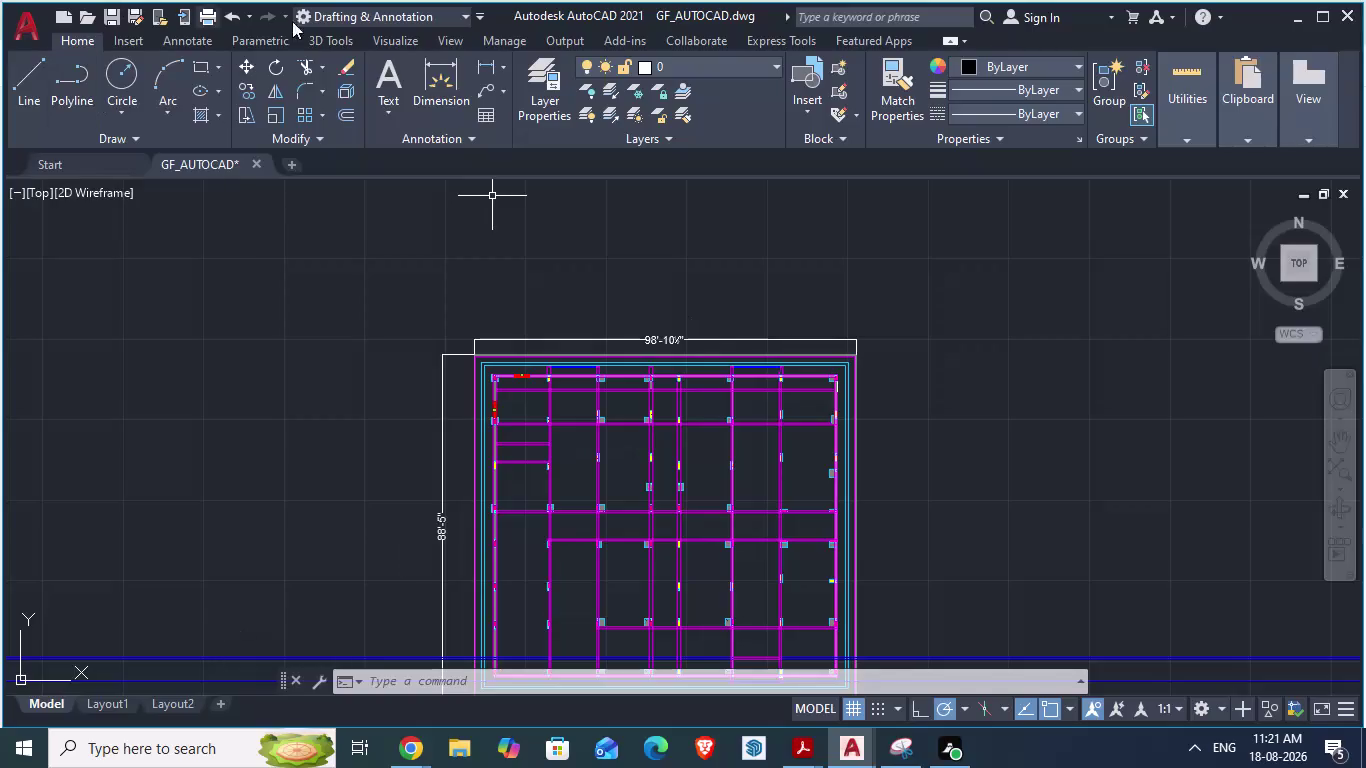
Show the Tool Palettes window from the View ribbon's Palettes panel.
click(439, 37)
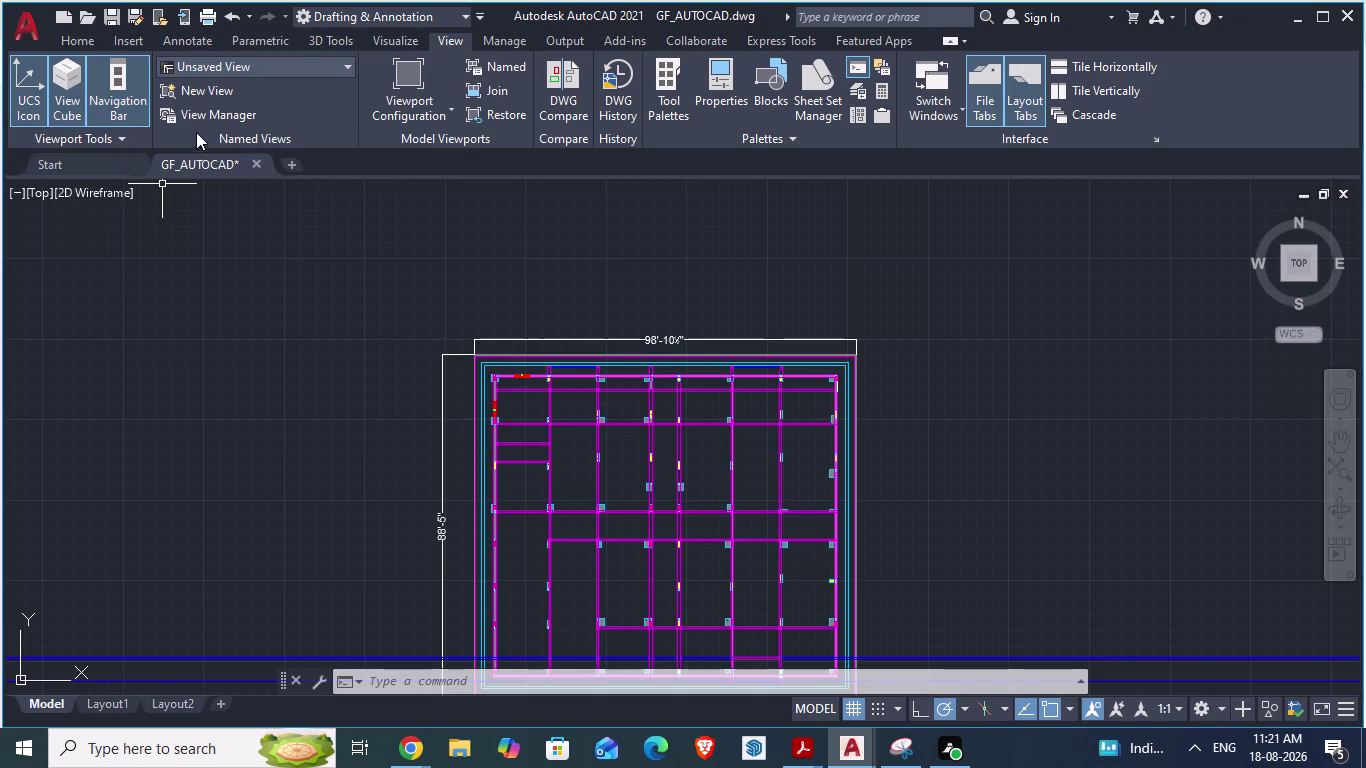
click(452, 38)
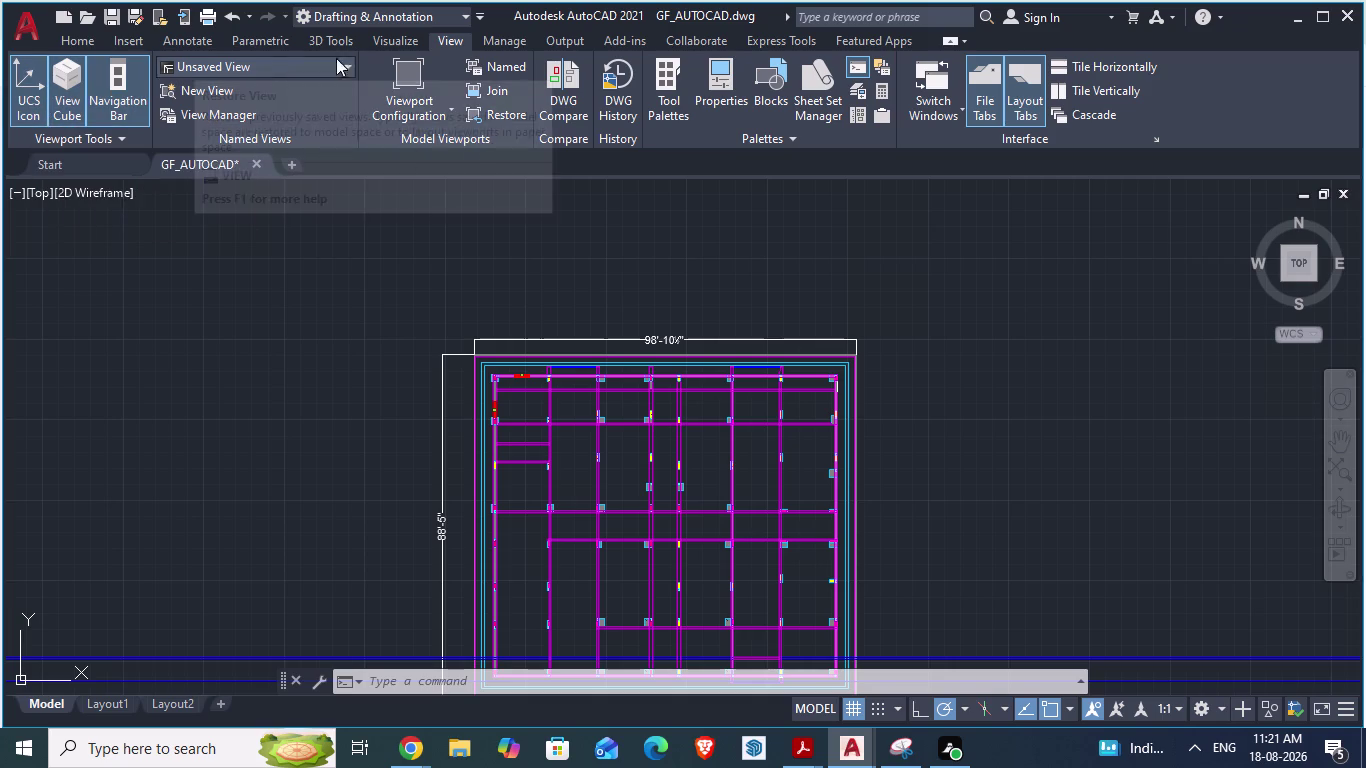
click(458, 38)
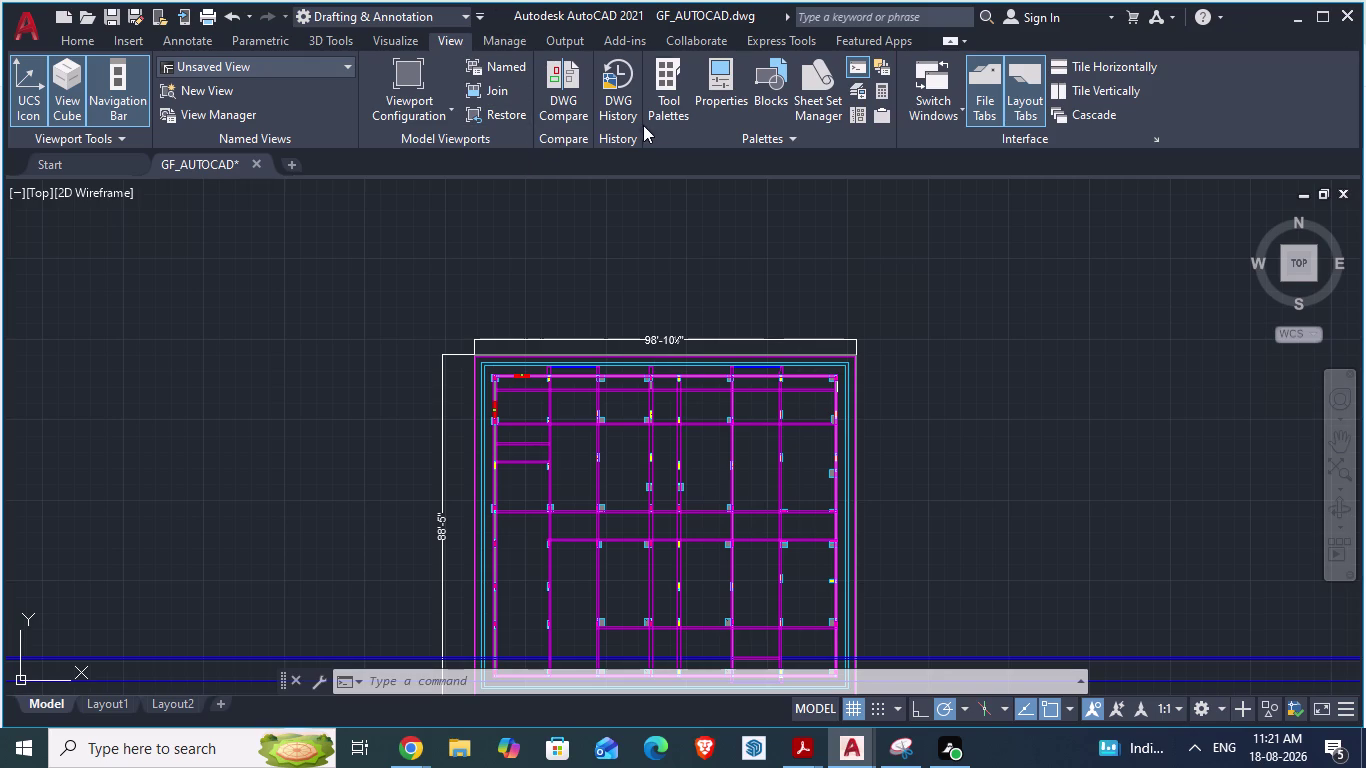
click(657, 104)
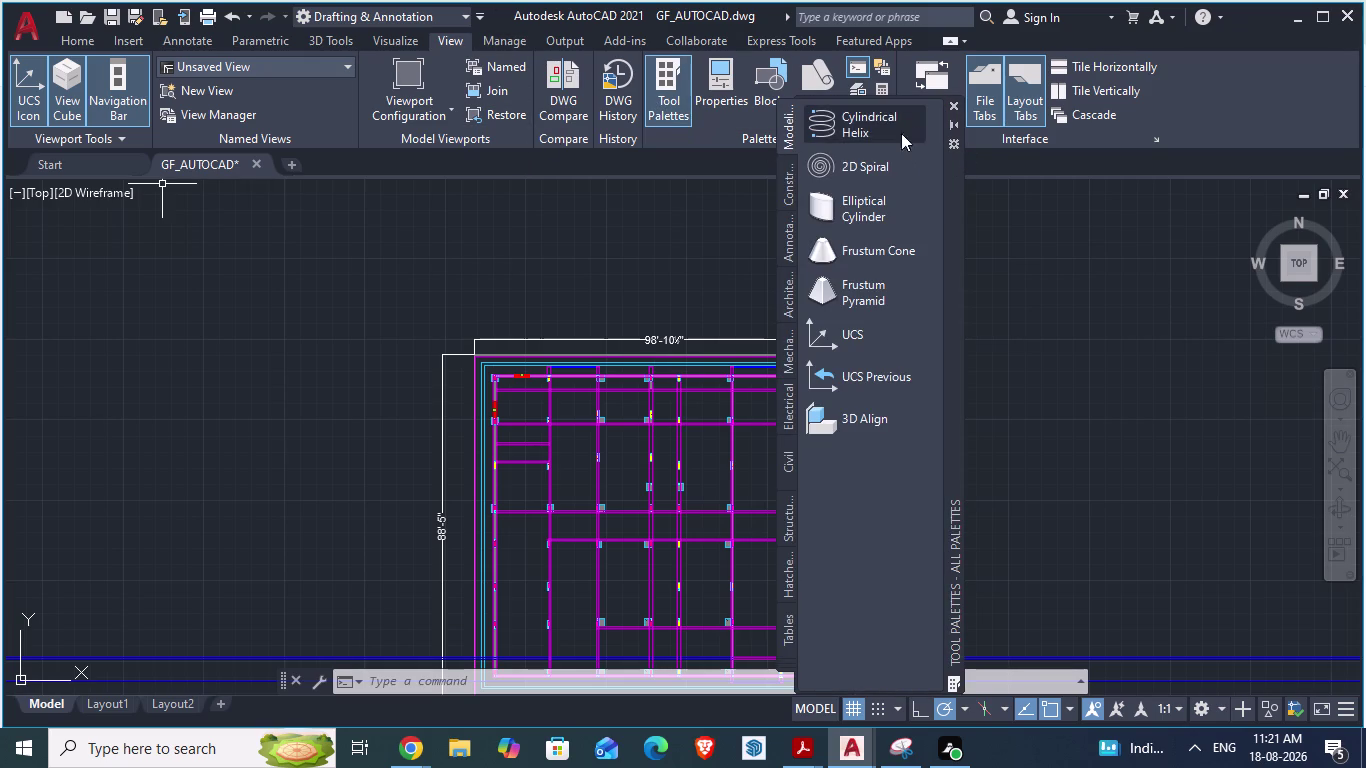
Switch the Tool Palettes to the Architectural set.
scroll(up, 3)
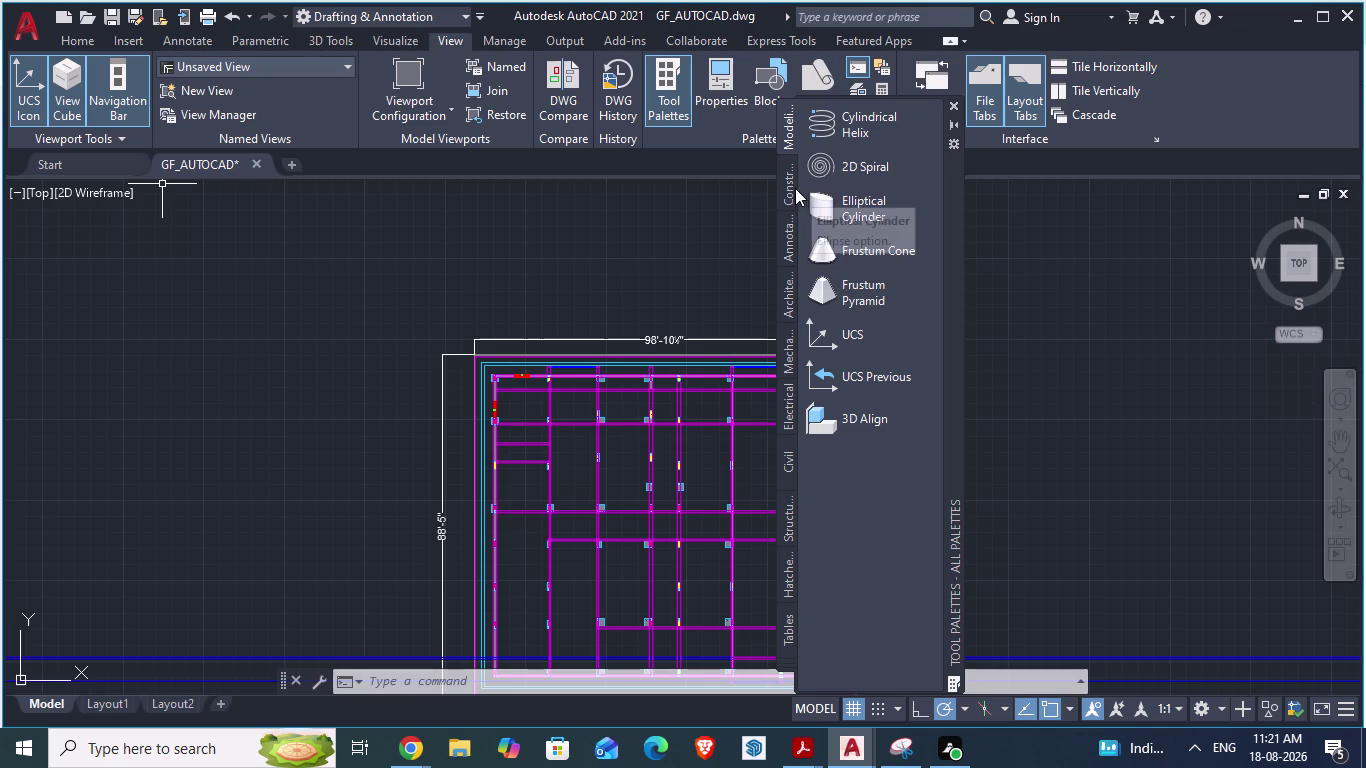
click(787, 291)
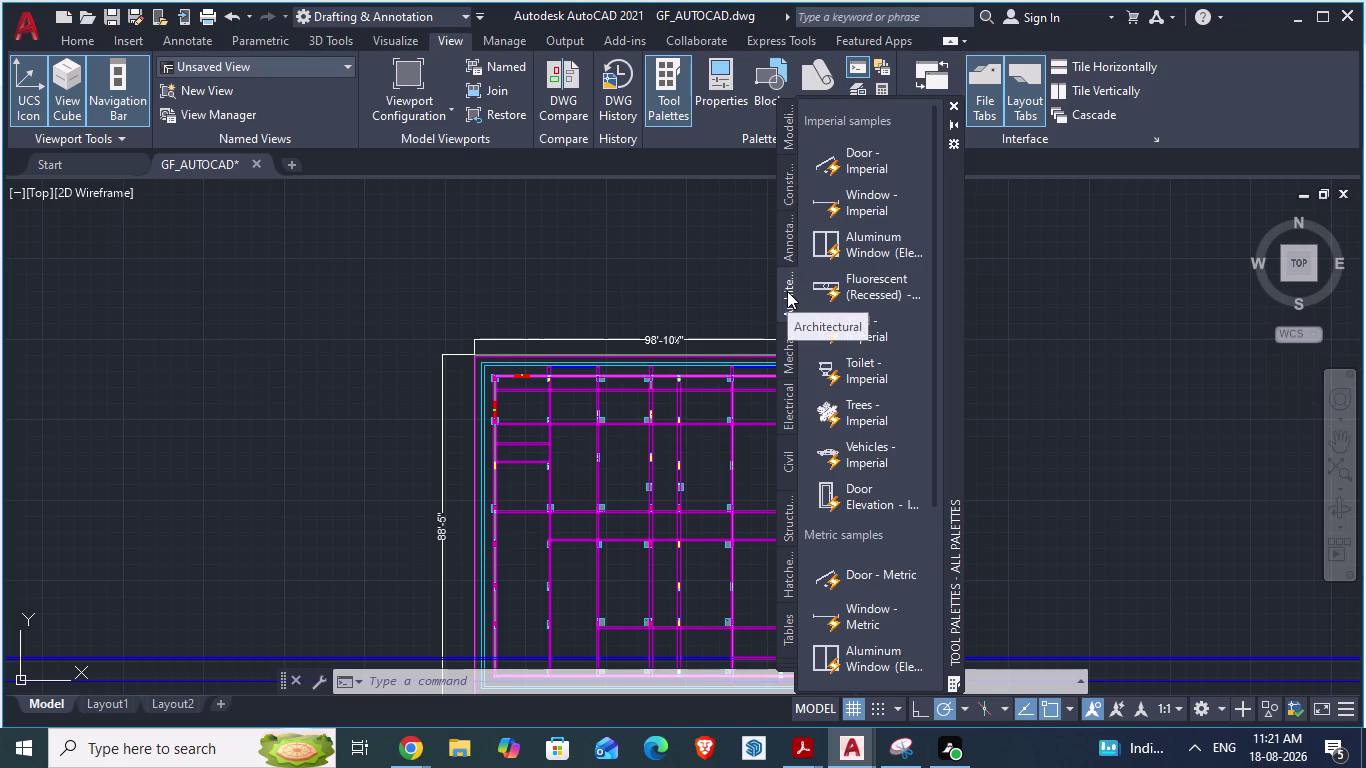
scroll(down, 3)
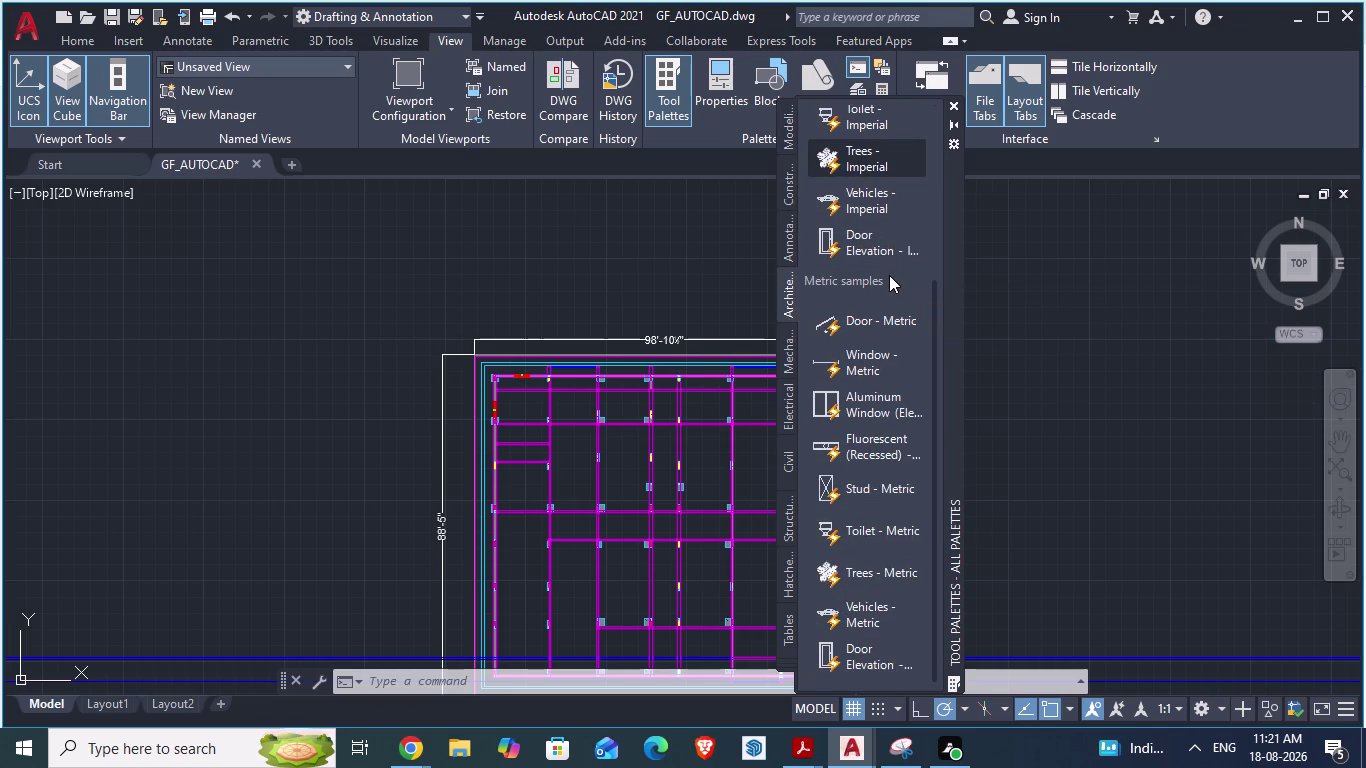
scroll(down, 3)
scroll(up, 3)
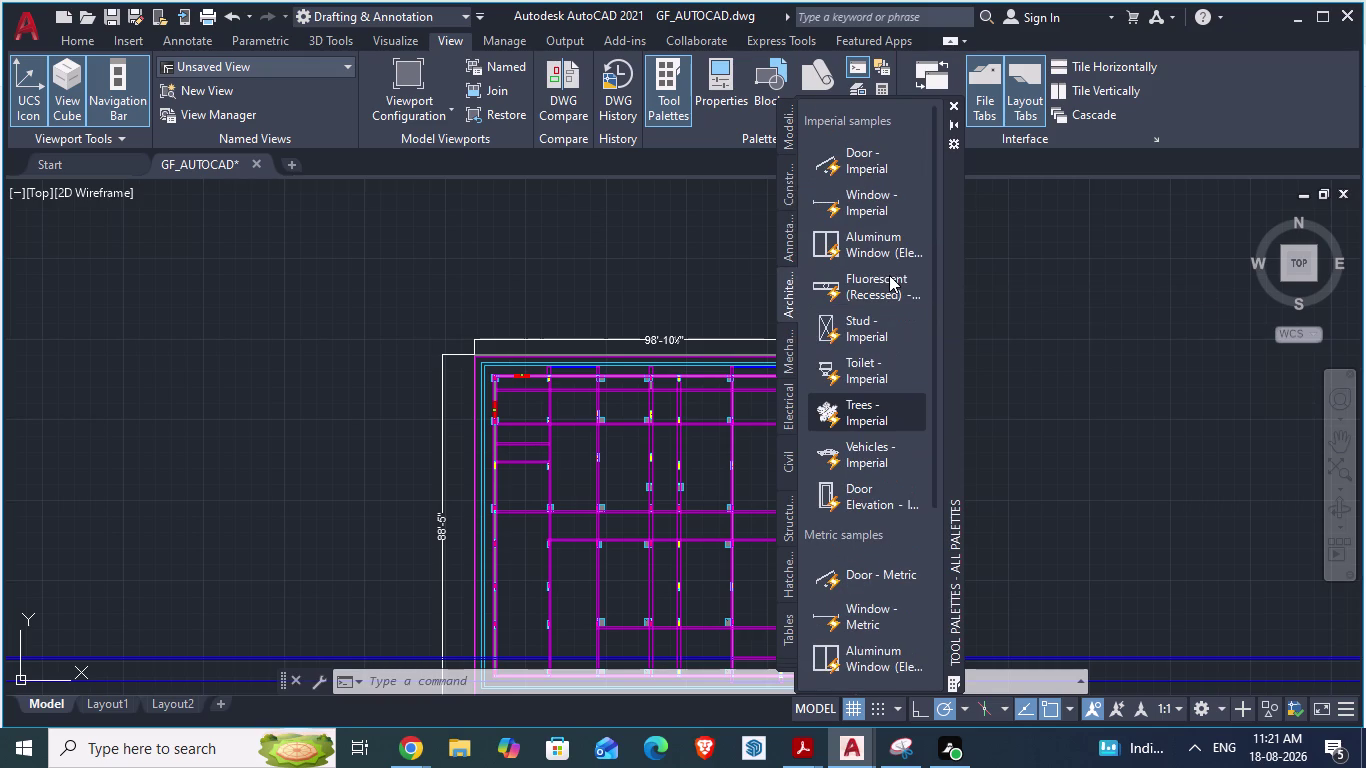
scroll(up, 3)
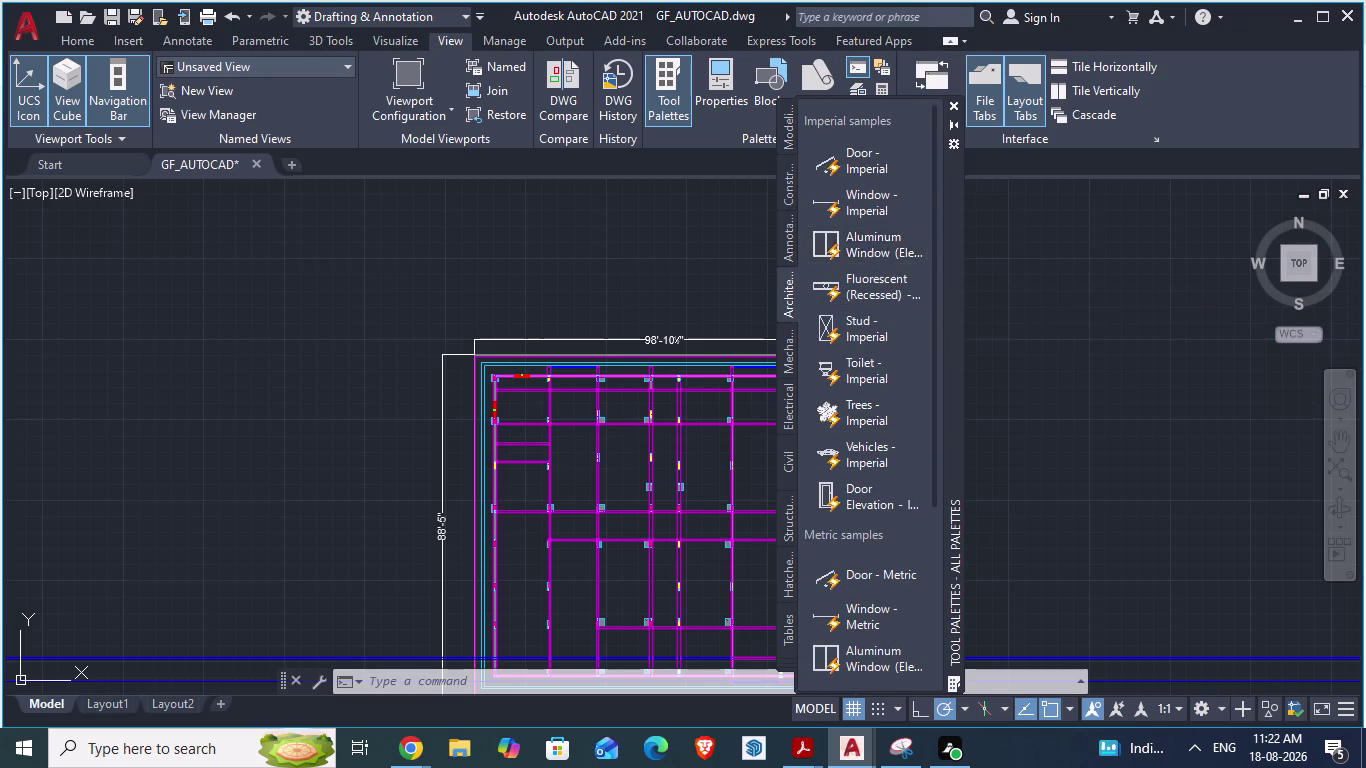
Browse the Imperial and Metric samples and drag a sample door into the drawing.
scroll(down, 3)
scroll(down, 3)
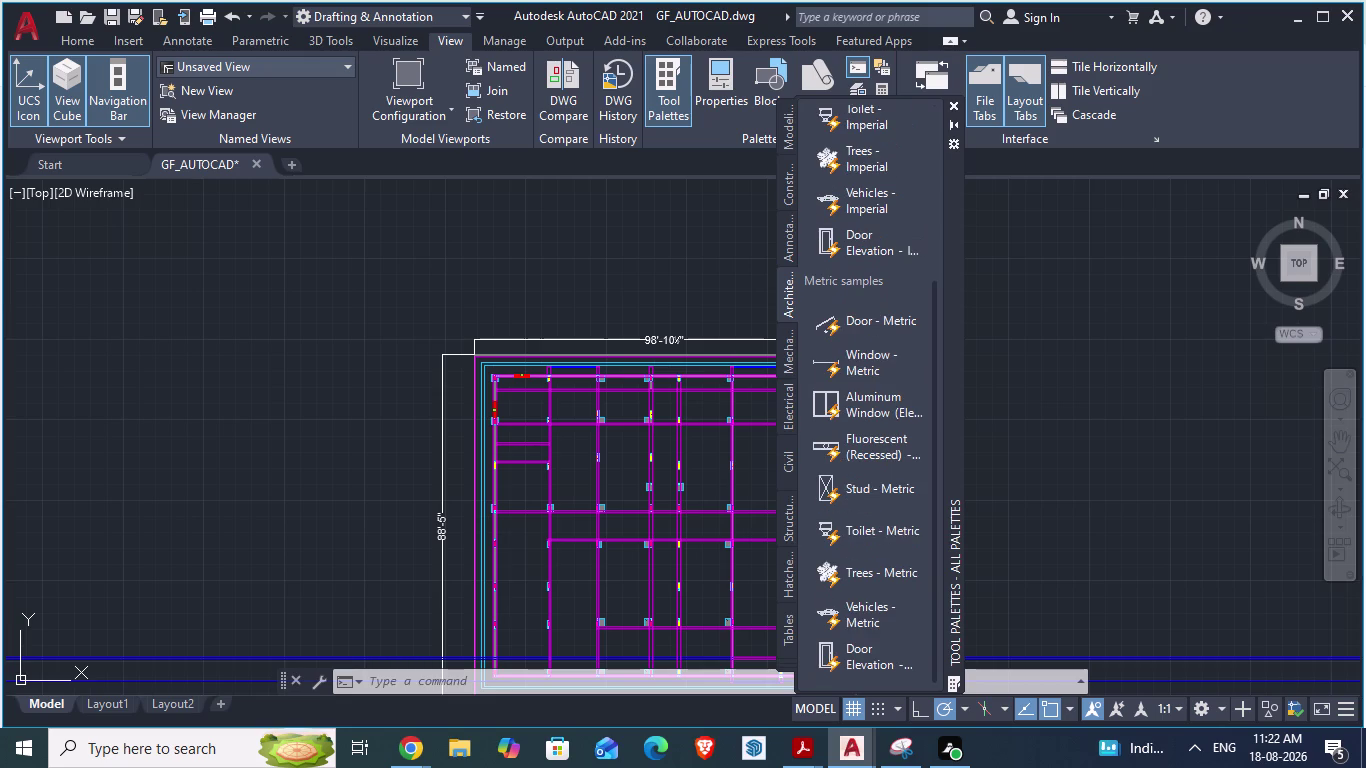
scroll(down, 3)
scroll(down, 3)
scroll(up, 3)
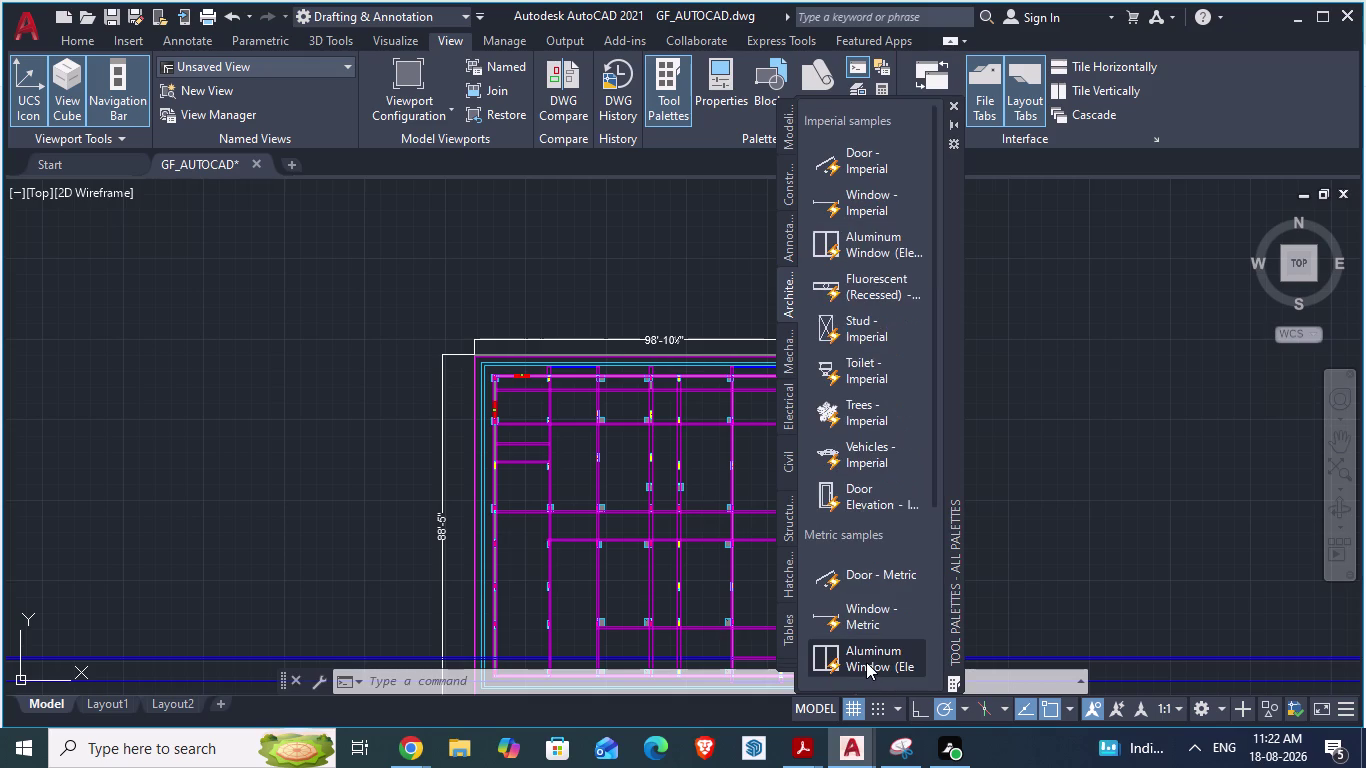
scroll(down, 3)
scroll(down, 3)
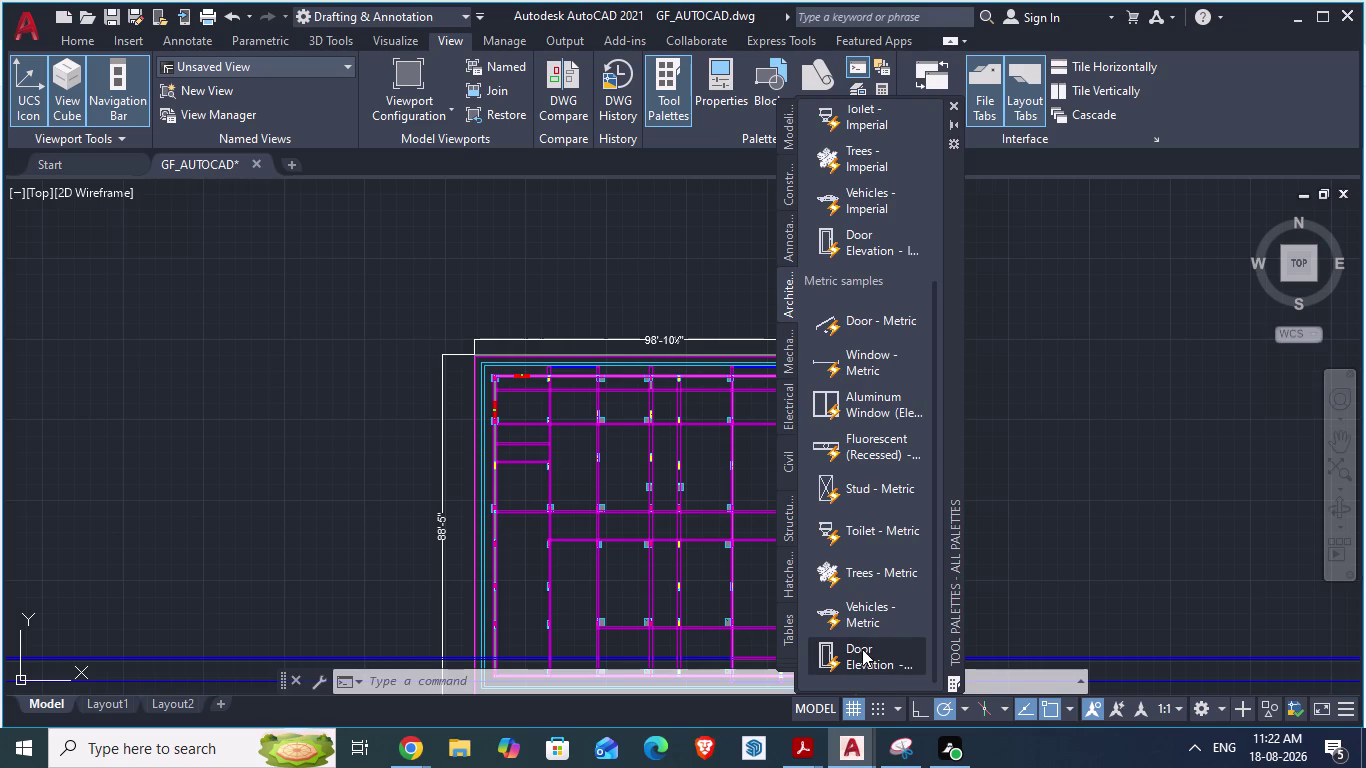
drag(863, 361, 384, 321)
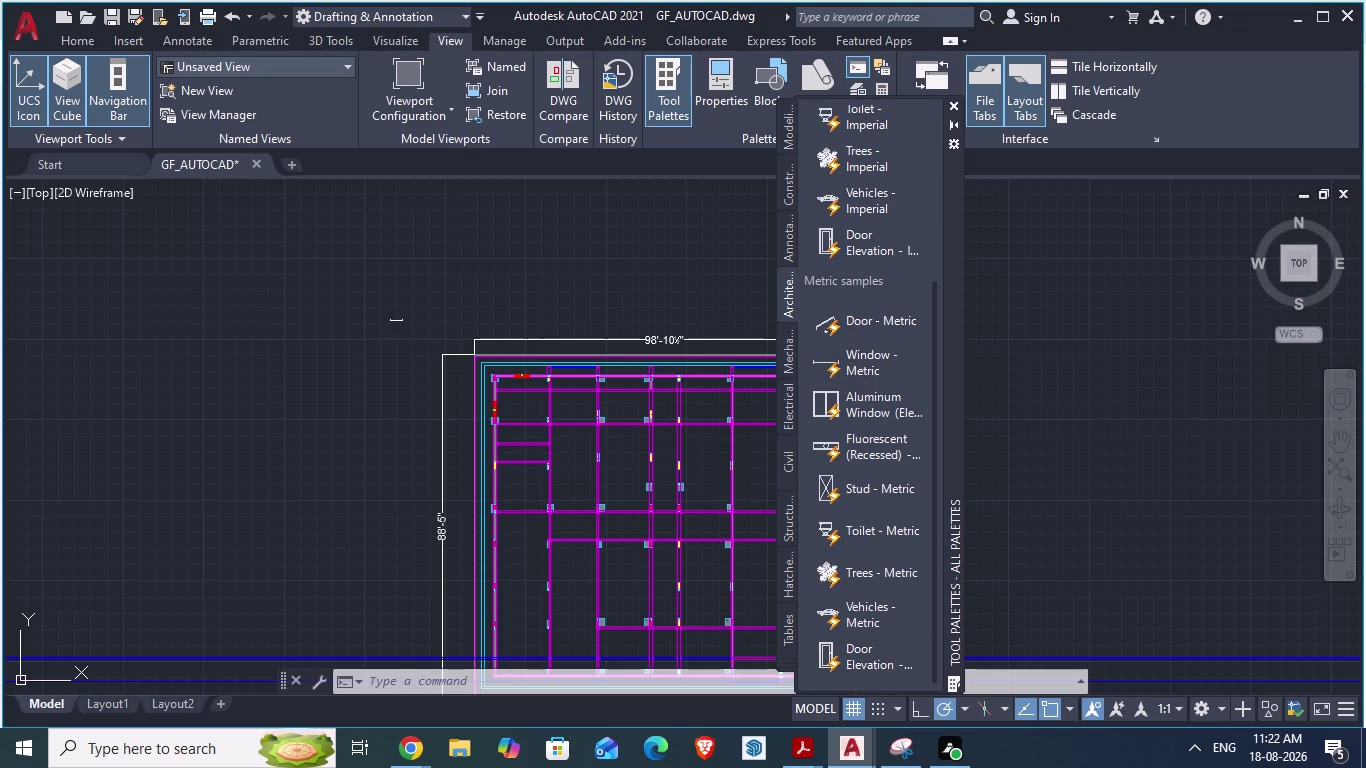
drag(384, 321, 334, 321)
click(334, 321)
scroll(up, 3)
scroll(up, 3)
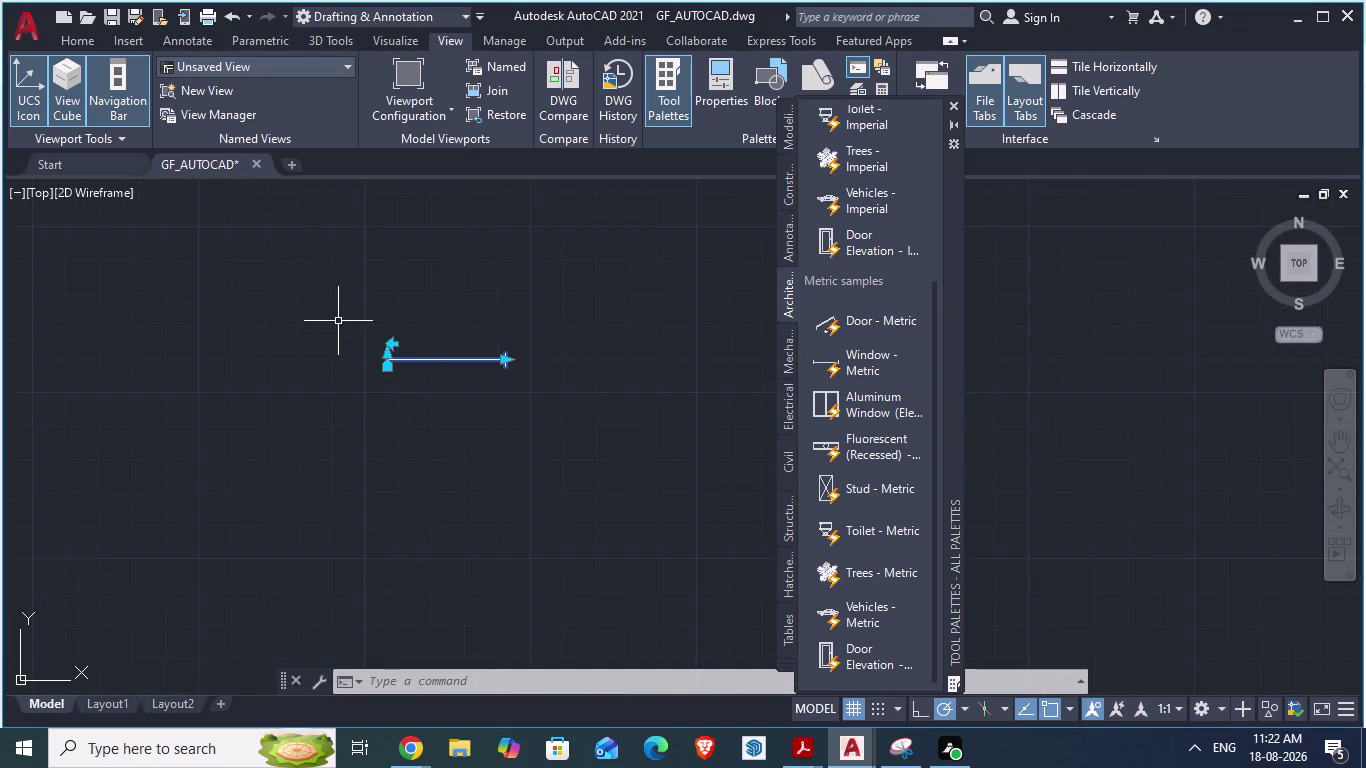
scroll(up, 3)
scroll(down, 3)
click(615, 485)
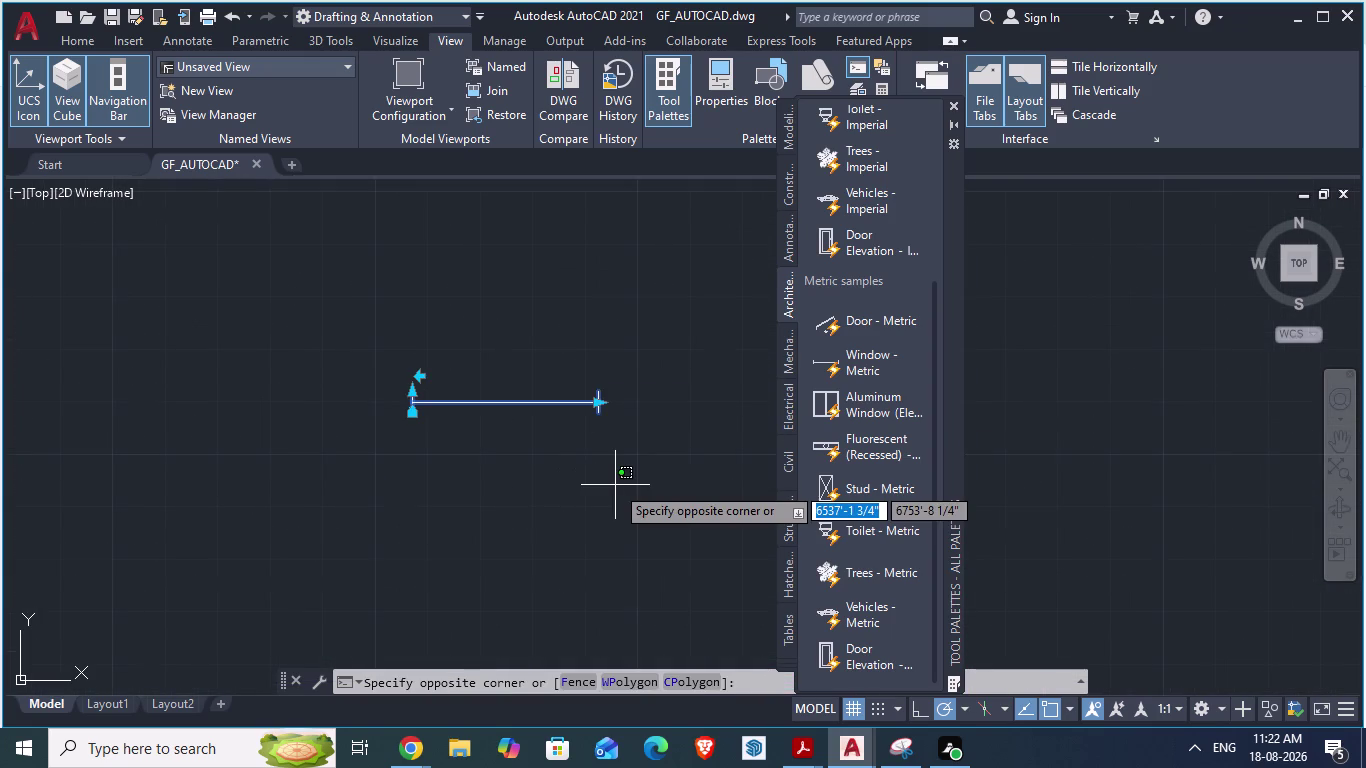
scroll(down, 3)
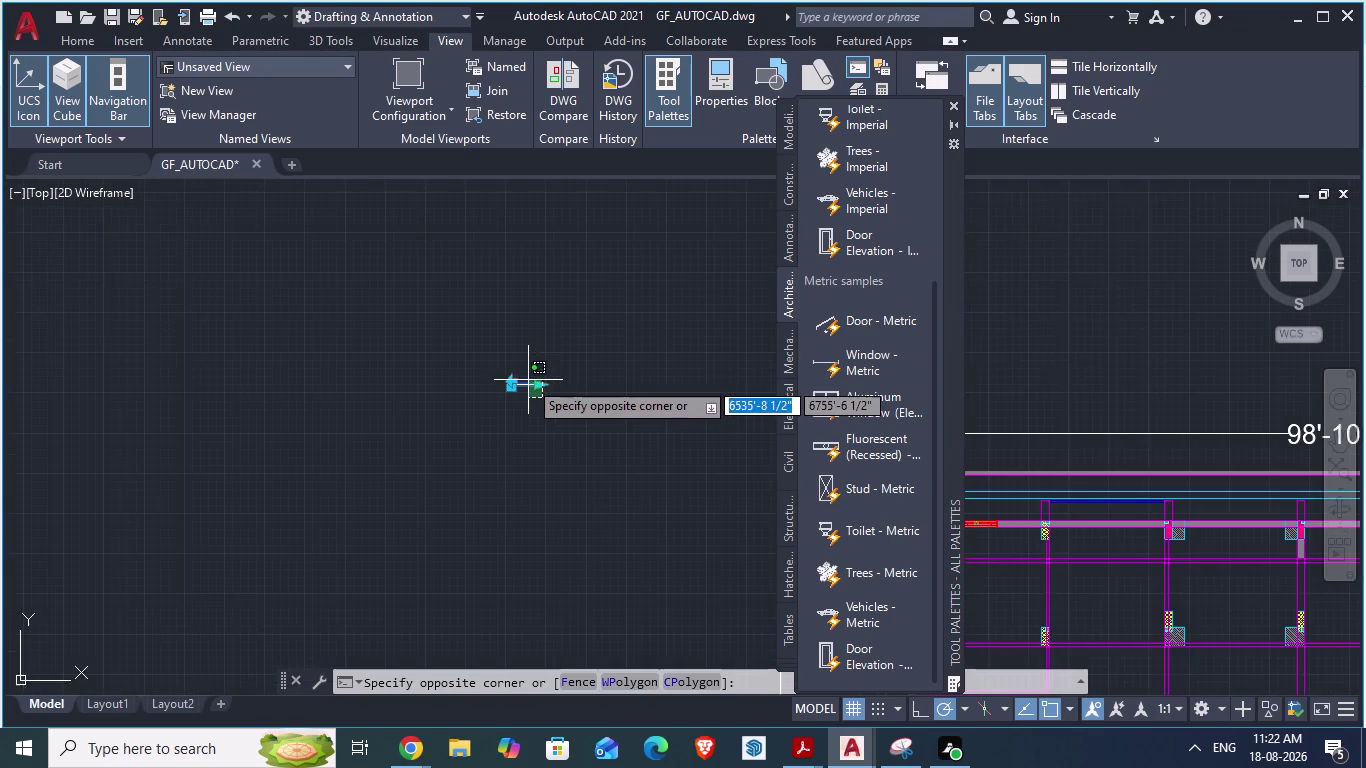
scroll(down, 3)
key(Escape)
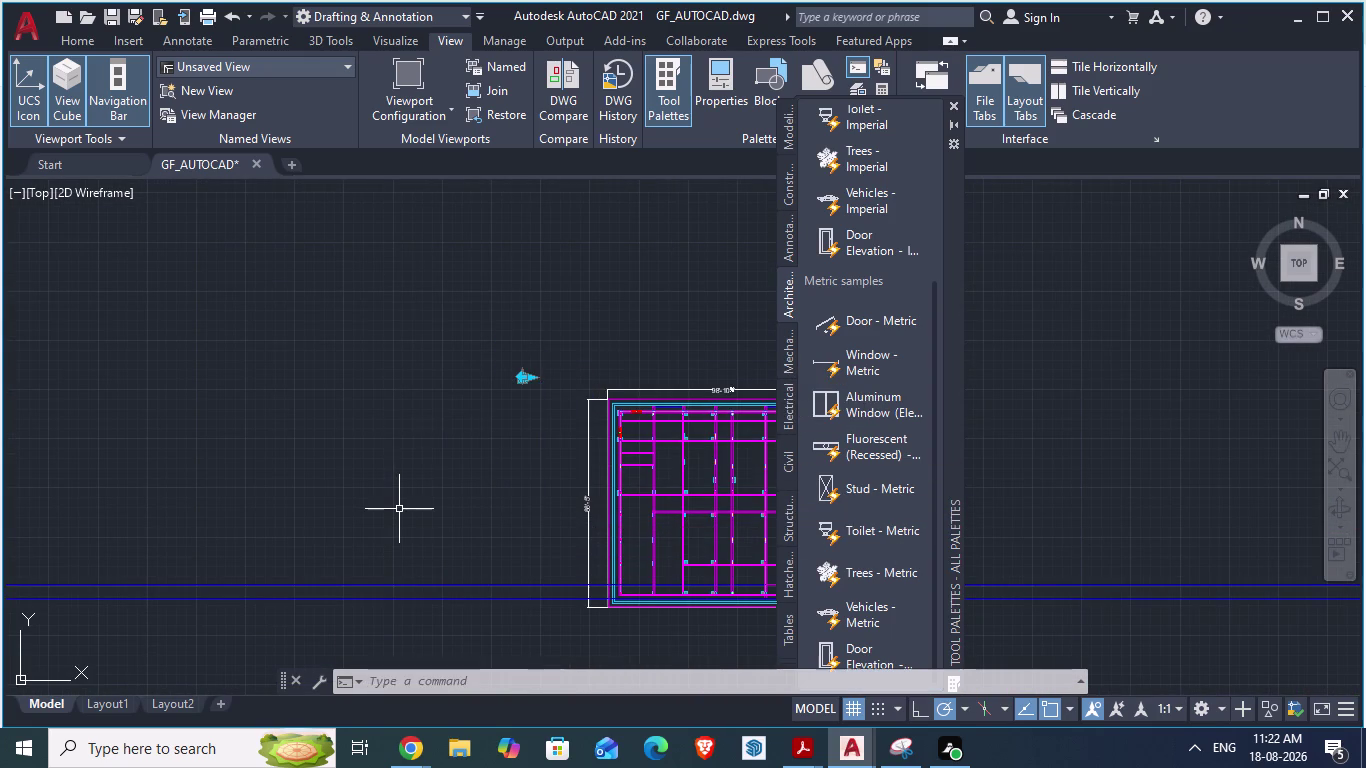
drag(477, 326, 547, 408)
click(547, 408)
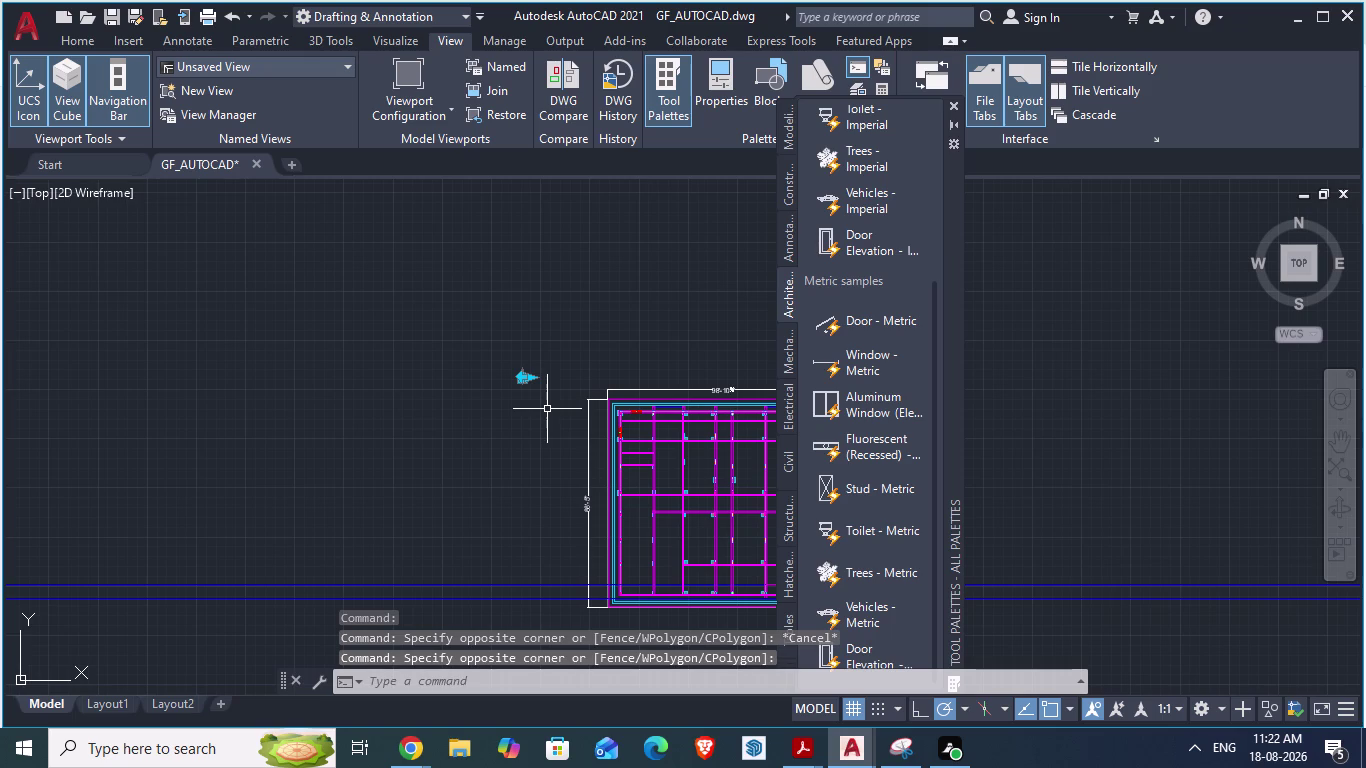
key(Delete)
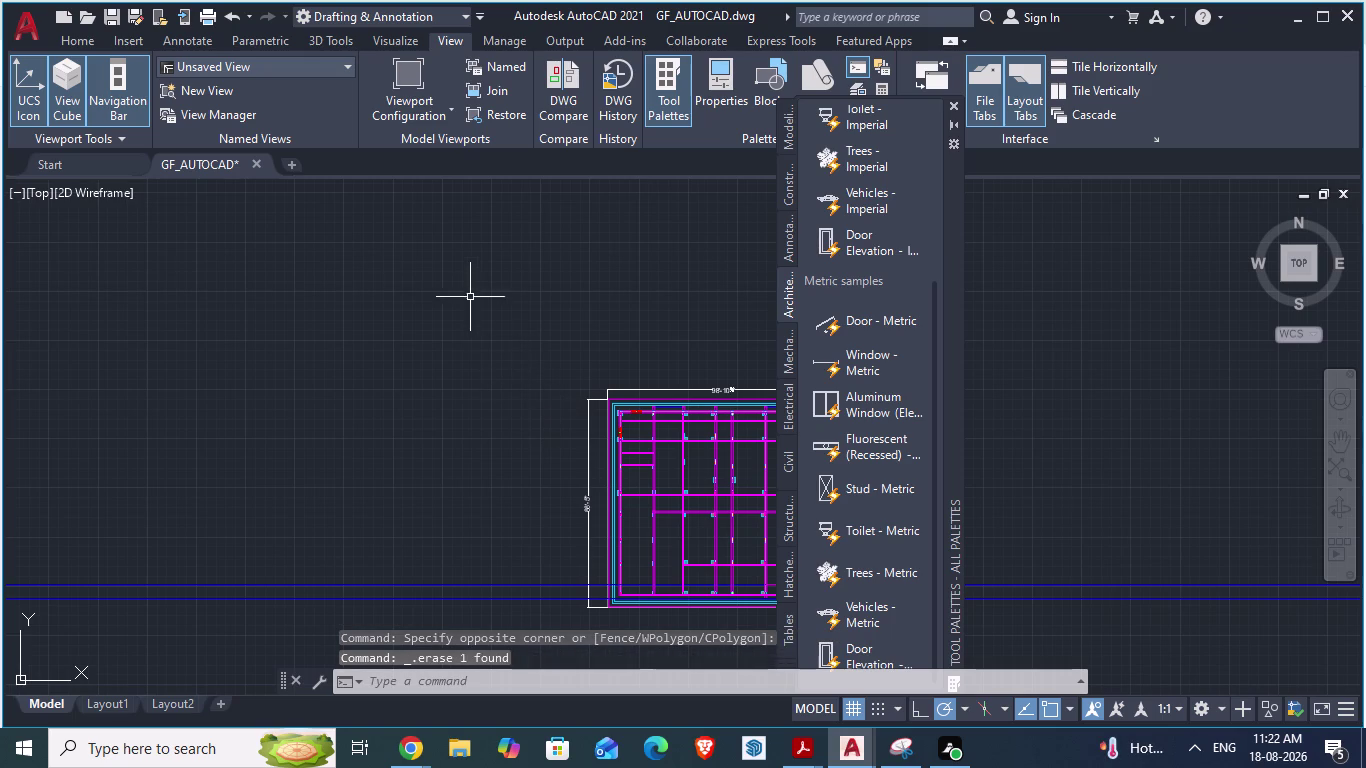
scroll(down, 3)
scroll(up, 3)
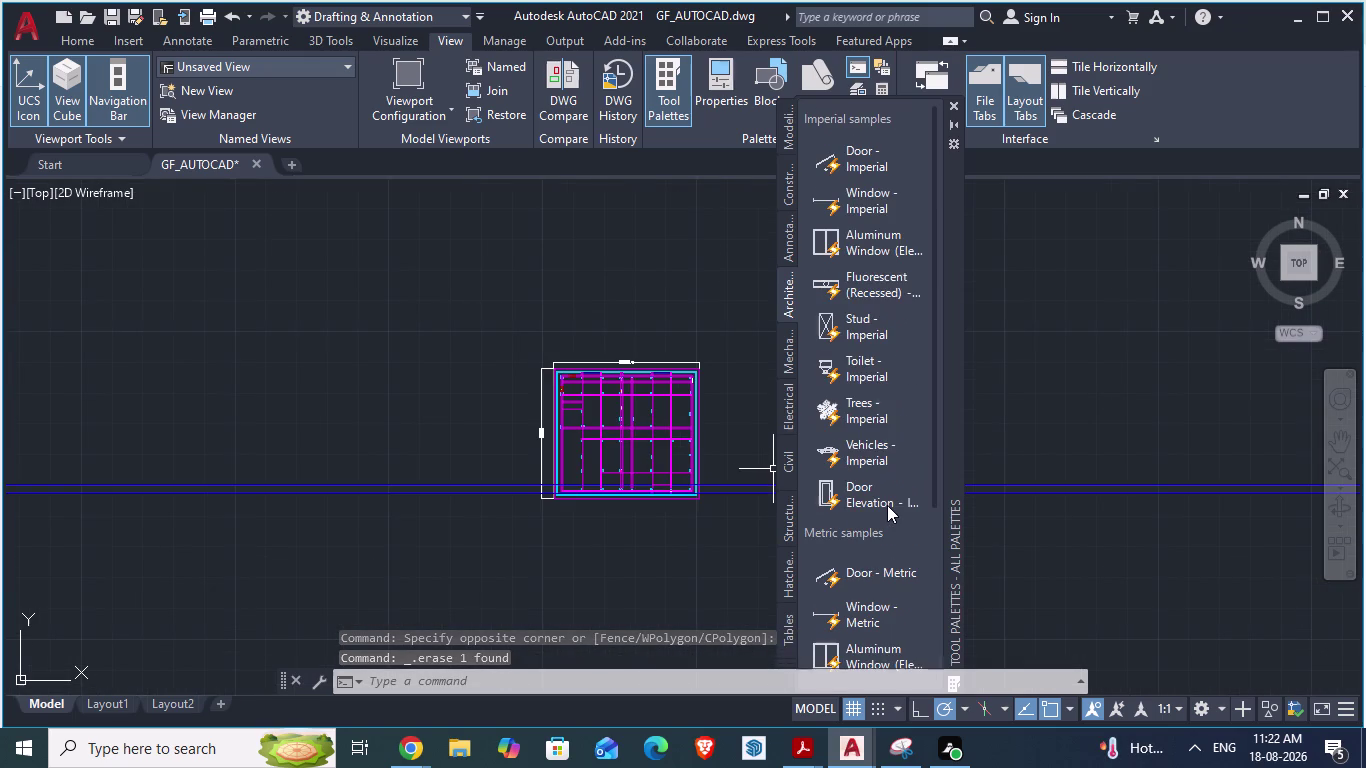
scroll(up, 3)
scroll(up, 3)
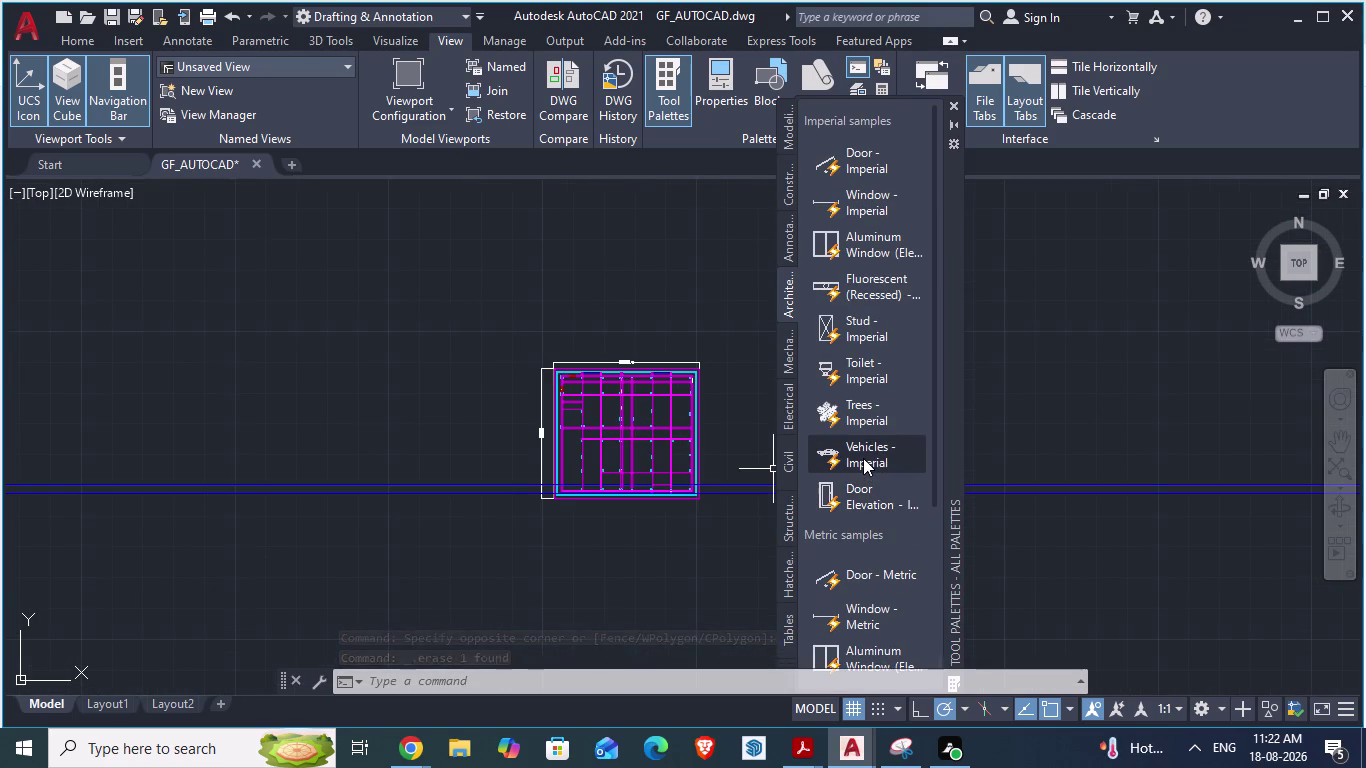
scroll(up, 3)
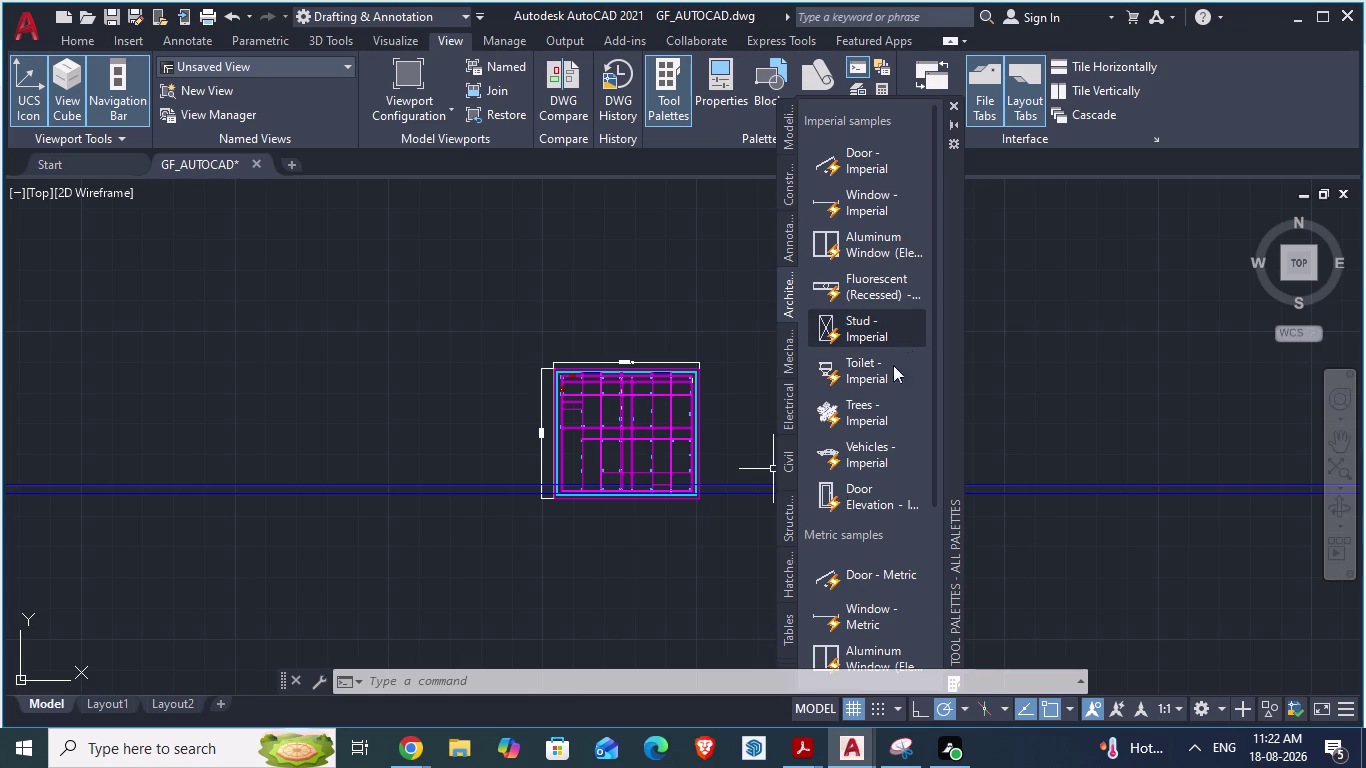
scroll(down, 3)
scroll(down, 3)
scroll(down, 3)
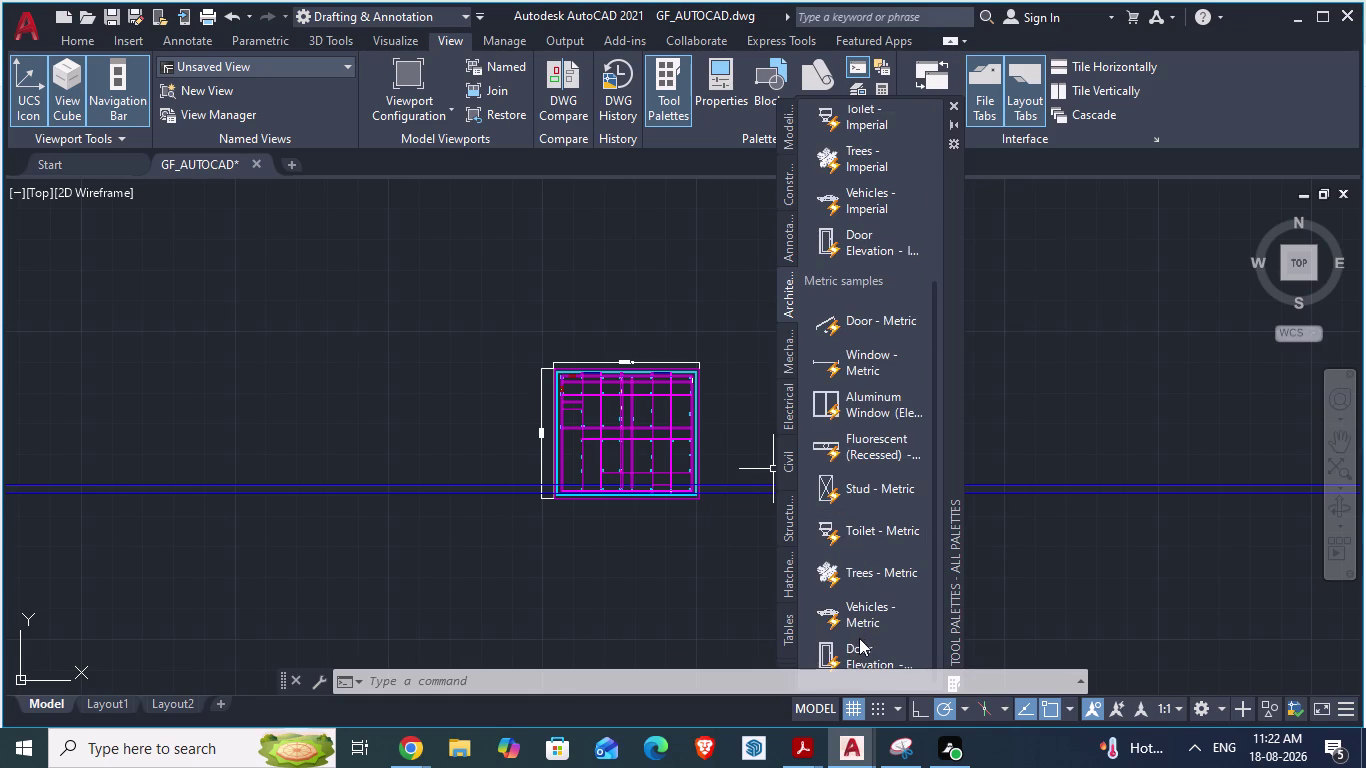
click(859, 638)
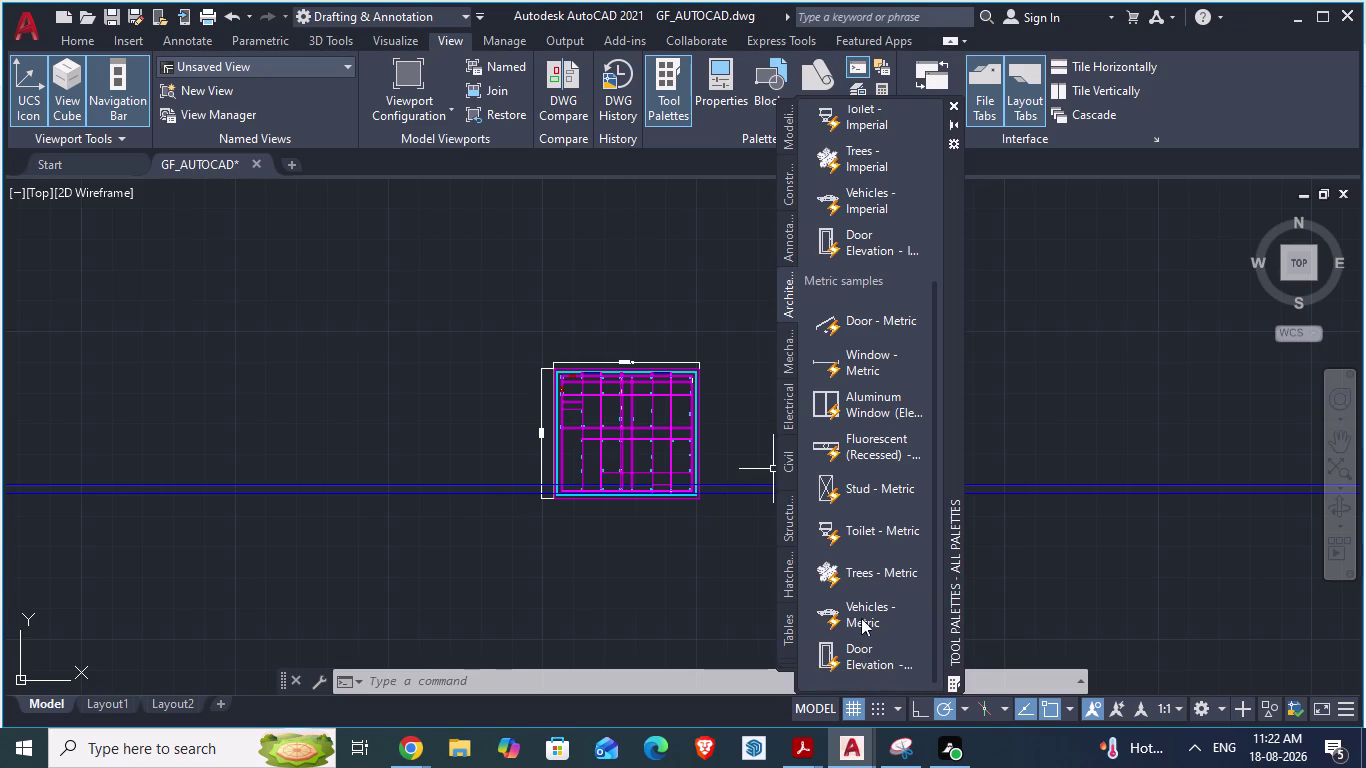
drag(862, 655, 493, 413)
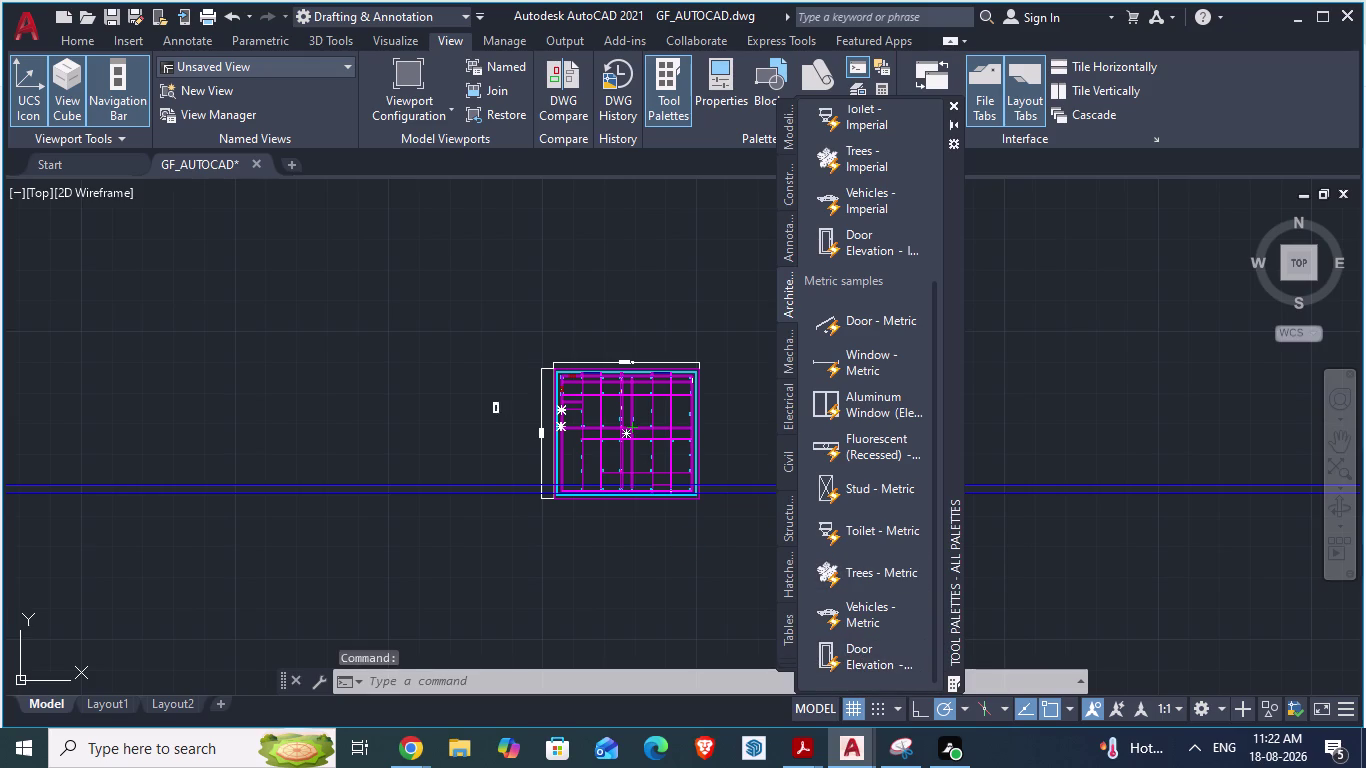
drag(493, 413, 484, 412)
scroll(up, 3)
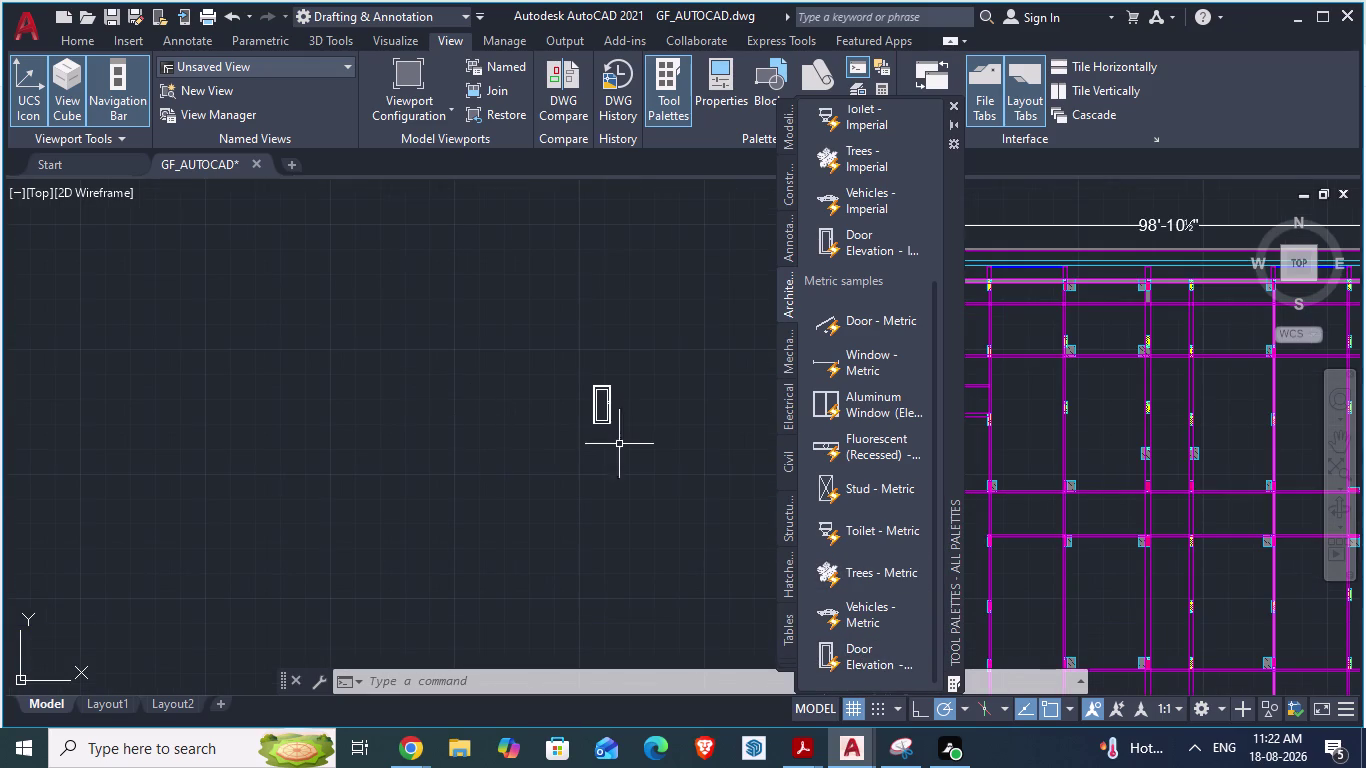
scroll(up, 3)
click(571, 409)
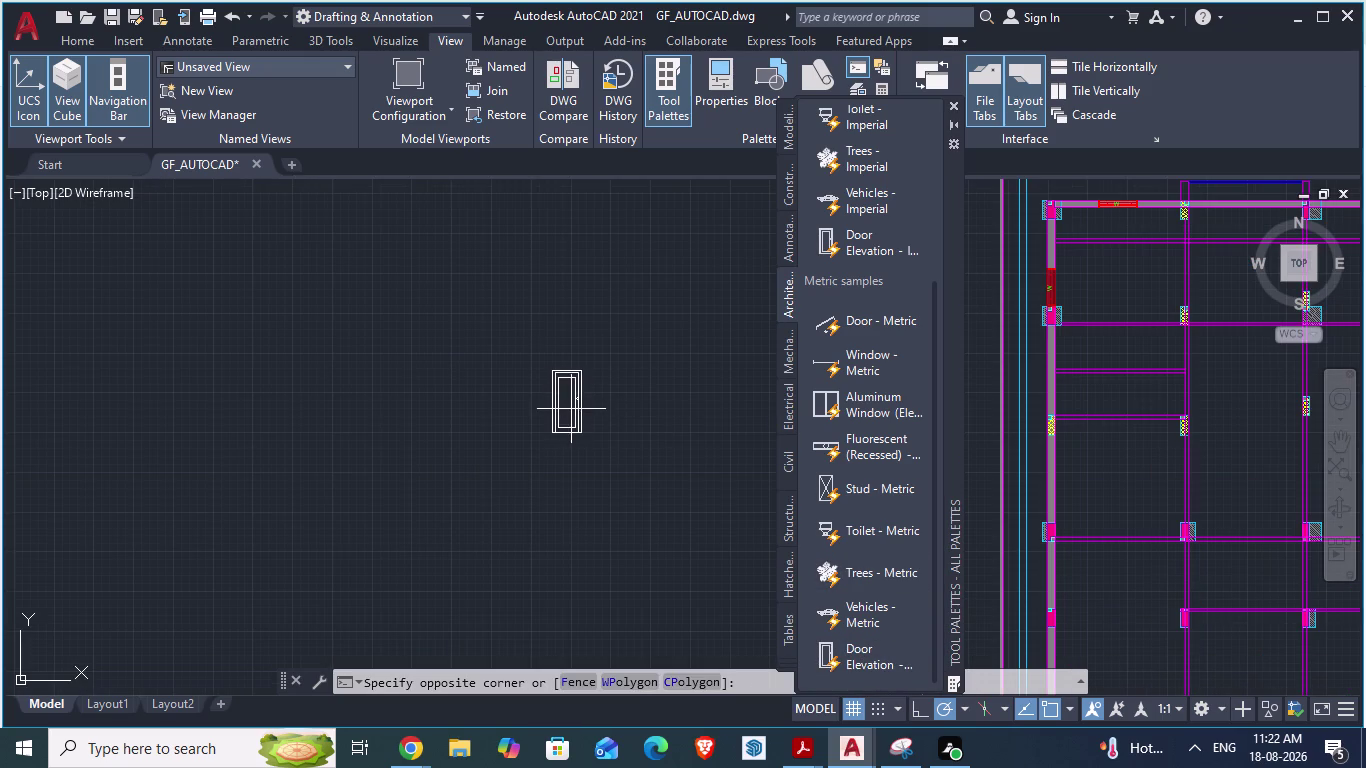
click(581, 406)
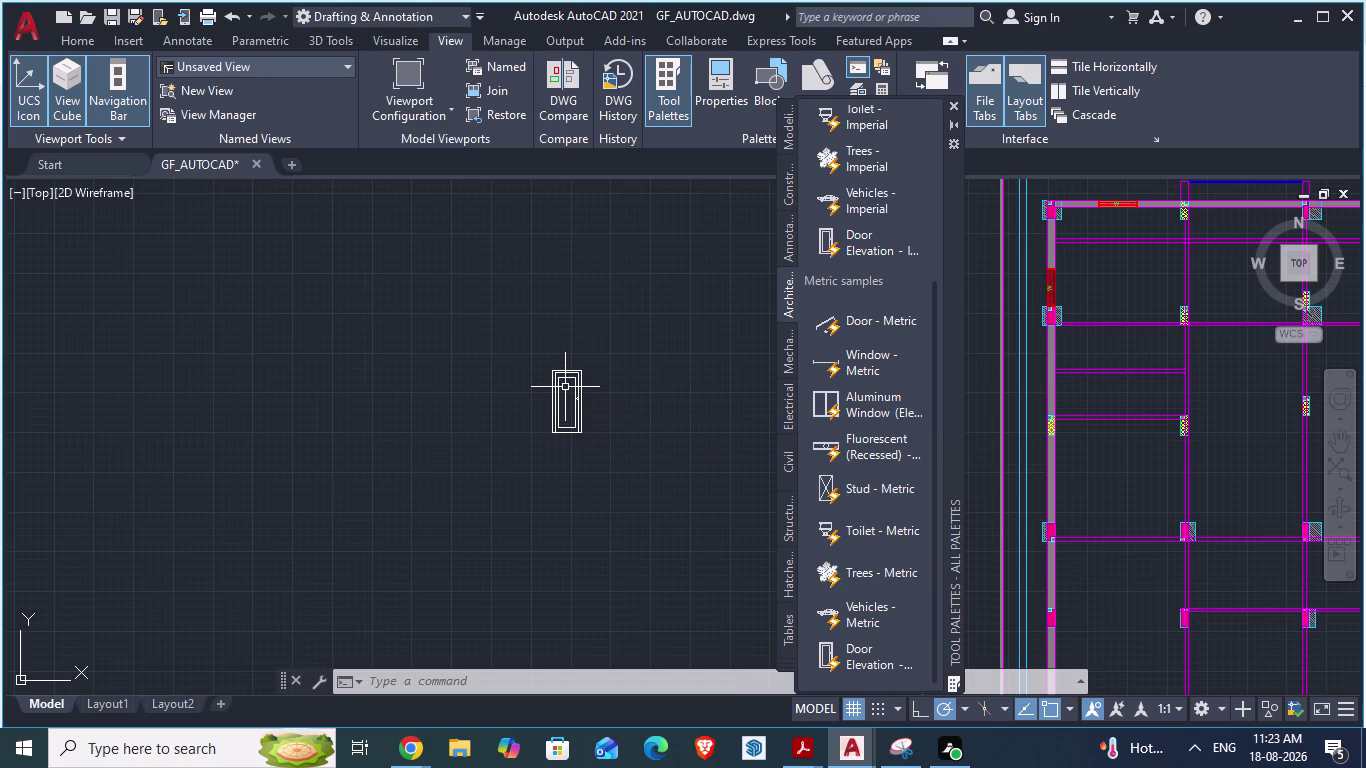
key(Escape)
click(564, 372)
right_click(564, 372)
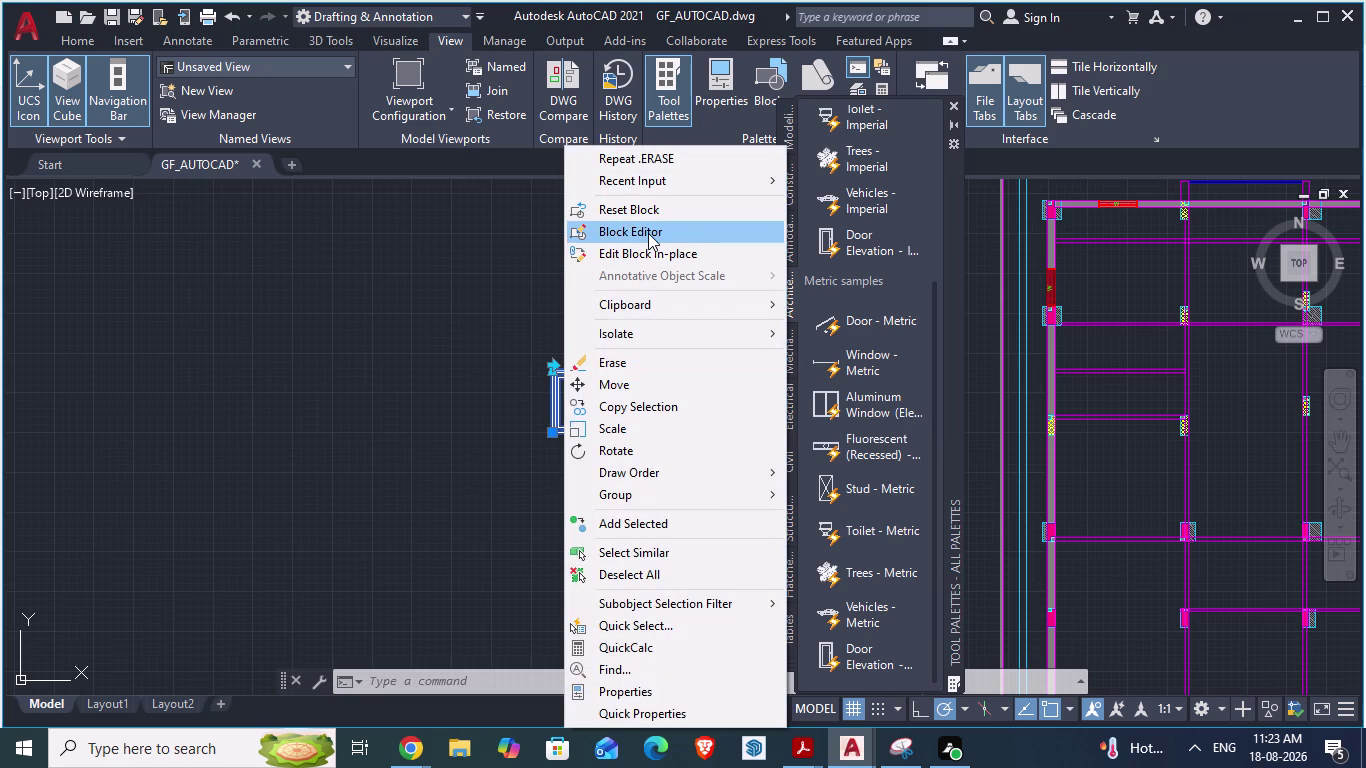
click(447, 300)
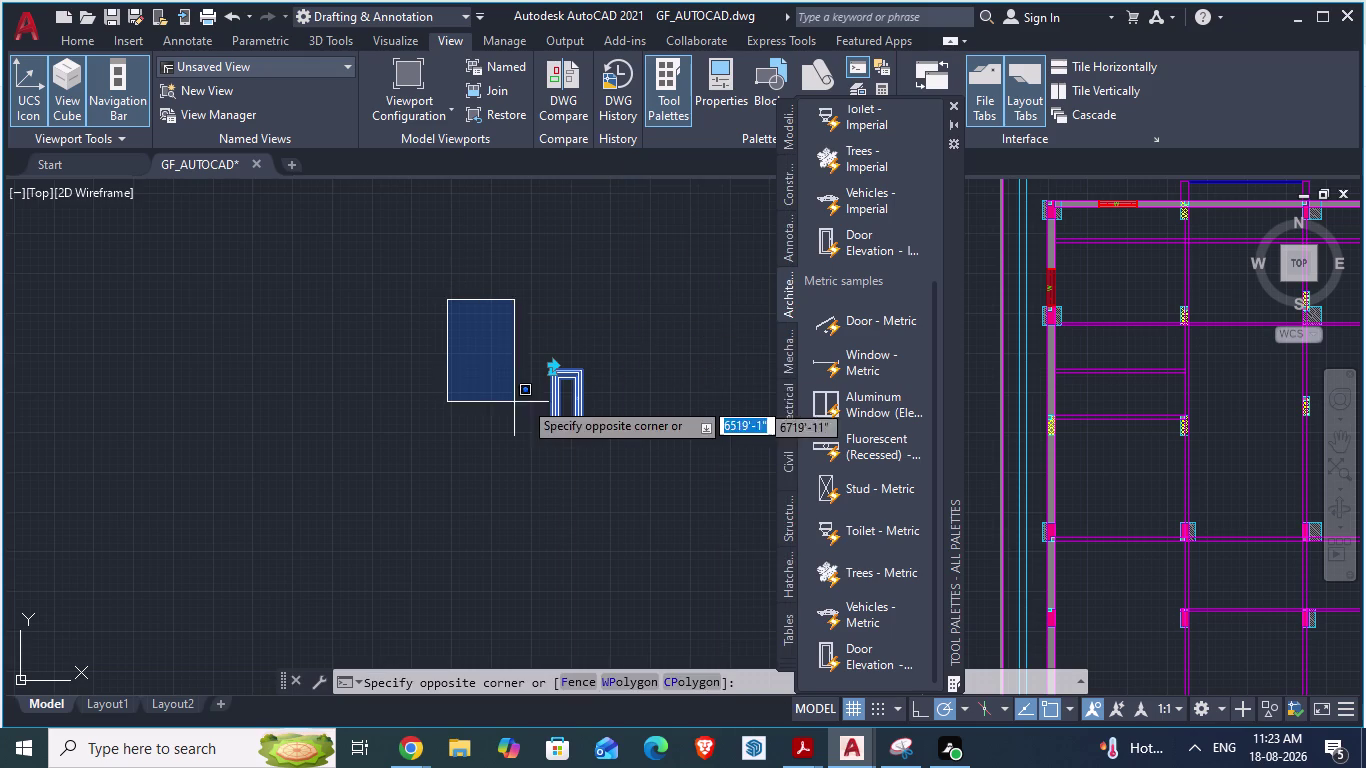
right_click(438, 348)
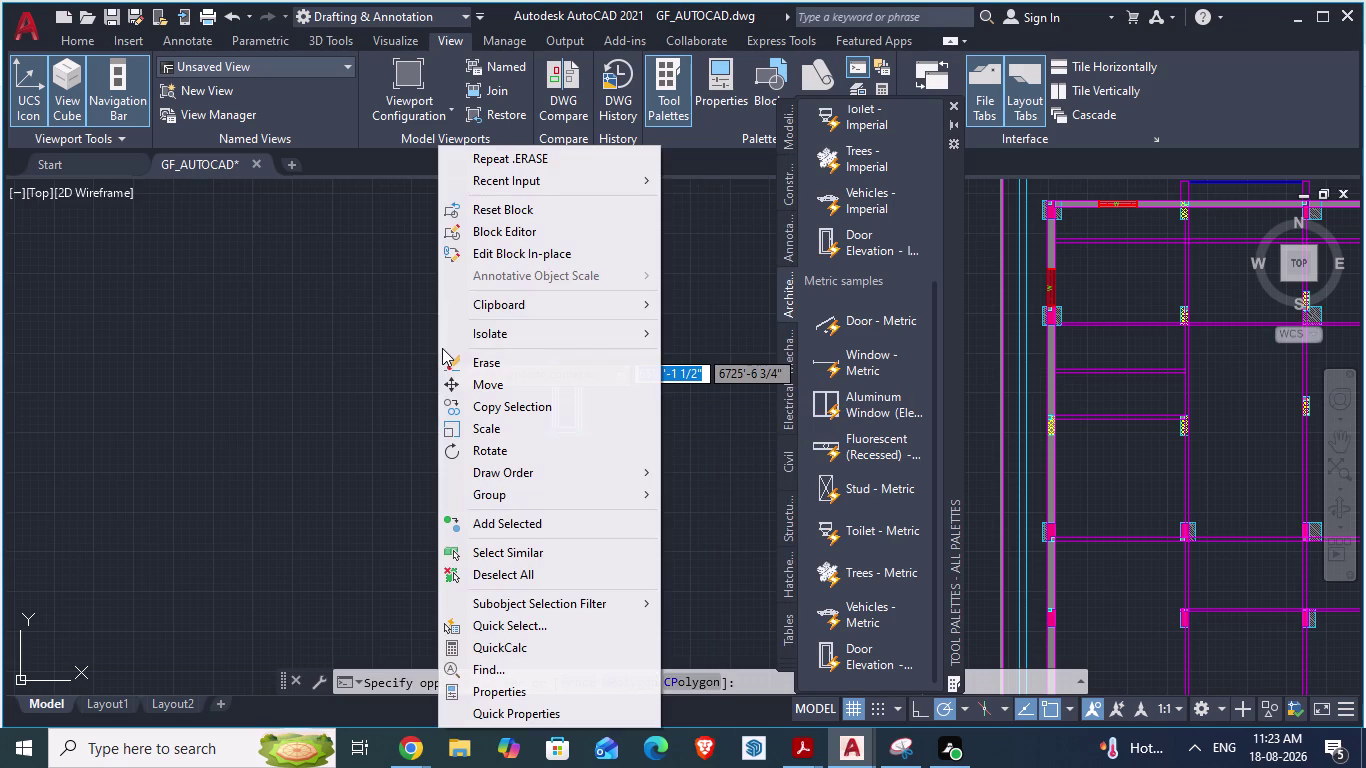
key(Escape)
key(Escape)
key(Escape)
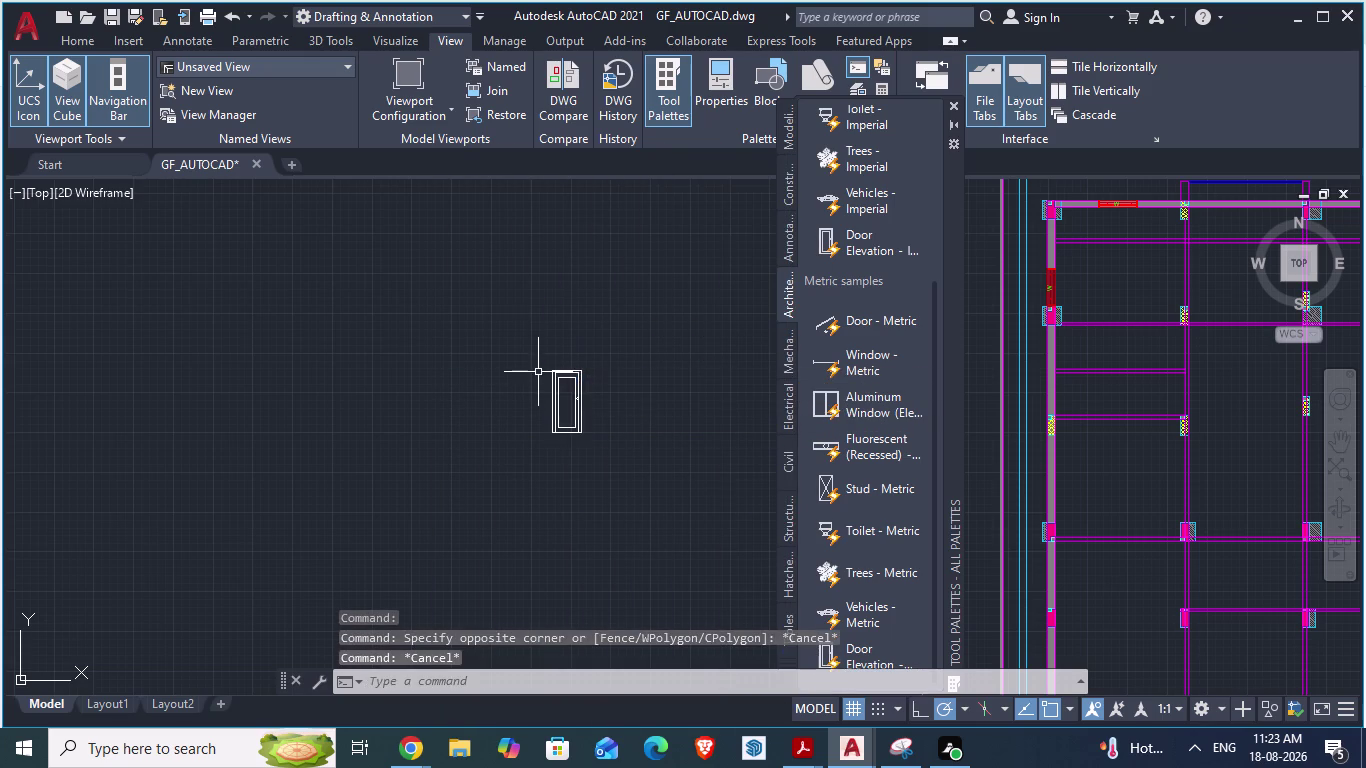
click(555, 374)
right_click(555, 374)
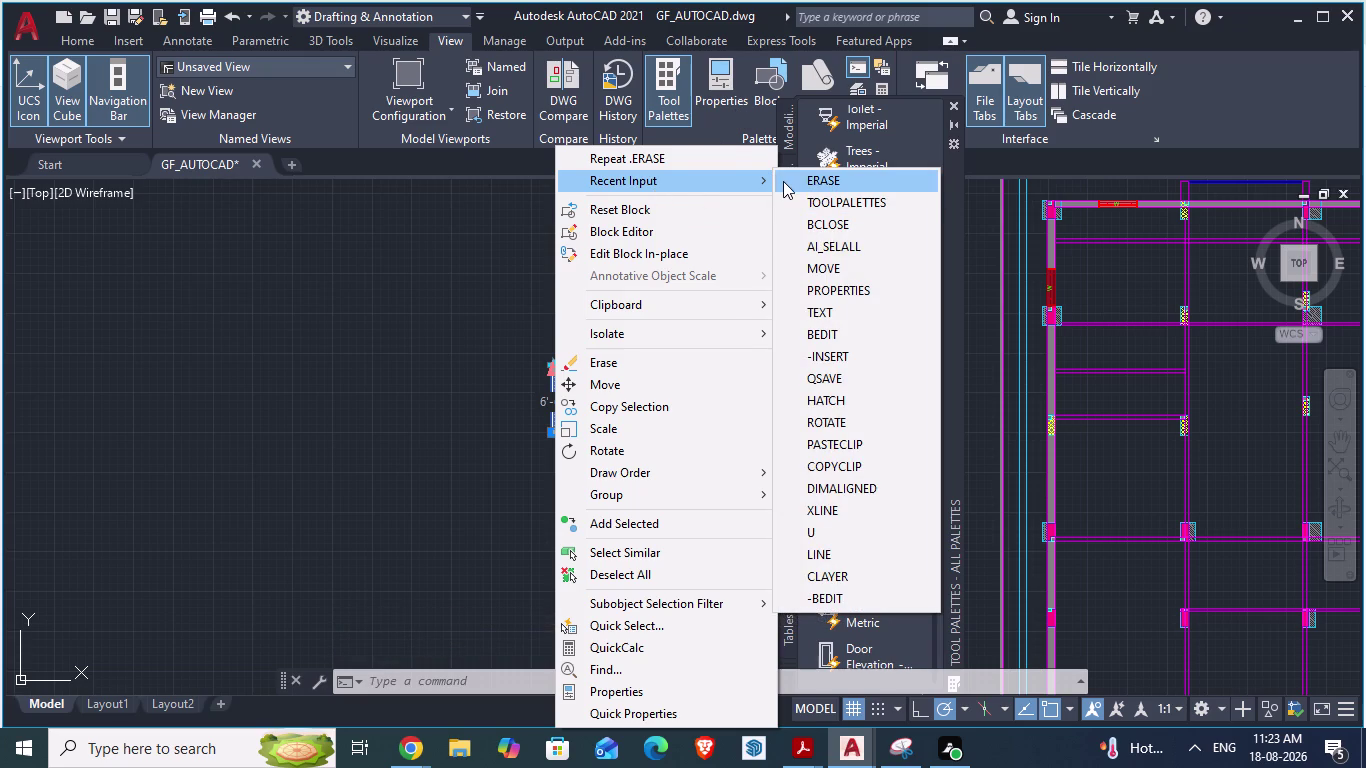
click(462, 392)
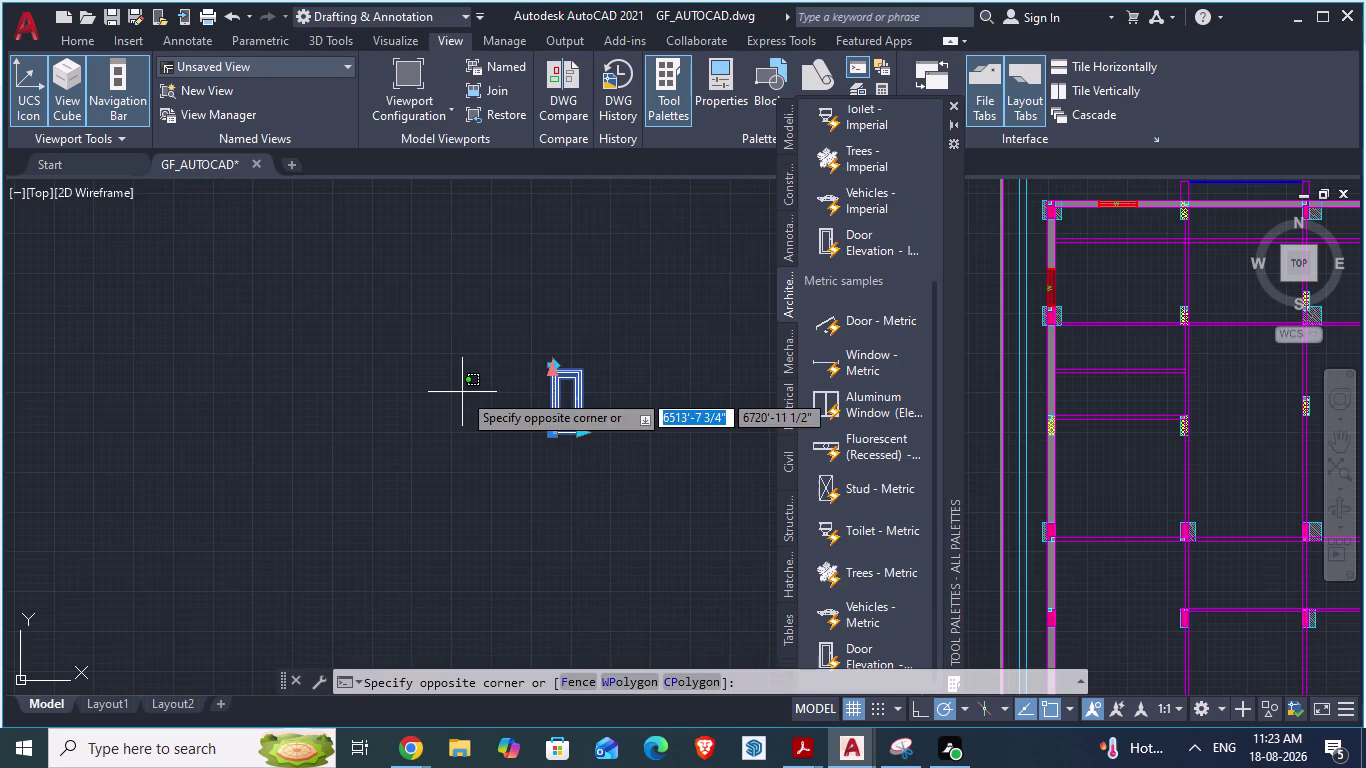
key(Escape)
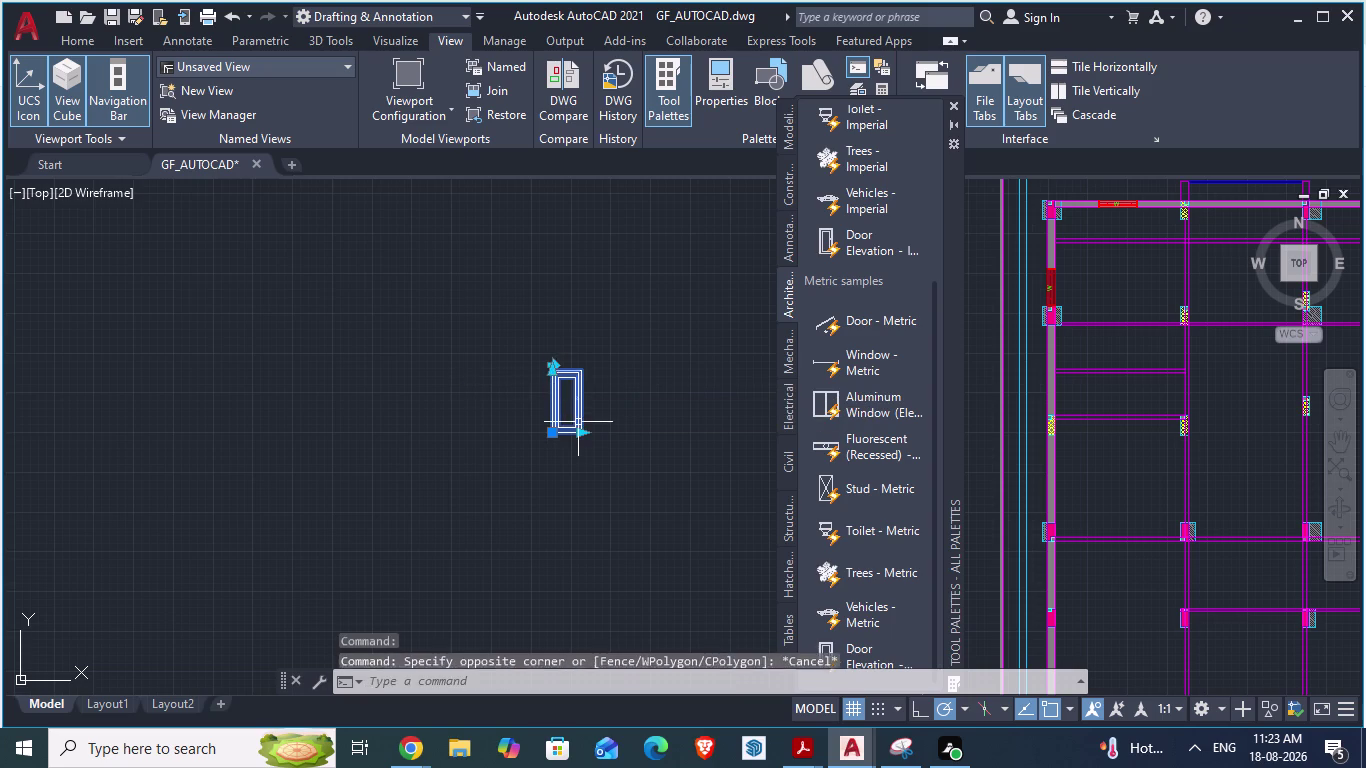
click(550, 372)
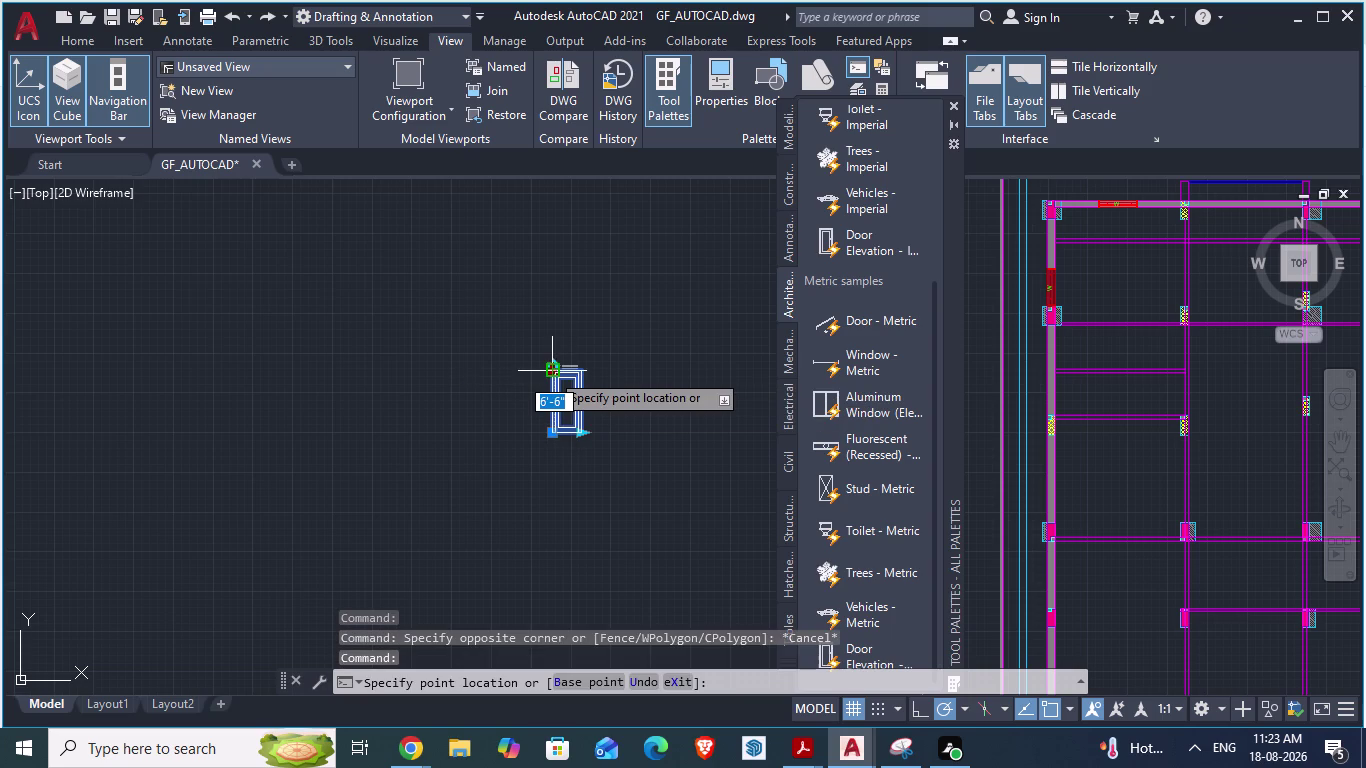
Cancel the pending point edit, zoom in, and select the door elevation block.
right_click(550, 372)
right_click(550, 372)
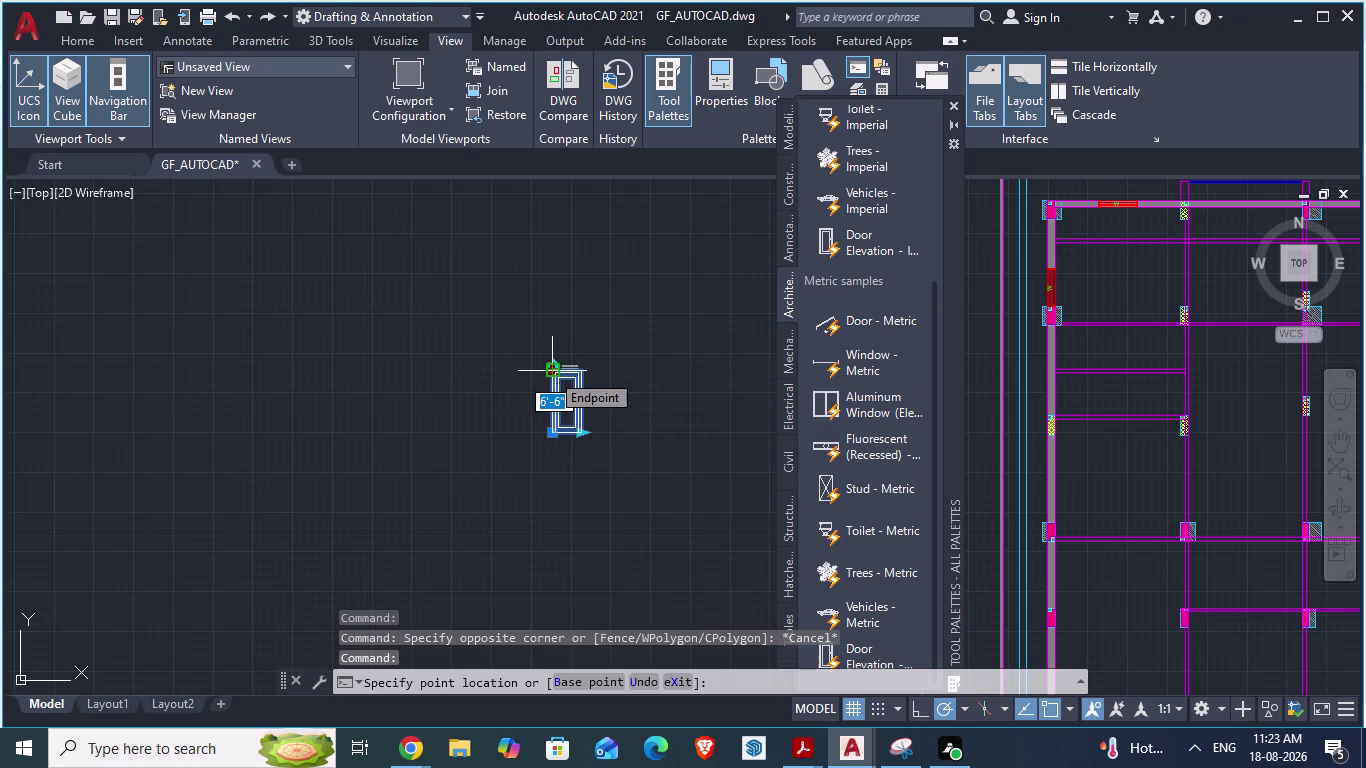
key(Escape)
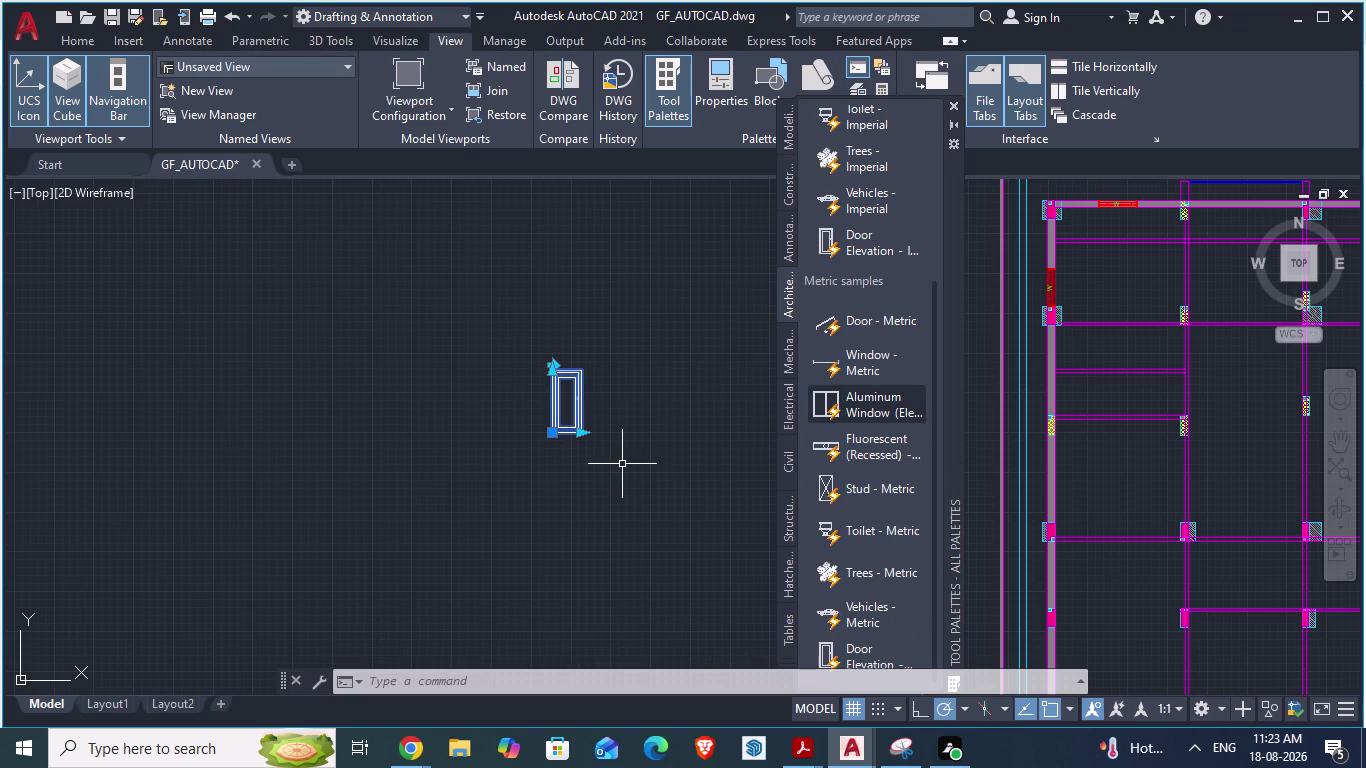
key(Escape)
scroll(up, 3)
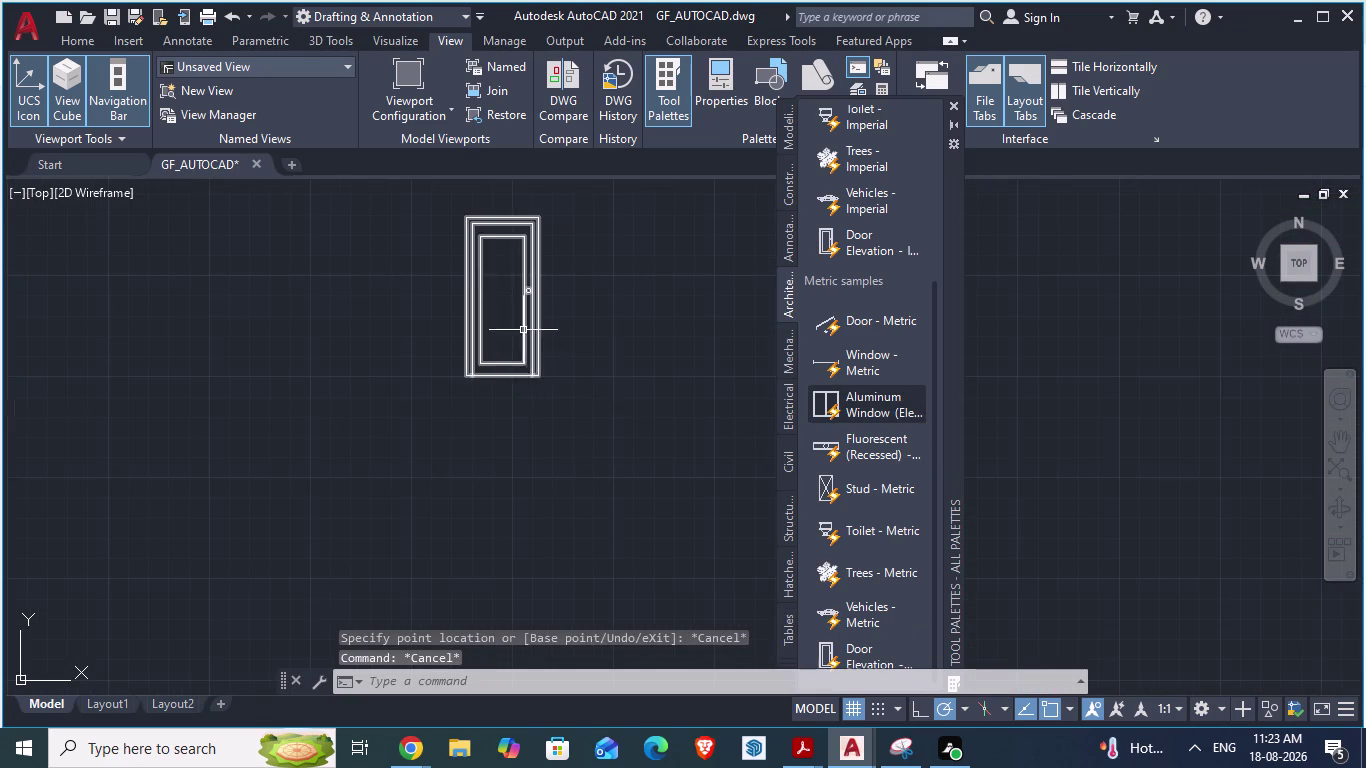
scroll(up, 3)
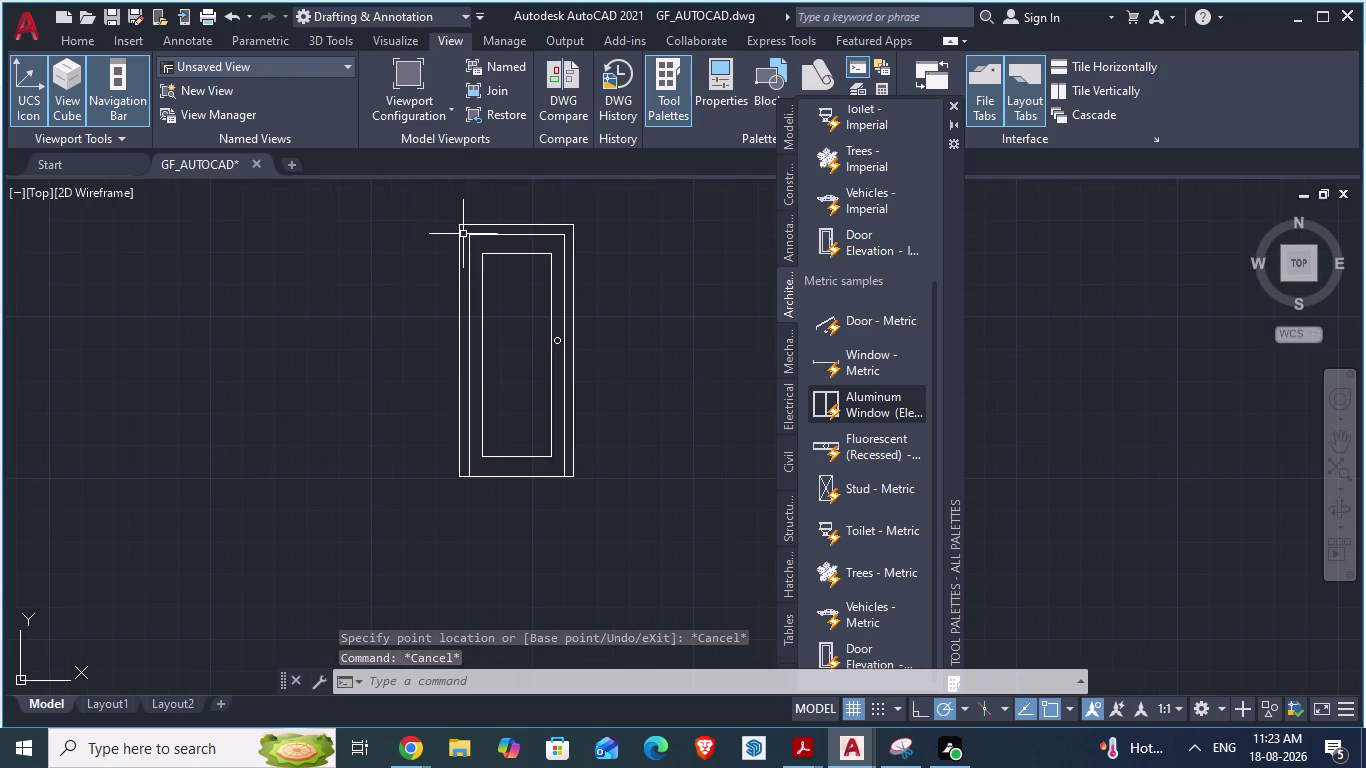
click(458, 232)
click(462, 228)
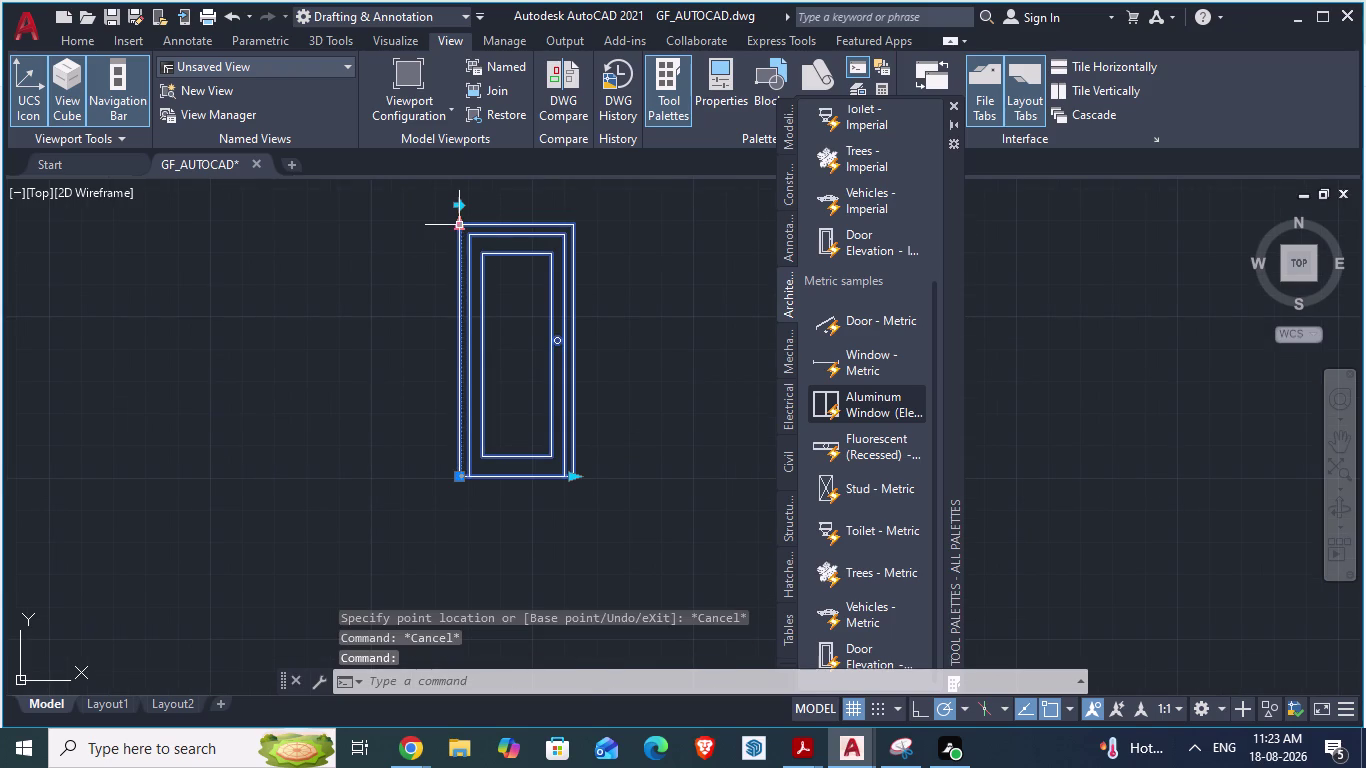
right_click(462, 228)
right_click(462, 228)
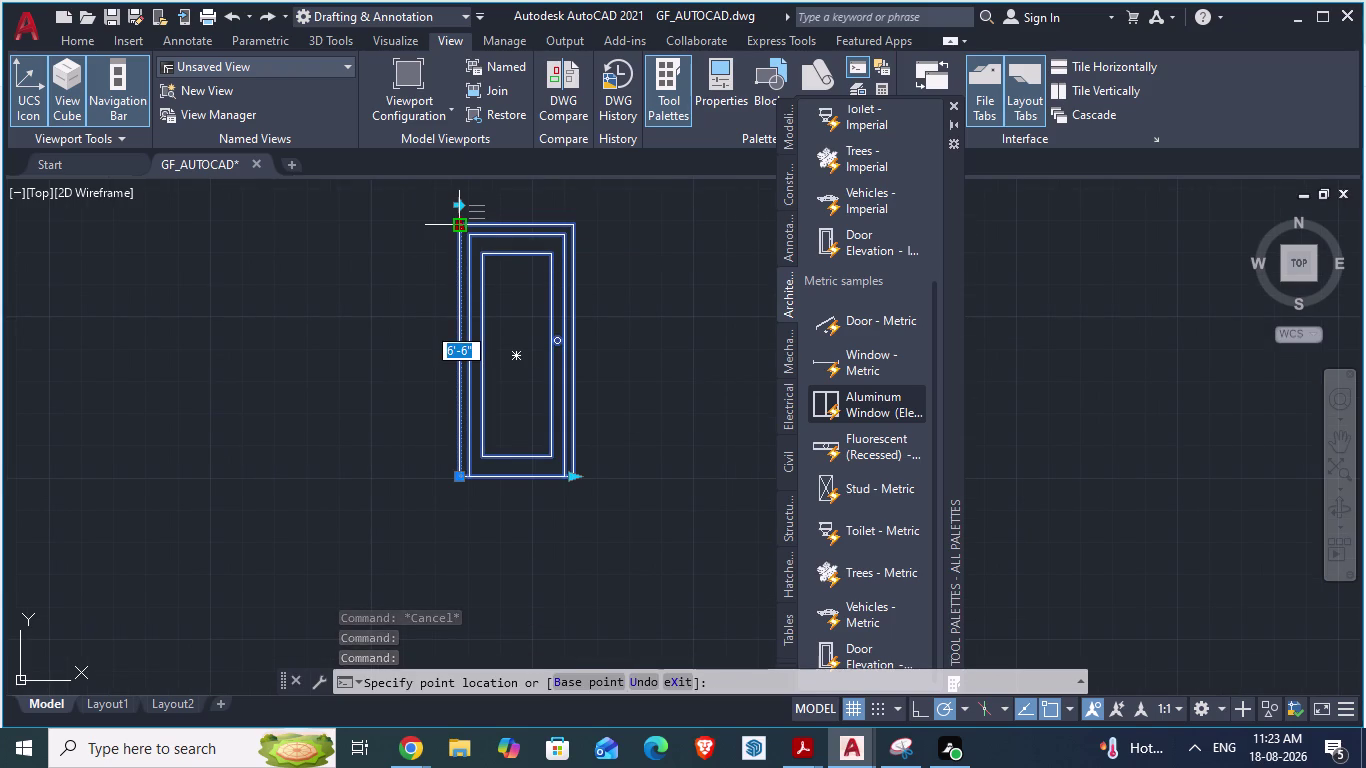
key(Escape)
Try the door block's corner and flip grips, toggling its hand.
click(538, 255)
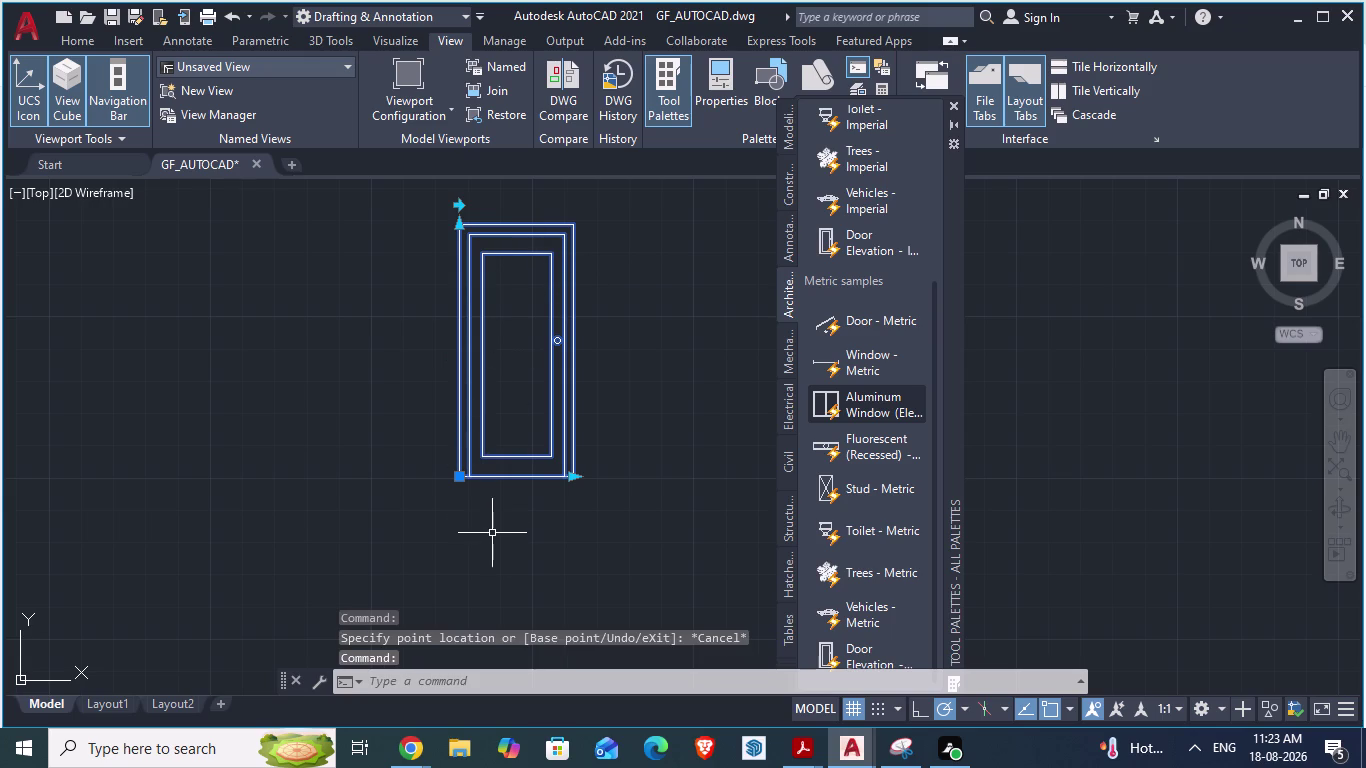
click(457, 207)
right_click(457, 207)
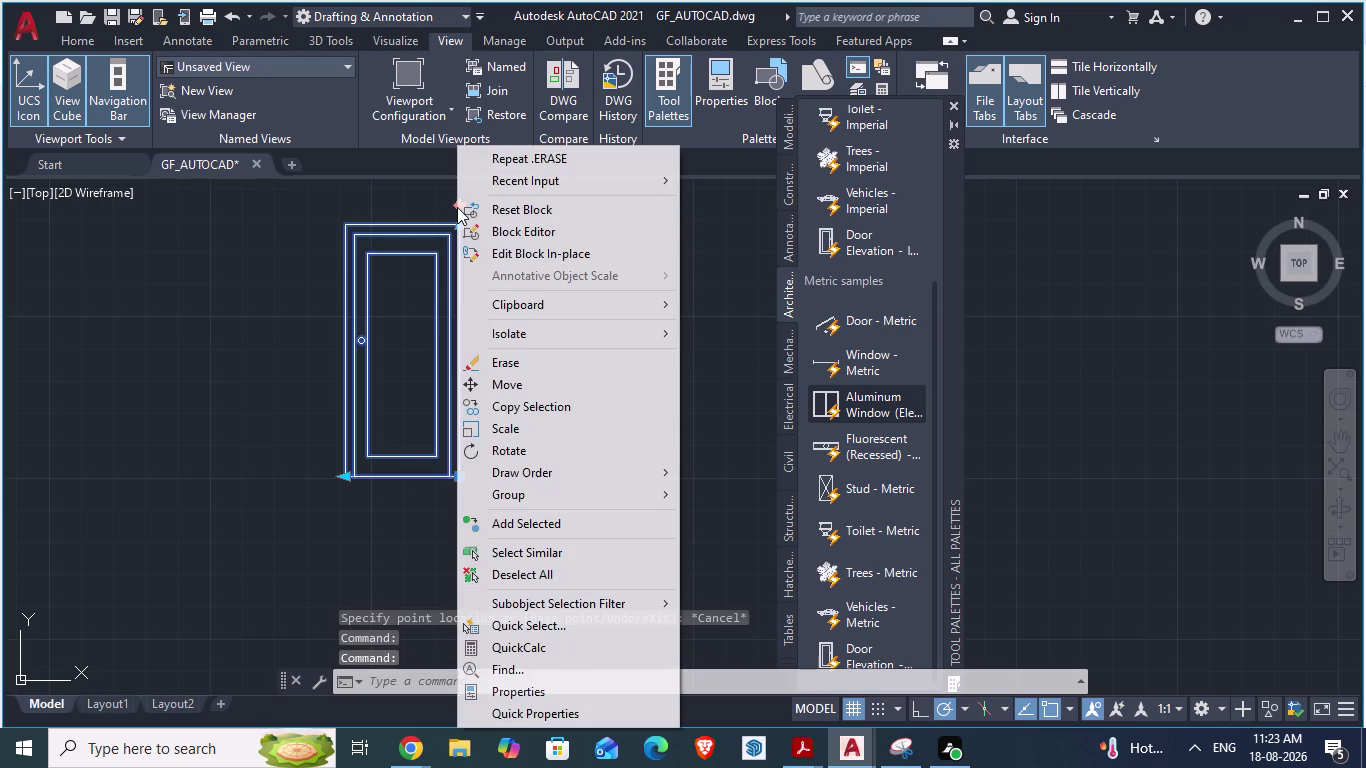
key(Escape)
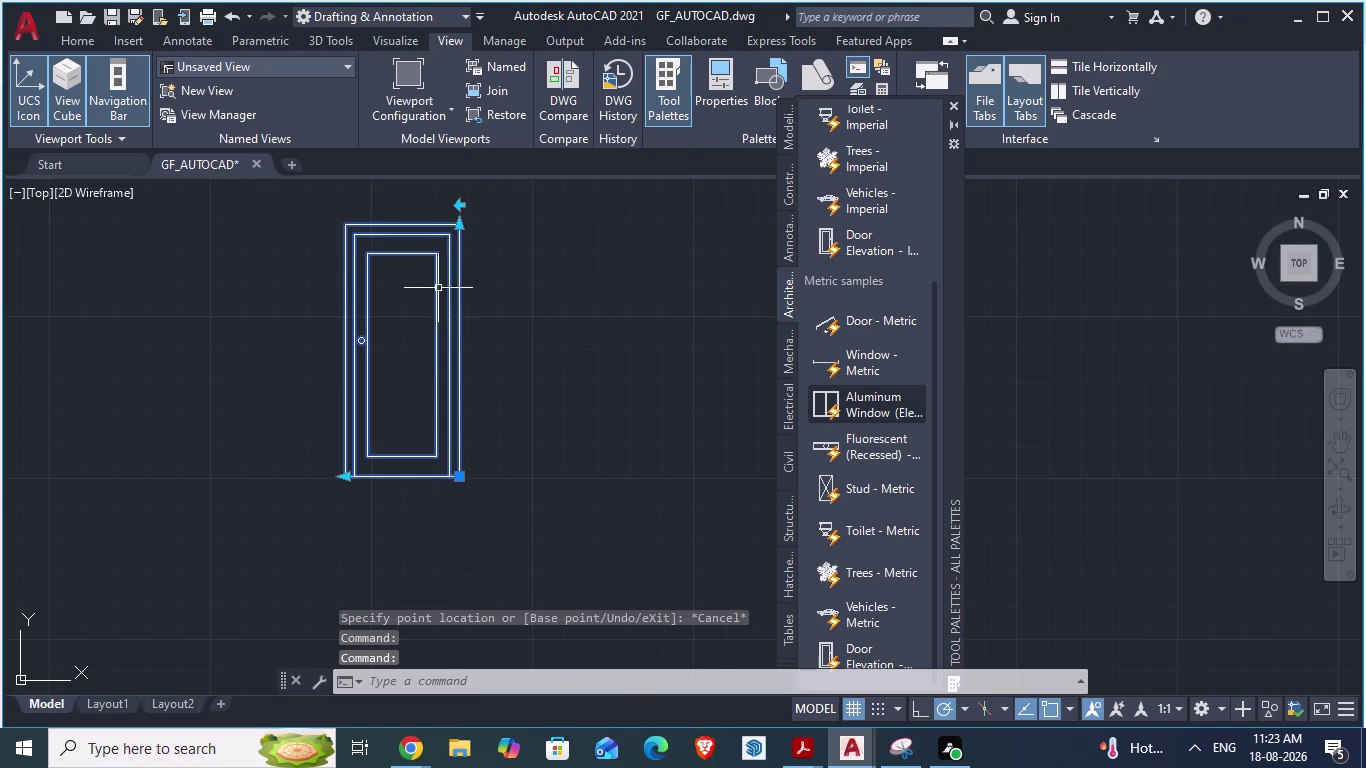
click(456, 202)
click(456, 202)
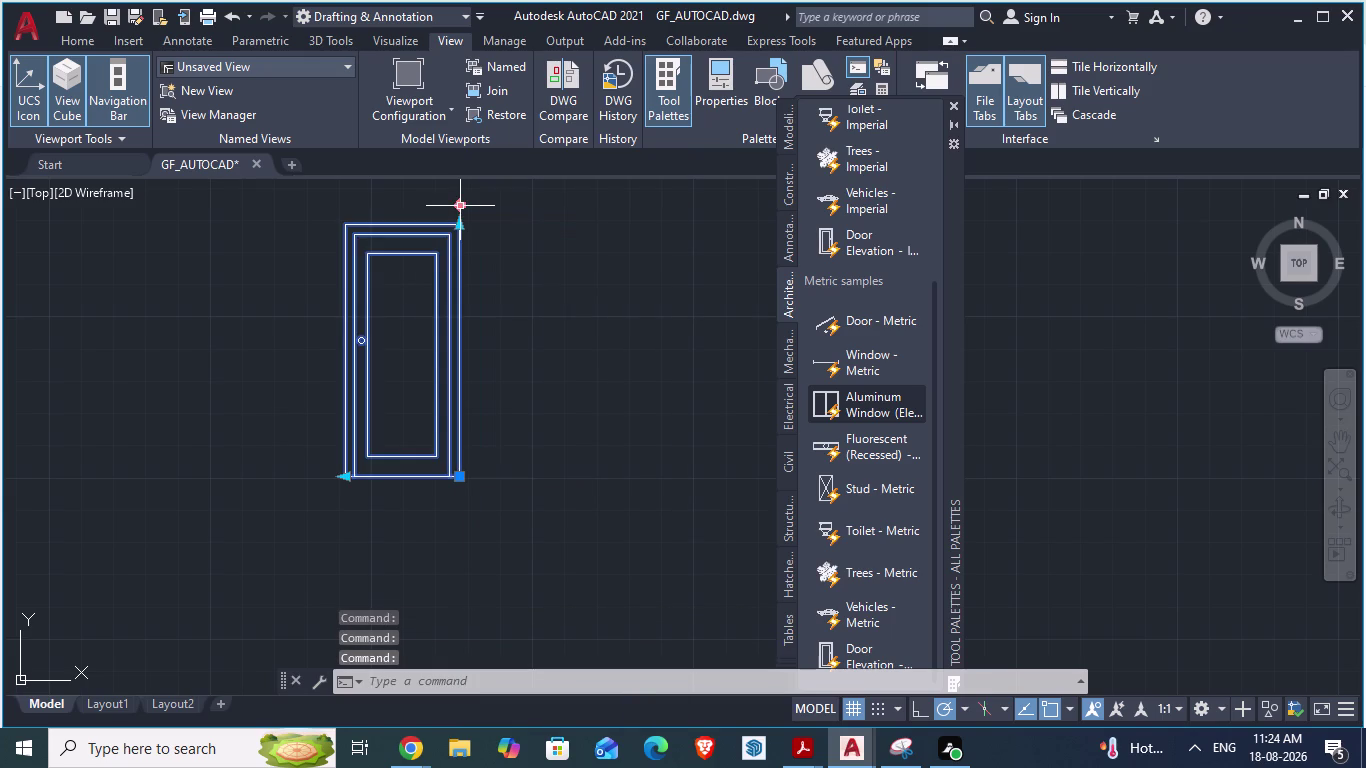
click(456, 202)
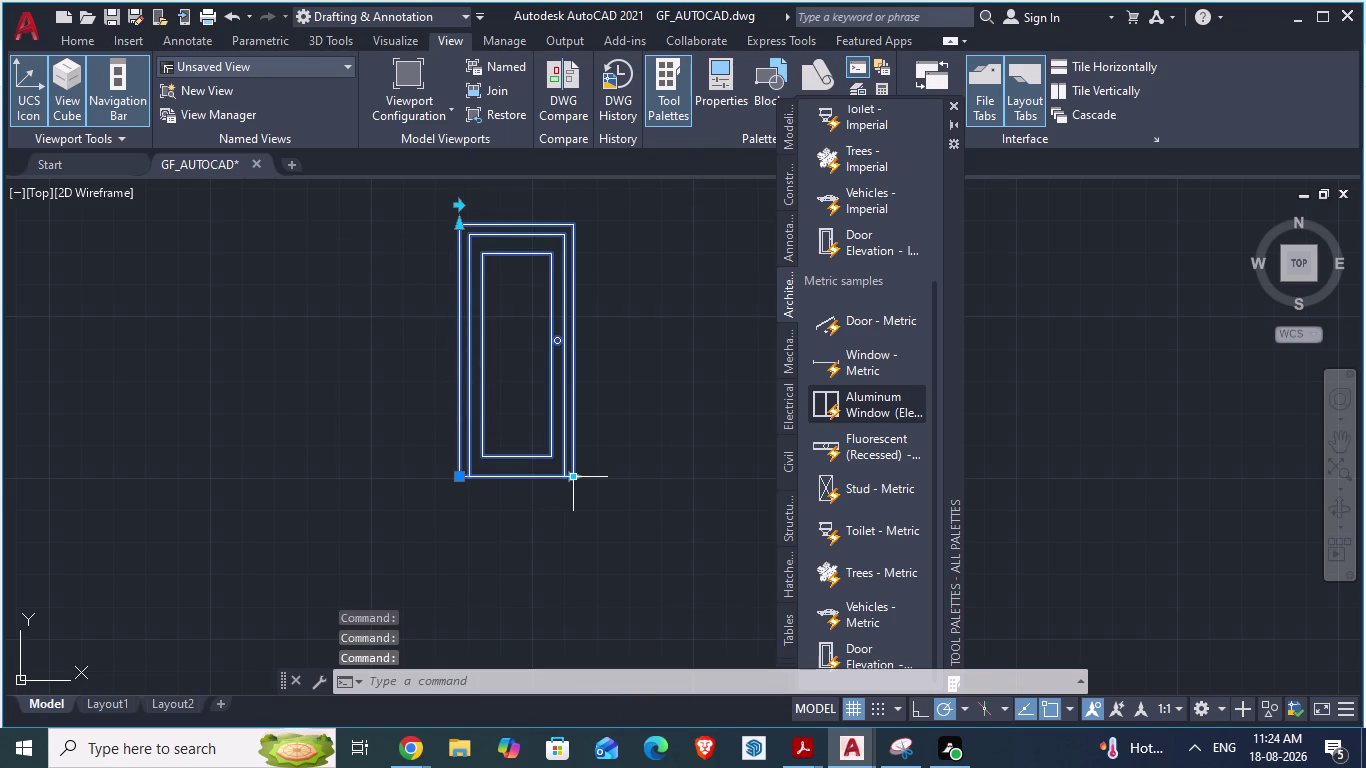
click(569, 480)
key(Escape)
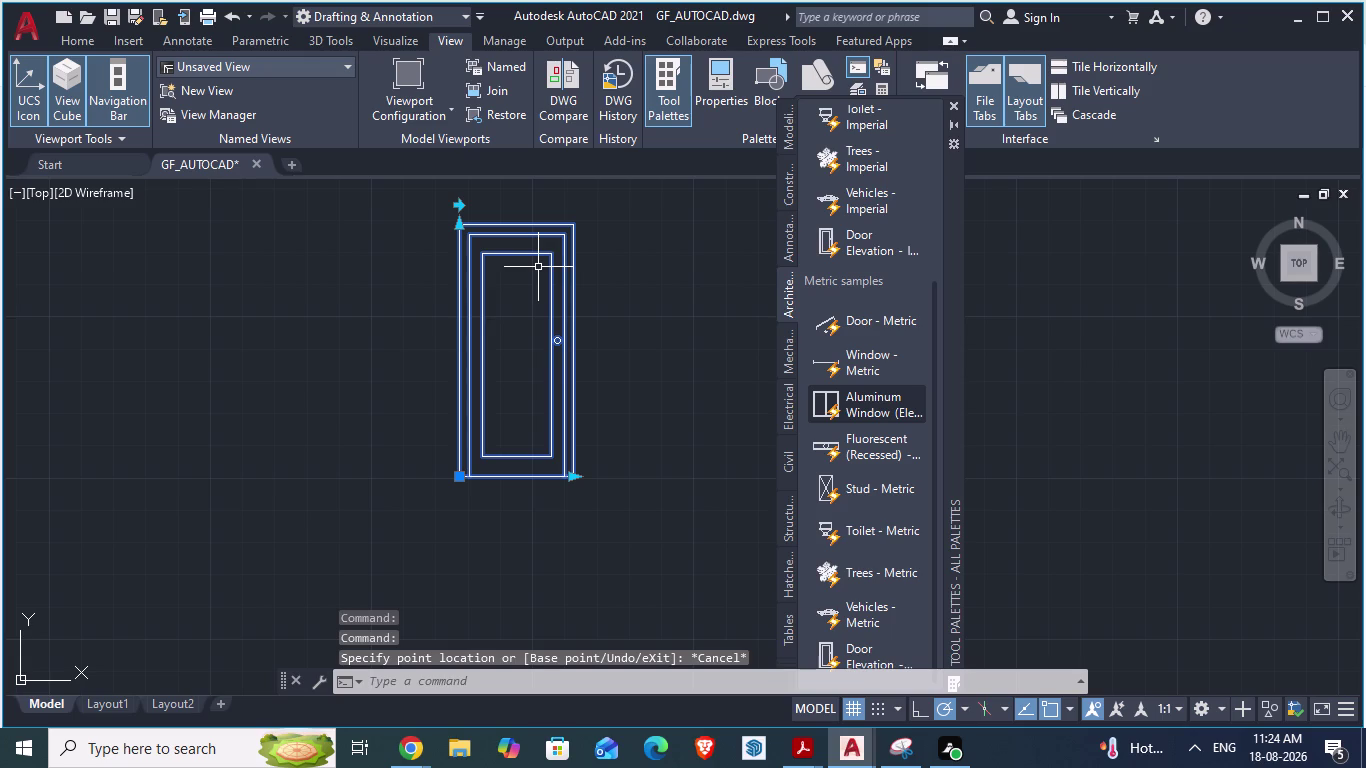
Double-click the door block to bring up Edit Block Definition.
click(460, 227)
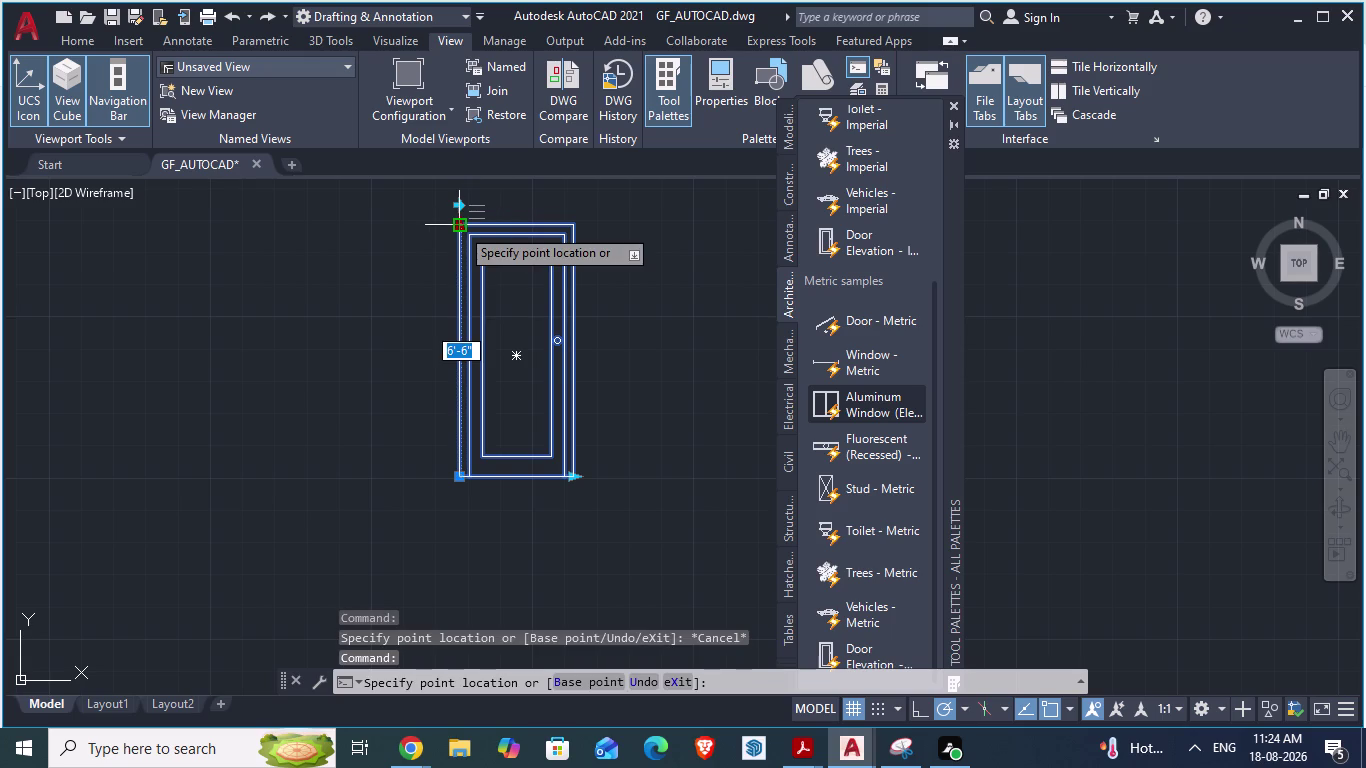
key(Escape)
click(549, 317)
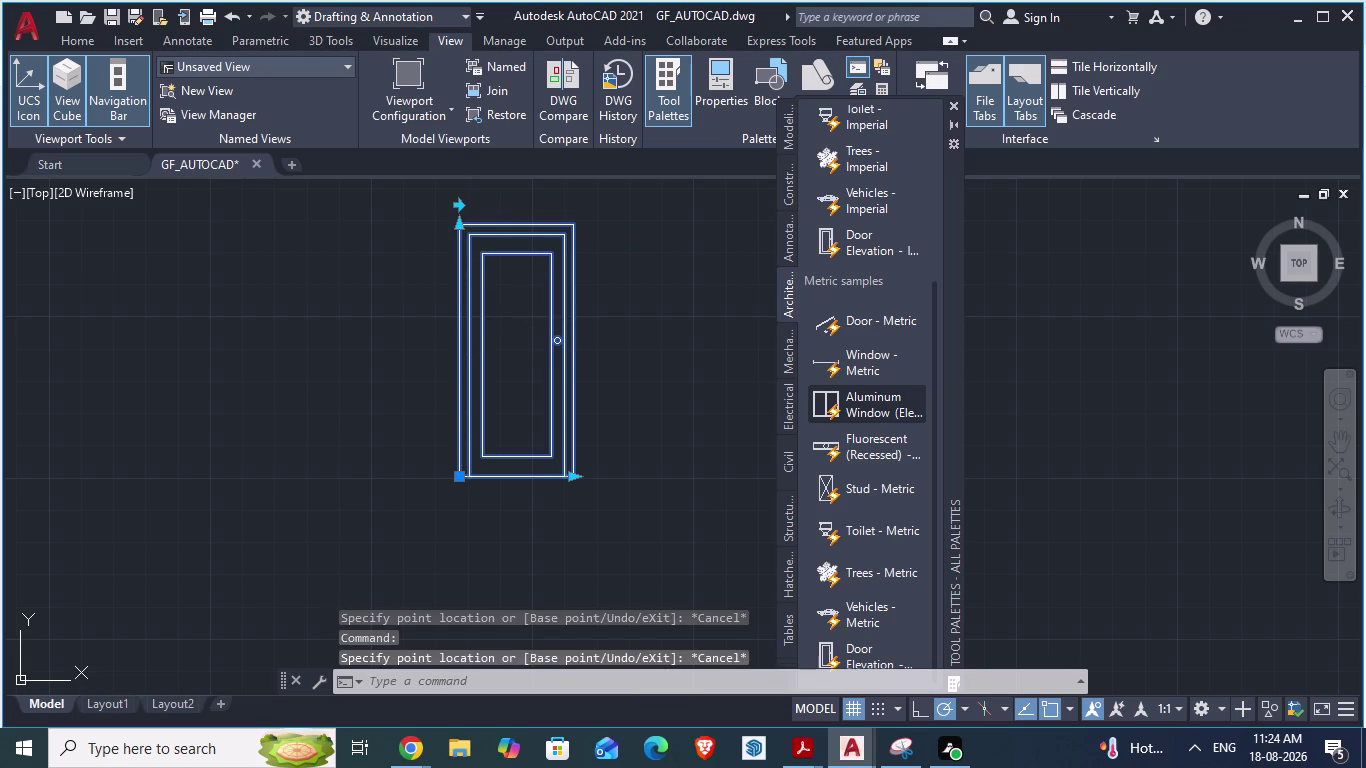
double_click(549, 317)
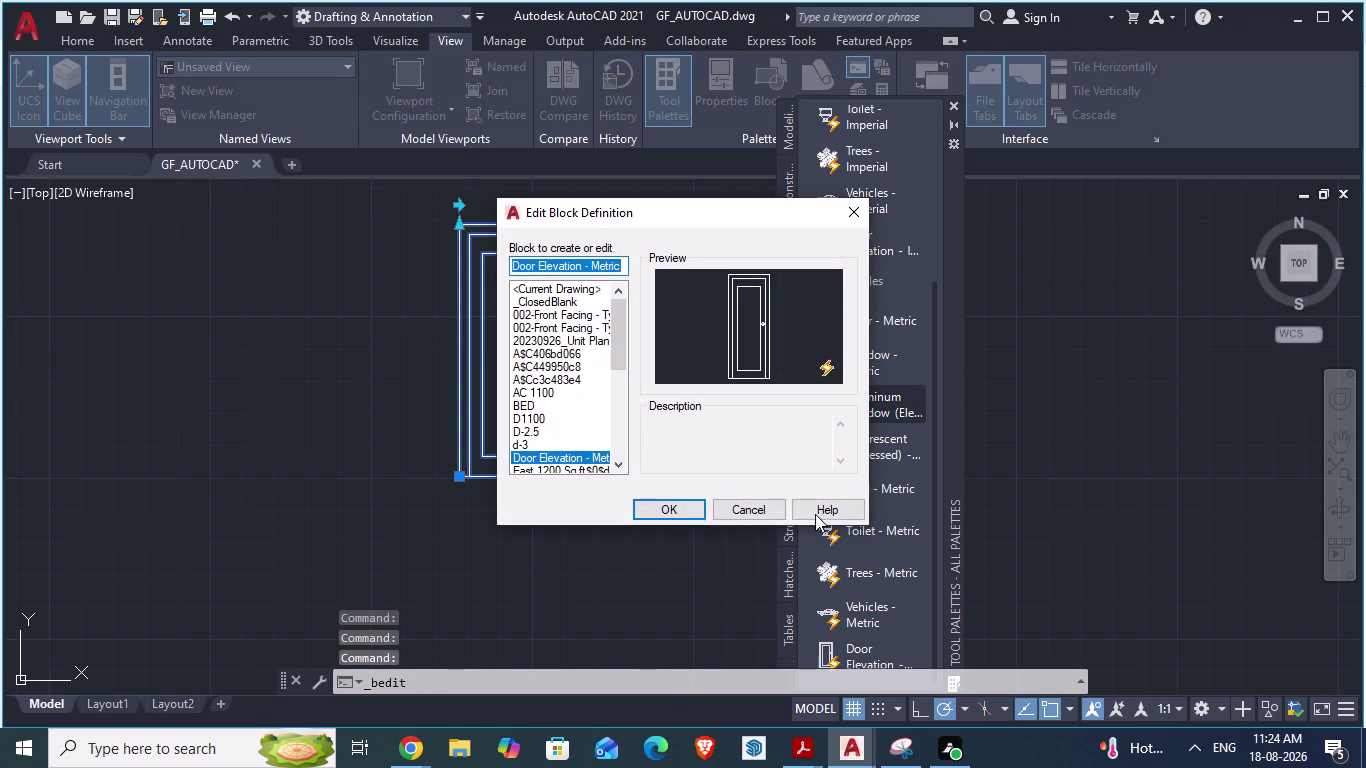
Close the Edit Block Definition dialog unchanged and reselect the door block.
click(737, 515)
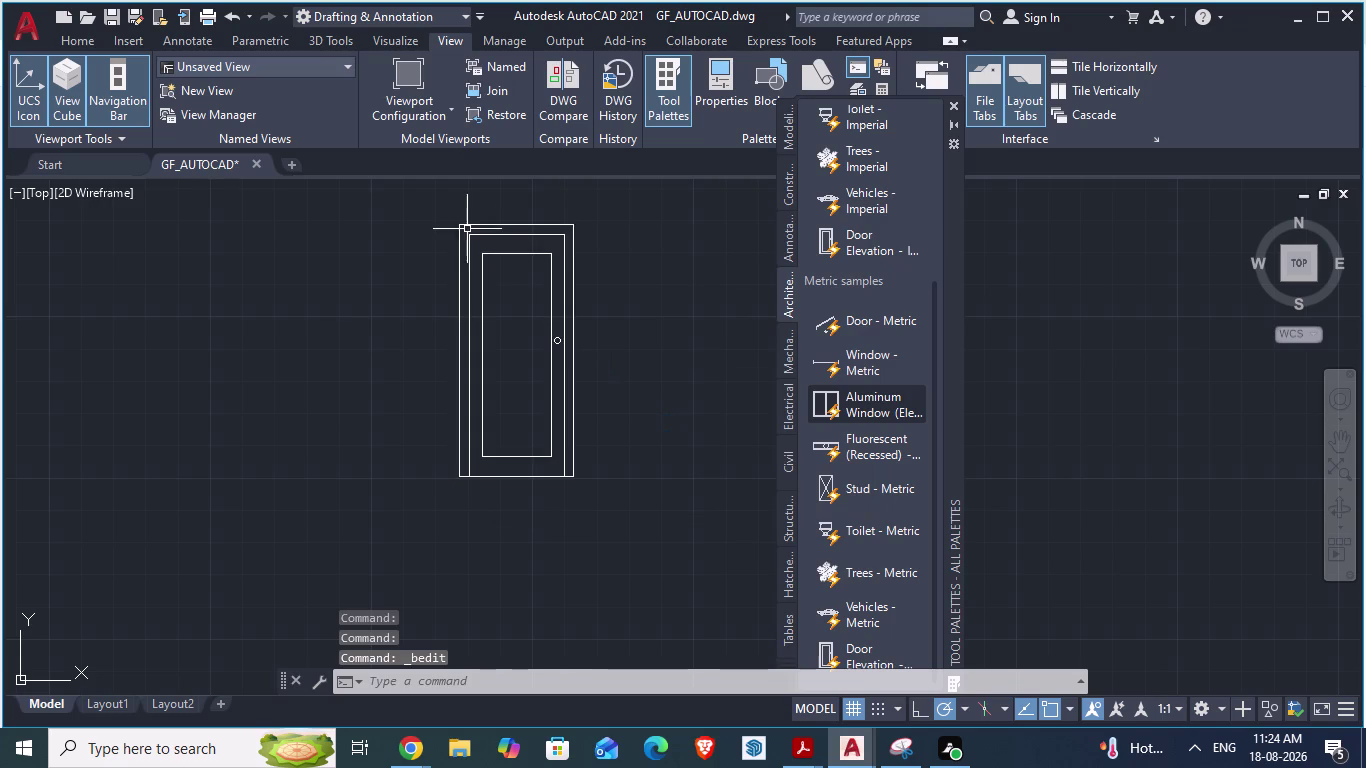
click(460, 468)
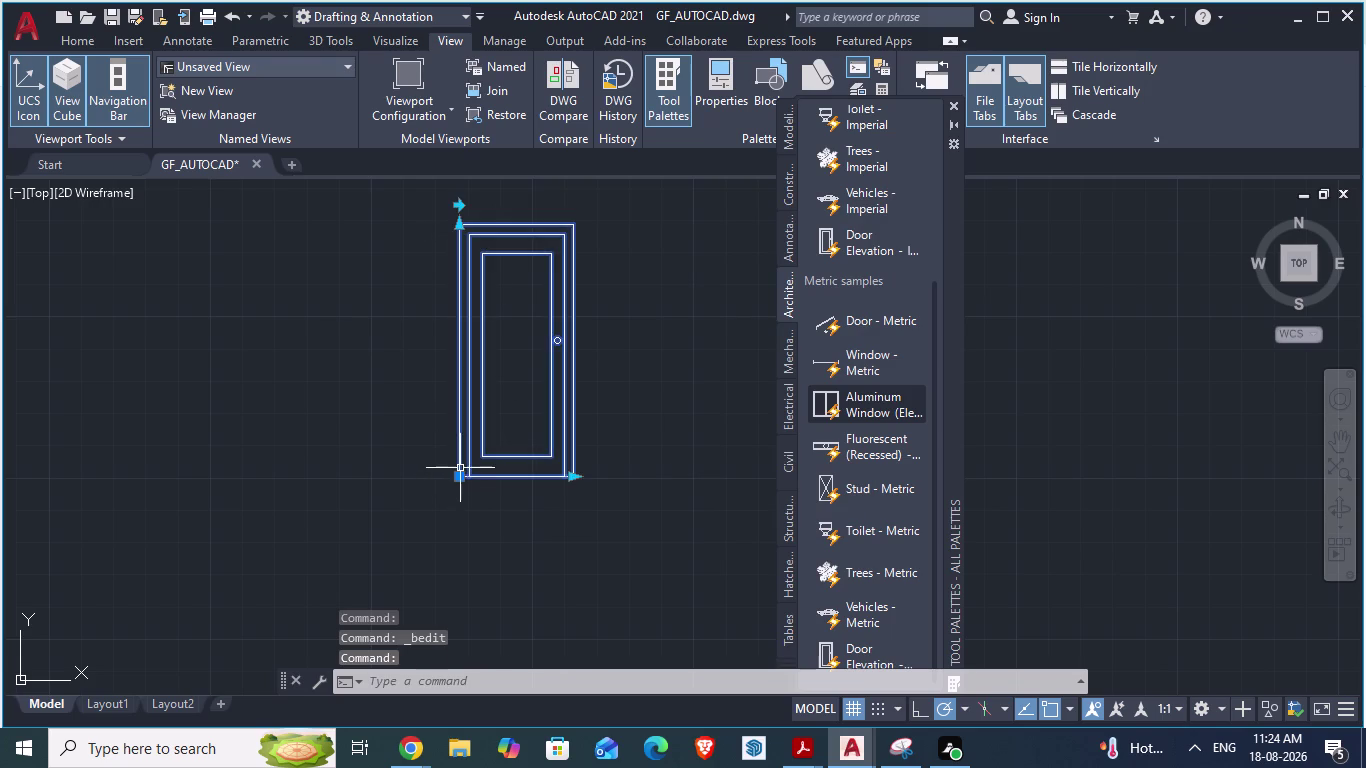
right_click(460, 468)
key(Escape)
click(454, 222)
right_click(454, 222)
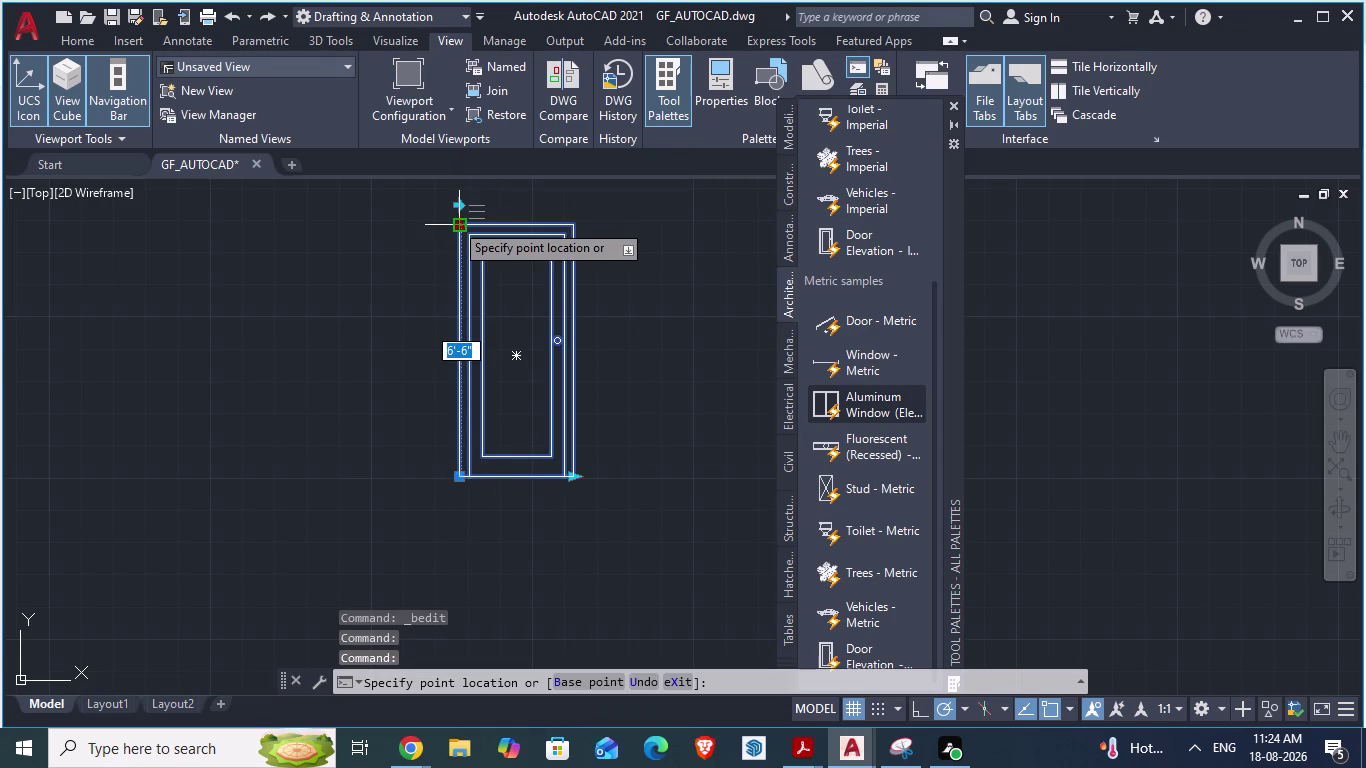
key(Escape)
click(463, 202)
right_click(463, 202)
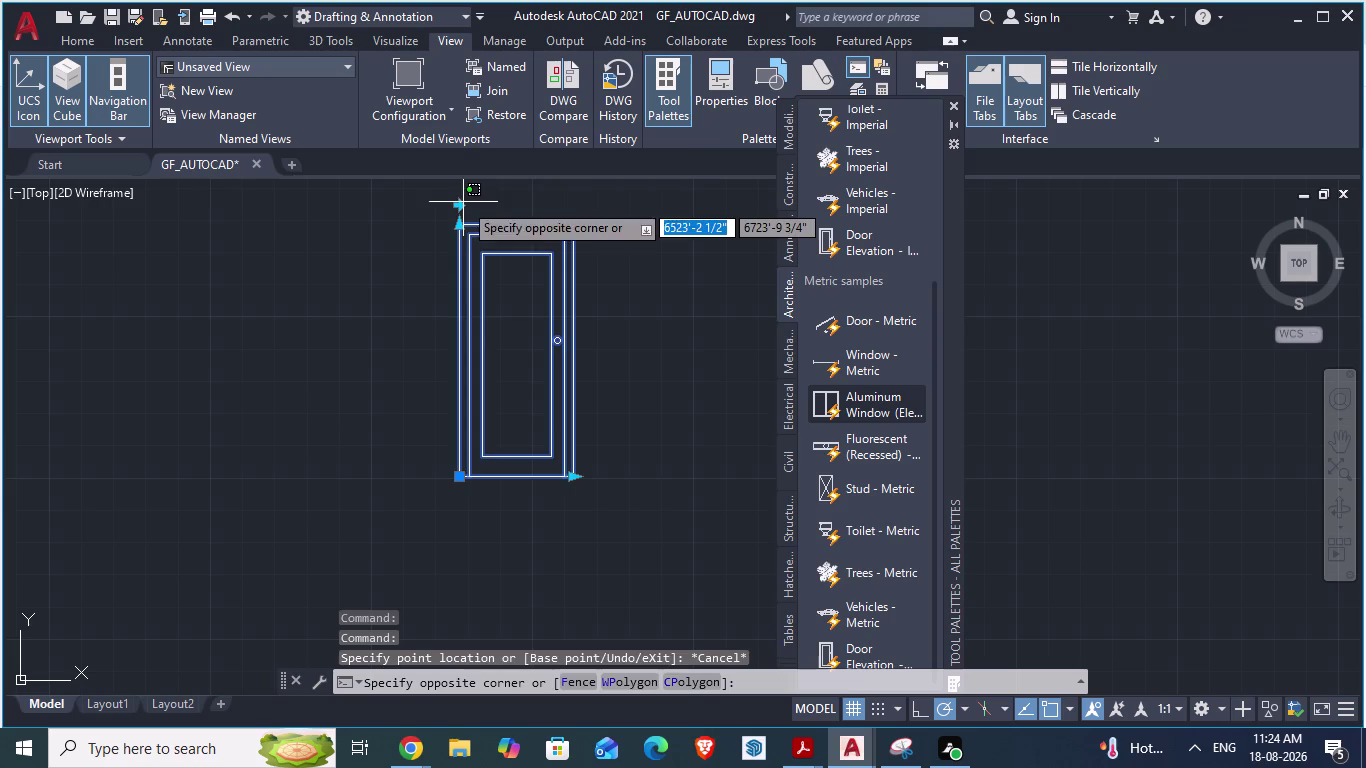
key(Escape)
Try the door's corner and flip grips, cancelling each with Esc.
click(463, 207)
right_click(463, 207)
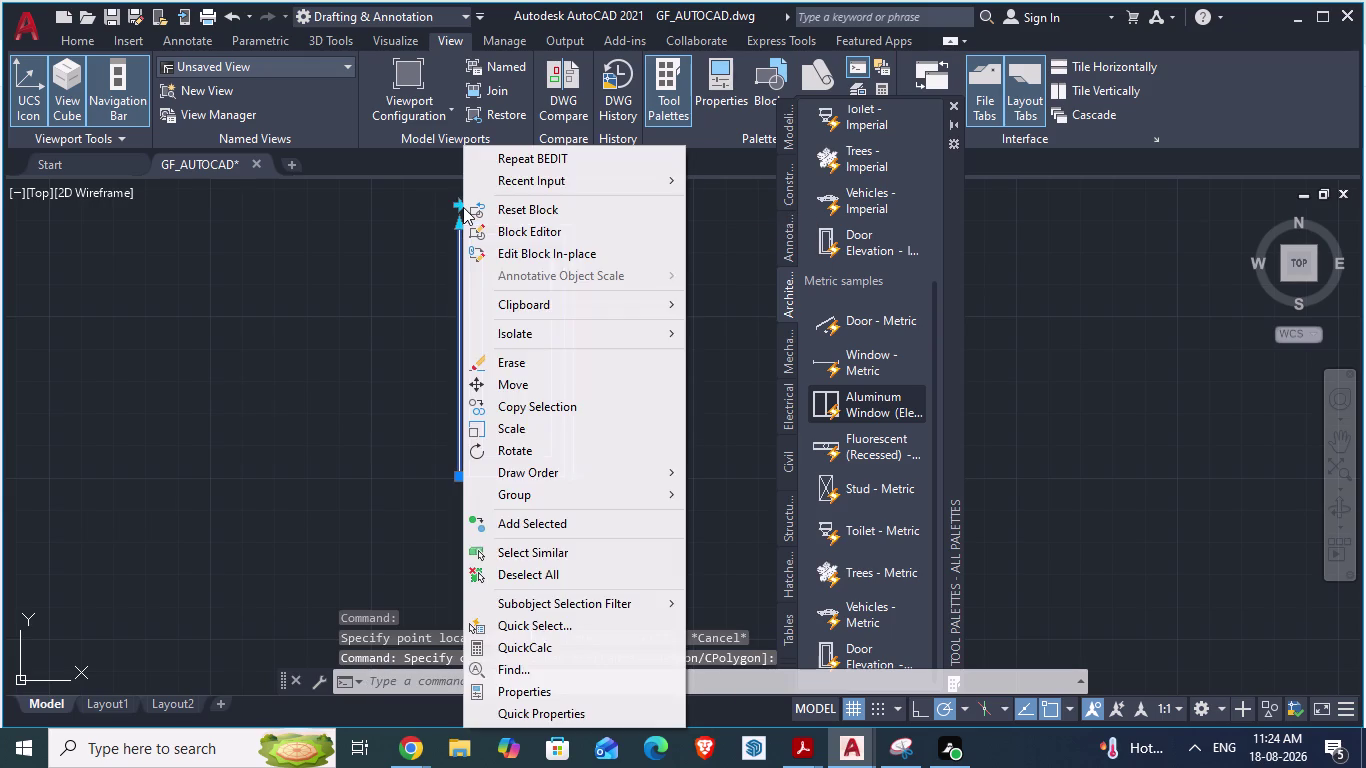
key(Escape)
click(454, 206)
right_click(454, 206)
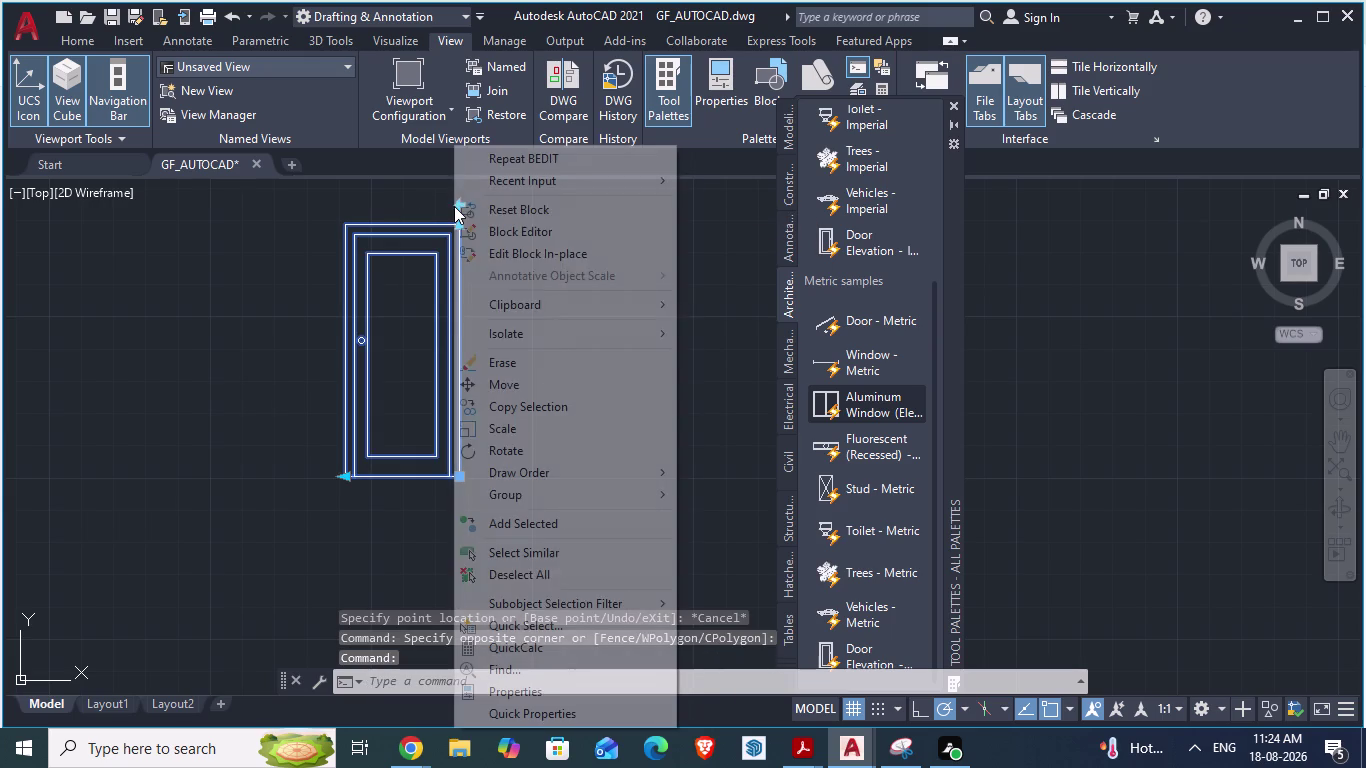
key(Escape)
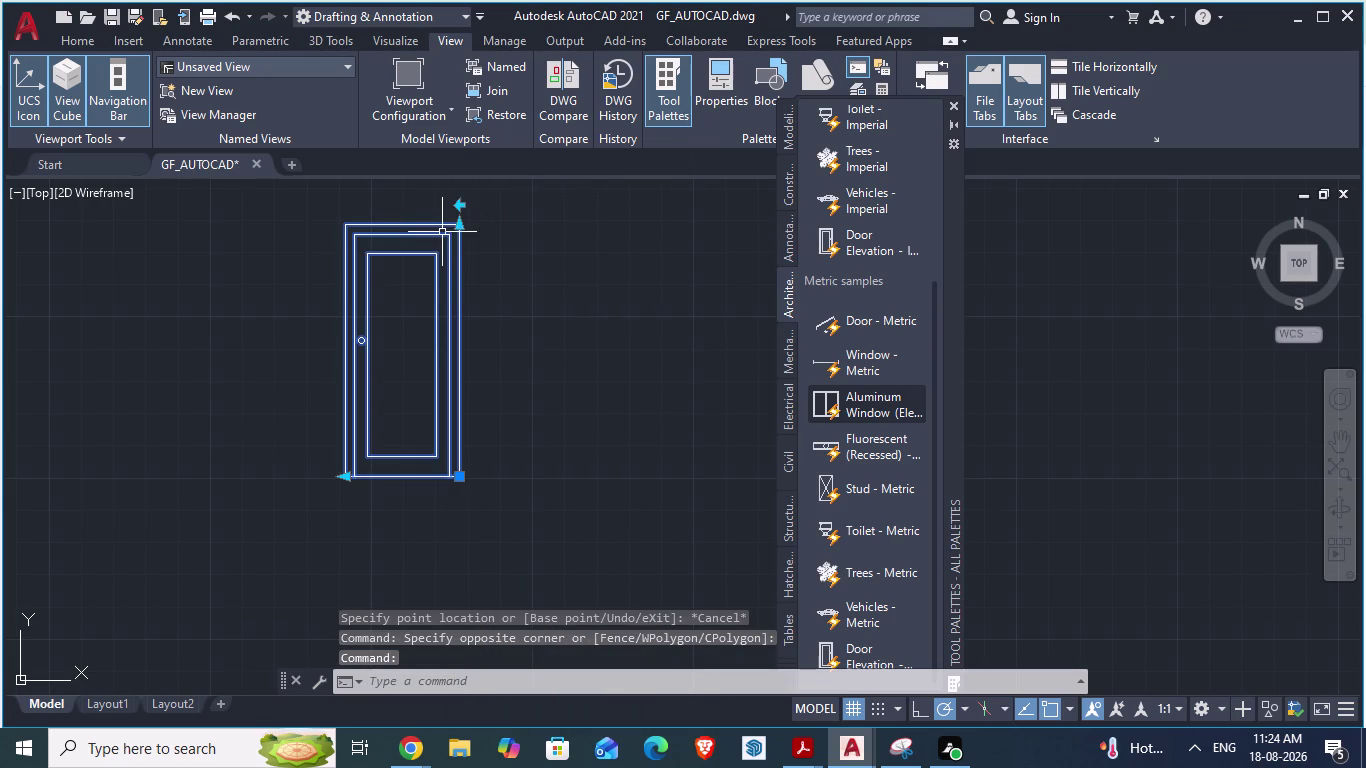
right_click(460, 223)
key(Escape)
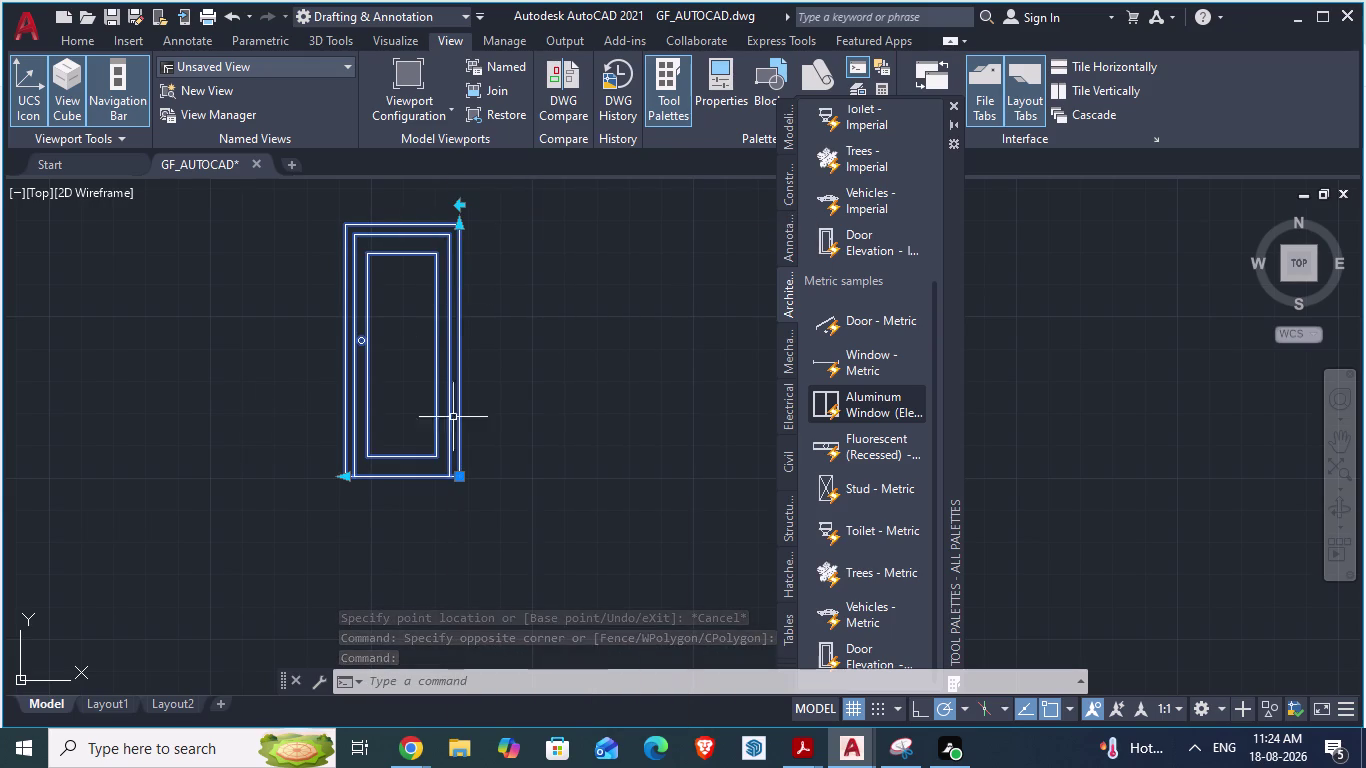
Dismiss the door block's shortcut menus without choosing any option.
right_click(456, 477)
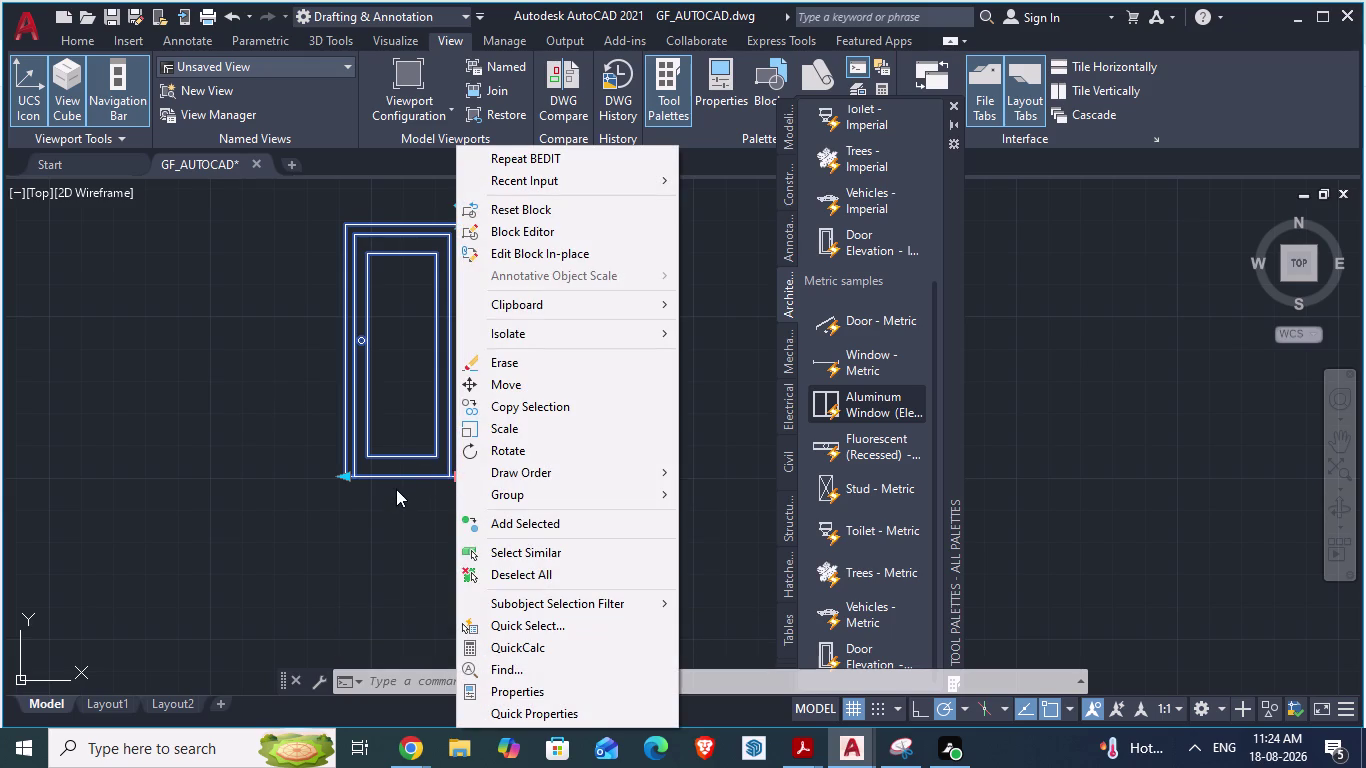
key(Escape)
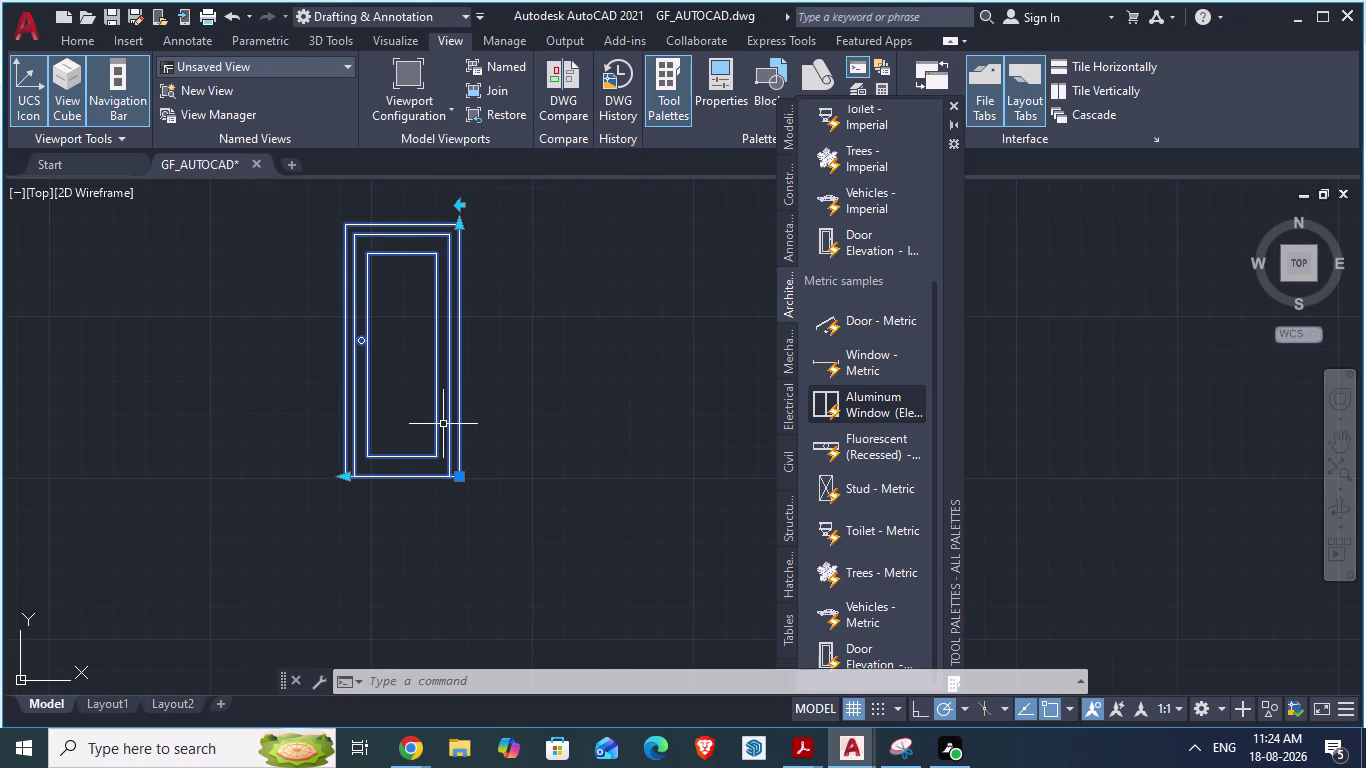
right_click(349, 478)
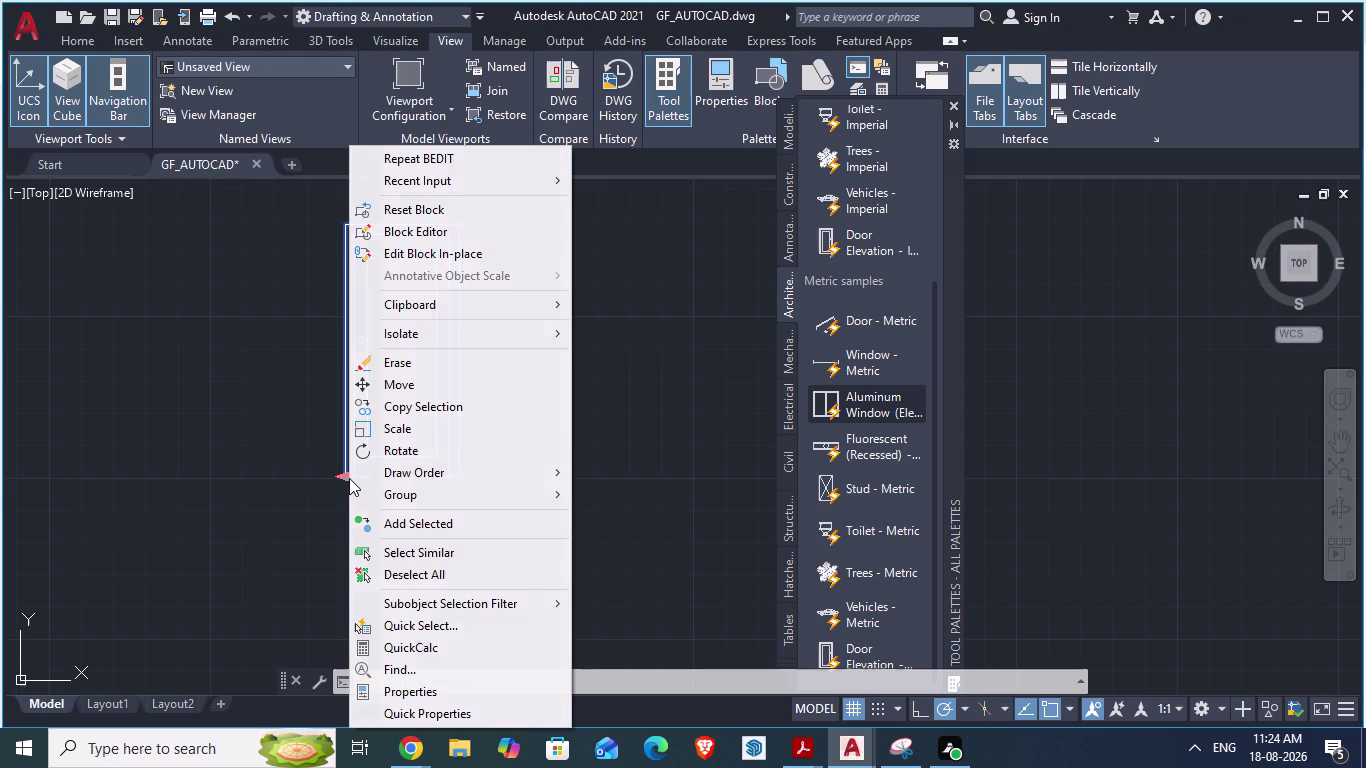
key(Escape)
right_click(363, 344)
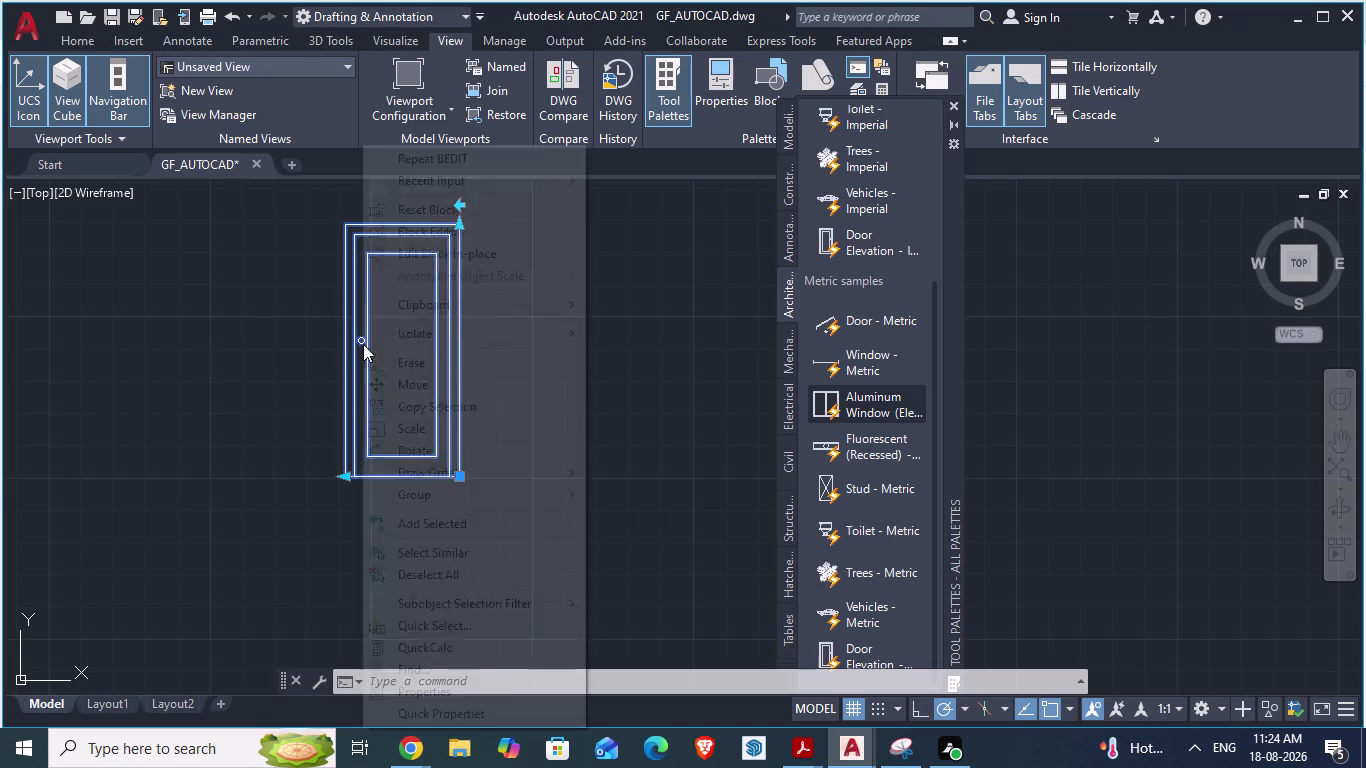
key(Escape)
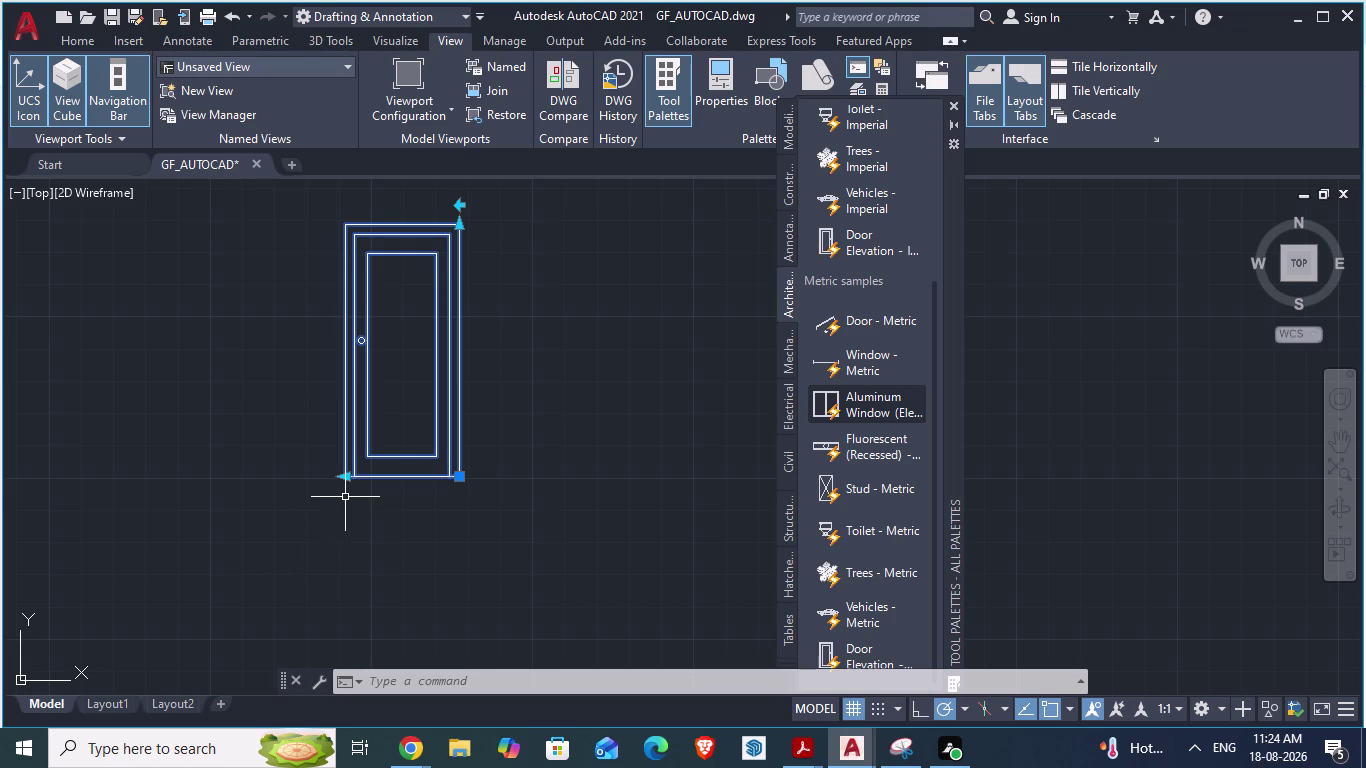
Window-select the door elevation block and delete it.
key(Escape)
scroll(down, 3)
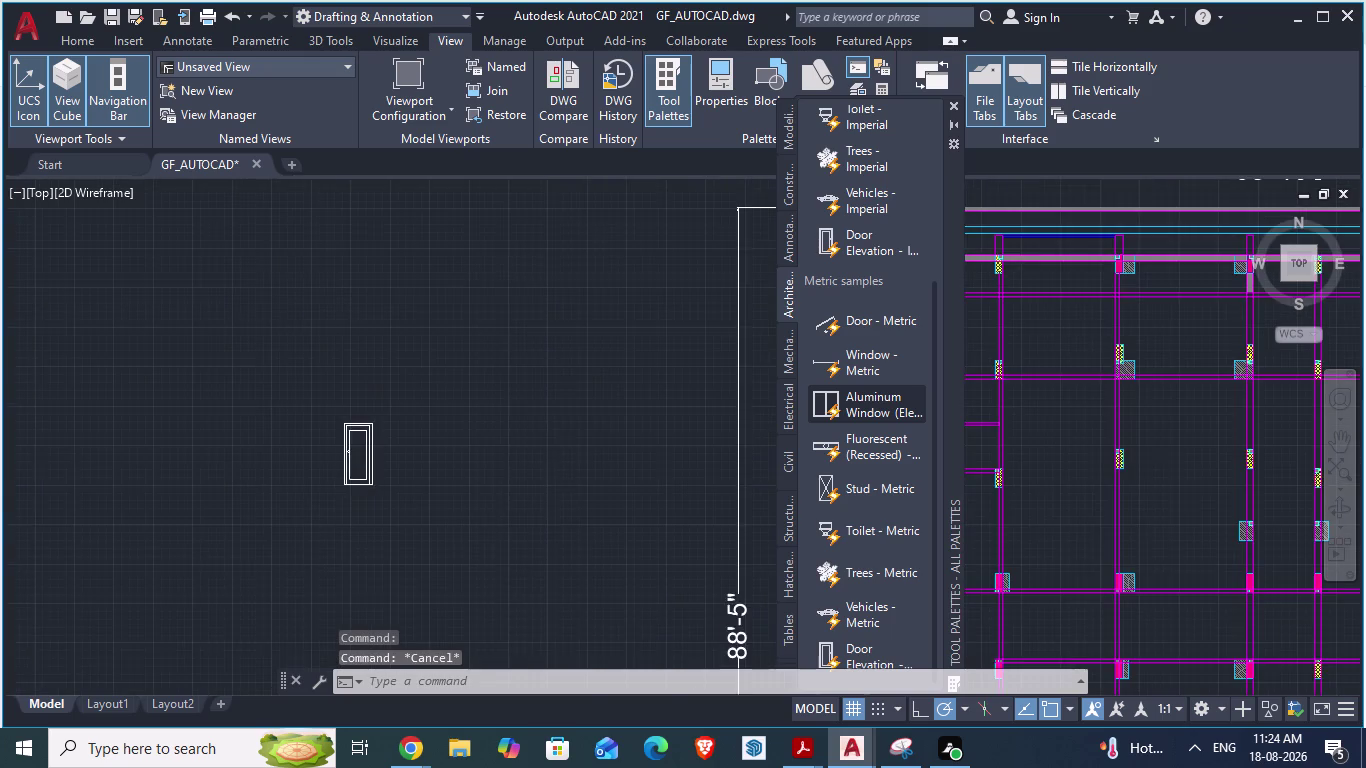
scroll(down, 3)
click(394, 439)
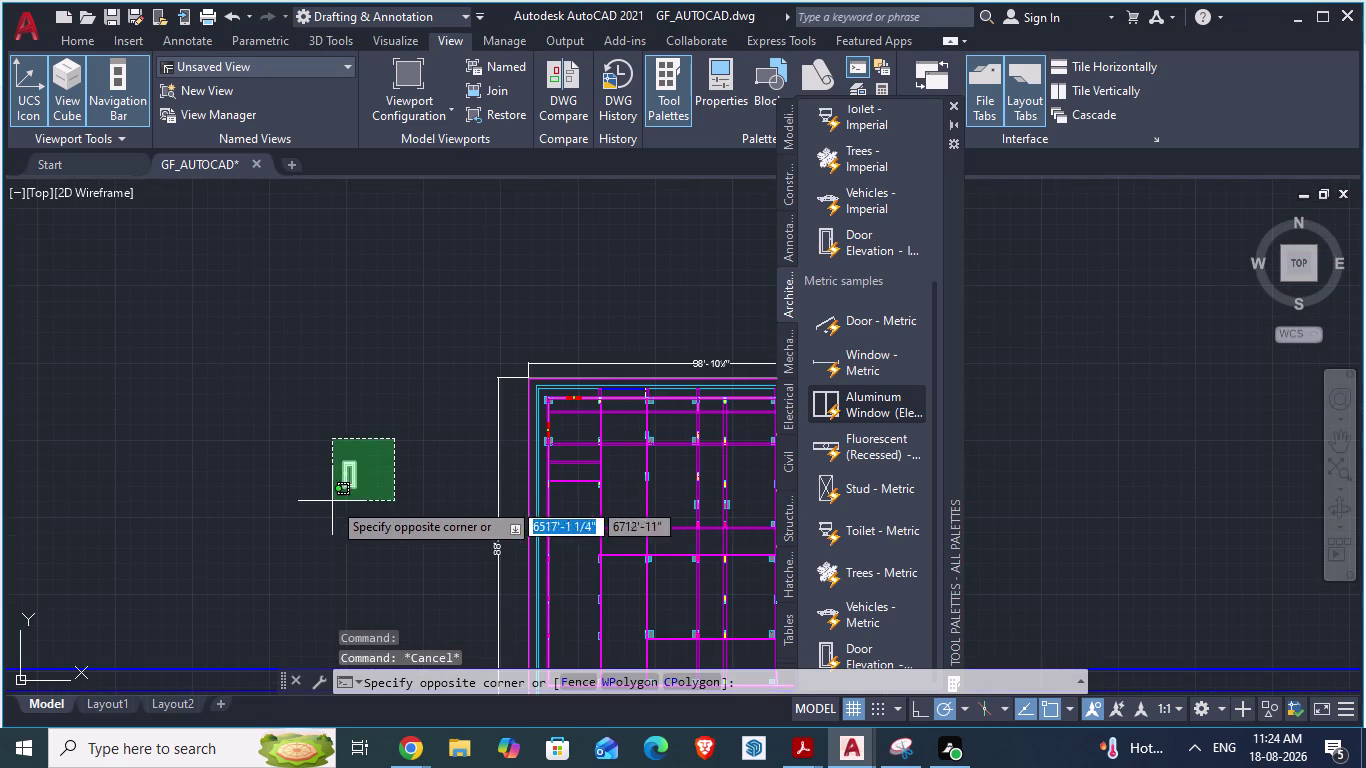
click(332, 501)
key(Delete)
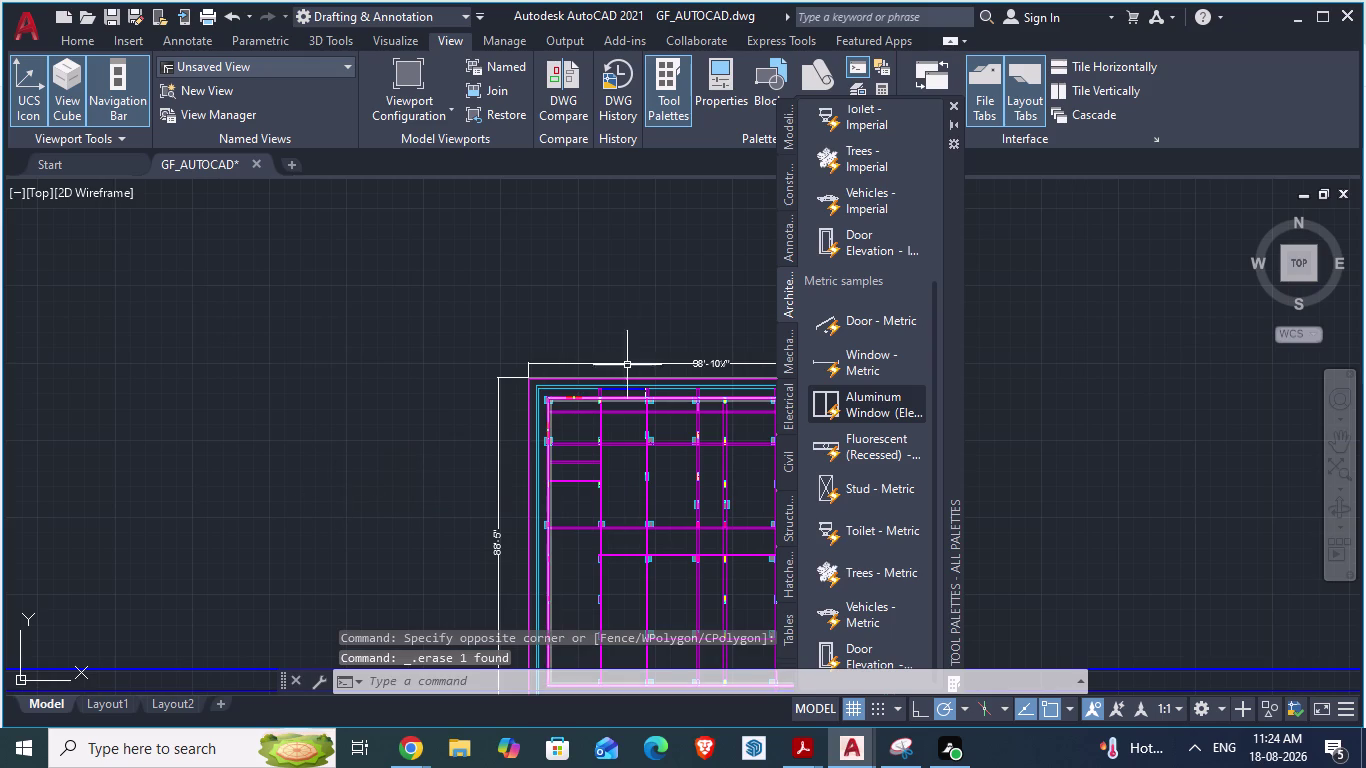
Insert the Aluminum Window (Elevation) sample beside the plan.
click(861, 405)
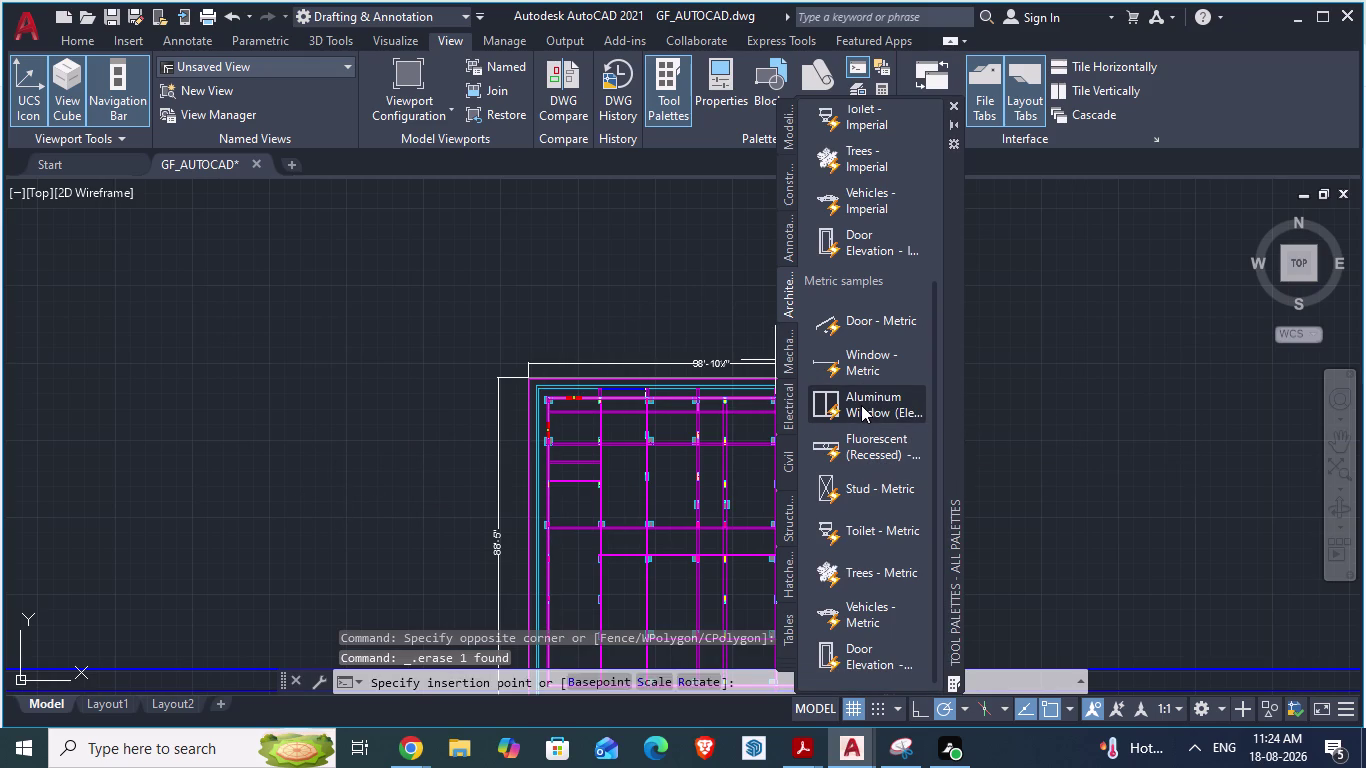
click(383, 435)
scroll(up, 3)
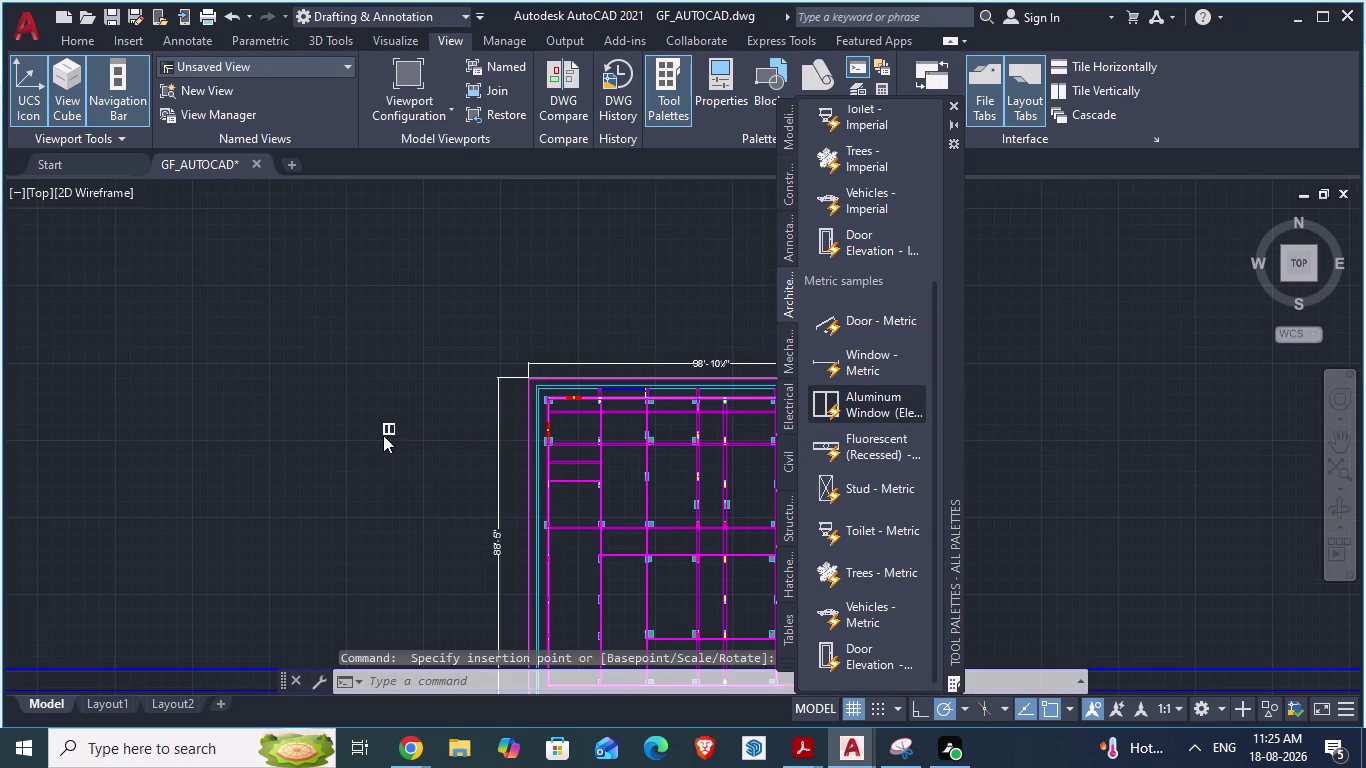
scroll(up, 3)
scroll(up, 3)
Place the aluminium window elevation block and test its corner grips.
click(372, 414)
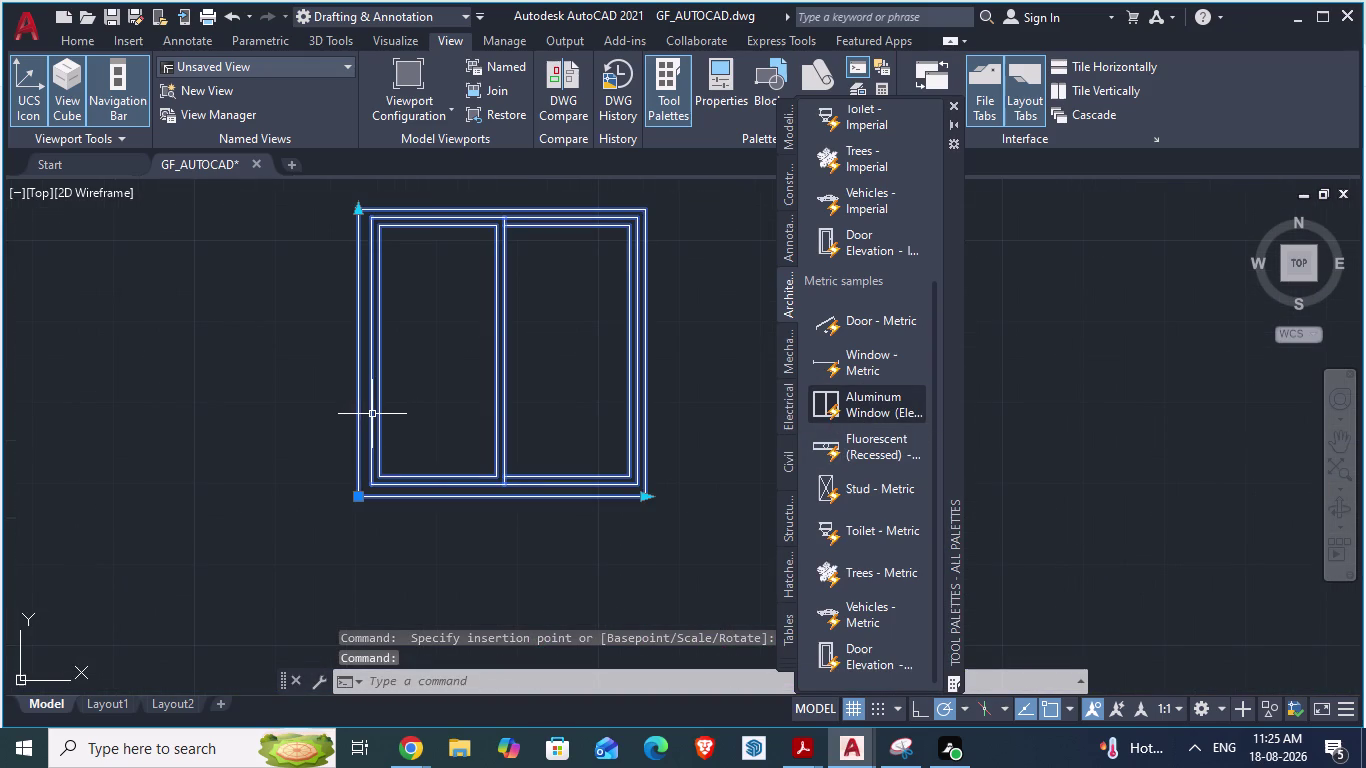
click(363, 211)
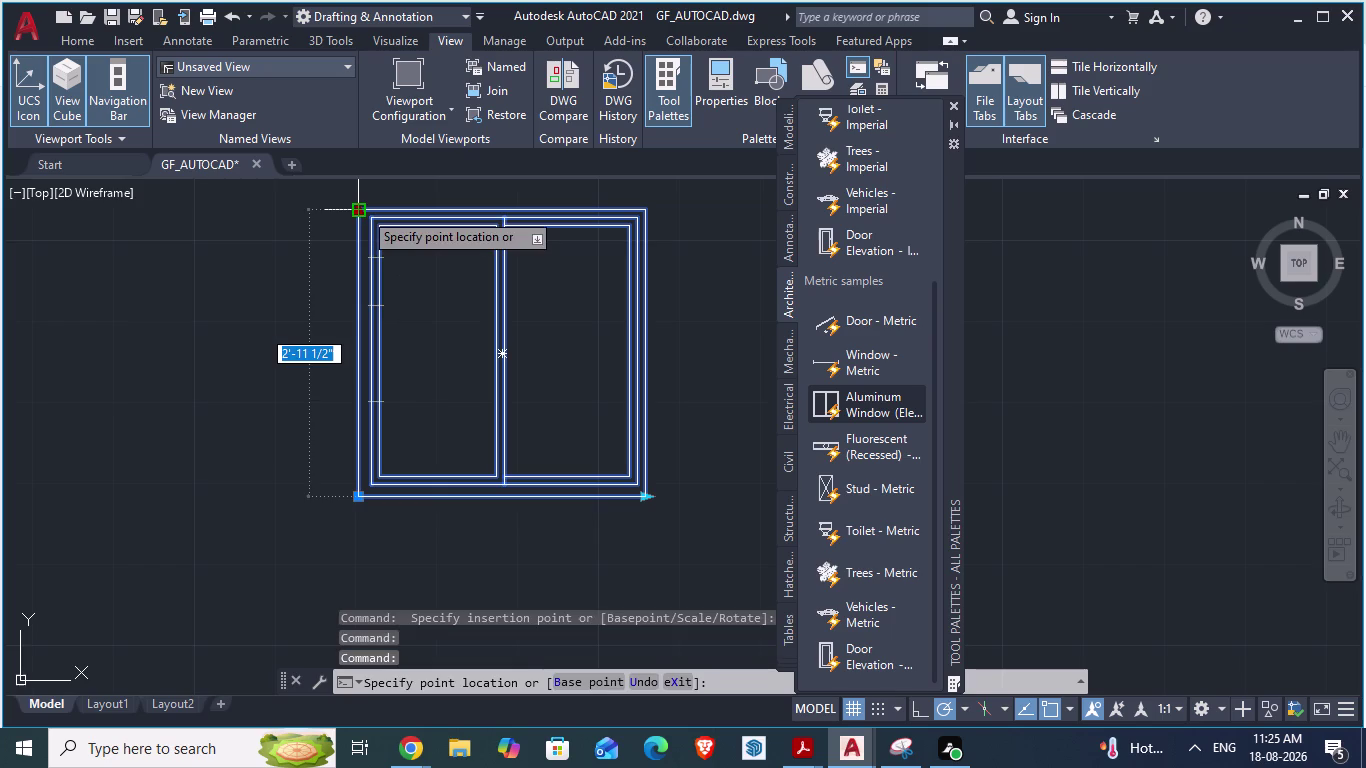
key(Escape)
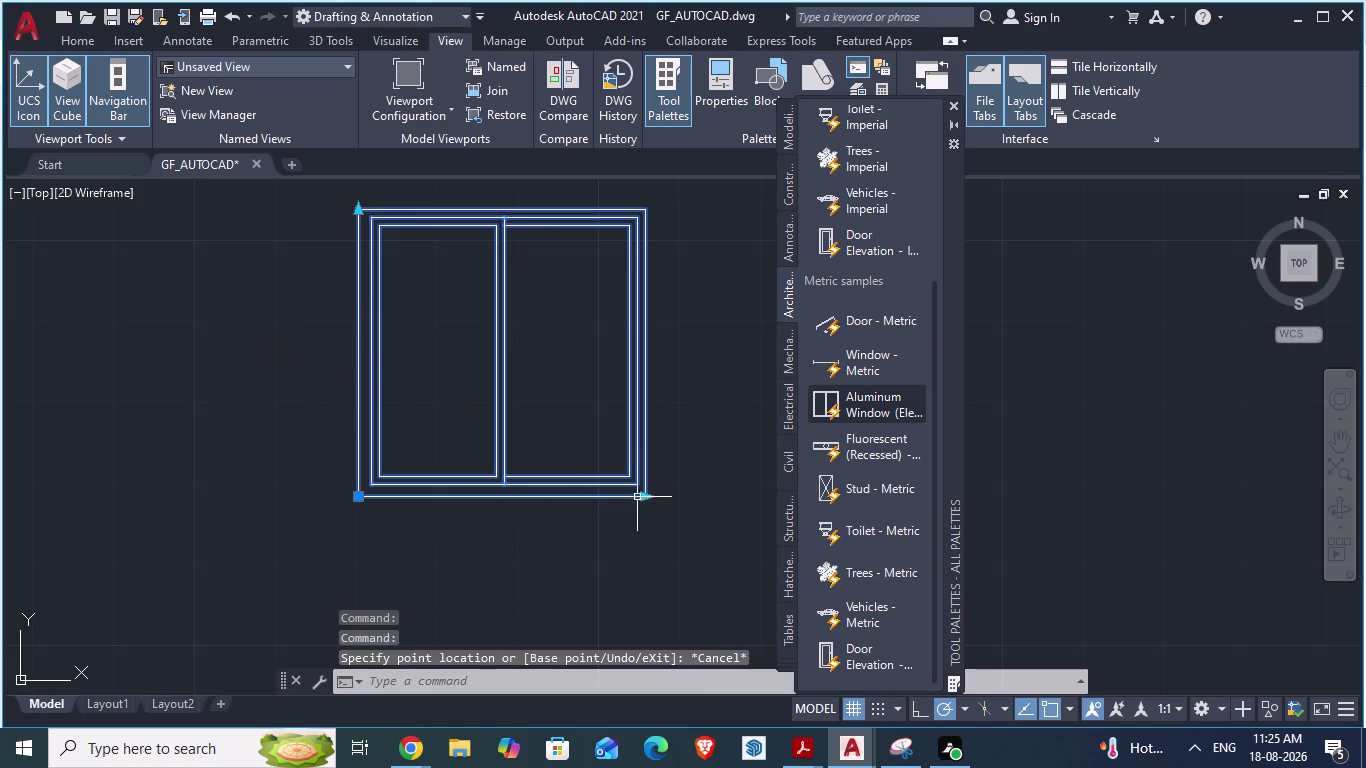
click(642, 497)
key(Escape)
scroll(down, 3)
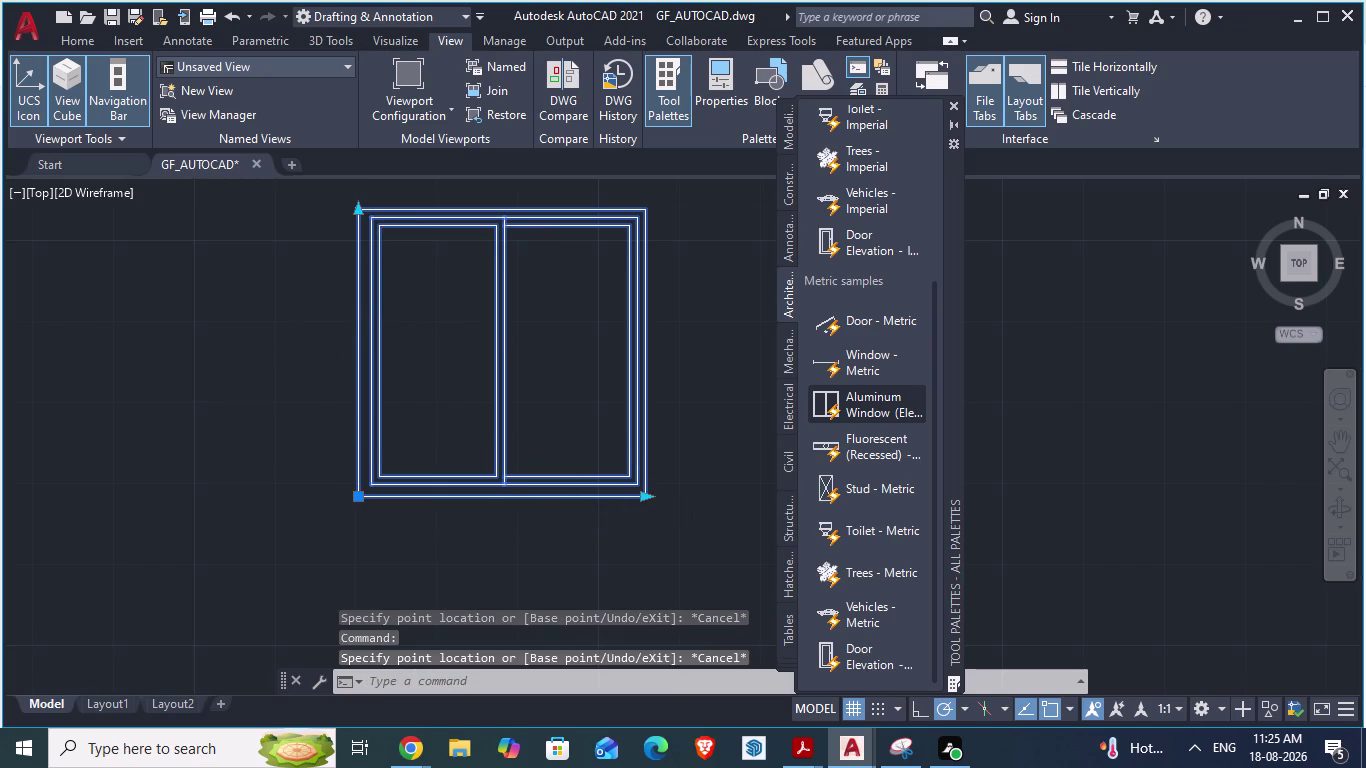
key(Escape)
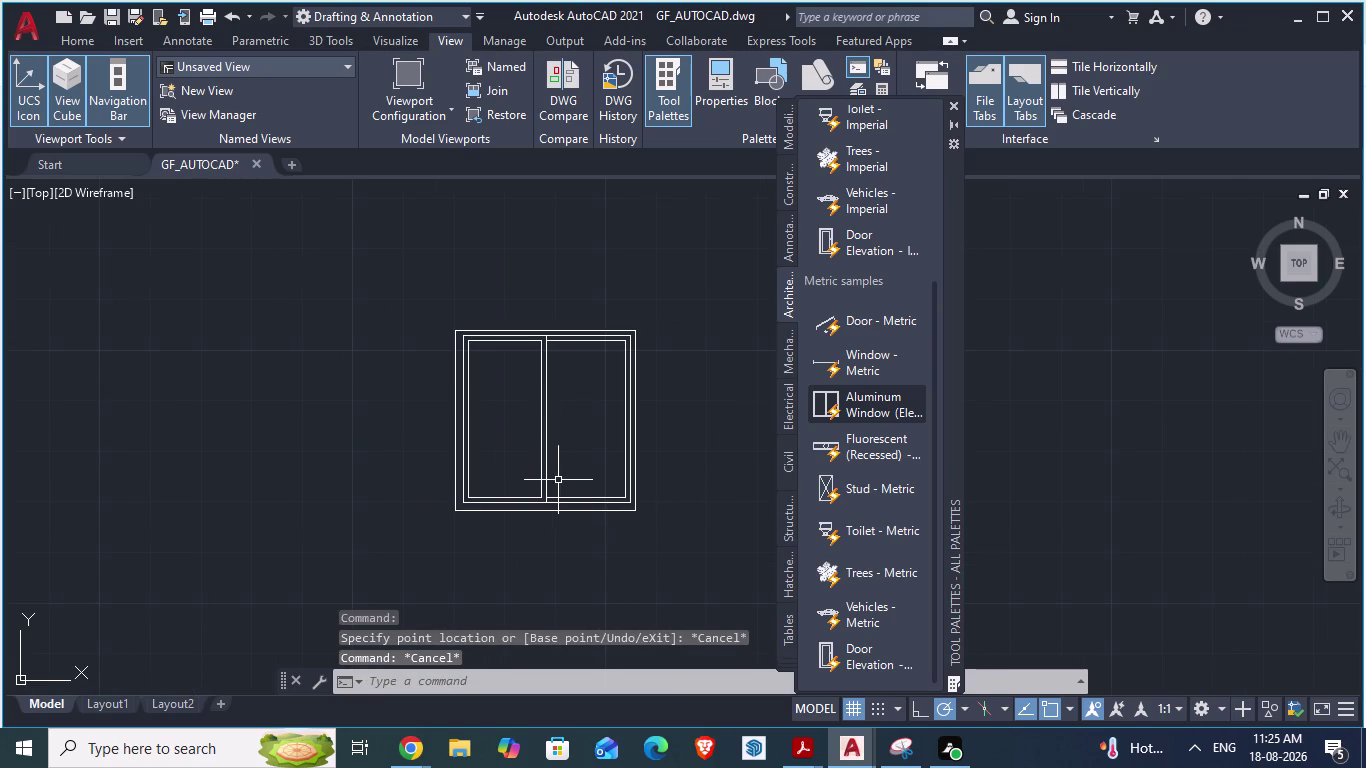
Reselect the window block, dismiss its shortcut menu, and delete it.
click(543, 494)
right_click(543, 494)
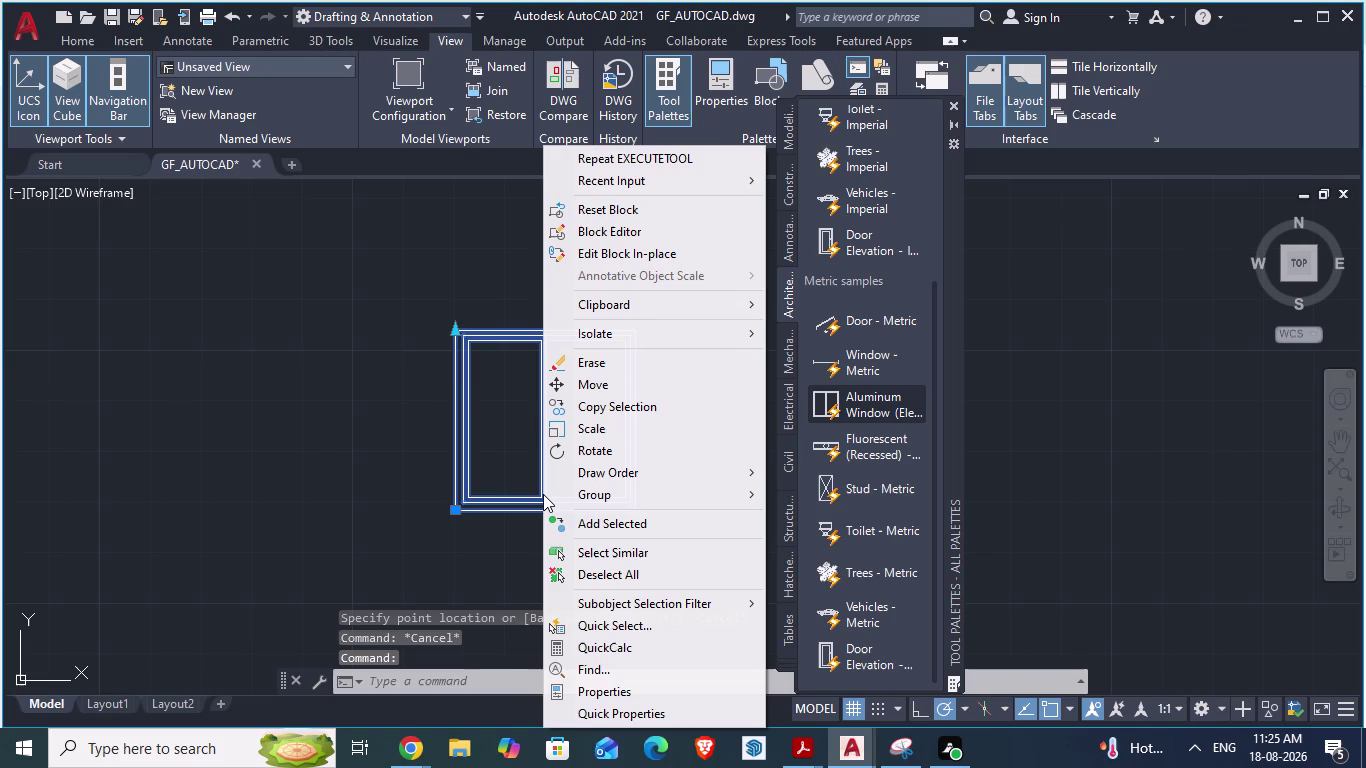
key(Escape)
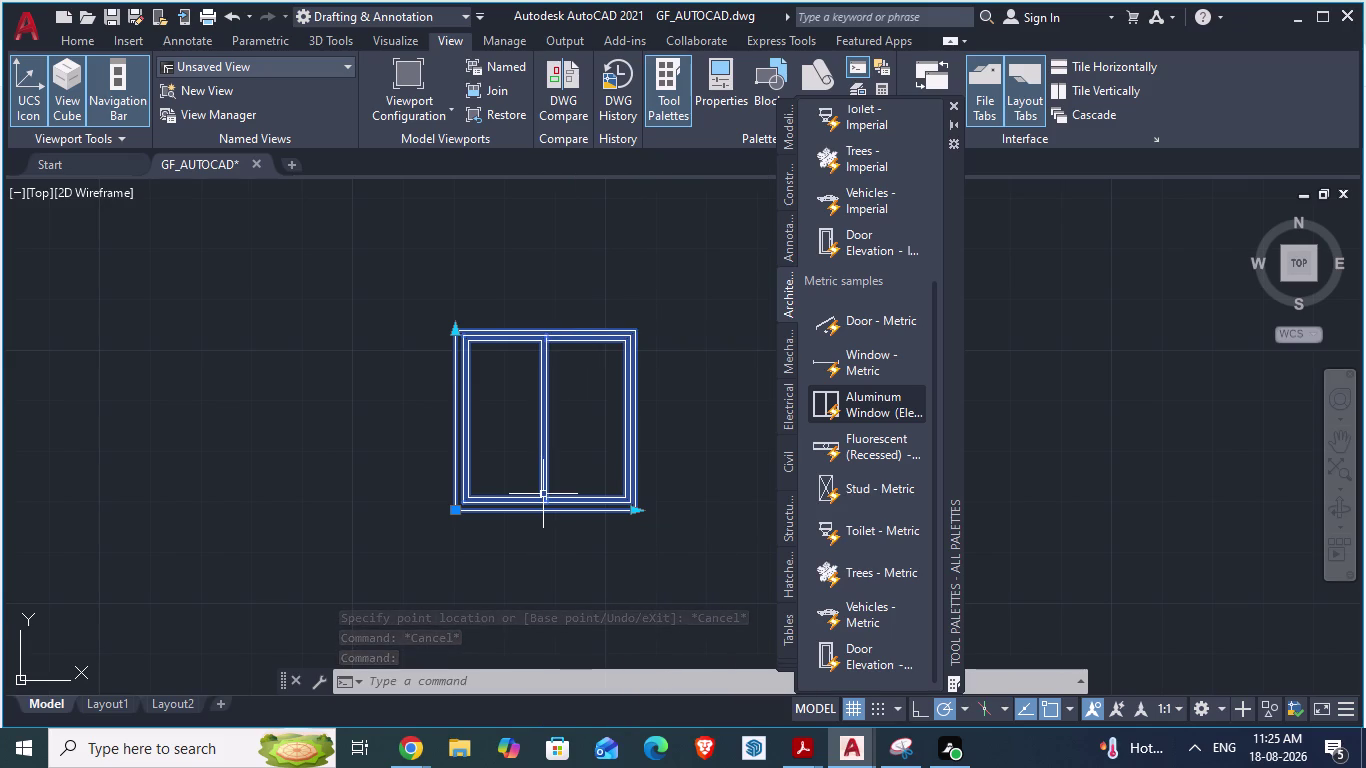
key(Escape)
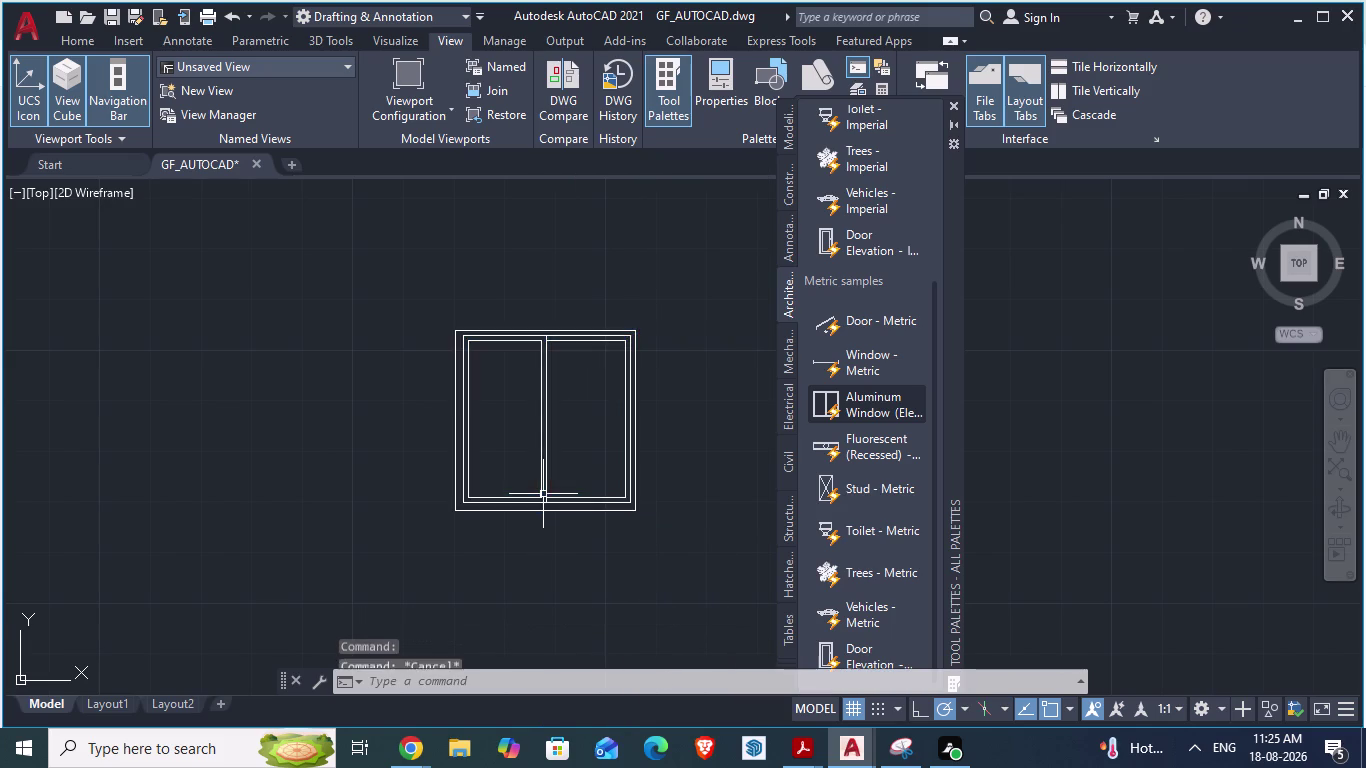
click(680, 267)
click(438, 511)
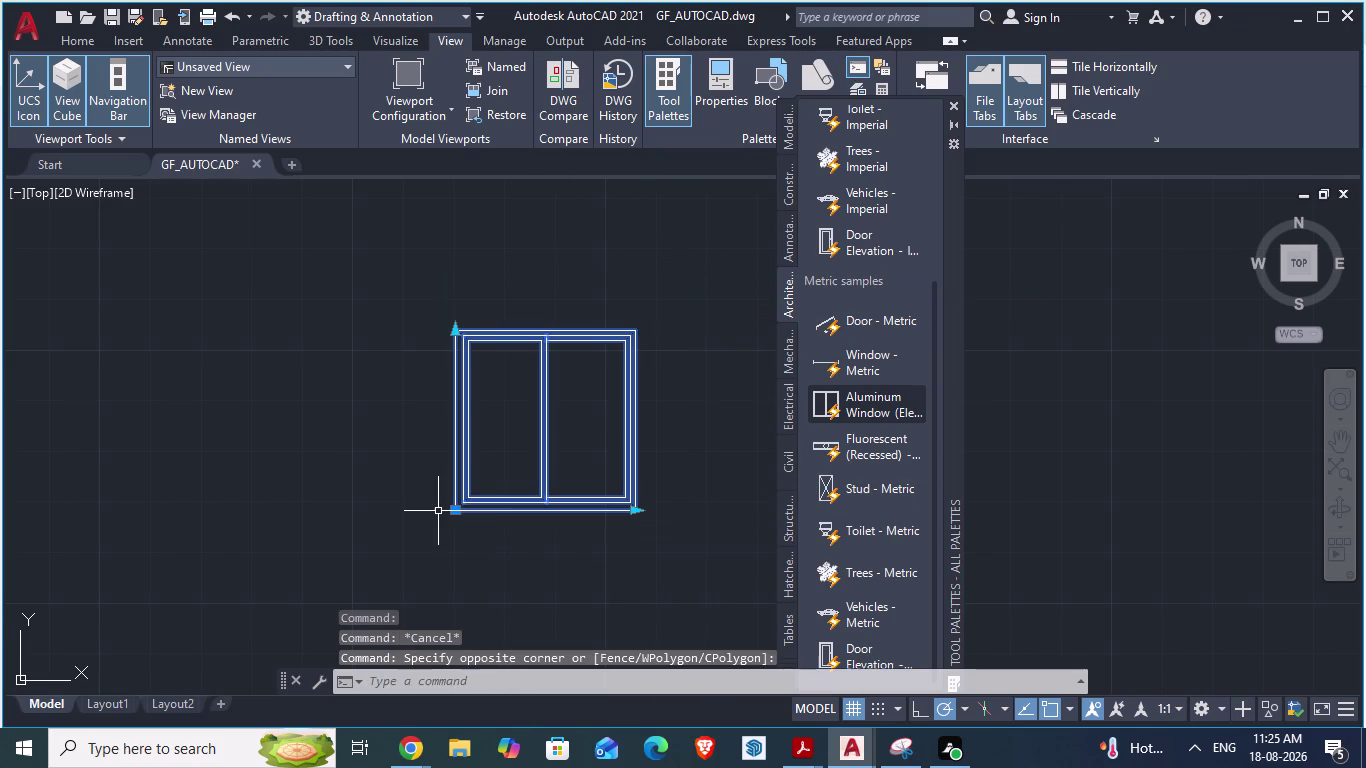
right_click(467, 394)
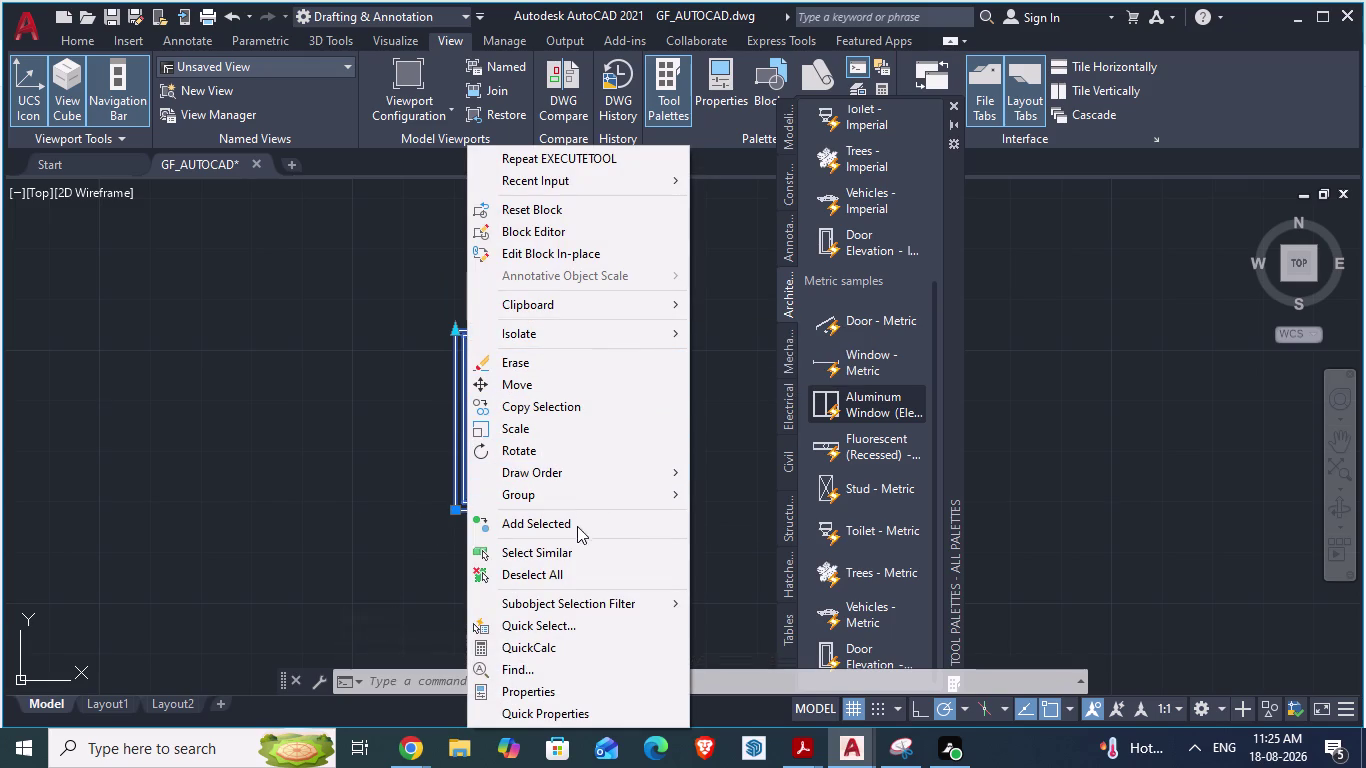
key(Escape)
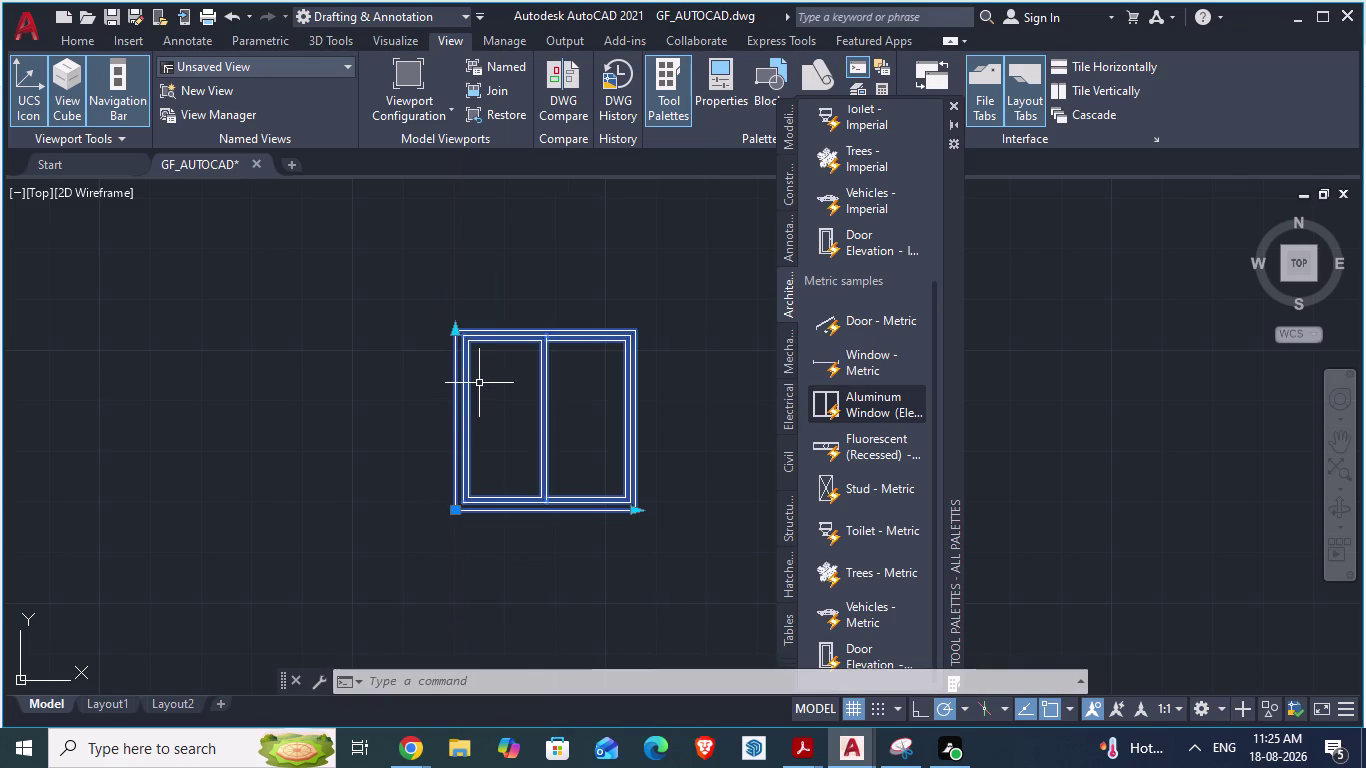
key(Delete)
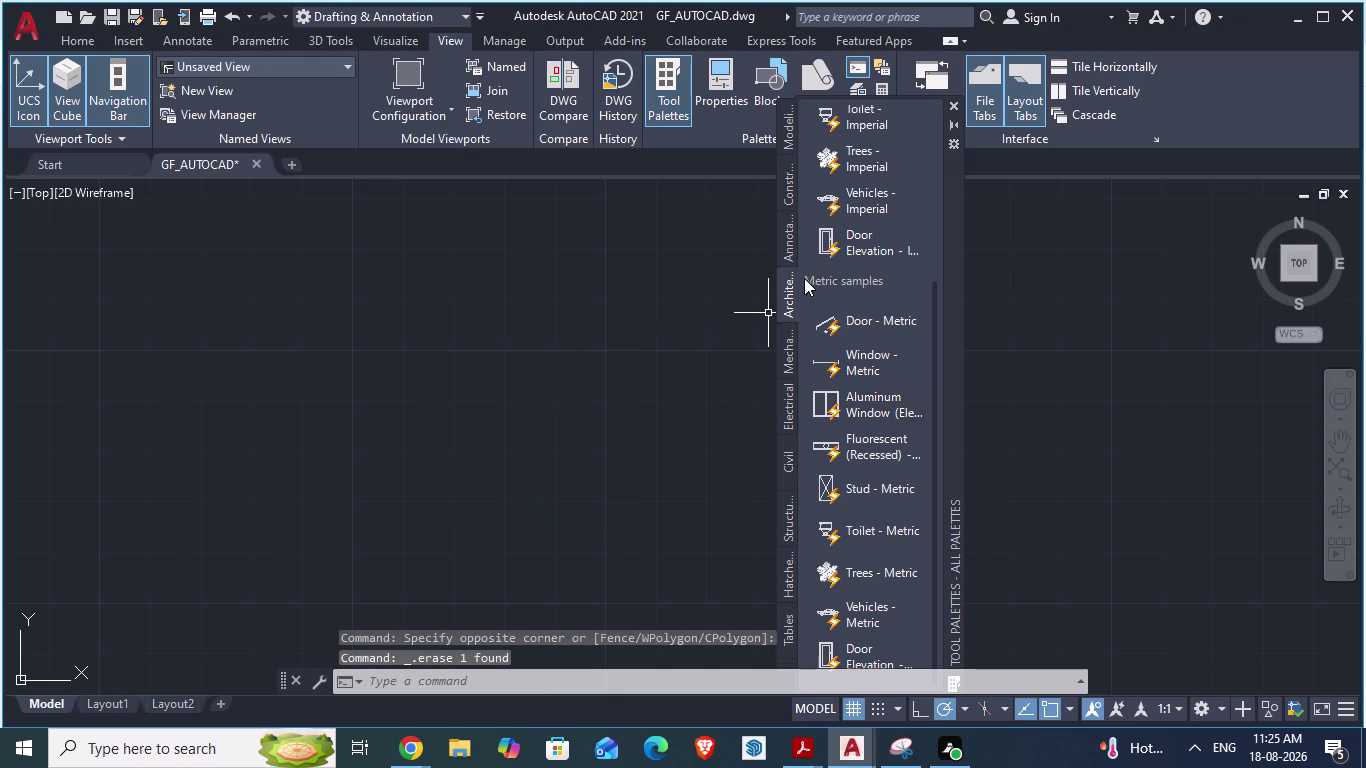
scroll(up, 3)
scroll(down, 3)
Insert the Door - Metric sample beside the ground-floor plan.
click(849, 316)
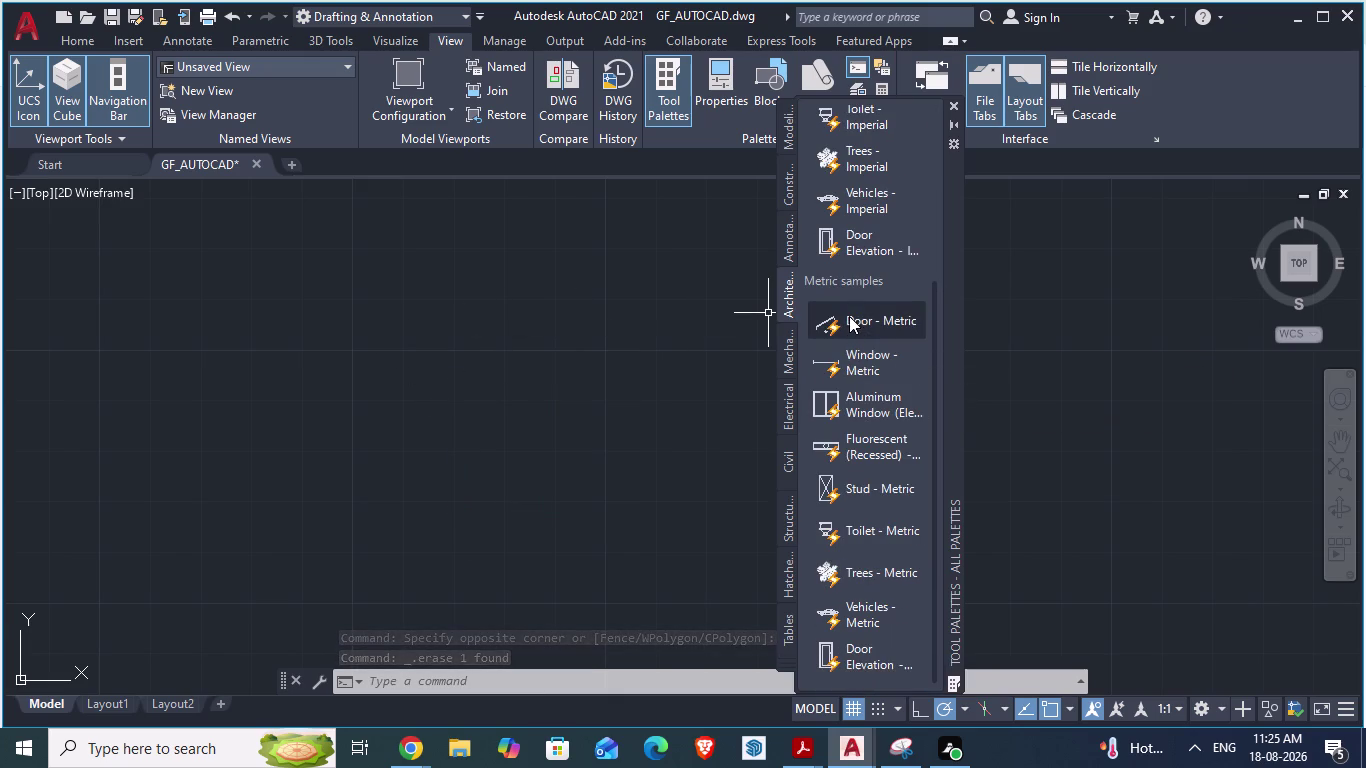
click(548, 401)
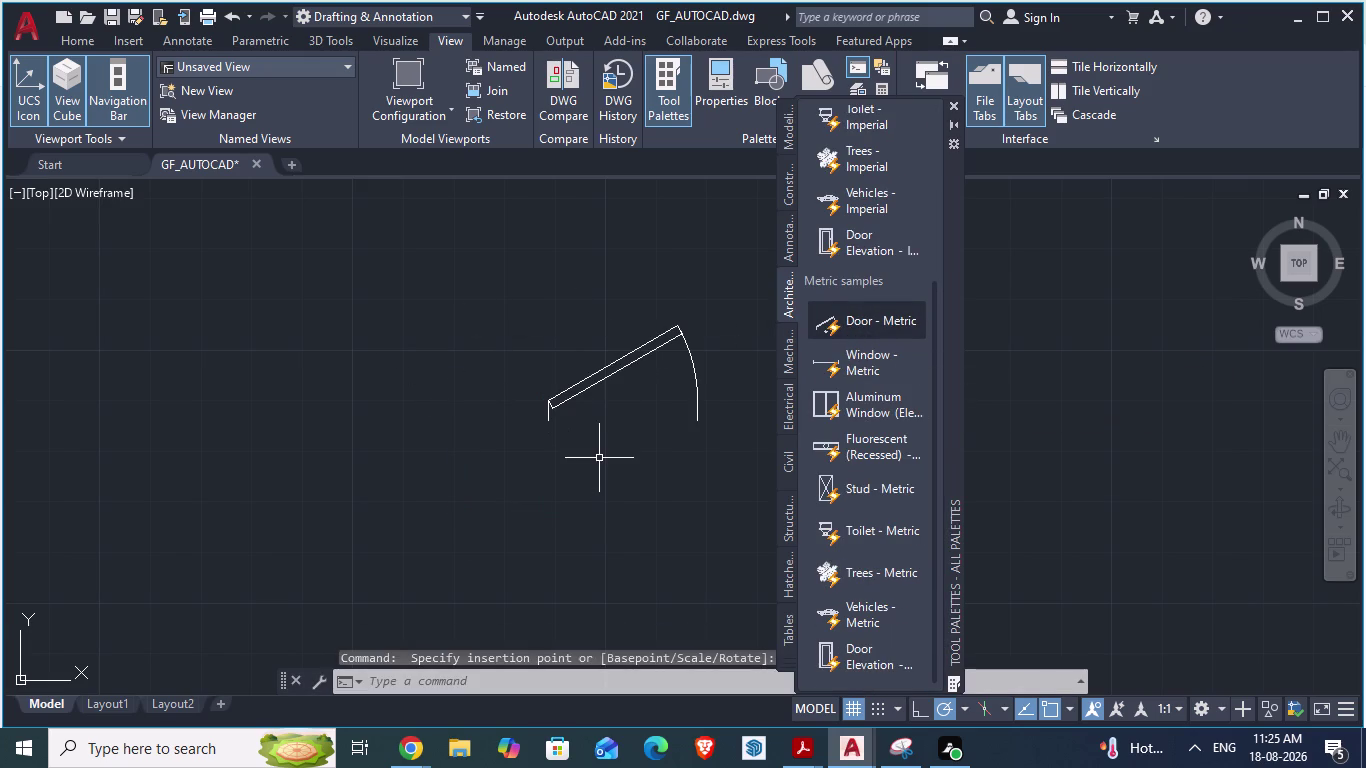
click(590, 393)
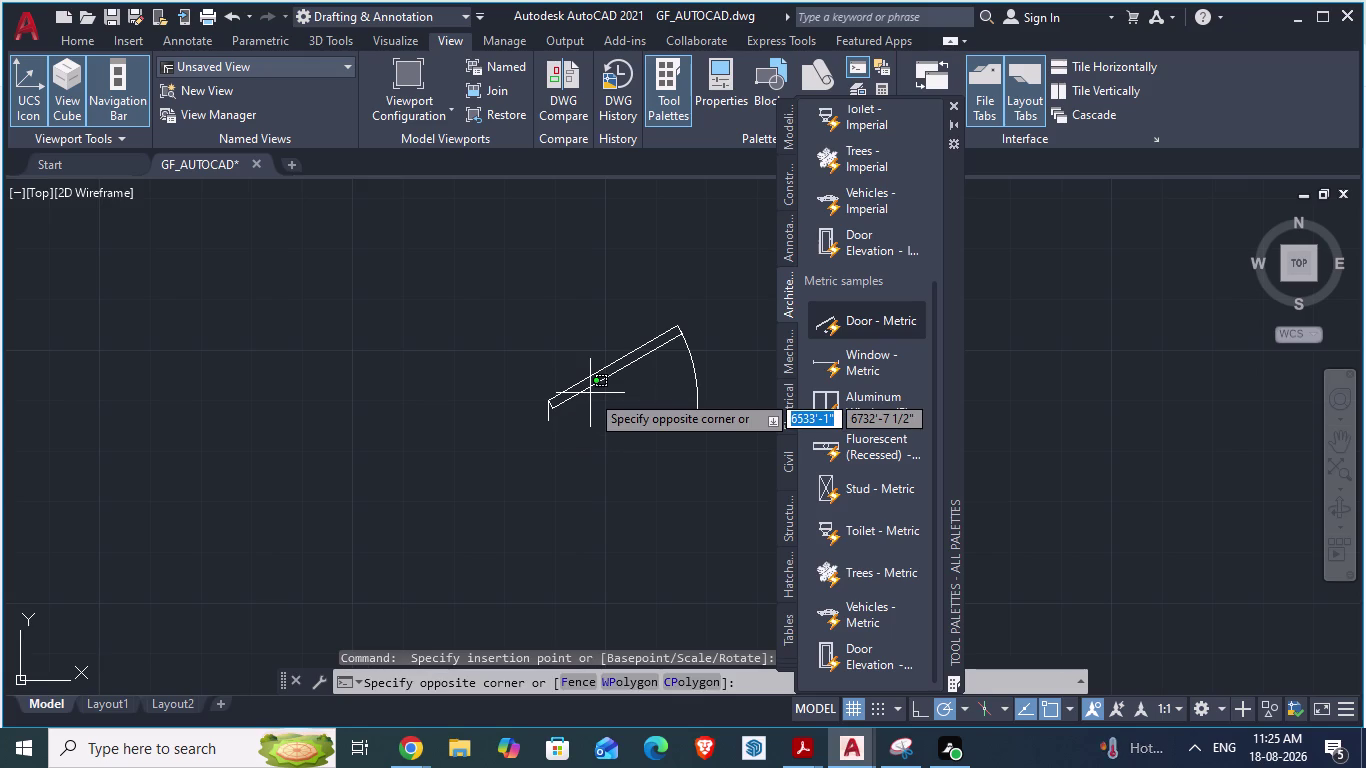
key(Escape)
Set the metric door's swing to Open 90° with its lookup grip.
click(574, 394)
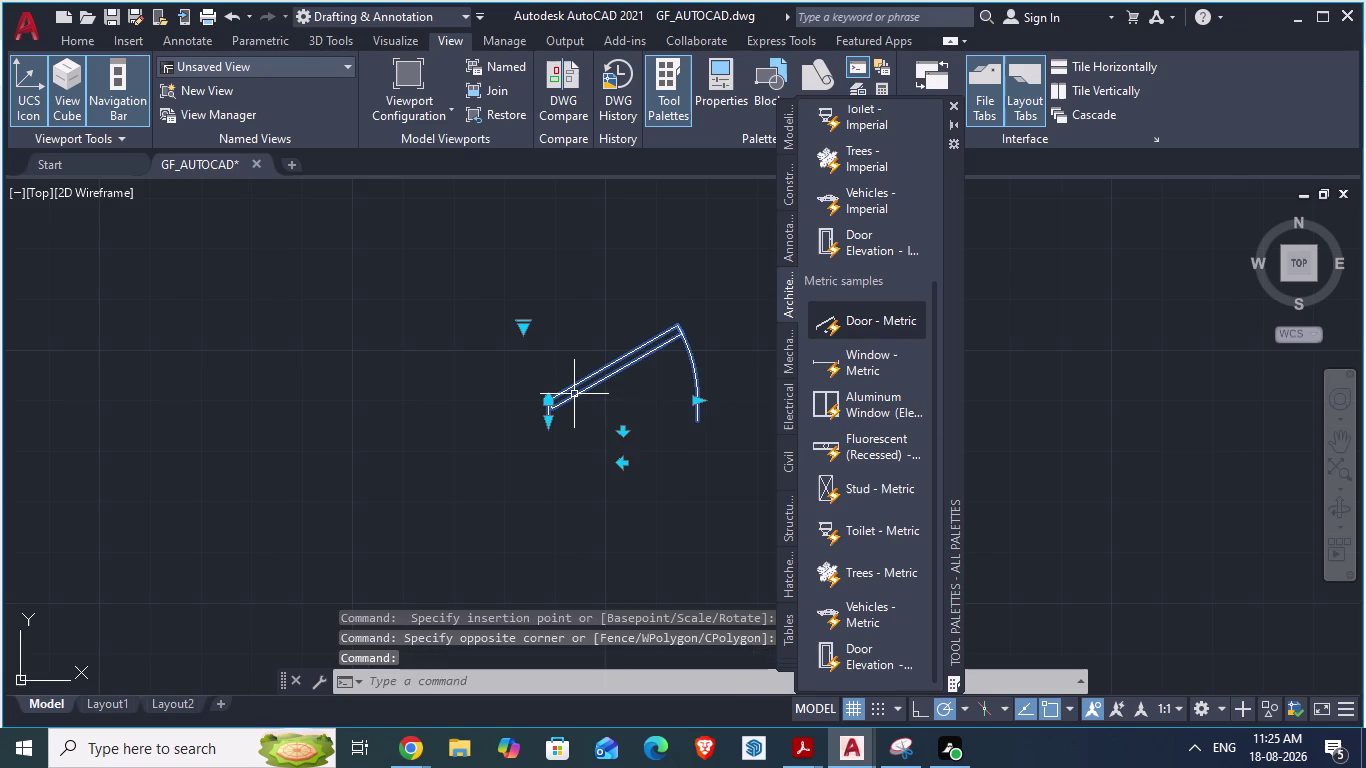
right_click(574, 394)
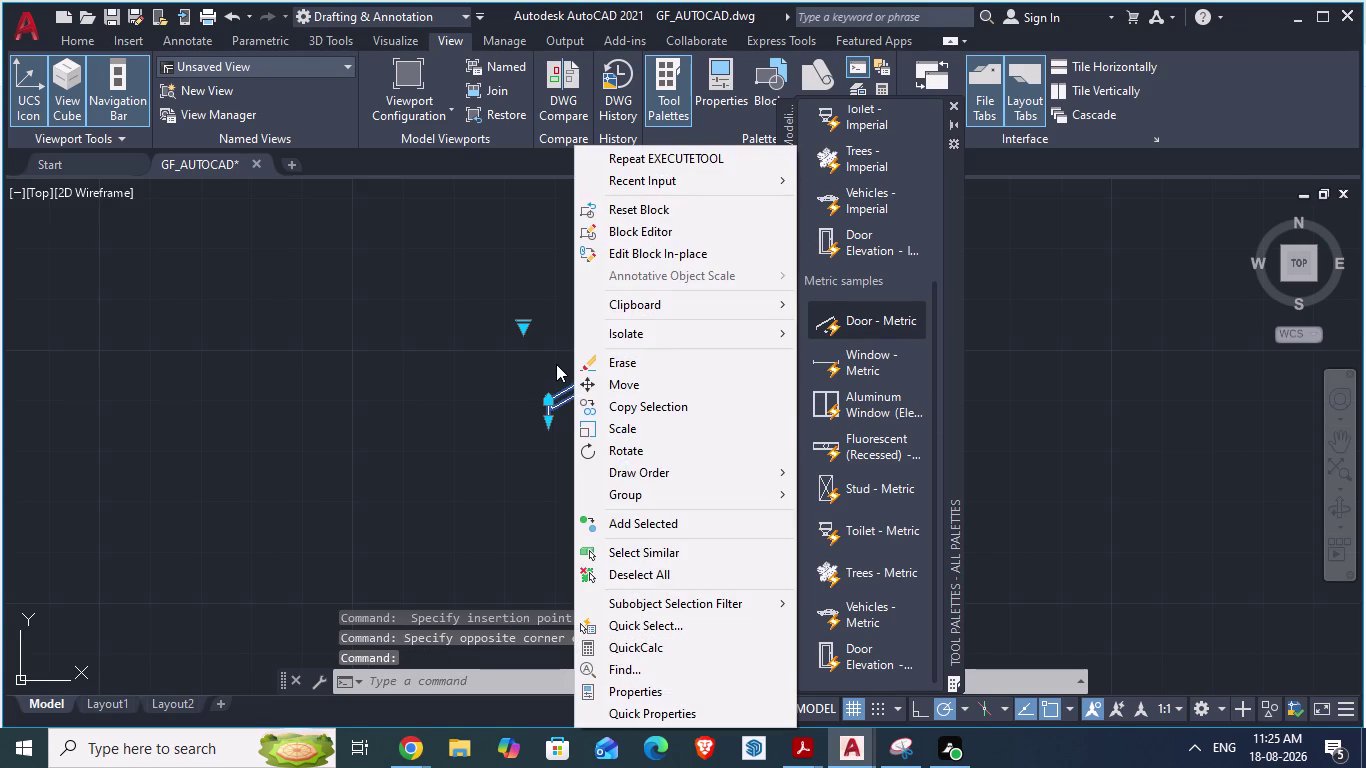
key(Escape)
click(520, 327)
right_click(520, 327)
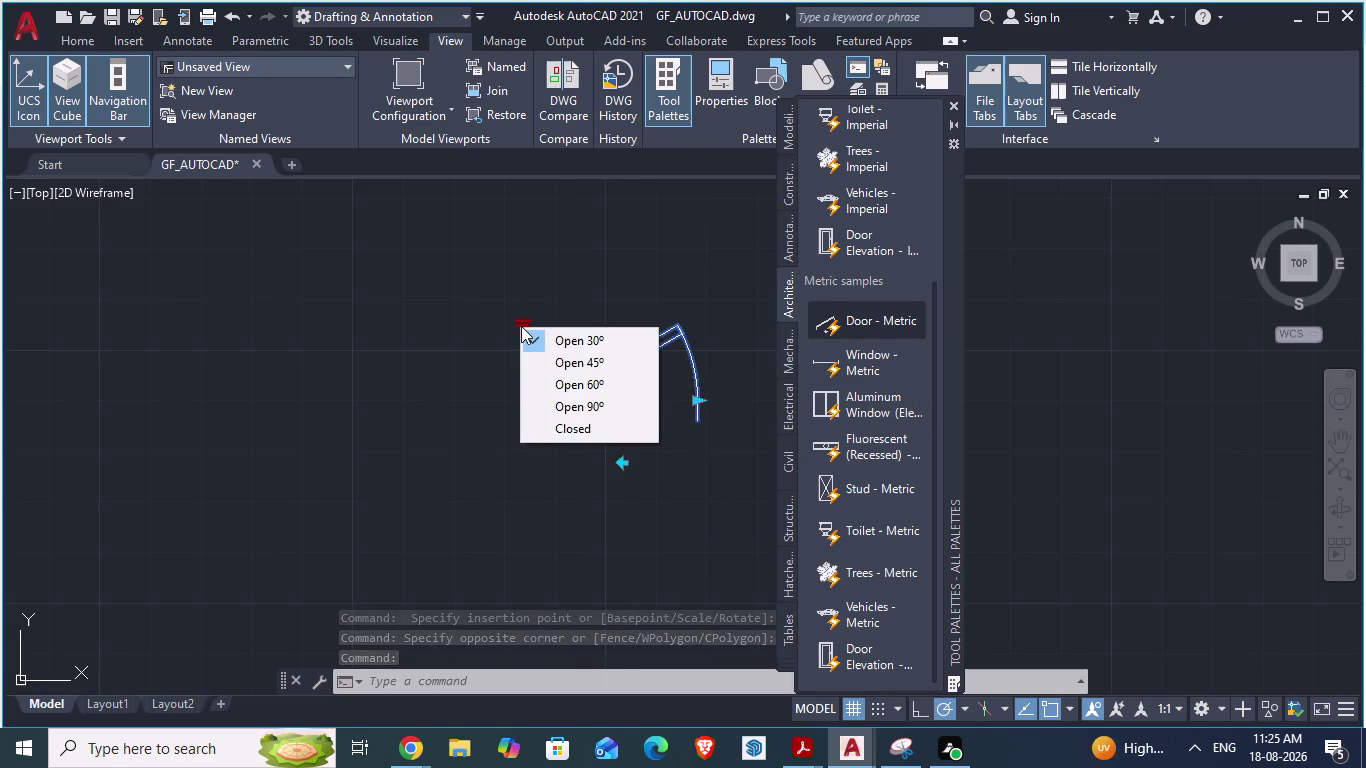
click(592, 405)
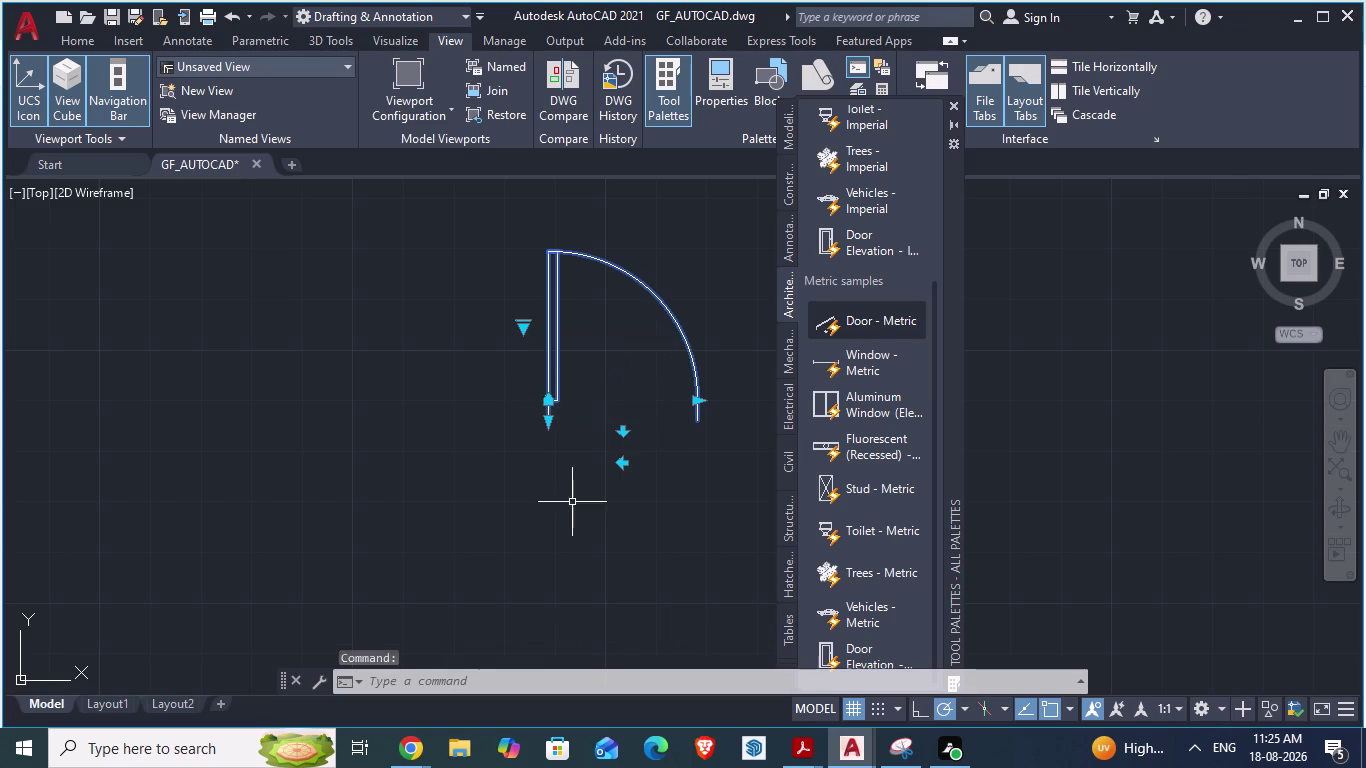
scroll(down, 3)
key(Escape)
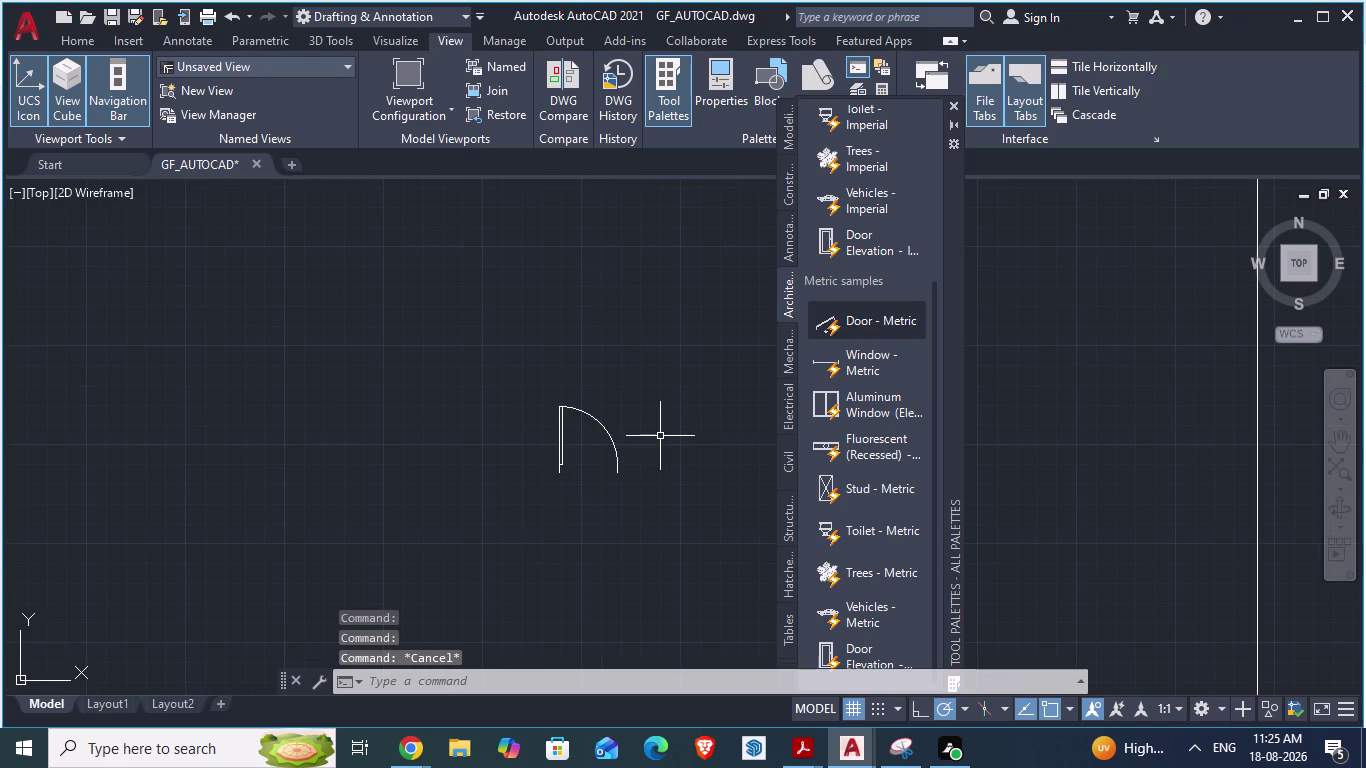
scroll(down, 3)
Move the metric door toward the ground-floor plan's walls.
click(600, 429)
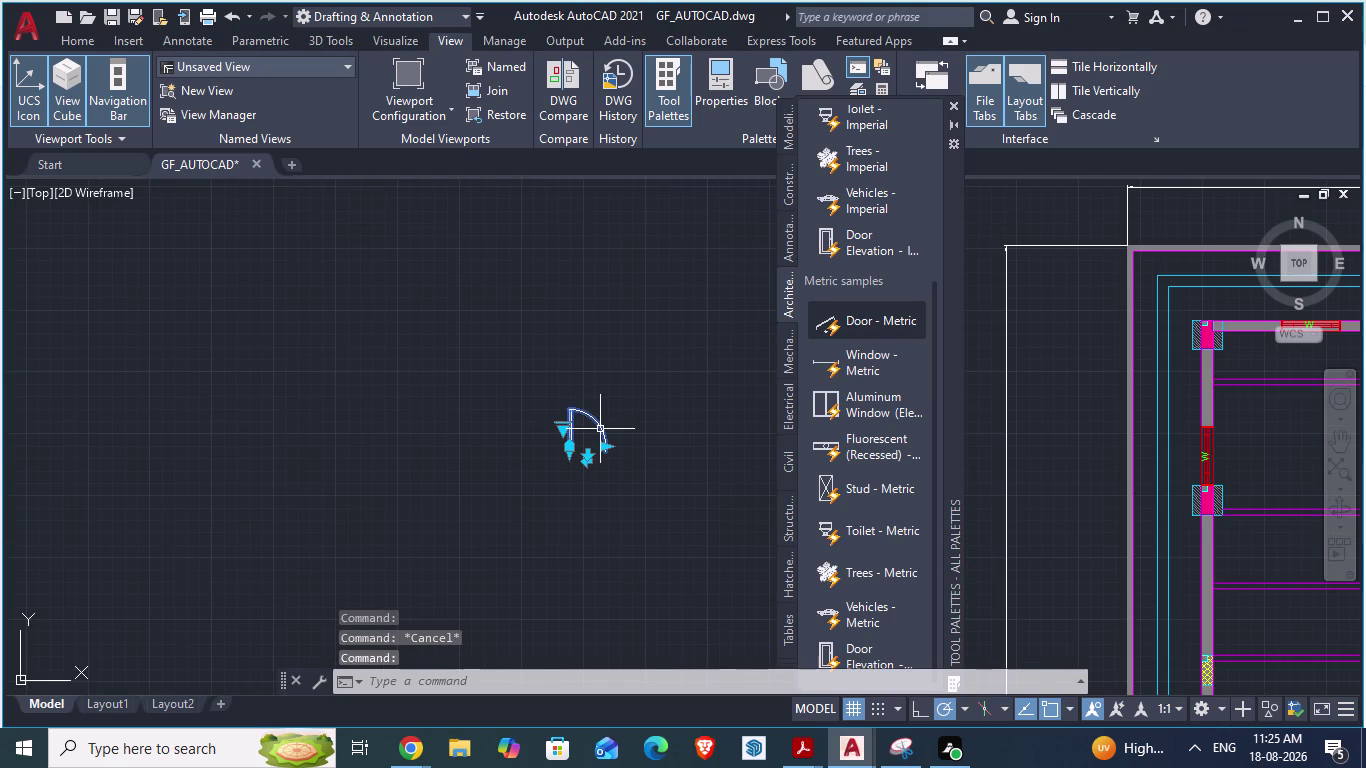
key(m)
key(Return)
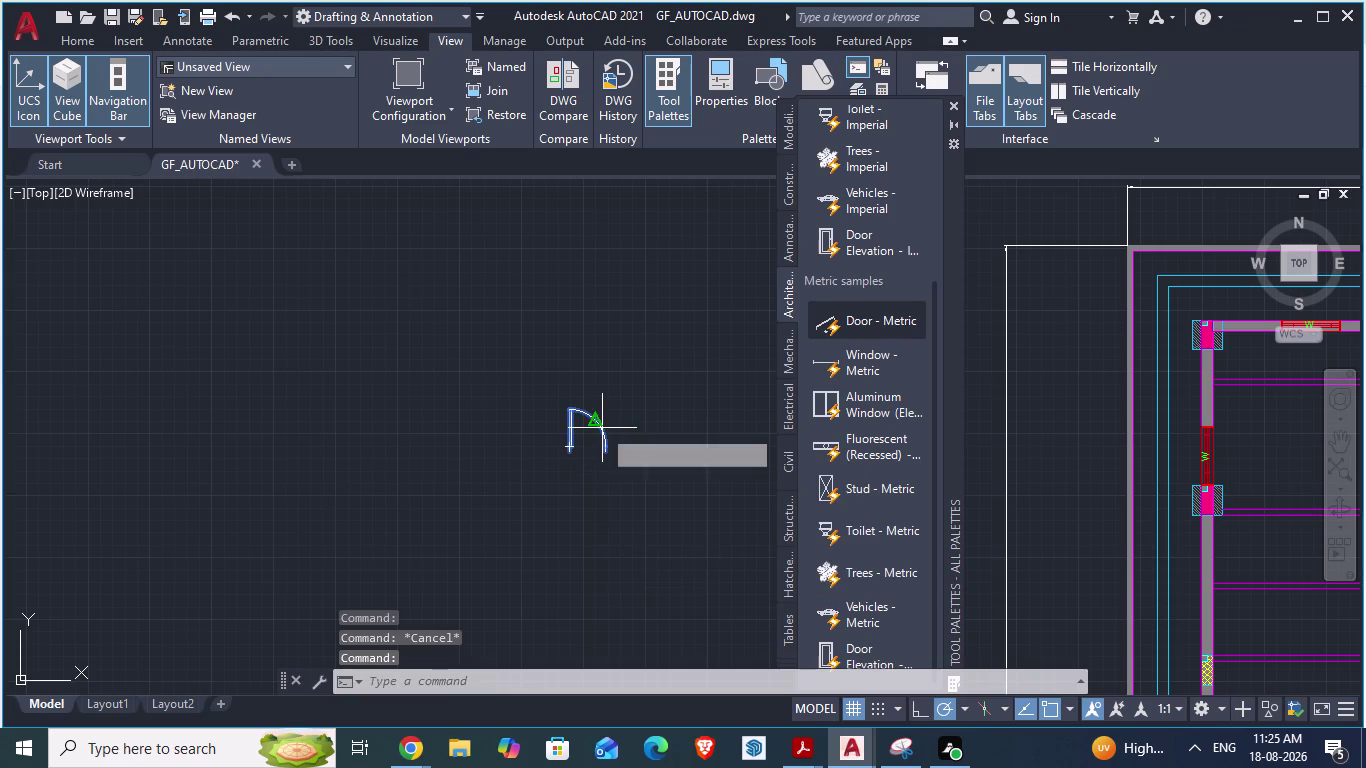
drag(602, 428, 1124, 345)
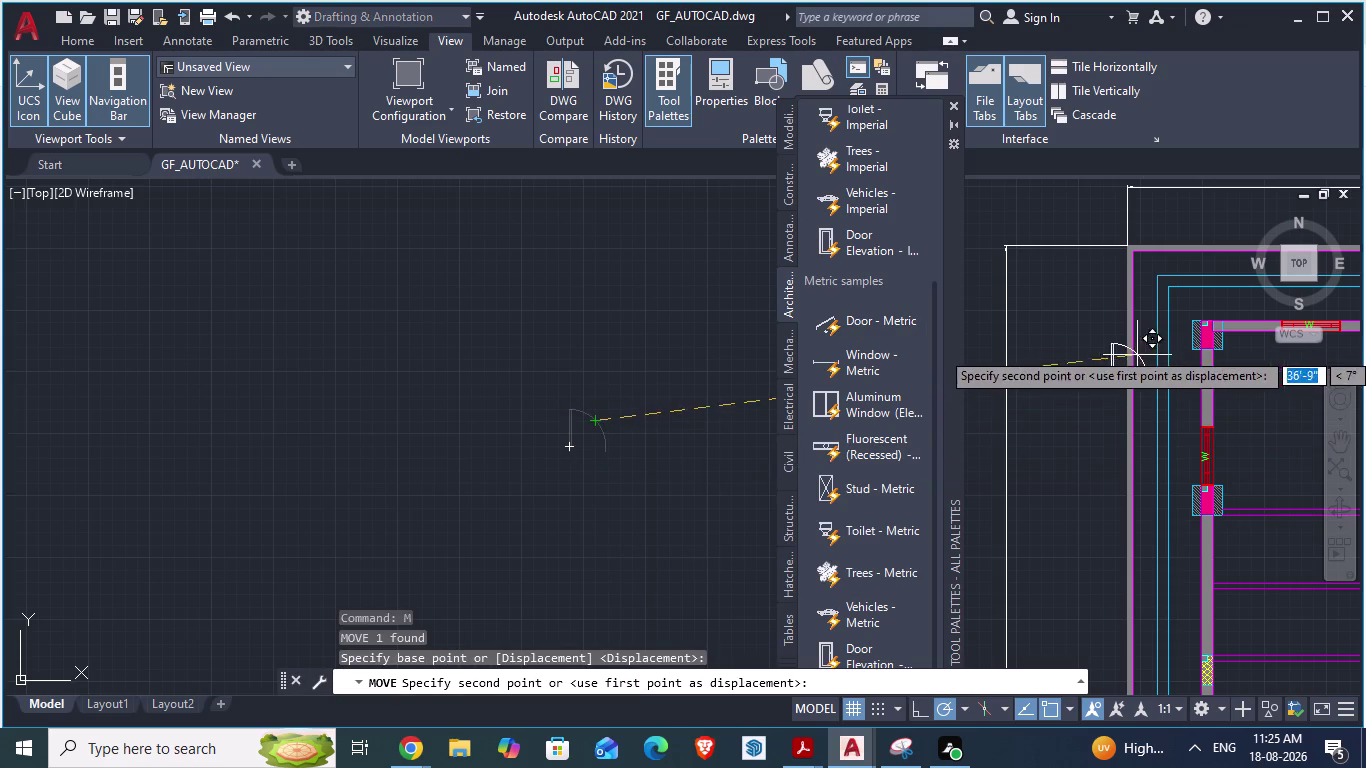
drag(1124, 345, 1085, 315)
click(1085, 315)
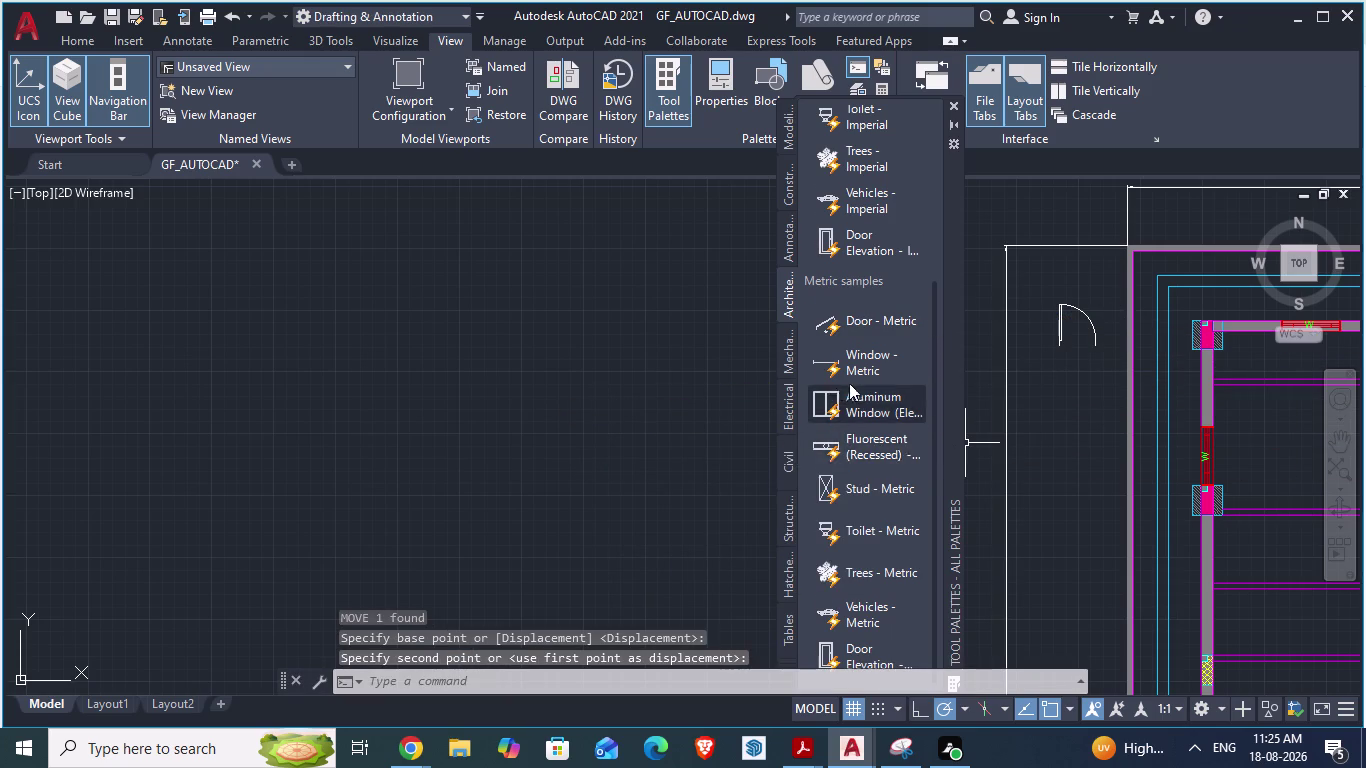
Scroll to the Imperial samples and begin inserting Door - Imperial below it.
scroll(up, 3)
scroll(up, 3)
scroll(up, 3)
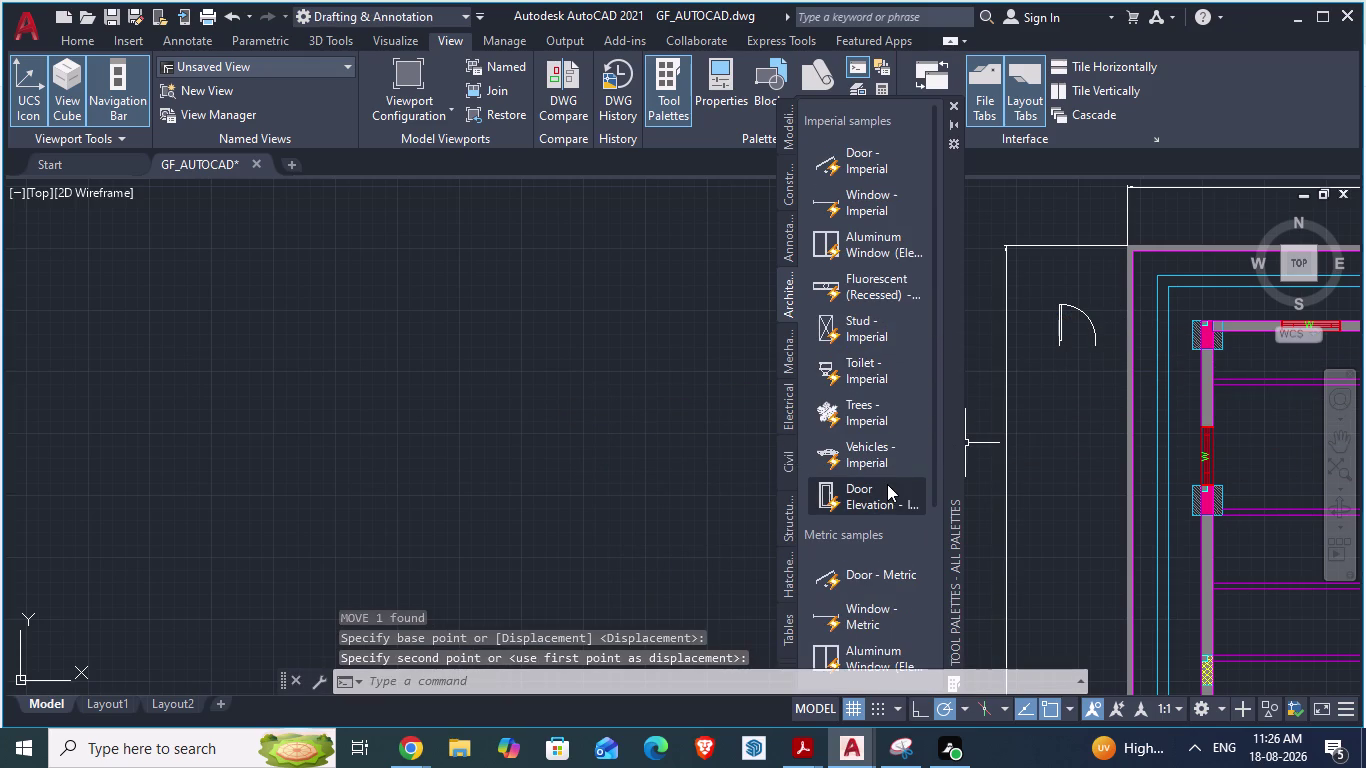
scroll(up, 3)
scroll(up, 3)
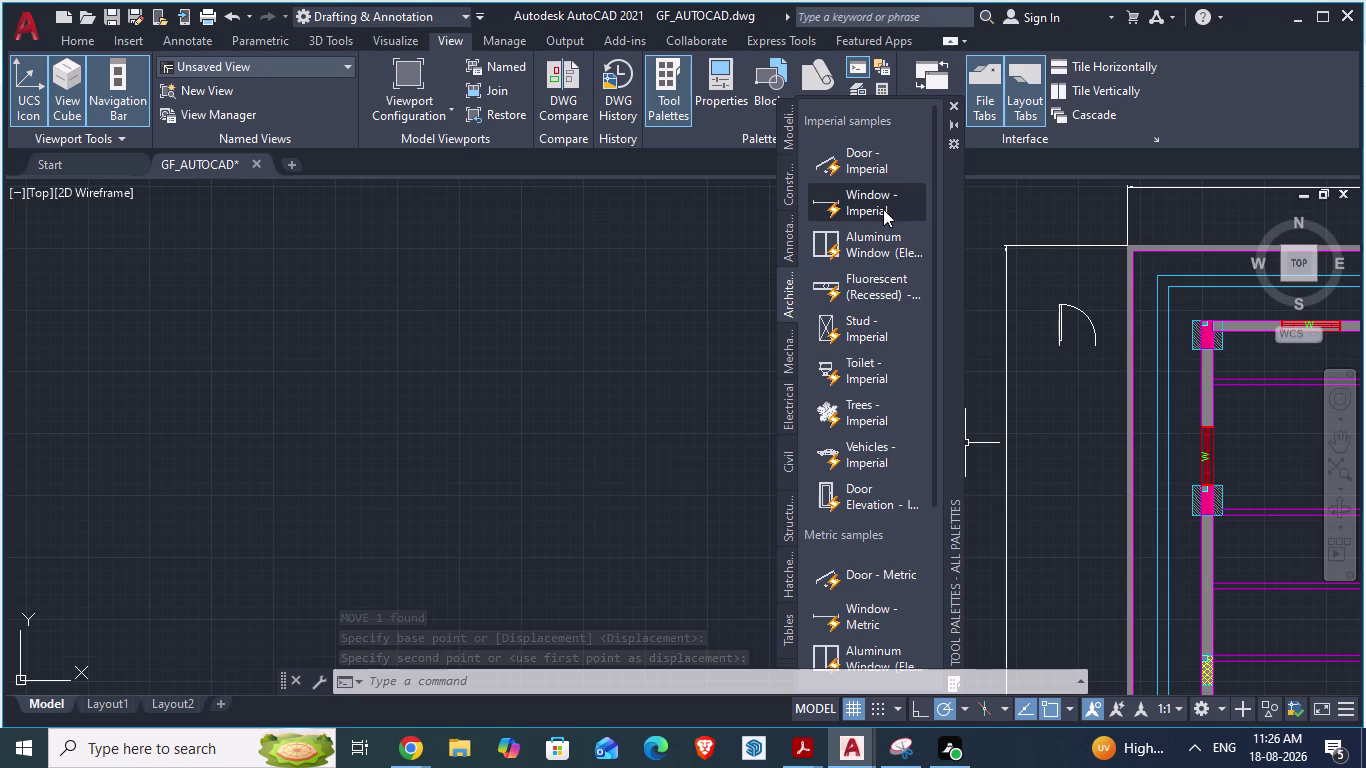
scroll(up, 3)
scroll(up, 3)
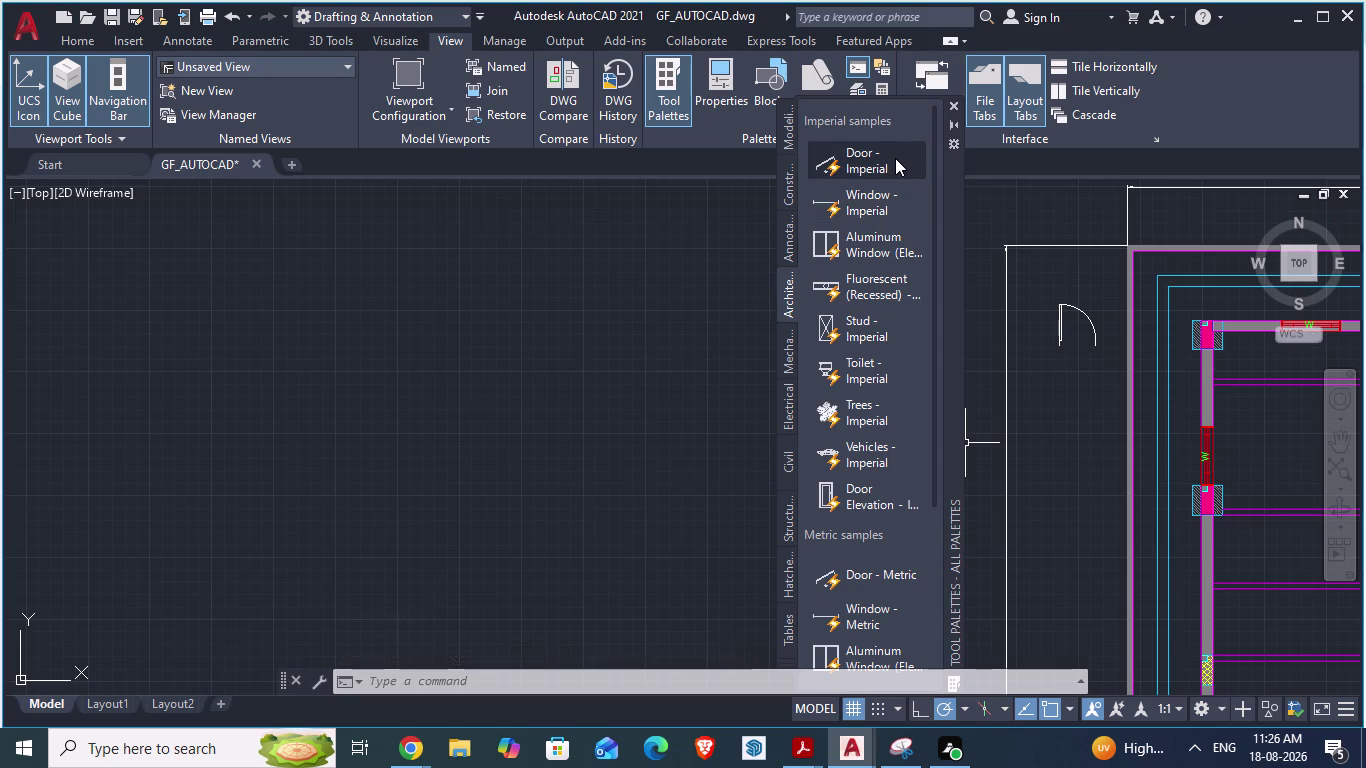
scroll(up, 3)
click(876, 163)
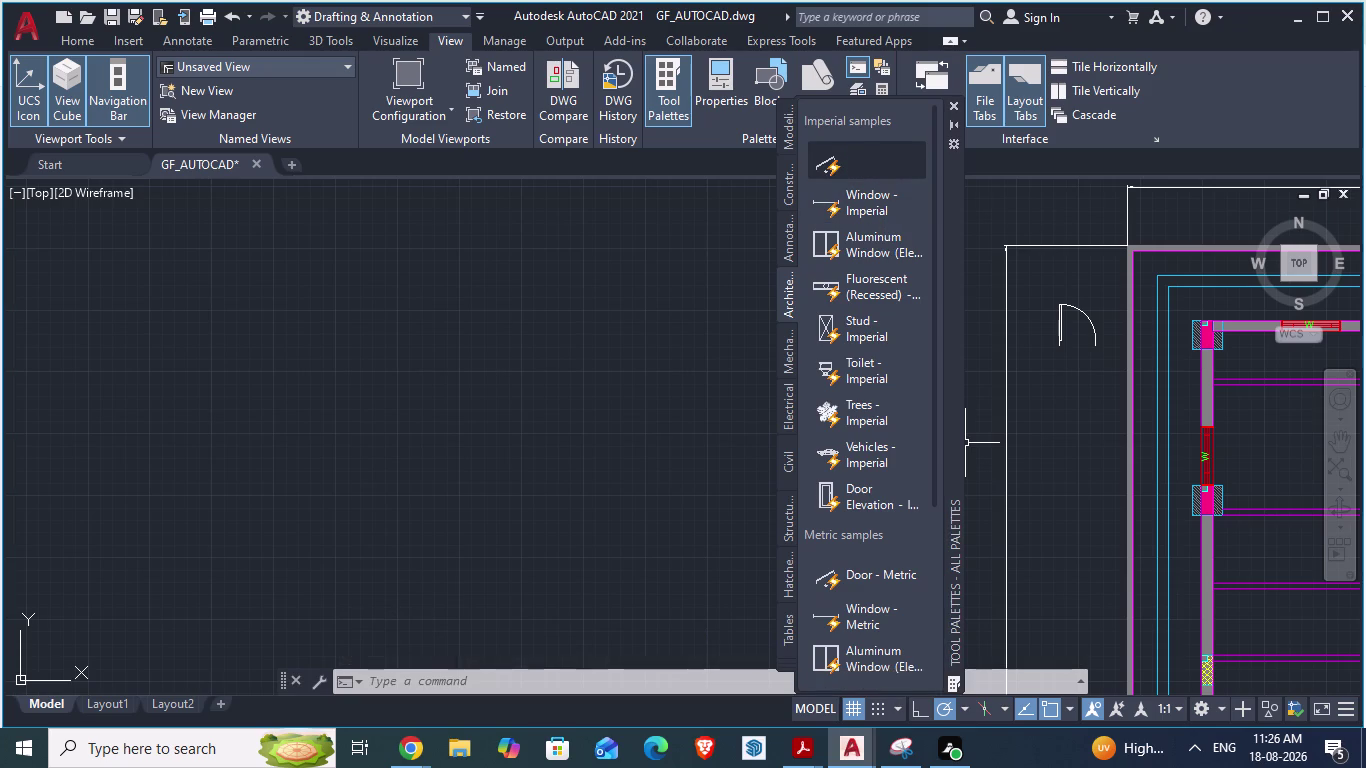
click(1060, 395)
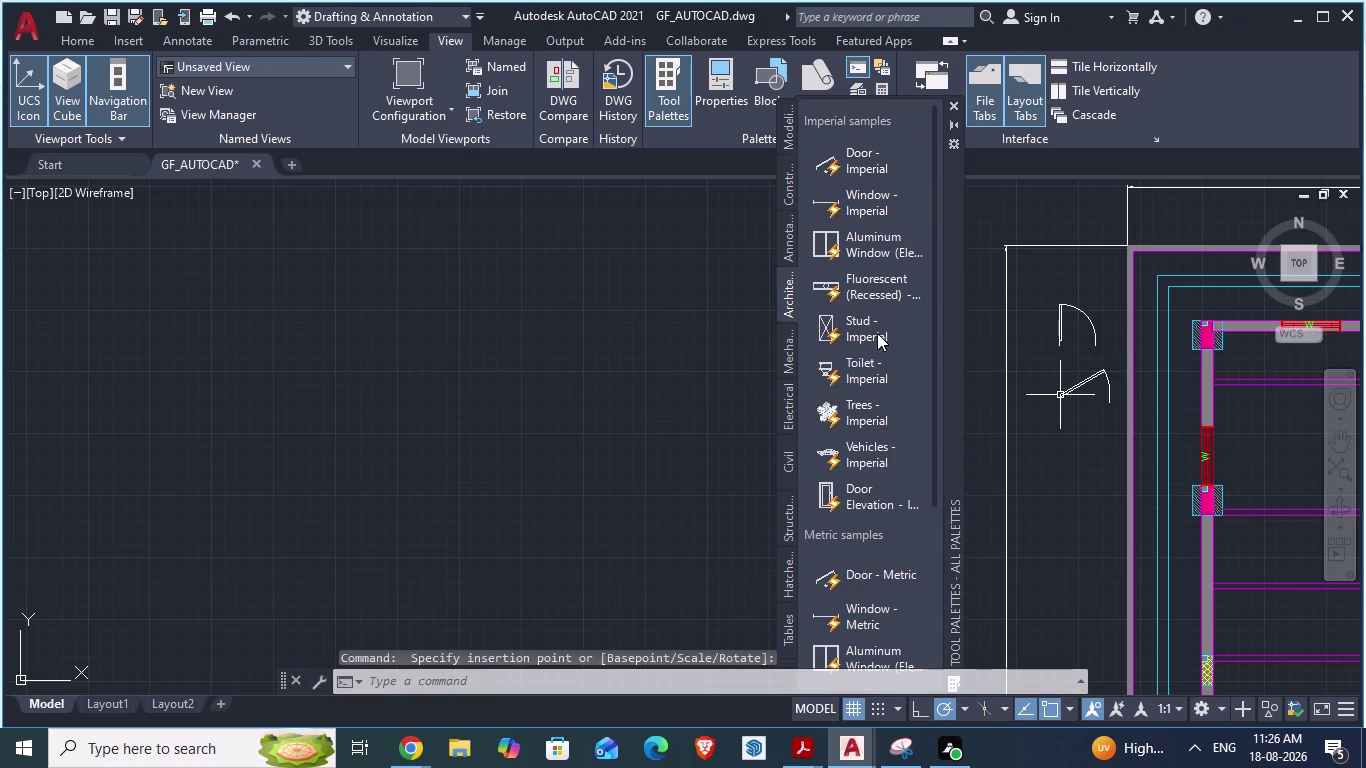
scroll(down, 3)
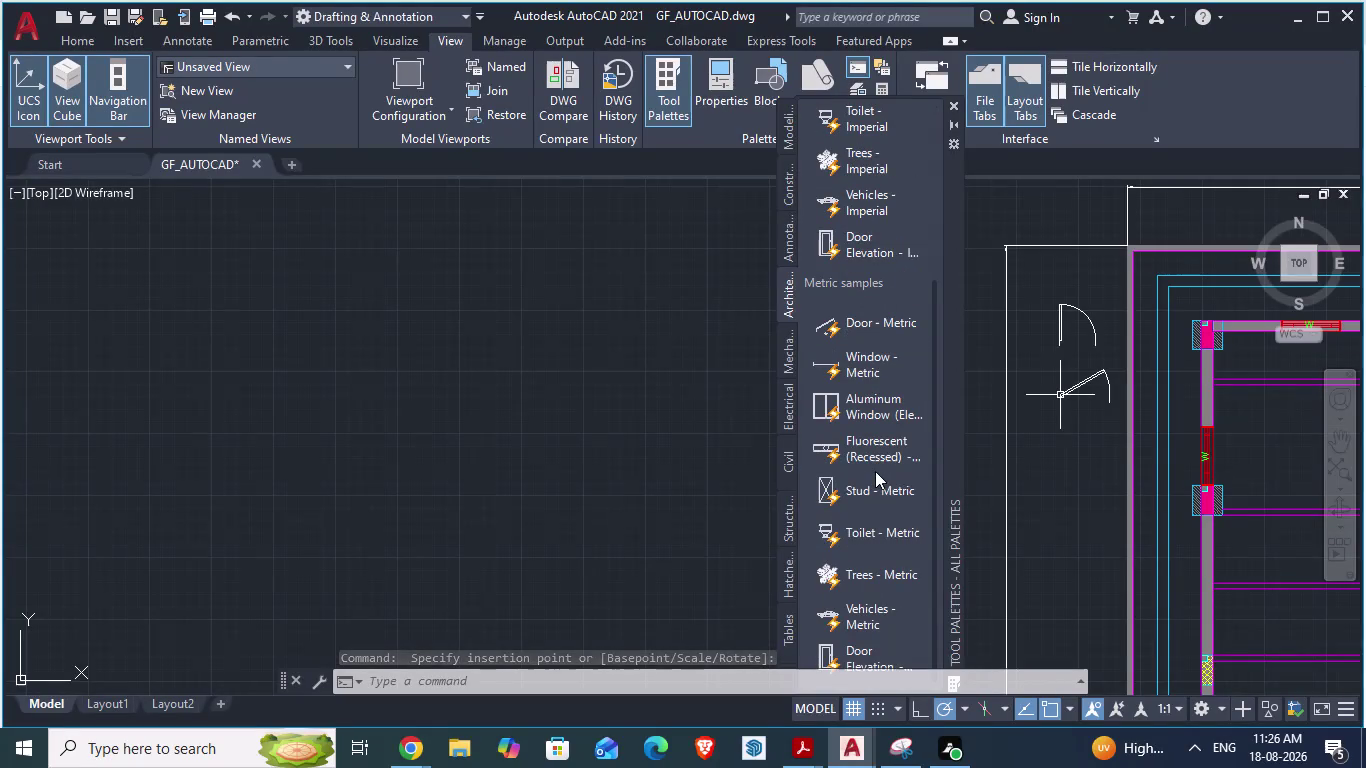
Place the second sample door beside the existing door.
scroll(down, 3)
scroll(down, 3)
click(787, 346)
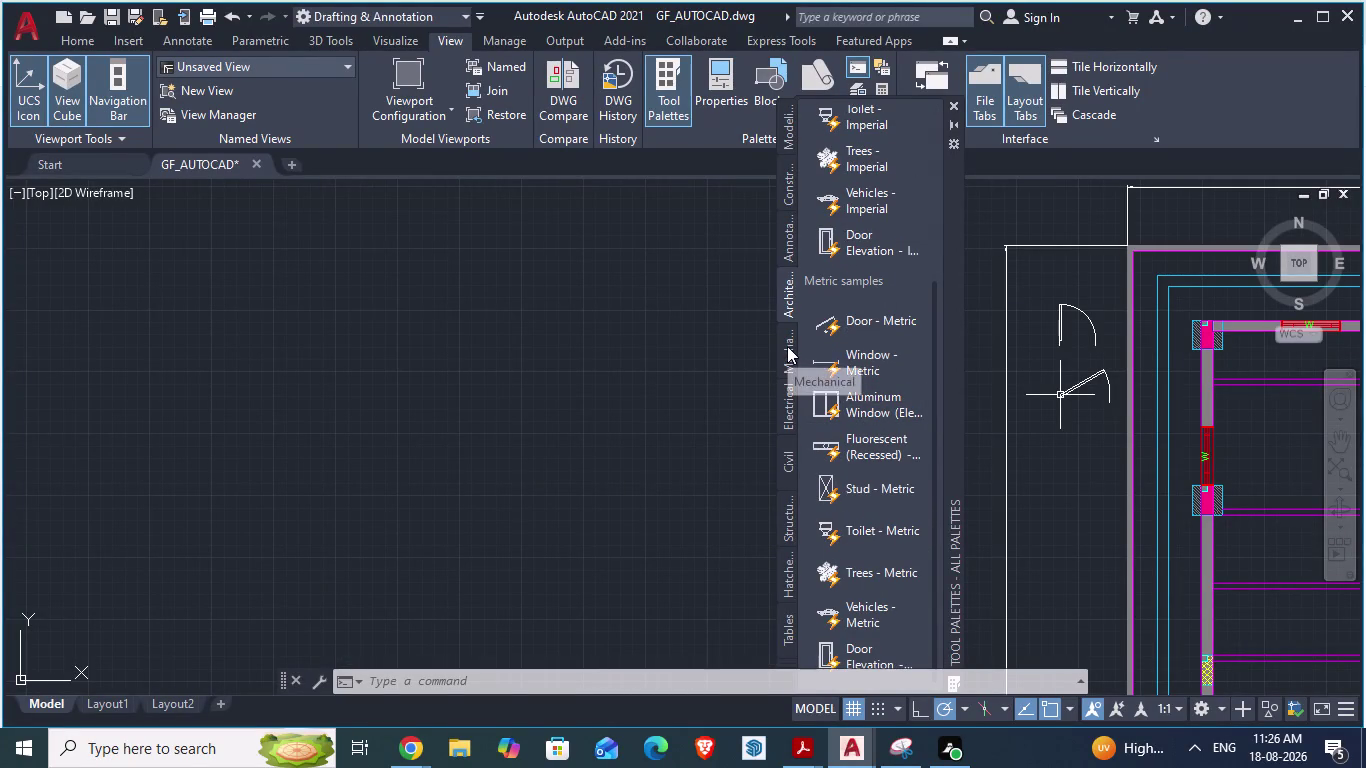
Browse the Mechanical, Structural, Constraints and Modeling Tool Palette tabs.
click(789, 623)
click(785, 578)
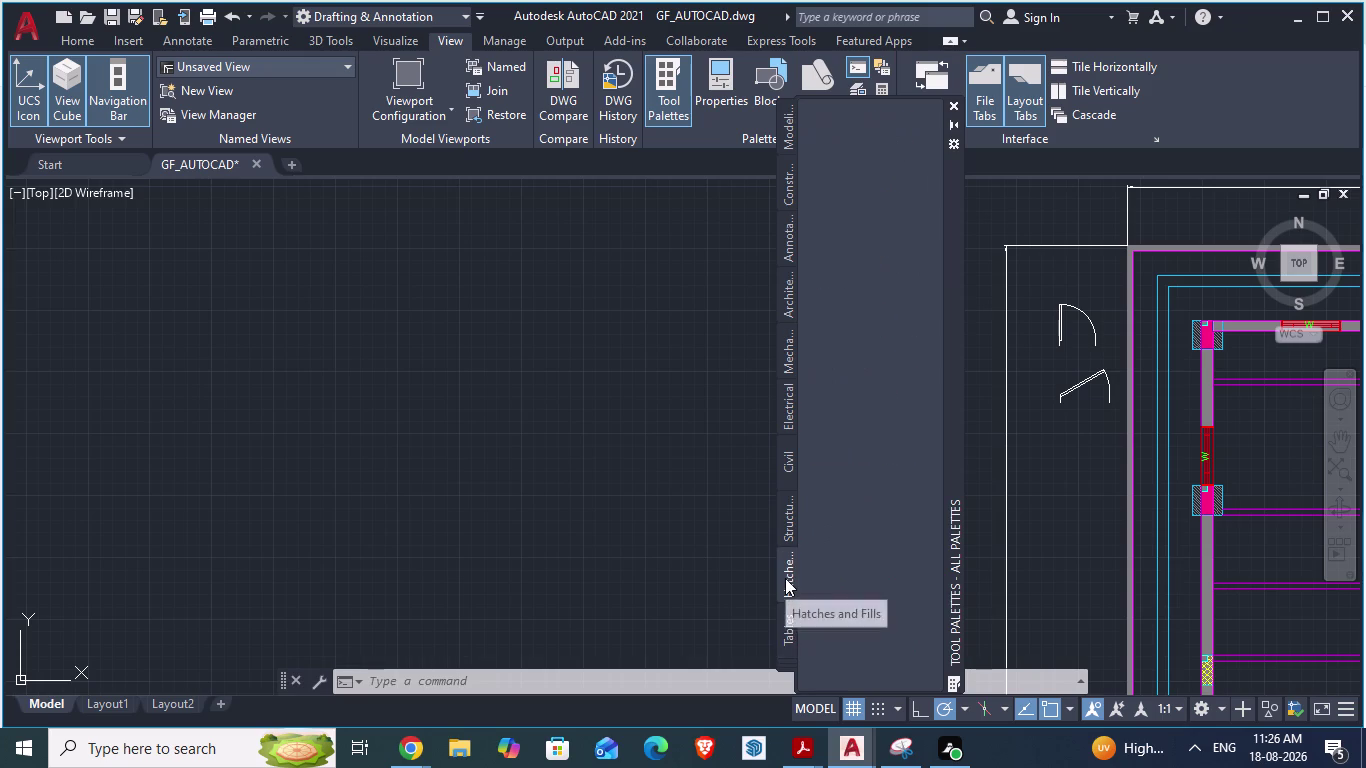
click(785, 509)
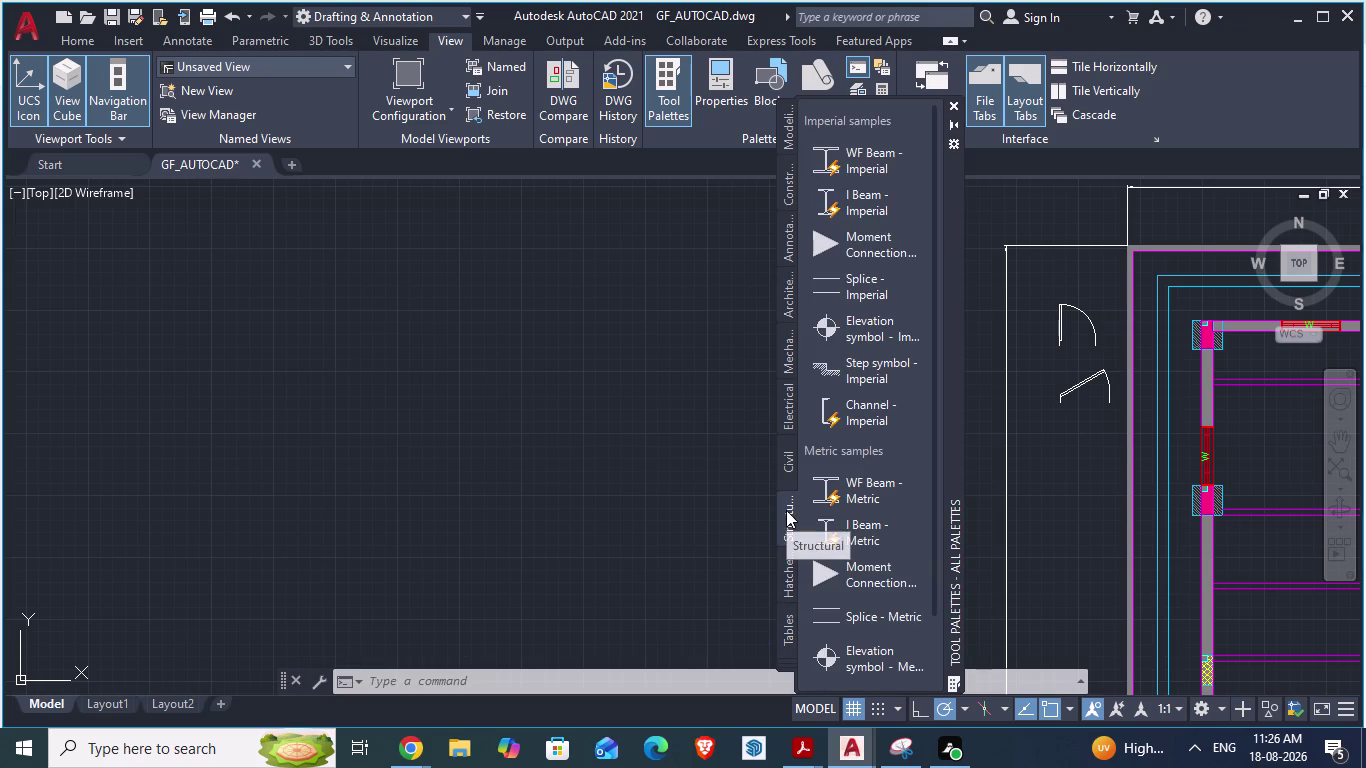
scroll(down, 3)
scroll(down, 3)
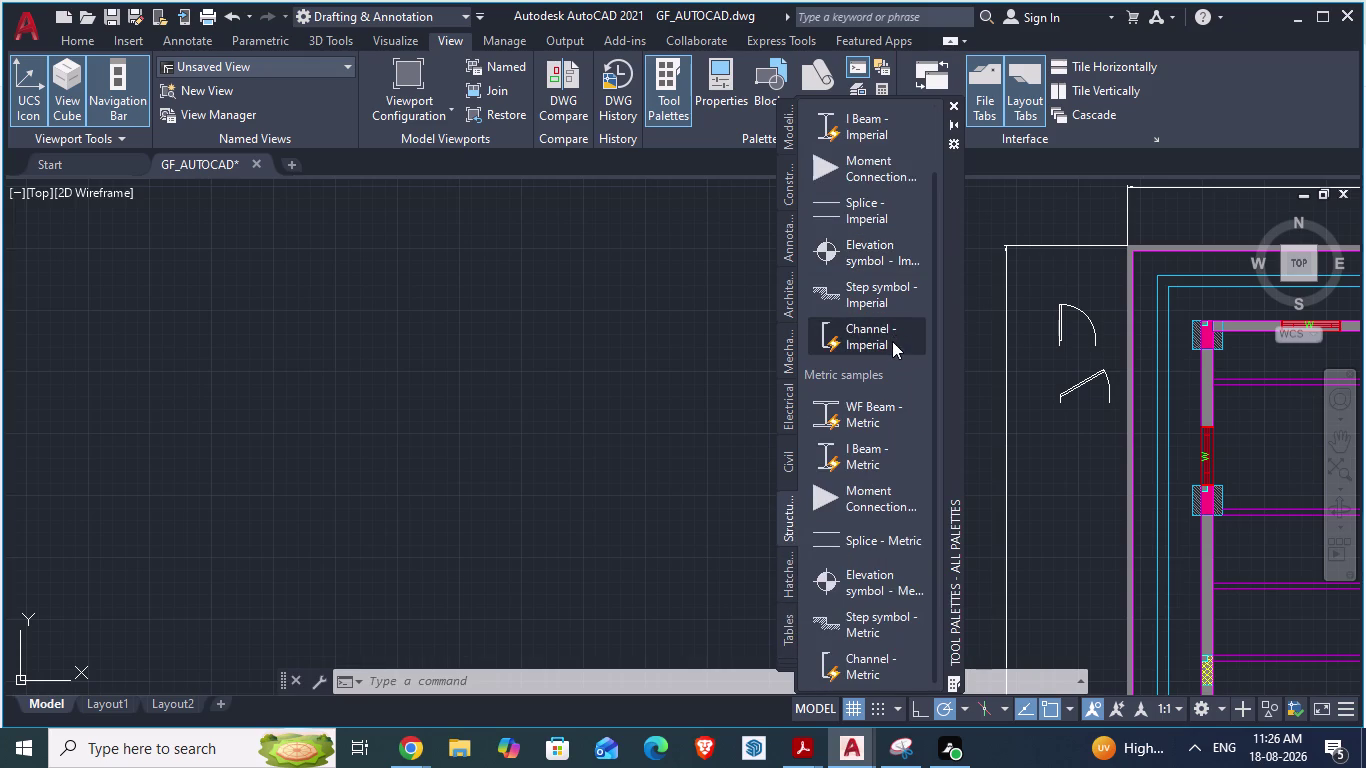
scroll(up, 3)
scroll(up, 3)
click(786, 181)
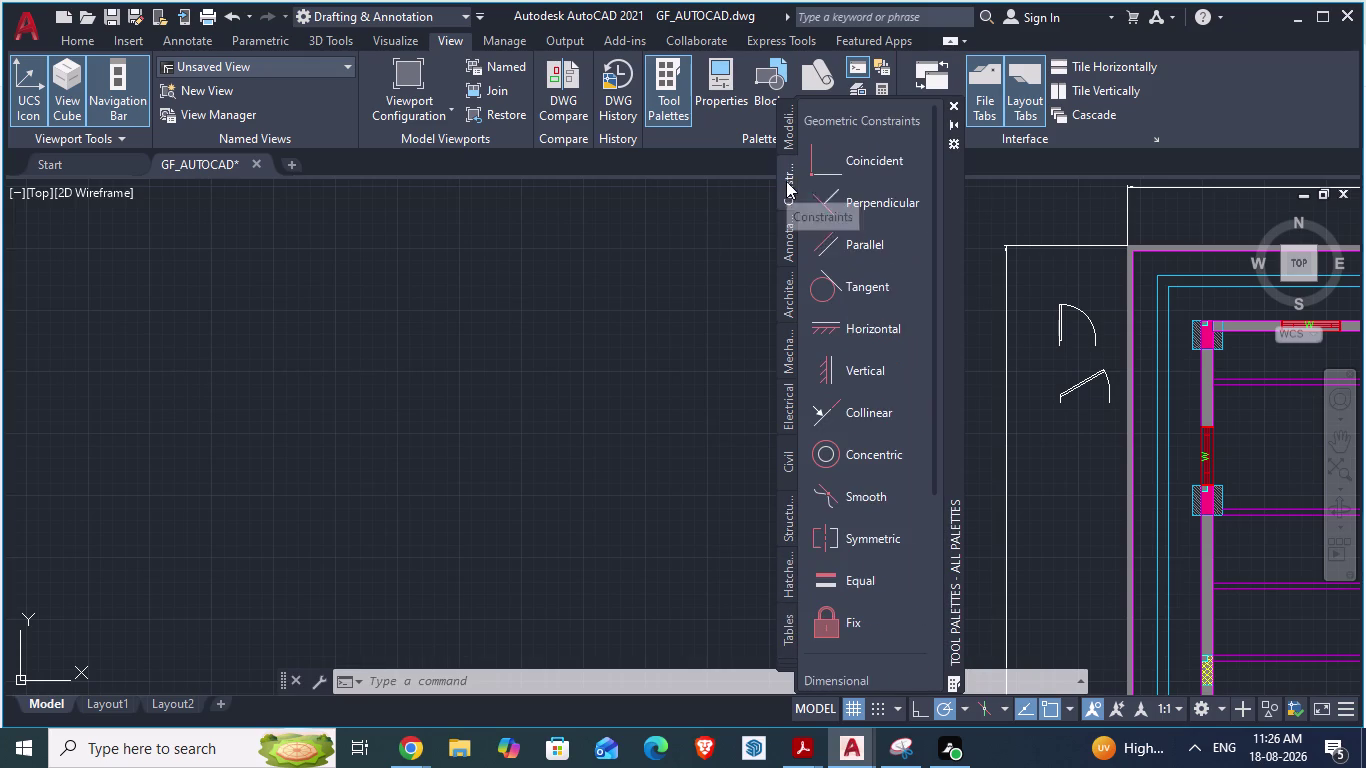
scroll(down, 3)
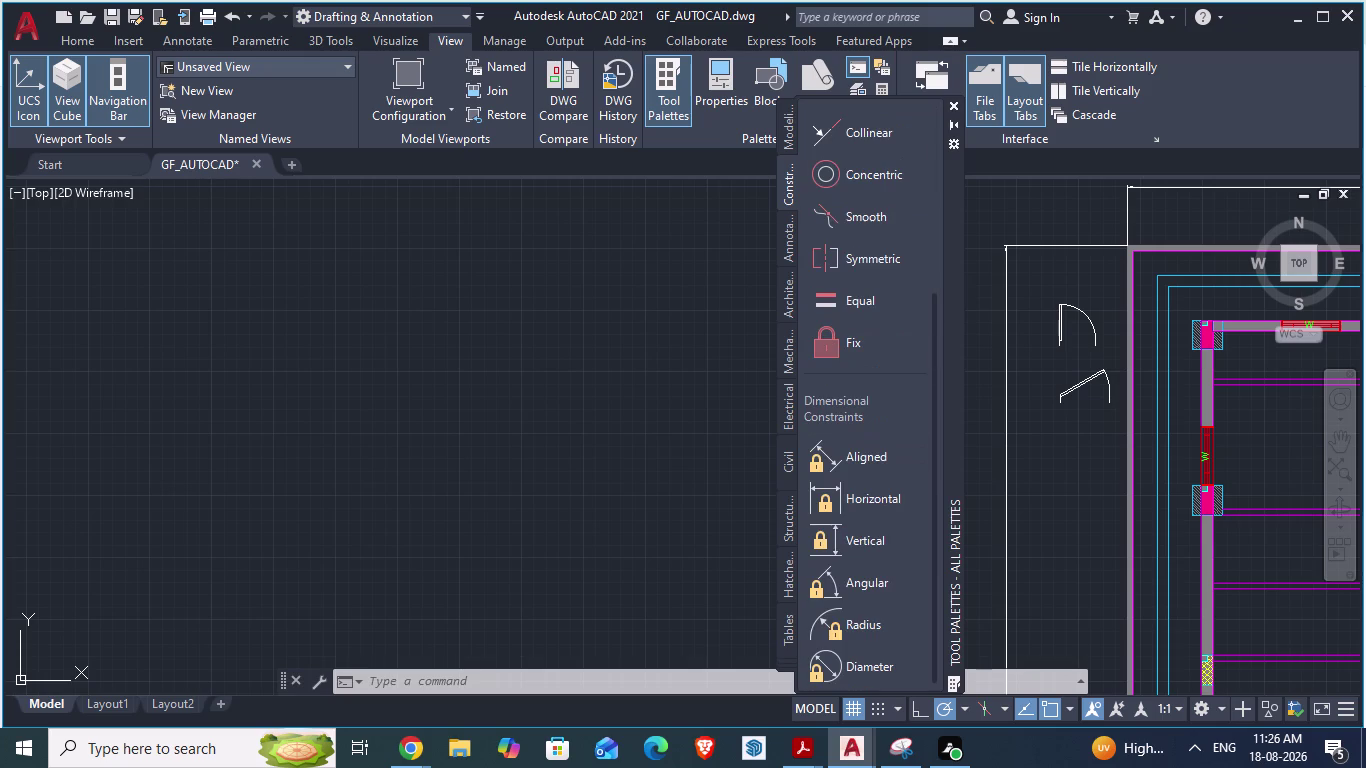
scroll(down, 3)
scroll(up, 3)
scroll(up, 3)
scroll(up, 3)
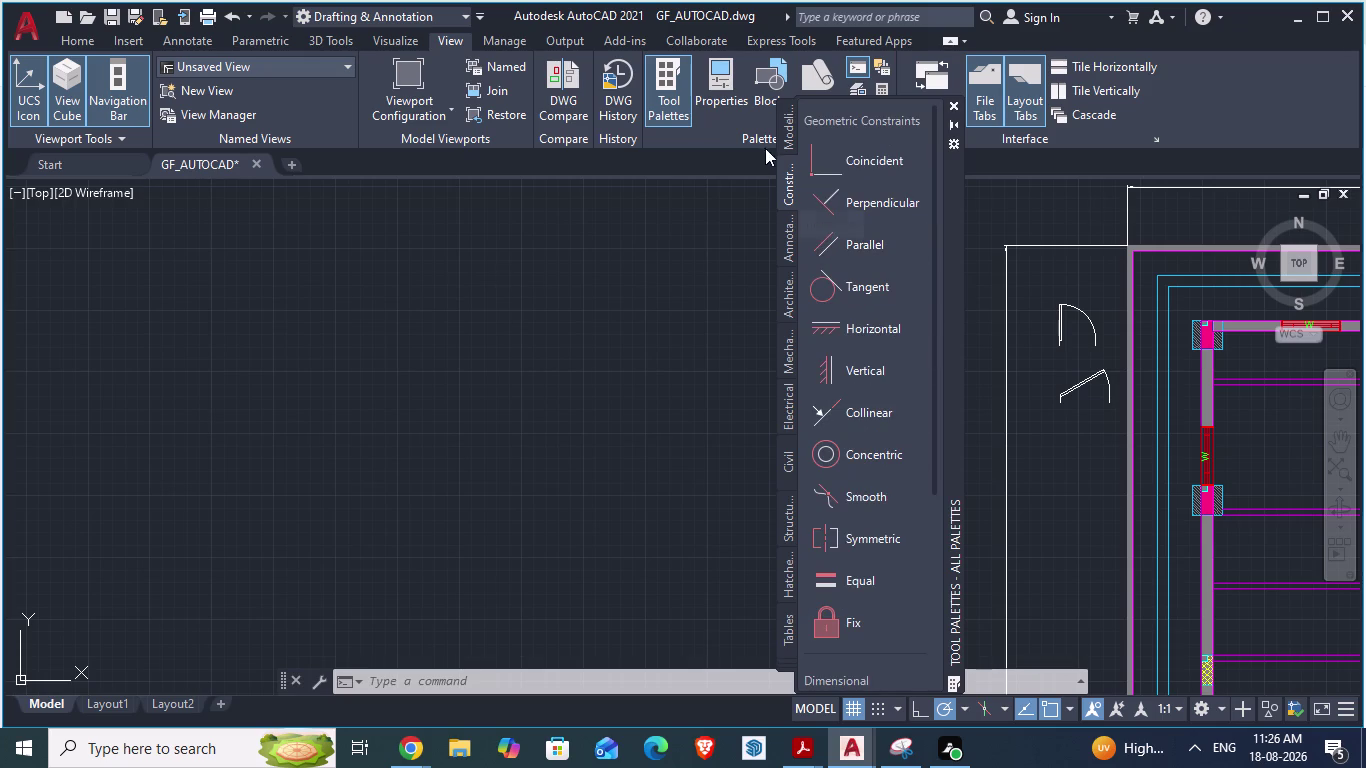
click(793, 128)
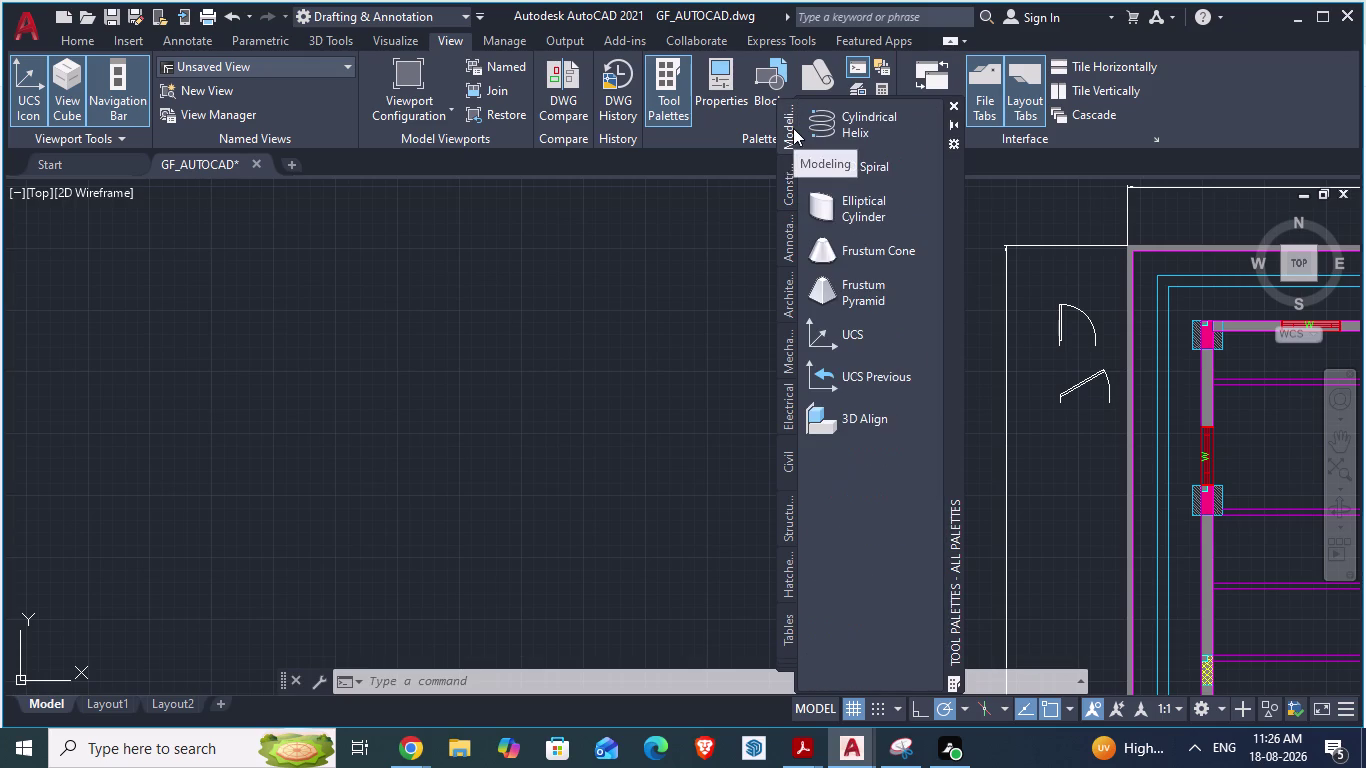
Close the Tool Palette, zoom the view, and switch to ARCH PLANS.
click(954, 101)
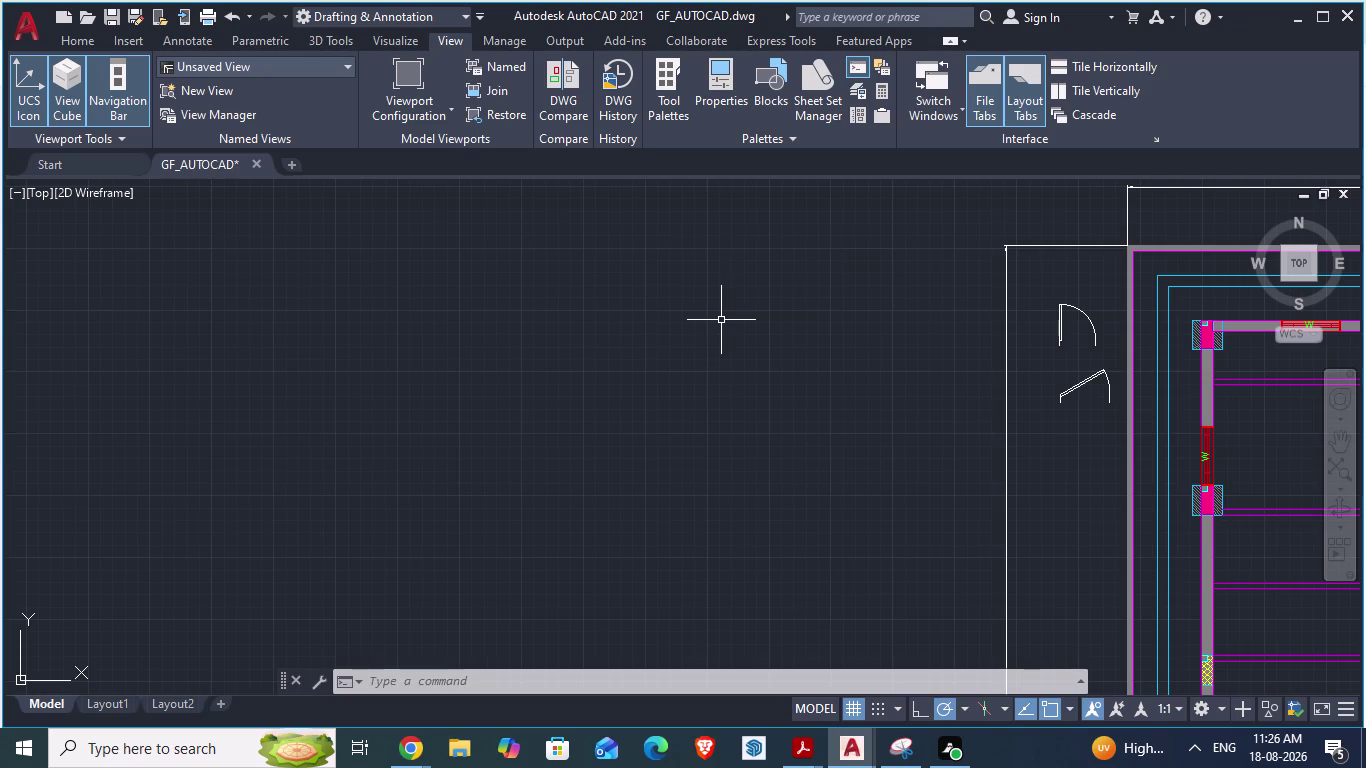
scroll(down, 3)
scroll(up, 3)
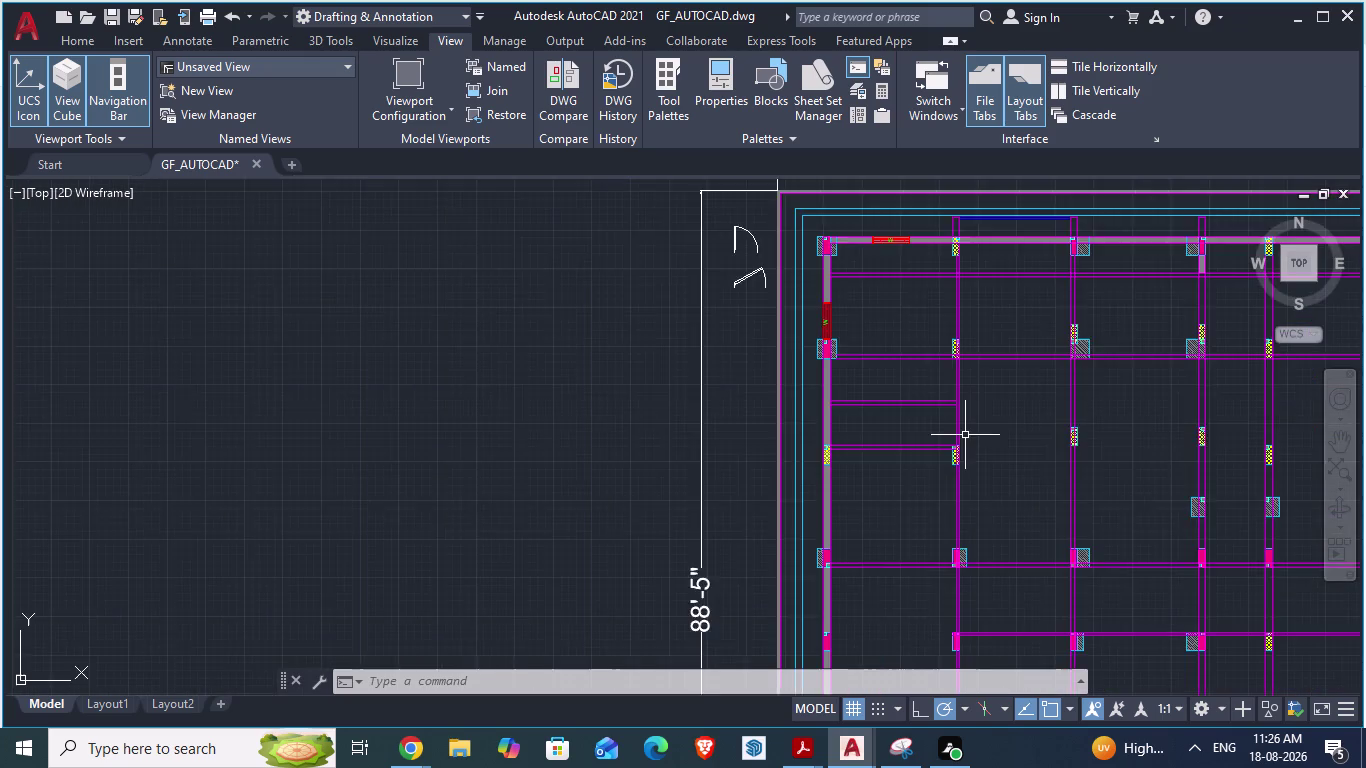
scroll(up, 3)
scroll(down, 3)
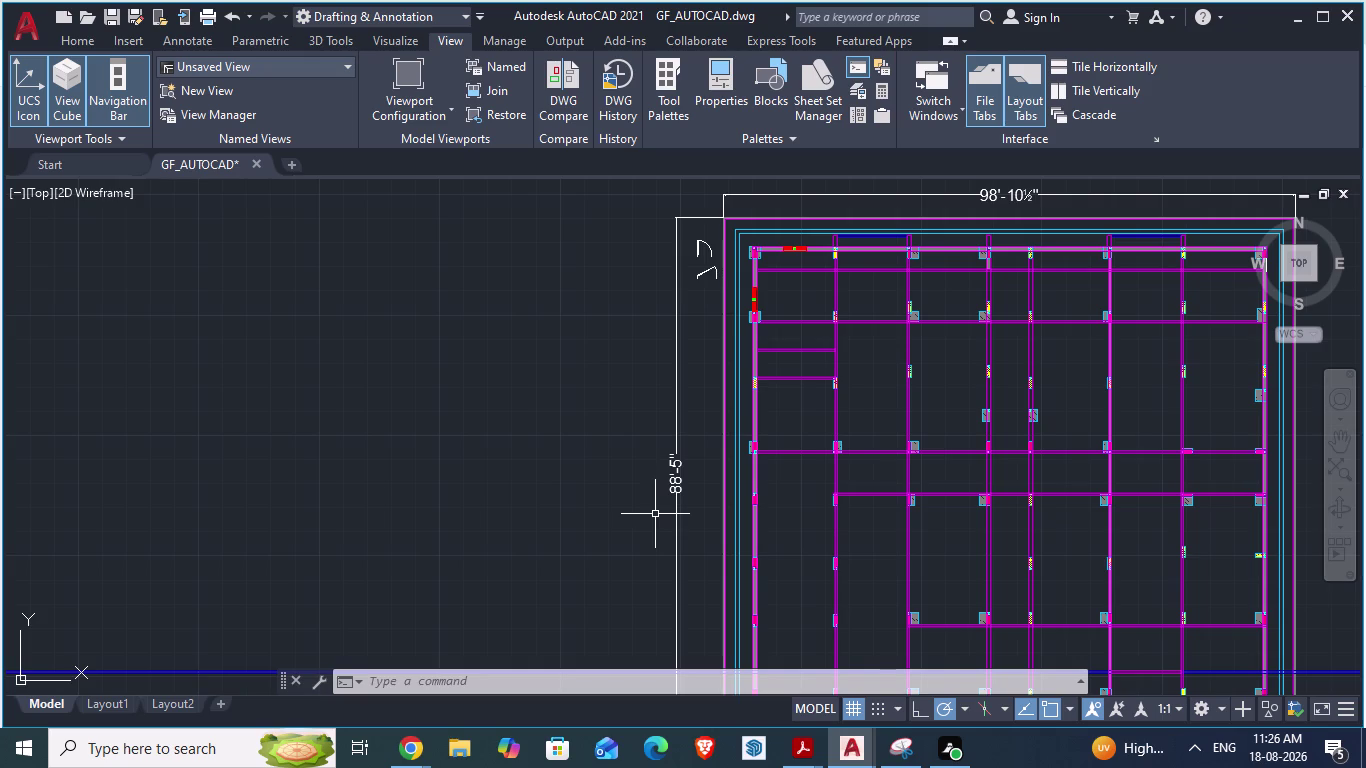
key(alt+Tab)
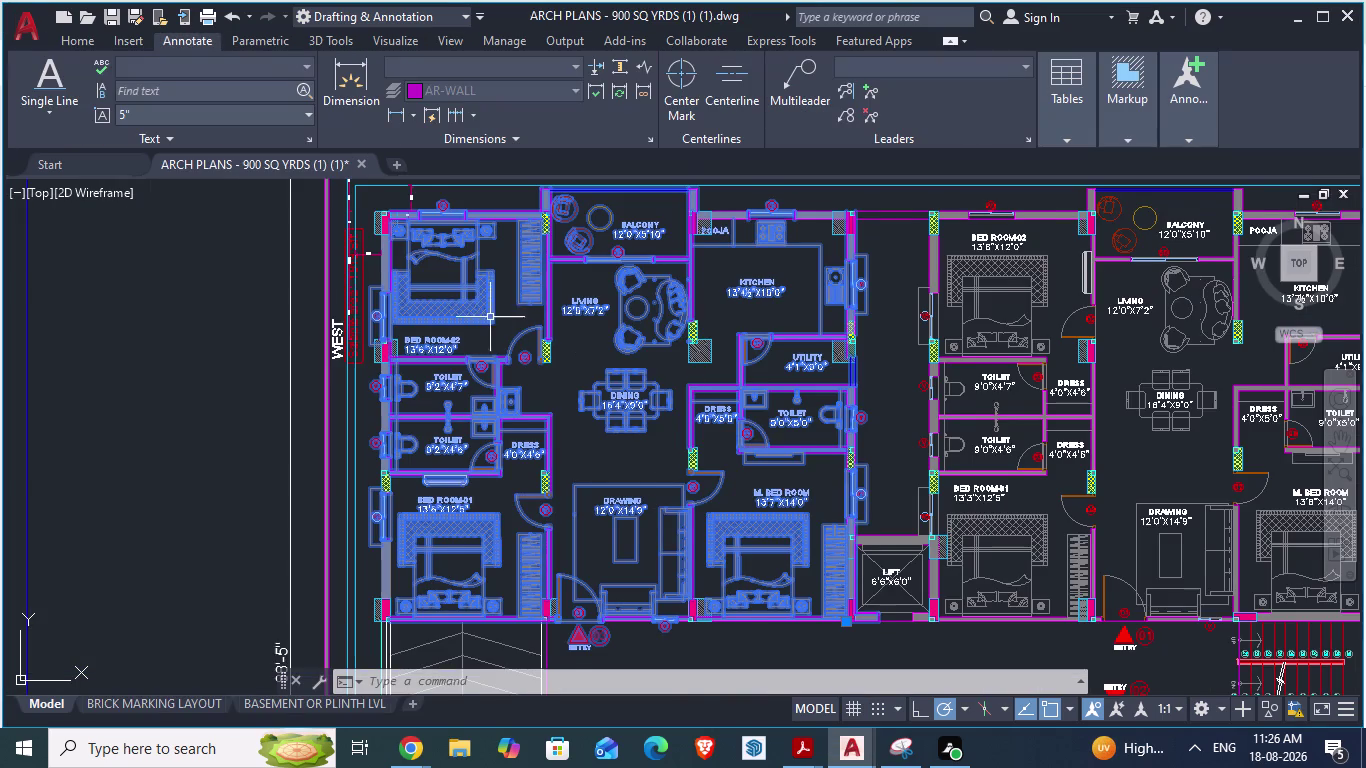
Double-click the ARCH PLANS plan block to raise the block editing prompt.
scroll(up, 3)
scroll(down, 3)
click(183, 352)
key(Escape)
key(Escape)
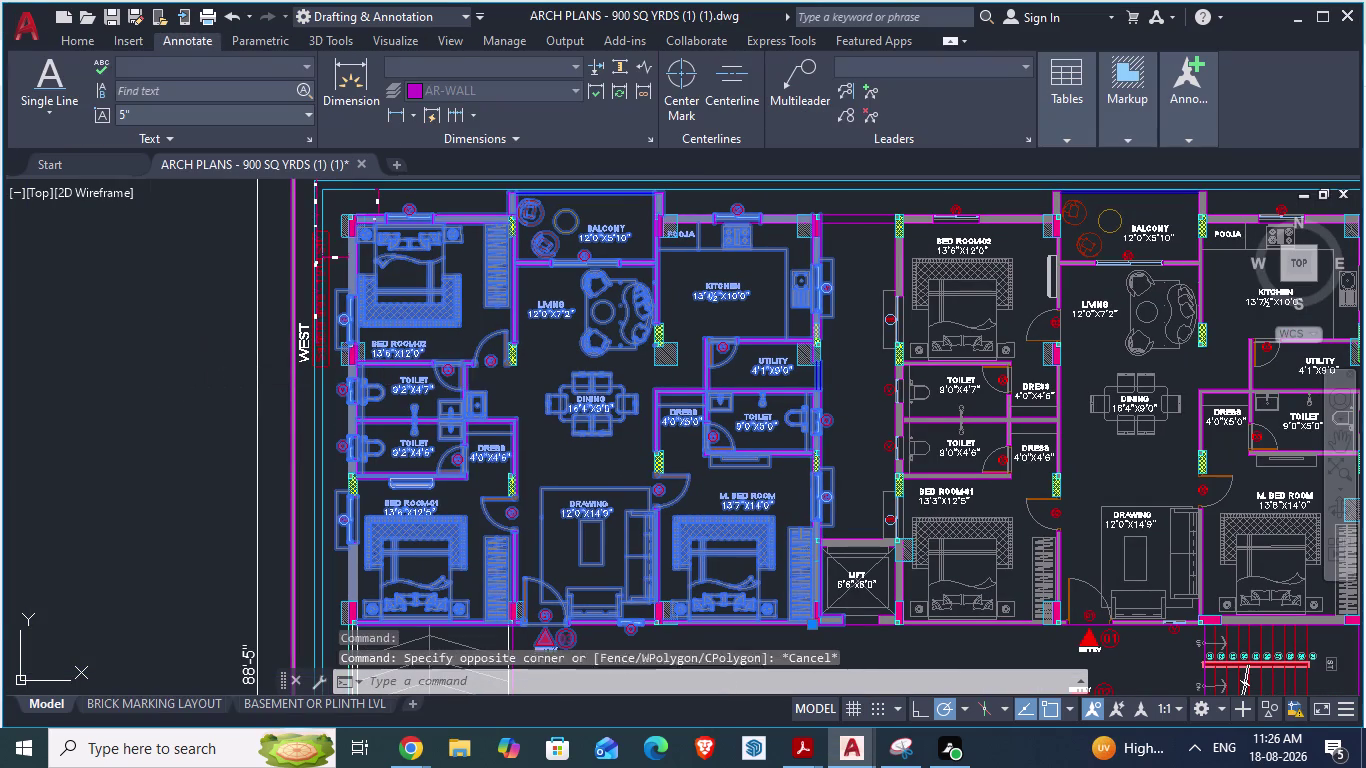
scroll(up, 3)
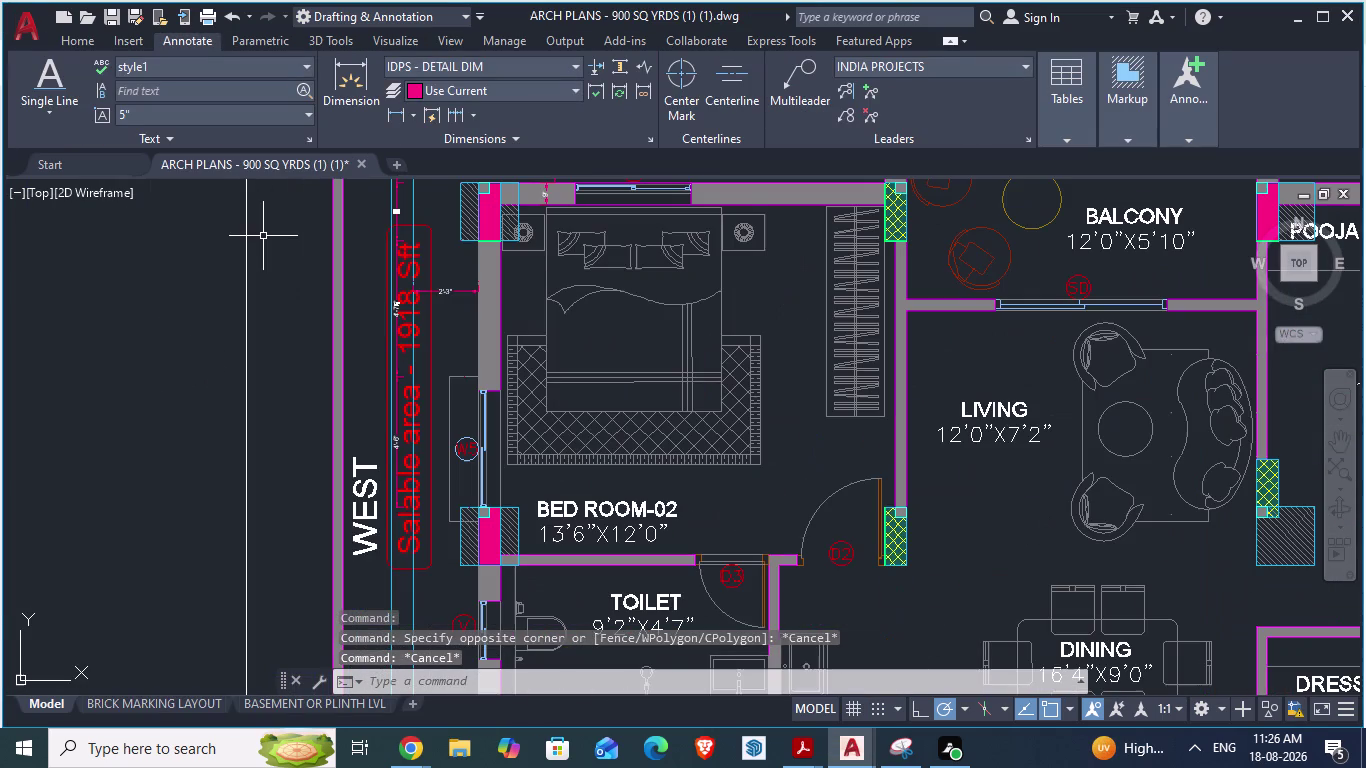
scroll(down, 3)
scroll(up, 3)
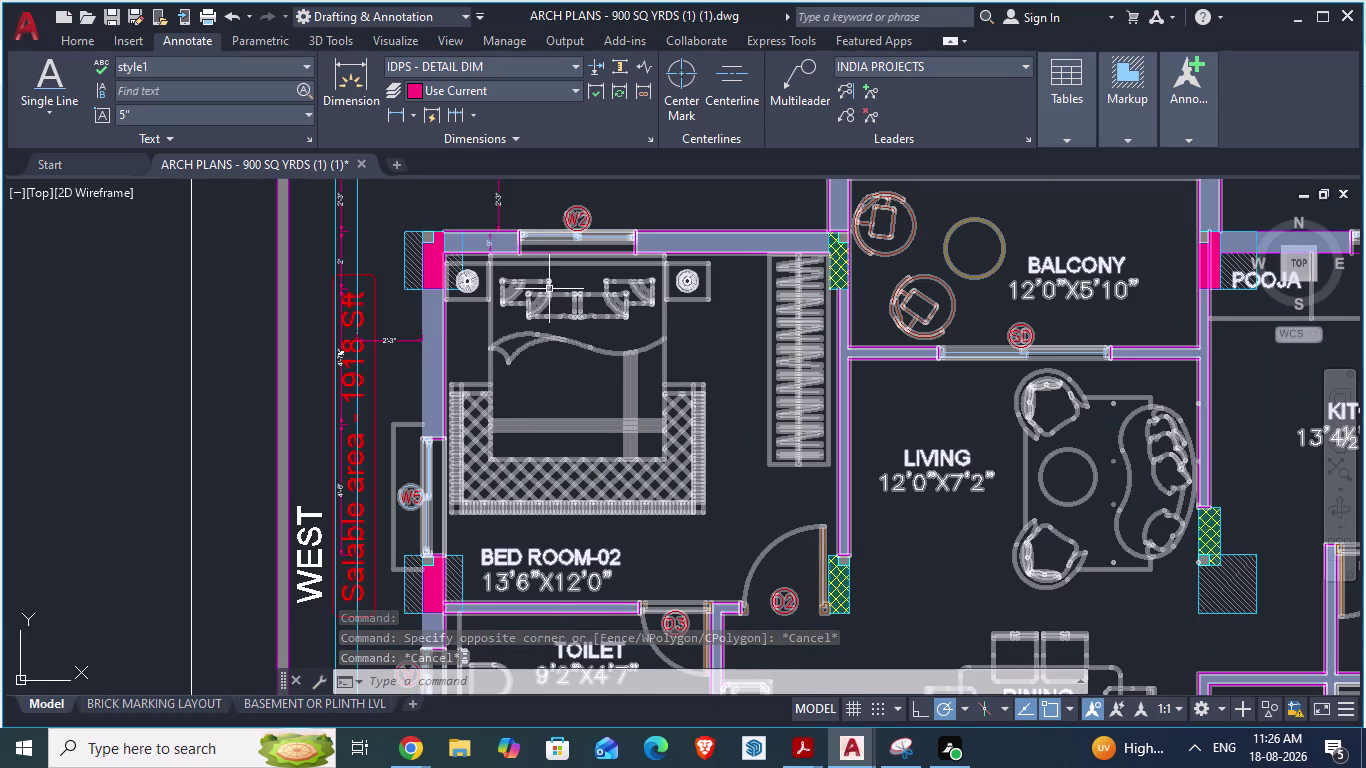
double_click(566, 564)
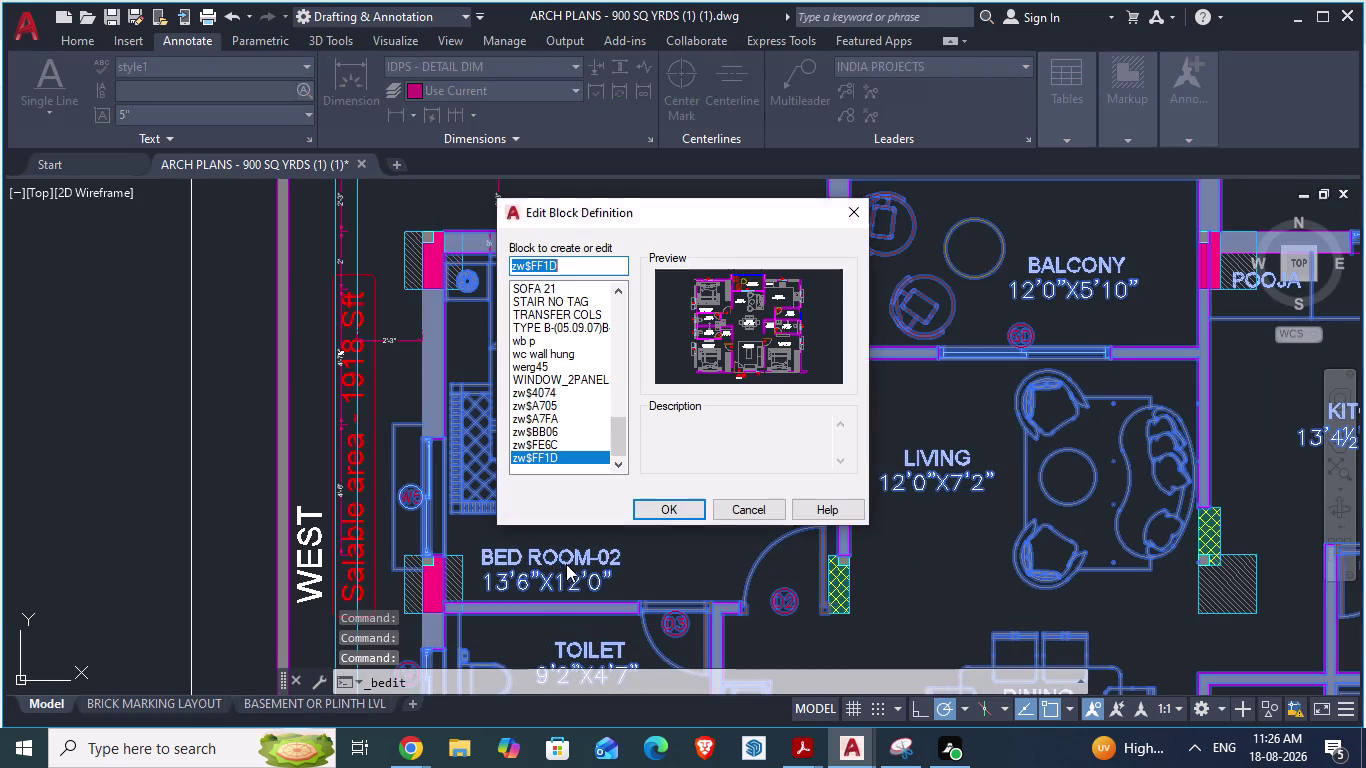
double_click(566, 563)
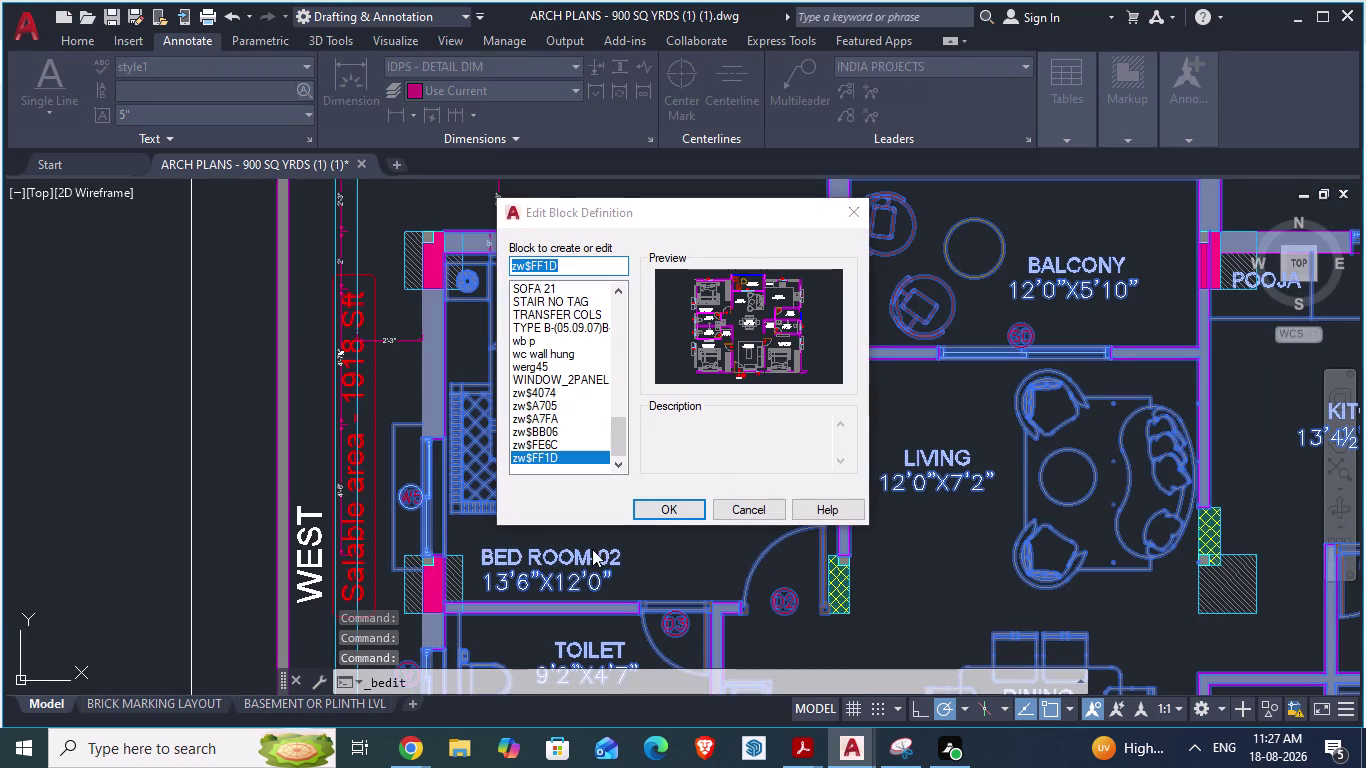
click(753, 509)
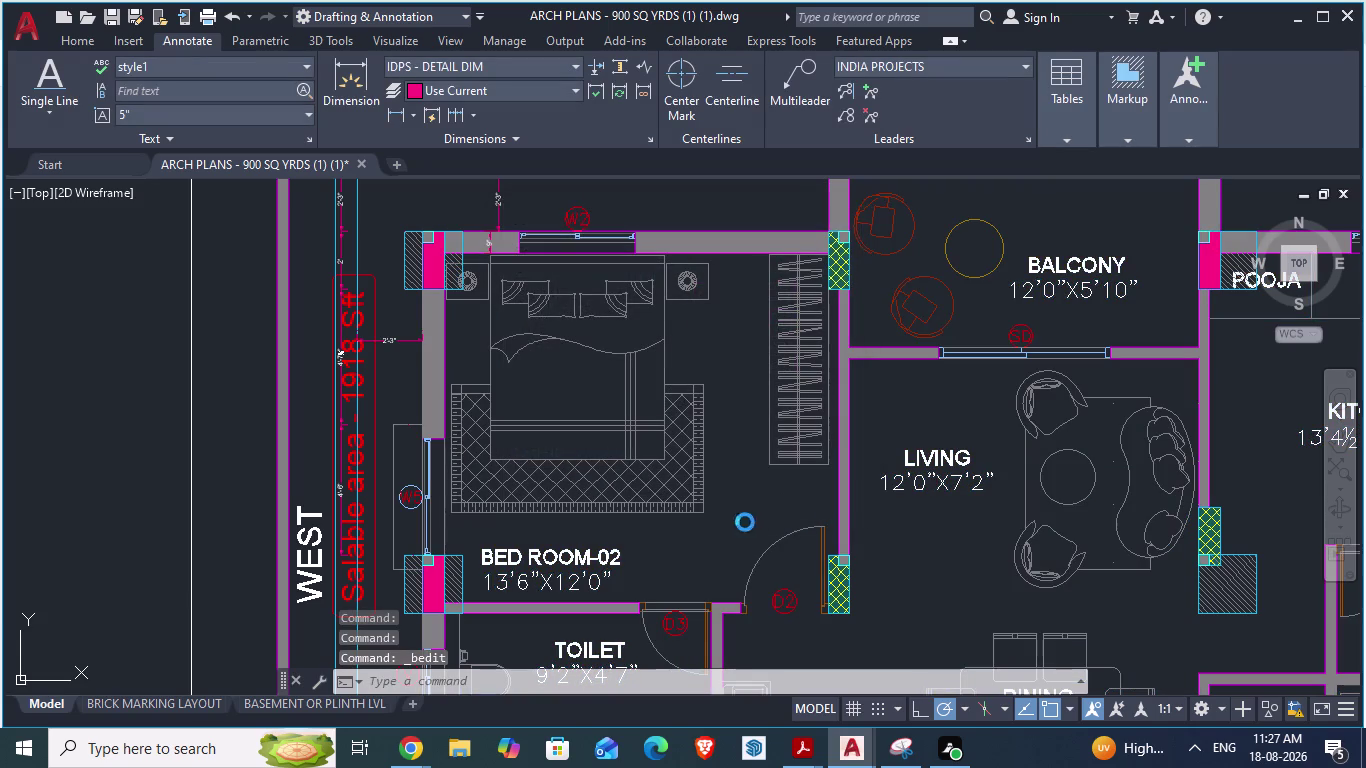
Select the plan block and attempt Extend, cancelling each try.
click(602, 584)
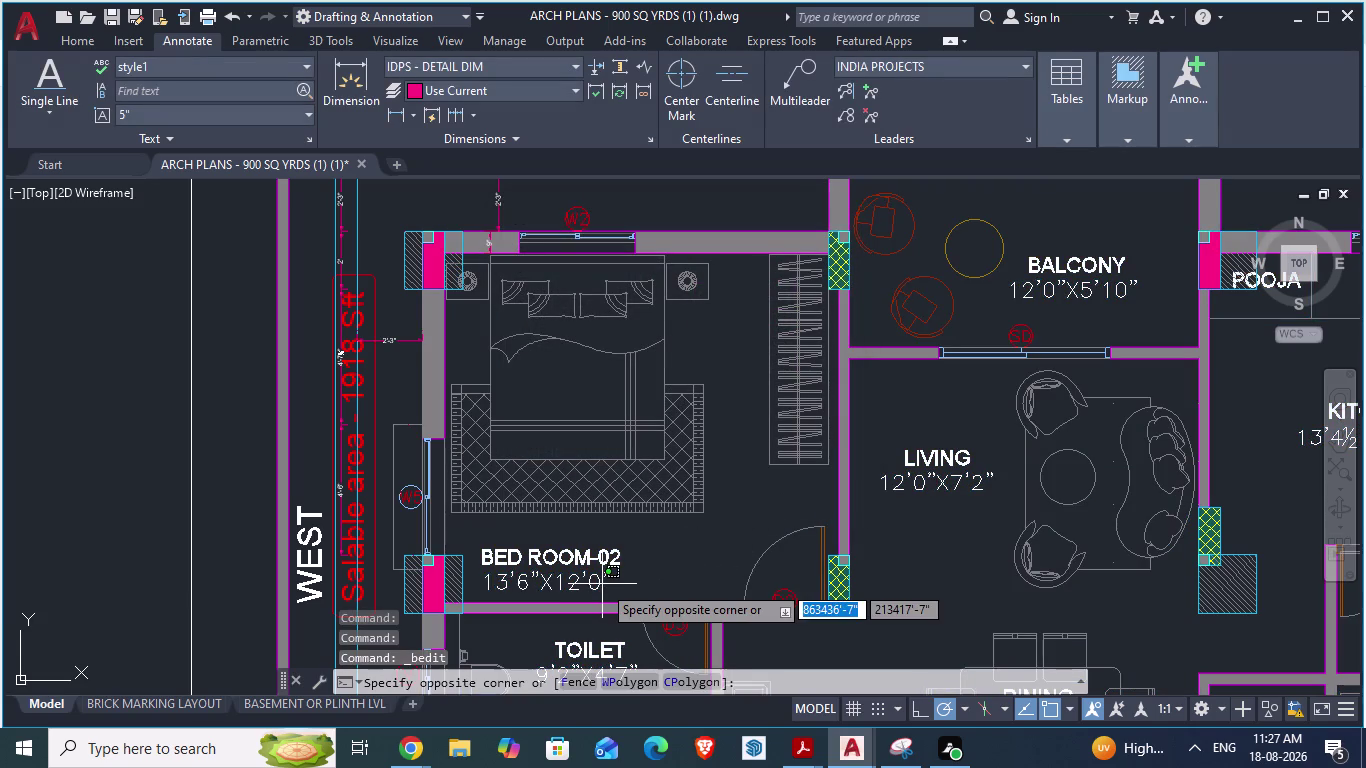
key(Escape)
click(586, 566)
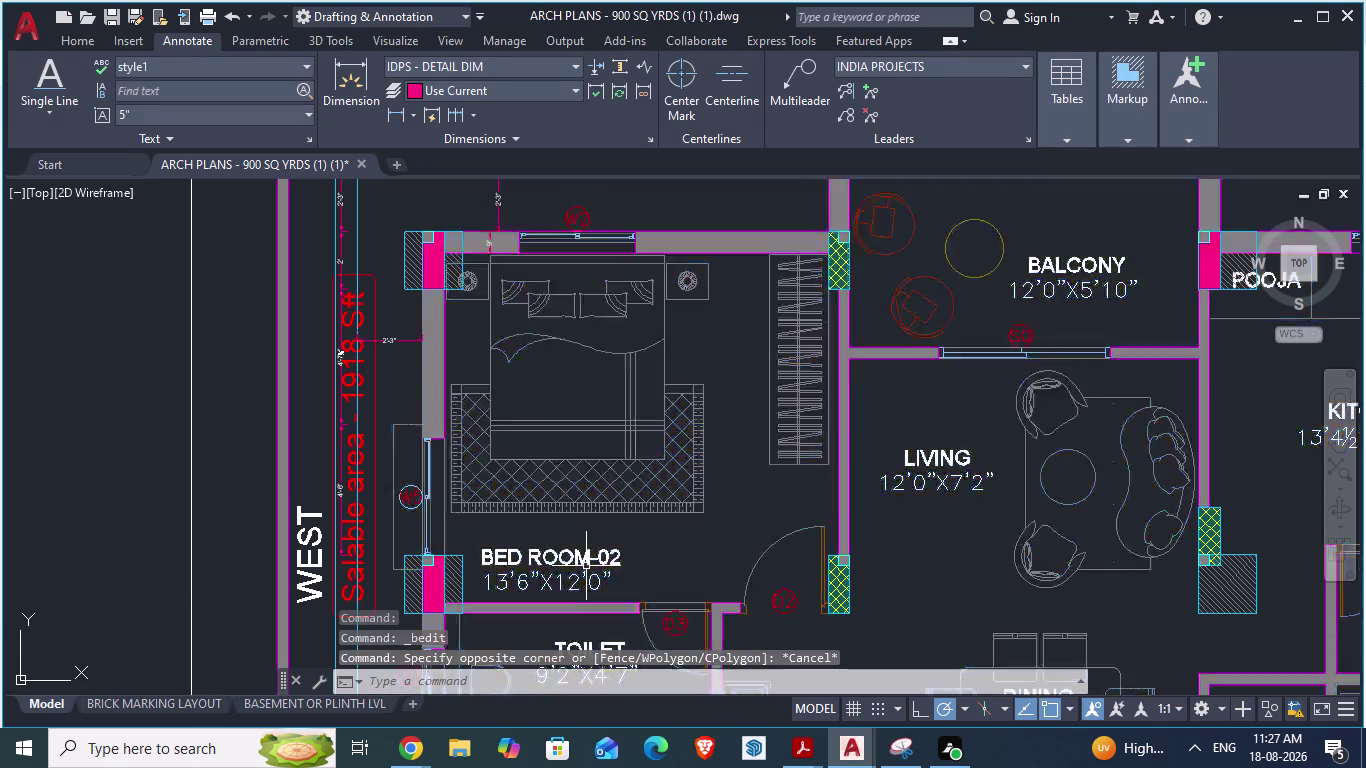
text(E)
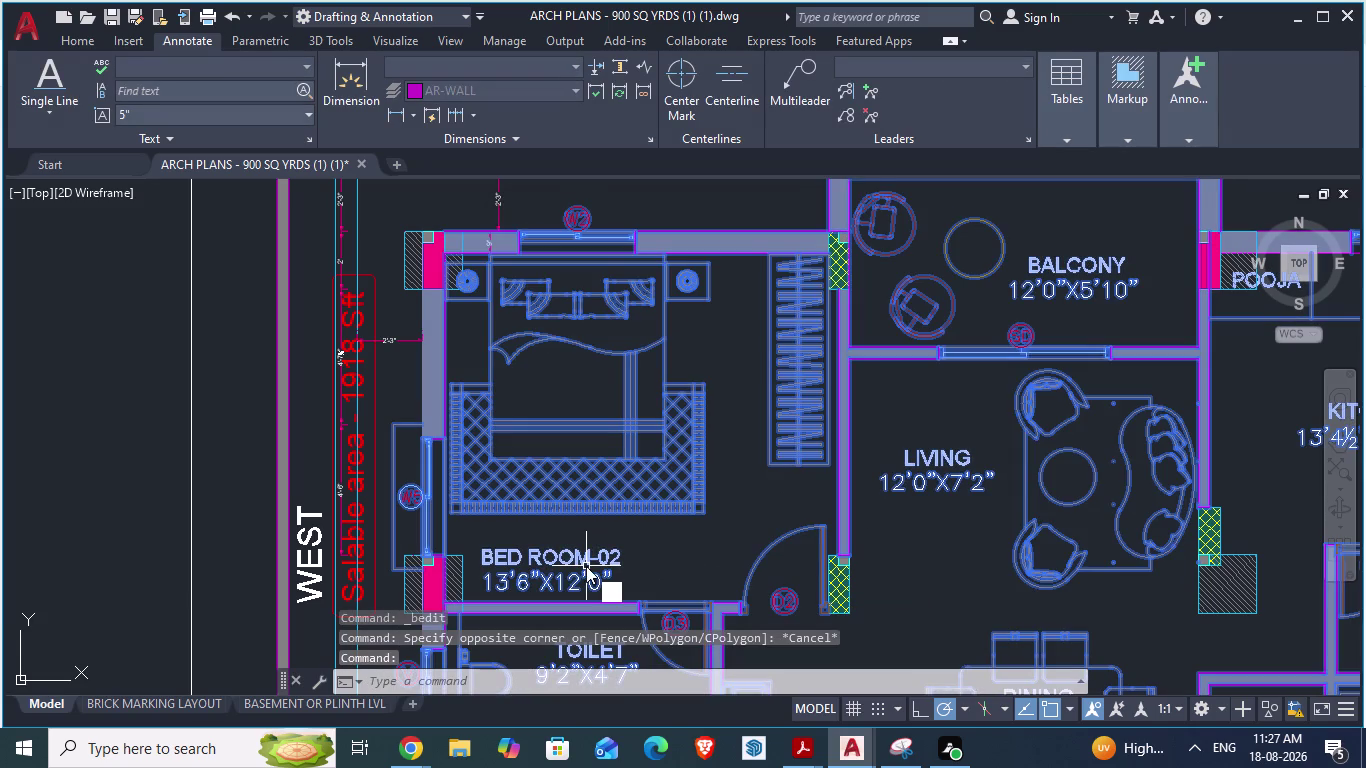
text(X)
key(Return)
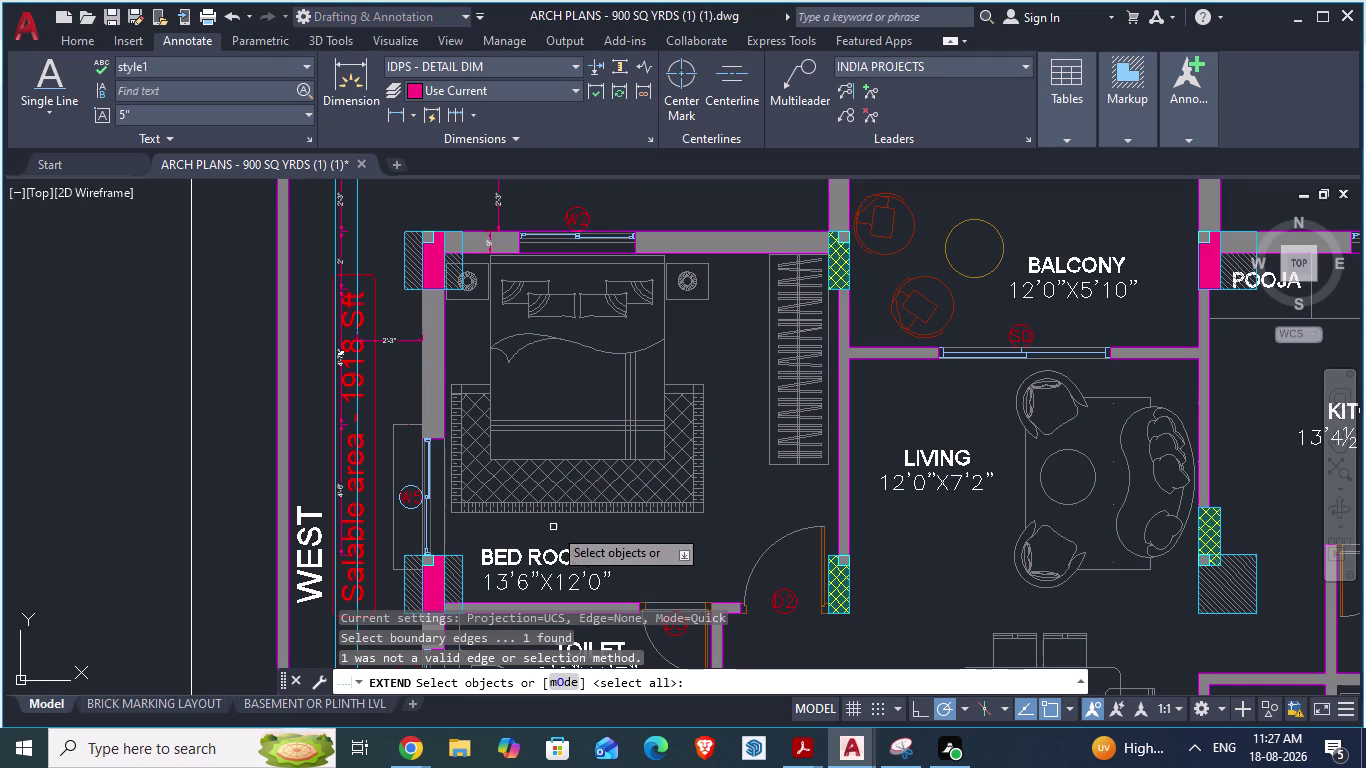
key(Escape)
click(555, 568)
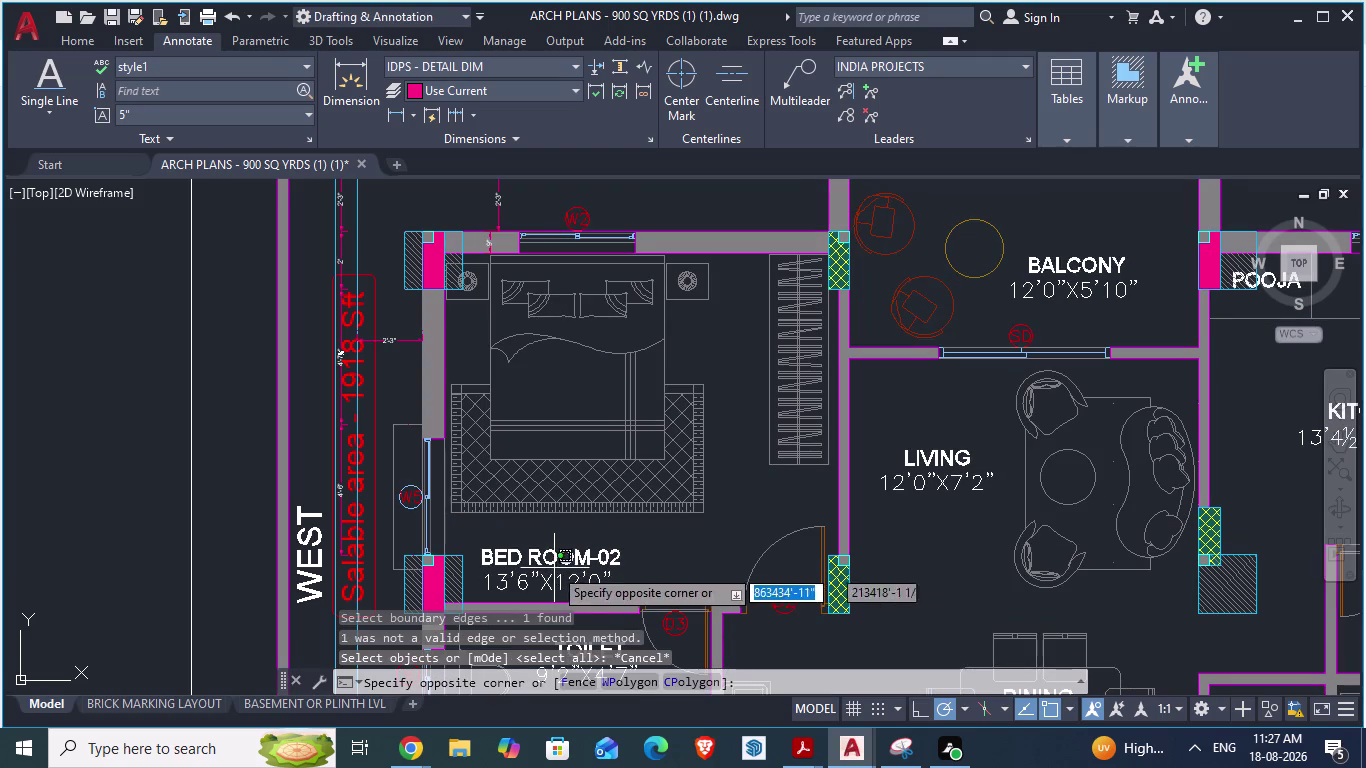
key(Escape)
click(570, 564)
triple_click(570, 564)
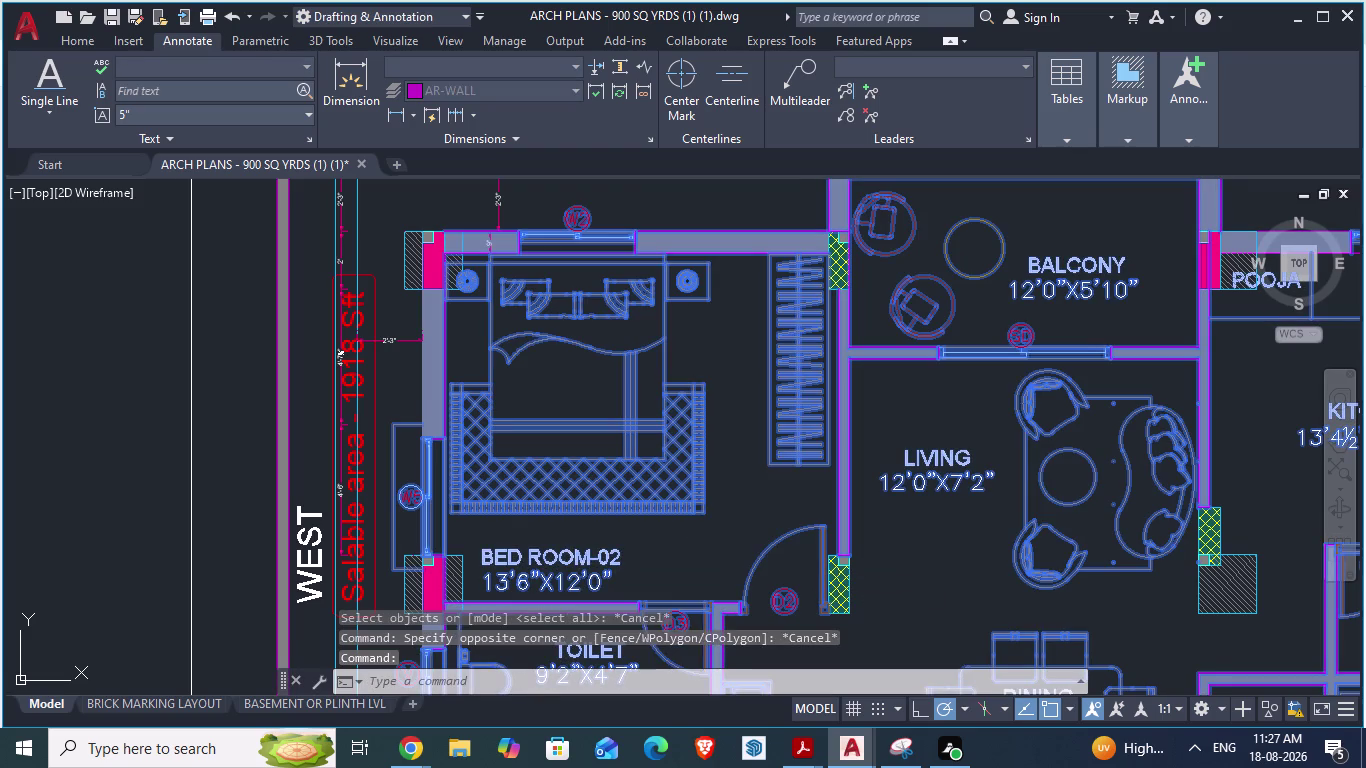
key(Escape)
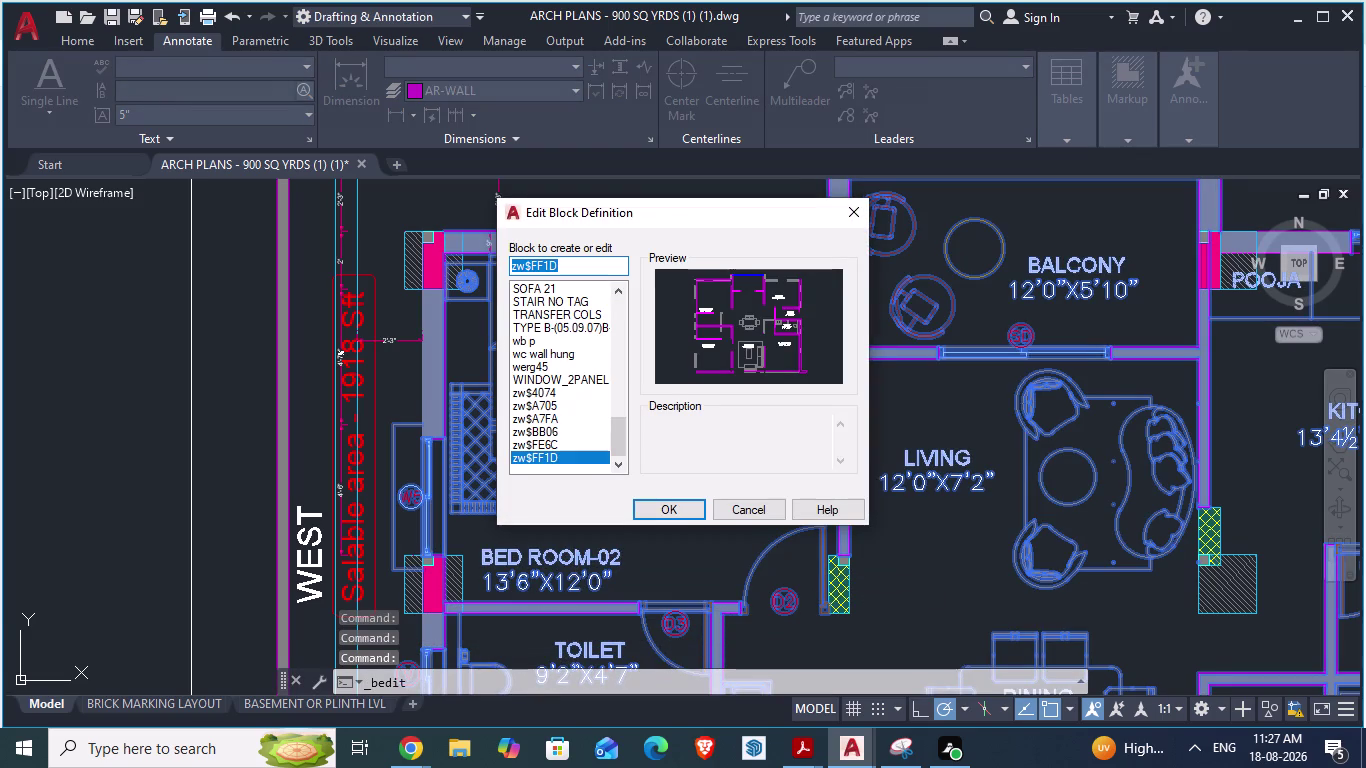
Cancel the block definition window, try Extend on a wall line, then dismiss the window again.
click(753, 514)
click(583, 557)
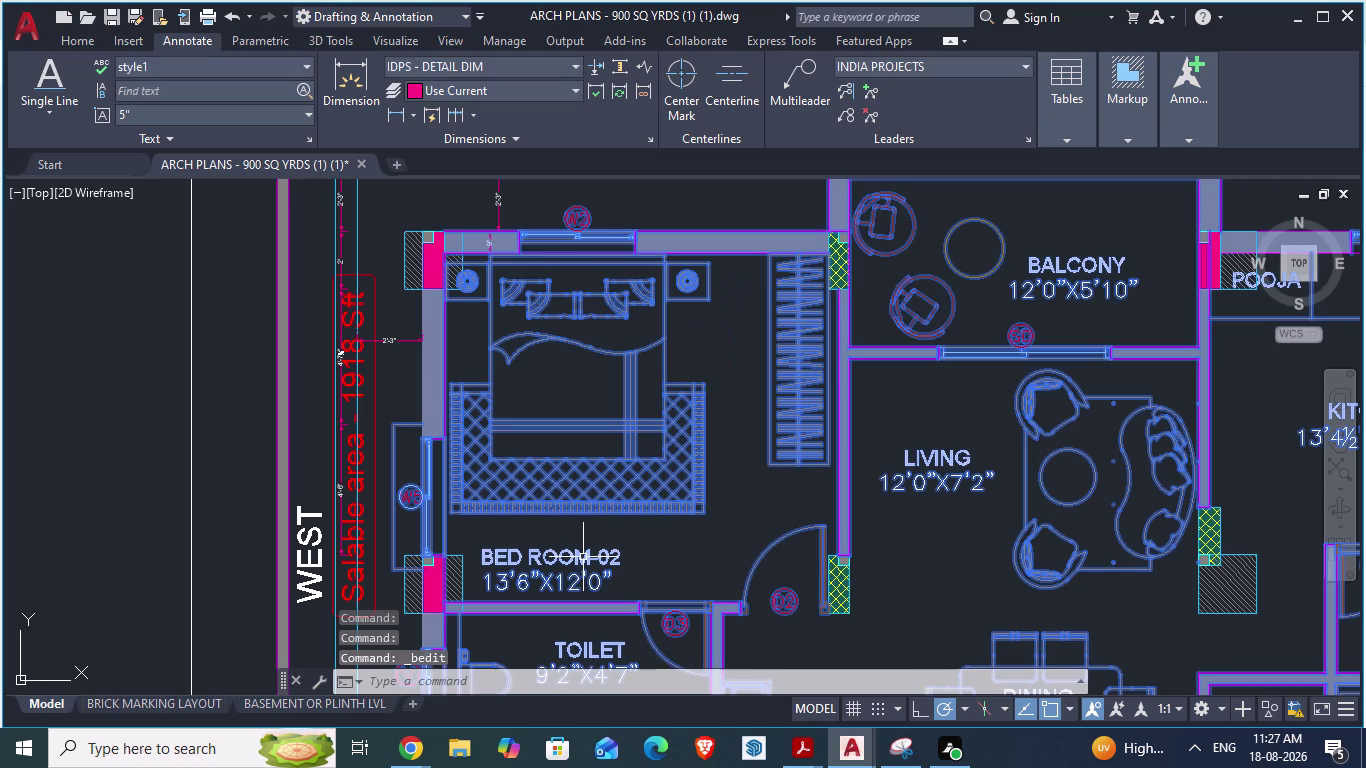
text(EX)
key(Return)
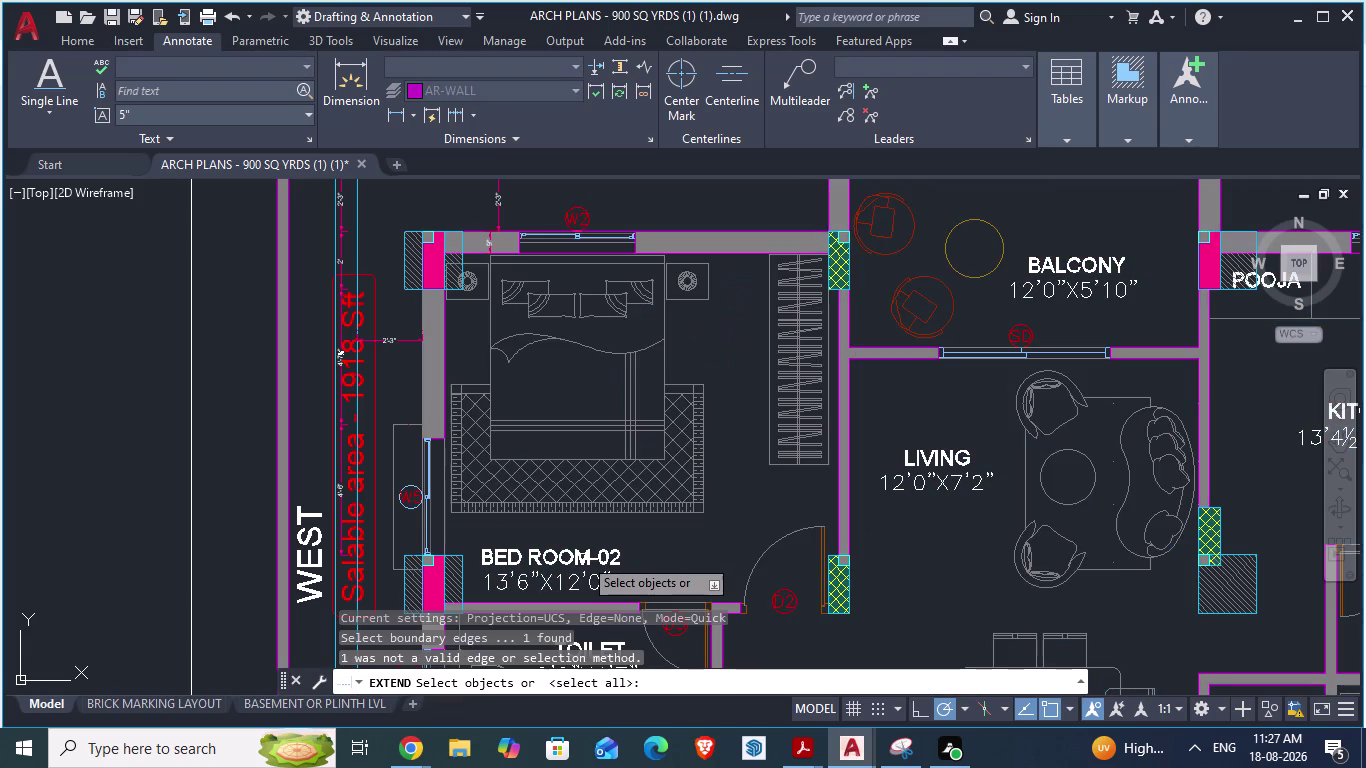
scroll(down, 3)
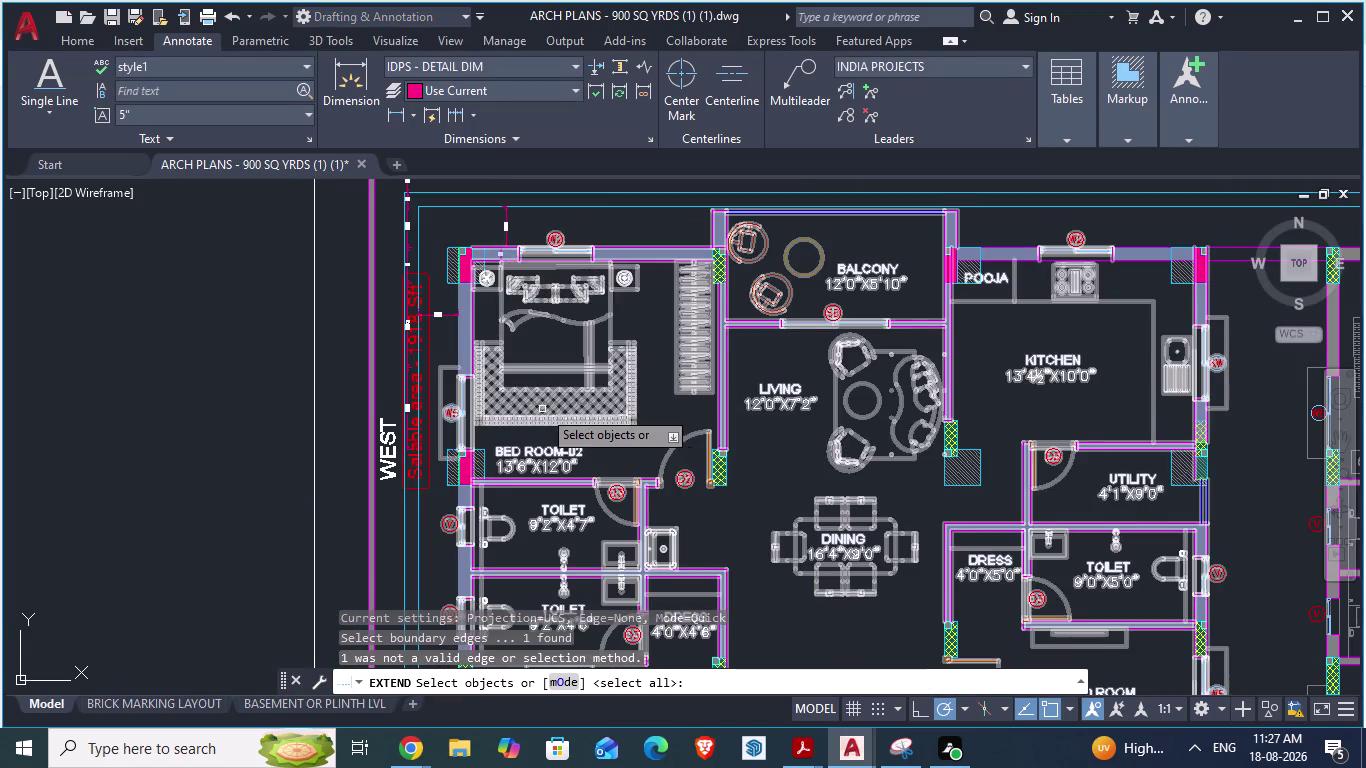
click(541, 463)
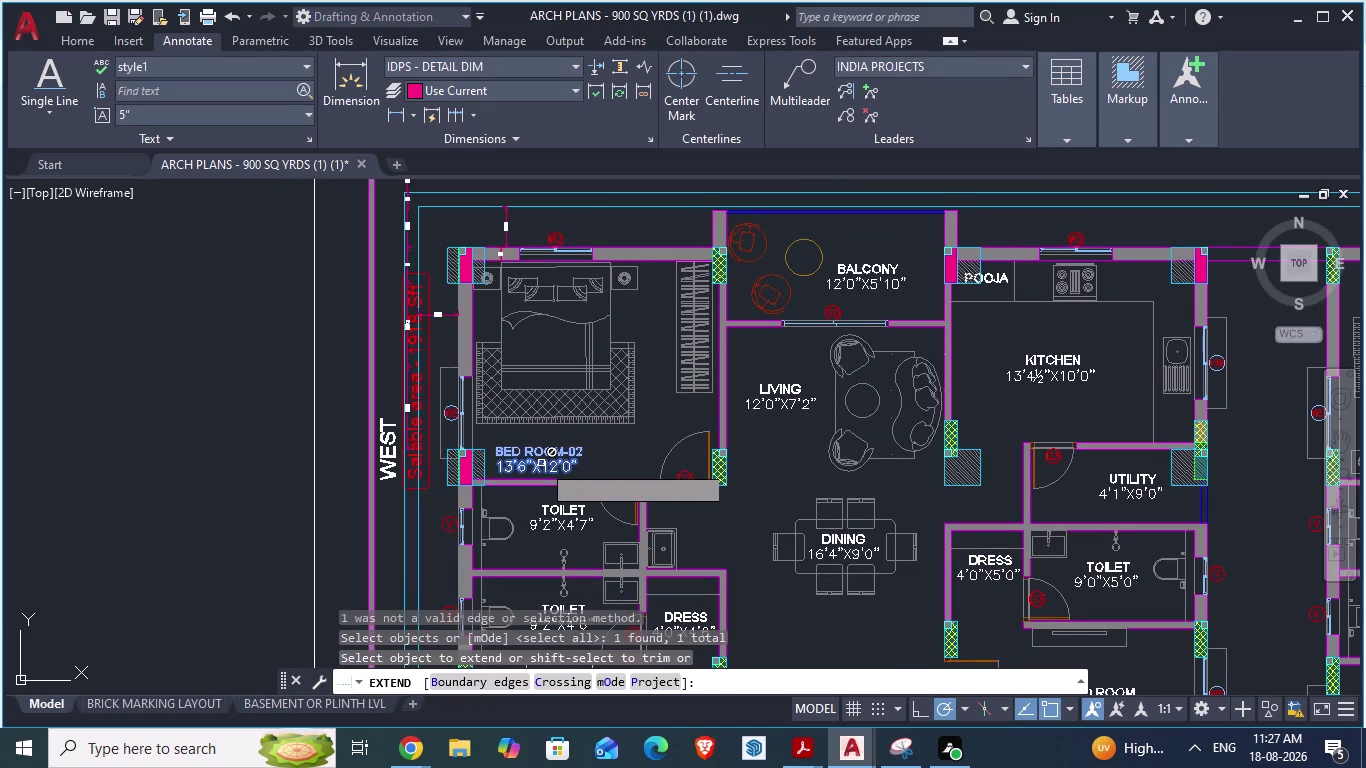
key(Escape)
triple_click(551, 454)
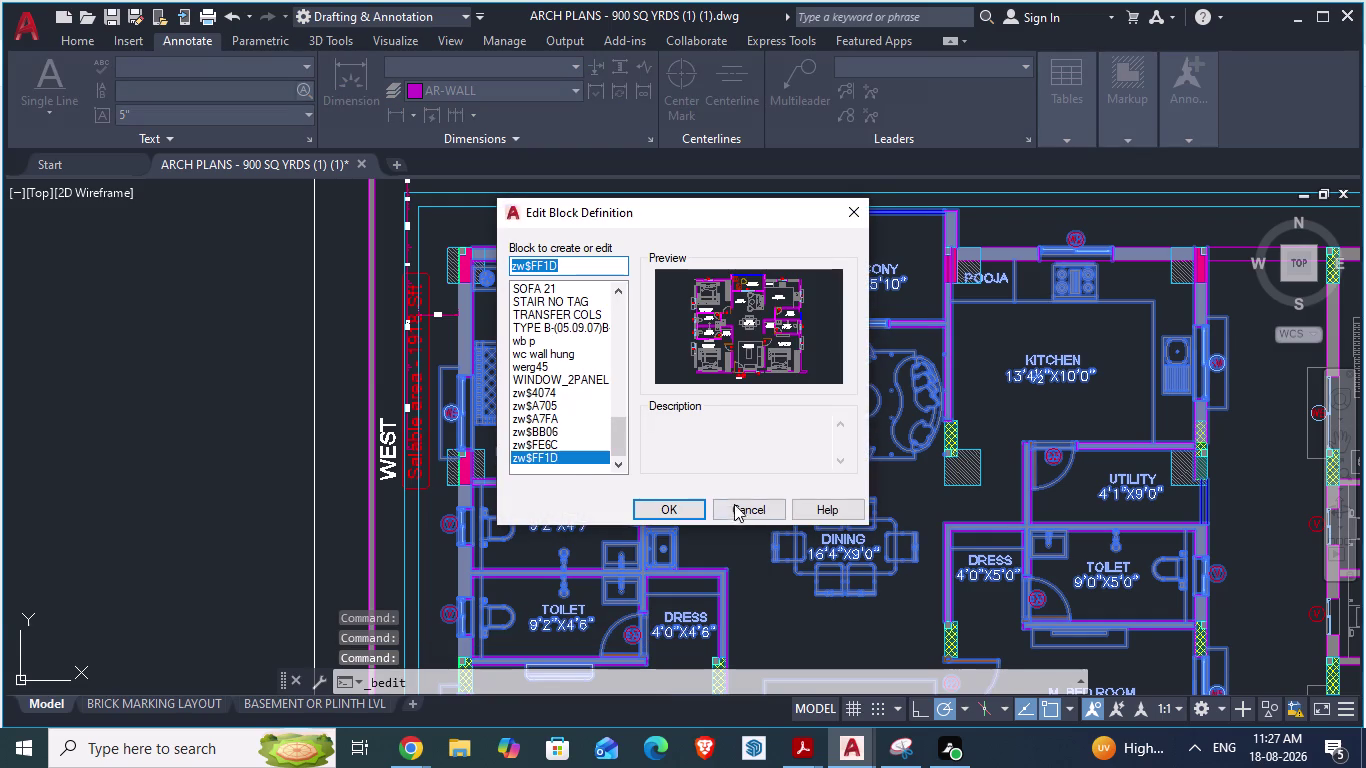
click(760, 514)
Cancel stray selections near BED ROOM-02 and zoom out the plan.
scroll(up, 3)
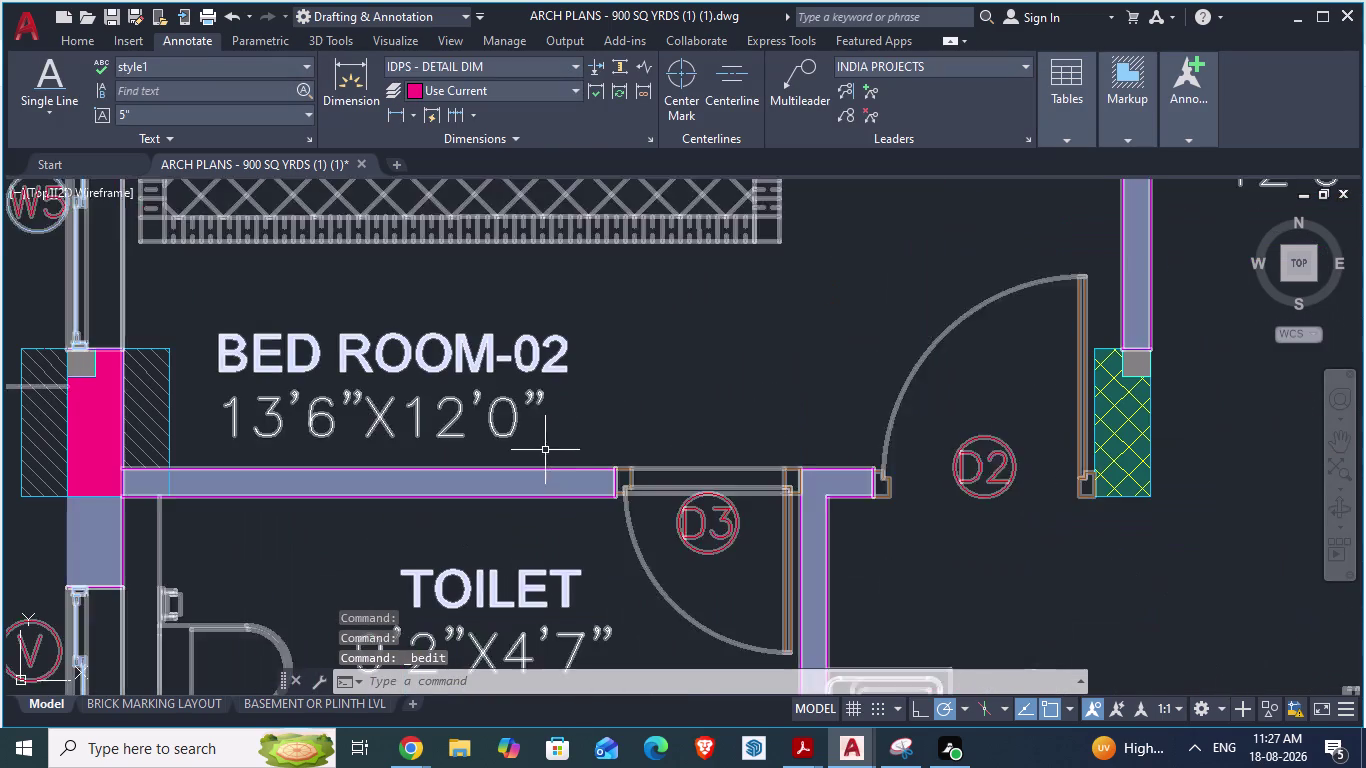
drag(531, 434, 375, 389)
click(609, 310)
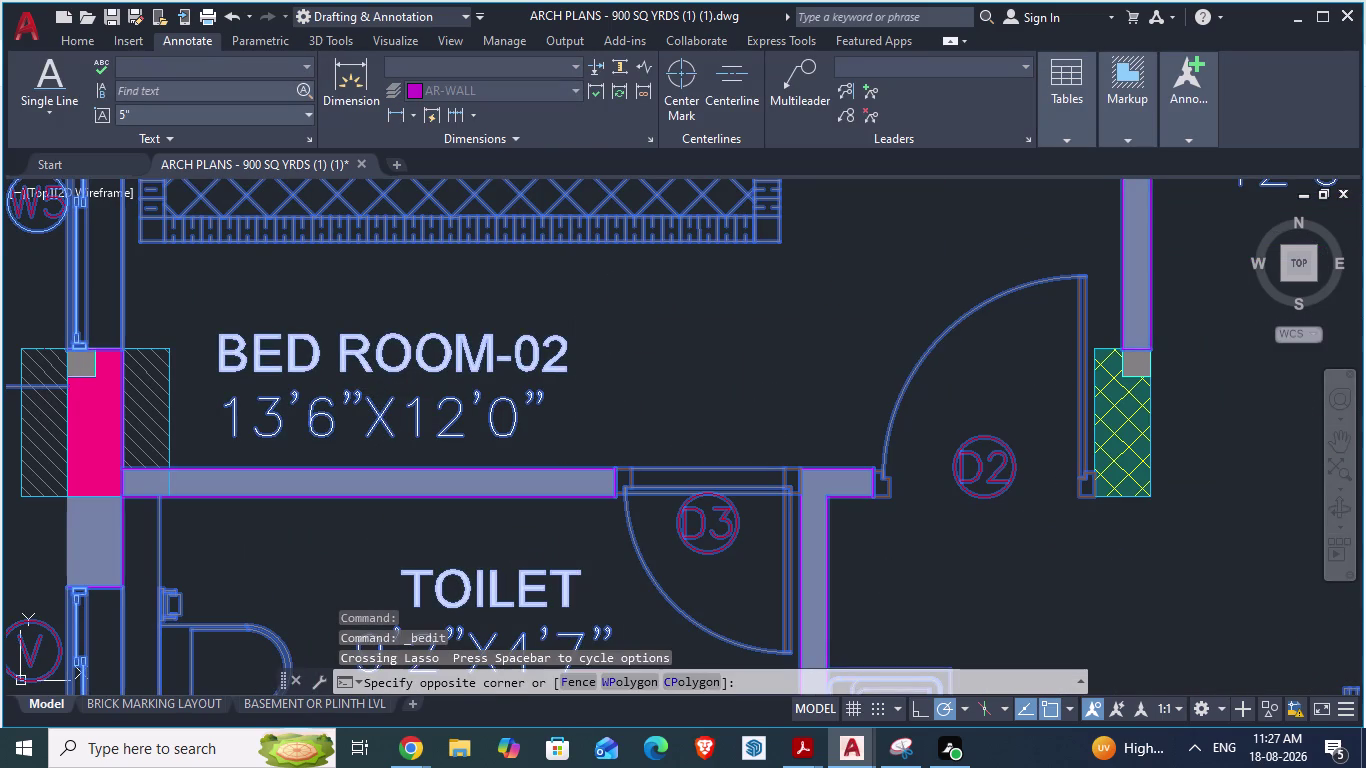
key(Escape)
click(506, 375)
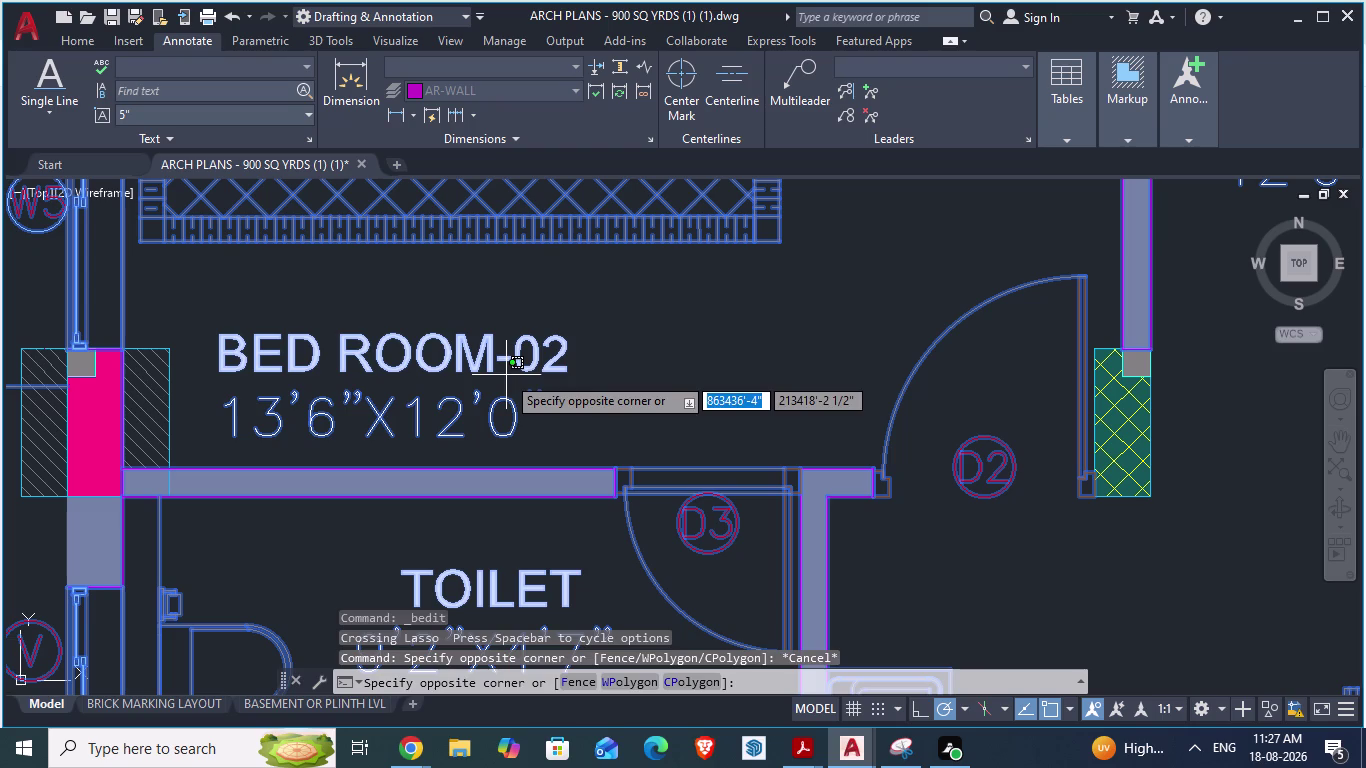
key(Escape)
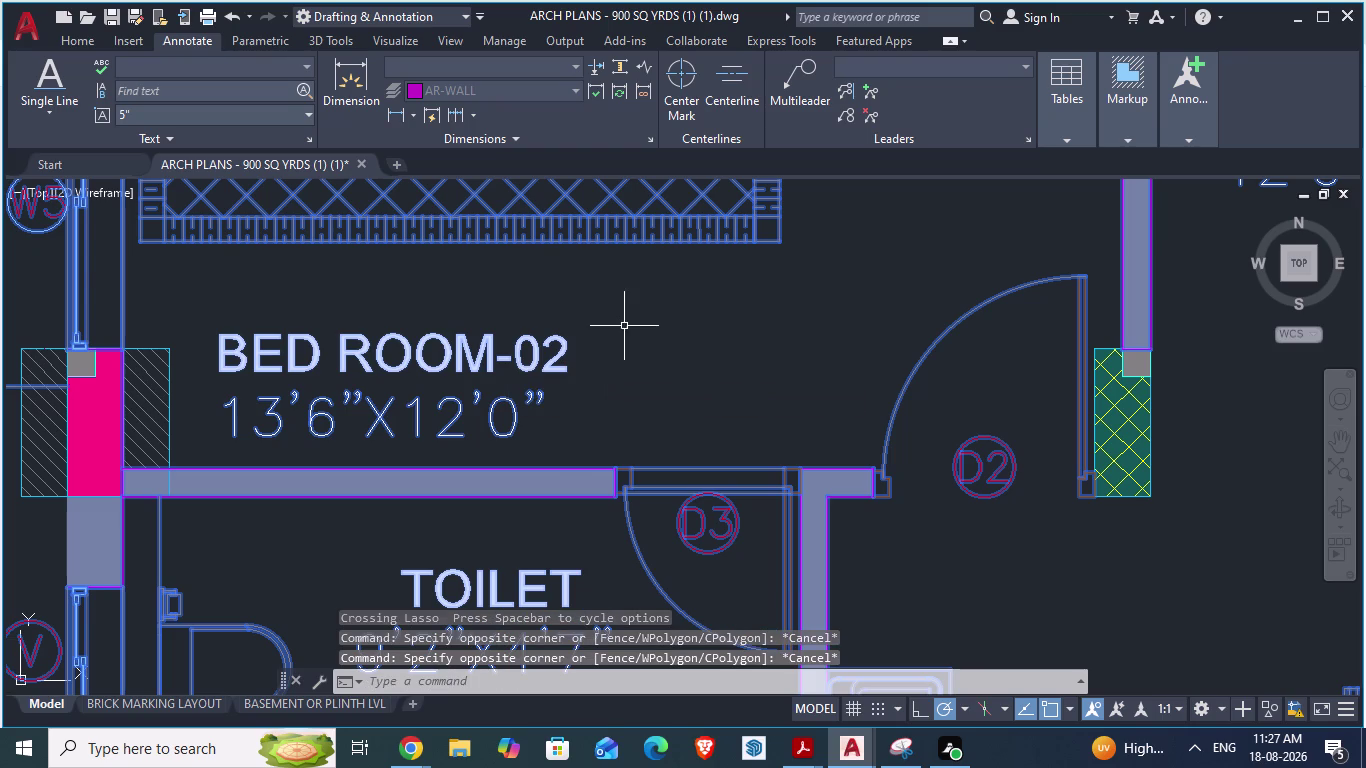
scroll(down, 3)
scroll(down, 3)
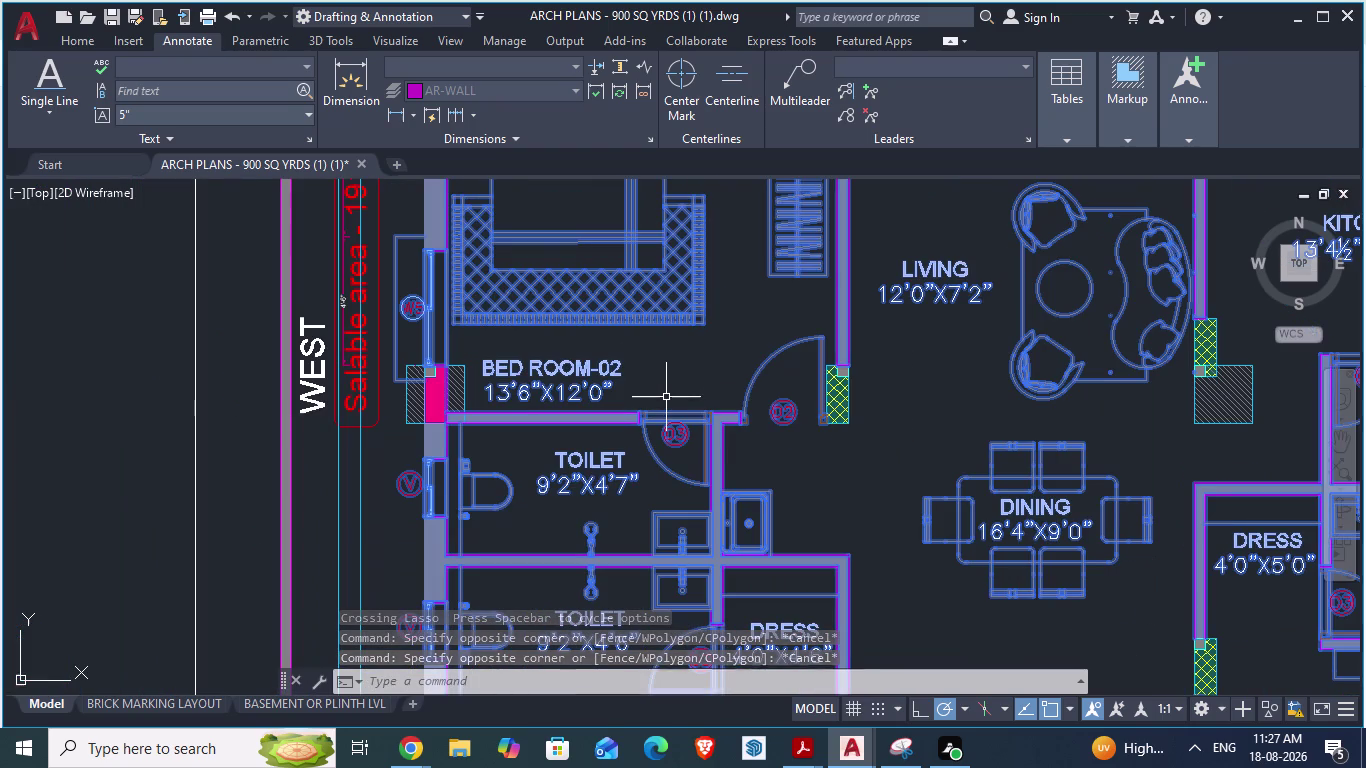
scroll(down, 3)
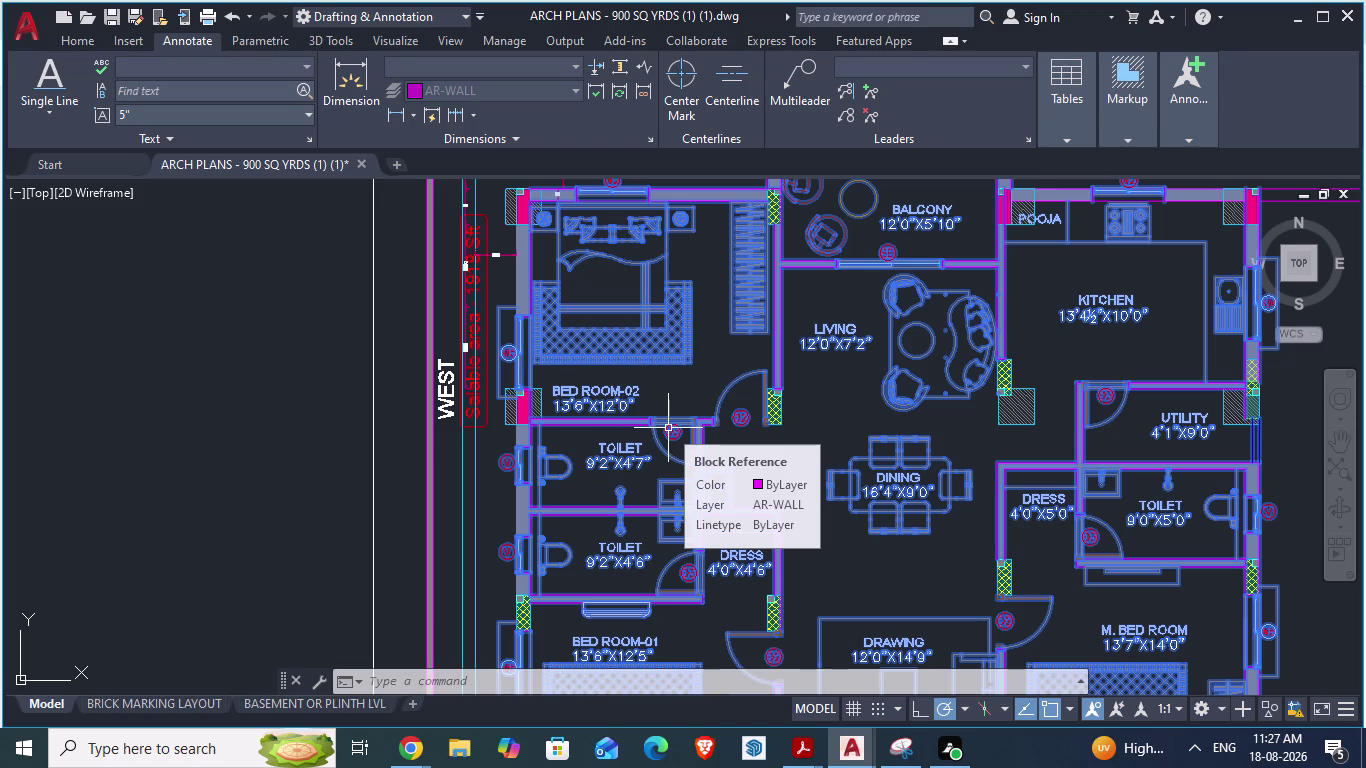
In GF_AUTOCAD, start an aligned dimension from the top wall line, then cancel it.
key(alt+Tab)
scroll(up, 3)
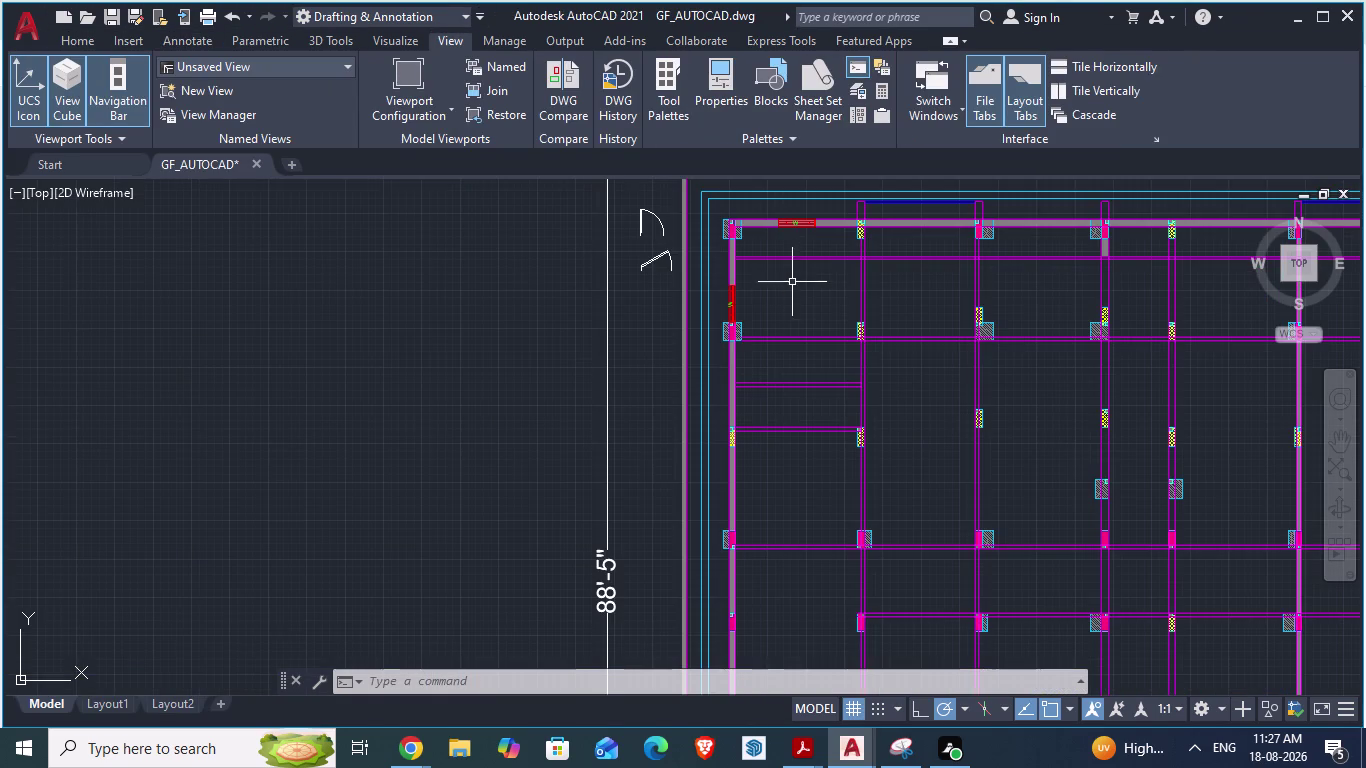
scroll(up, 3)
text(DA)
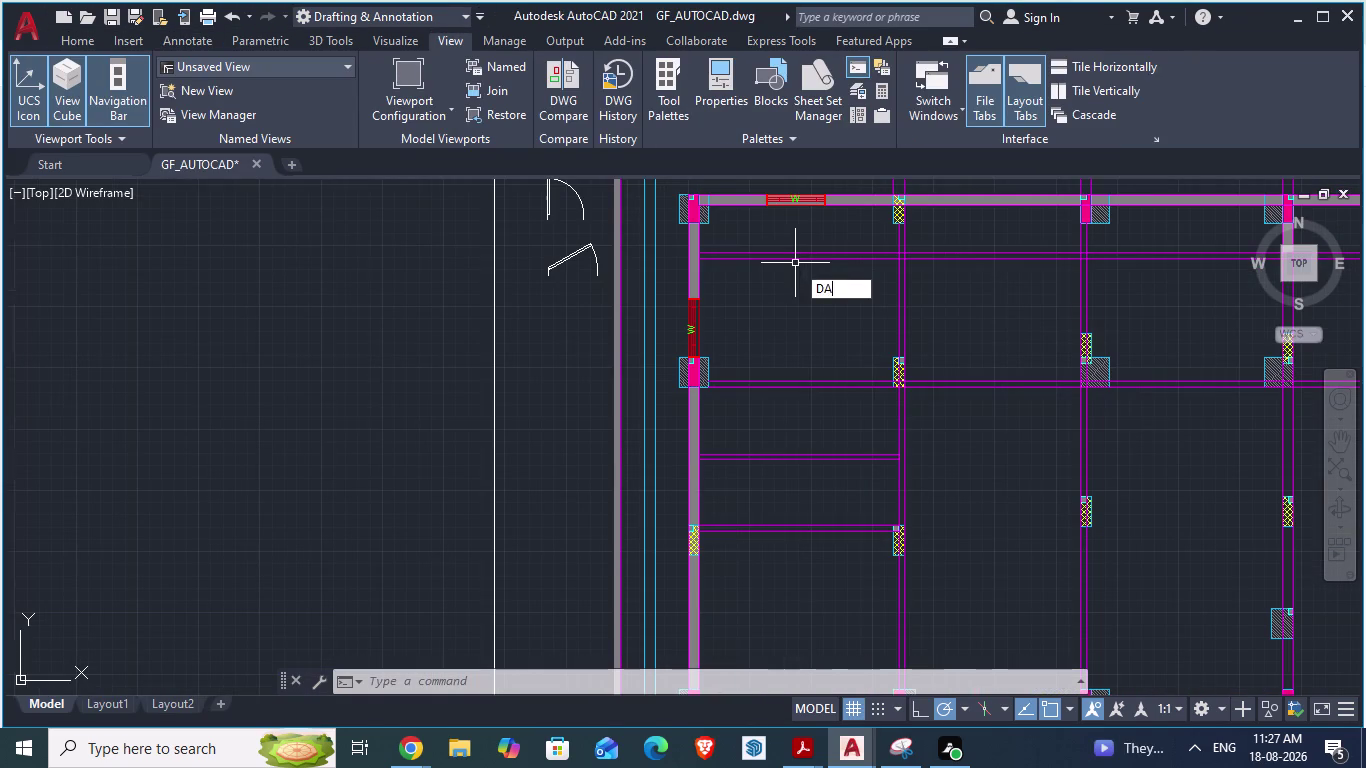
key(Return)
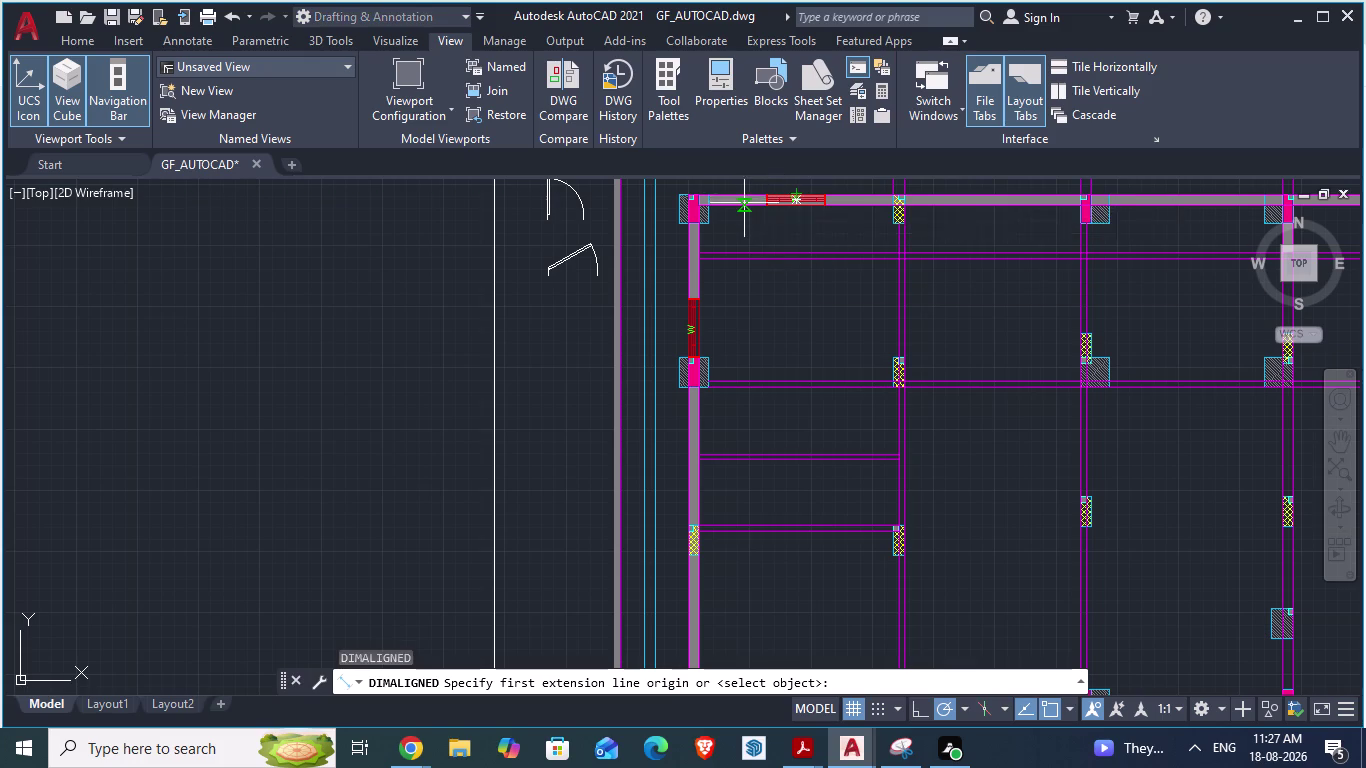
click(744, 206)
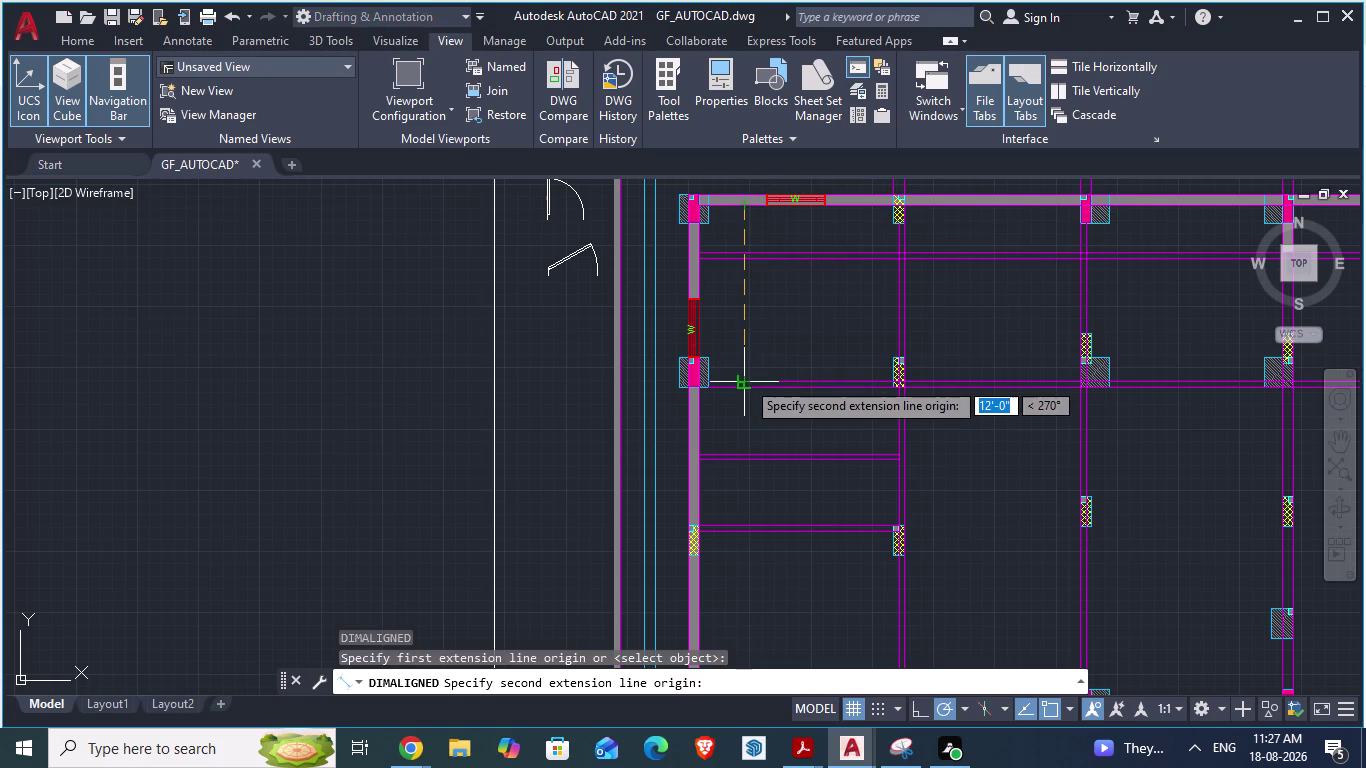
key(Escape)
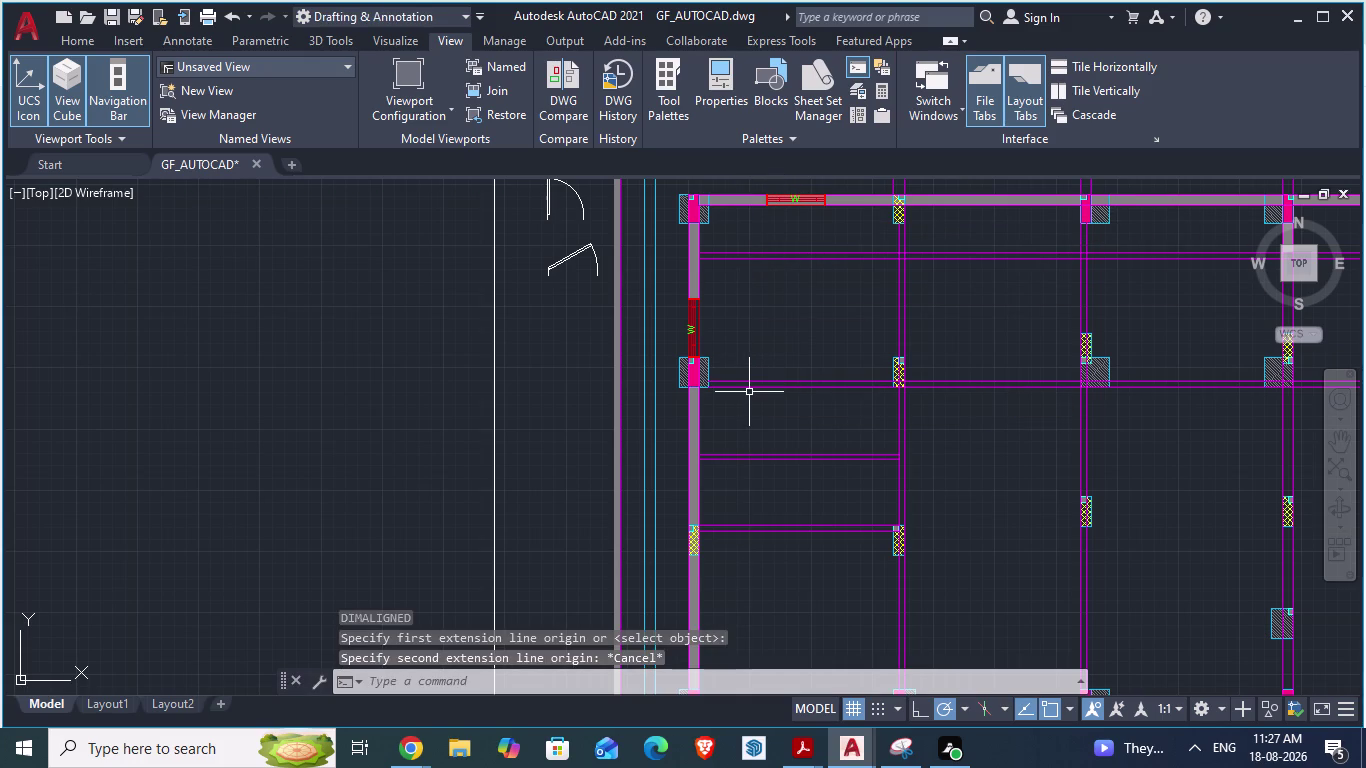
Briefly revisit ARCH PLANS, clear its selection, and return to GF_AUTOCAD.
key(alt+Tab)
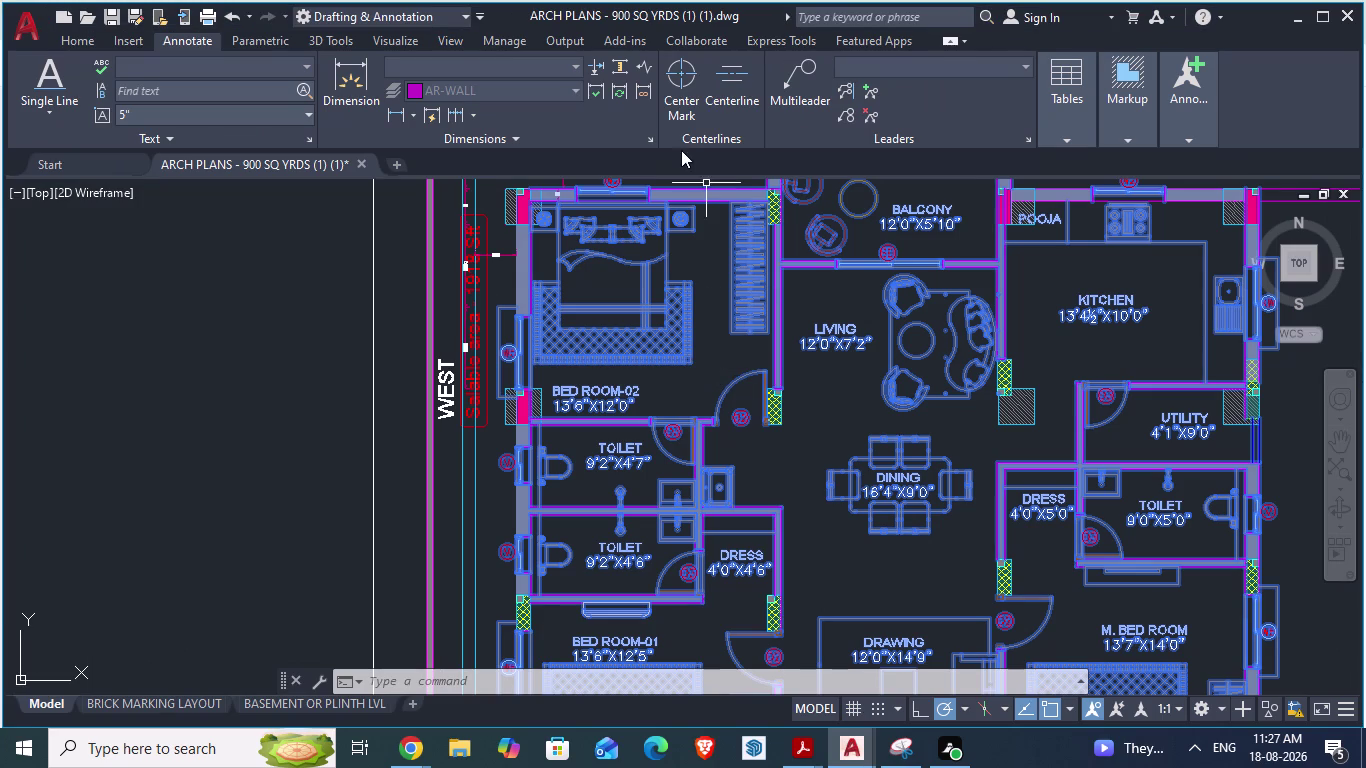
scroll(down, 3)
scroll(up, 3)
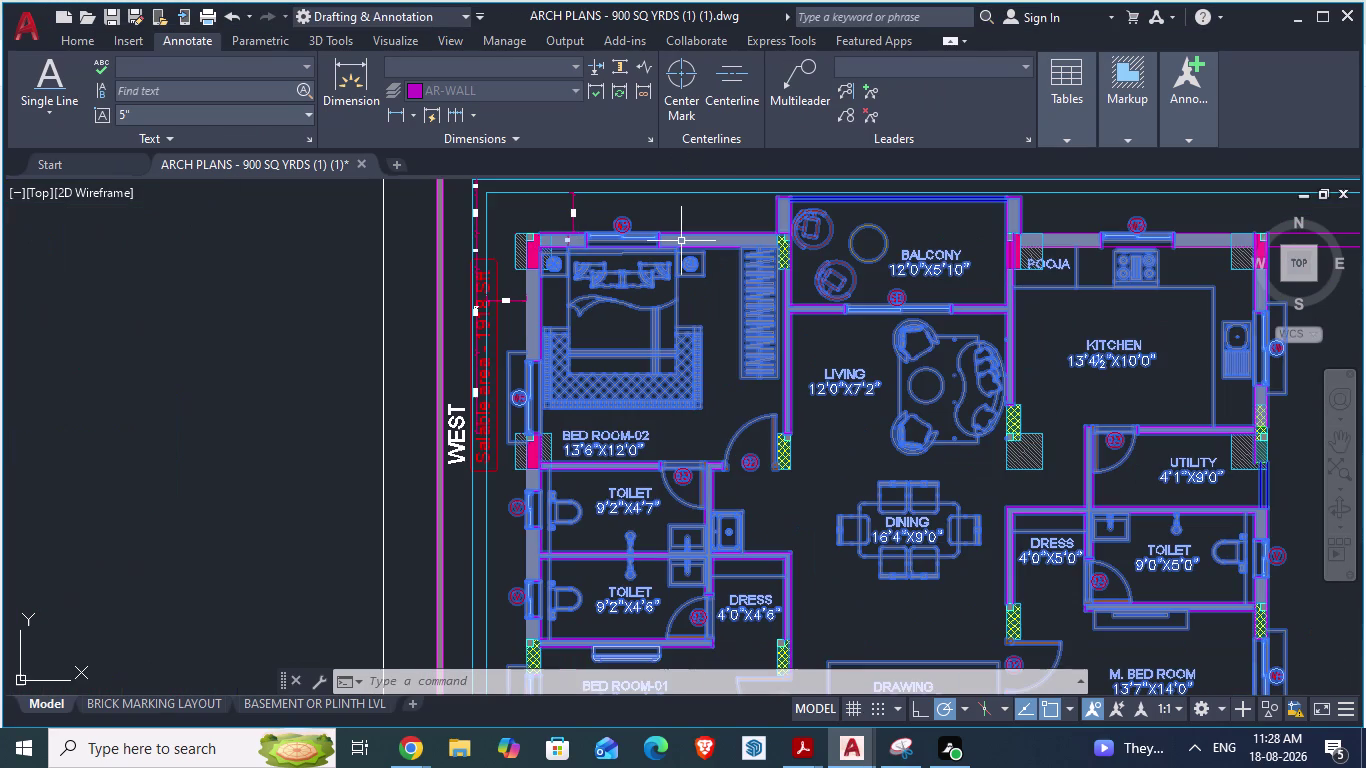
key(Escape)
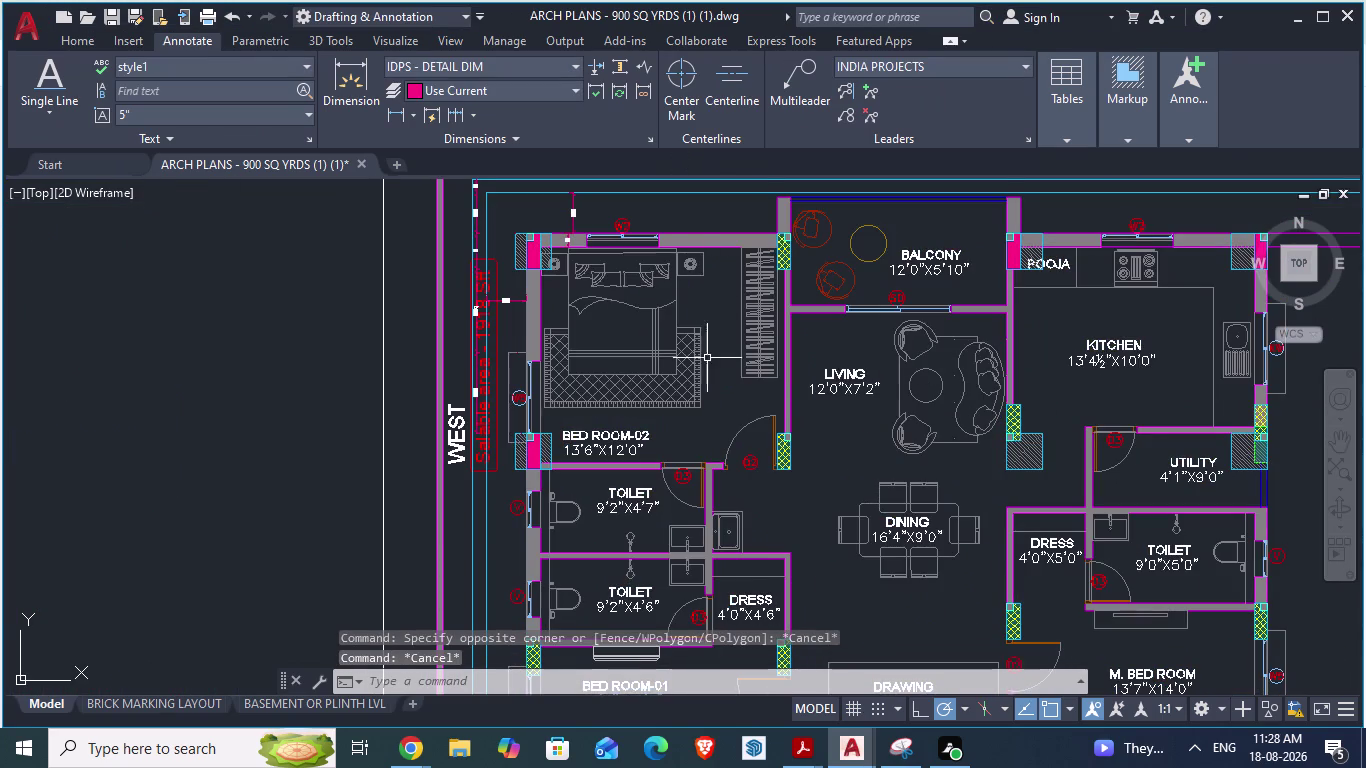
key(alt+Tab)
Trim away the stray horizontal line segments in the ground-floor plan.
scroll(up, 3)
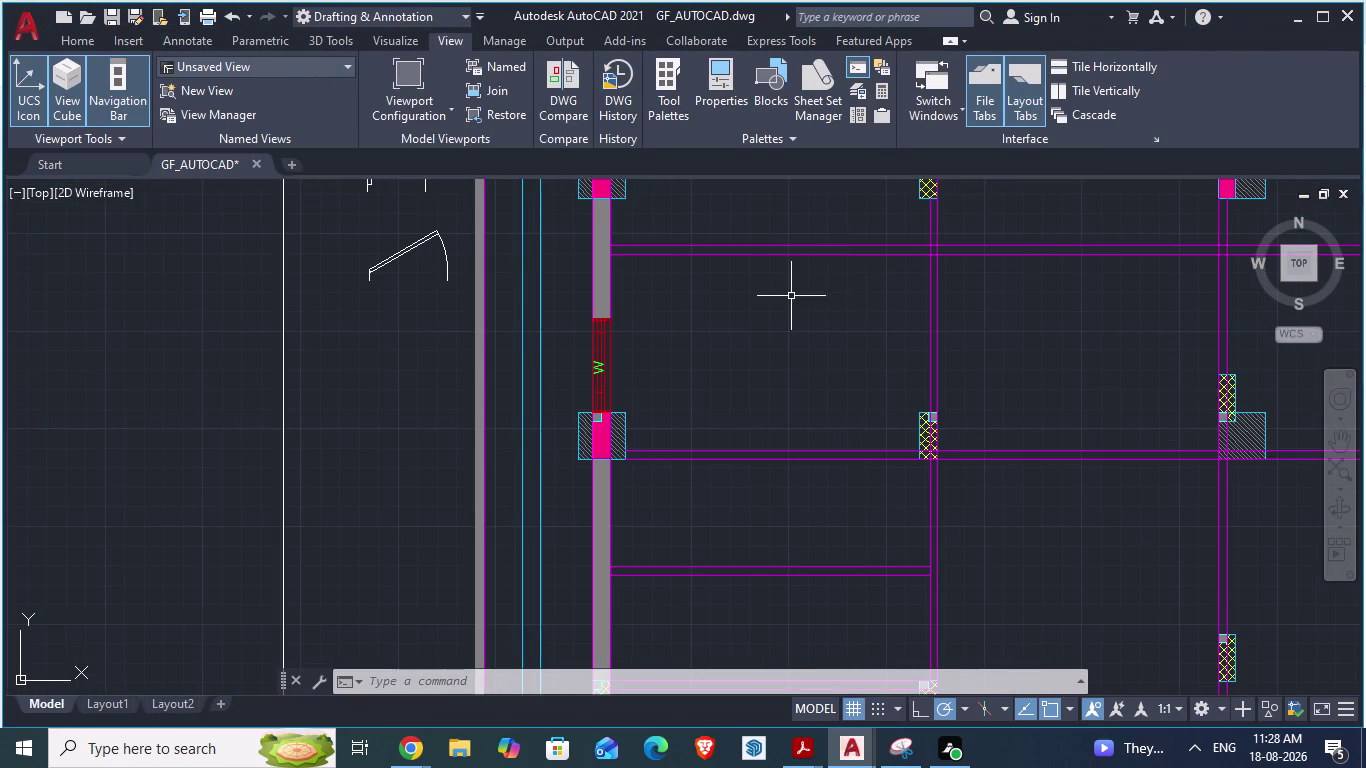
text(TR)
key(Return)
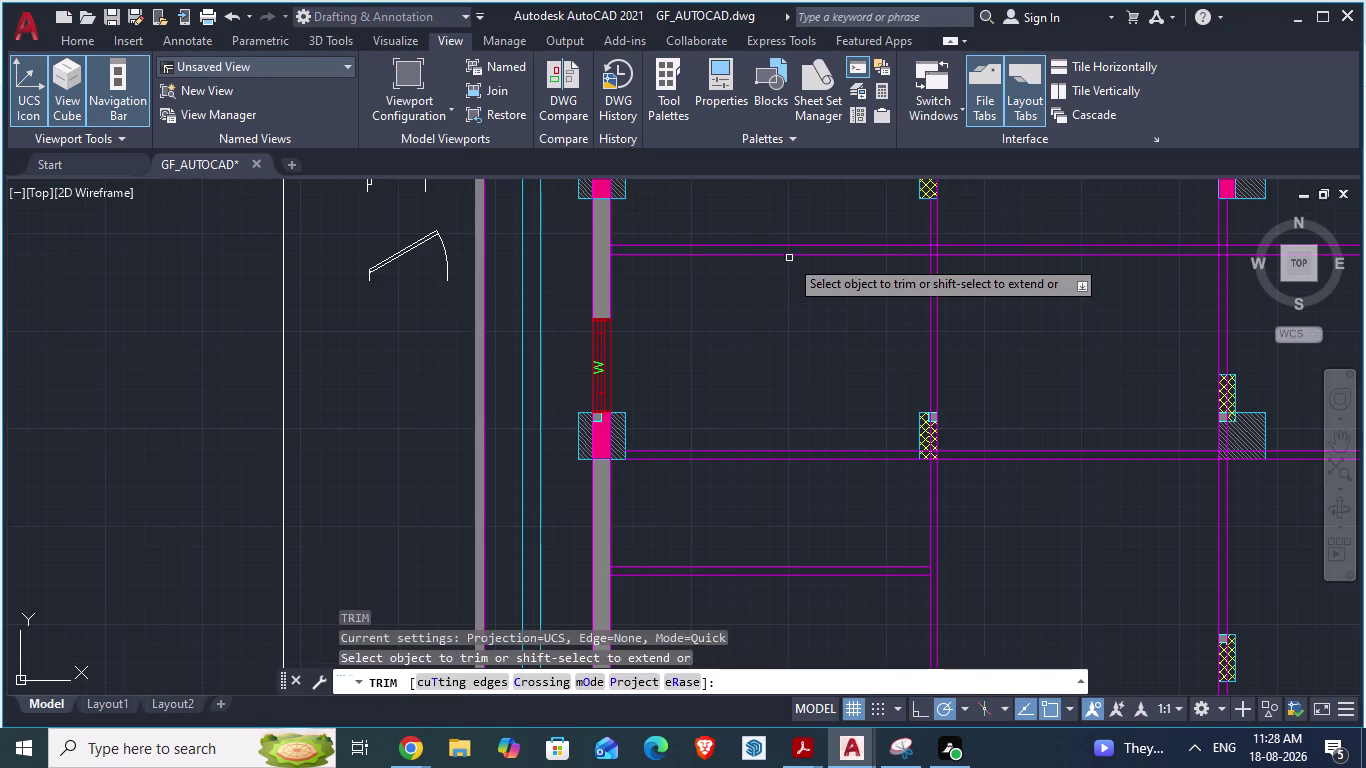
click(786, 246)
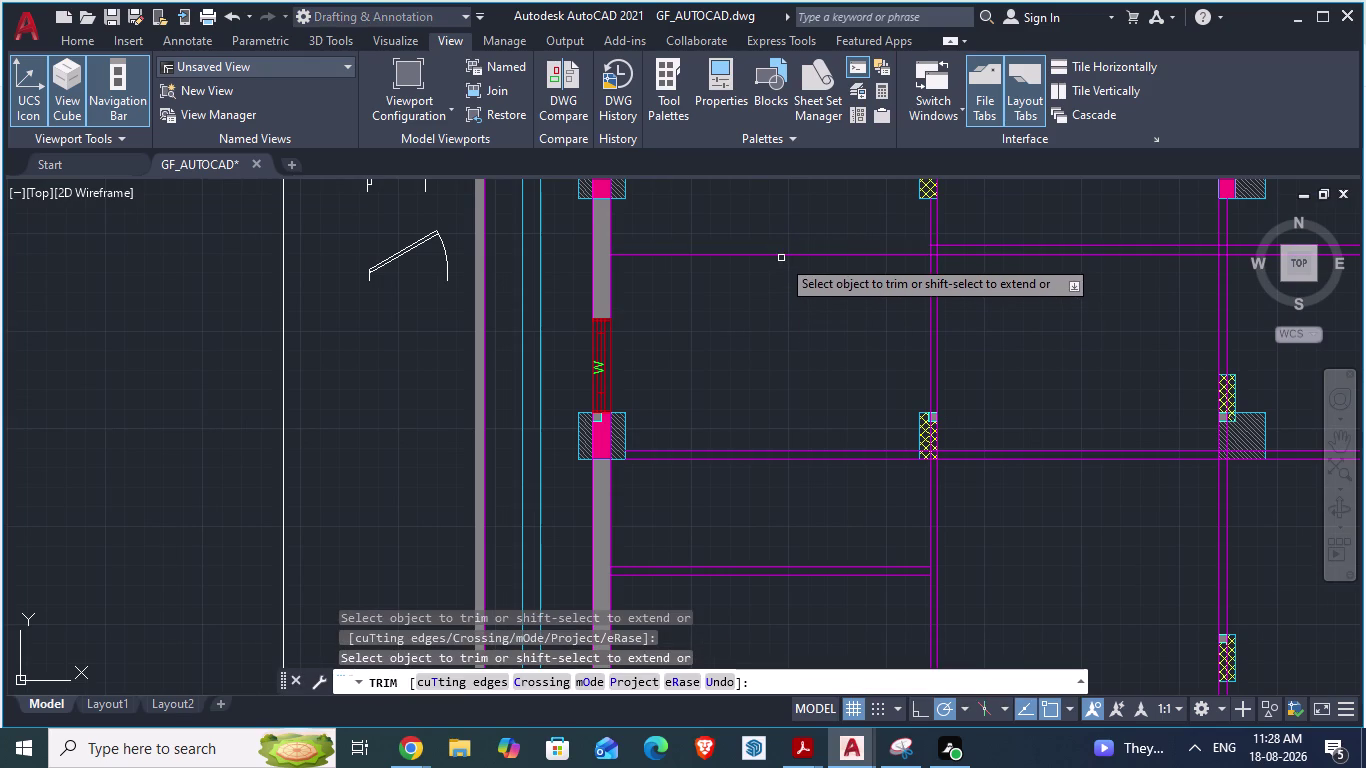
click(780, 251)
click(779, 258)
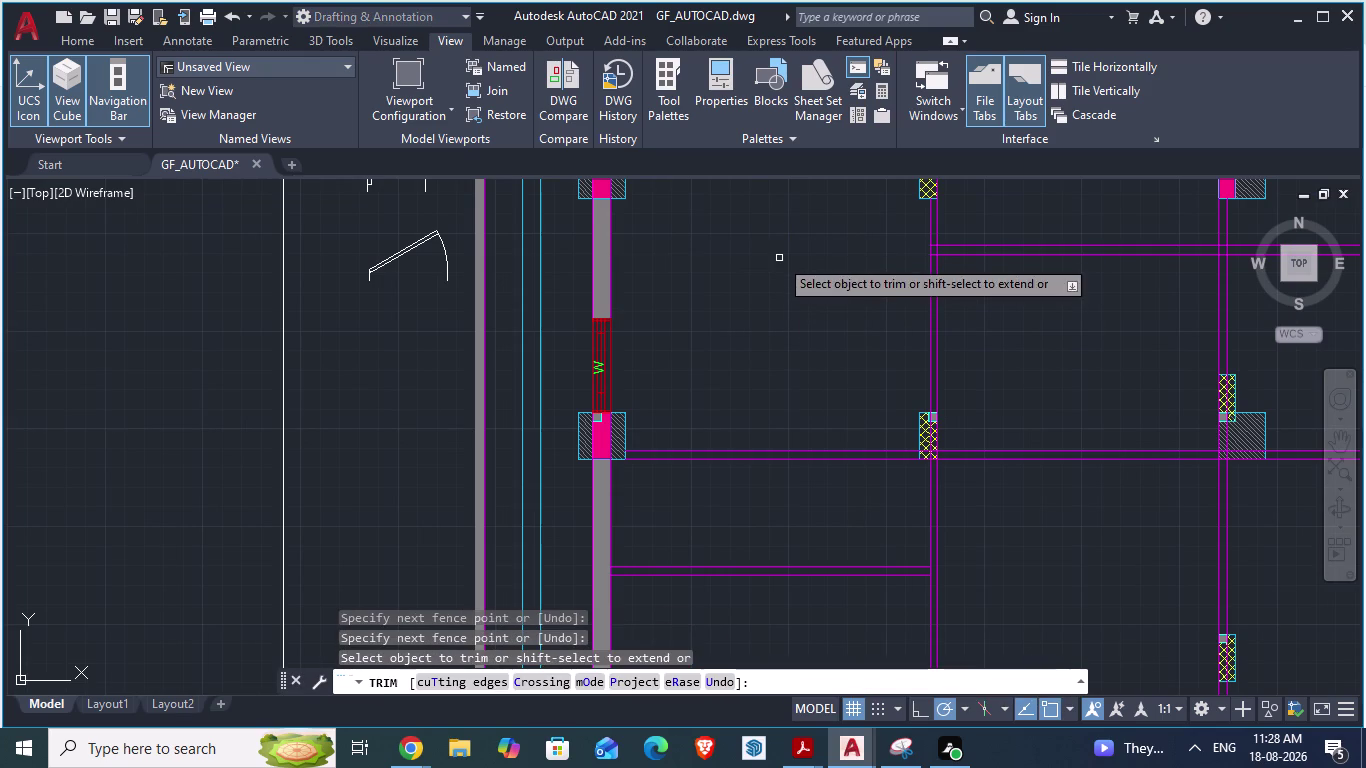
scroll(down, 3)
key(space)
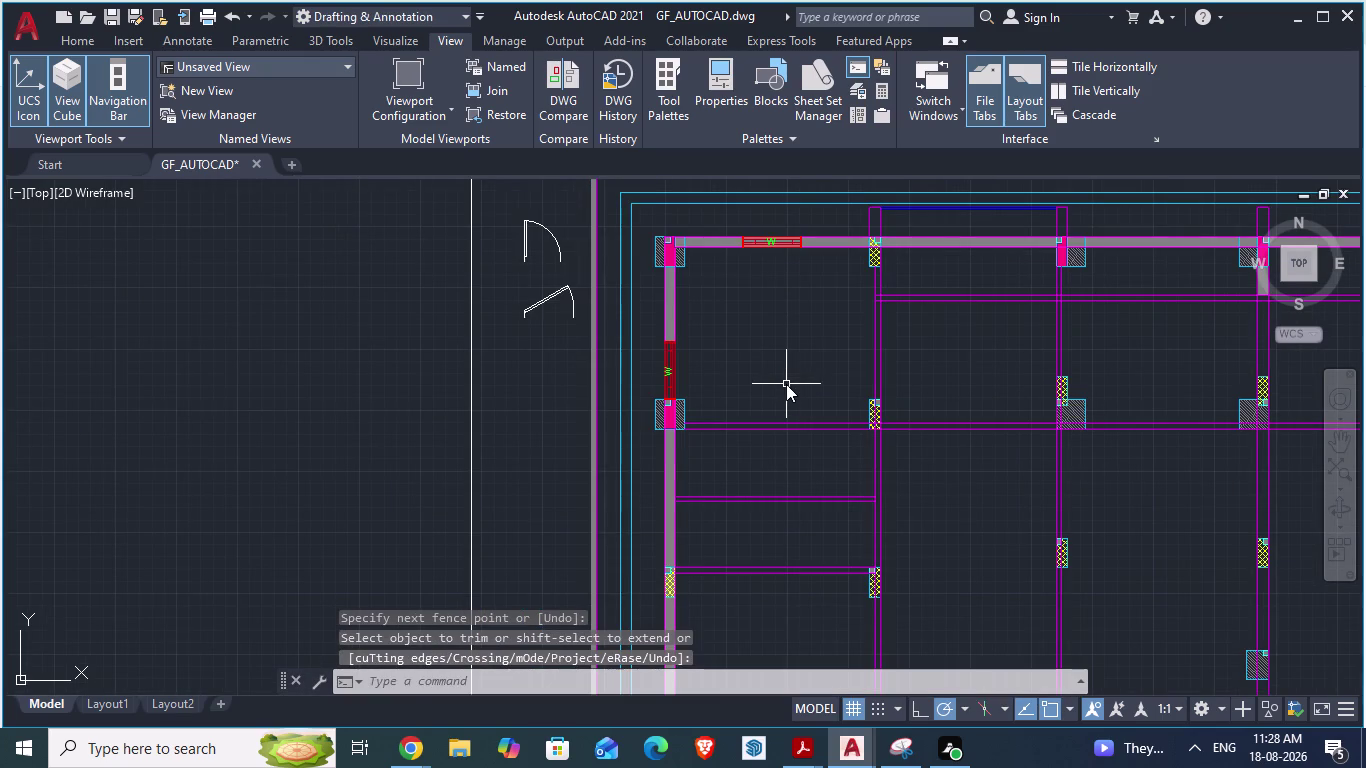
Switch between the drawings and zoom ARCH PLANS to toilet door D3.
key(alt+Tab)
scroll(up, 3)
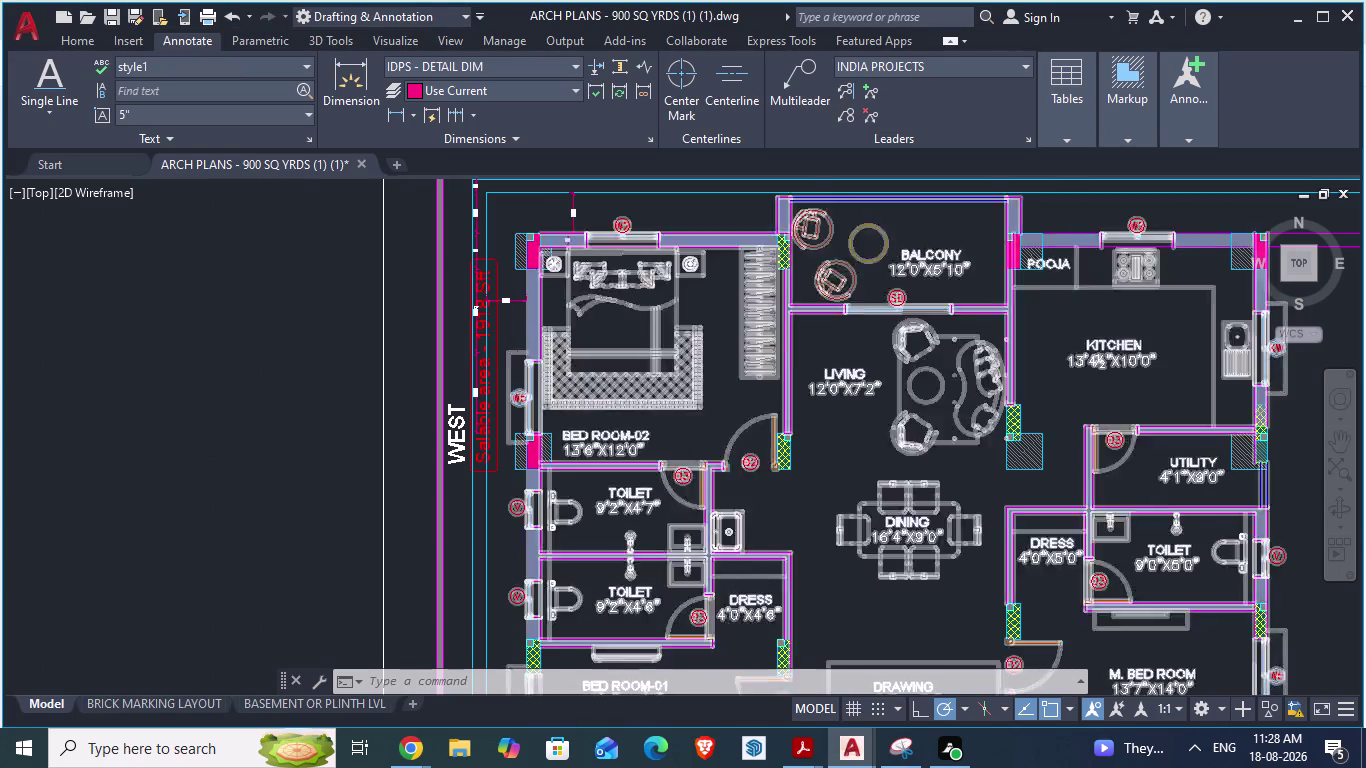
scroll(down, 3)
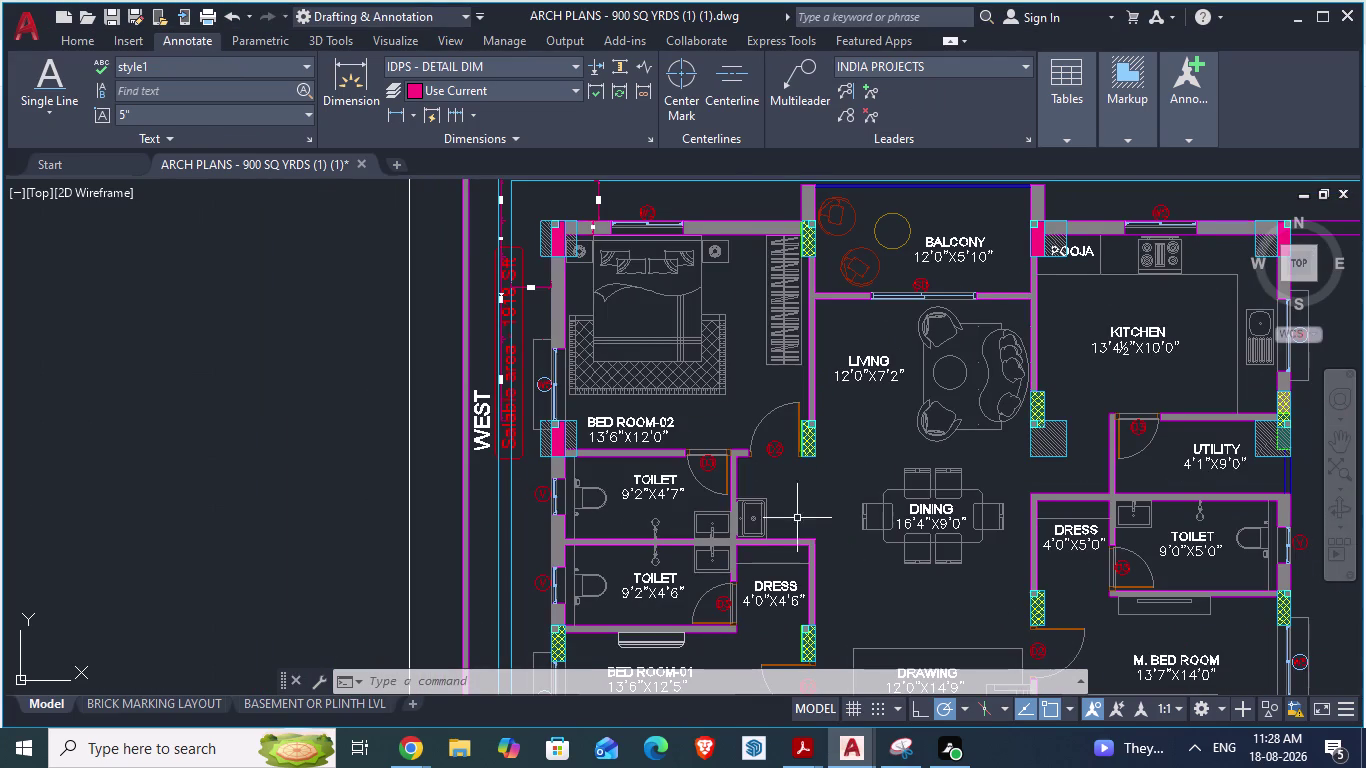
scroll(up, 3)
scroll(down, 3)
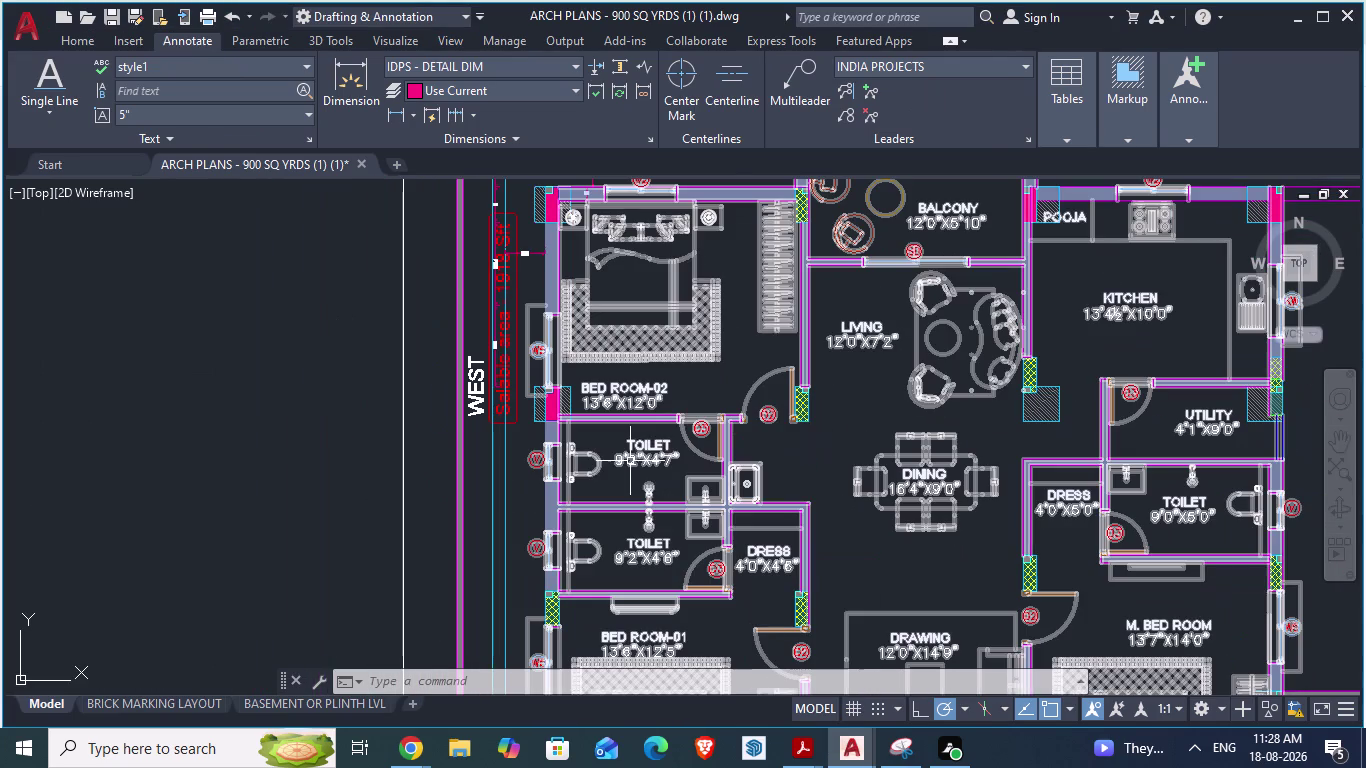
key(alt+Tab)
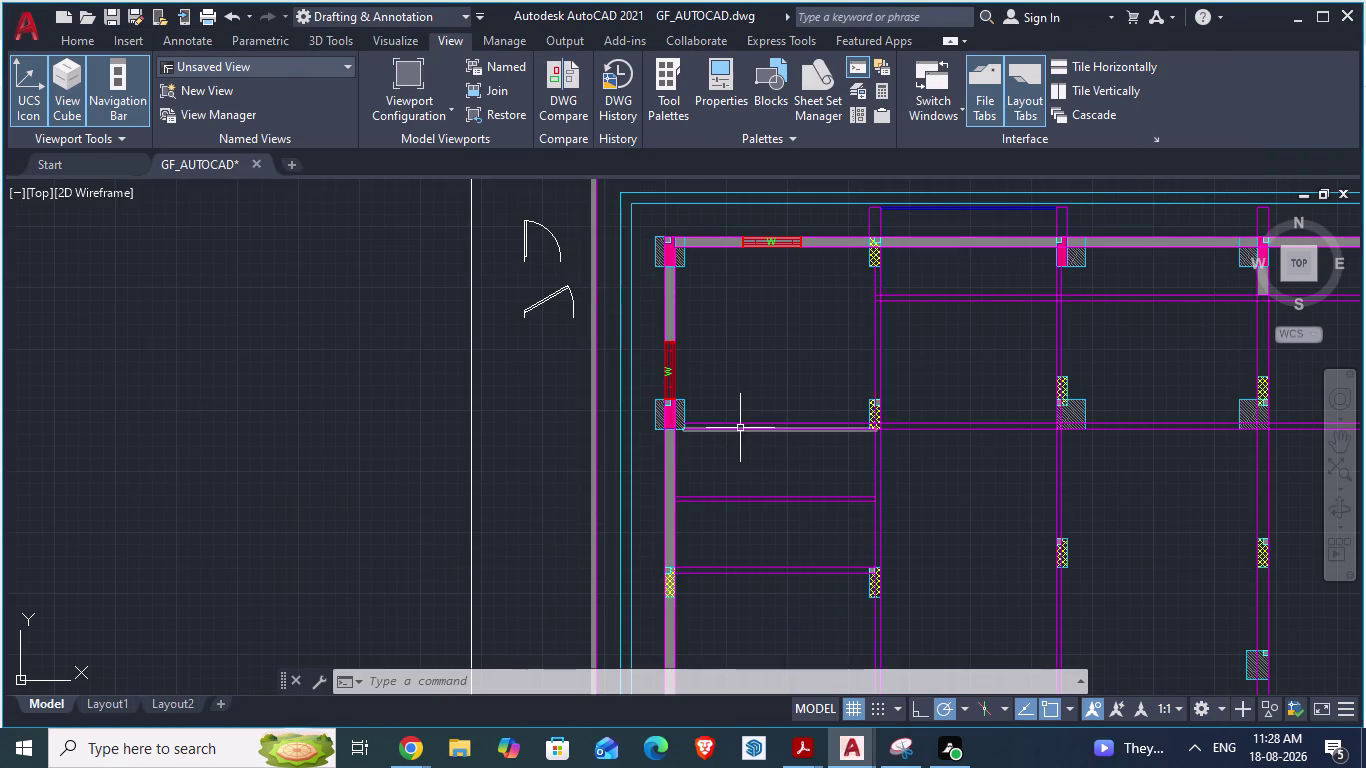
key(alt+Tab)
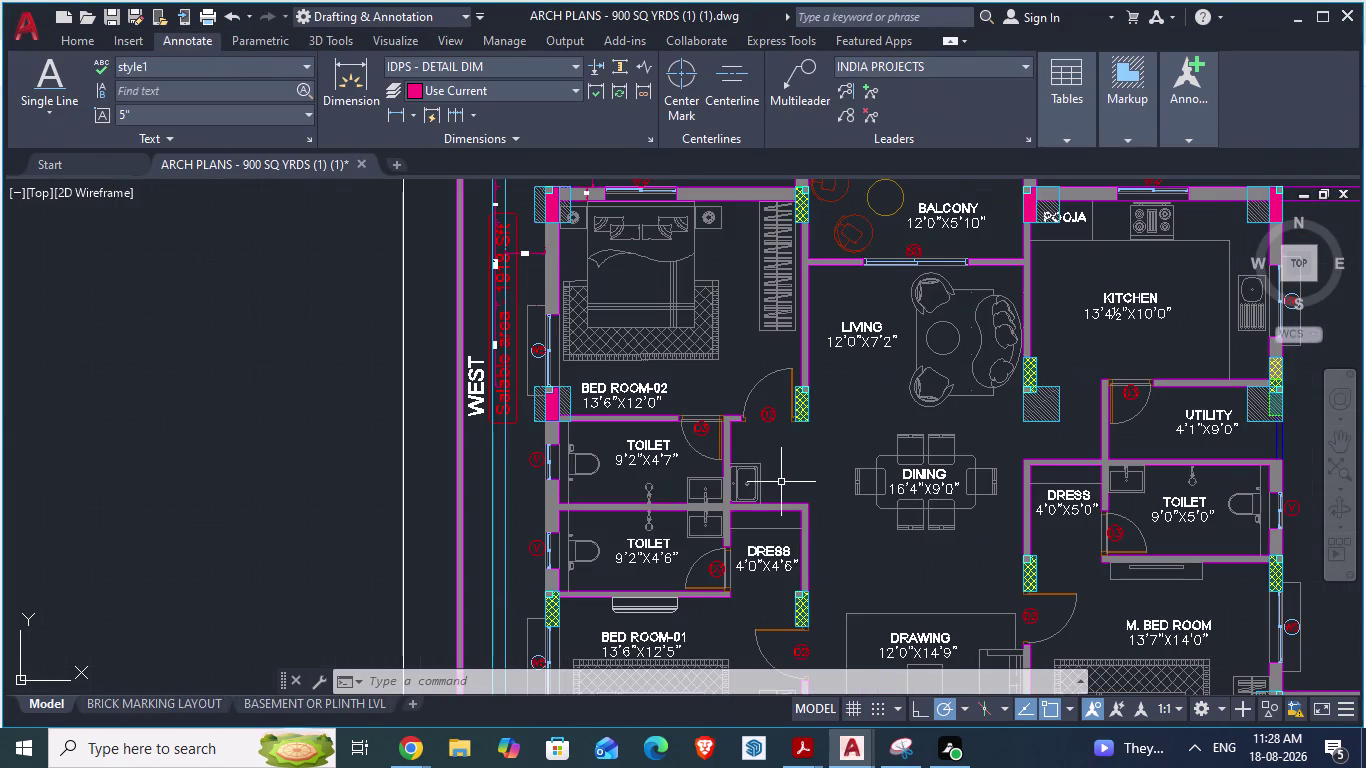
key(alt+Tab)
key(alt+Tab)
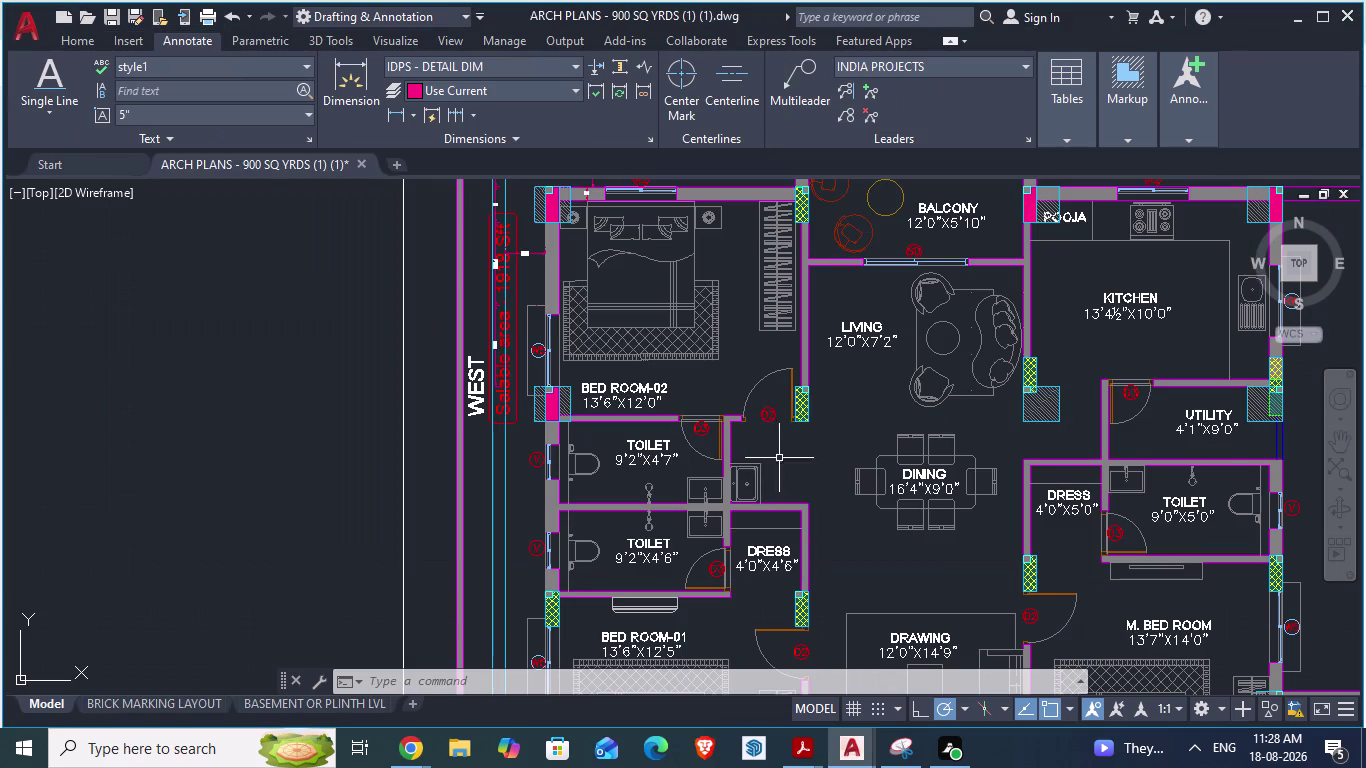
scroll(up, 3)
scroll(up, 3)
scroll(up, 3)
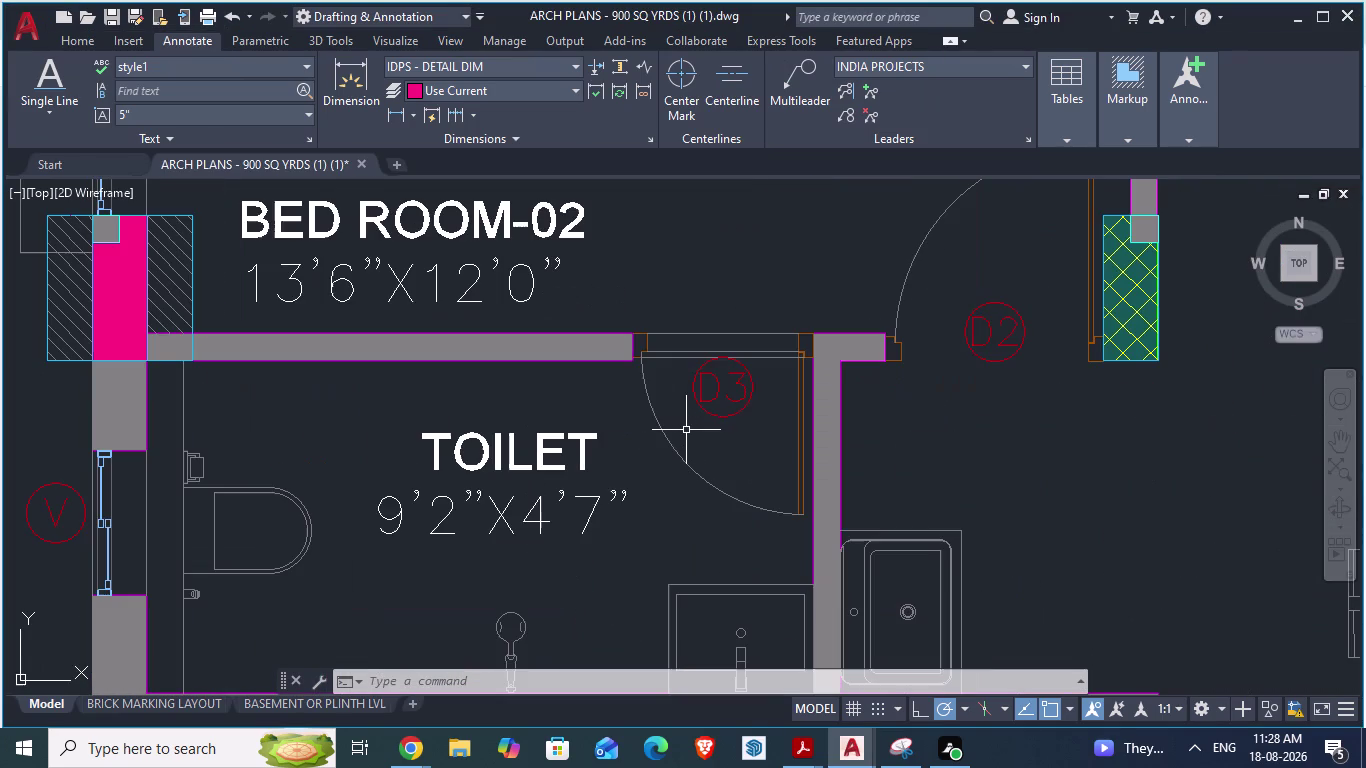
Start an aligned dimension at door D3's left jamb, then switch to GF_AUTOCAD.
text(DA)
key(Return)
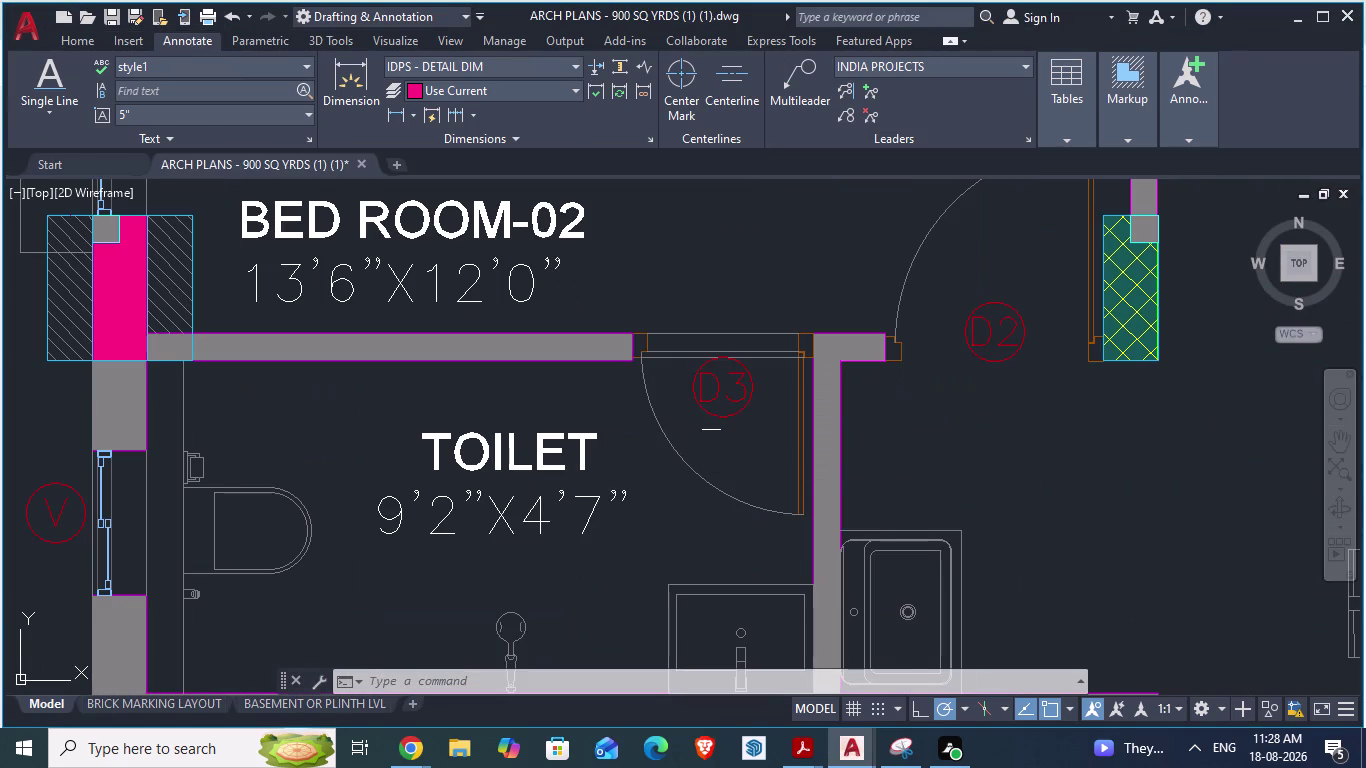
scroll(up, 3)
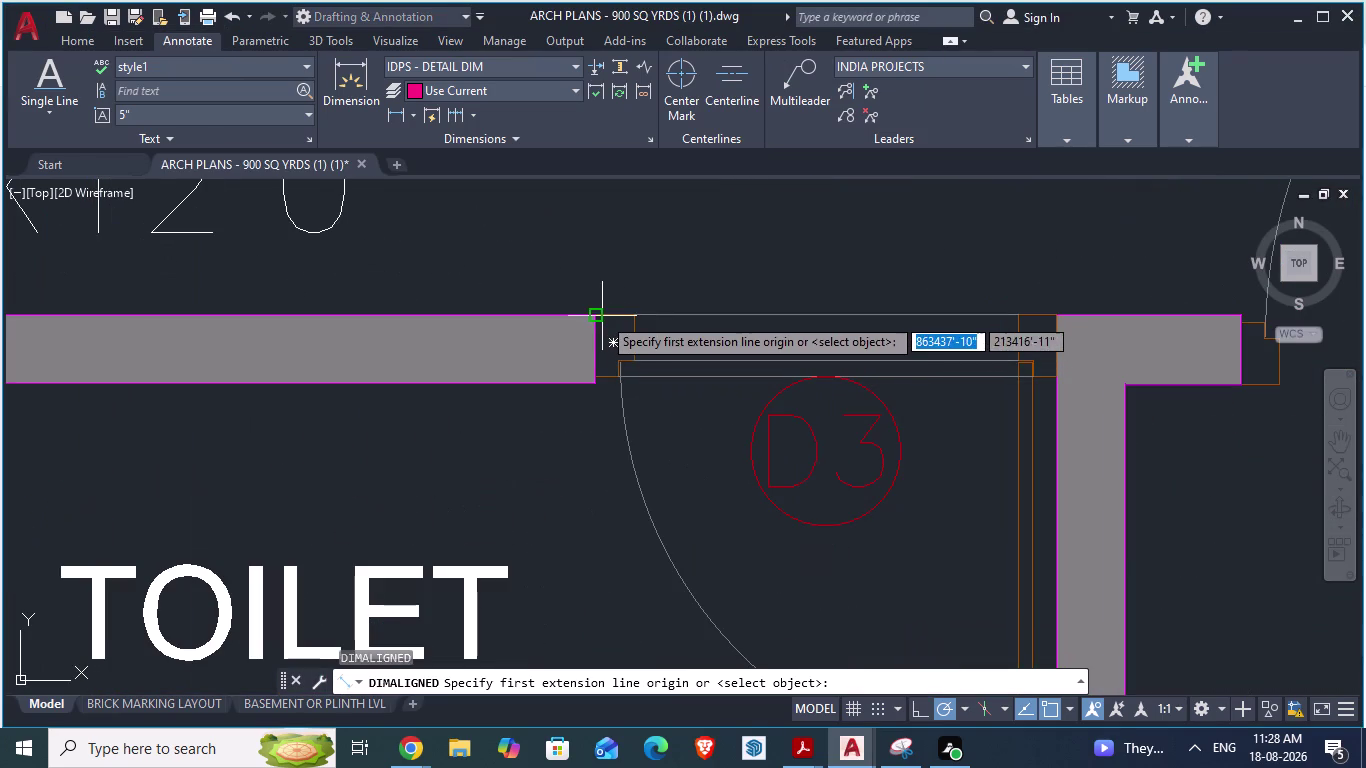
click(602, 316)
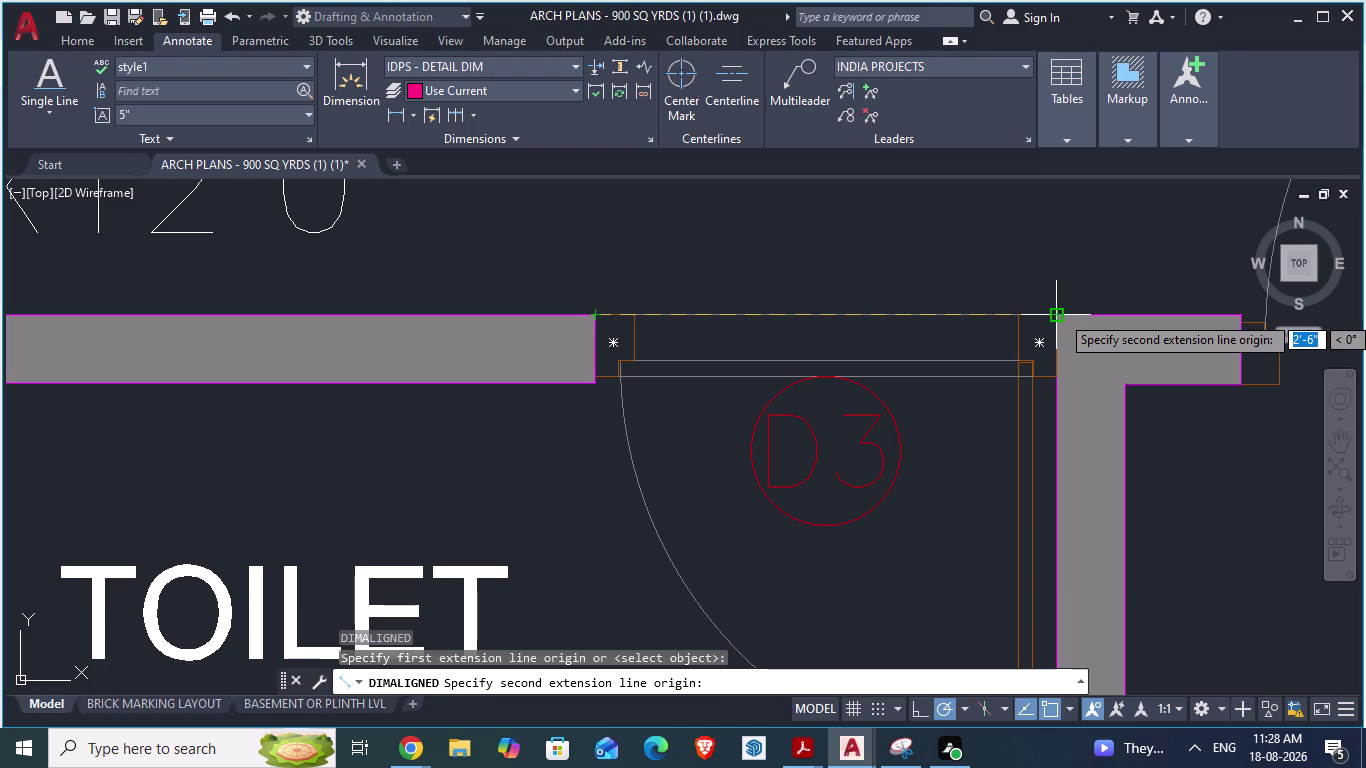
scroll(down, 3)
scroll(down, 3)
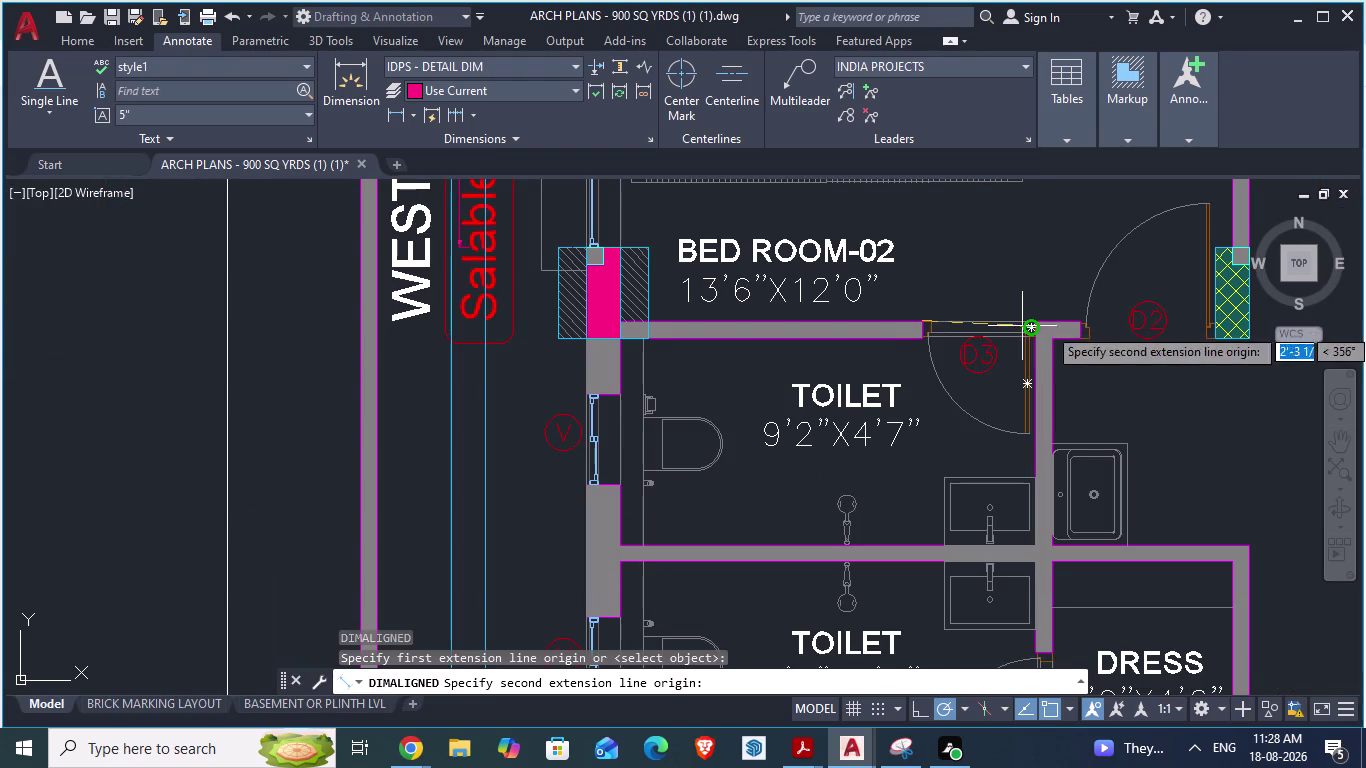
scroll(up, 3)
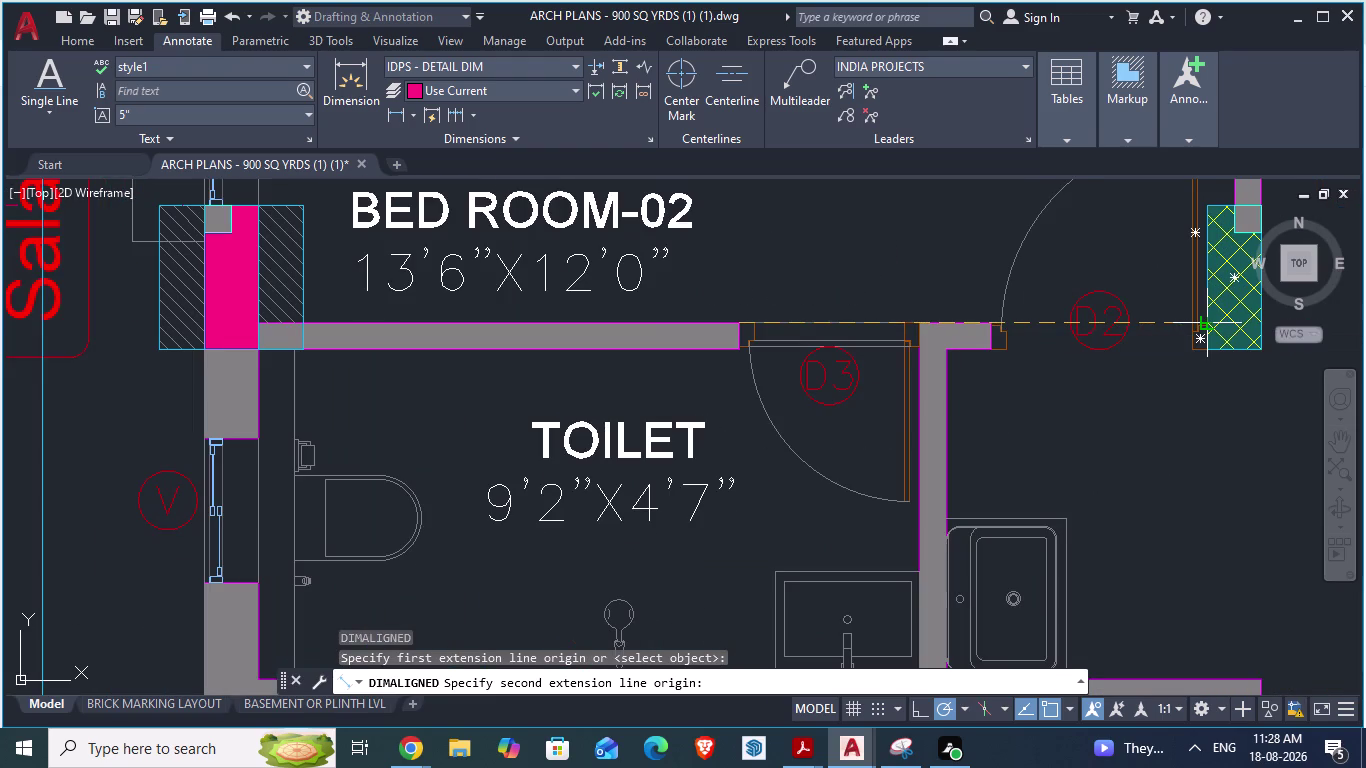
key(alt+Tab)
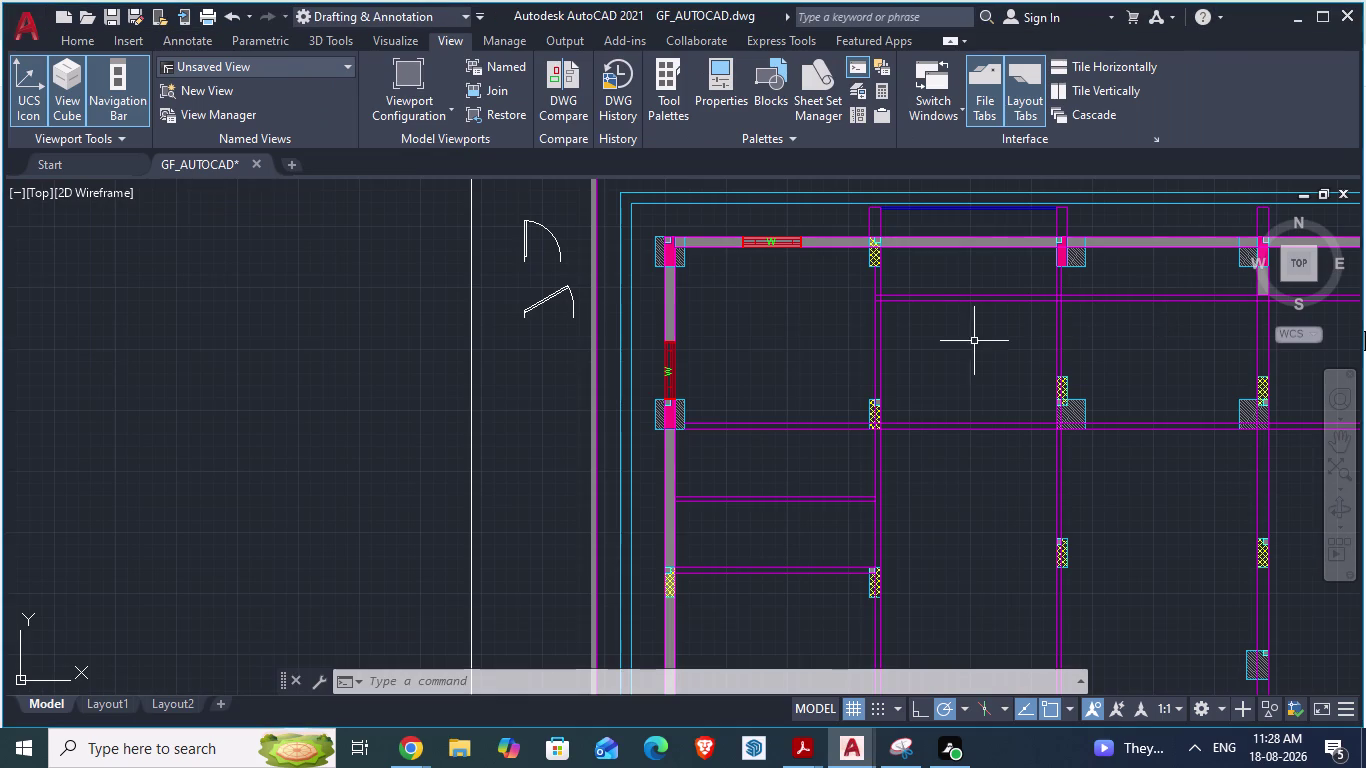
Dimension 6'-6" left from the hatched column corner, placing it below the wall.
scroll(up, 3)
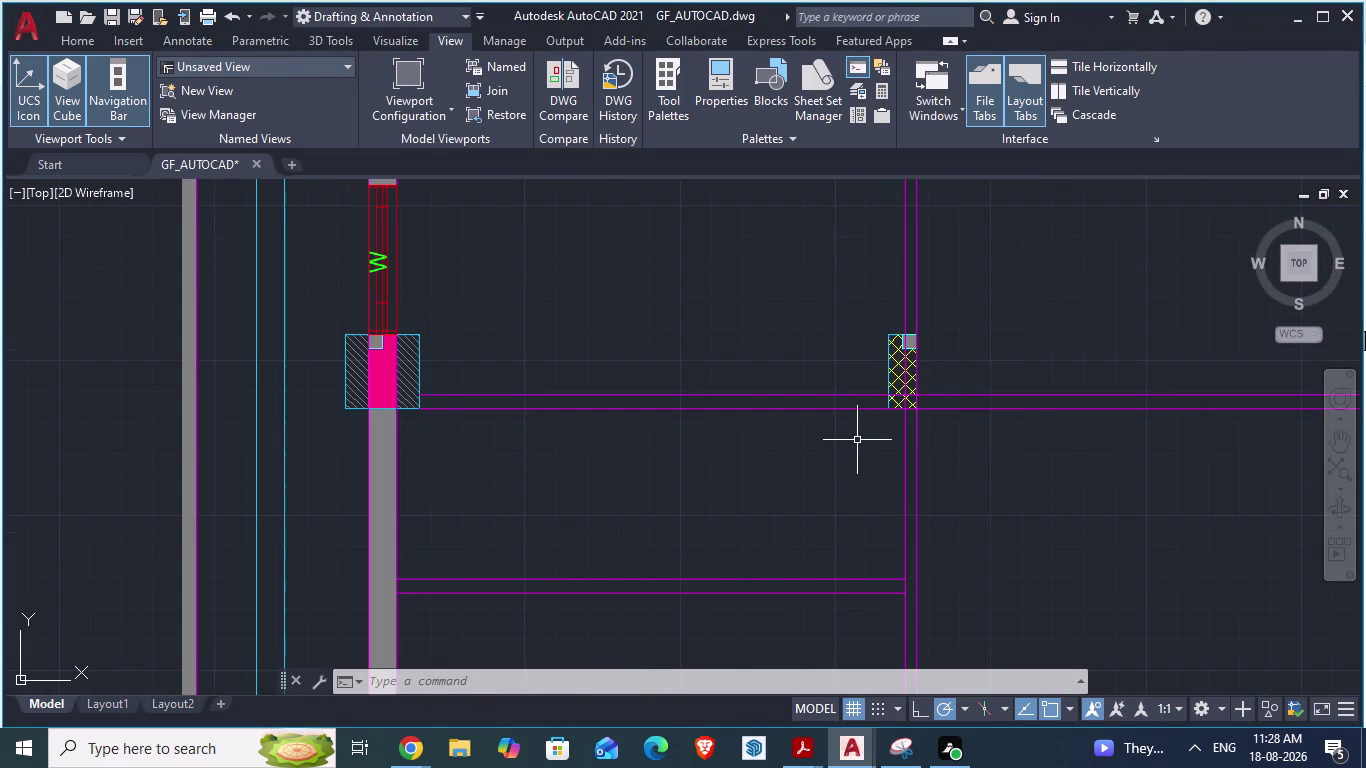
text(DA)
key(Return)
scroll(up, 3)
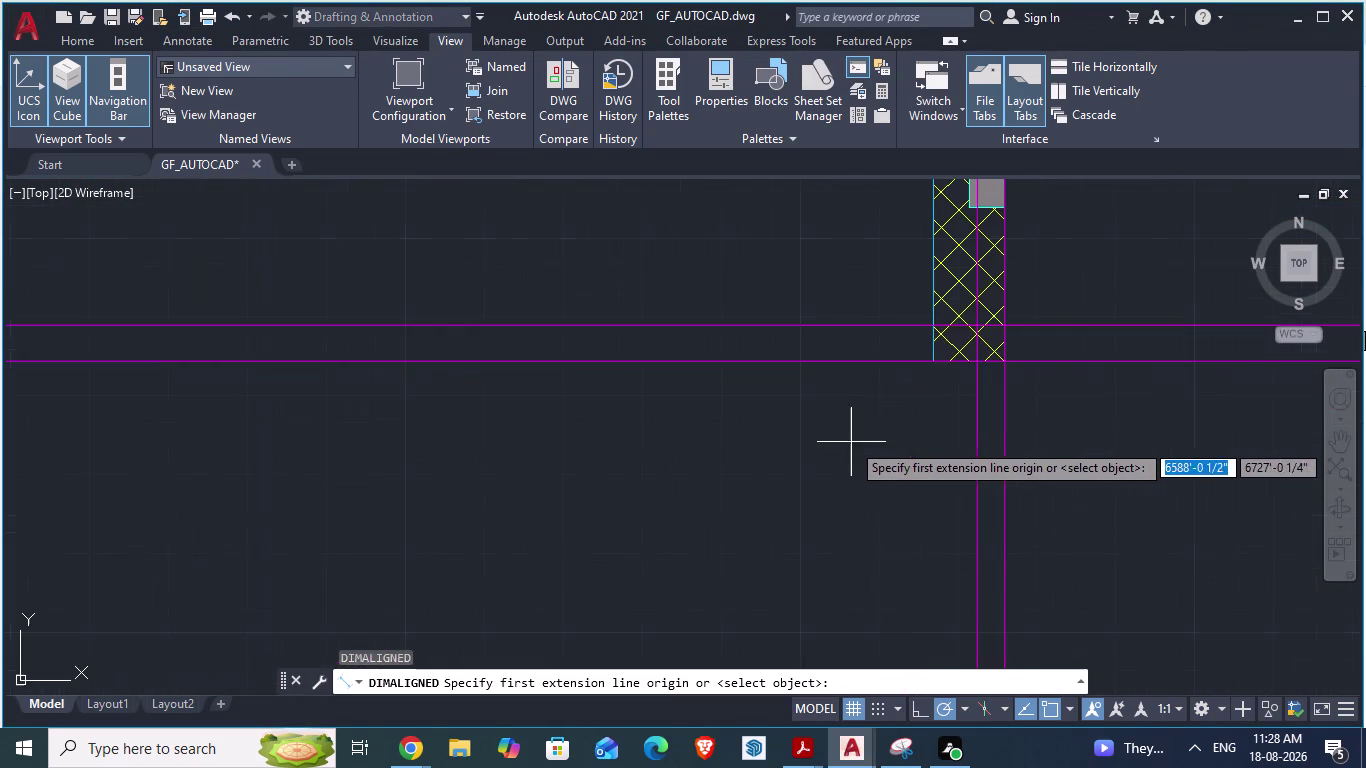
click(935, 331)
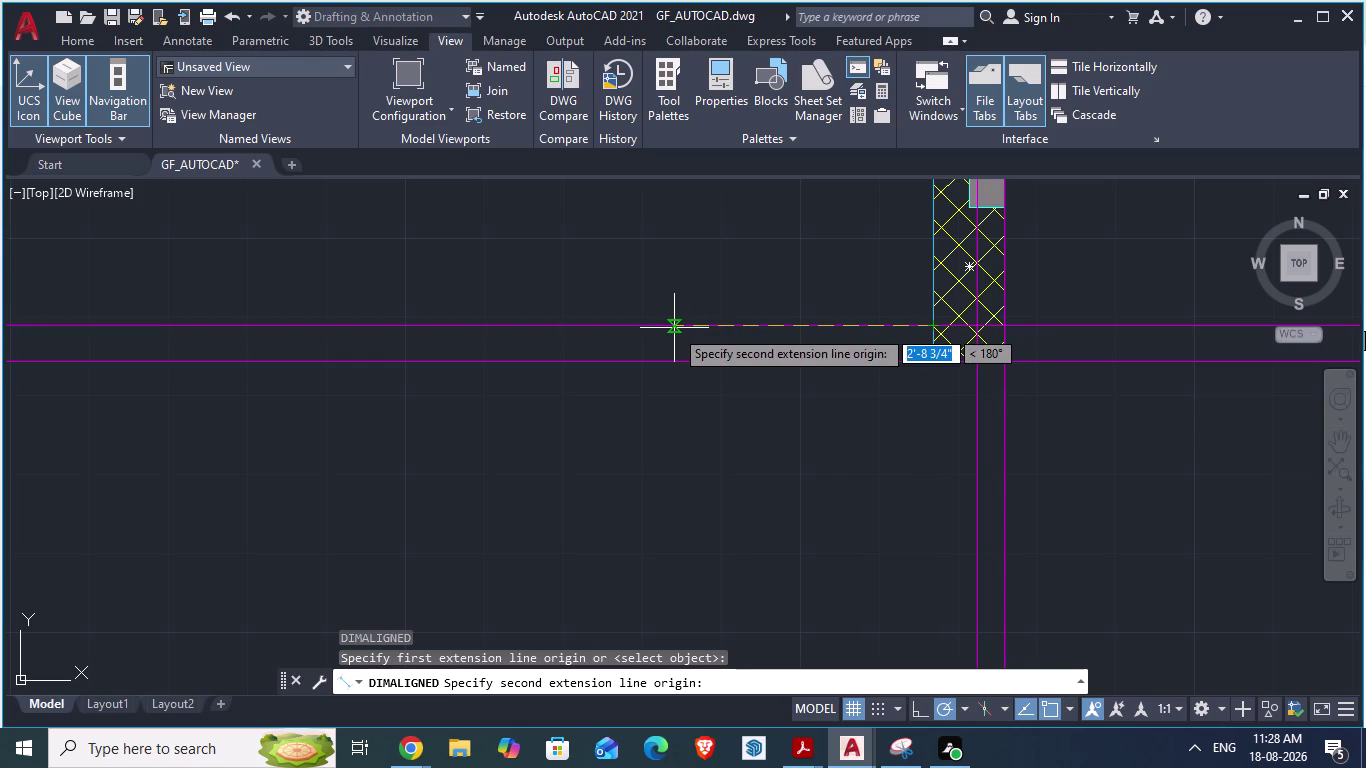
text(6'6)
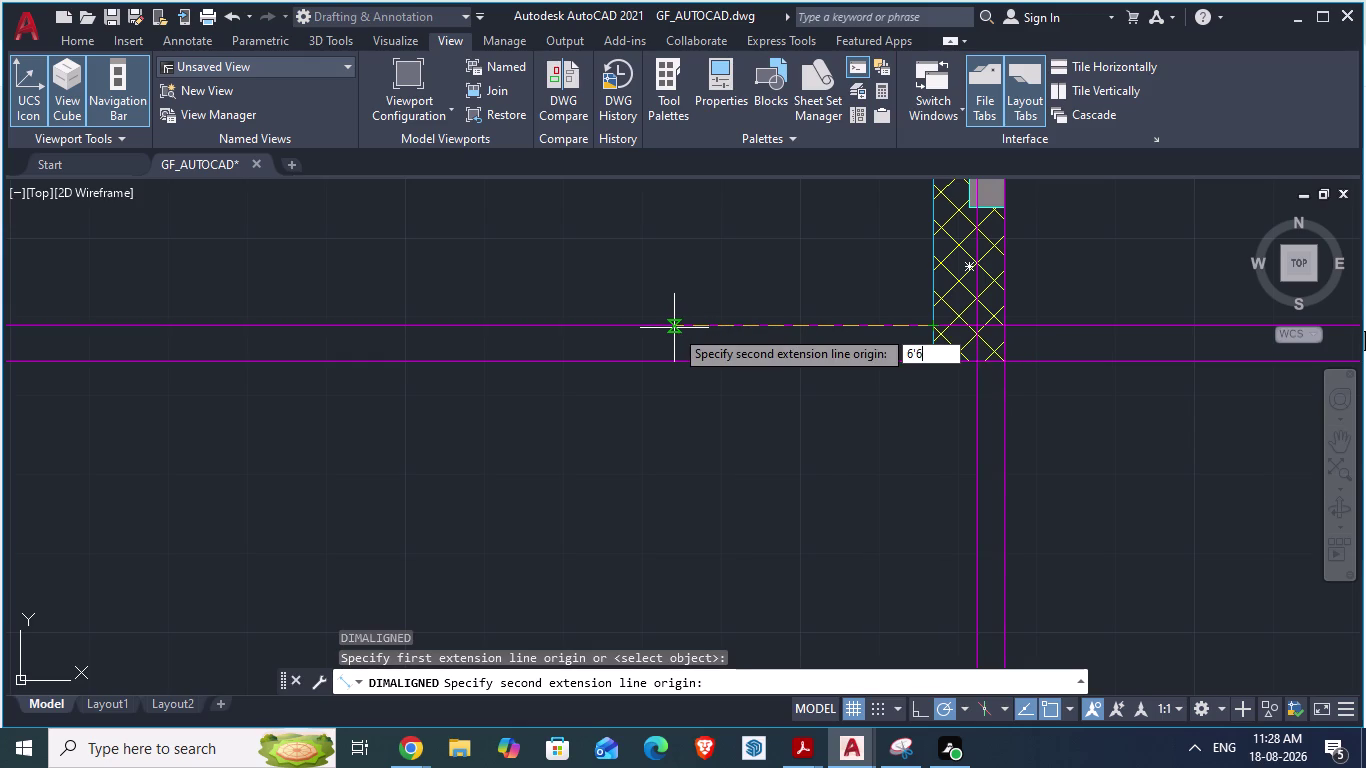
key(shift+quotedbl)
key(Return)
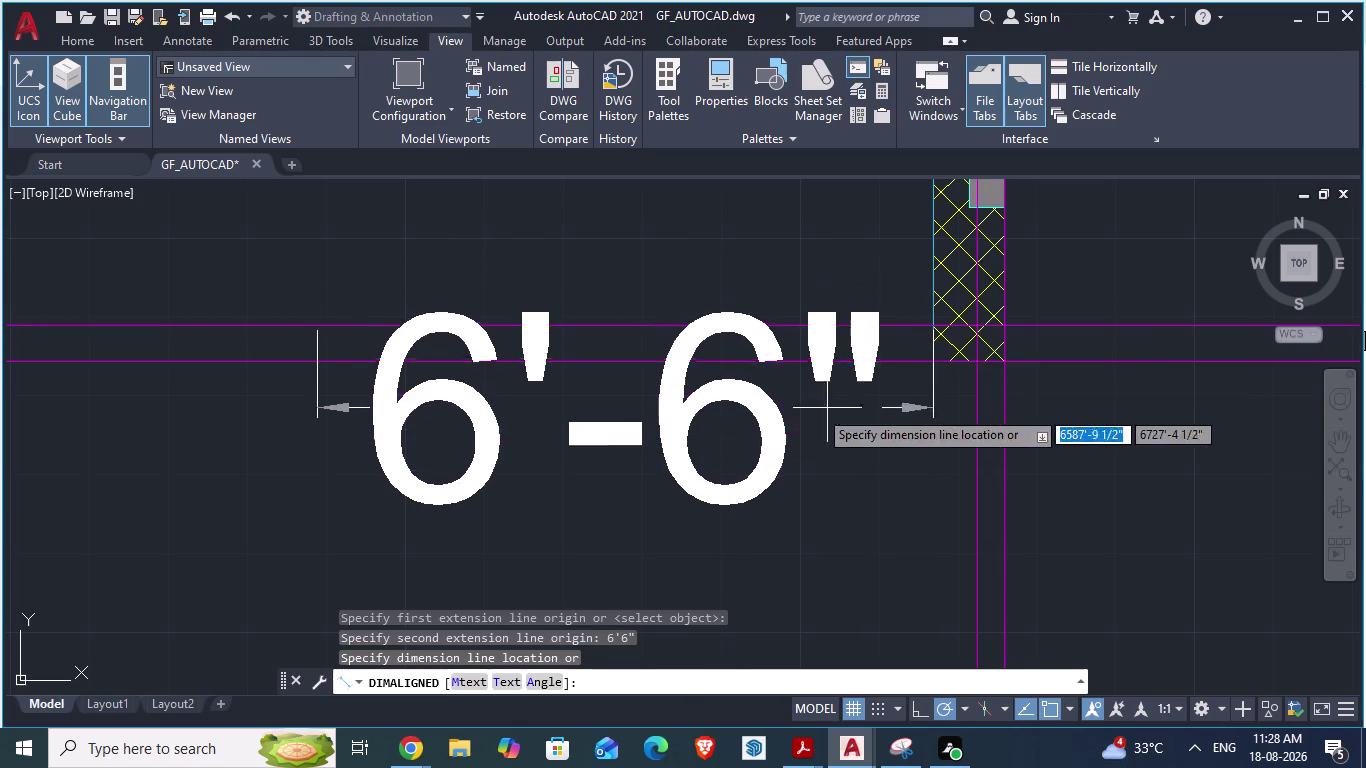
click(764, 430)
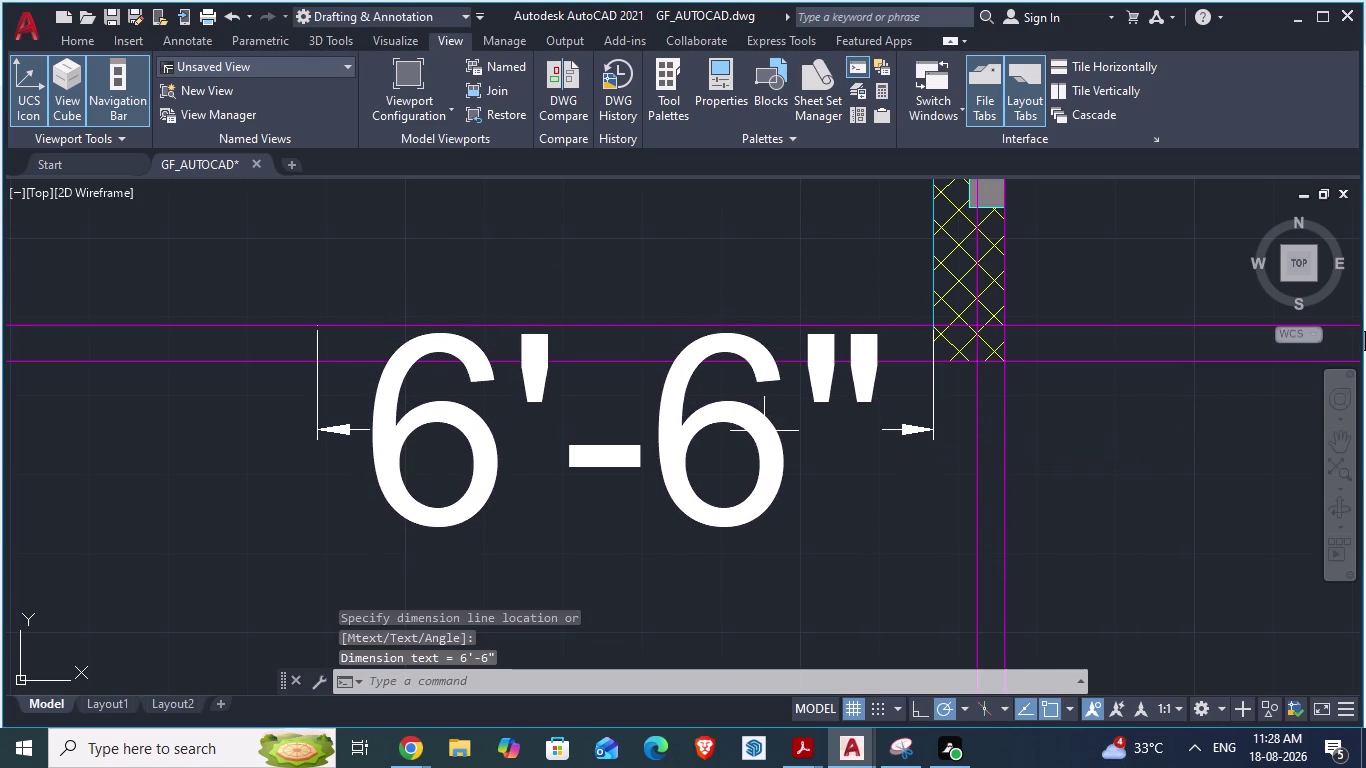
key(Escape)
key(l)
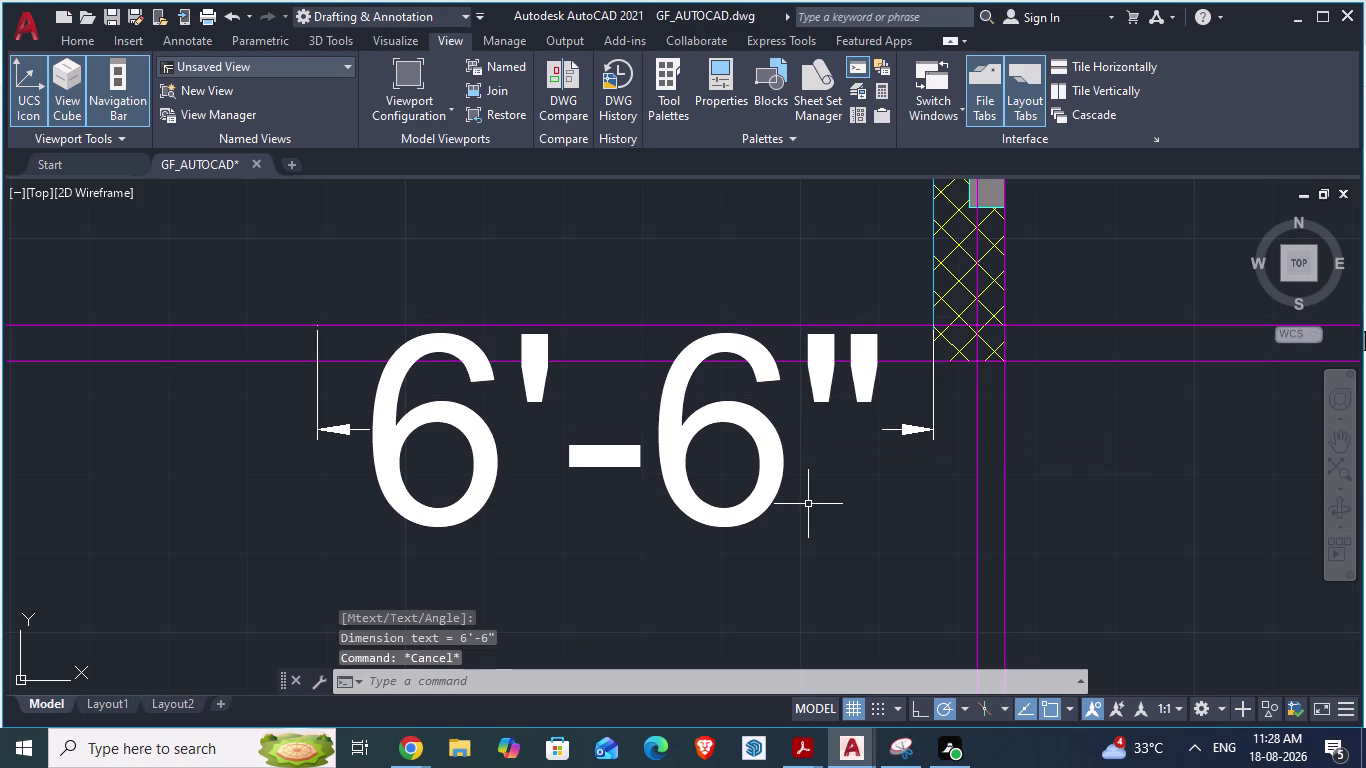
key(Return)
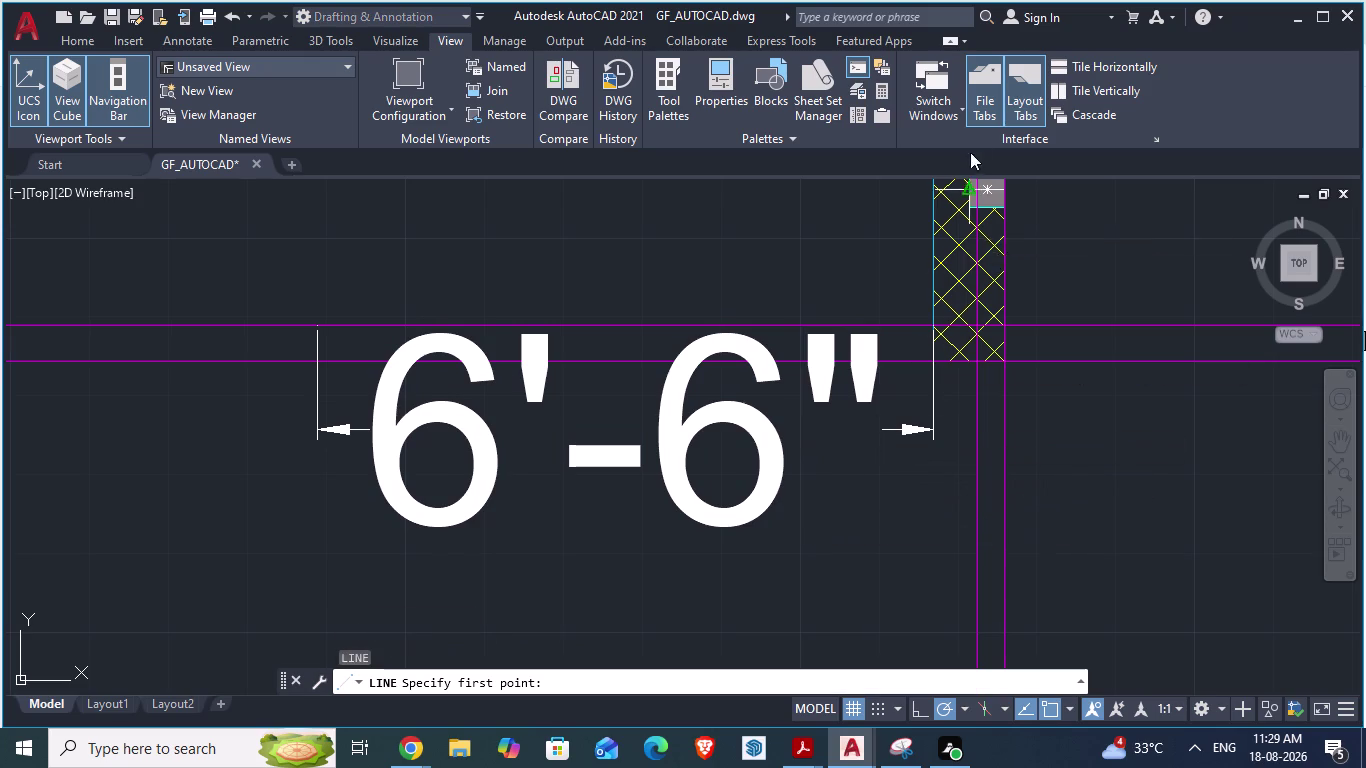
Draw a jamb line across the wall at the 6'-6" mark and delete the dimension.
scroll(up, 3)
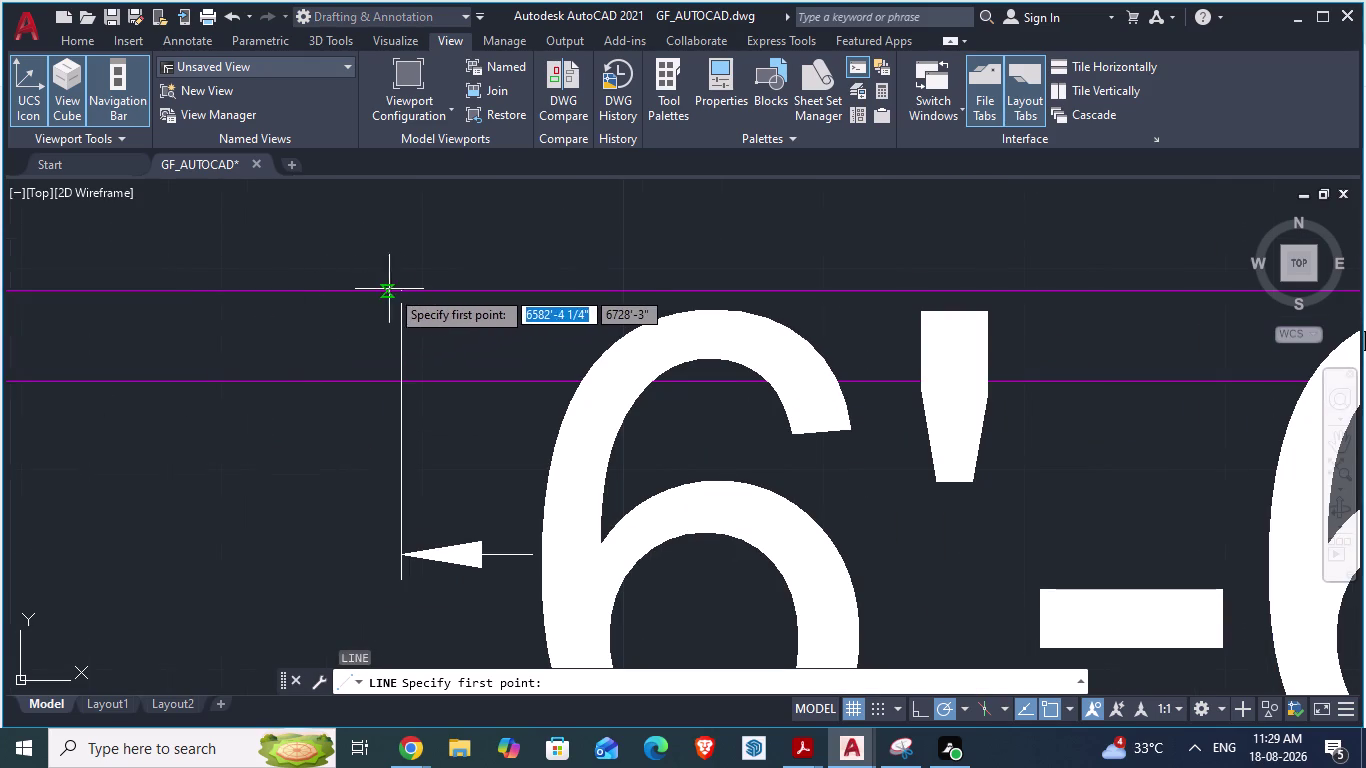
click(399, 289)
click(399, 380)
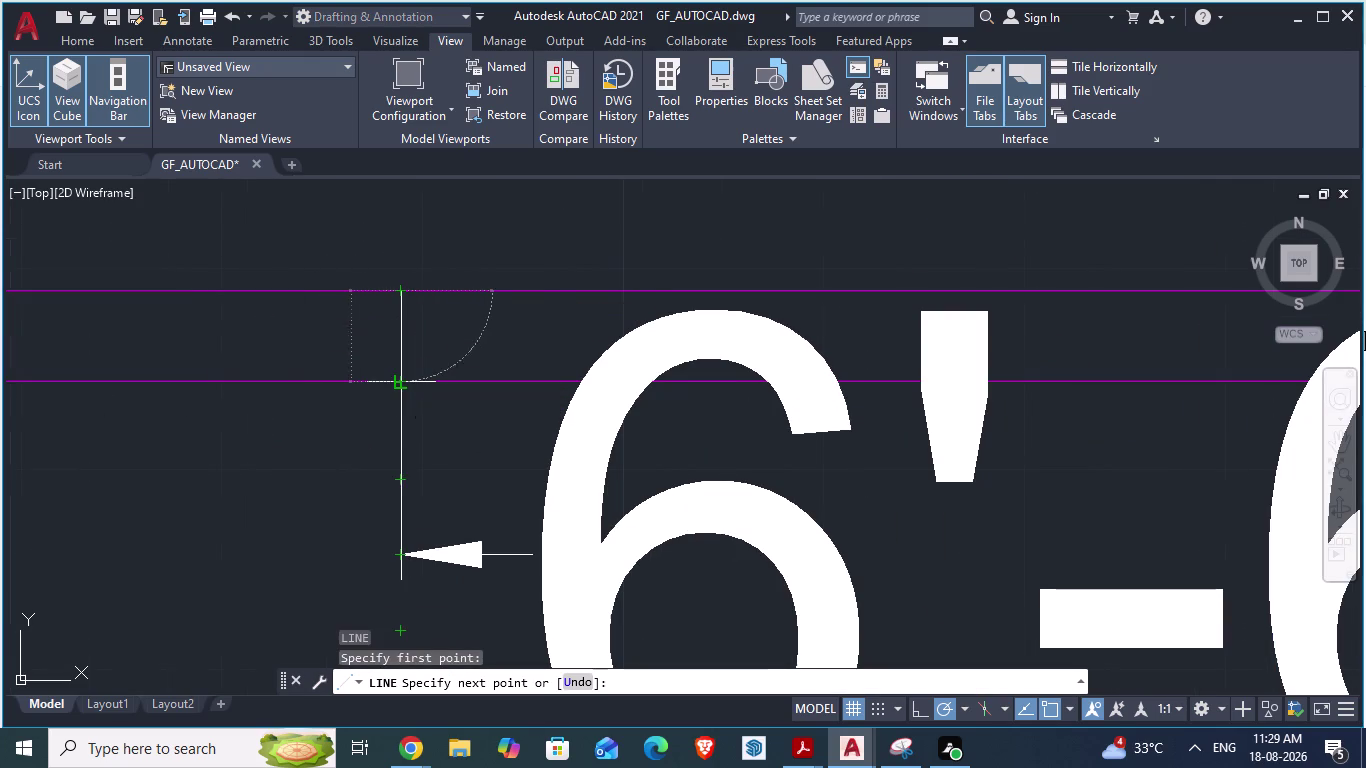
key(Escape)
key(Return)
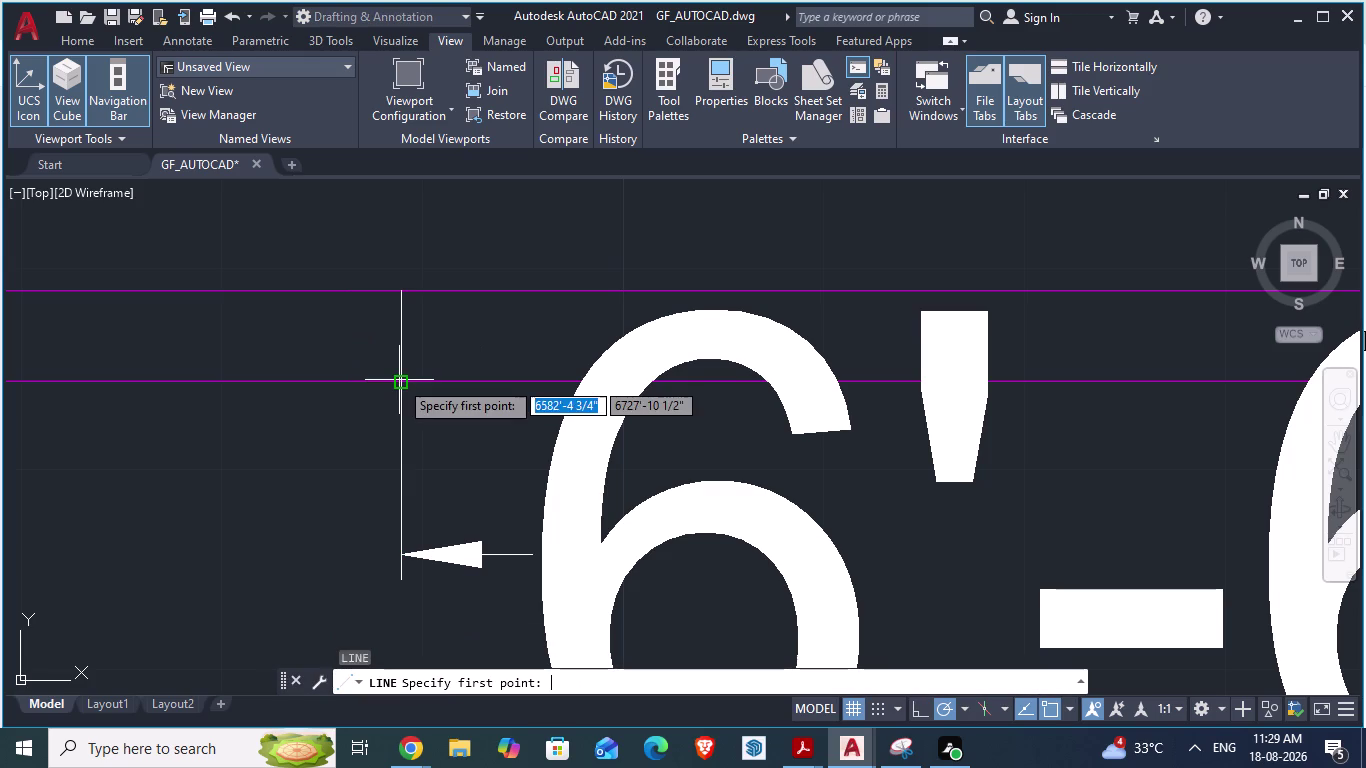
scroll(down, 3)
scroll(up, 3)
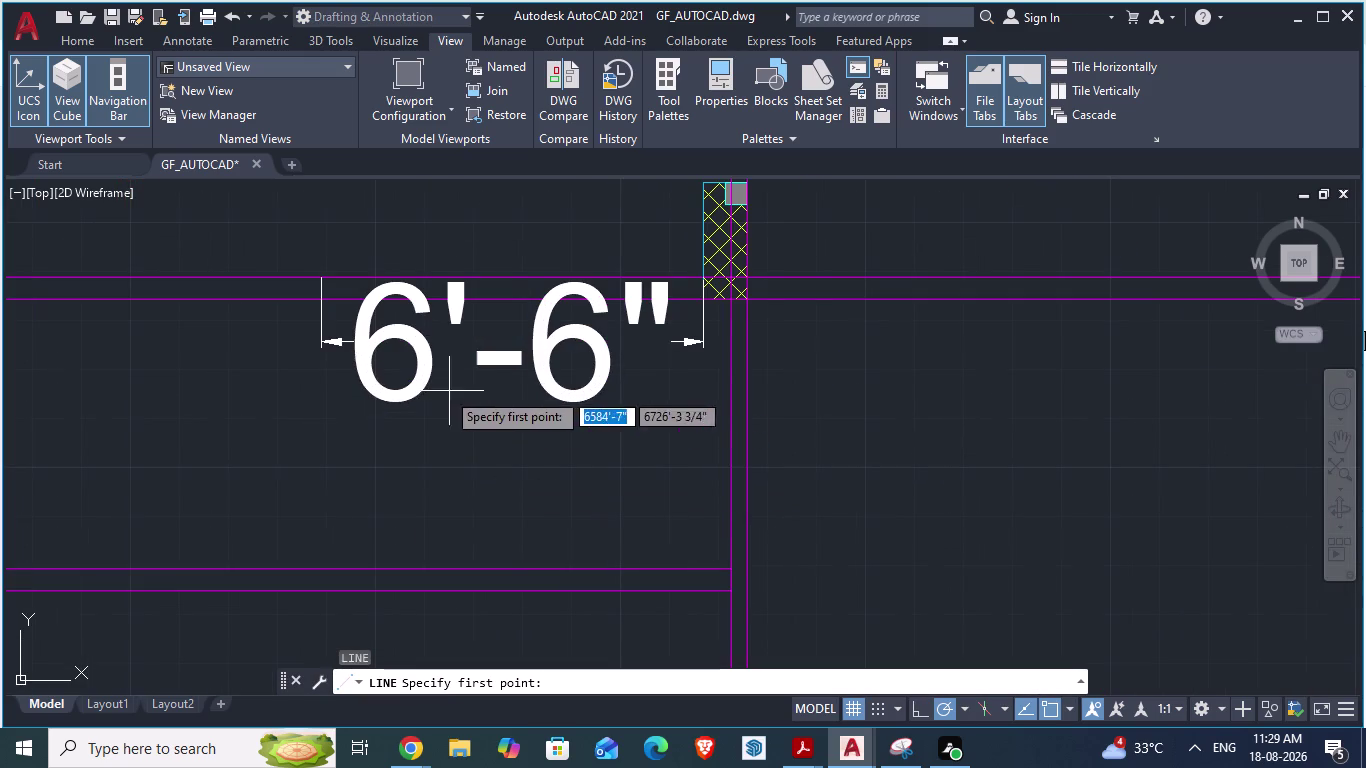
click(419, 351)
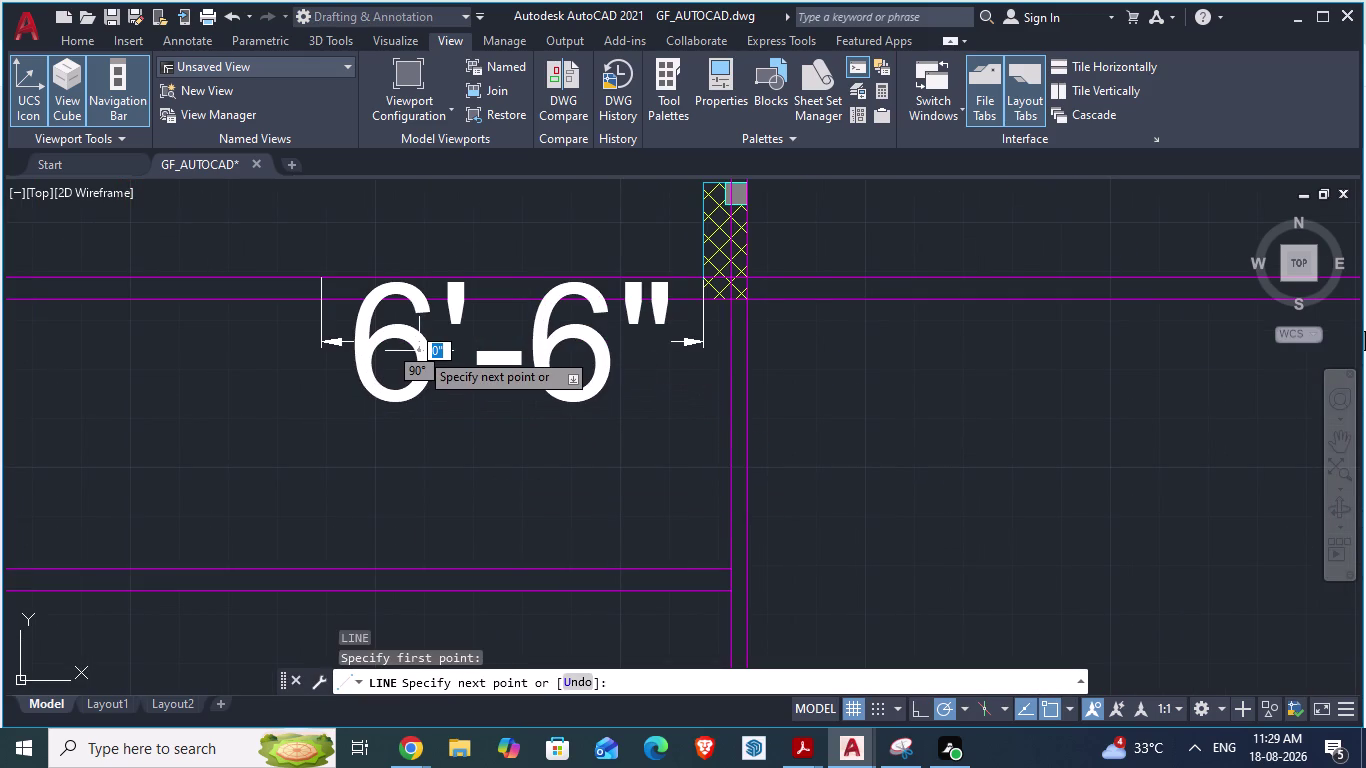
key(Escape)
click(382, 336)
key(Delete)
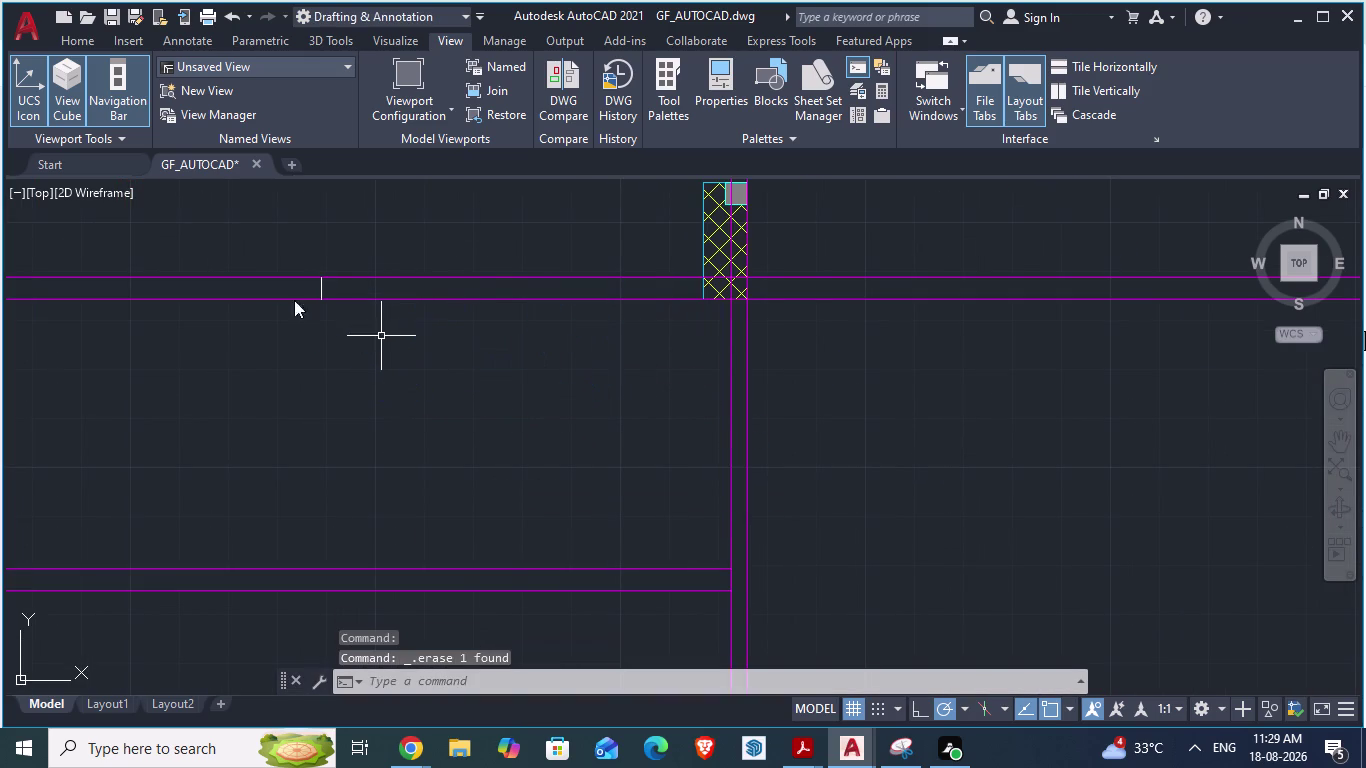
Set the new jamb line's colour to Magenta in Properties.
scroll(up, 3)
click(358, 307)
right_click(359, 307)
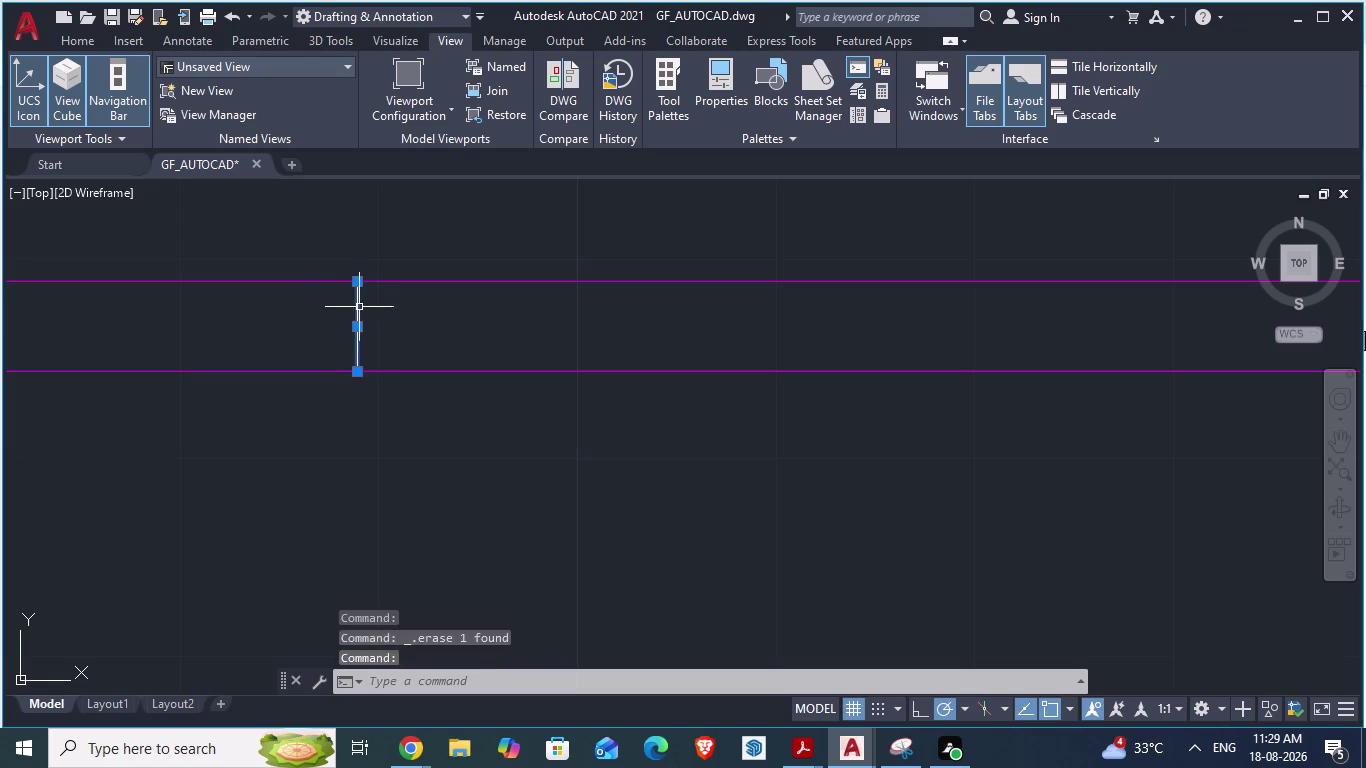
click(424, 684)
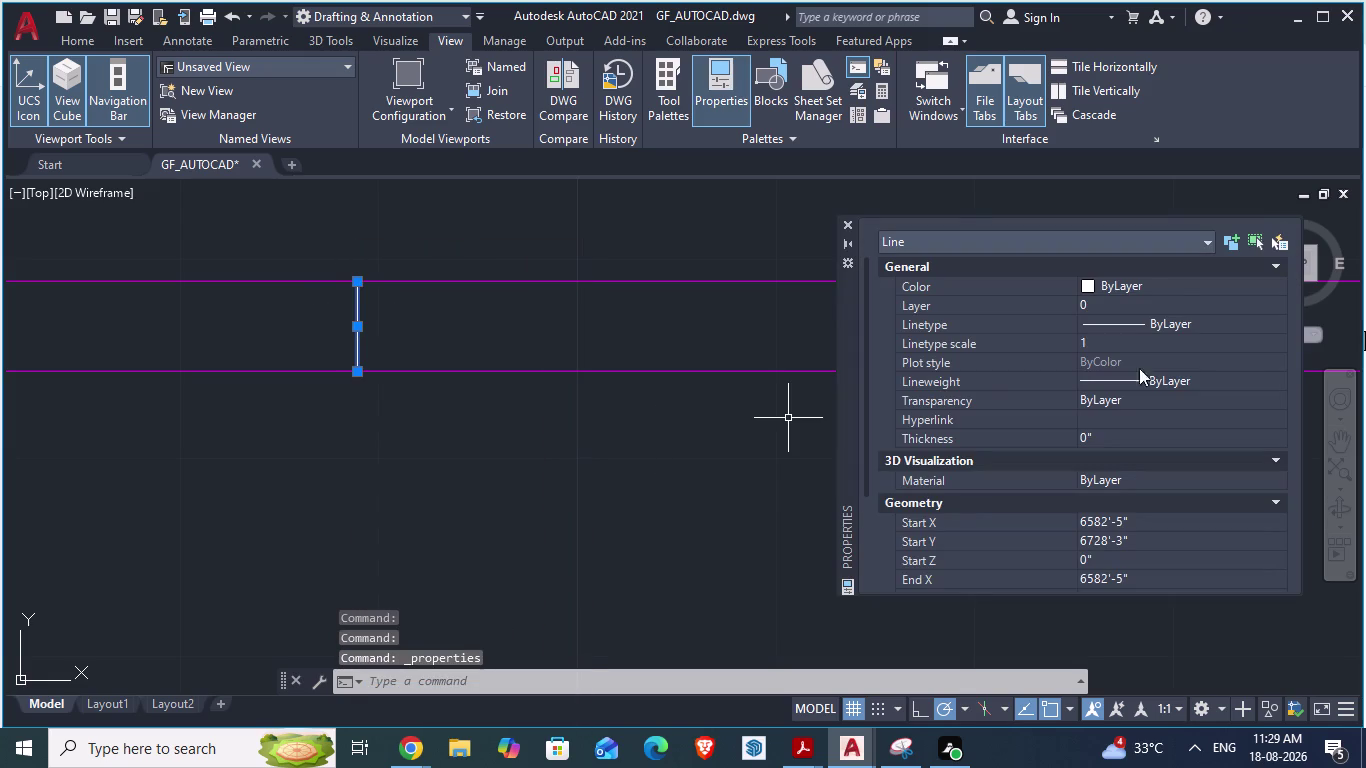
click(1093, 280)
click(1076, 297)
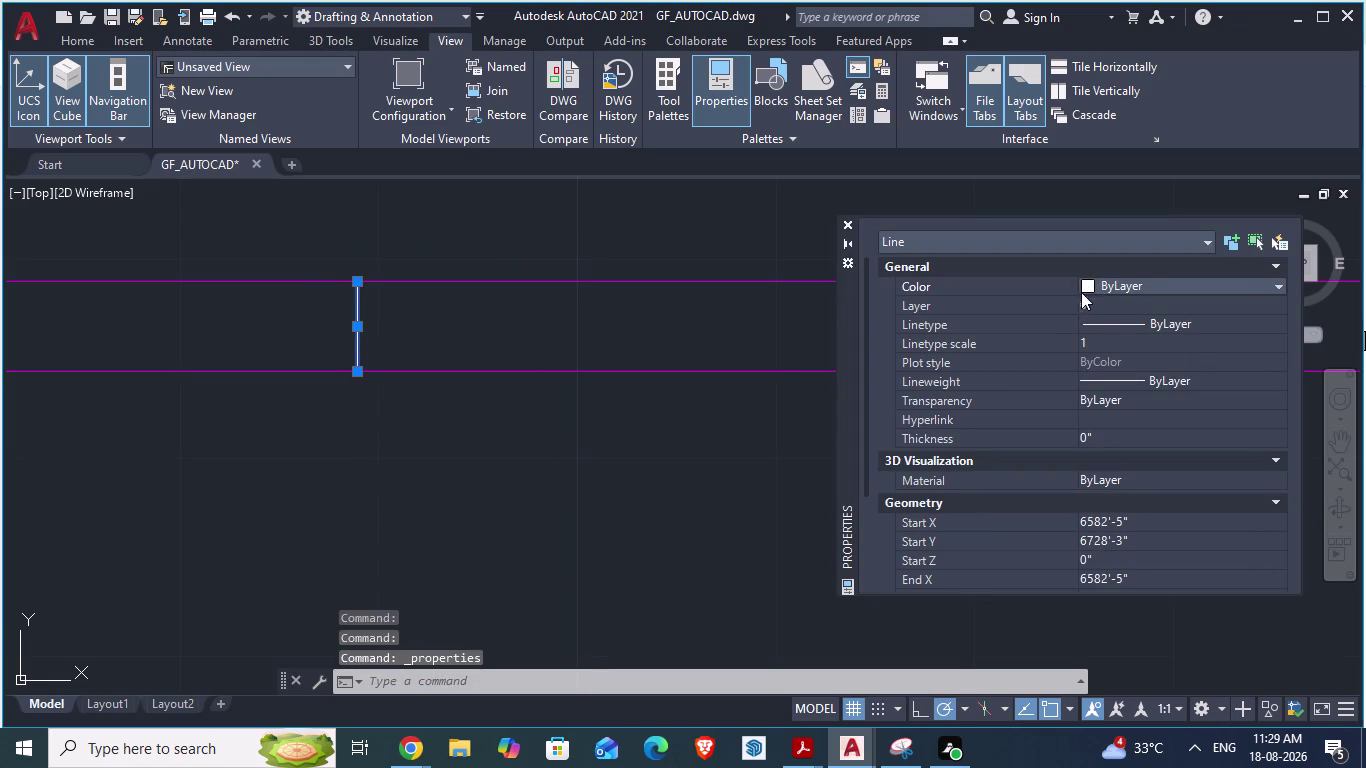
click(1087, 286)
click(1084, 431)
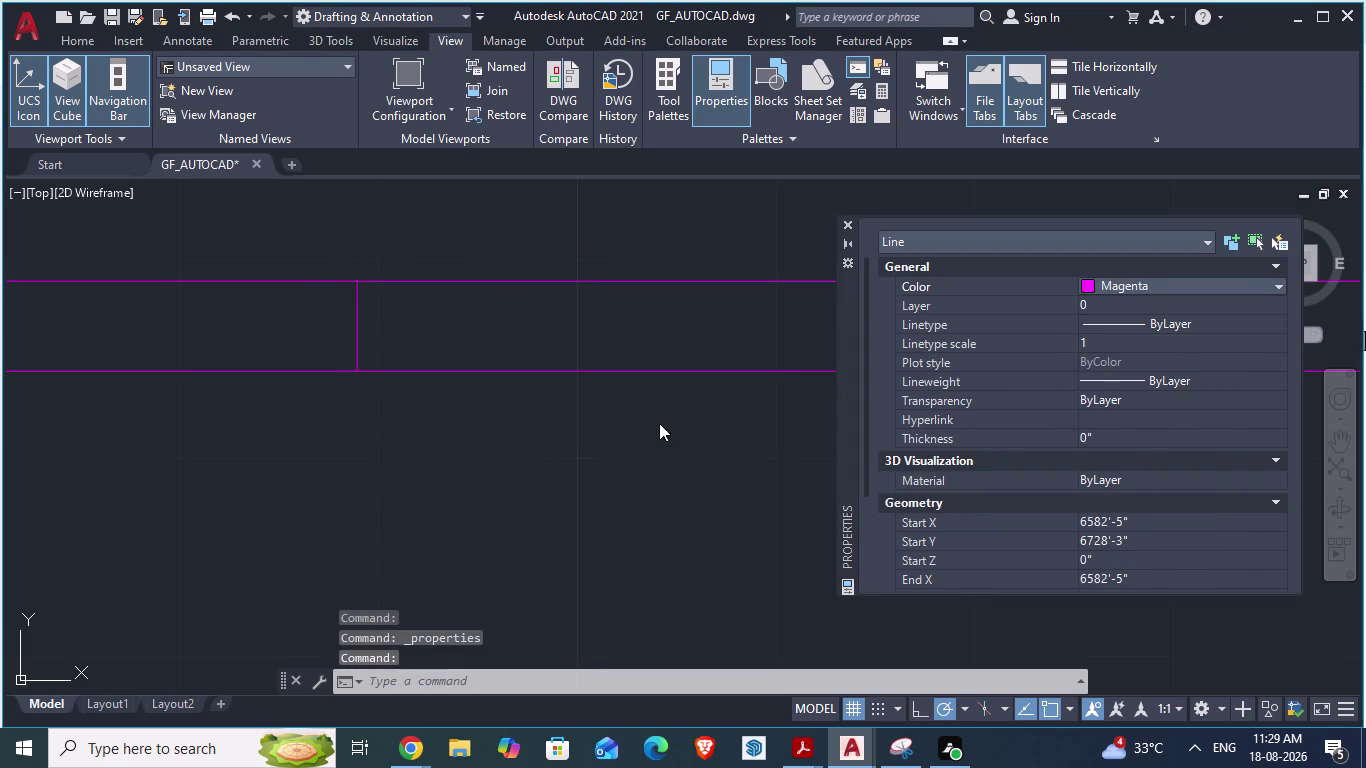
key(Escape)
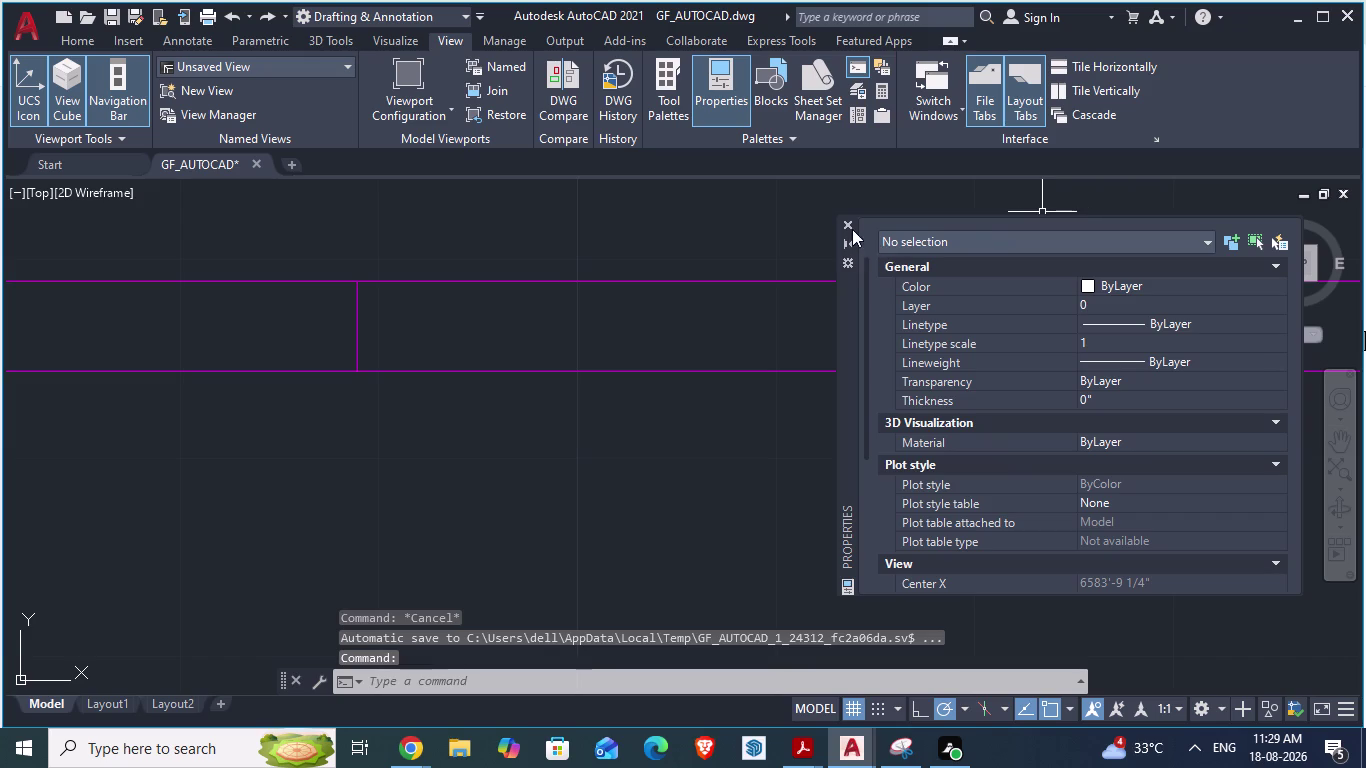
Close the properties panel and bring the ARCH PLANS drawing into view.
click(852, 229)
scroll(down, 3)
key(alt+Tab)
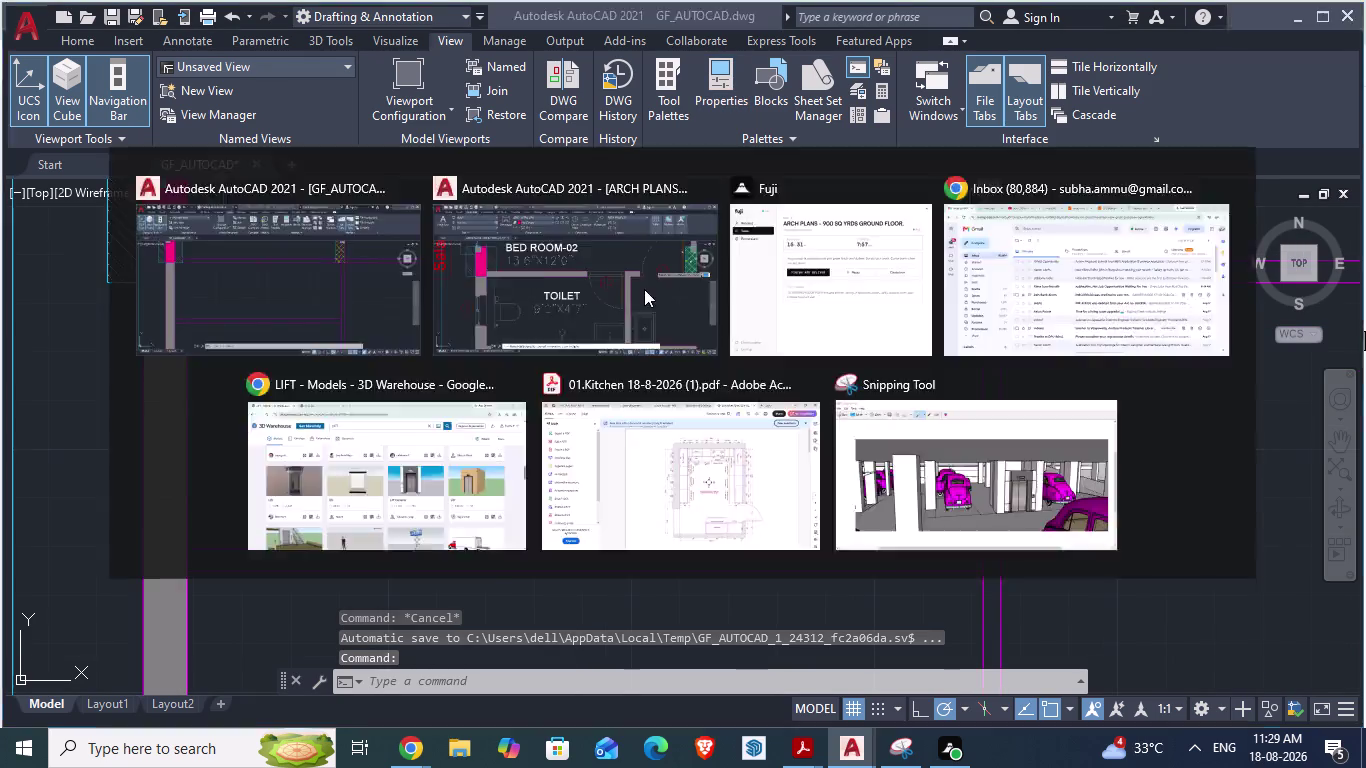
key(Escape)
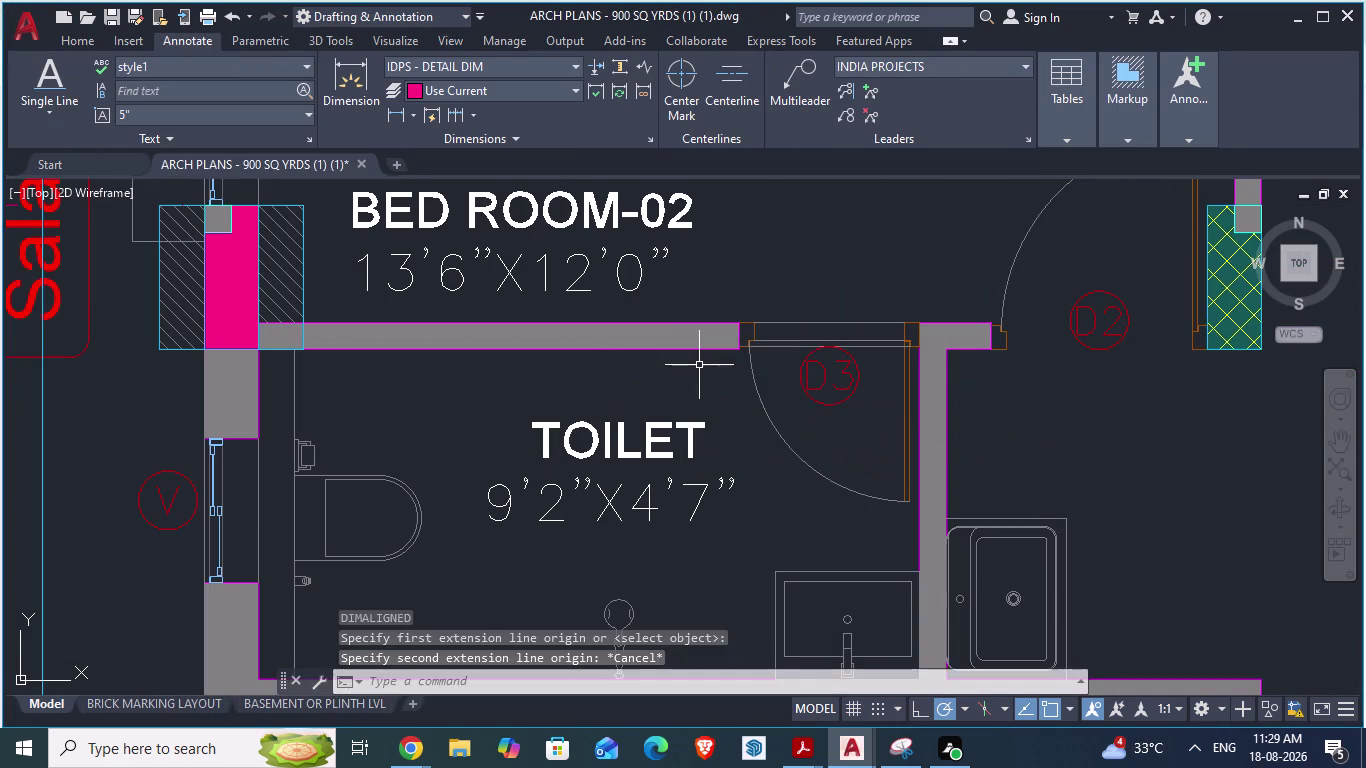
scroll(up, 3)
scroll(up, 3)
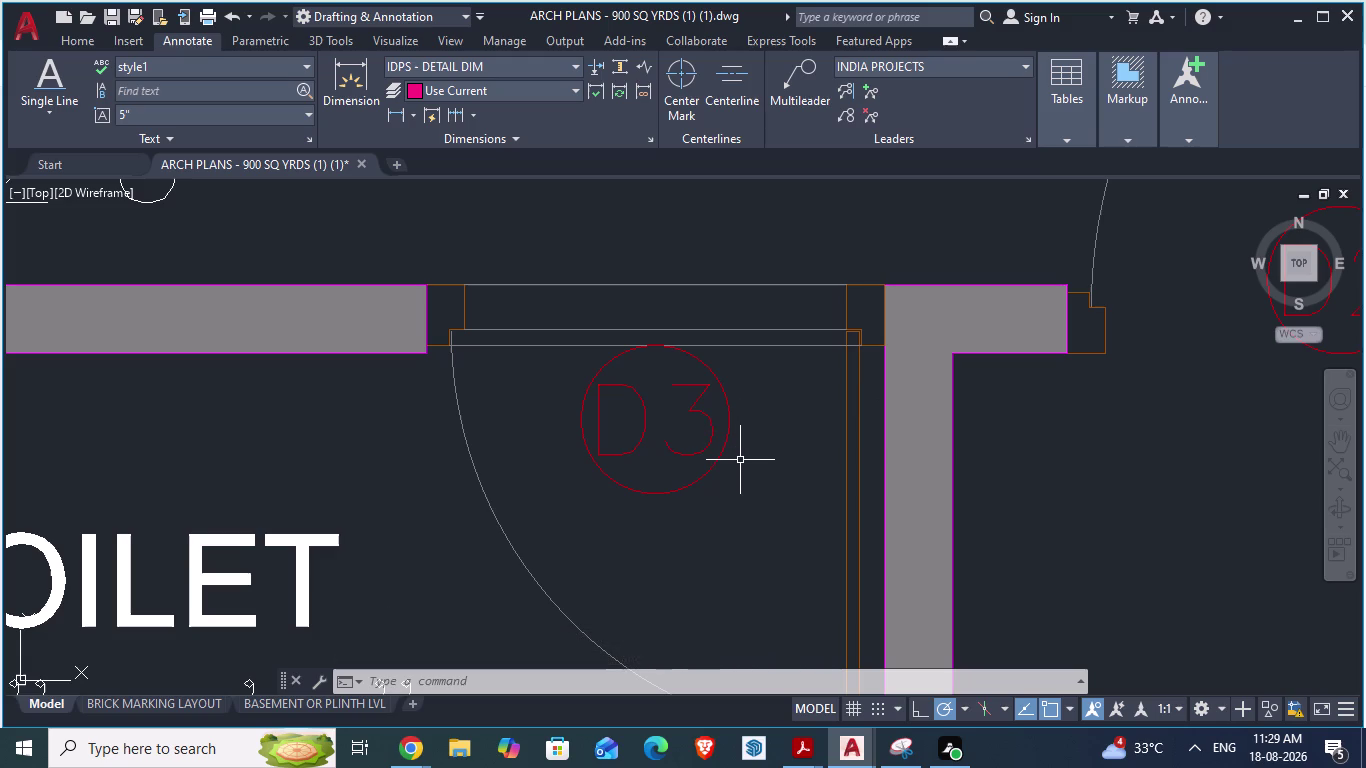
scroll(down, 3)
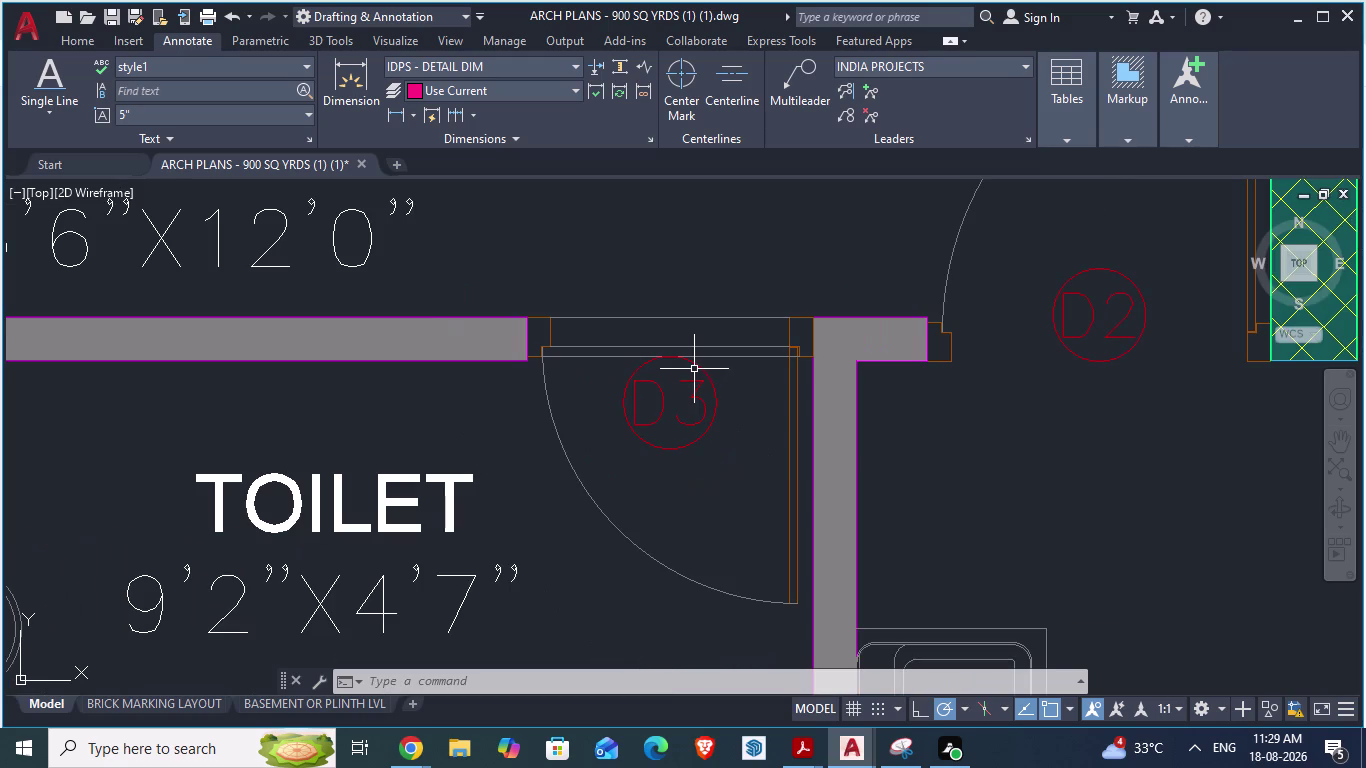
Begin an aligned dimension at the D3 door frame, then switch to GF_AUTOCAD.
key(Return)
scroll(up, 3)
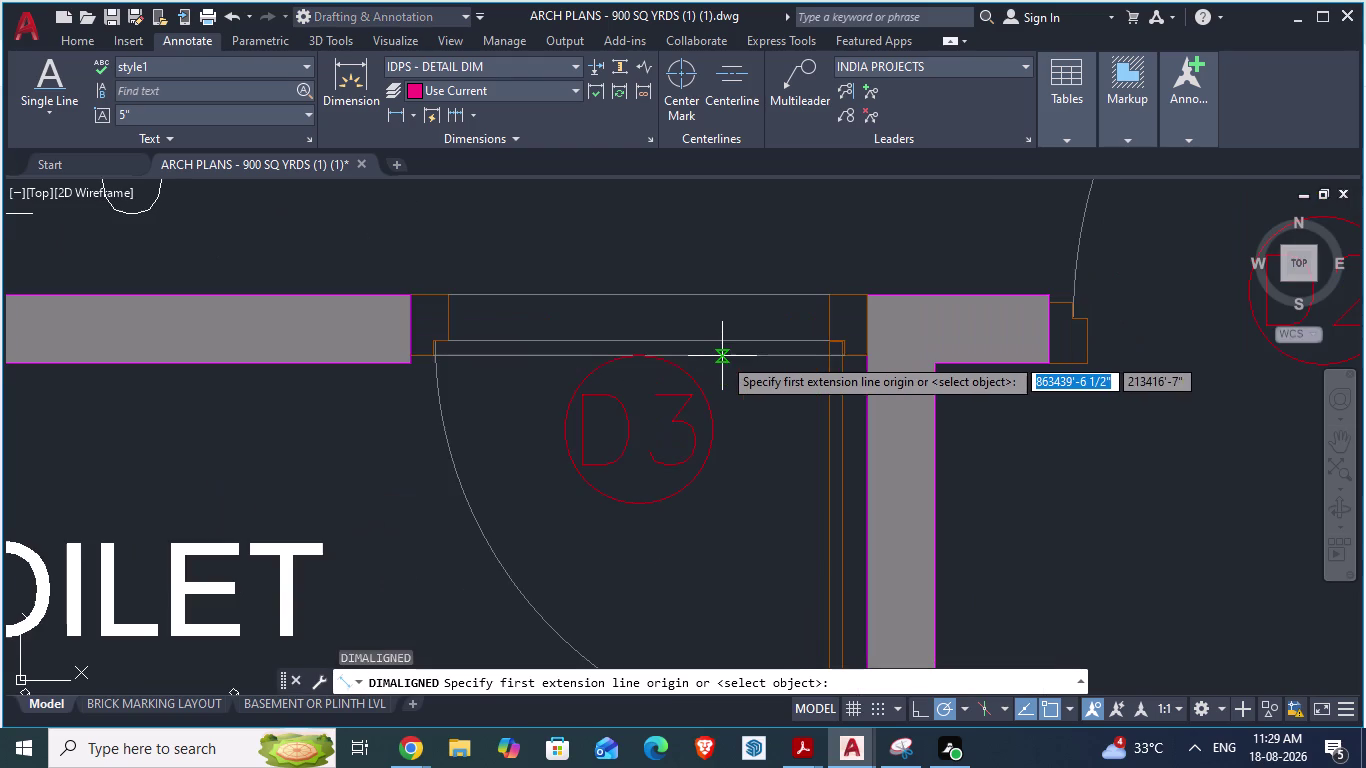
click(412, 294)
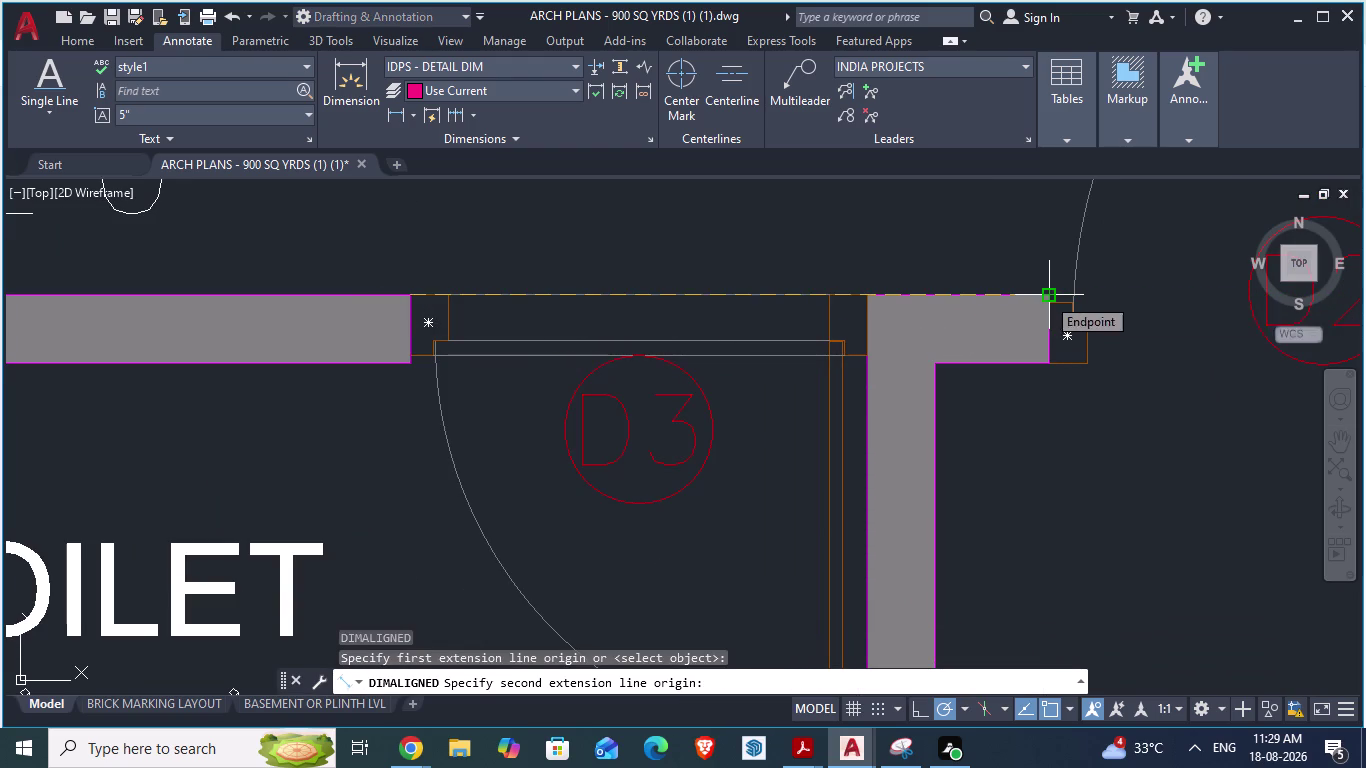
scroll(down, 3)
scroll(up, 3)
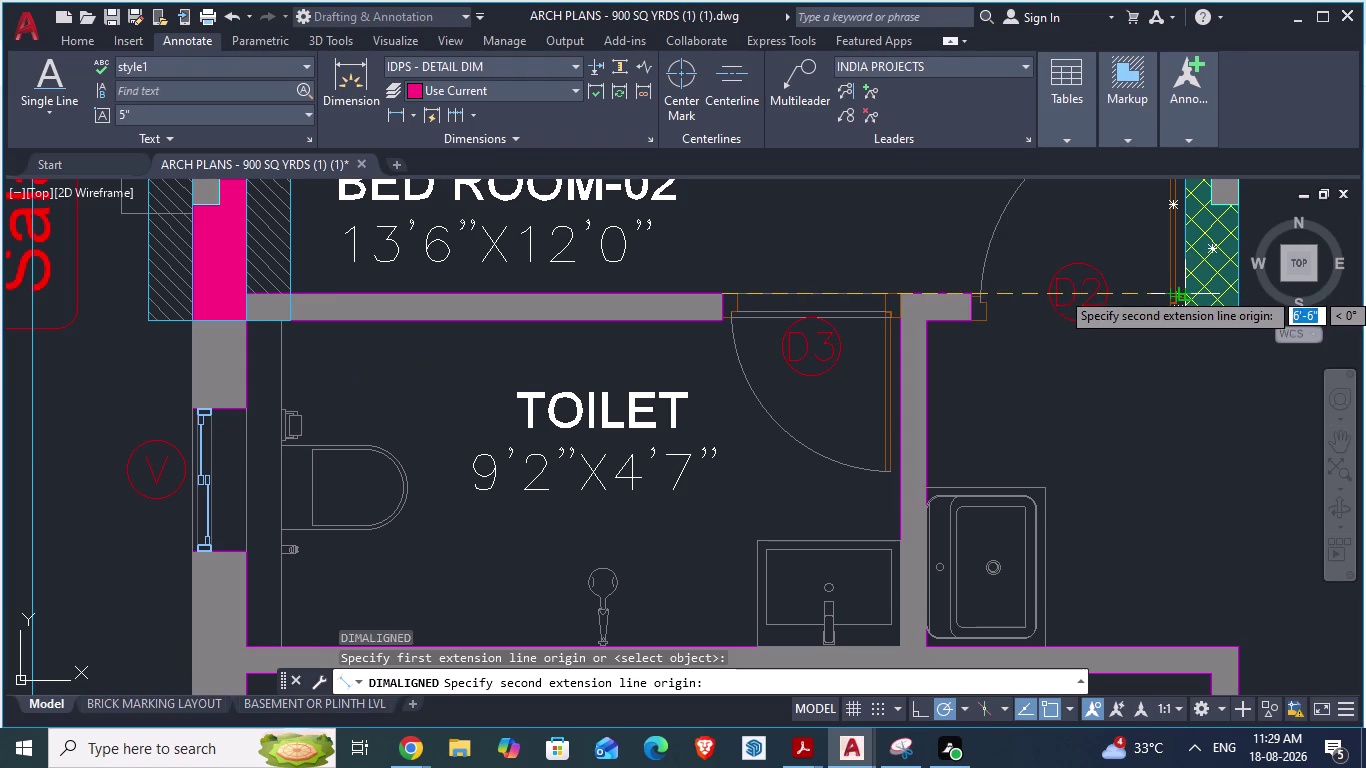
scroll(up, 3)
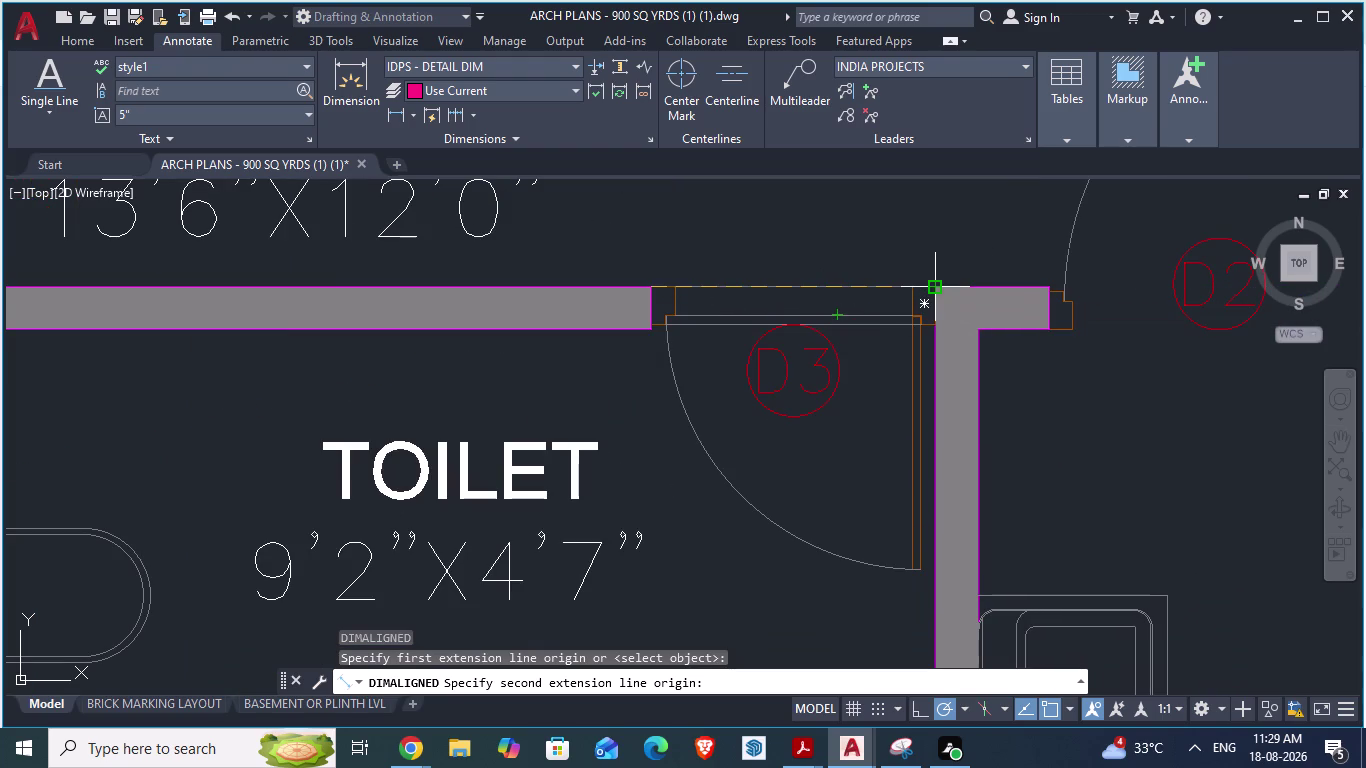
key(alt+Tab)
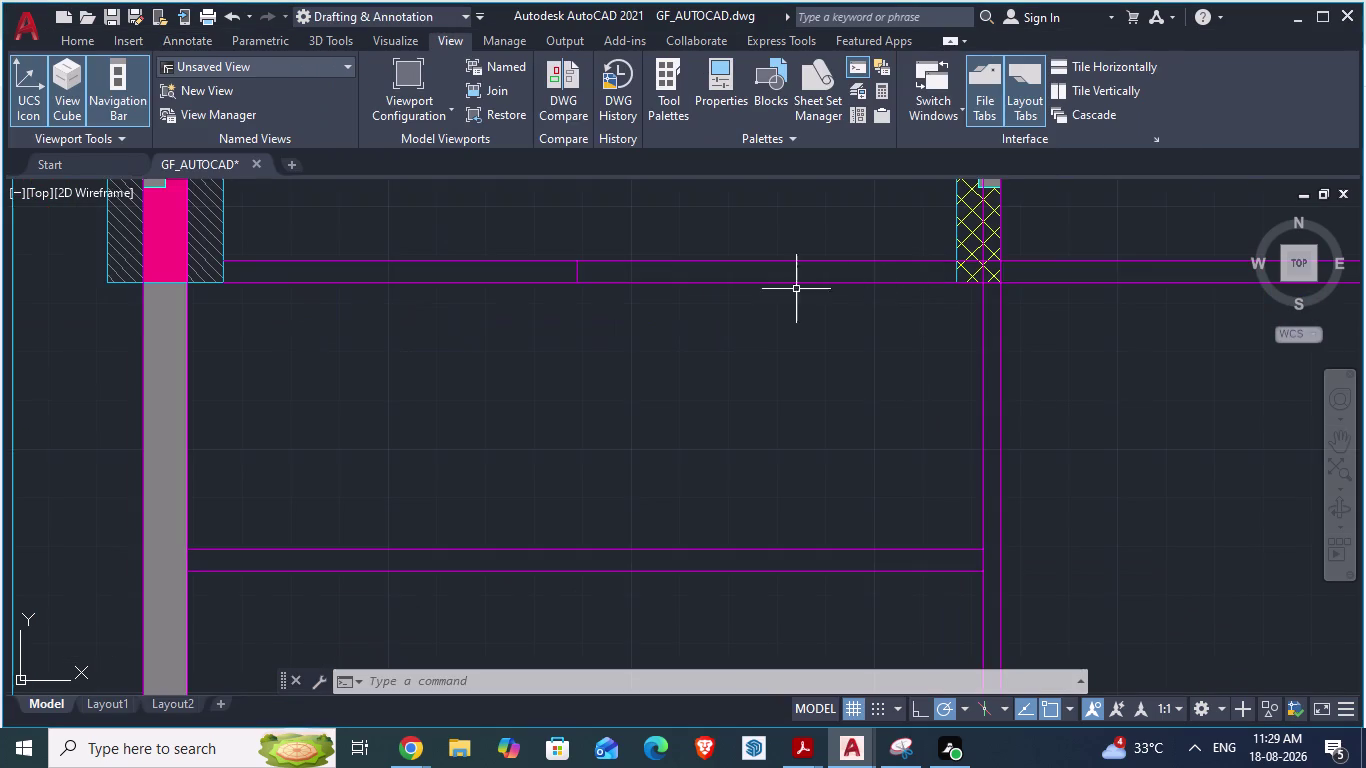
Start an aligned dimension (DA) at the existing jamb mark's endpoint.
scroll(up, 3)
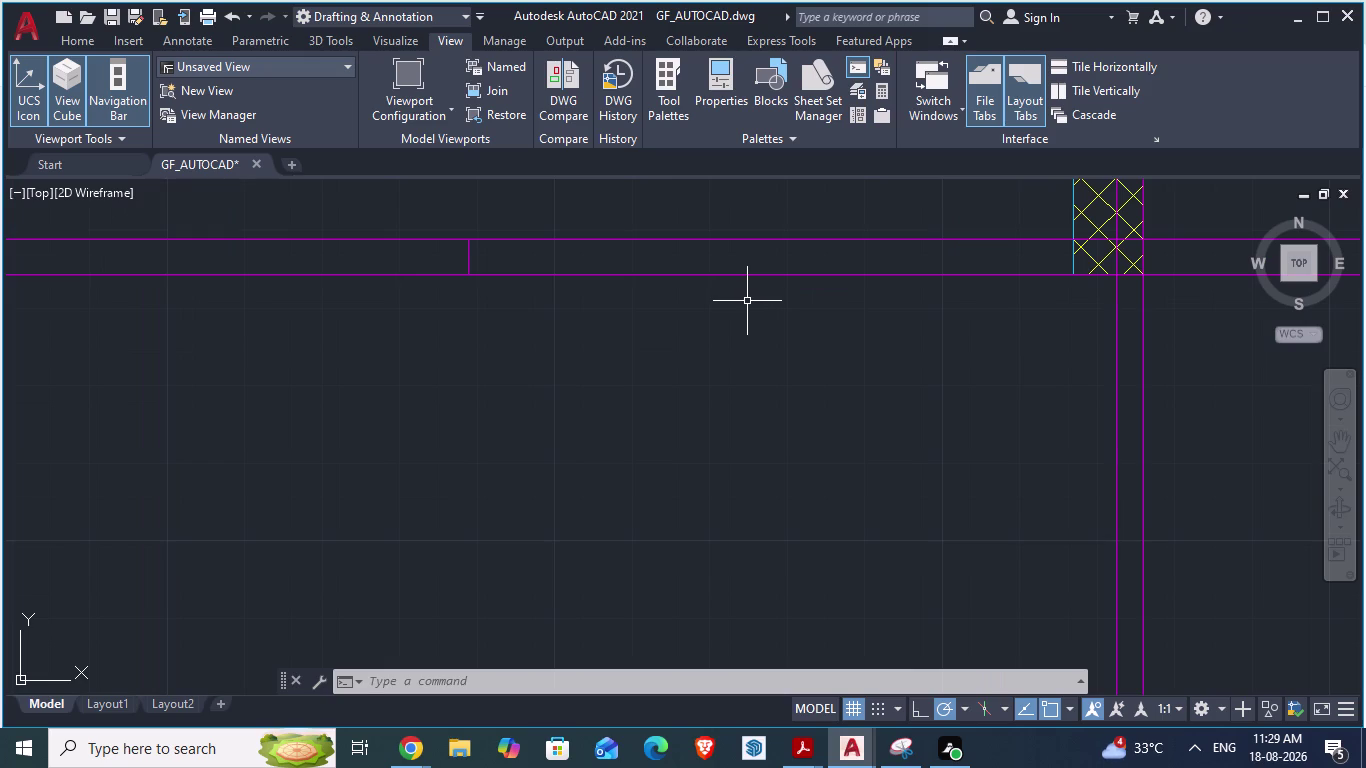
key(space)
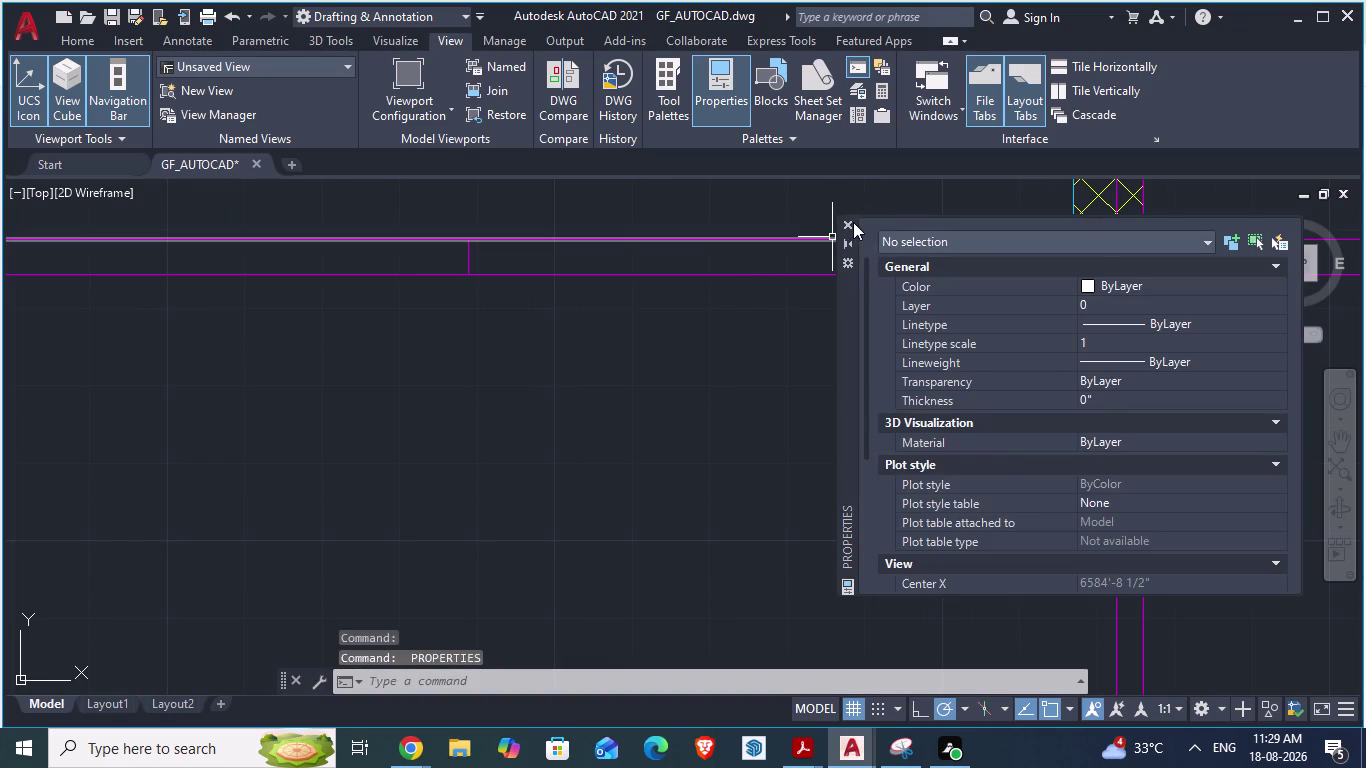
click(853, 222)
text(DA)
key(Return)
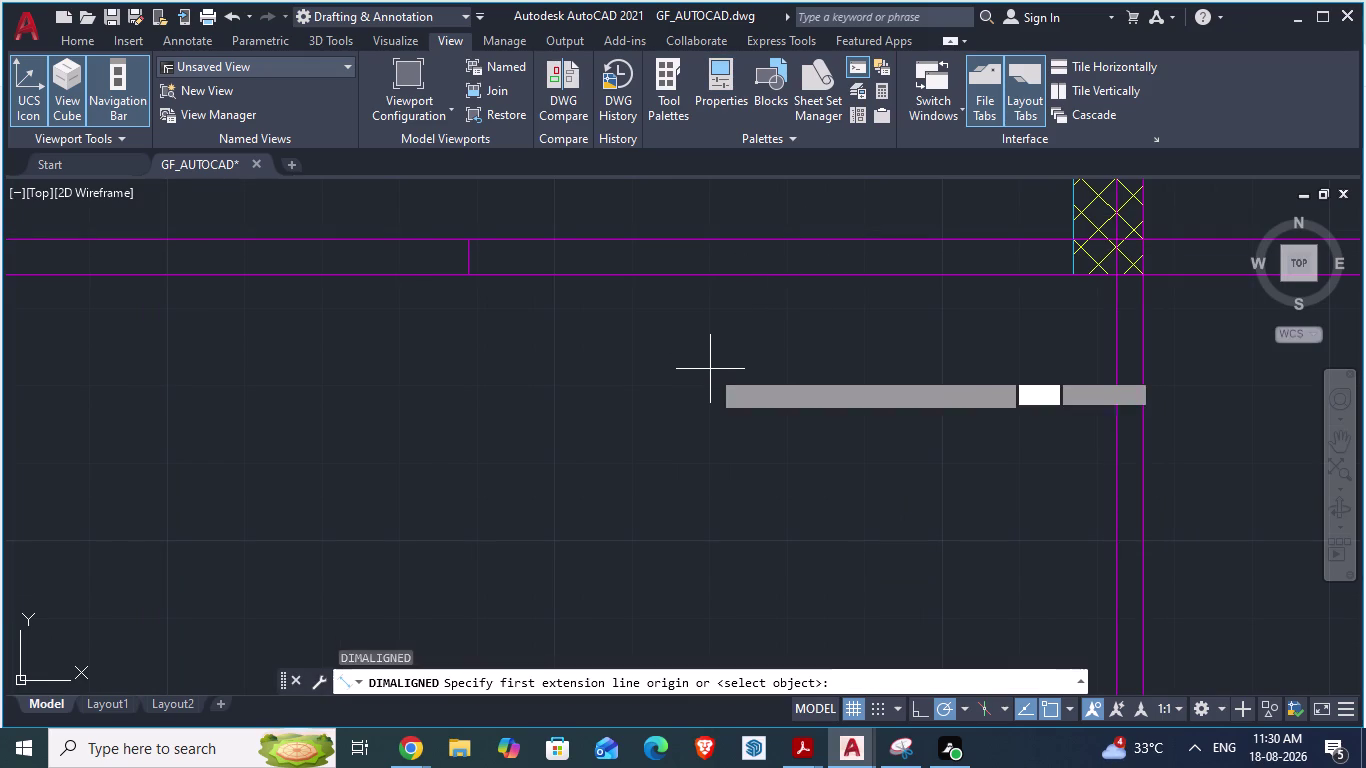
scroll(up, 3)
click(474, 259)
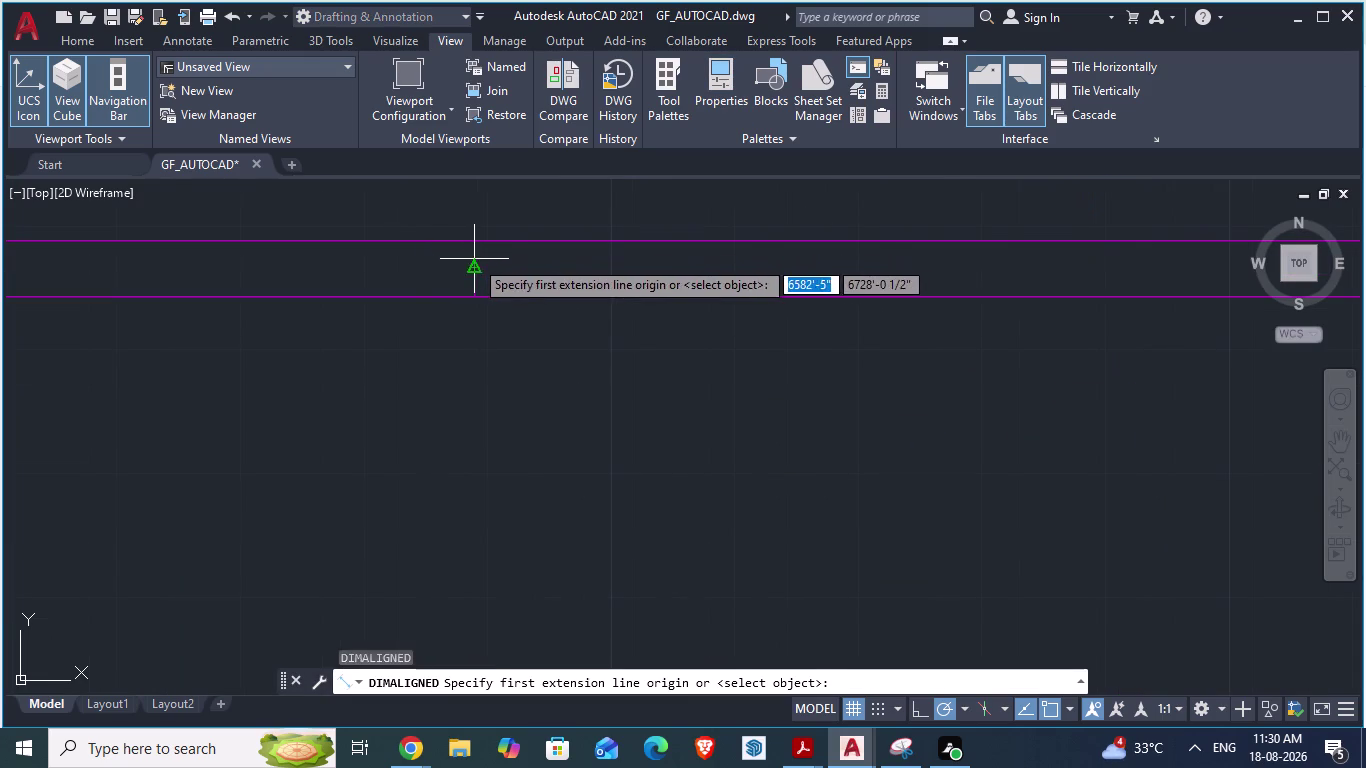
Enter 2'2" as the length, place the dimension below the wall, and select the left jamb line.
text(2)
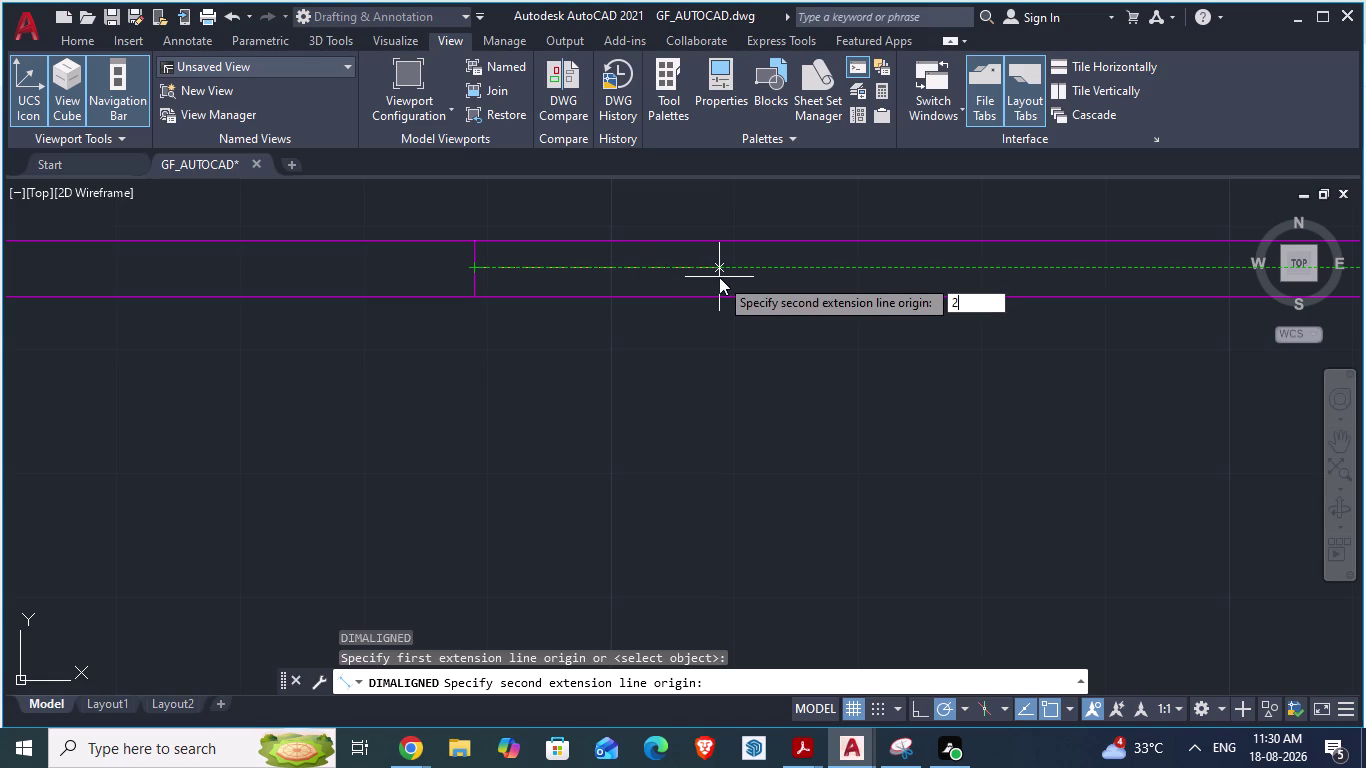
text('2)
key(apostrophe)
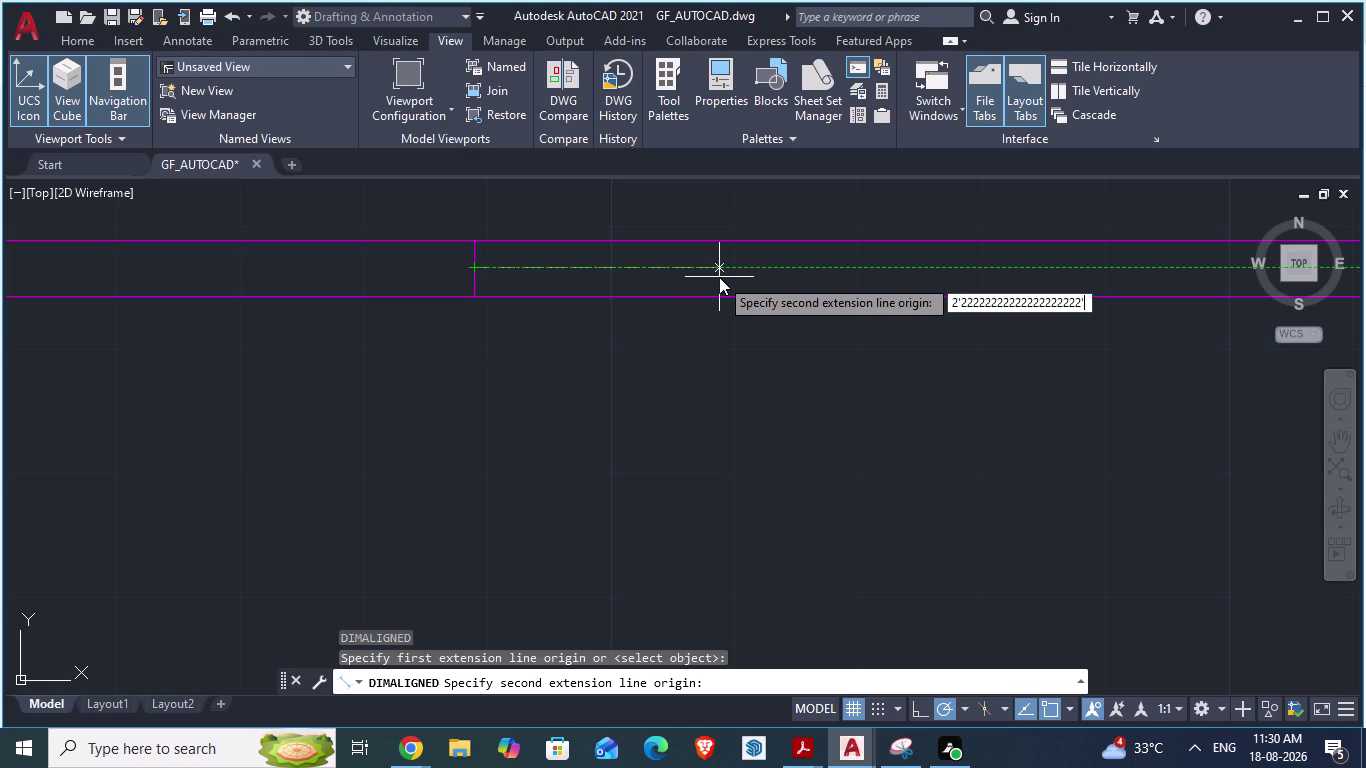
key(BackSpace)
key(BackSpace)
key(BackSpace)
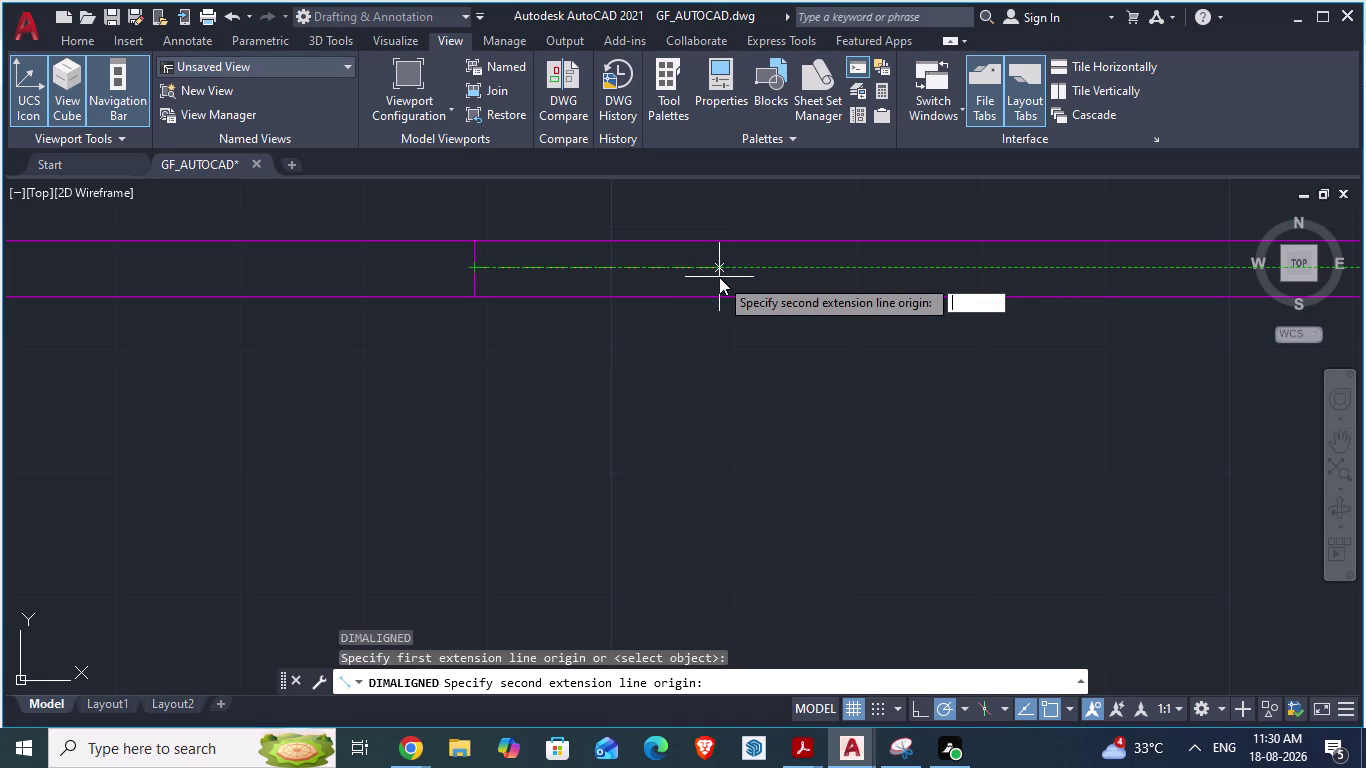
text(2'2)
text(")
key(Return)
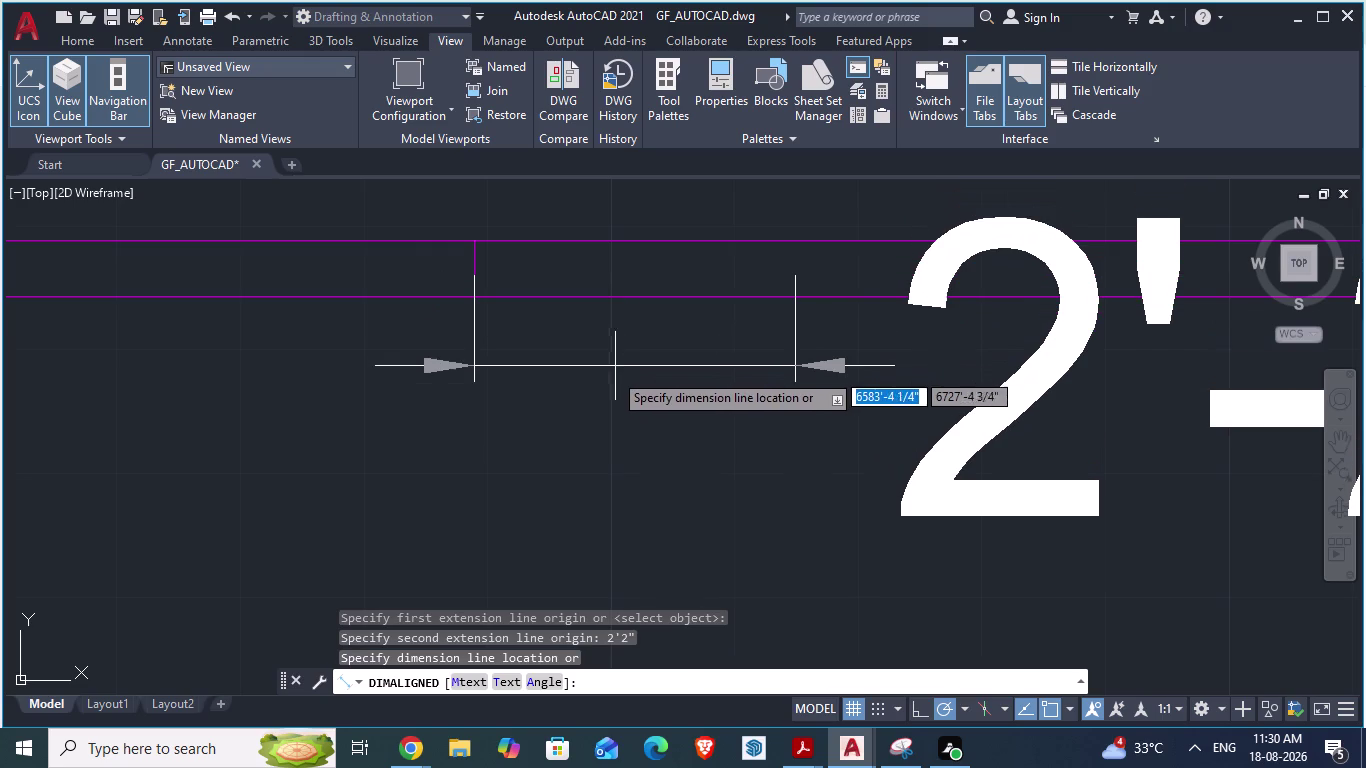
click(605, 406)
scroll(down, 3)
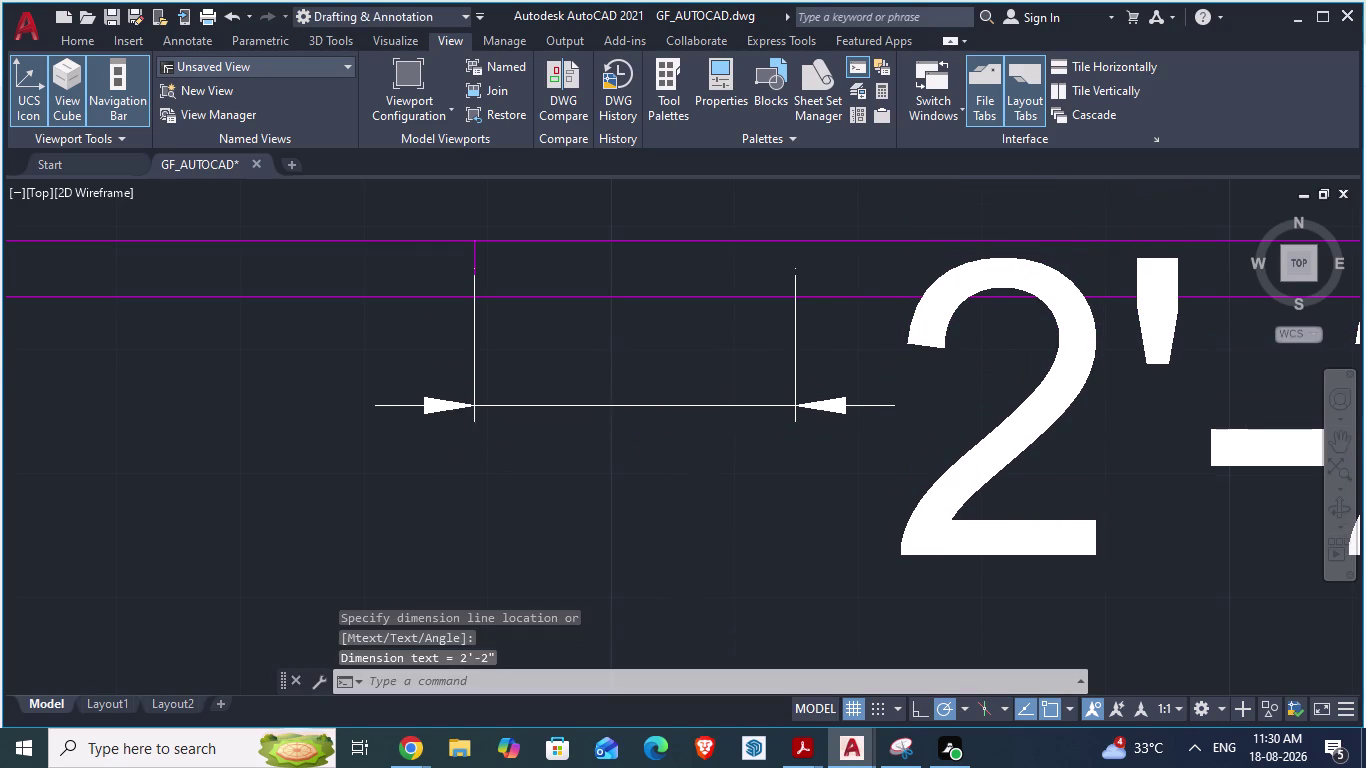
scroll(down, 3)
scroll(up, 3)
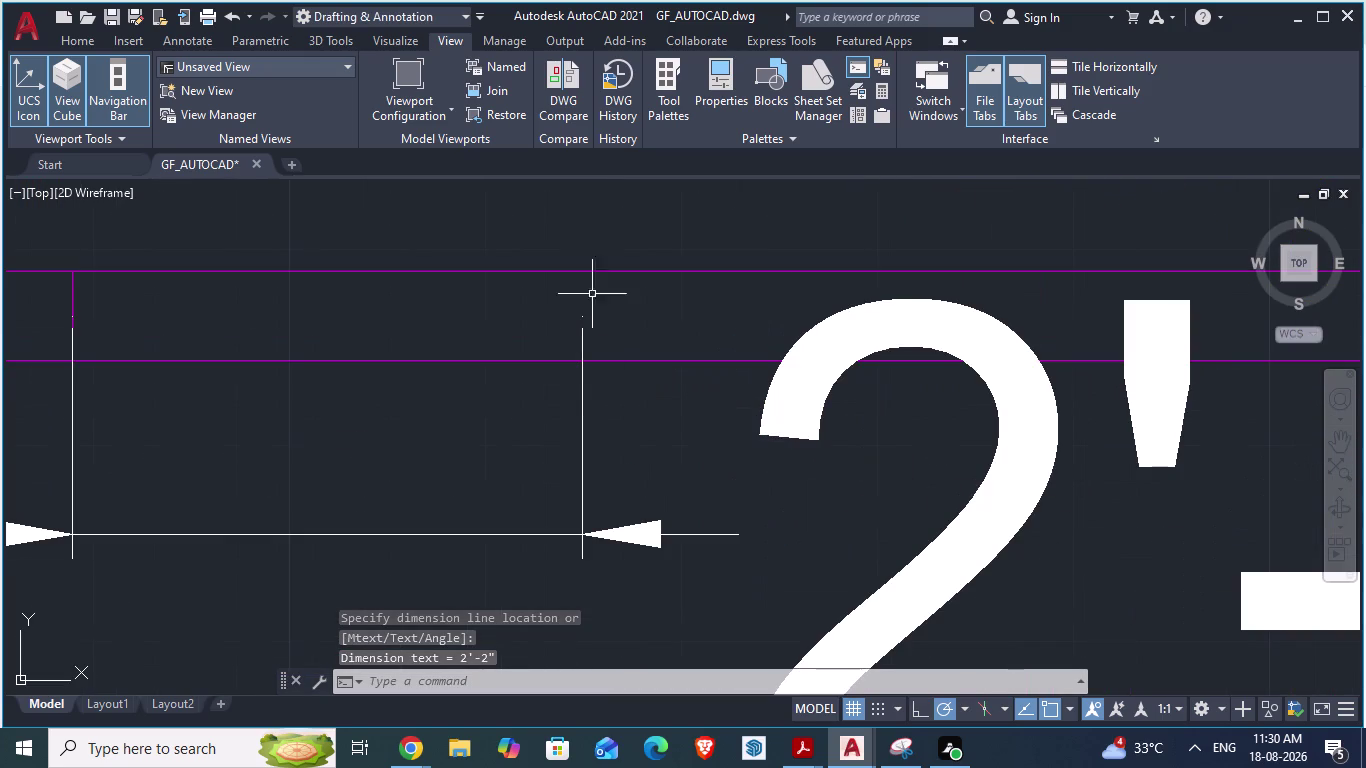
click(69, 299)
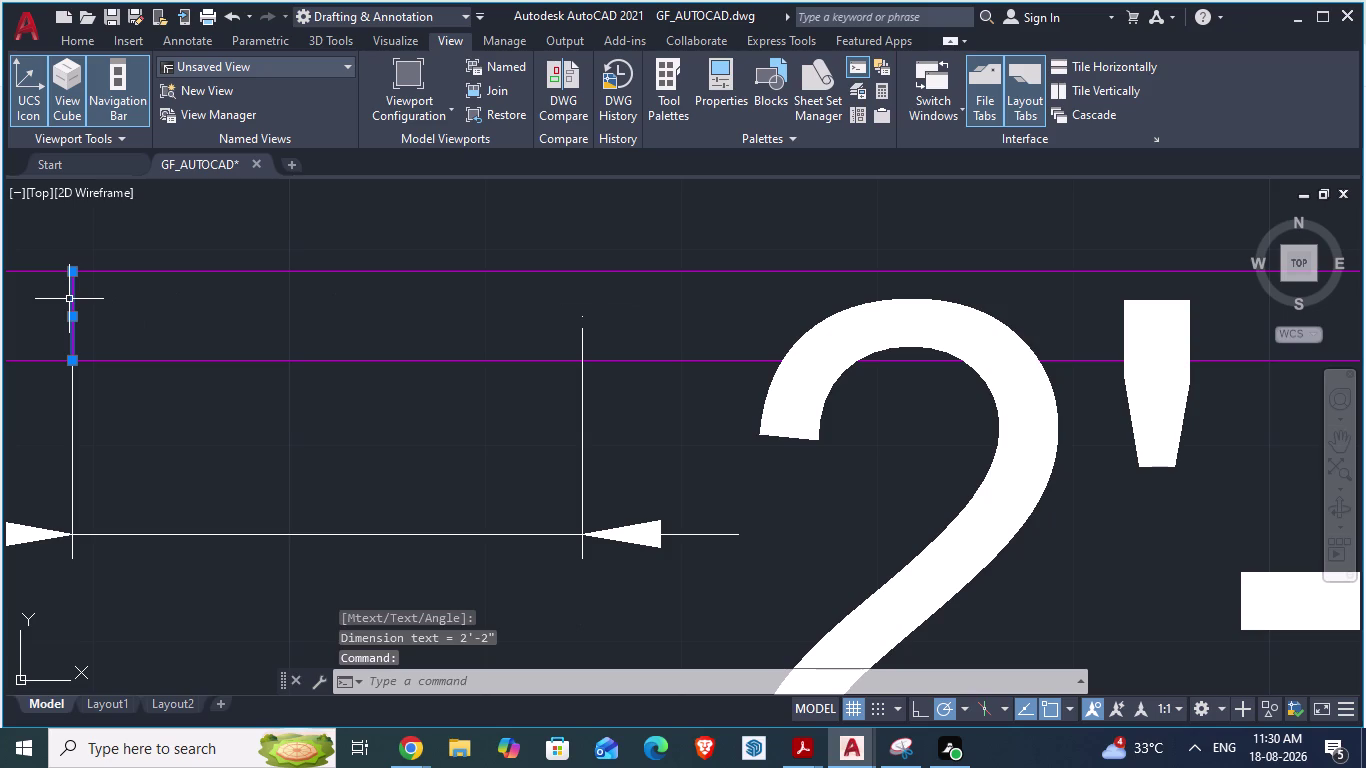
Paste a copy of the jamb line at the end of the 2'-2" dimension.
key(ctrl+c)
key(ctrl+v)
scroll(up, 3)
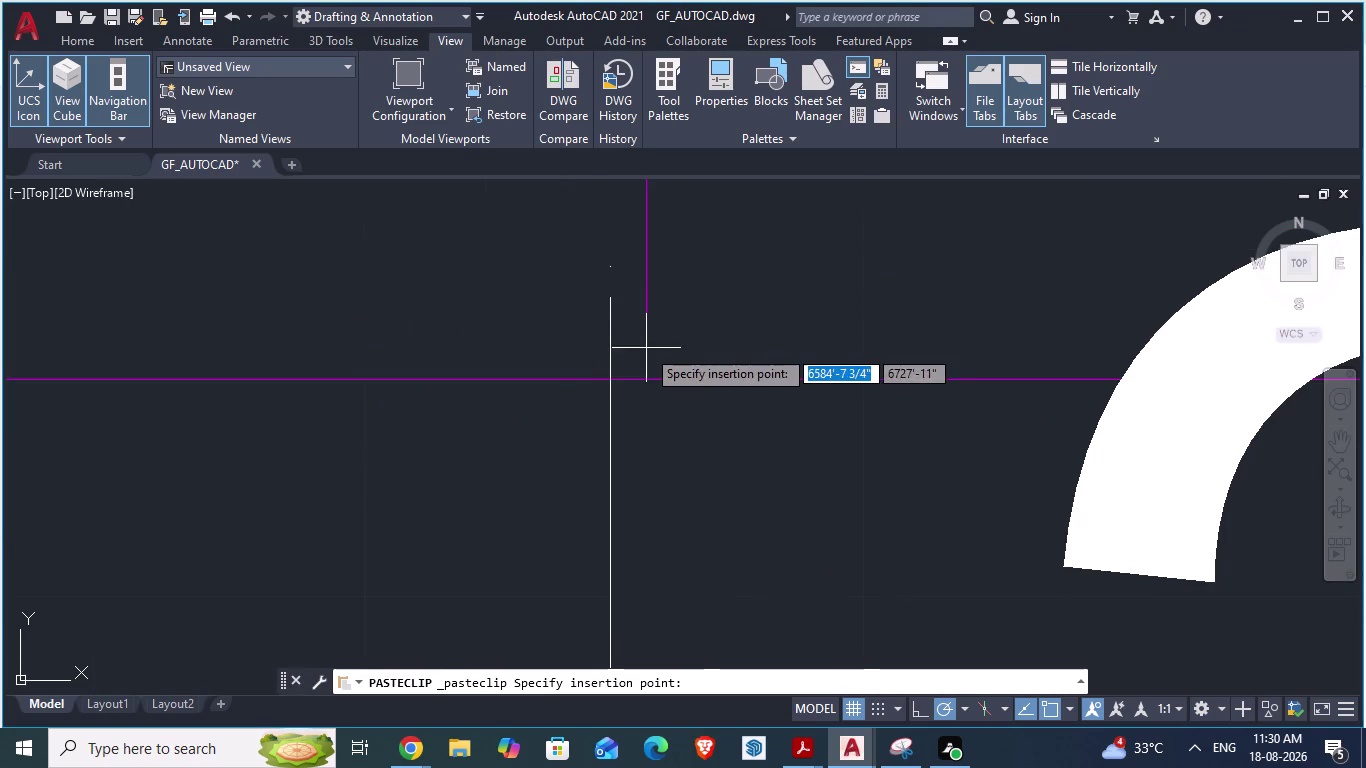
click(611, 425)
scroll(down, 3)
scroll(up, 3)
drag(606, 360, 607, 314)
Move the copied jamb line onto the wall edge.
key(m)
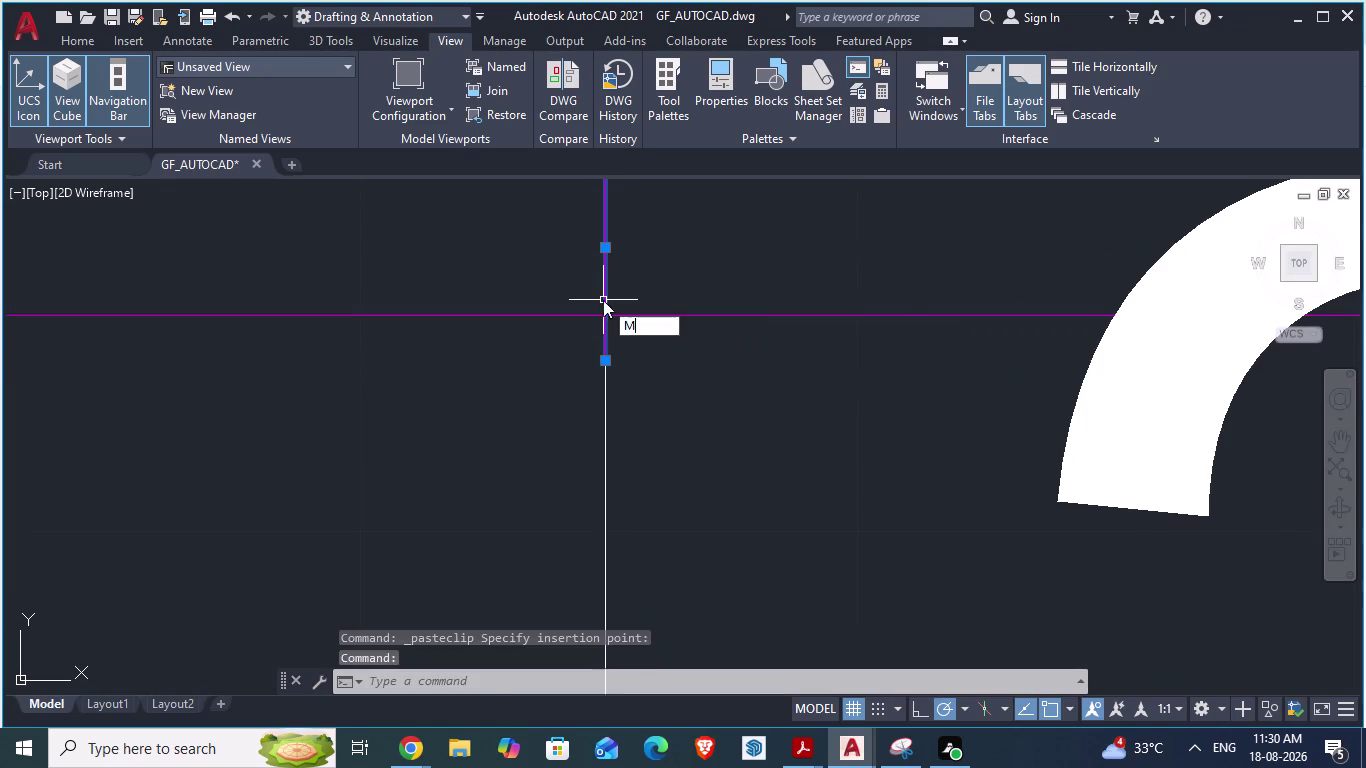
key(Return)
drag(606, 352, 602, 342)
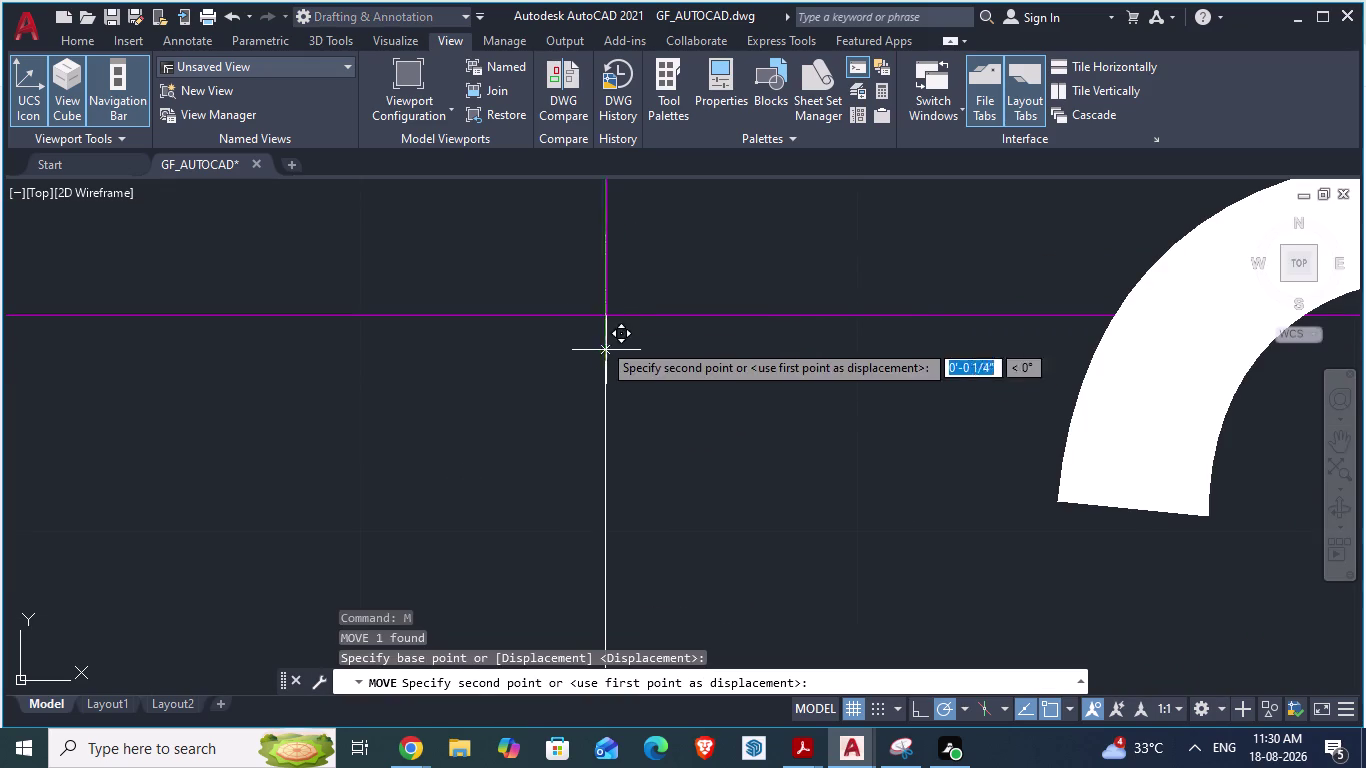
drag(602, 342, 512, 360)
scroll(up, 3)
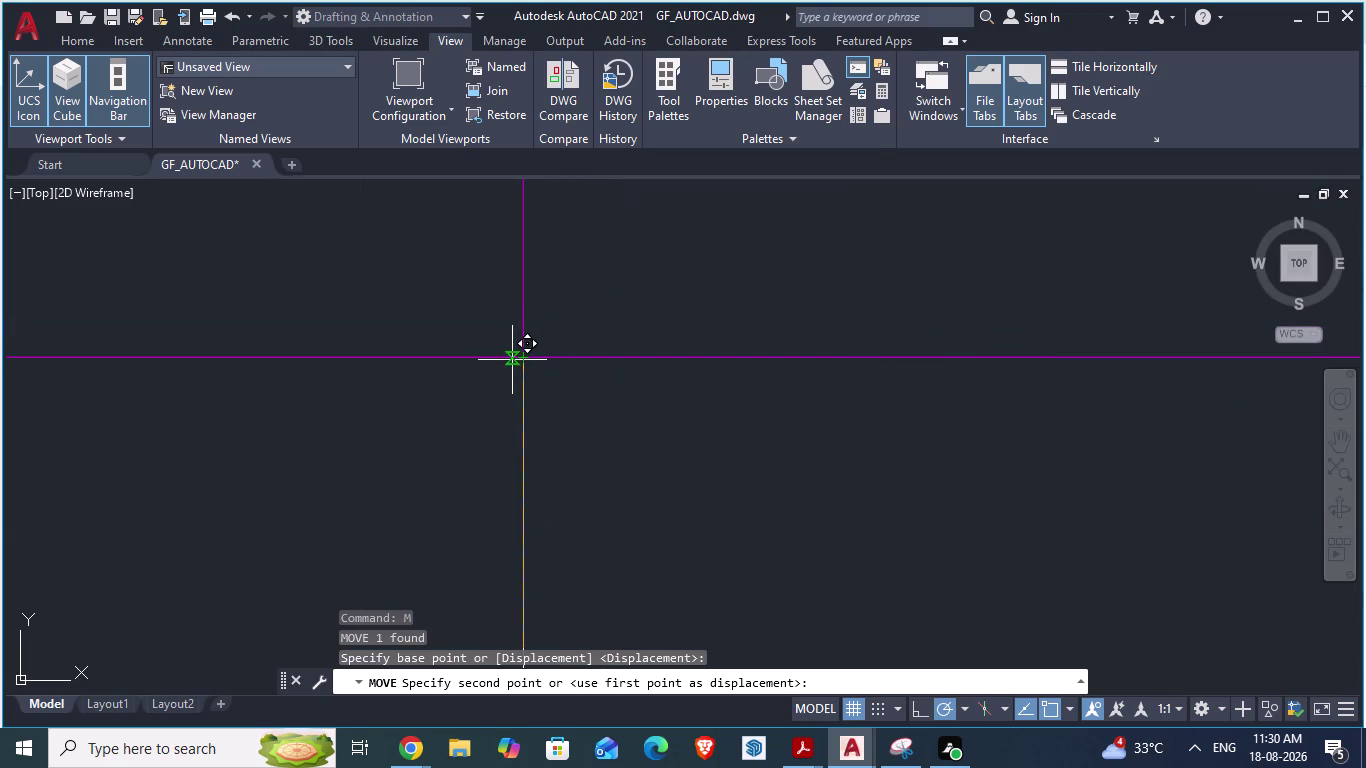
drag(512, 360, 518, 359)
click(518, 359)
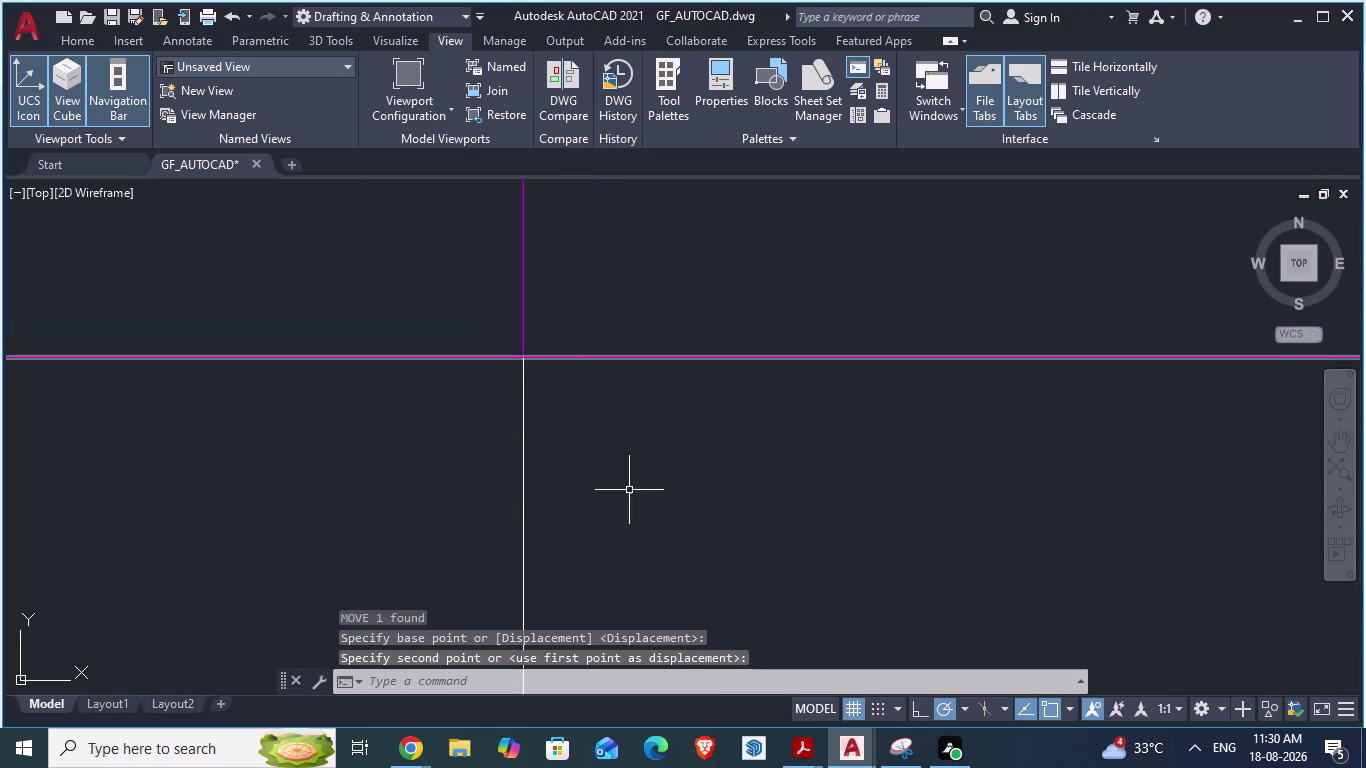
key(Escape)
Select and erase the 2'-2" helper dimension, then switch to ARCH PLANS.
scroll(down, 3)
scroll(down, 3)
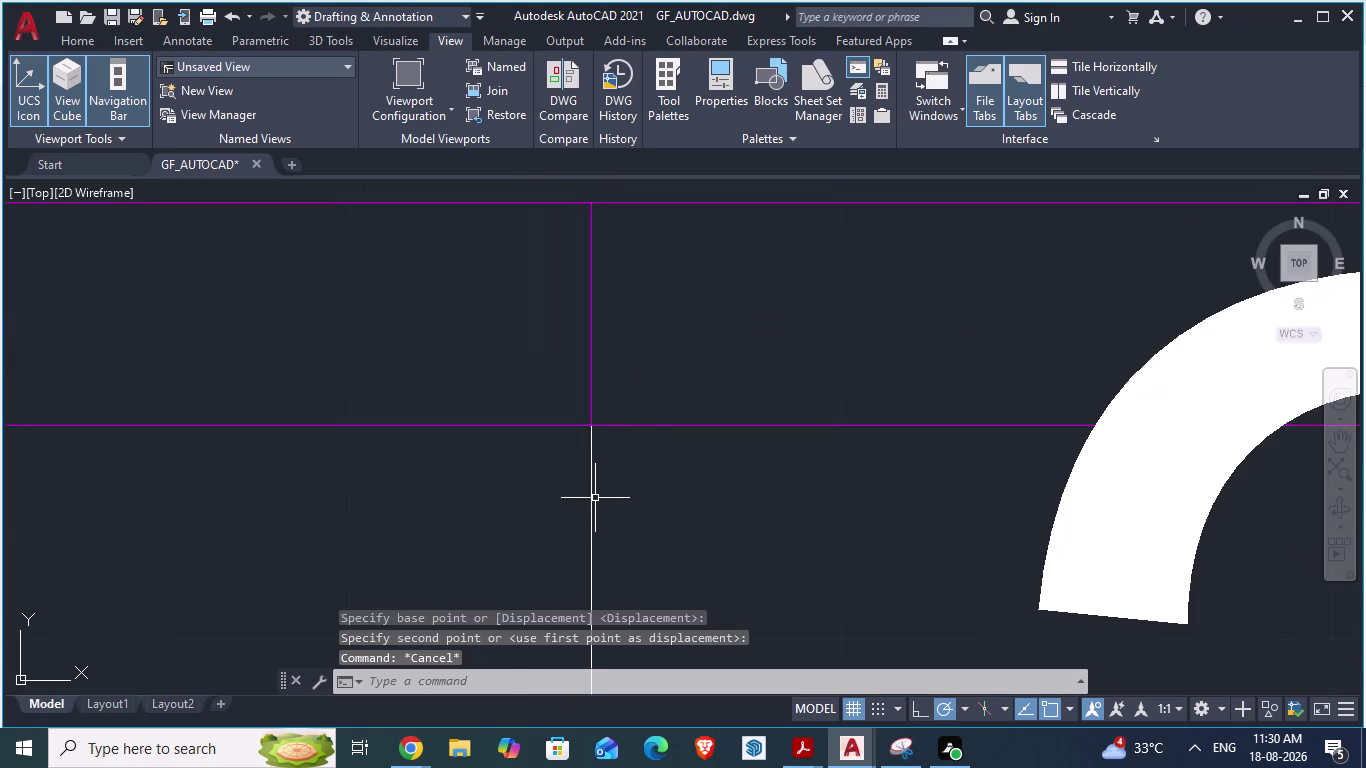
click(588, 498)
key(grave)
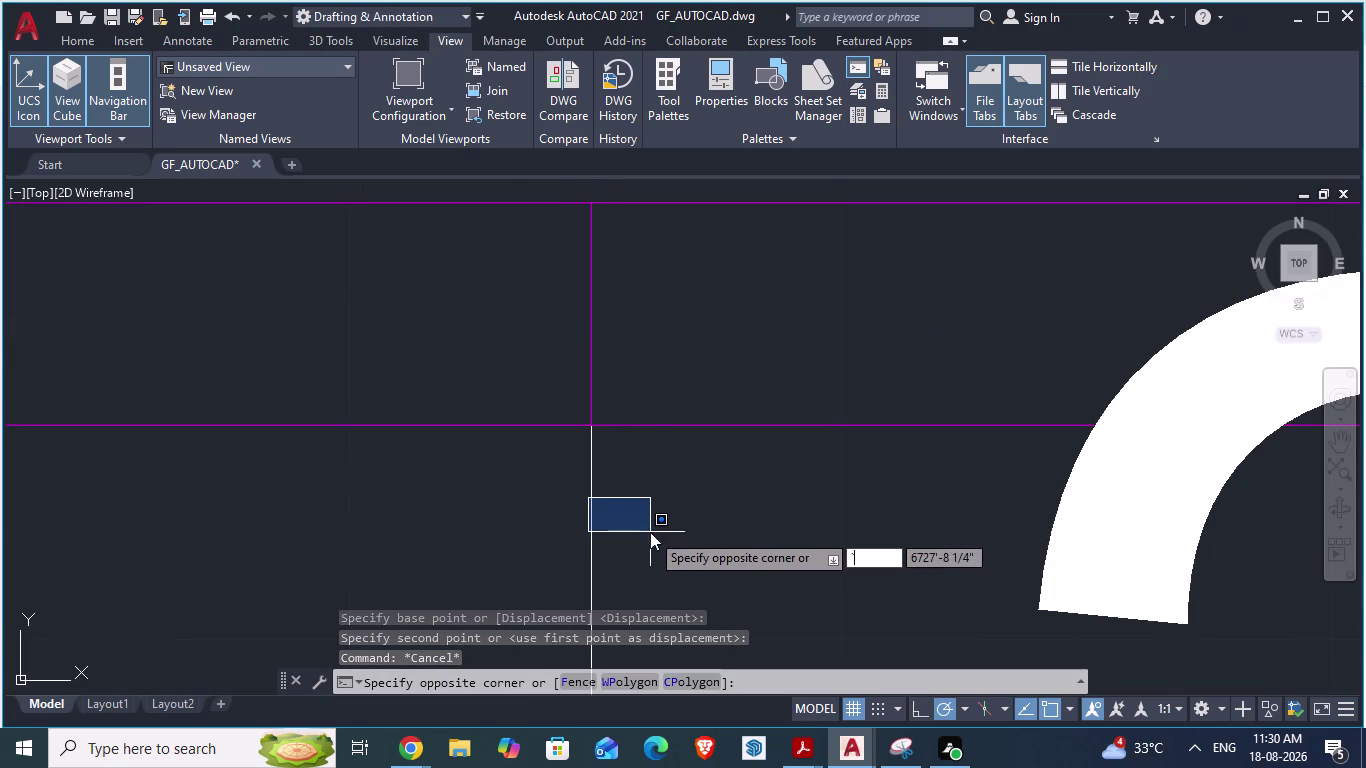
key(Escape)
click(1175, 503)
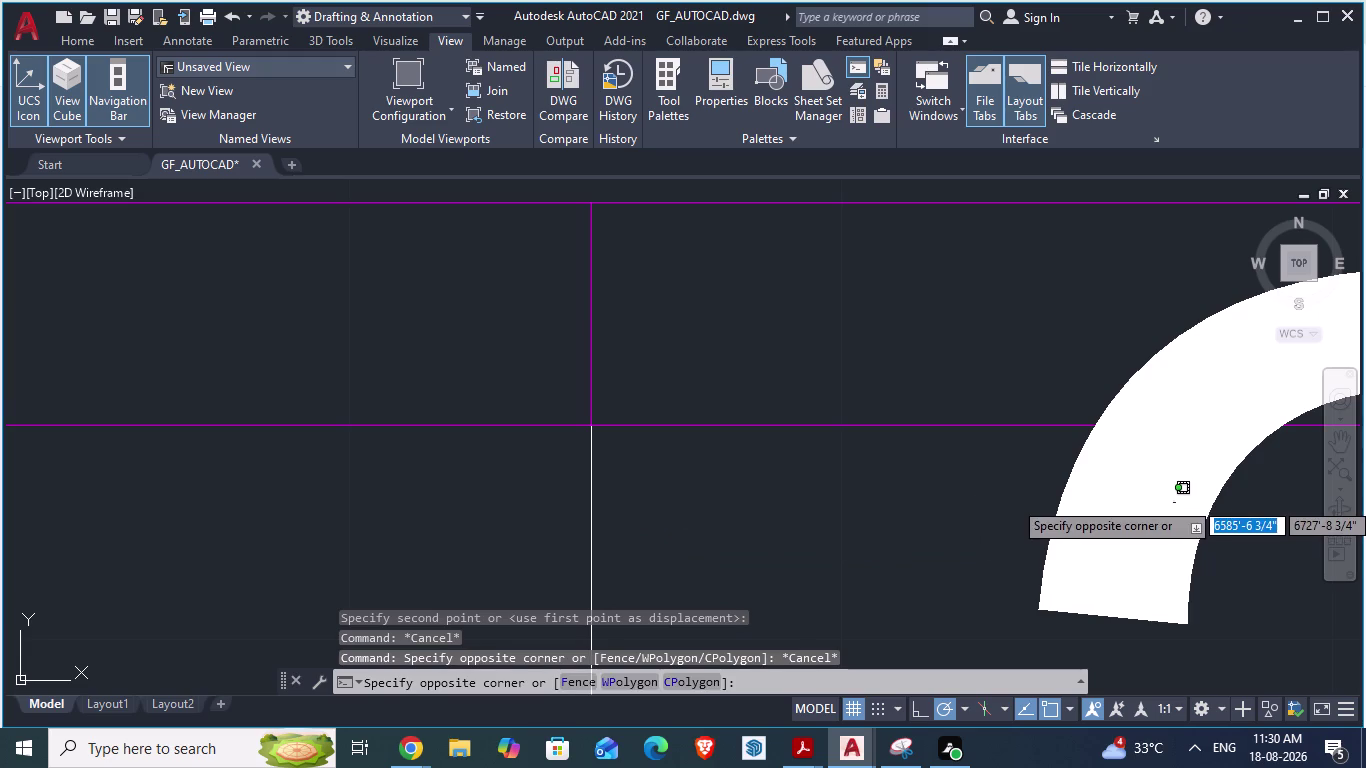
scroll(down, 3)
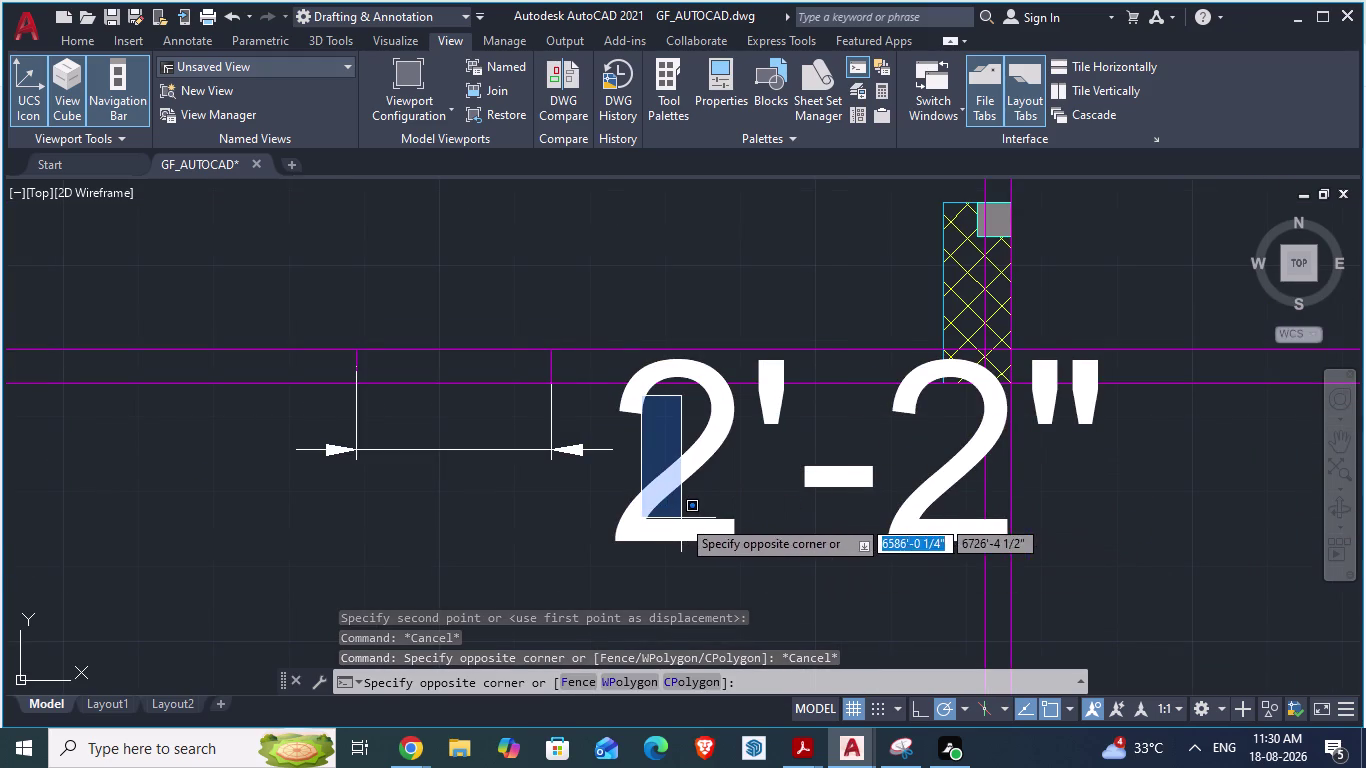
key(Escape)
click(687, 523)
click(685, 536)
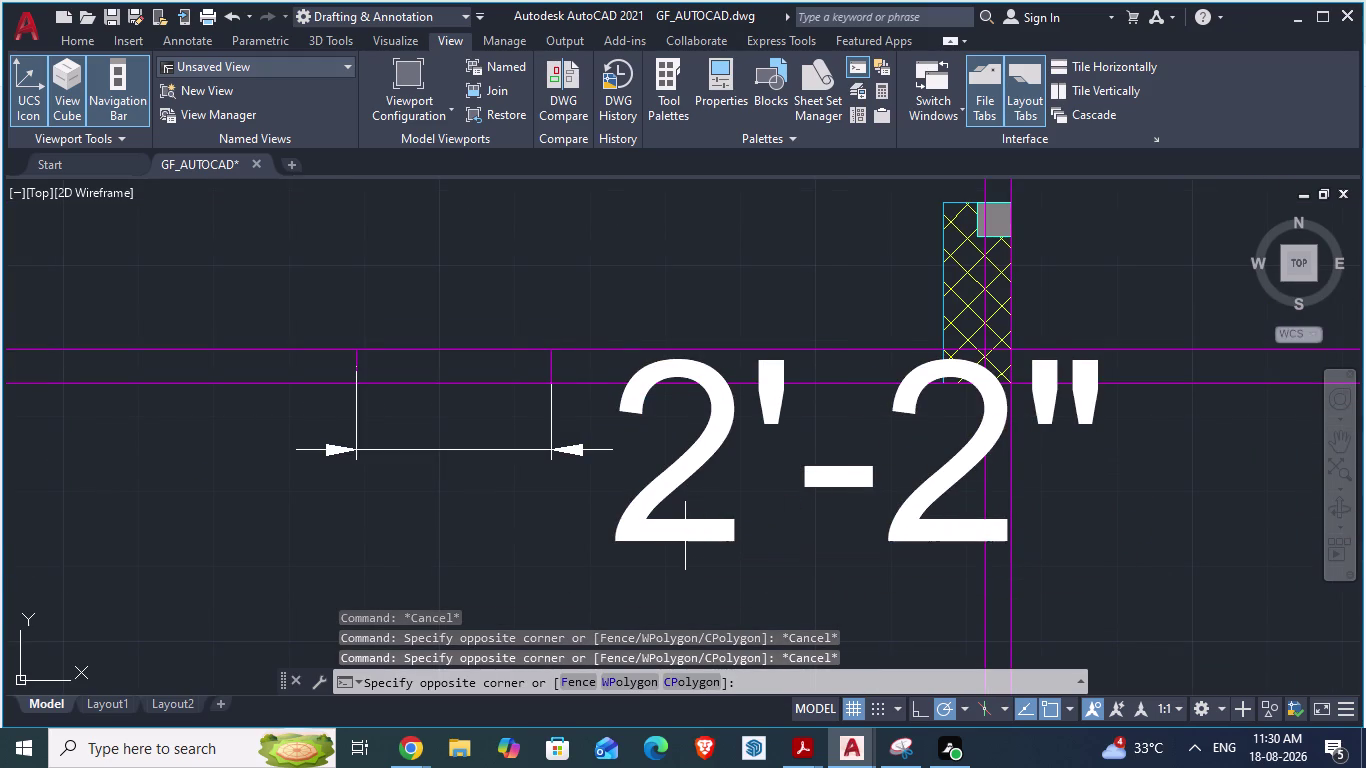
key(Escape)
key(Escape)
click(680, 519)
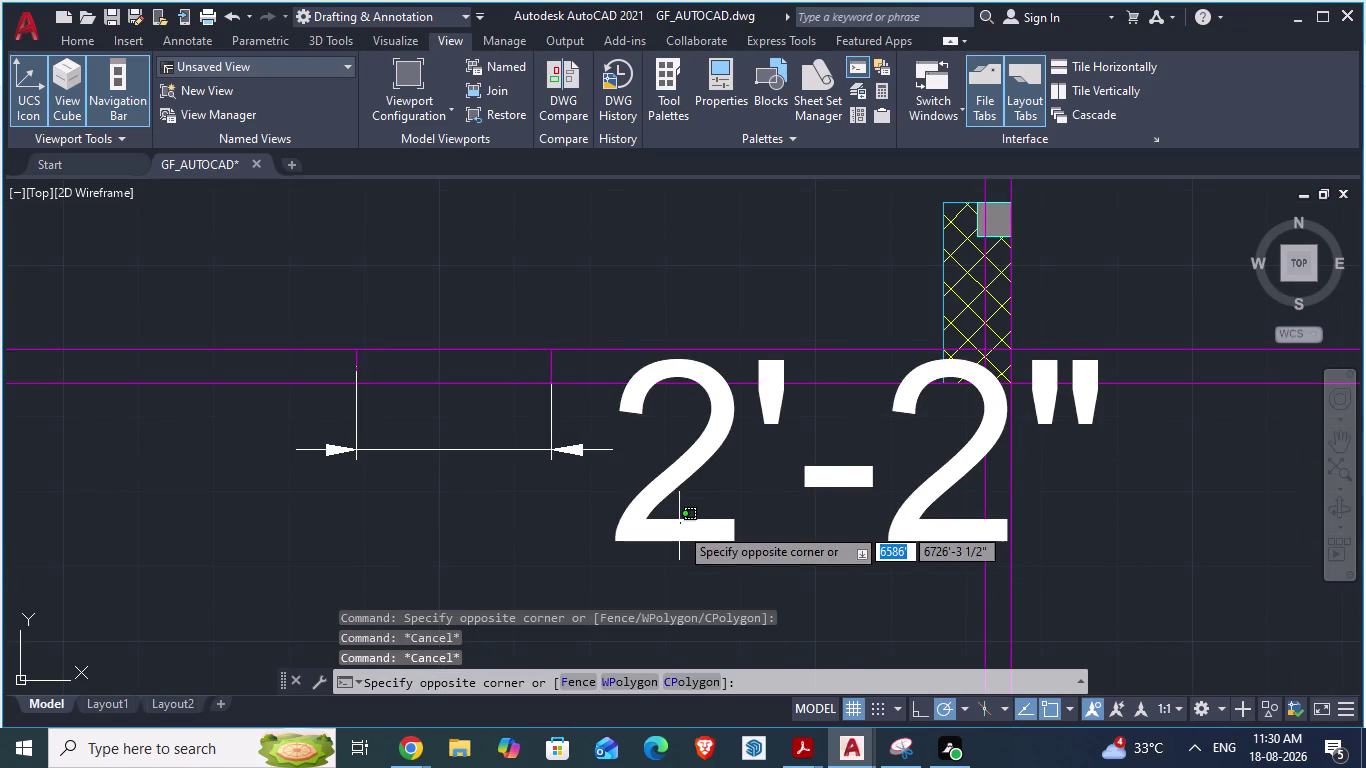
click(679, 526)
click(927, 507)
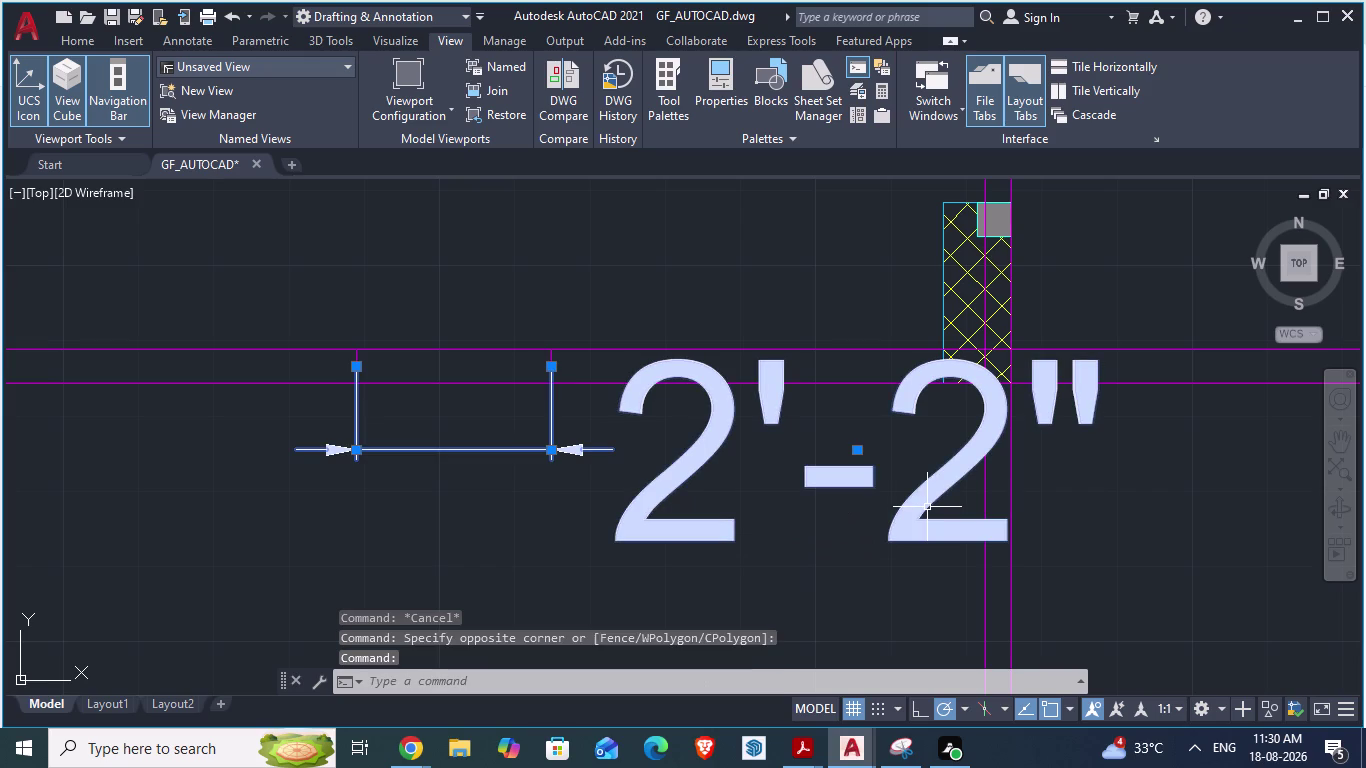
key(Delete)
scroll(down, 3)
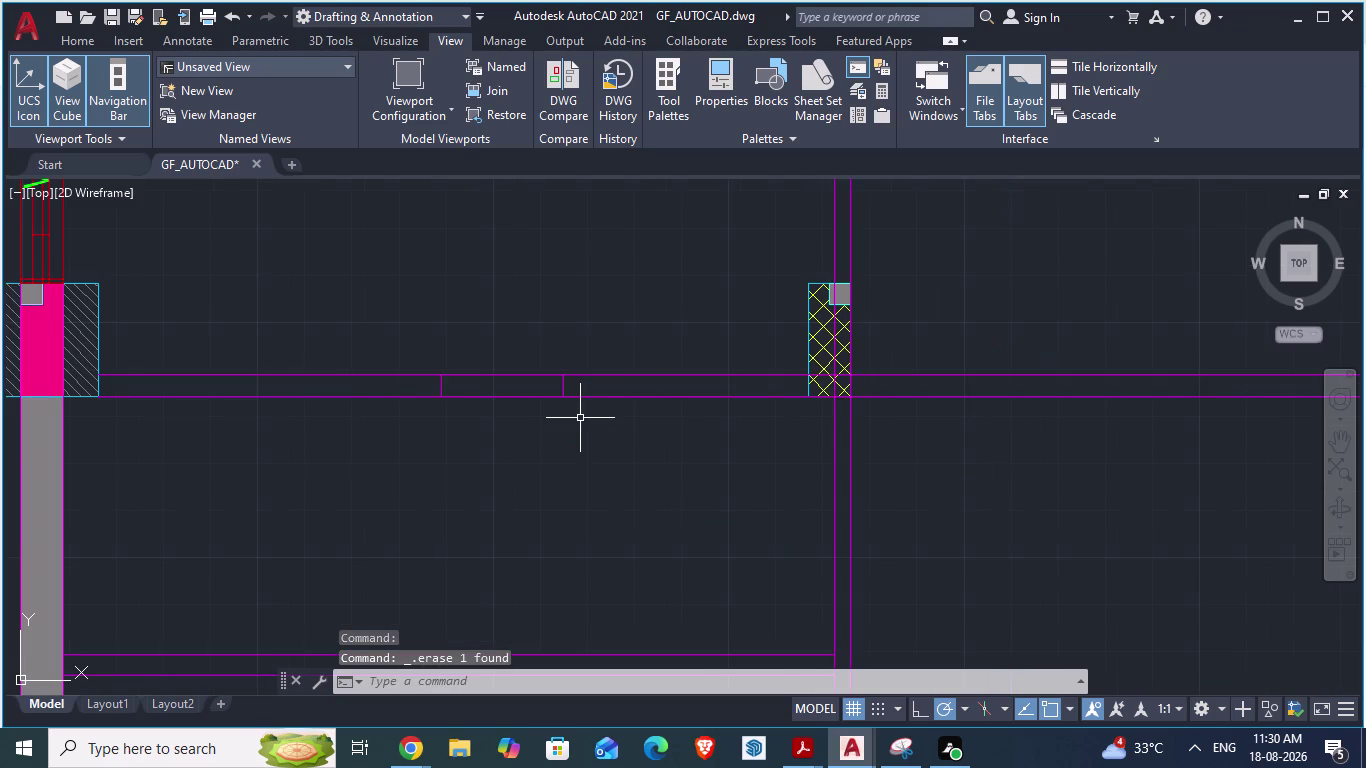
key(alt+Tab)
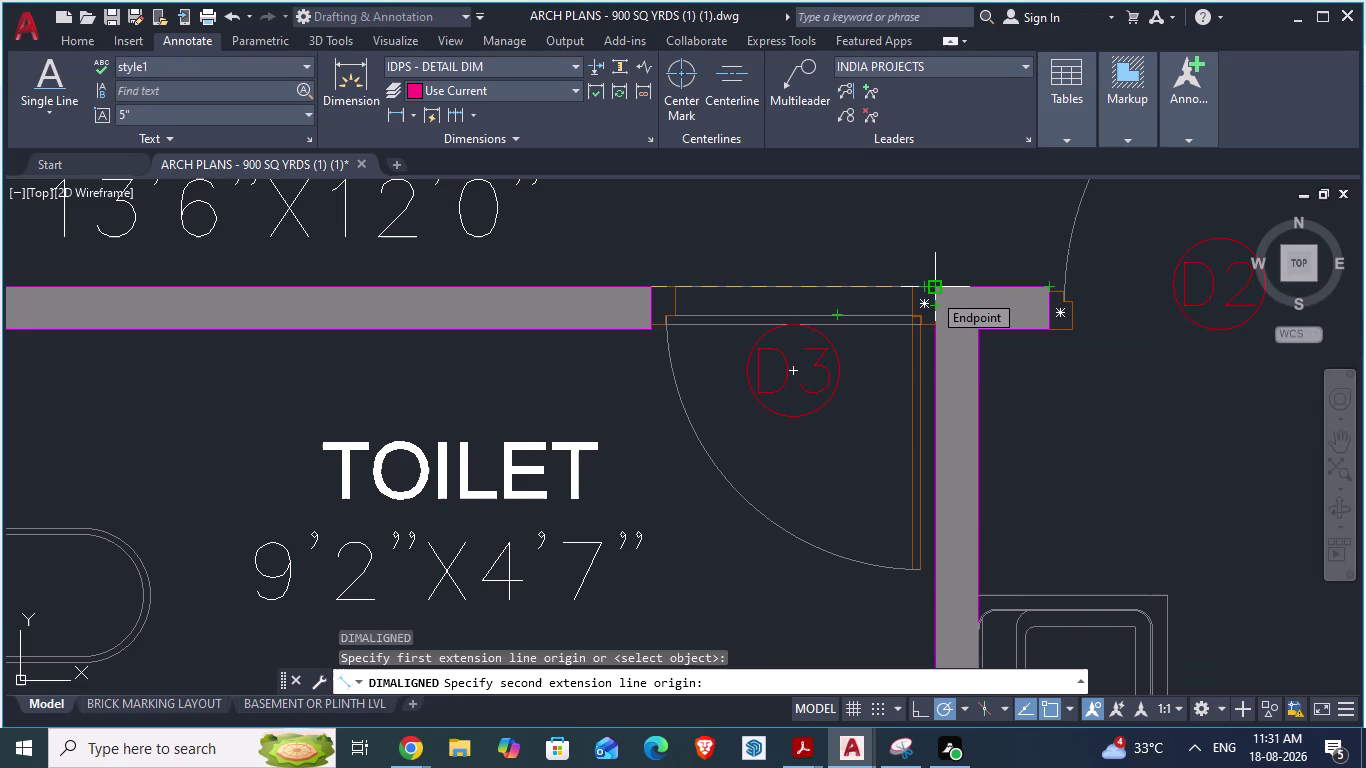
key(Escape)
key(alt+Tab)
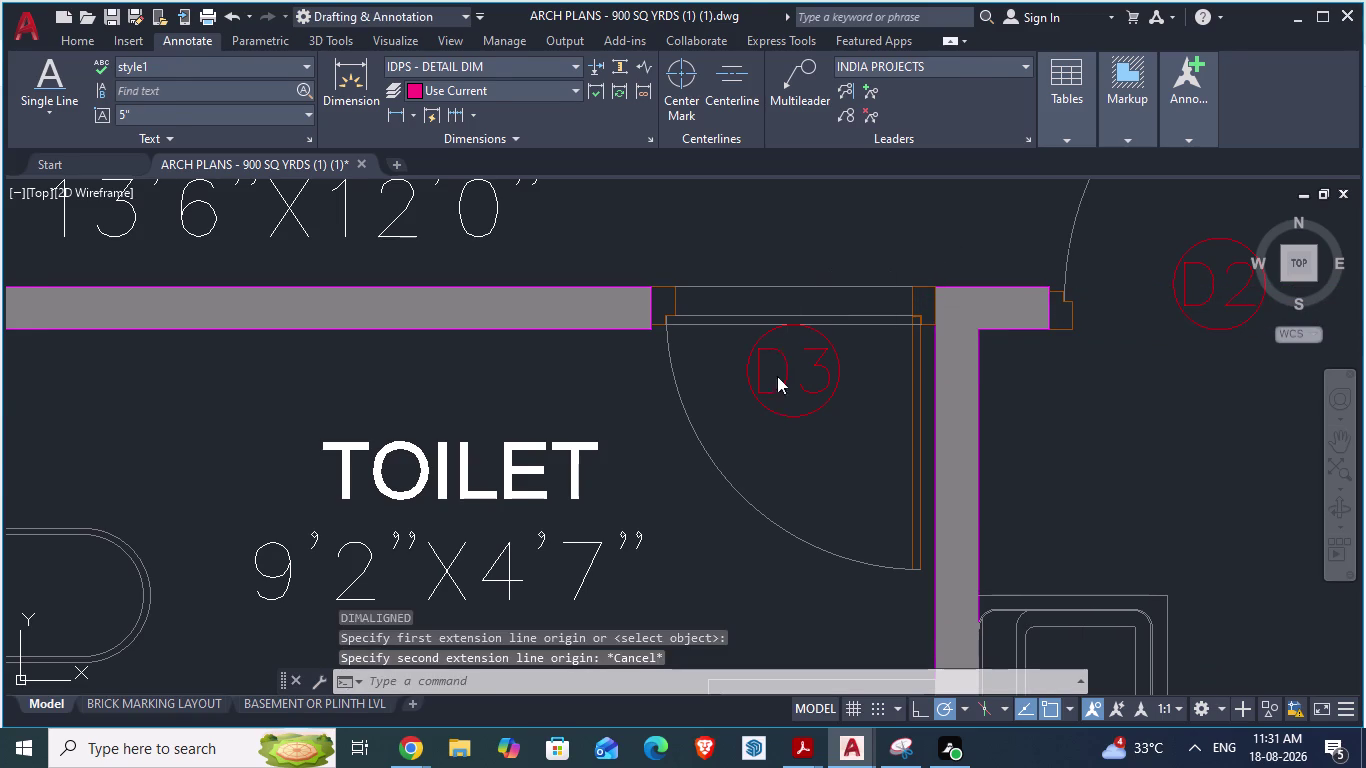
scroll(up, 3)
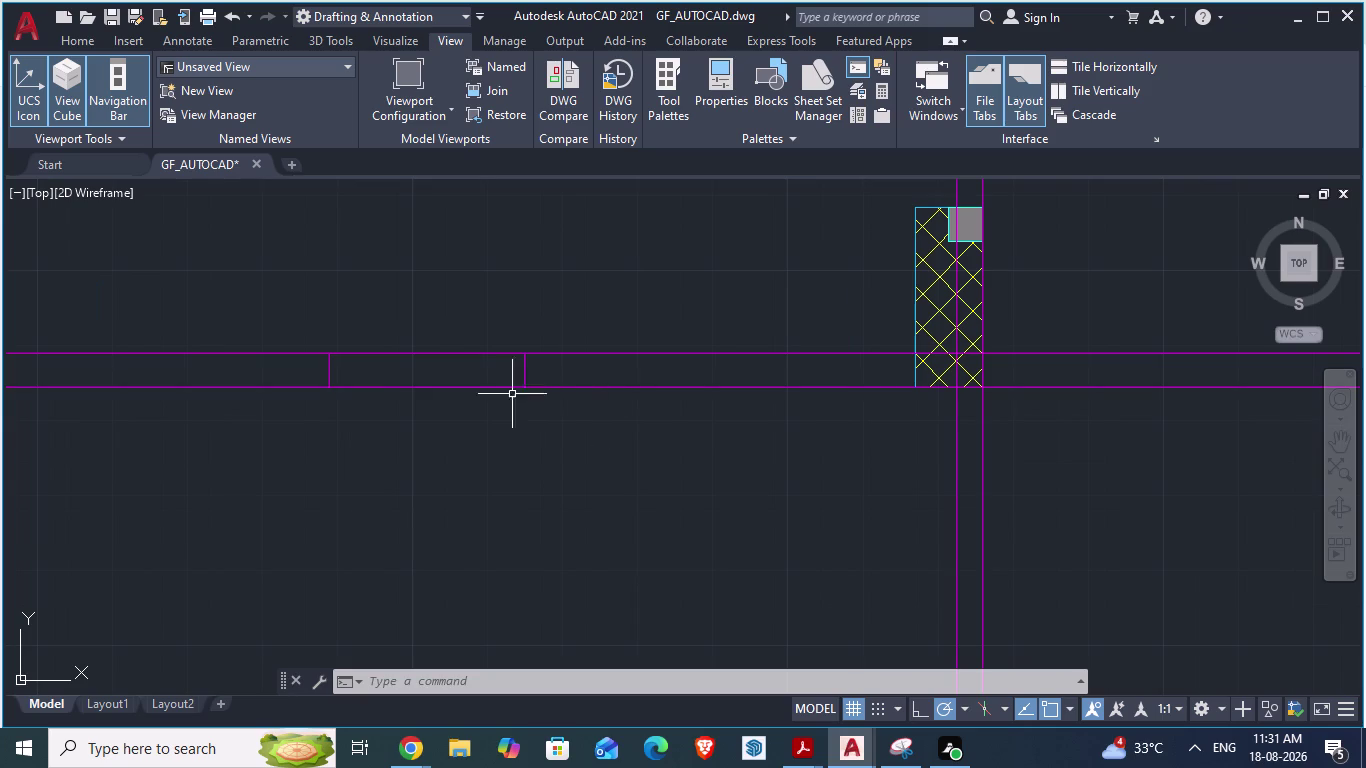
Dimension 2'6" from the opening's left edge, with the dimension line above the opening.
scroll(down, 3)
scroll(up, 3)
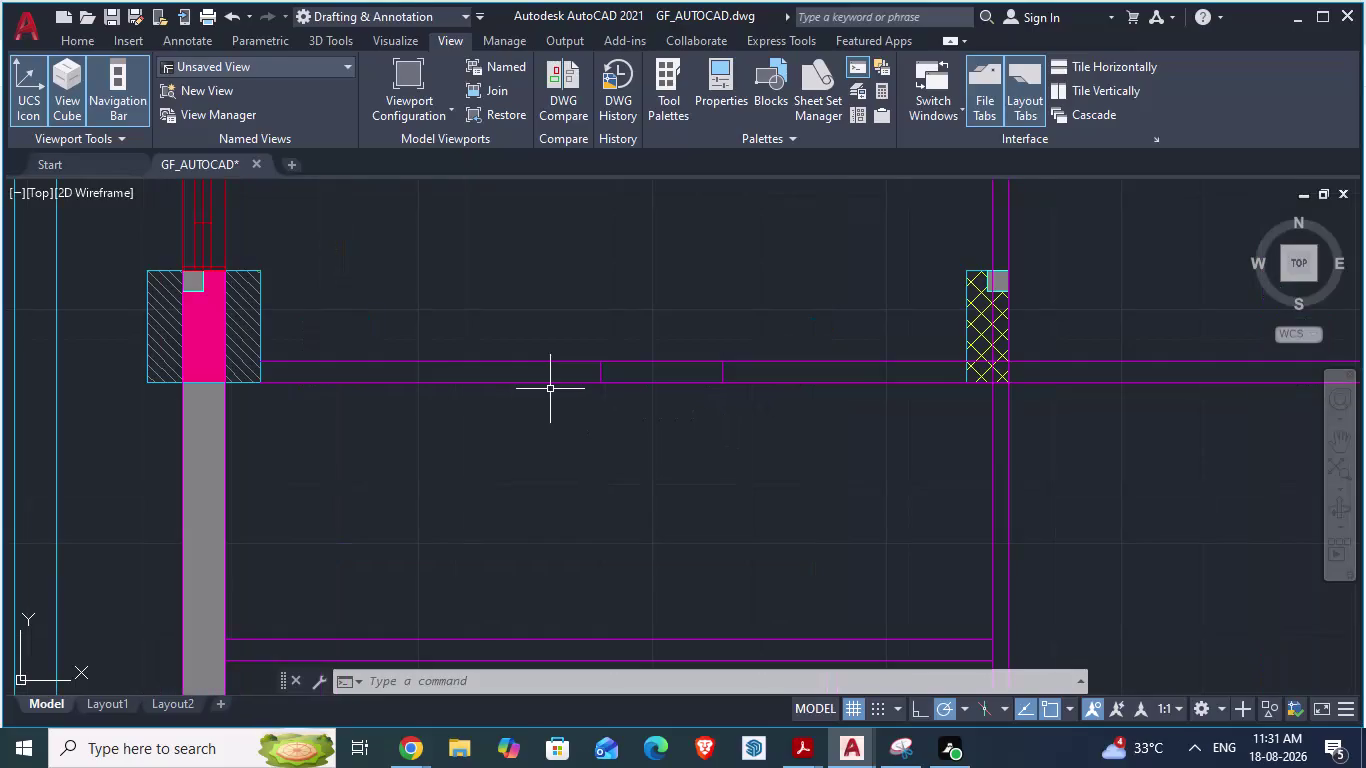
scroll(up, 3)
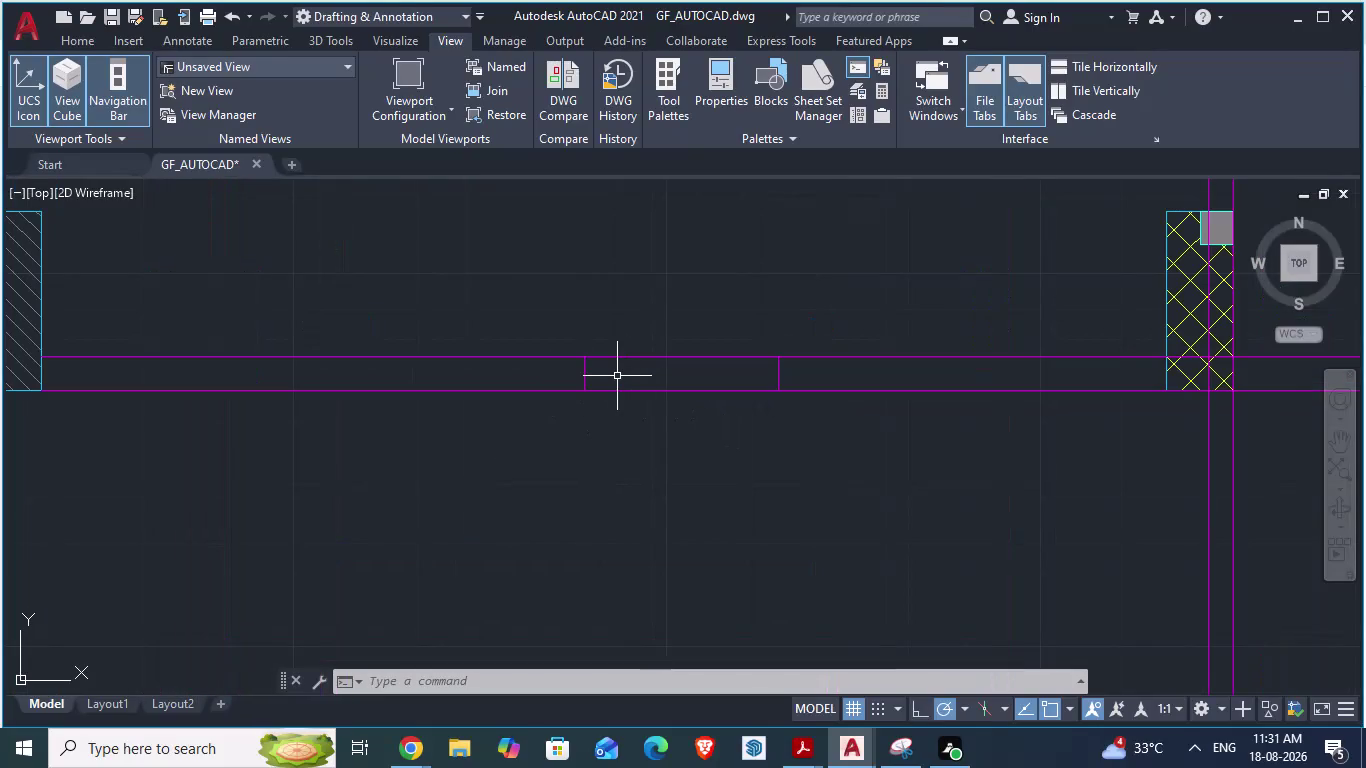
text(DA)
key(Return)
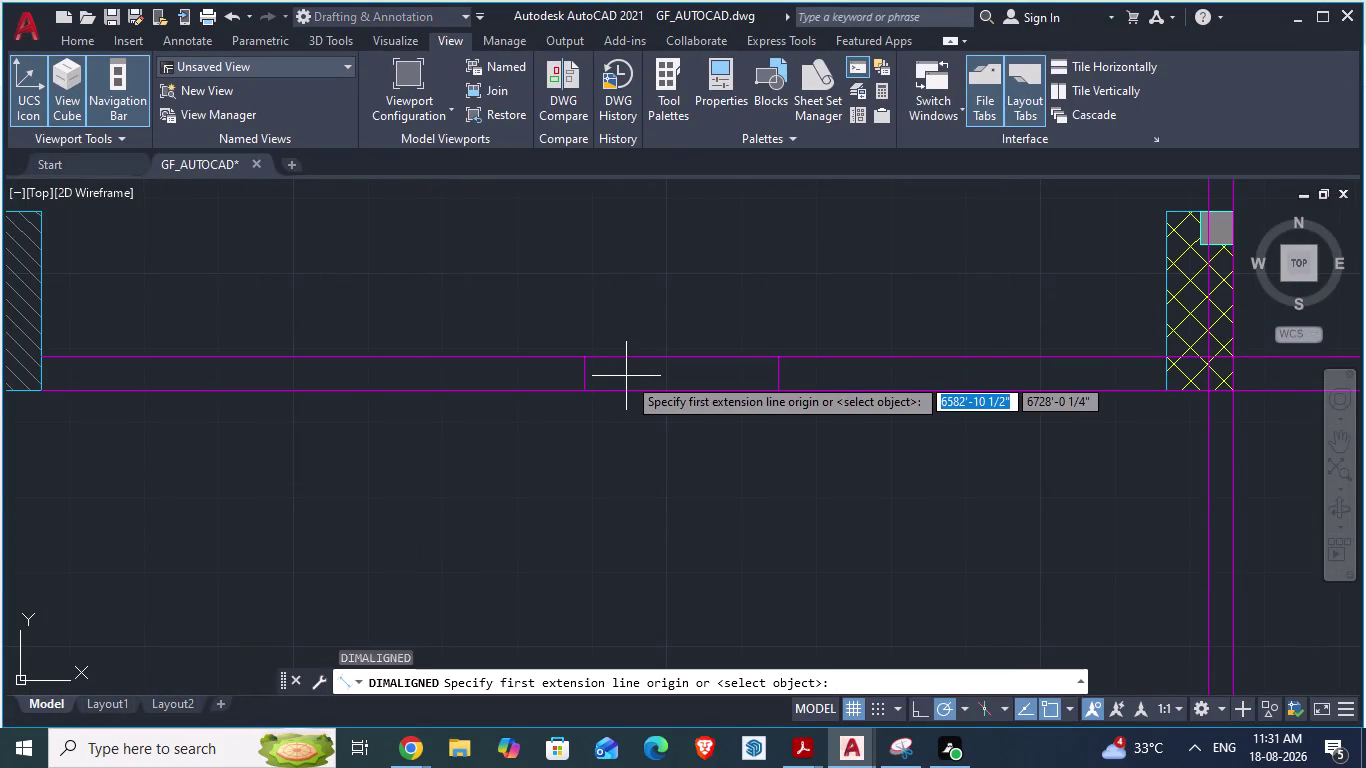
click(632, 356)
key(Escape)
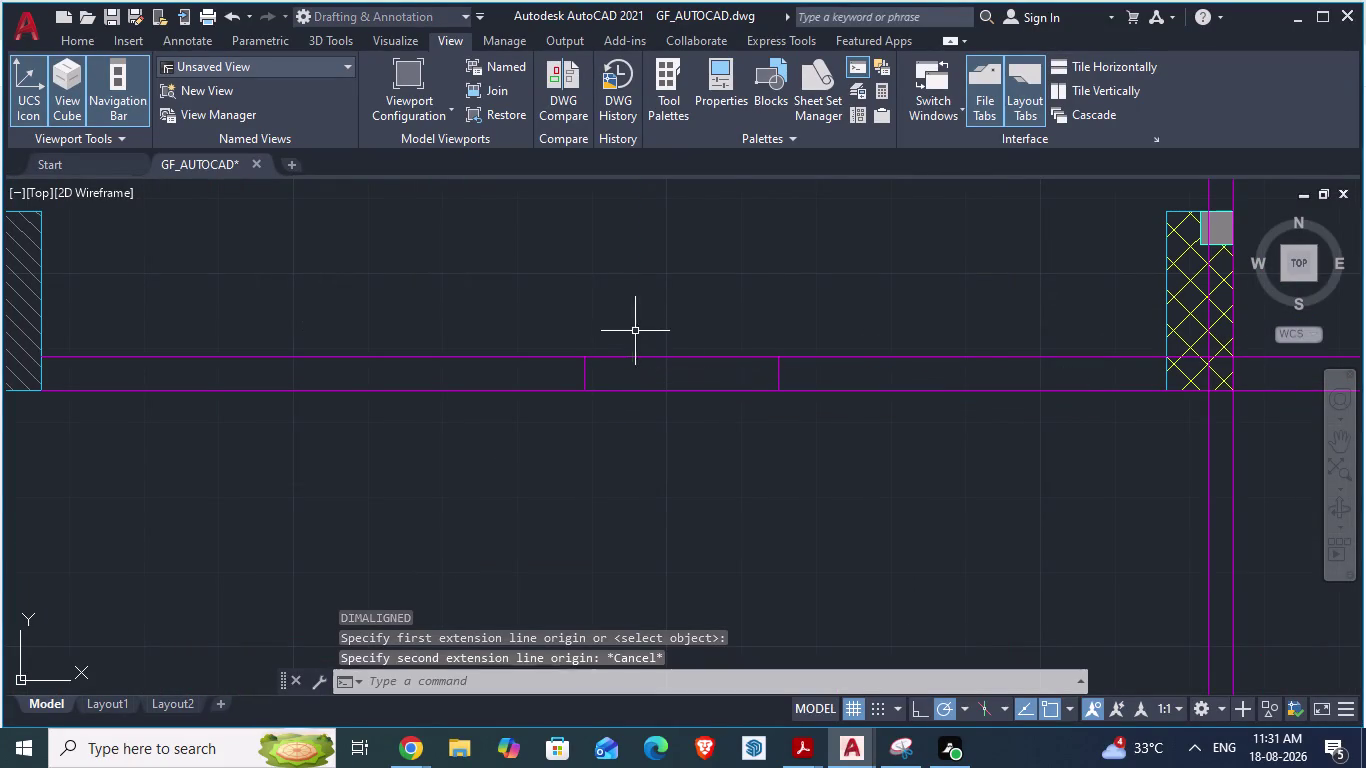
key(space)
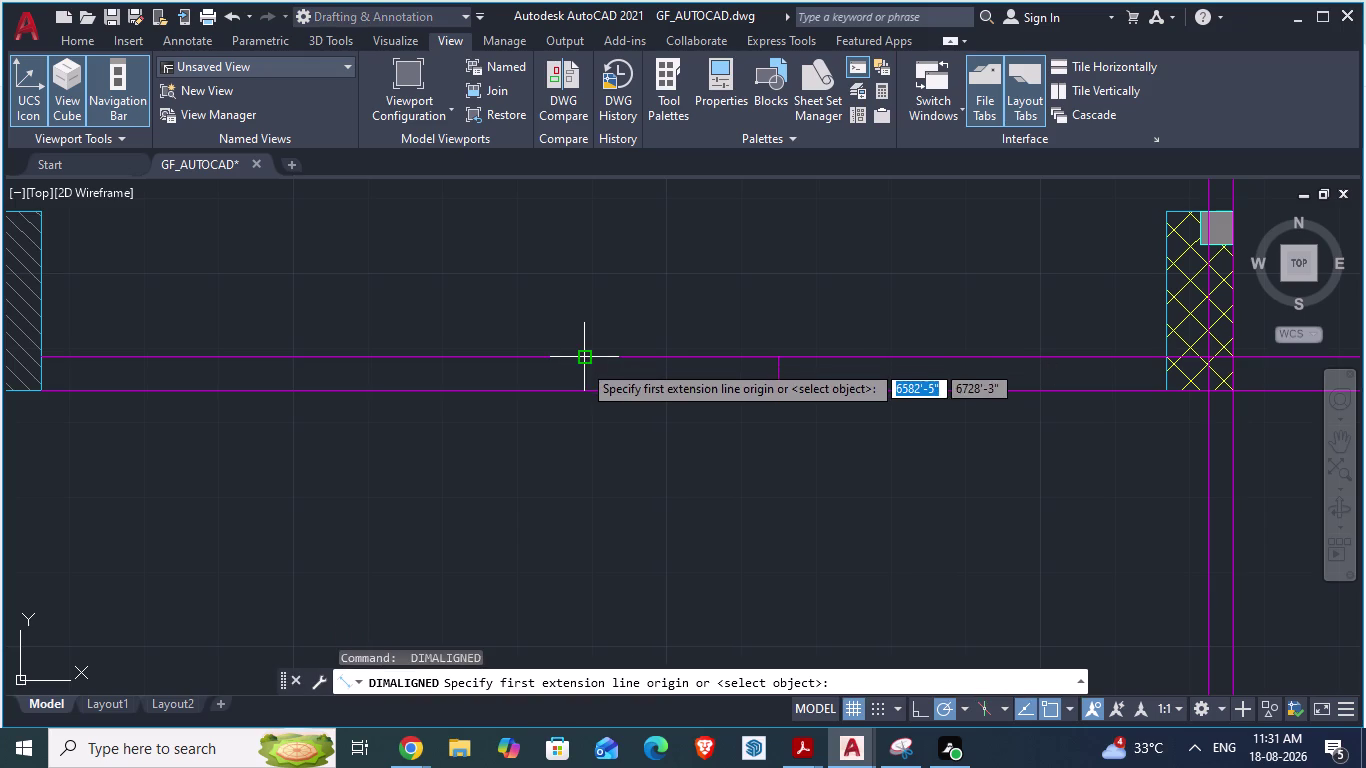
click(582, 363)
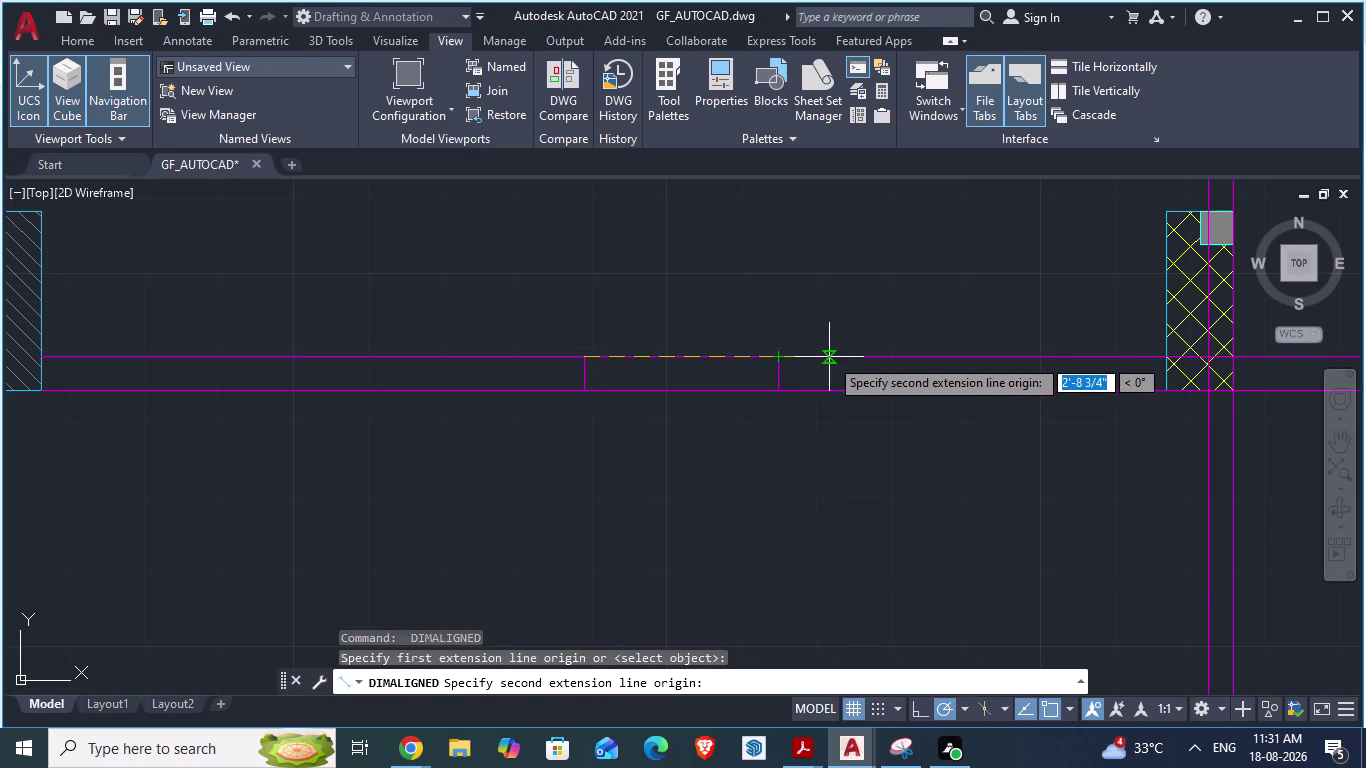
text(2')
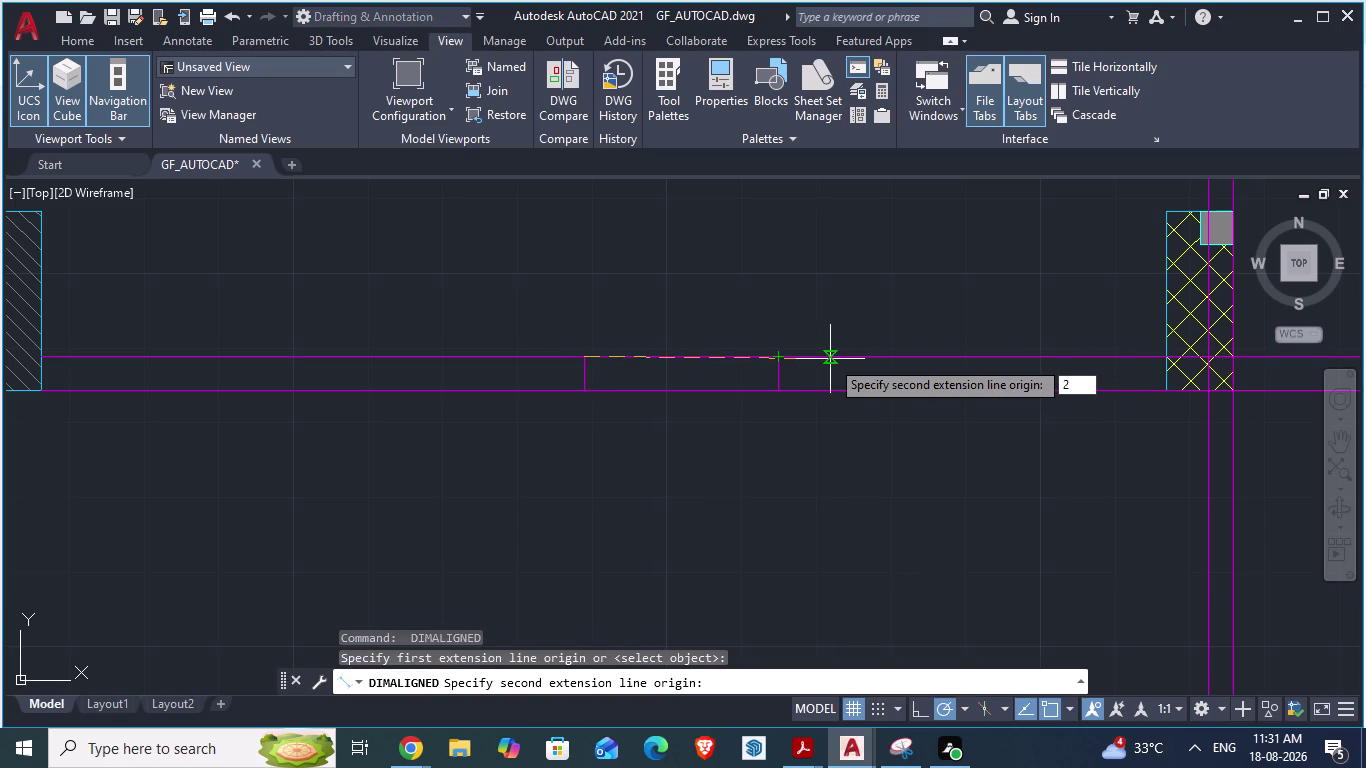
text(6")
key(Return)
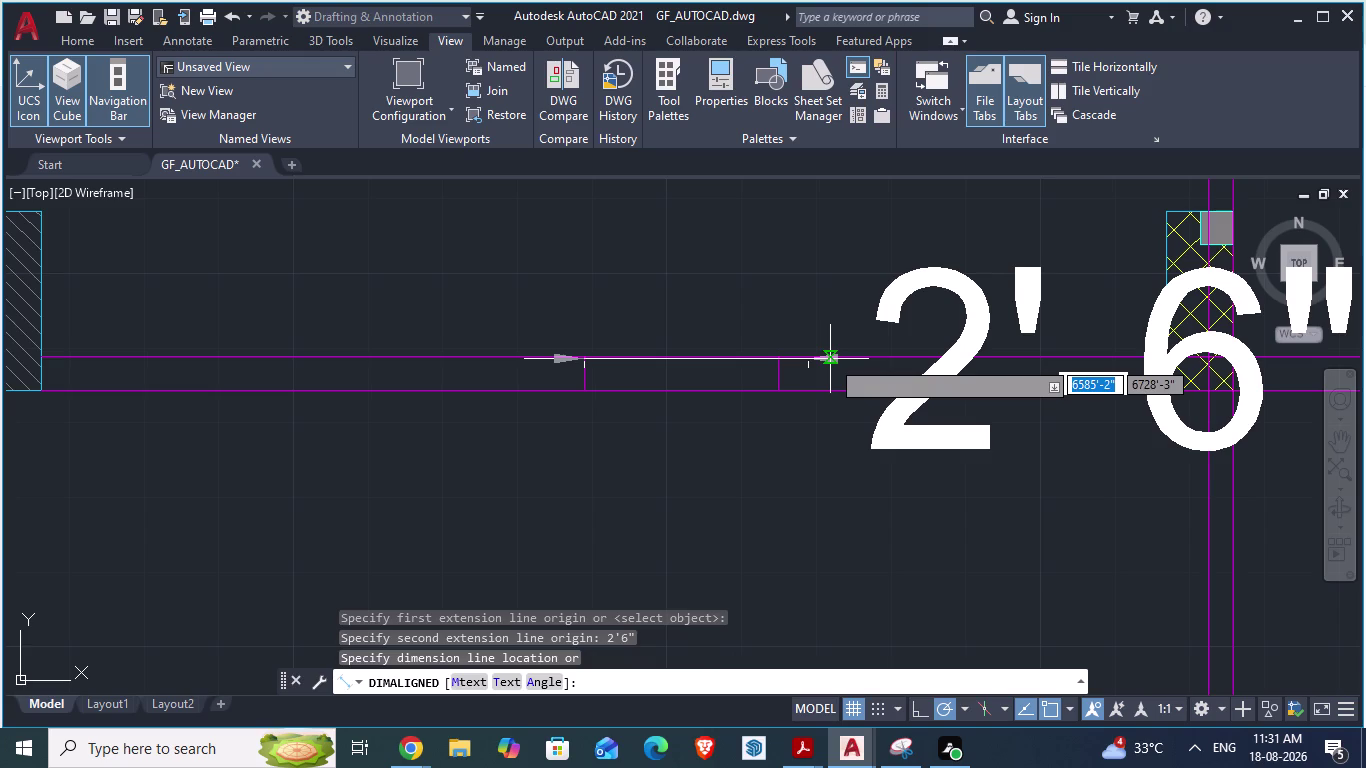
click(830, 359)
Move the right magenta jamb line onto the right end of the 2'-6" dimension.
key(Escape)
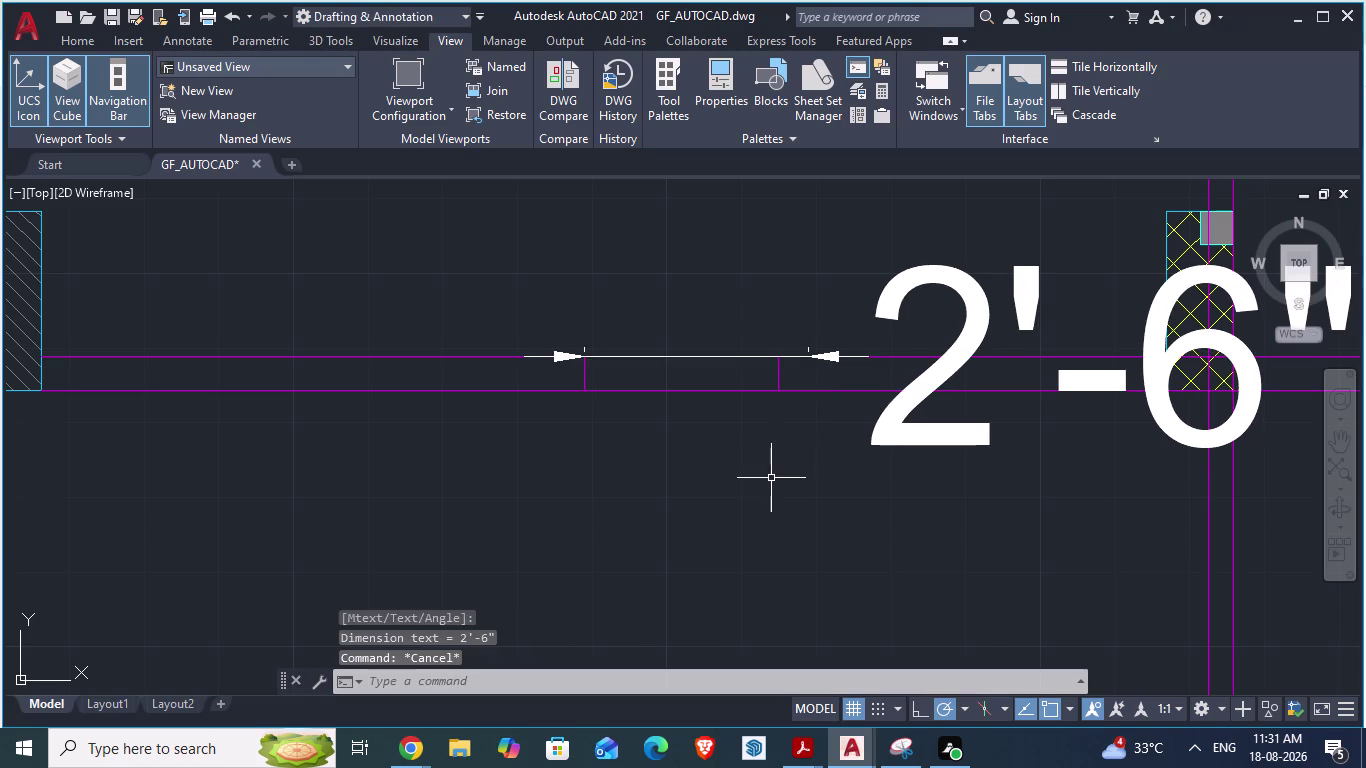
scroll(up, 3)
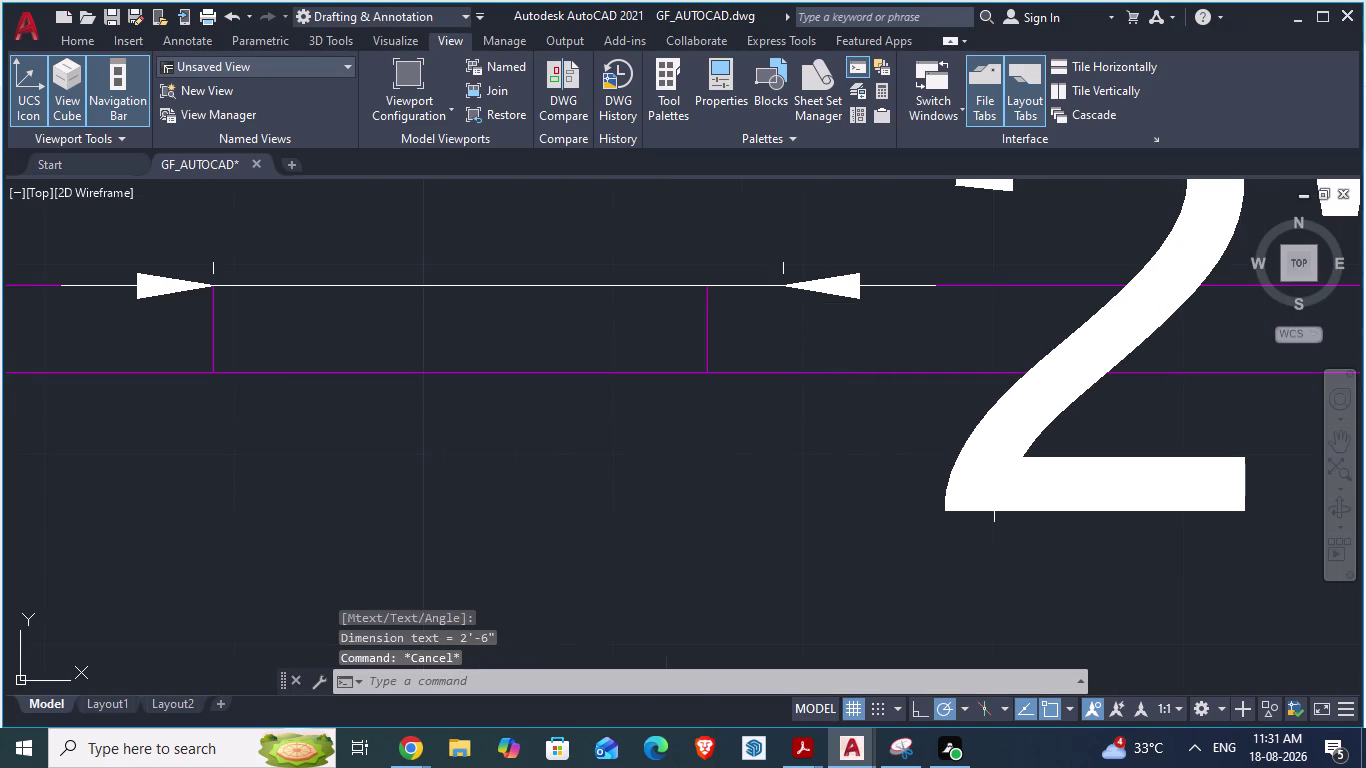
click(997, 494)
scroll(down, 3)
scroll(up, 3)
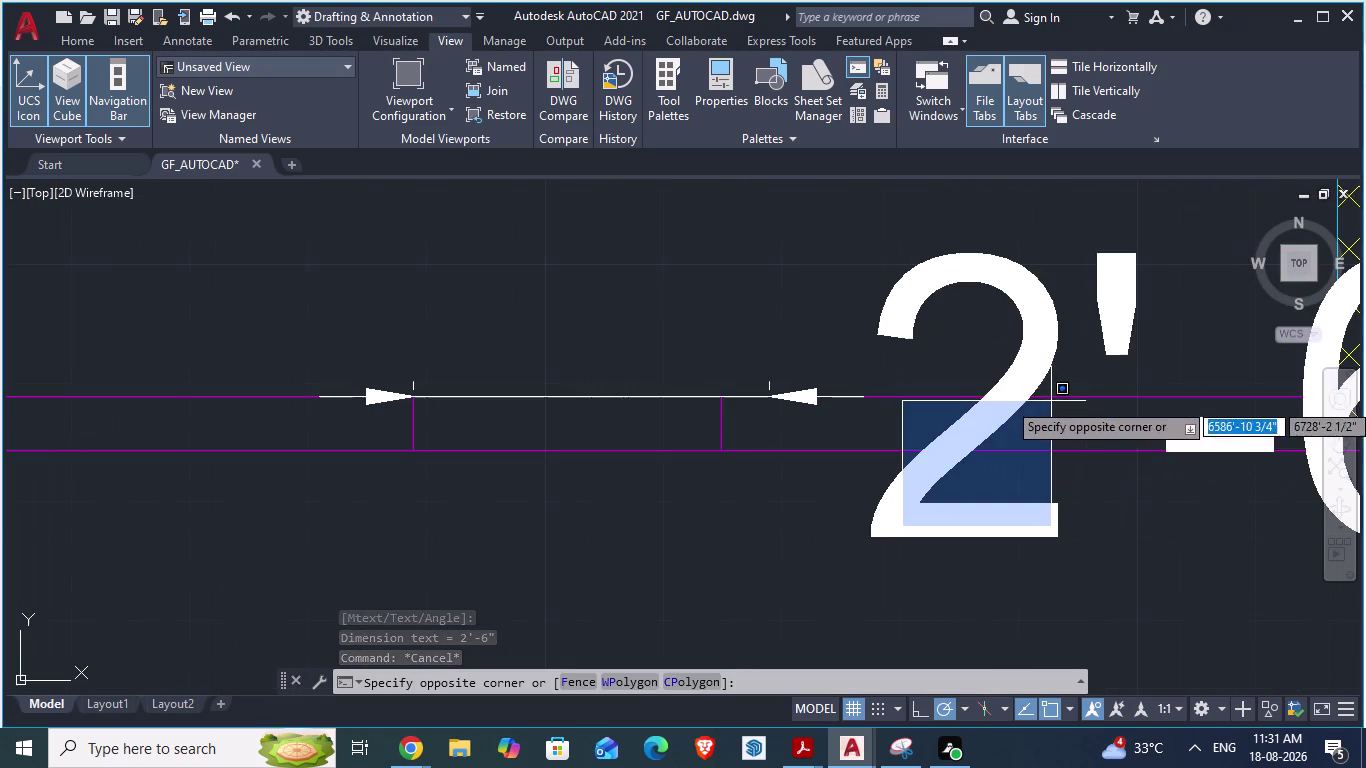
key(Escape)
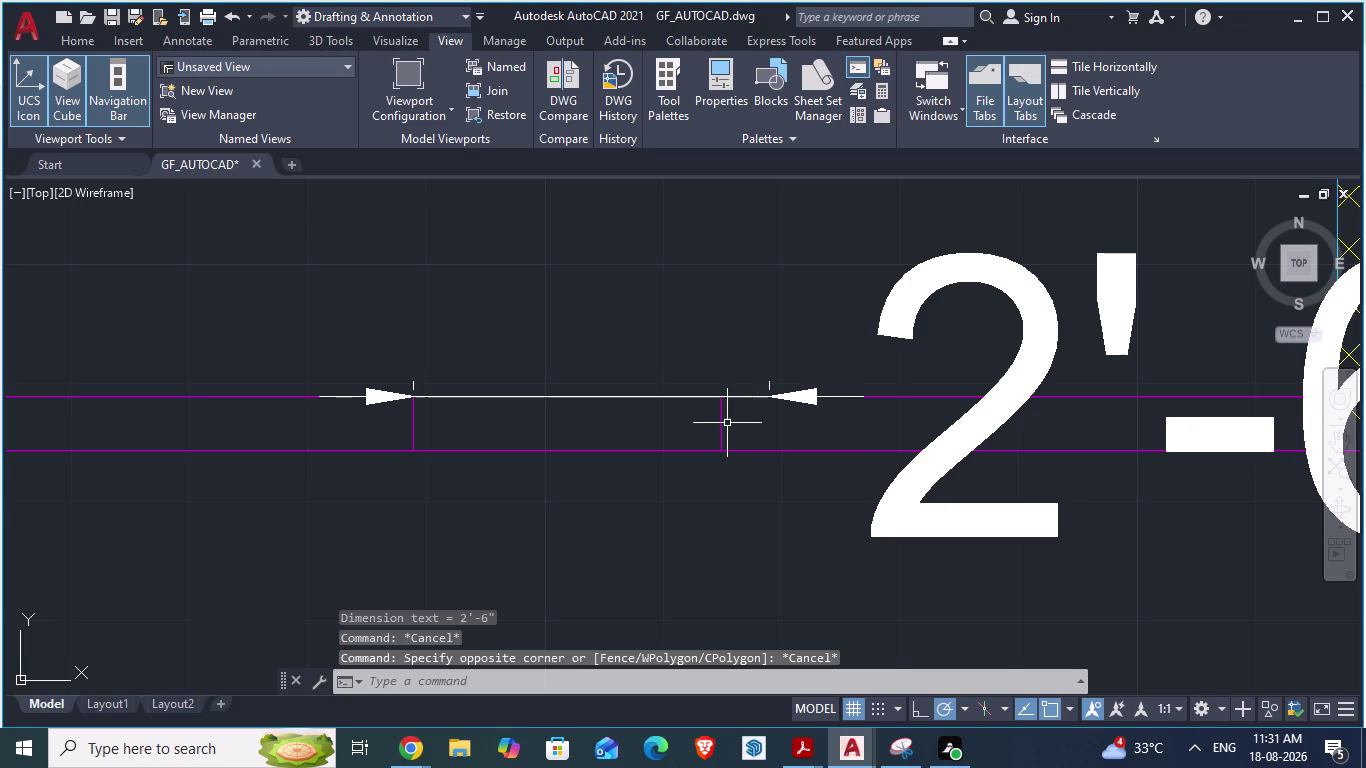
click(720, 422)
key(m)
key(Return)
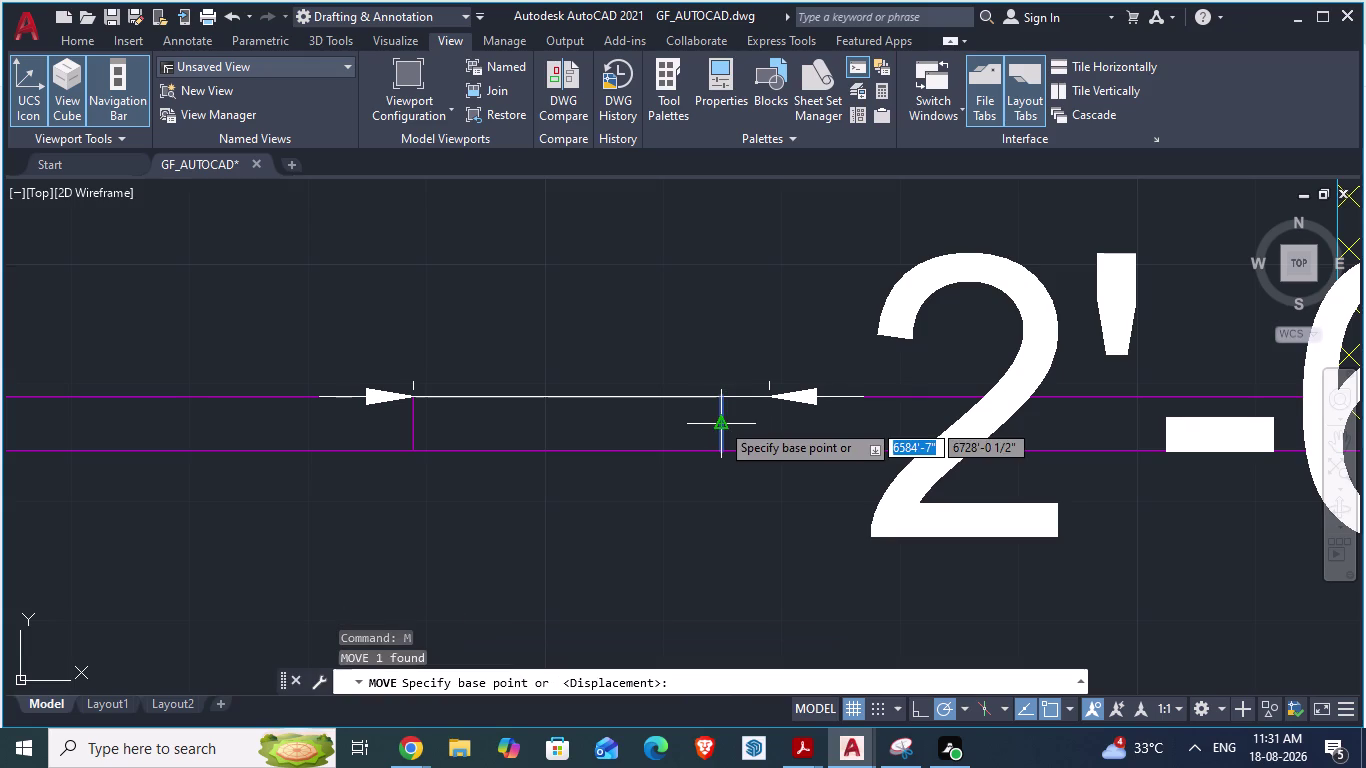
scroll(up, 3)
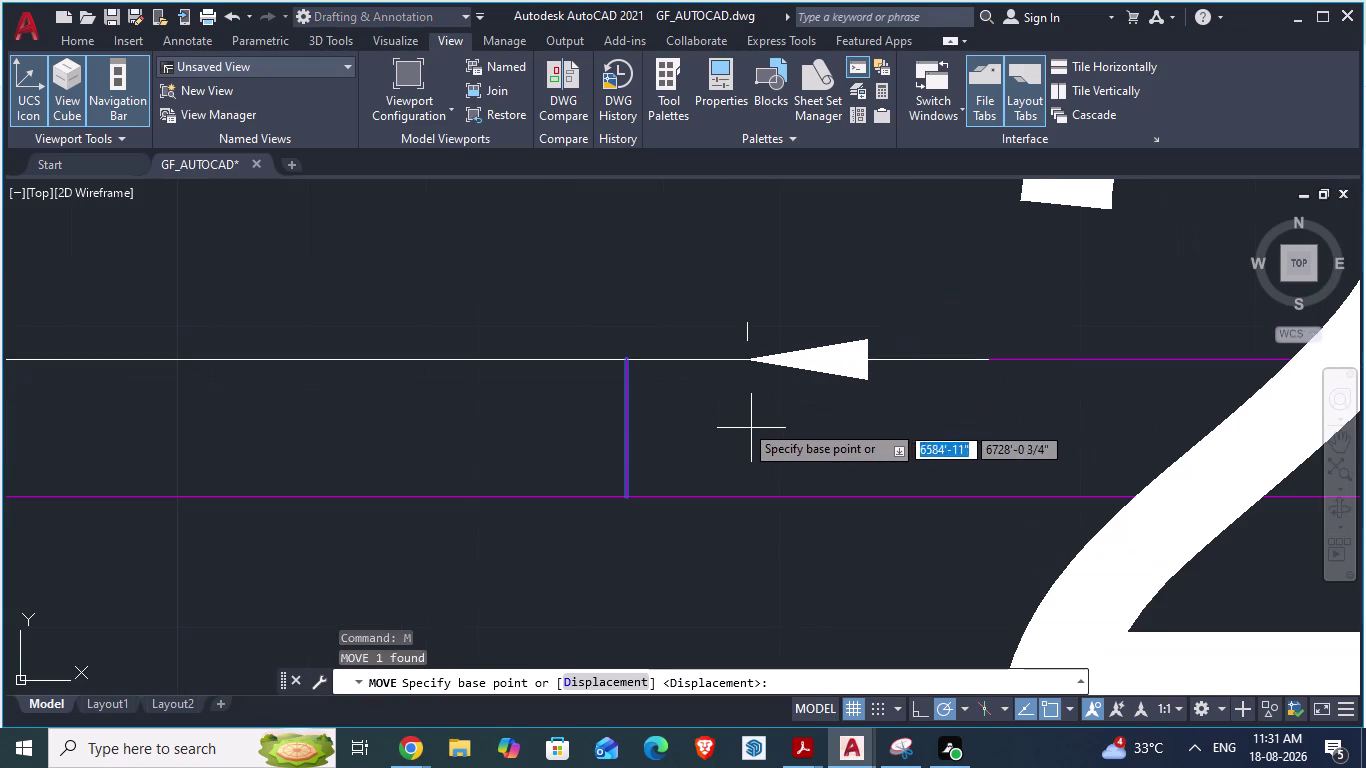
drag(619, 362, 746, 361)
click(746, 361)
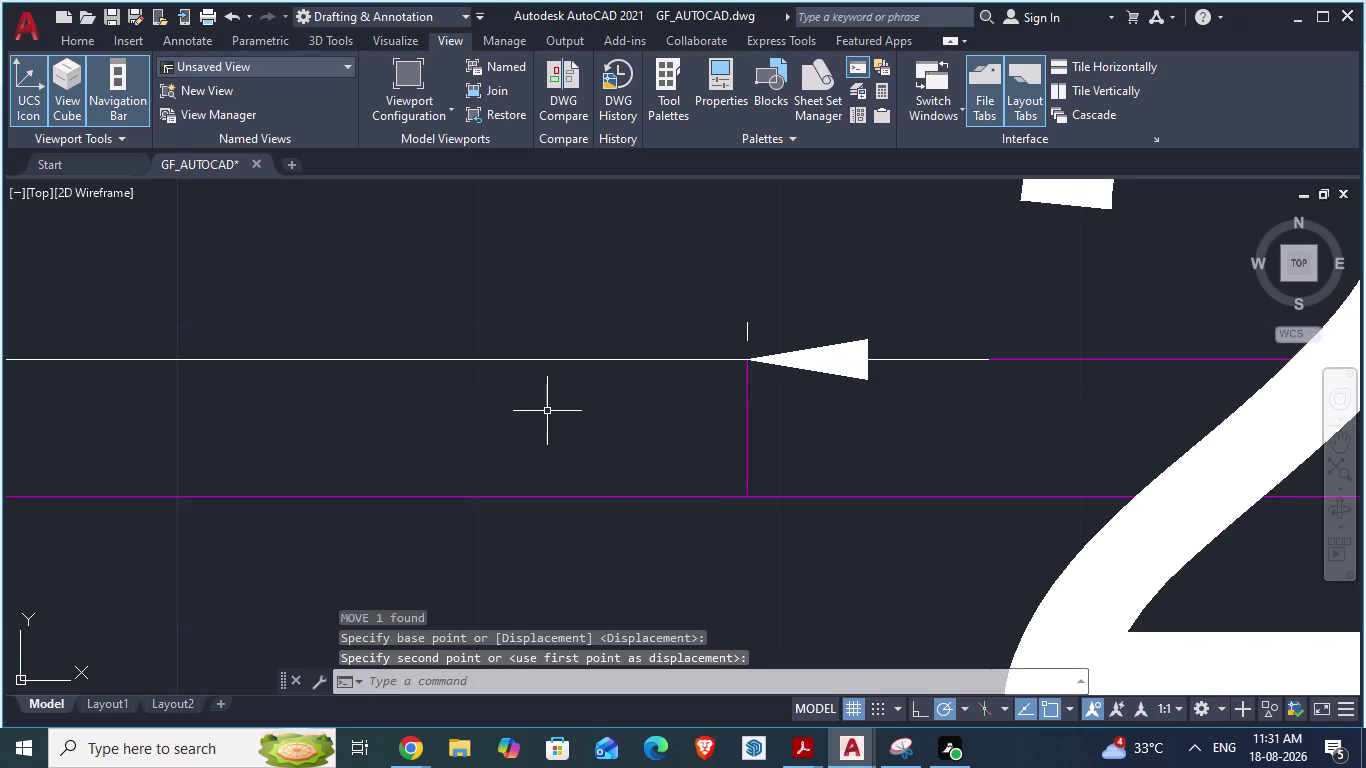
key(Escape)
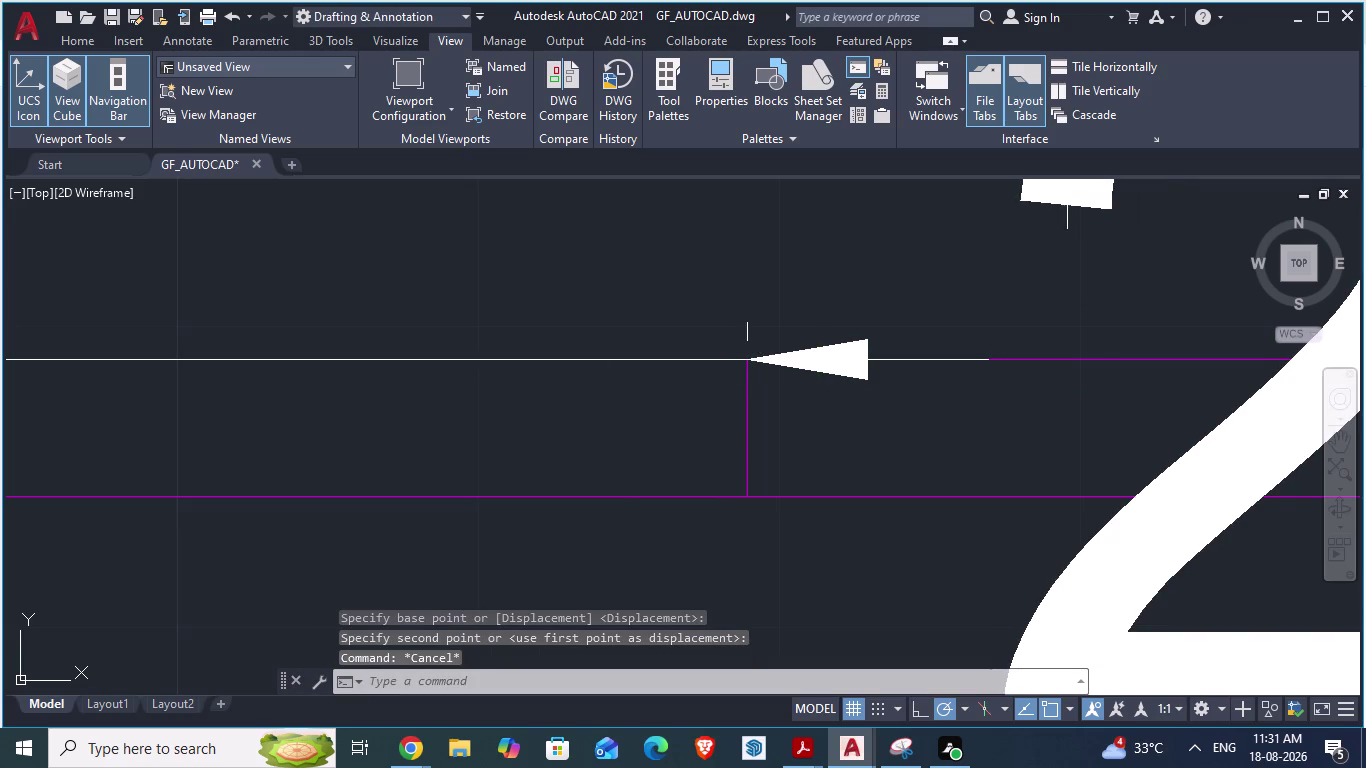
Attempt several times to select the 2'-6" dimension on the ground-floor wall.
click(1118, 610)
scroll(down, 3)
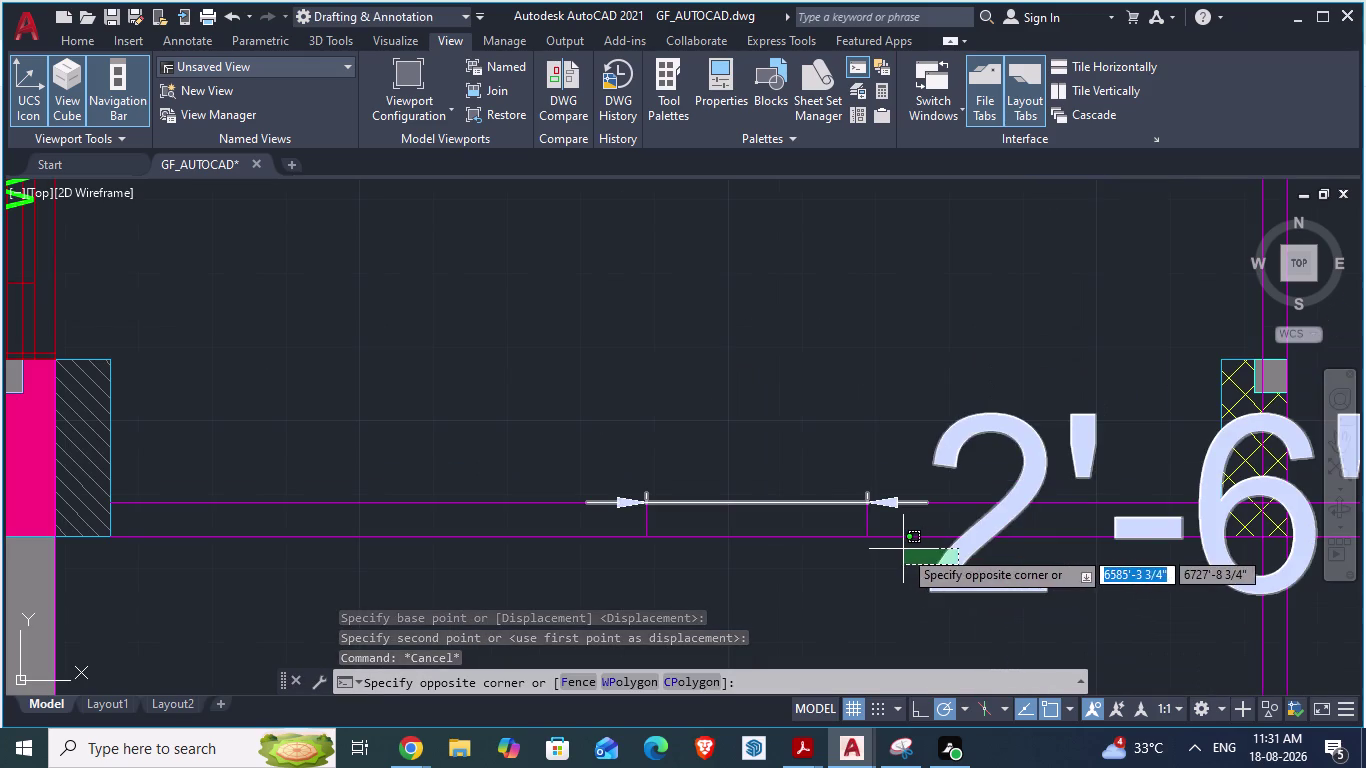
key(Escape)
click(1014, 577)
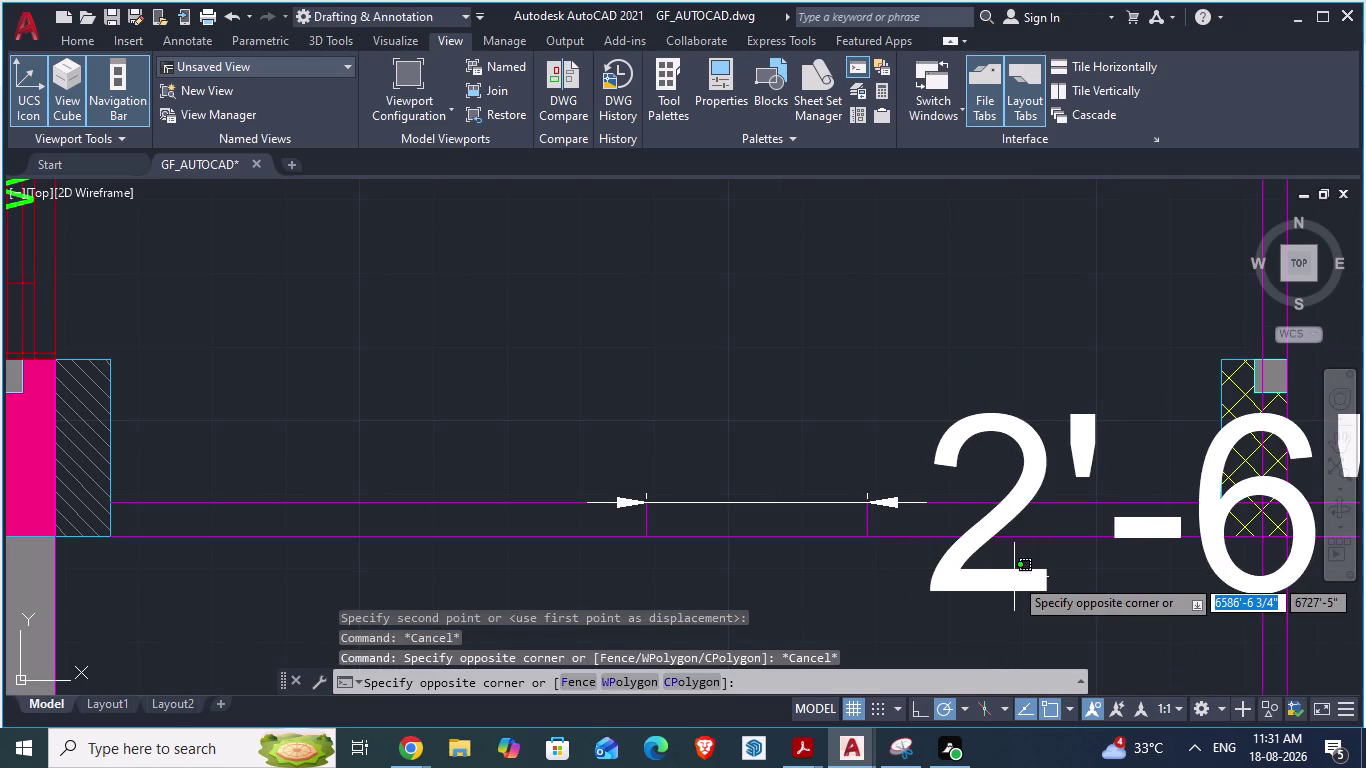
key(Escape)
key(Escape)
click(949, 577)
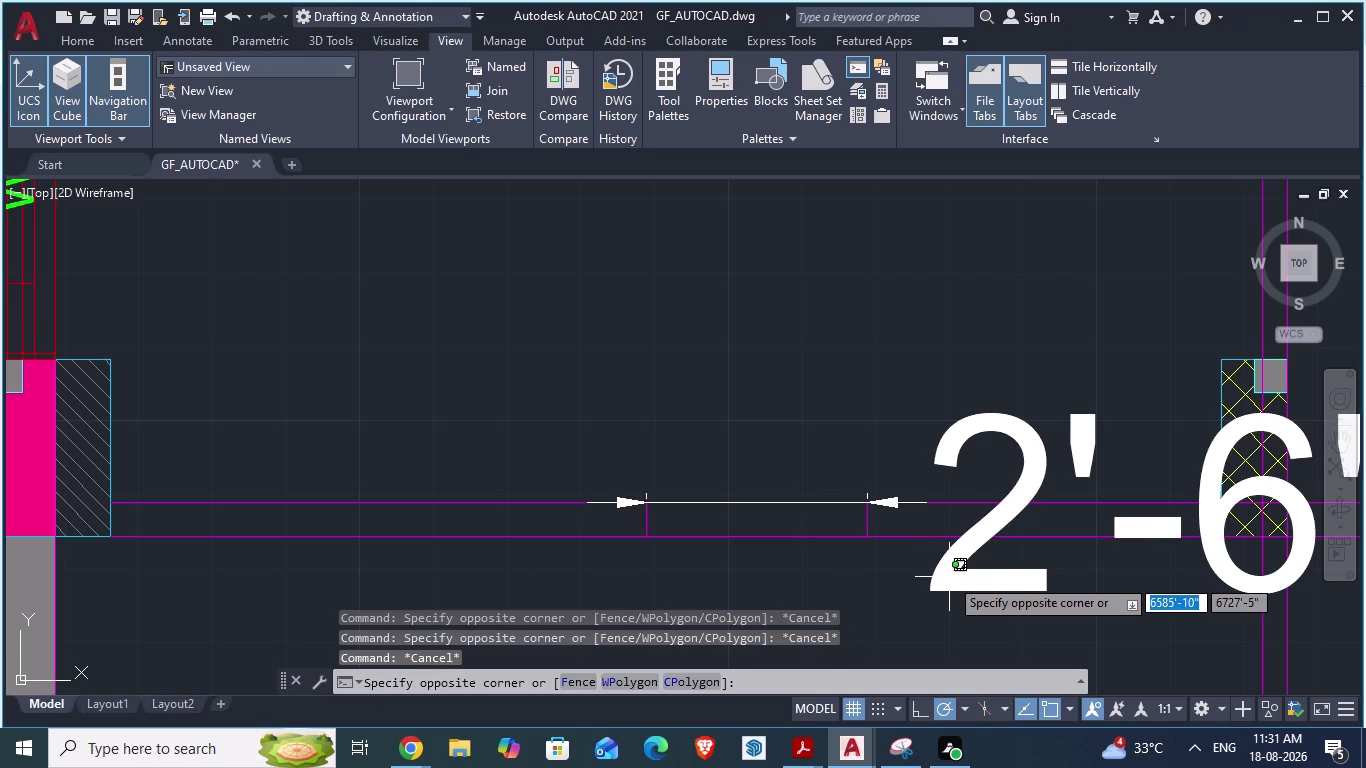
key(Escape)
click(984, 428)
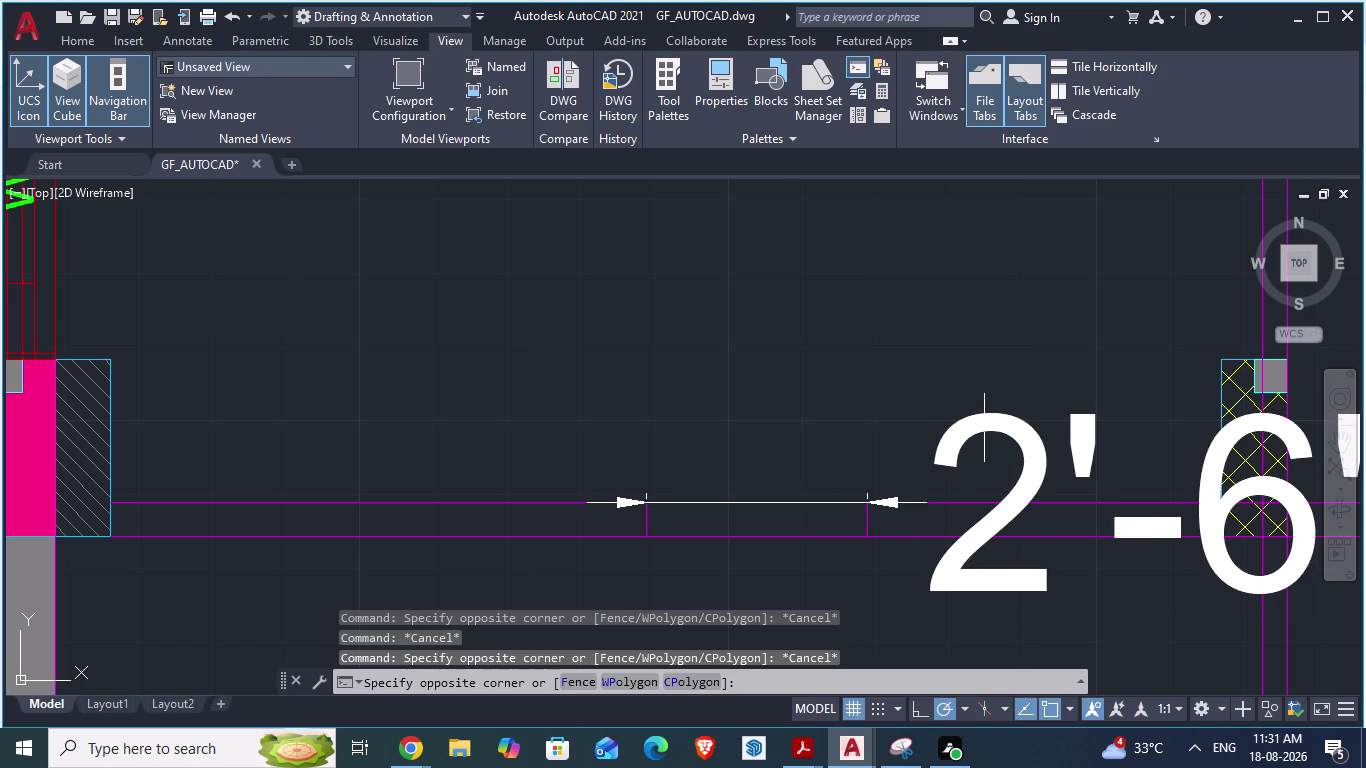
key(Delete)
click(984, 428)
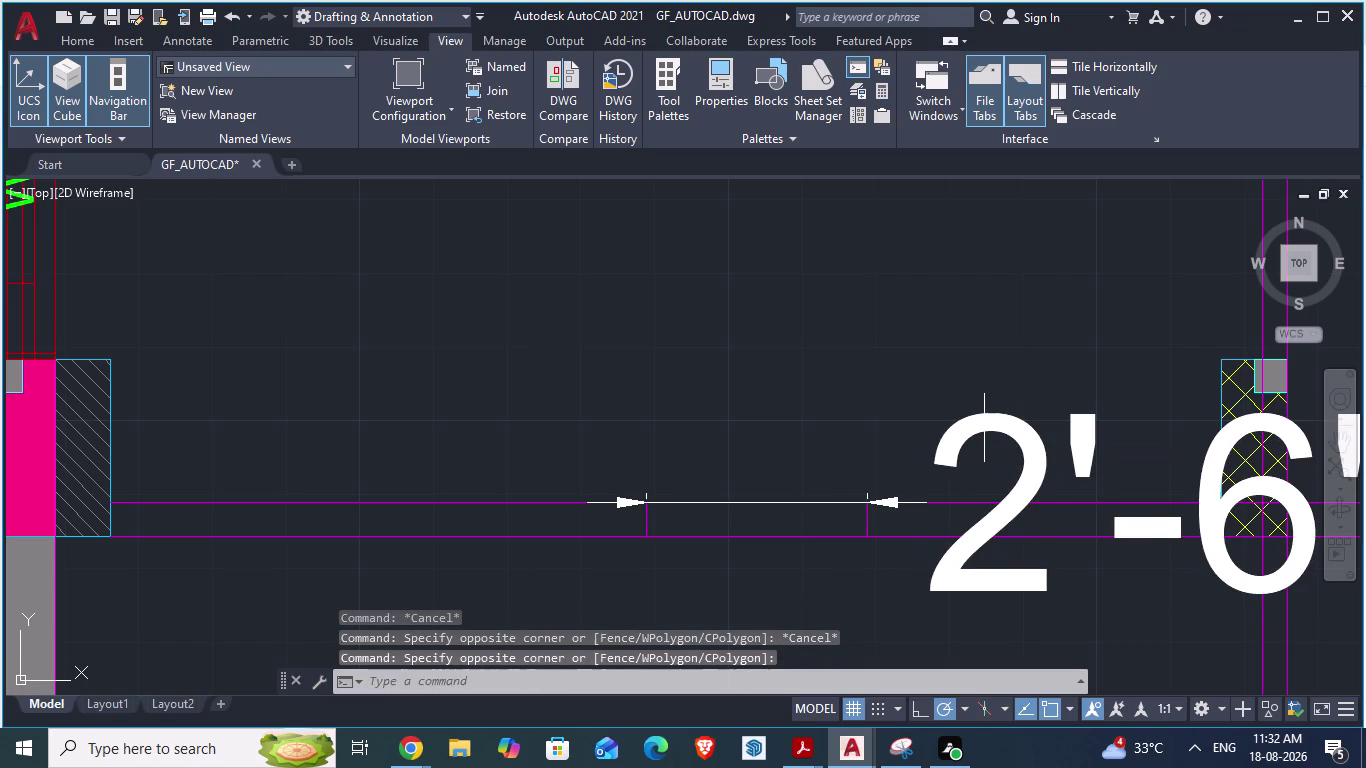
click(1207, 487)
scroll(down, 3)
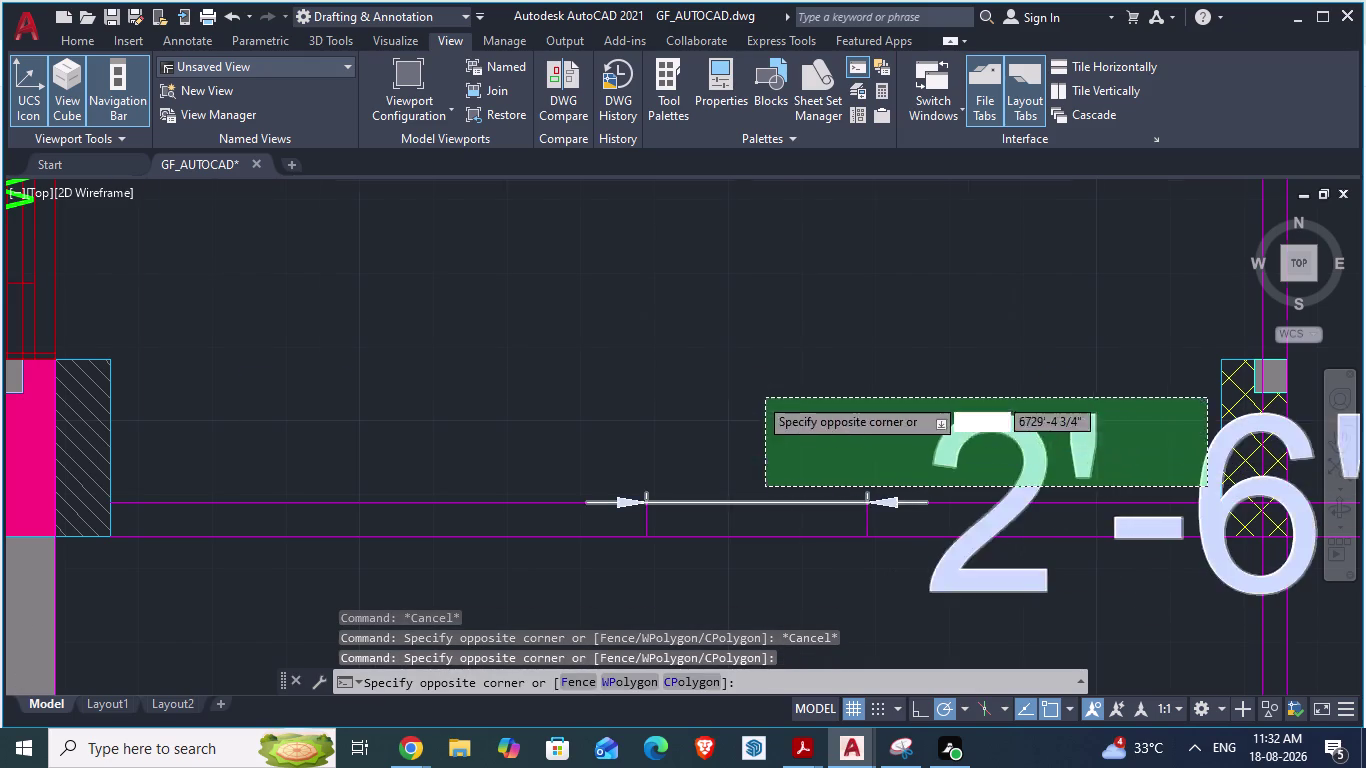
scroll(down, 3)
key(Escape)
Select and delete the 2'-6" dimension, then switch to ARCH PLANS.
scroll(up, 3)
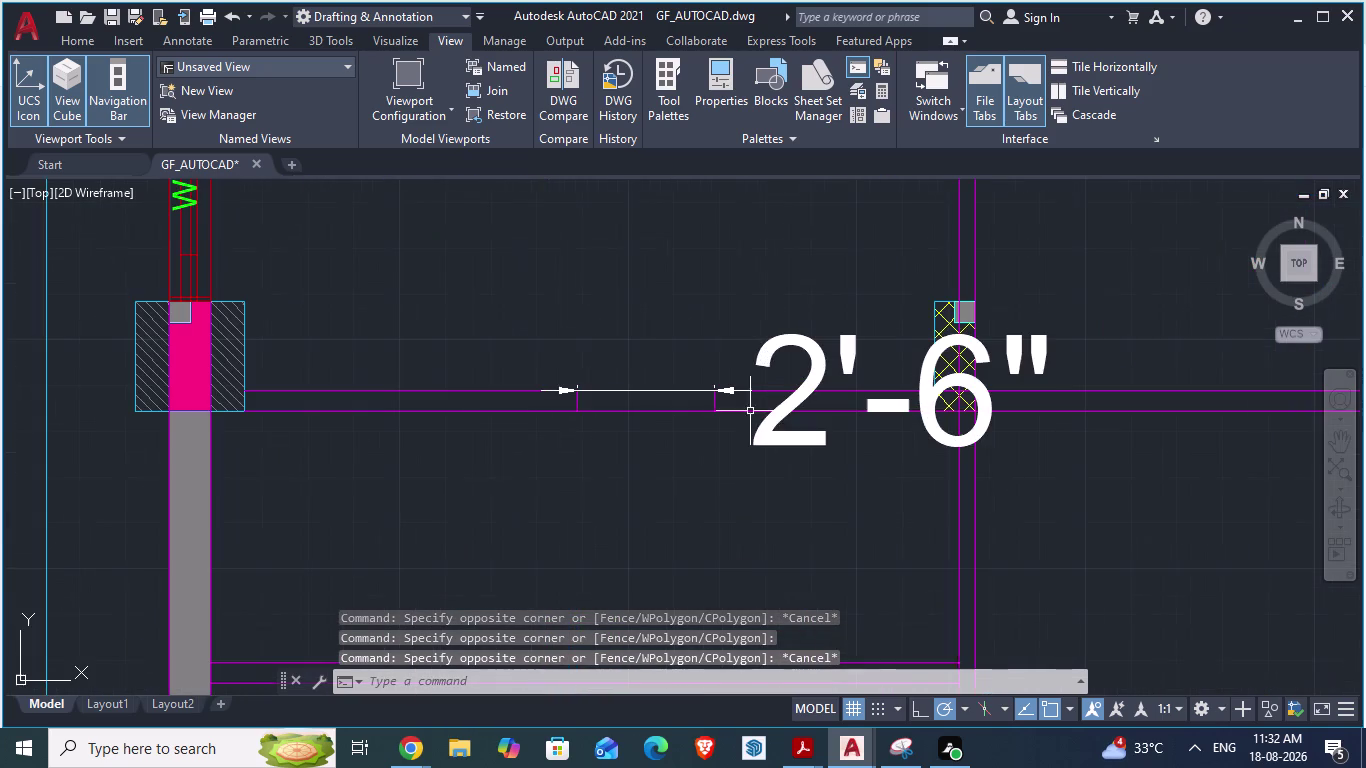
click(785, 442)
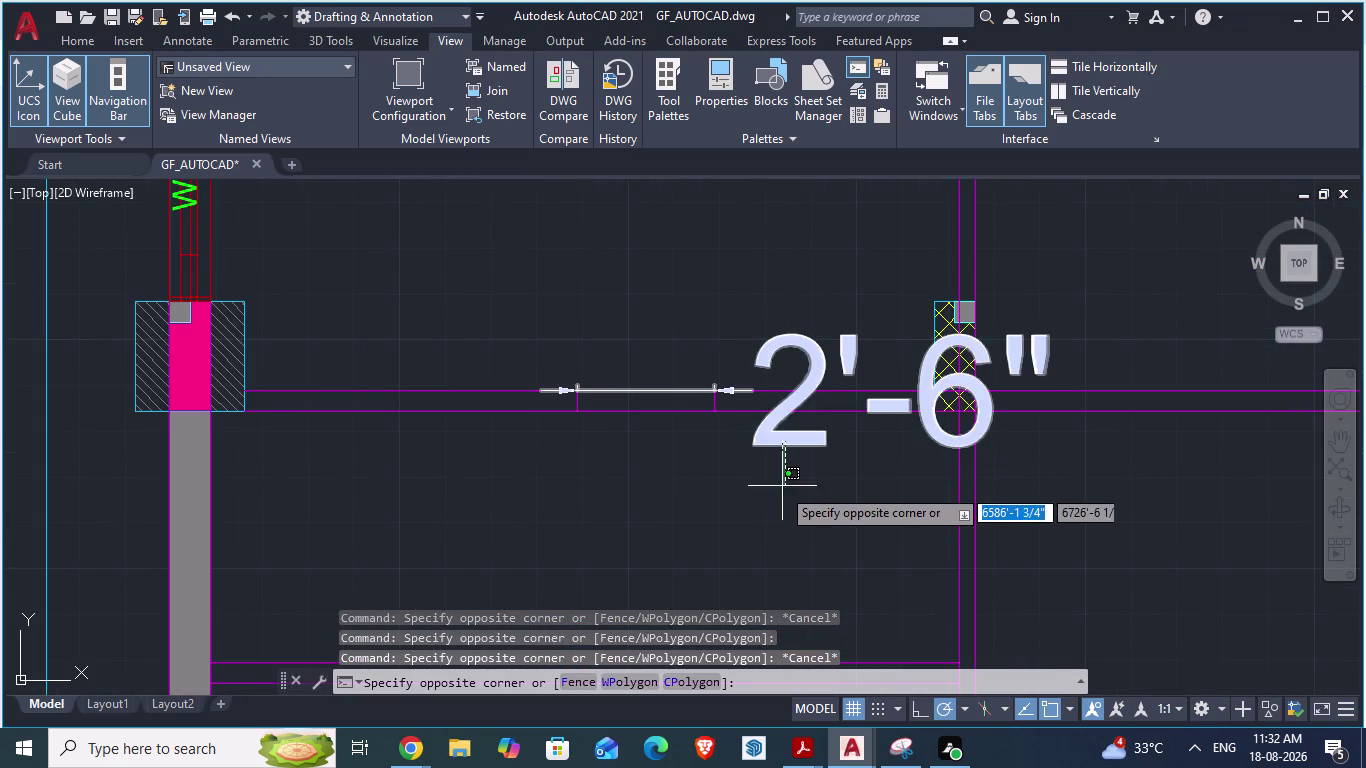
key(space)
key(Escape)
key(Escape)
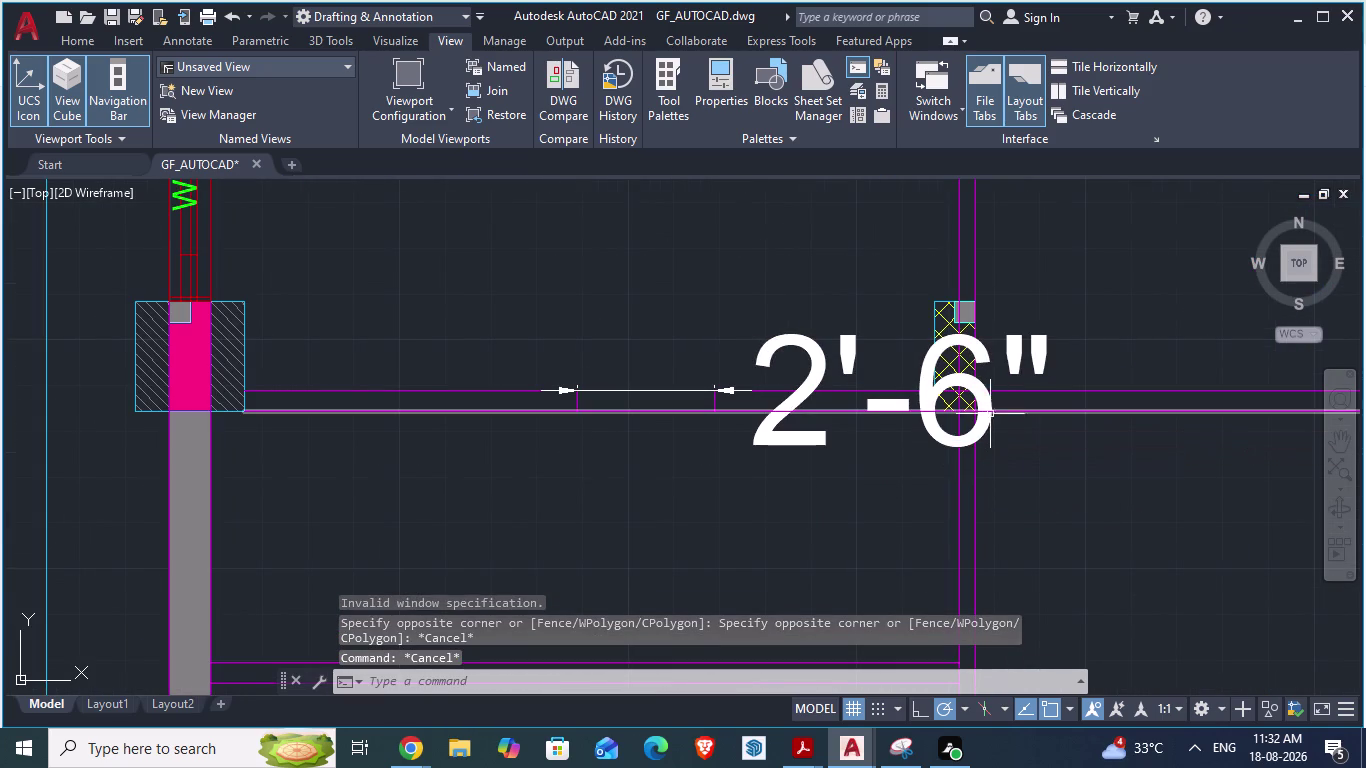
click(977, 436)
key(Escape)
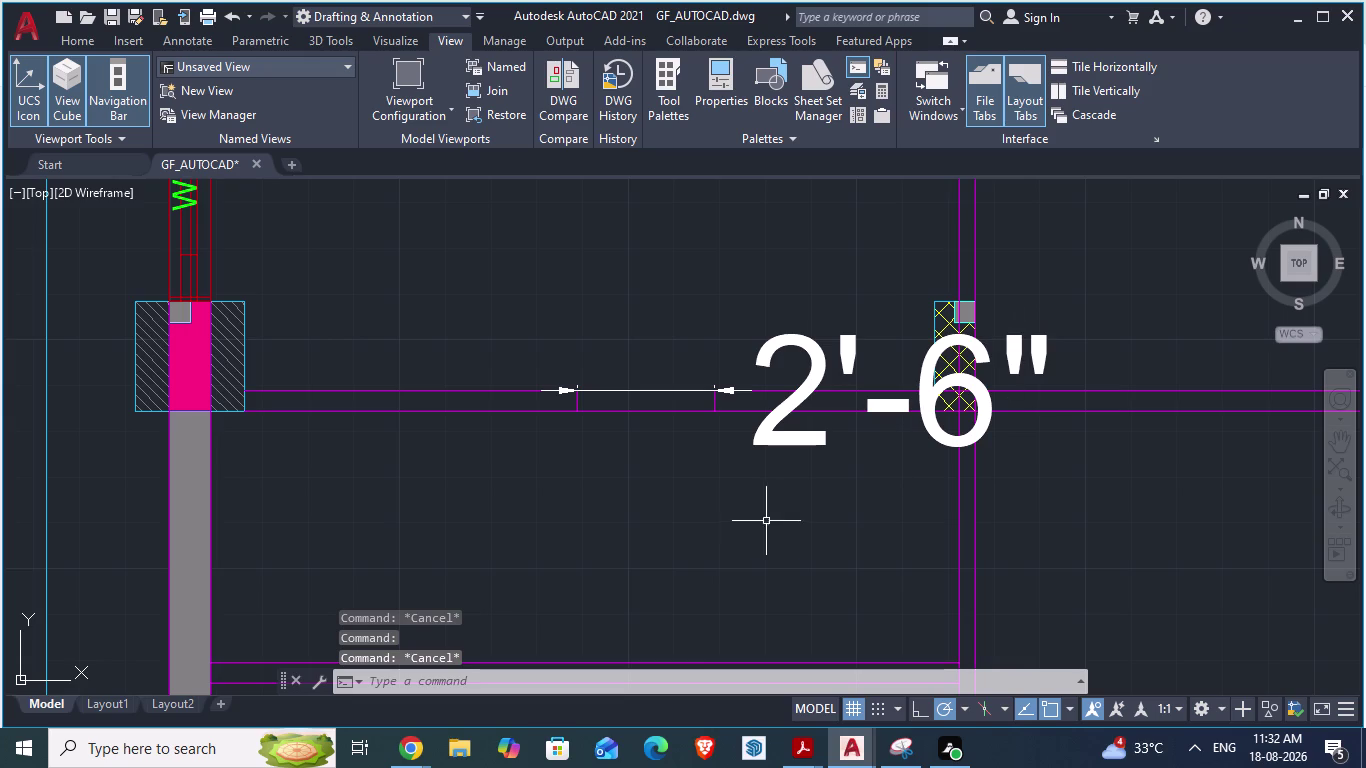
click(768, 440)
key(Escape)
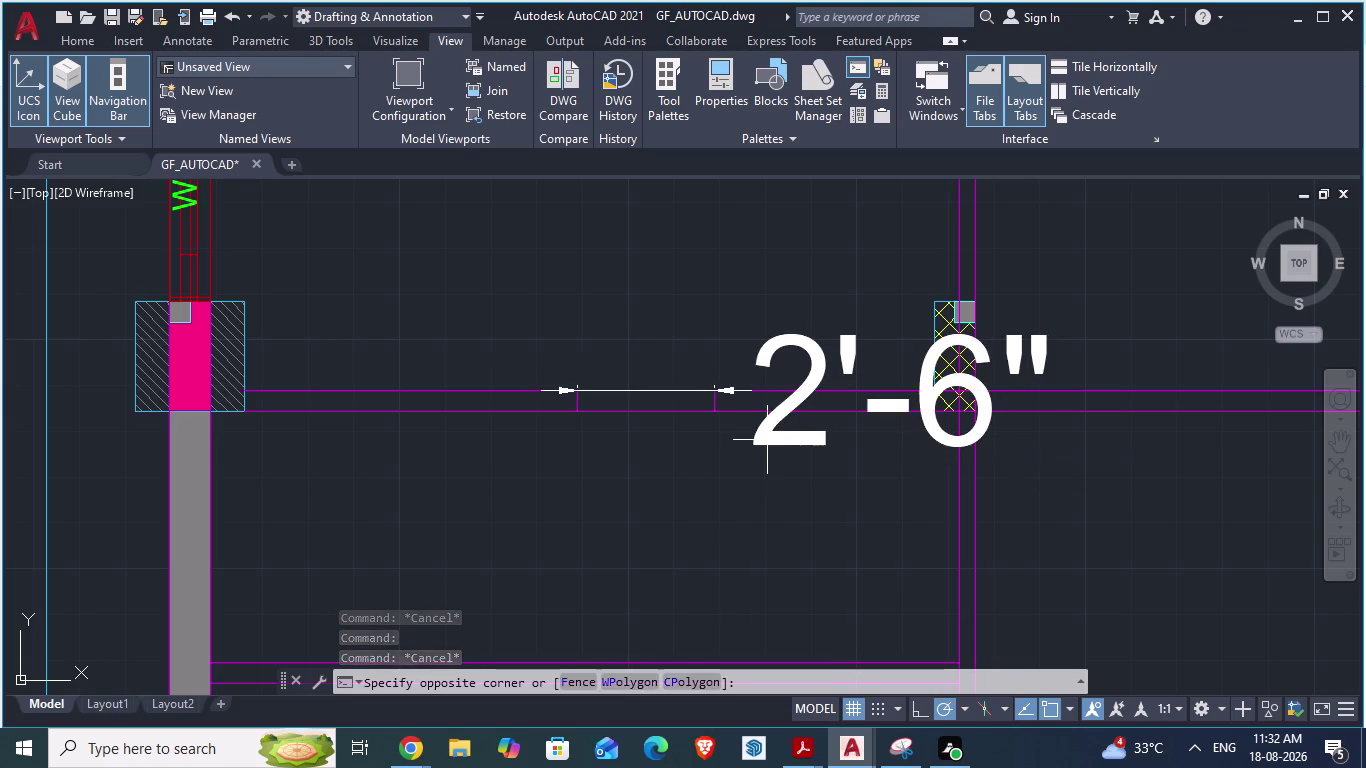
click(631, 391)
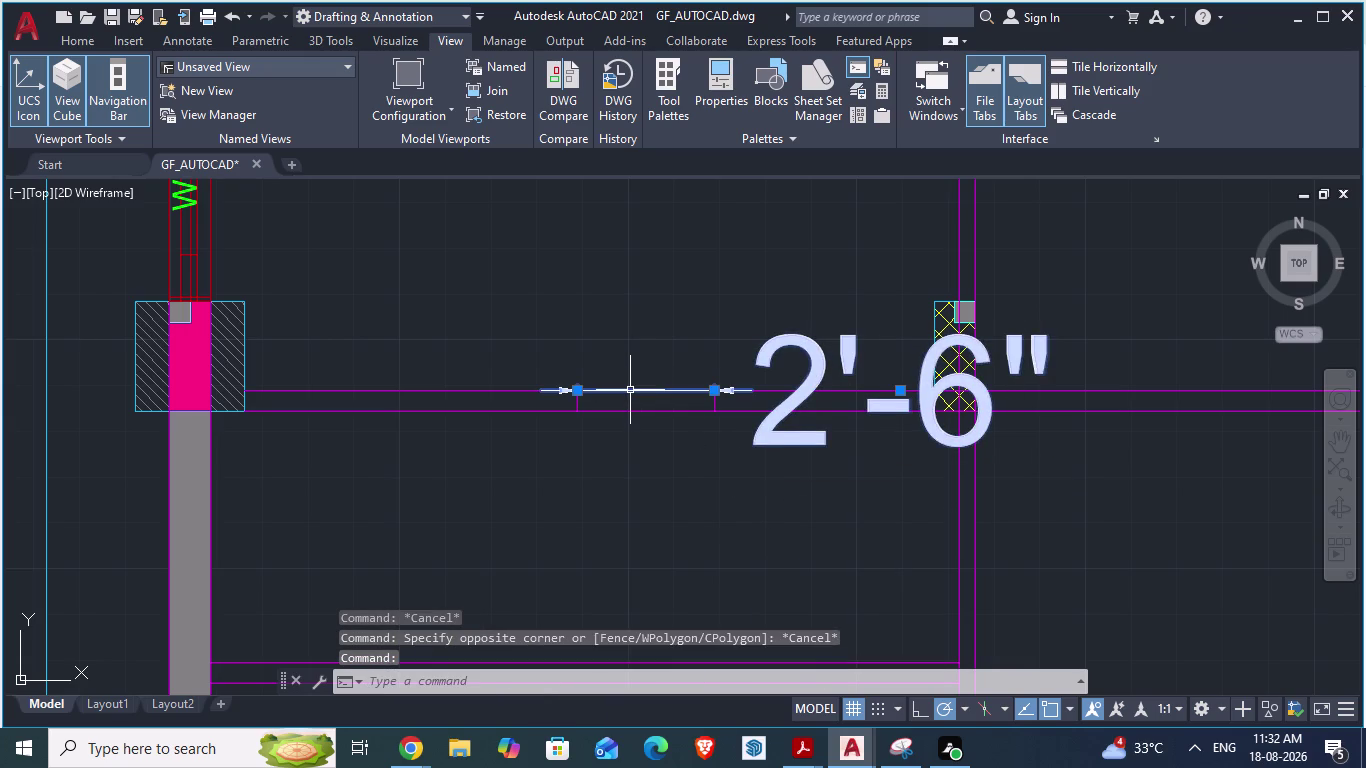
key(Delete)
scroll(down, 3)
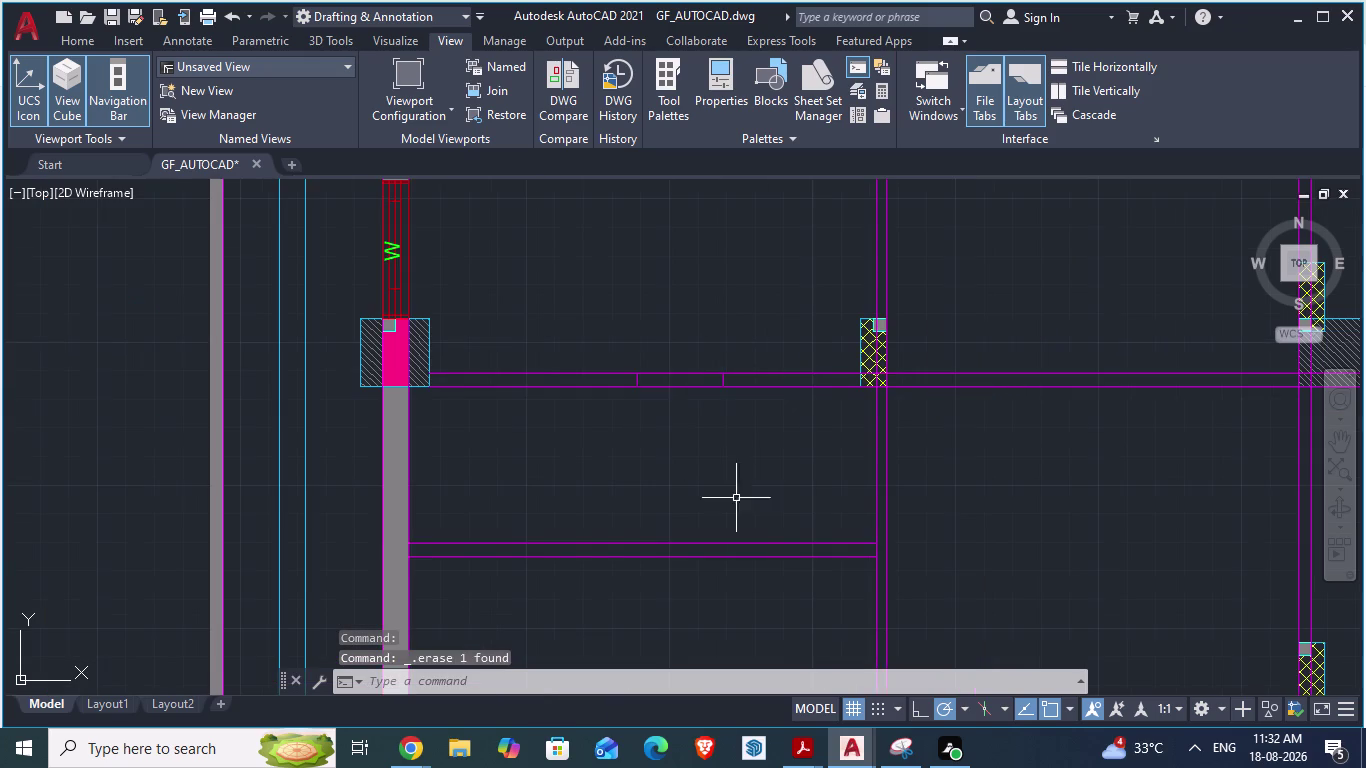
key(alt+Tab)
Begin an aligned measurement across the D3 doorway jamb on the arch plan, then cancel it.
scroll(down, 3)
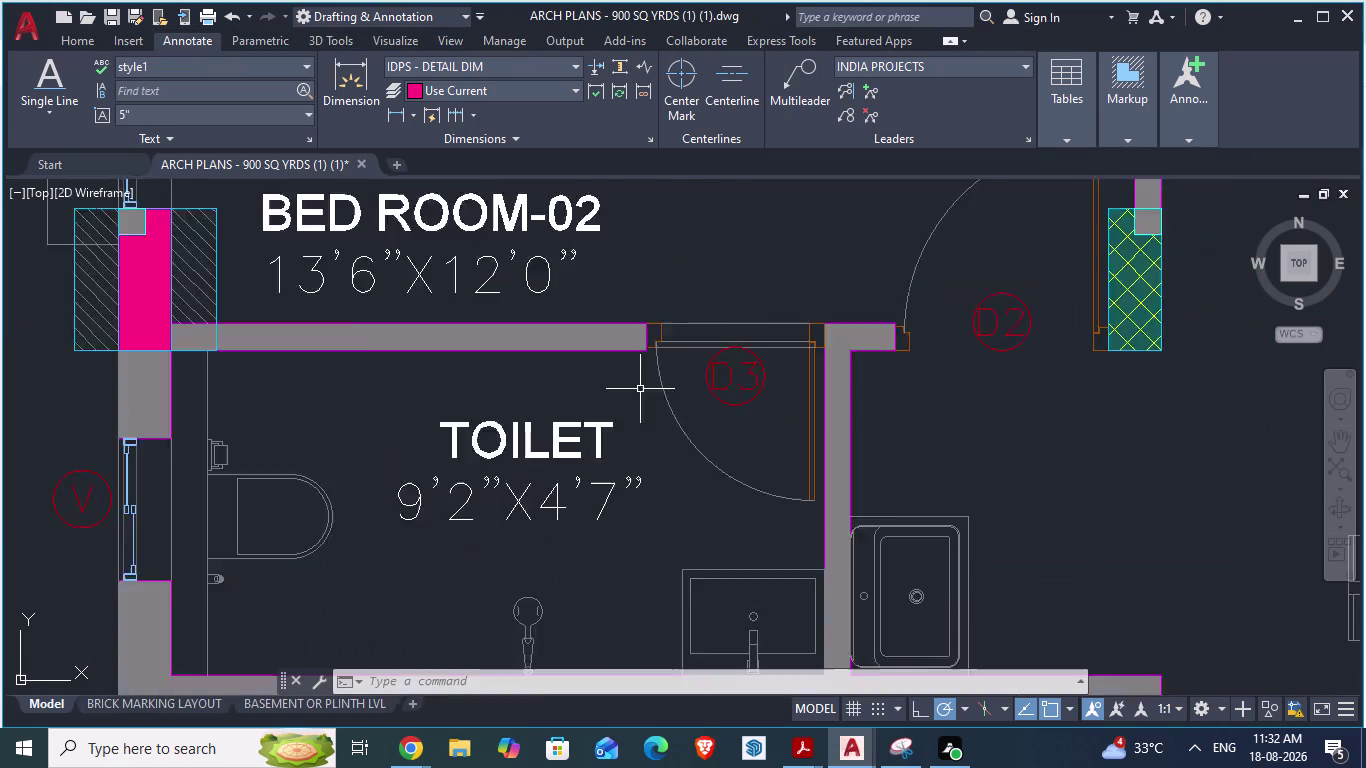
scroll(down, 3)
scroll(up, 3)
scroll(up, 3)
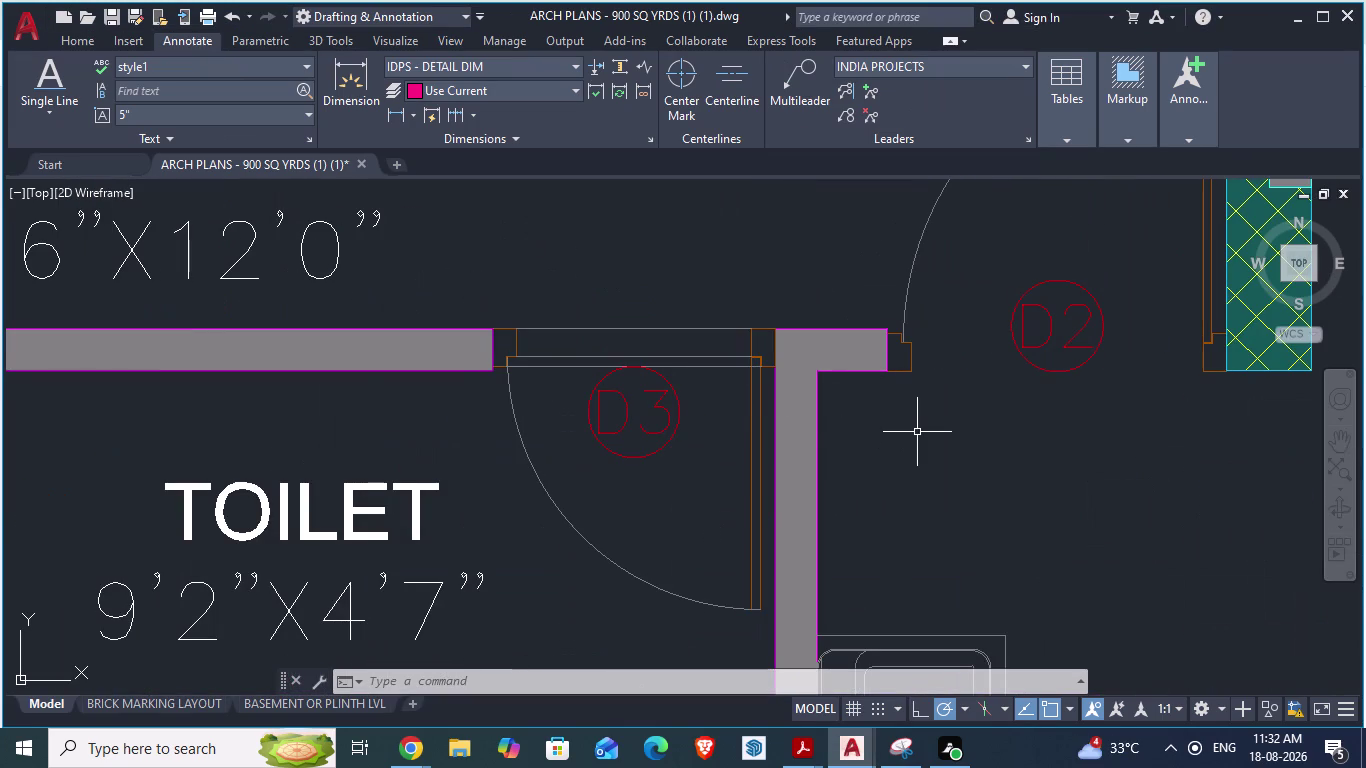
scroll(down, 3)
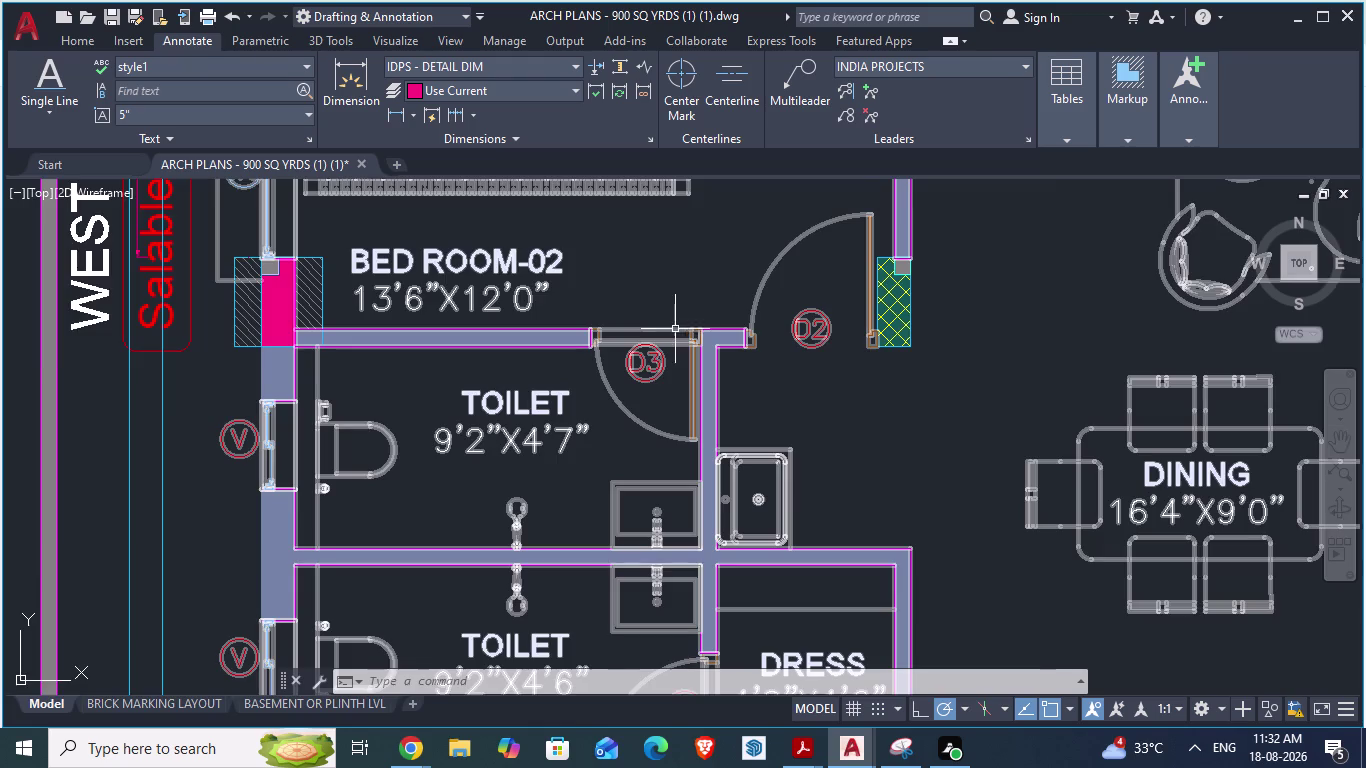
scroll(up, 3)
key(space)
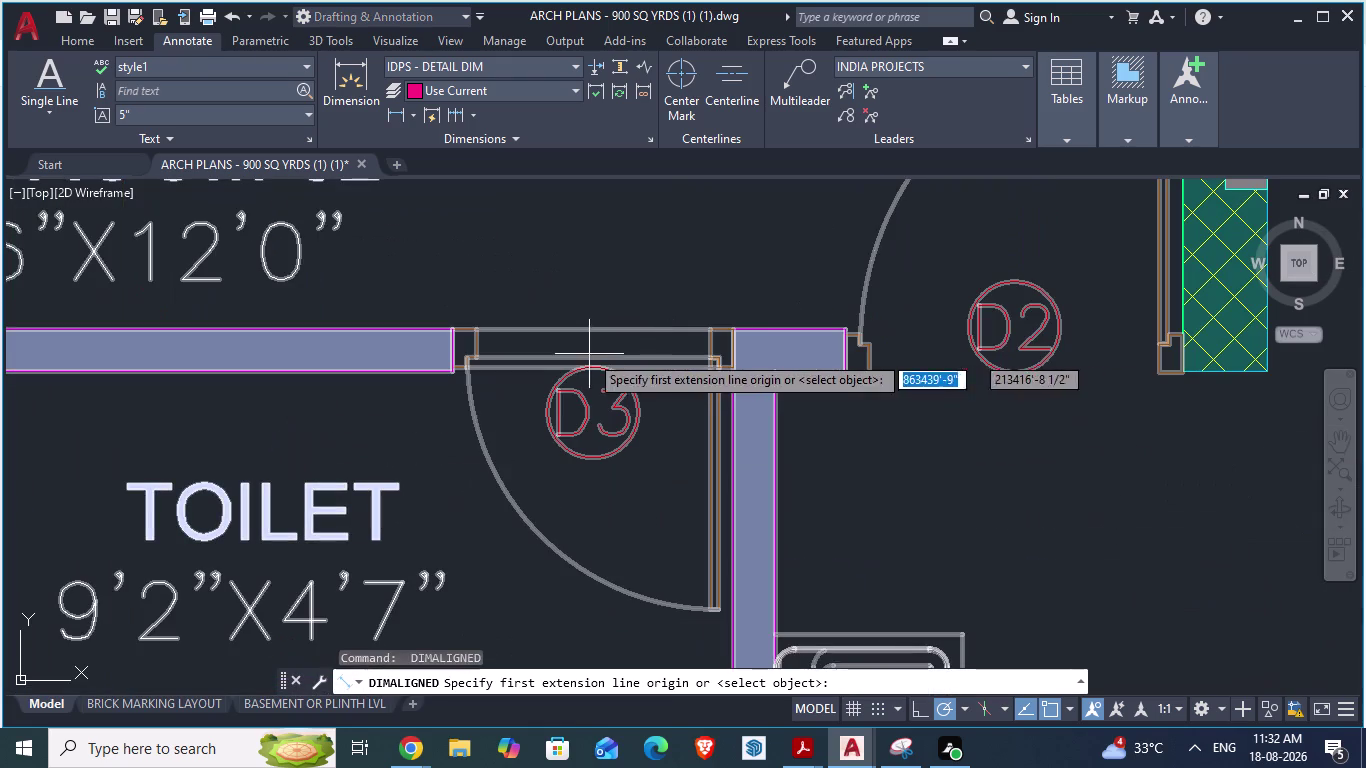
scroll(up, 3)
click(228, 293)
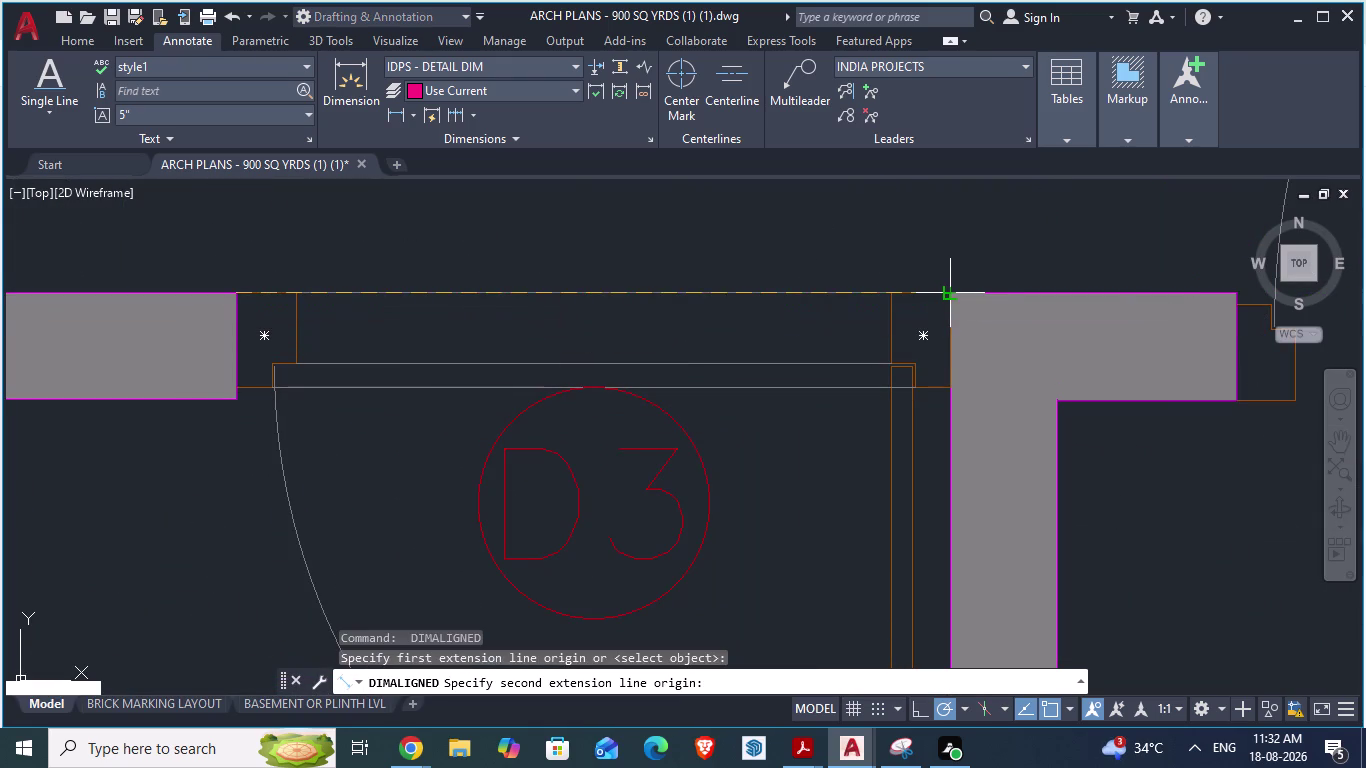
key(Escape)
Start an aligned measurement from the D3 wall corner to read the wall width, then cancel.
scroll(down, 3)
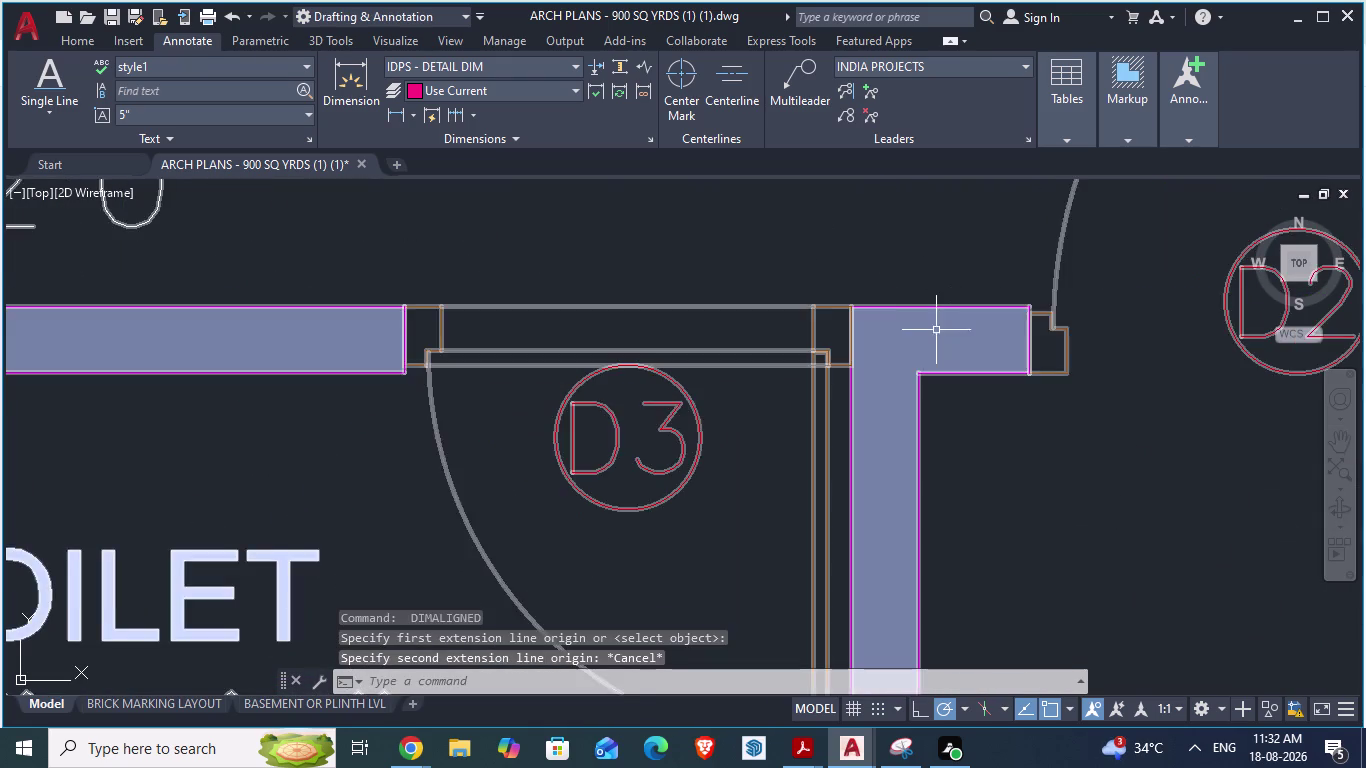
key(space)
scroll(up, 3)
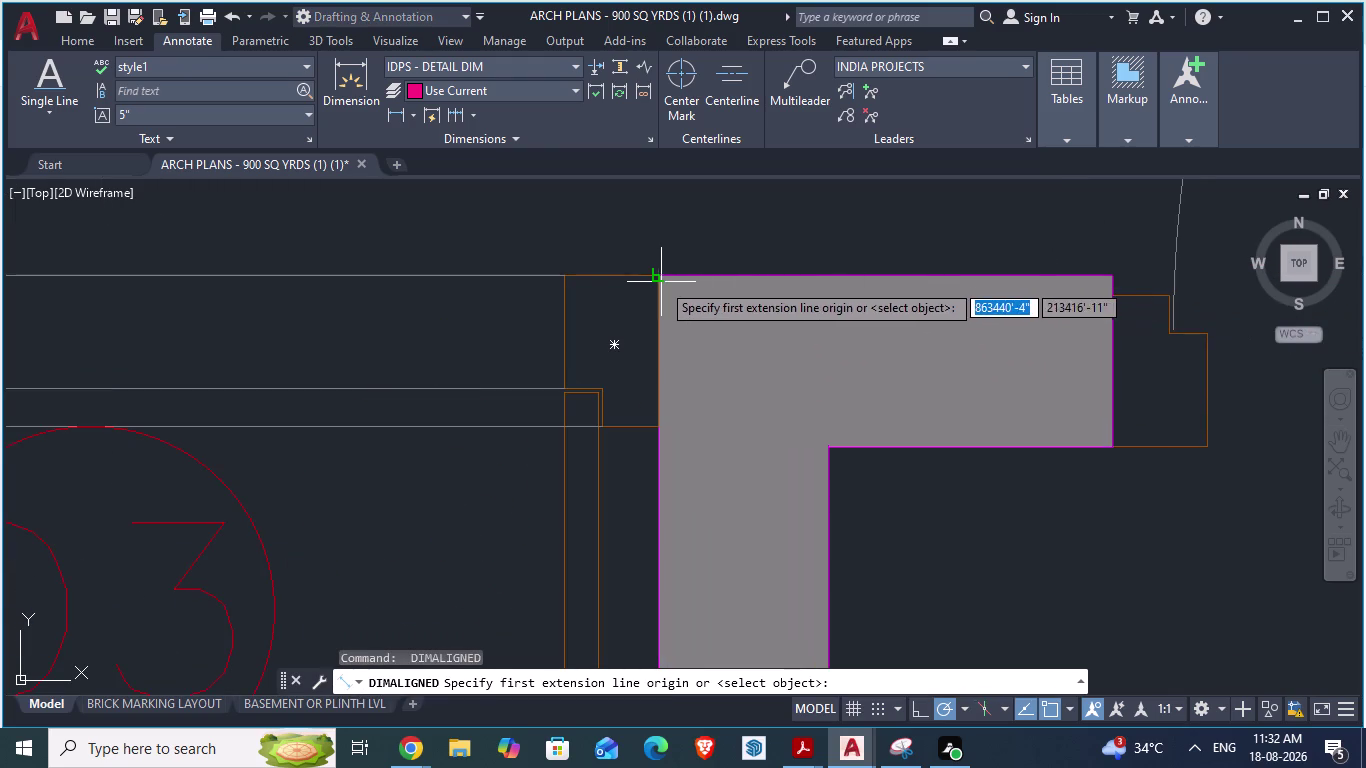
click(661, 282)
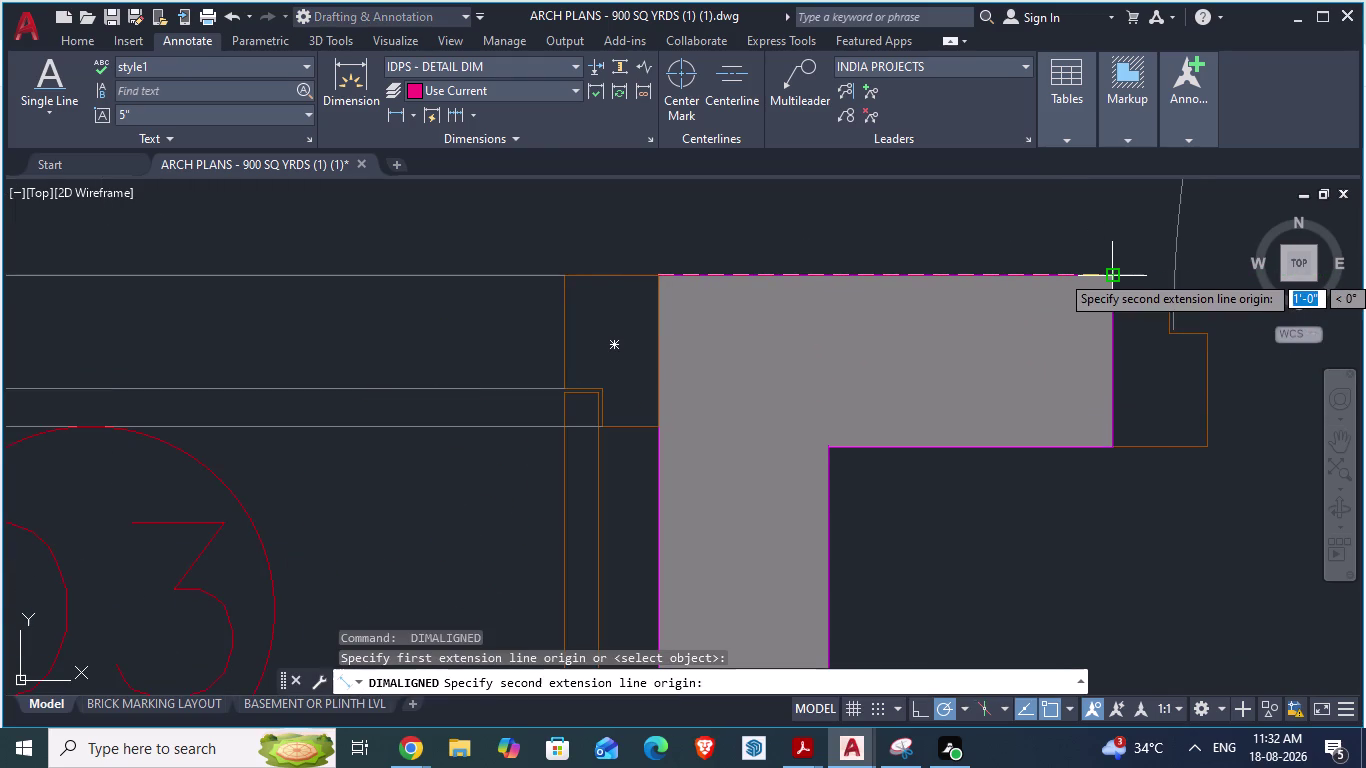
scroll(down, 3)
scroll(down, 3)
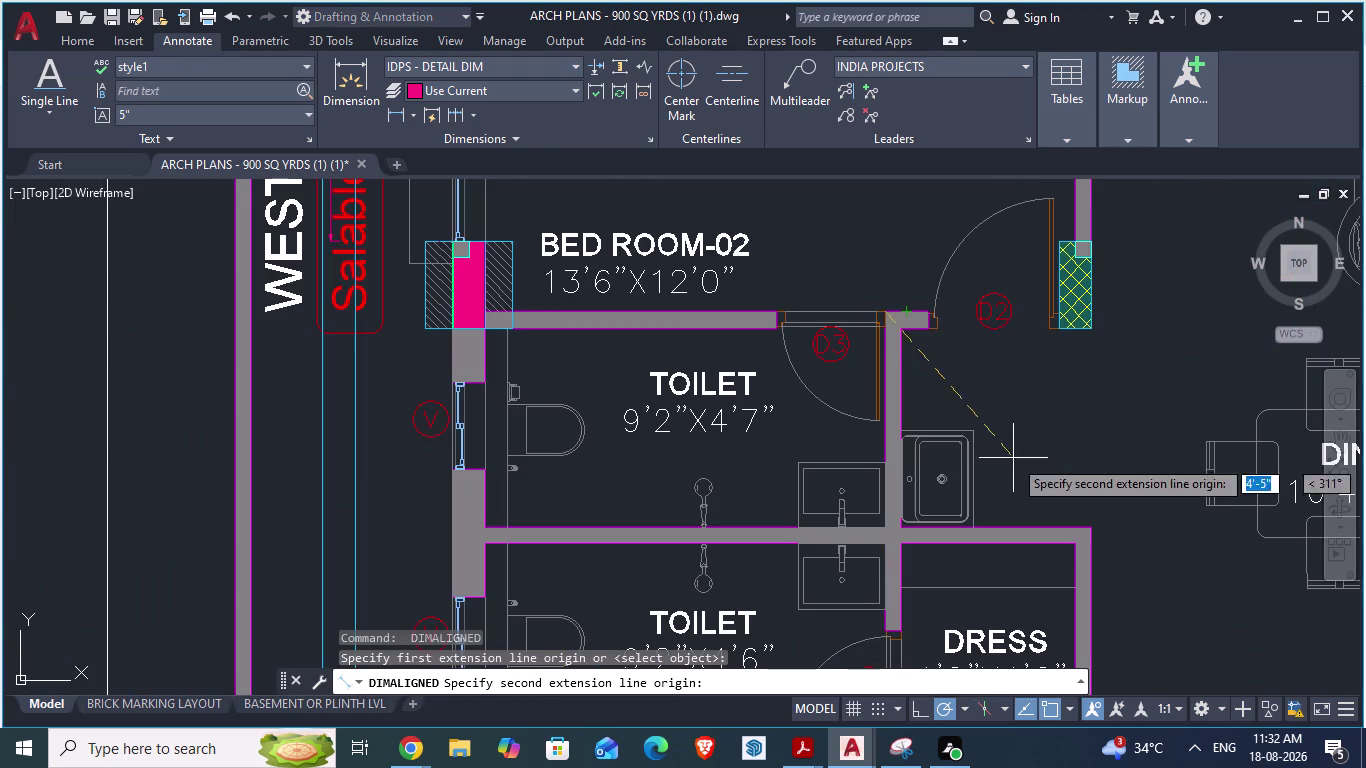
scroll(up, 3)
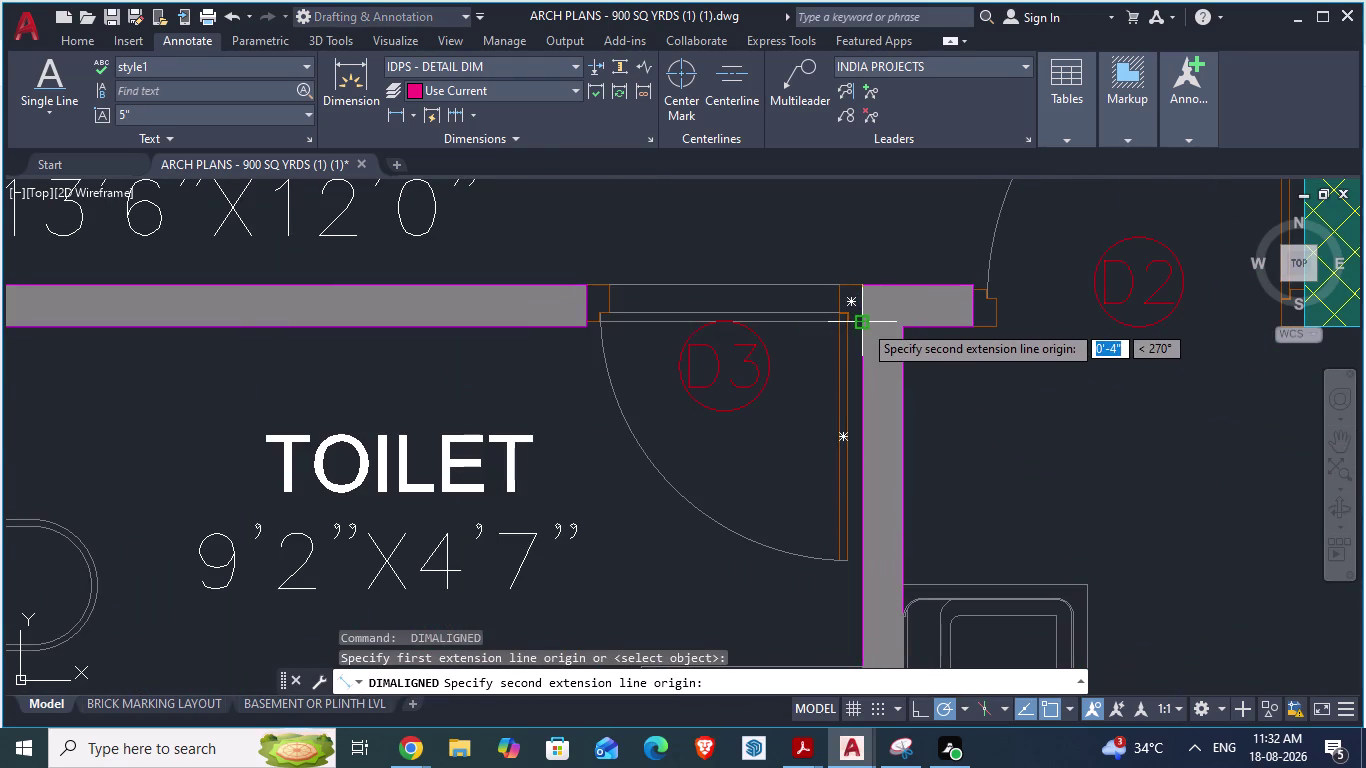
scroll(up, 3)
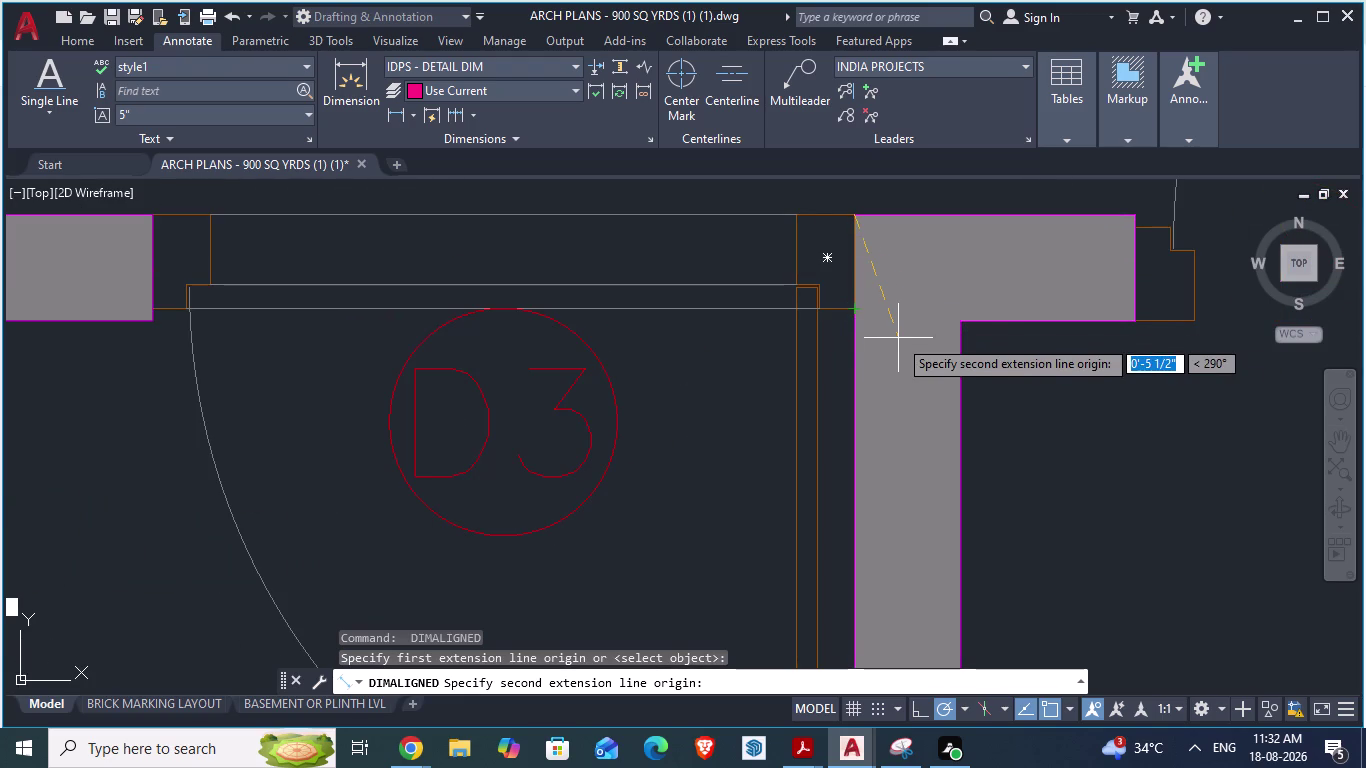
key(Escape)
Switch back to the GF_AUTOCAD drawing.
scroll(down, 3)
scroll(down, 3)
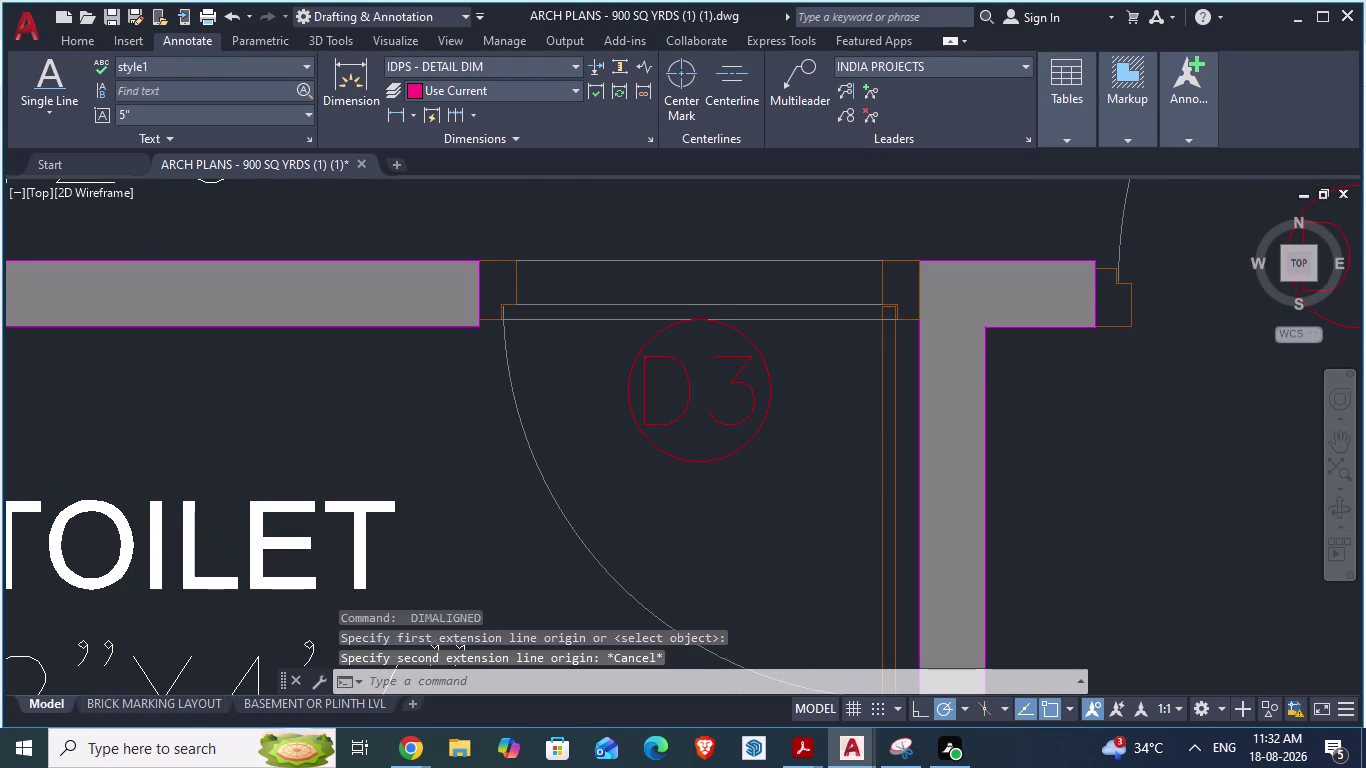
scroll(down, 3)
scroll(up, 3)
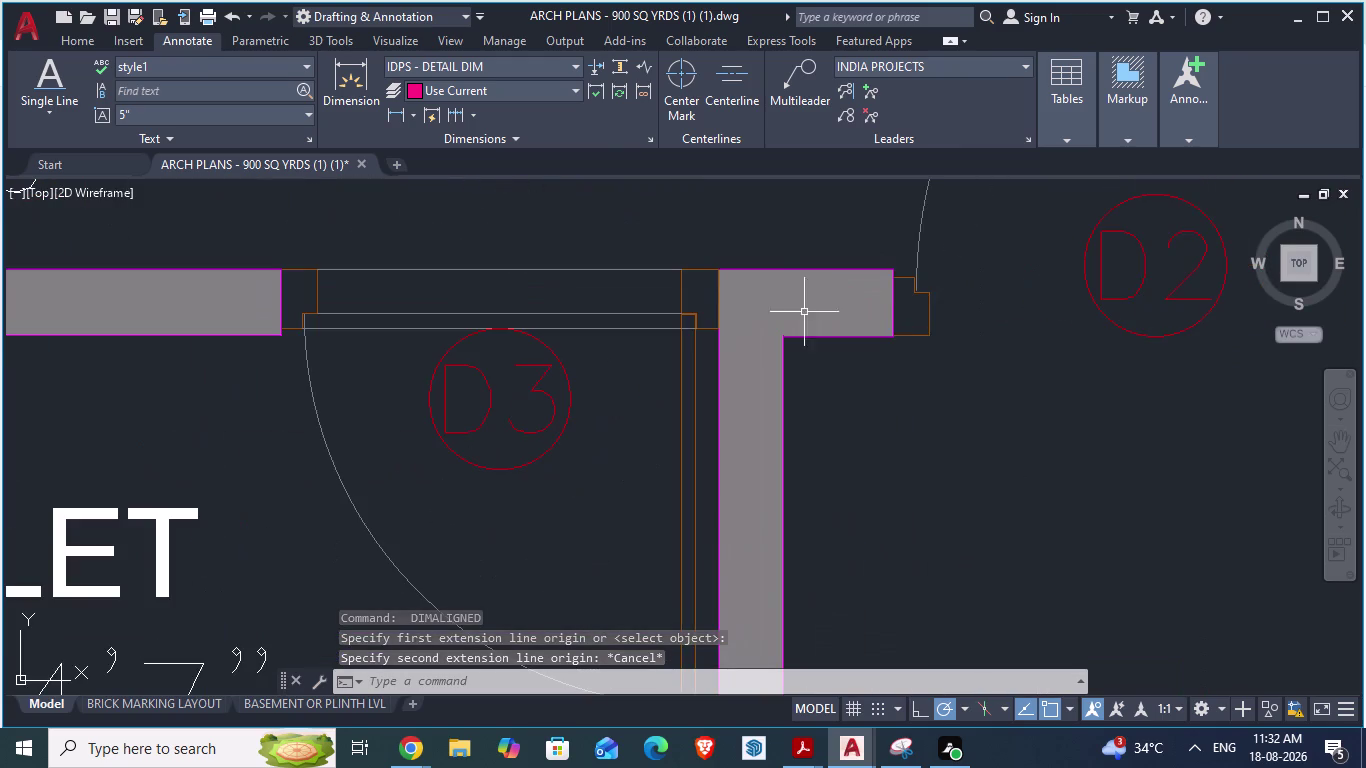
scroll(down, 3)
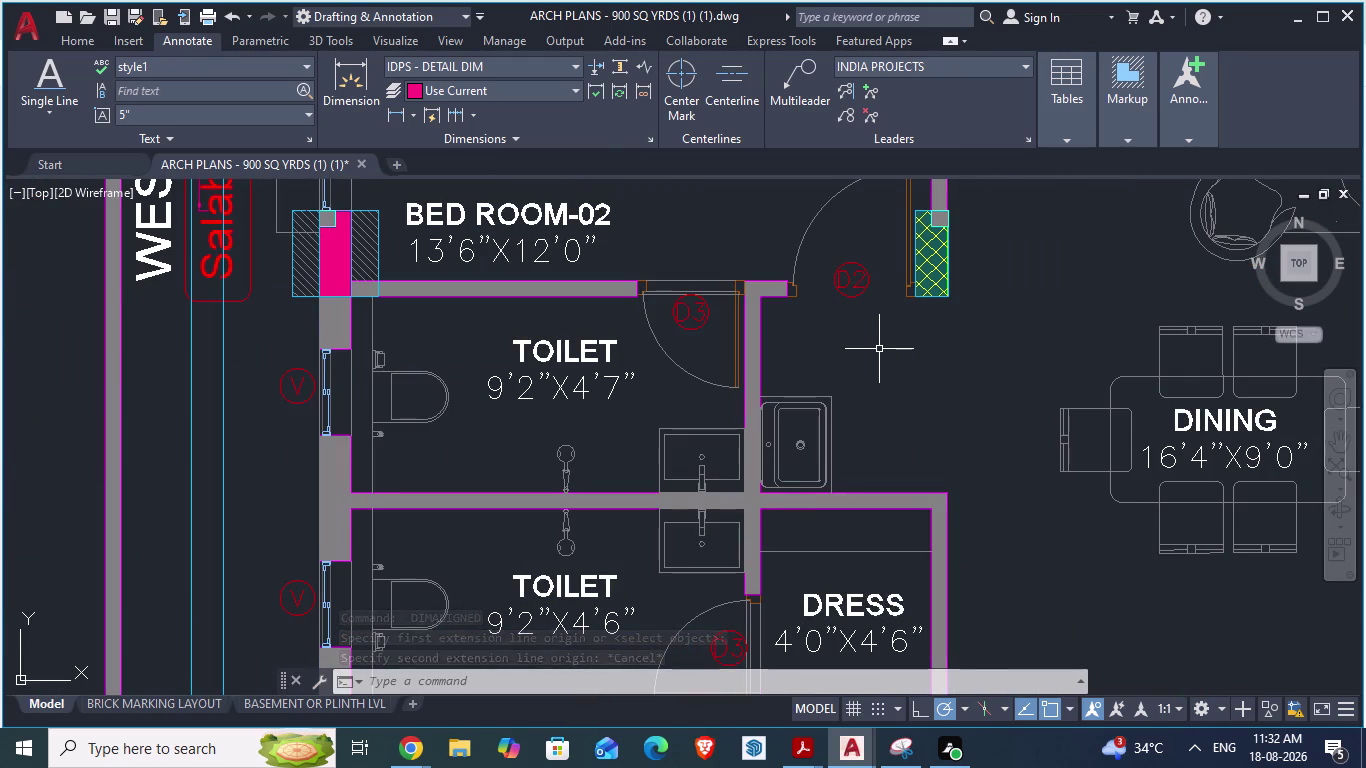
key(alt+Tab)
scroll(up, 3)
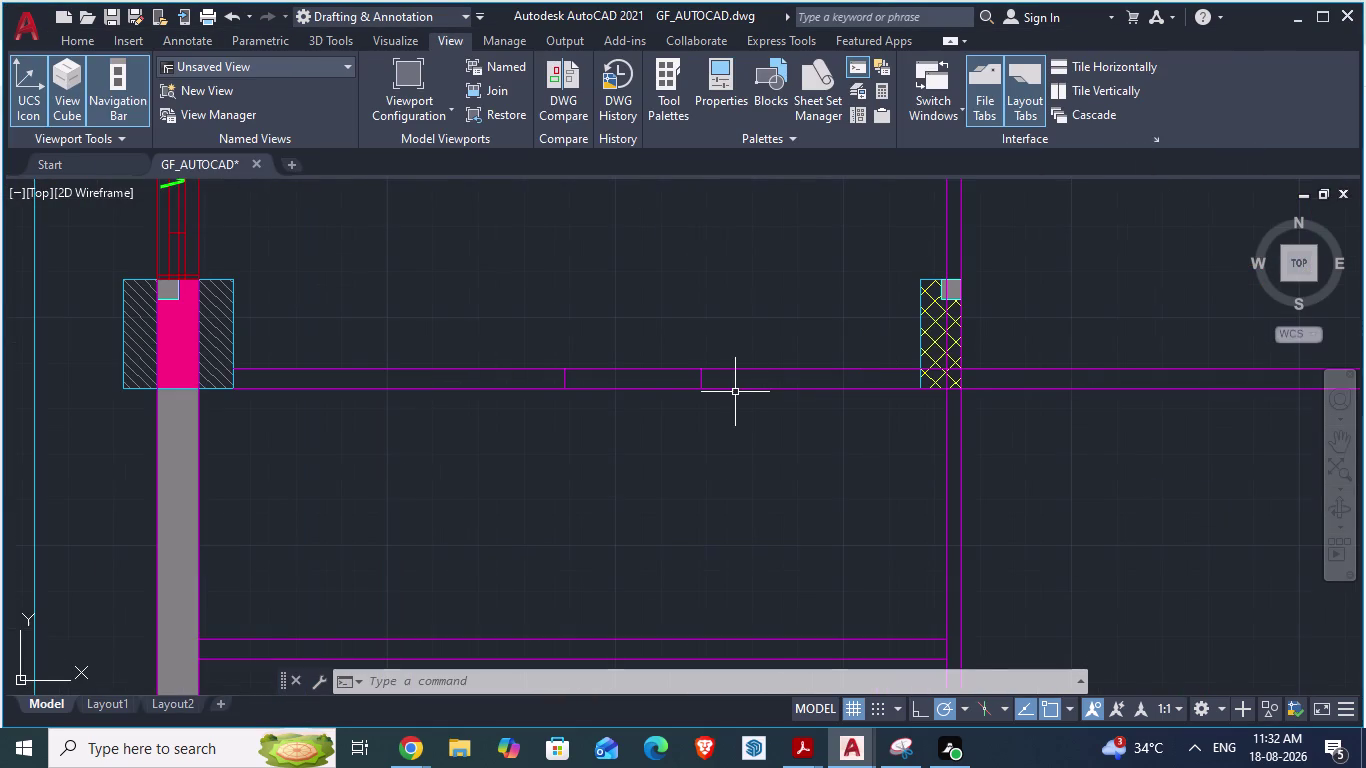
Cycle through the open drawings and settle on GF_AUTOCAD.
key(alt+Tab)
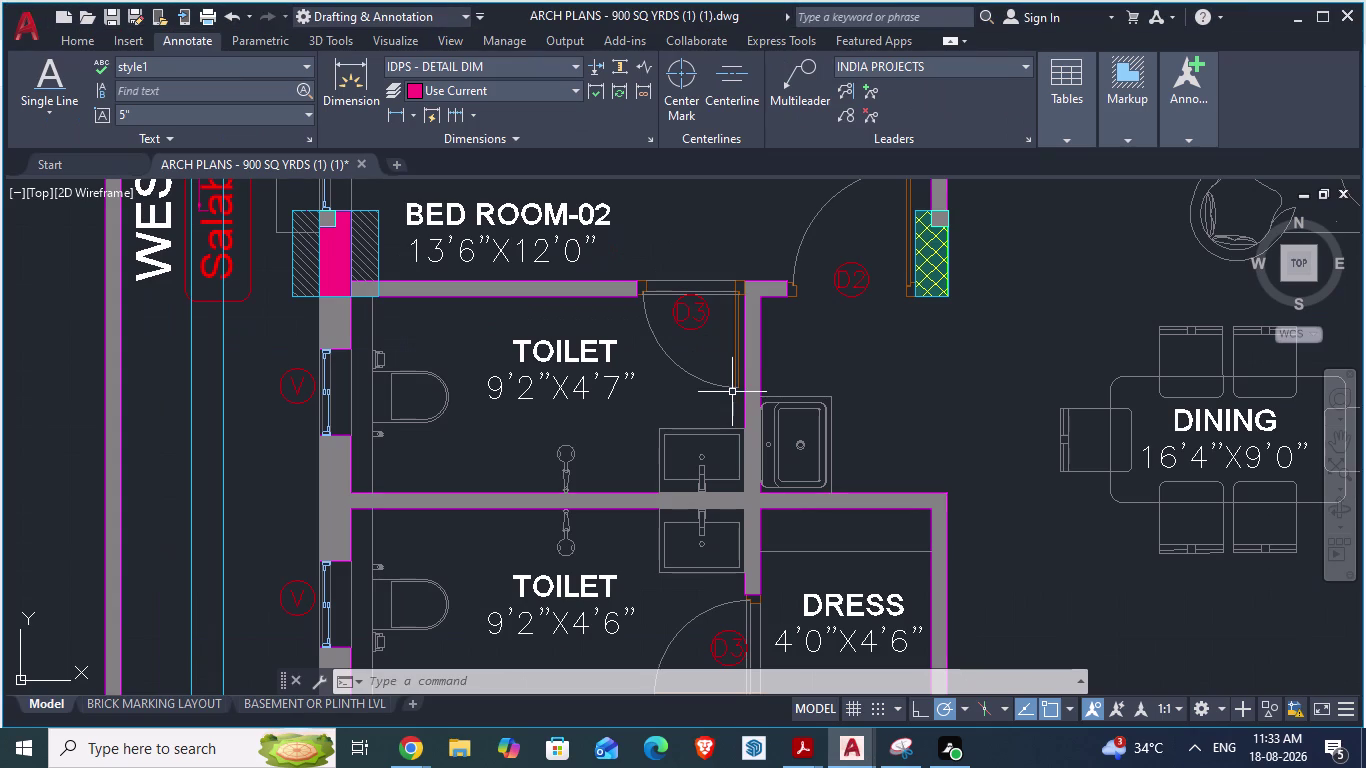
key(alt+Tab)
key(alt+Tab)
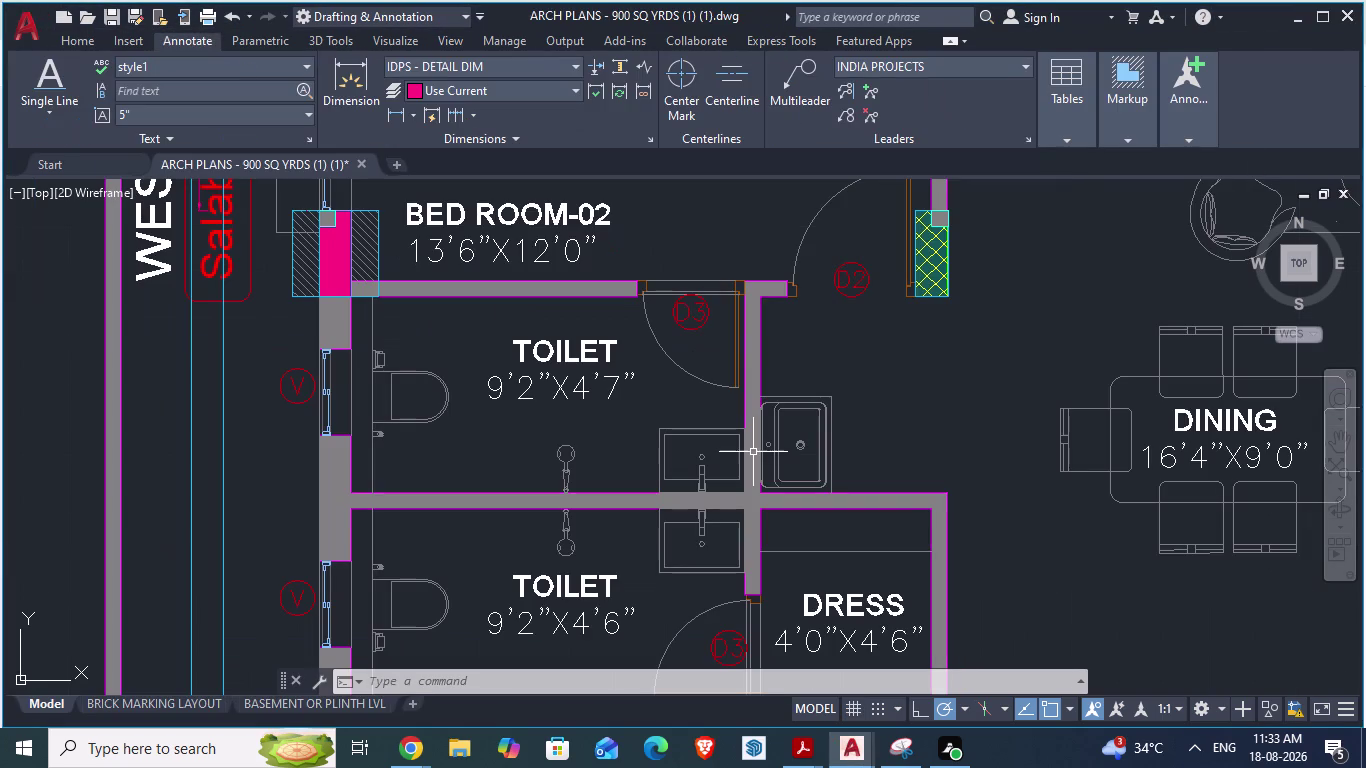
key(alt+Tab)
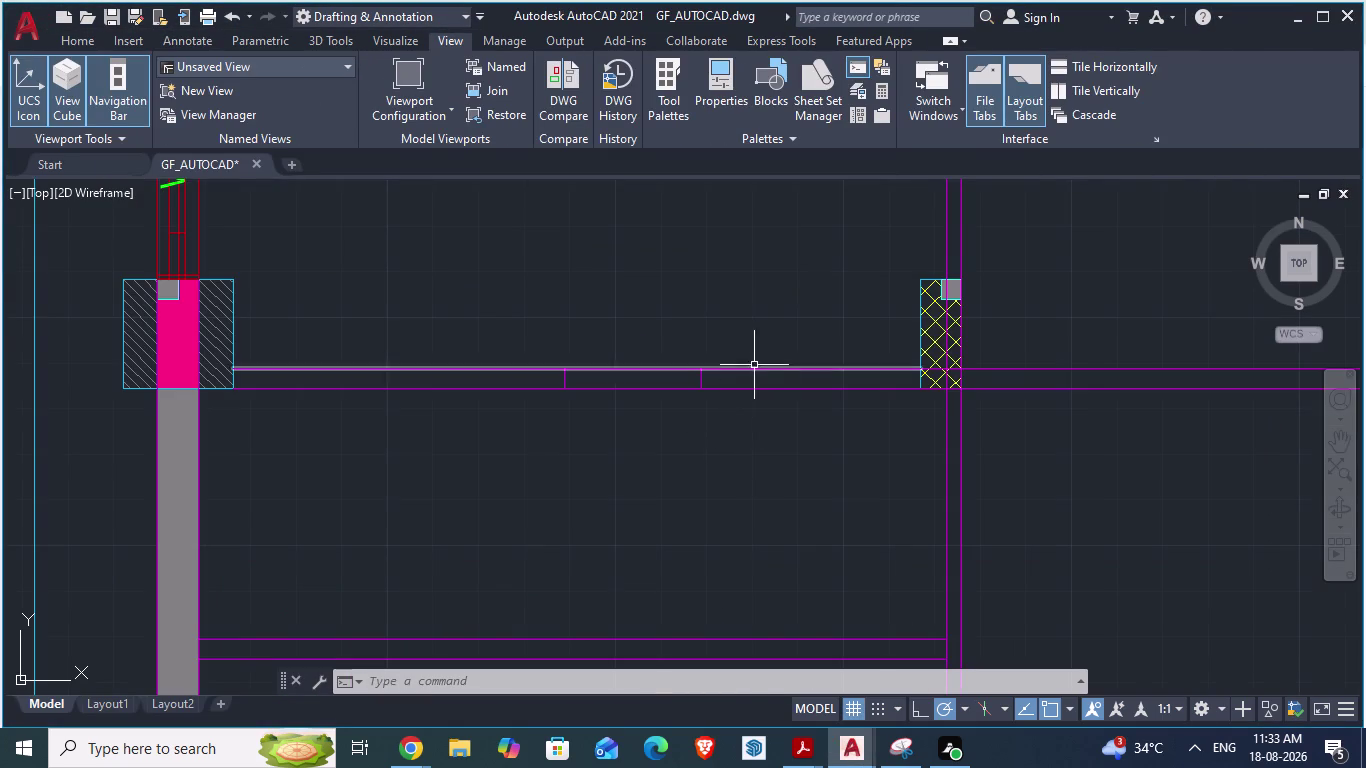
scroll(up, 3)
scroll(up, 3)
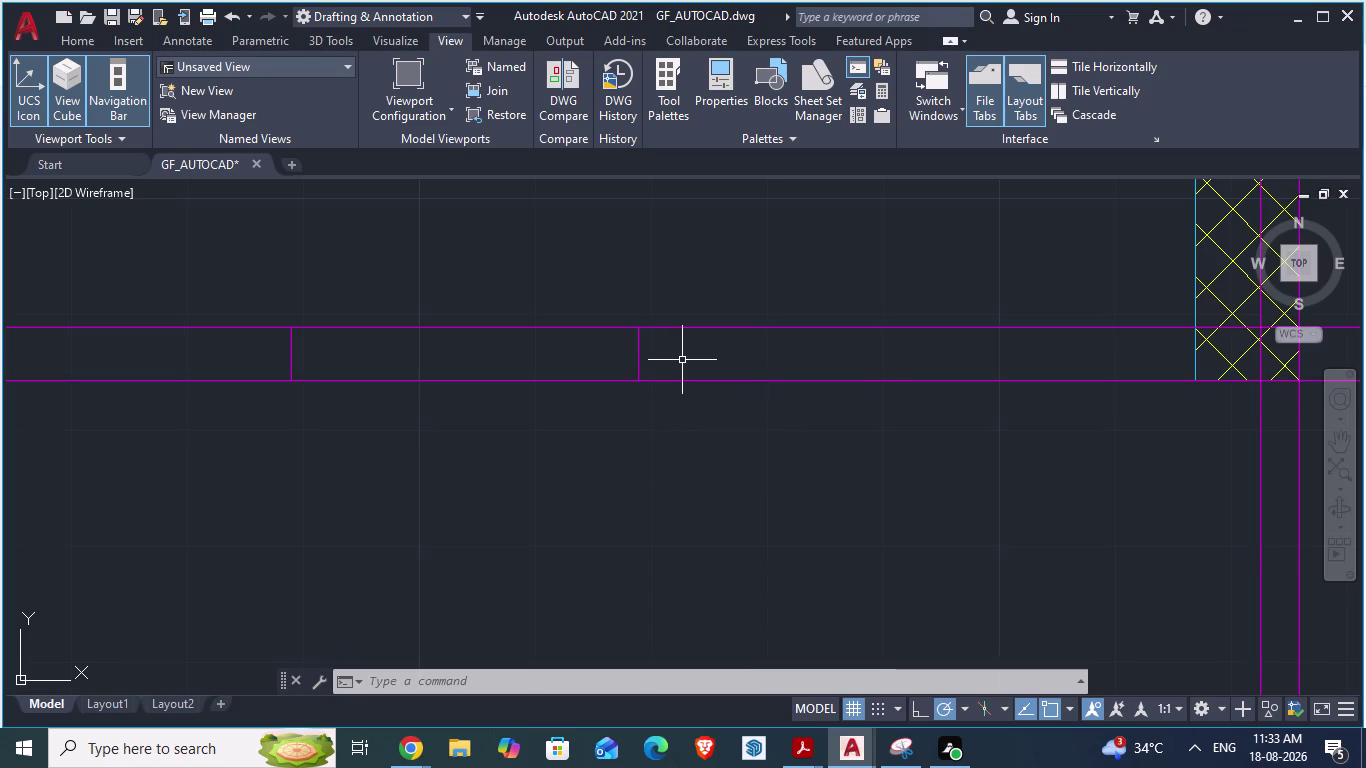
Offset the existing jamb line 1' to the right.
key(o)
key(Return)
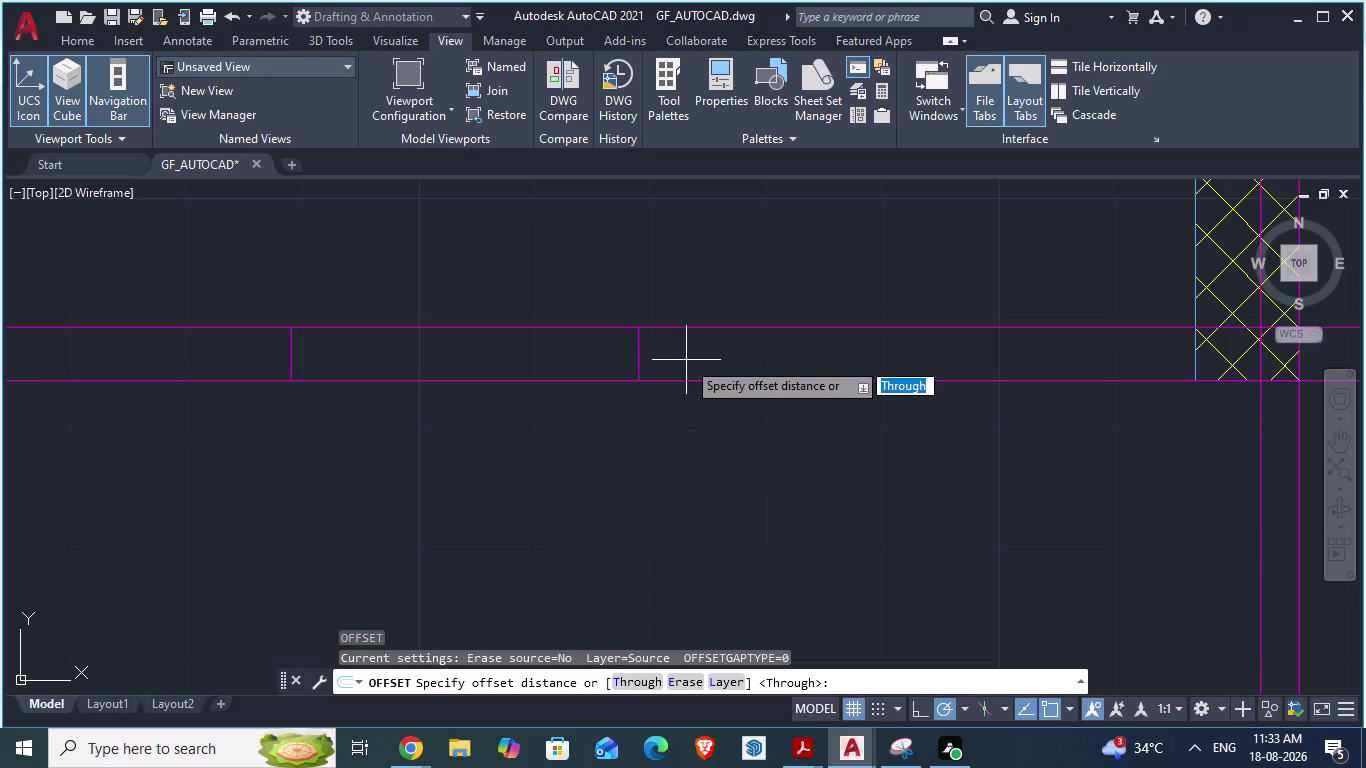
text(1')
key(Return)
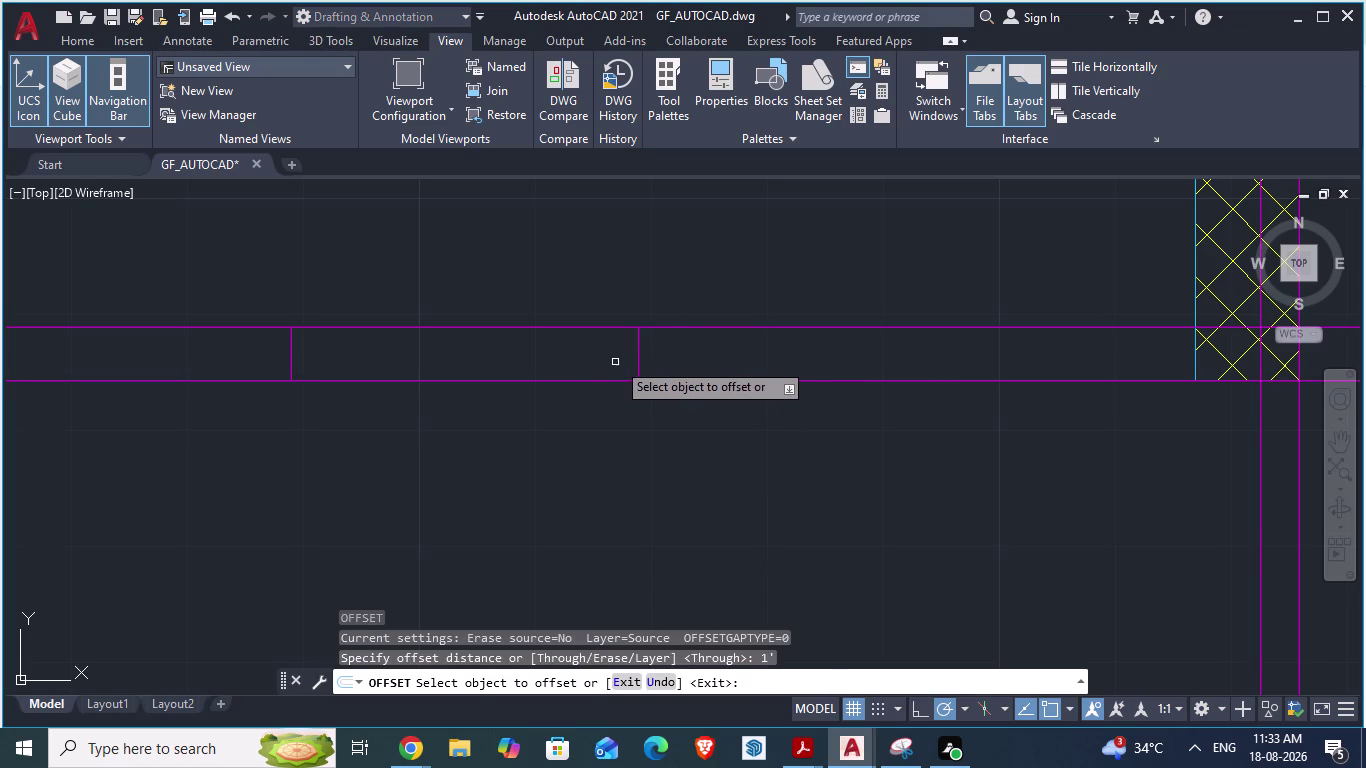
click(636, 360)
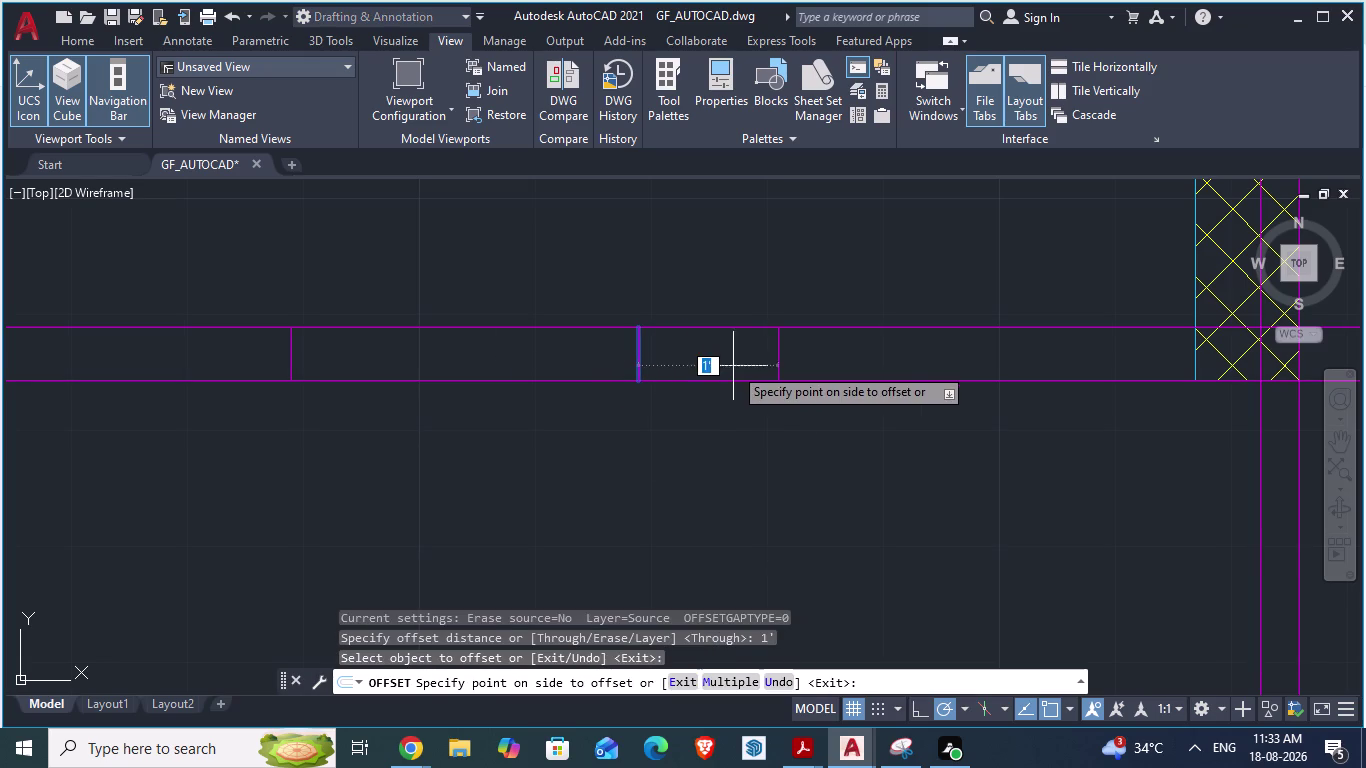
click(761, 369)
key(Escape)
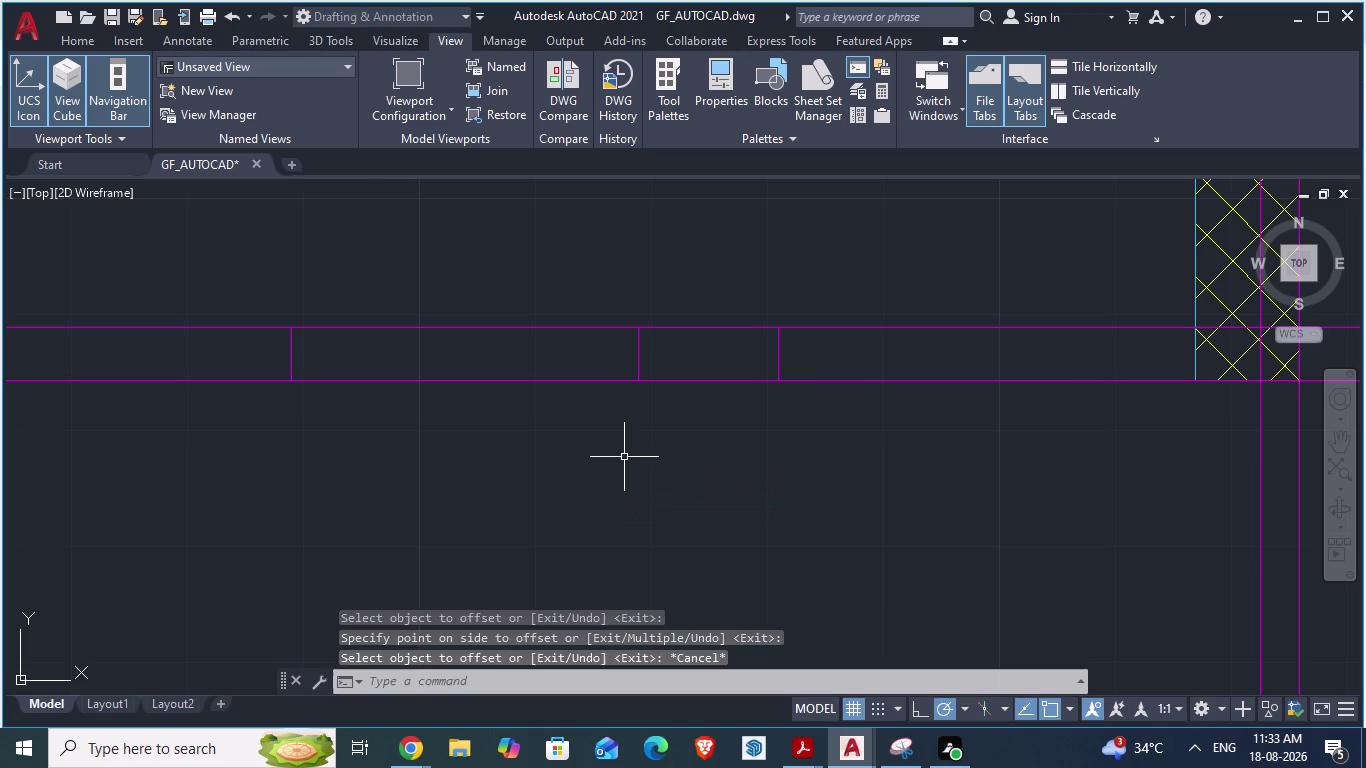
Switch to the arch plan showing doors D2 and D3.
key(alt+Tab)
scroll(down, 3)
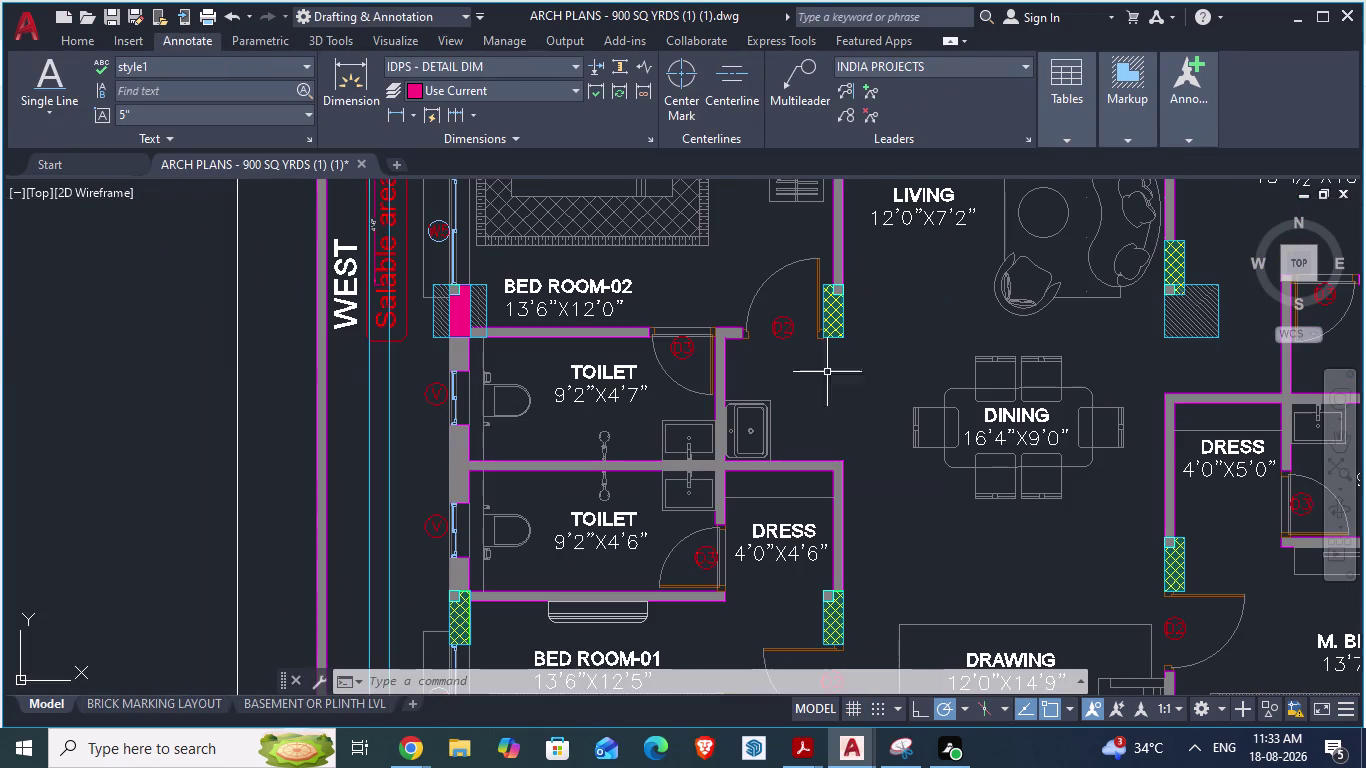
scroll(up, 3)
scroll(up, 3)
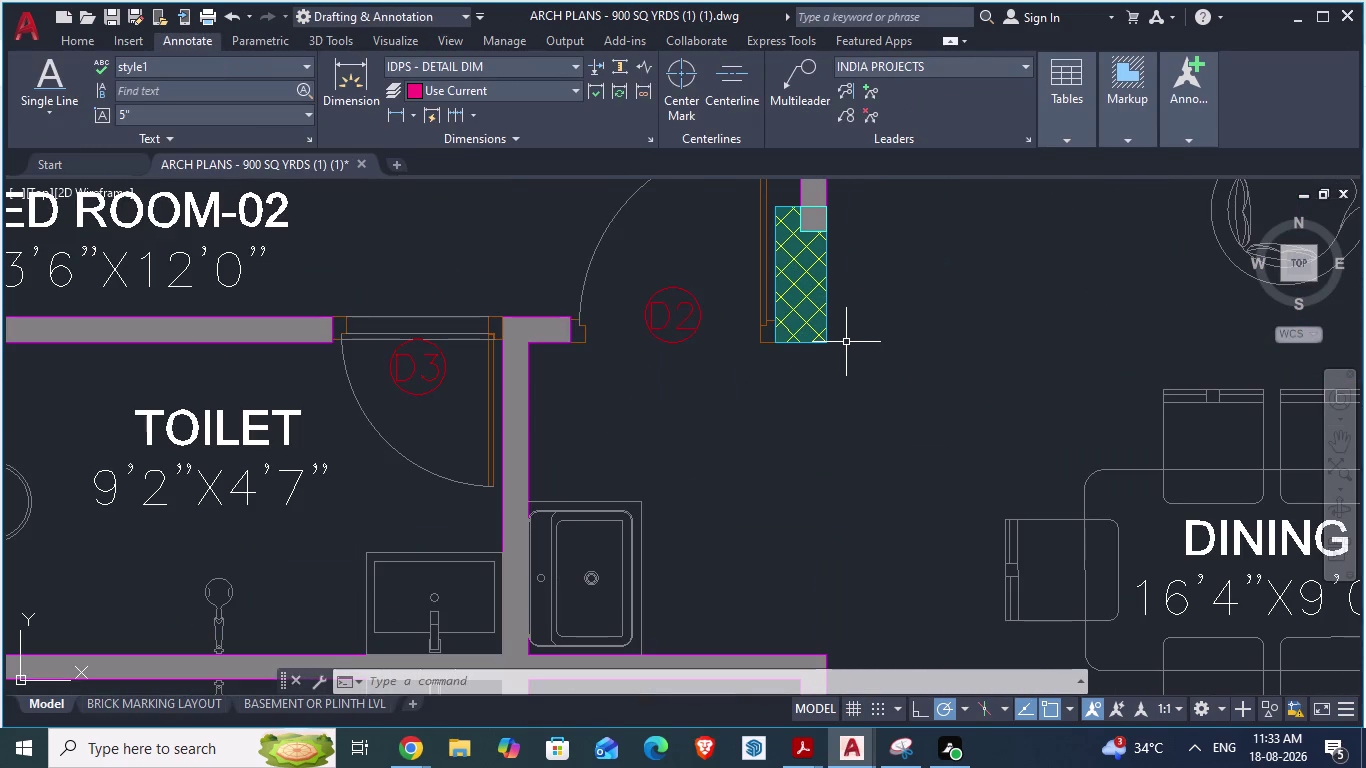
Trim the top and bottom wall lines across the doorway in GF_AUTOCAD.
key(alt+Tab)
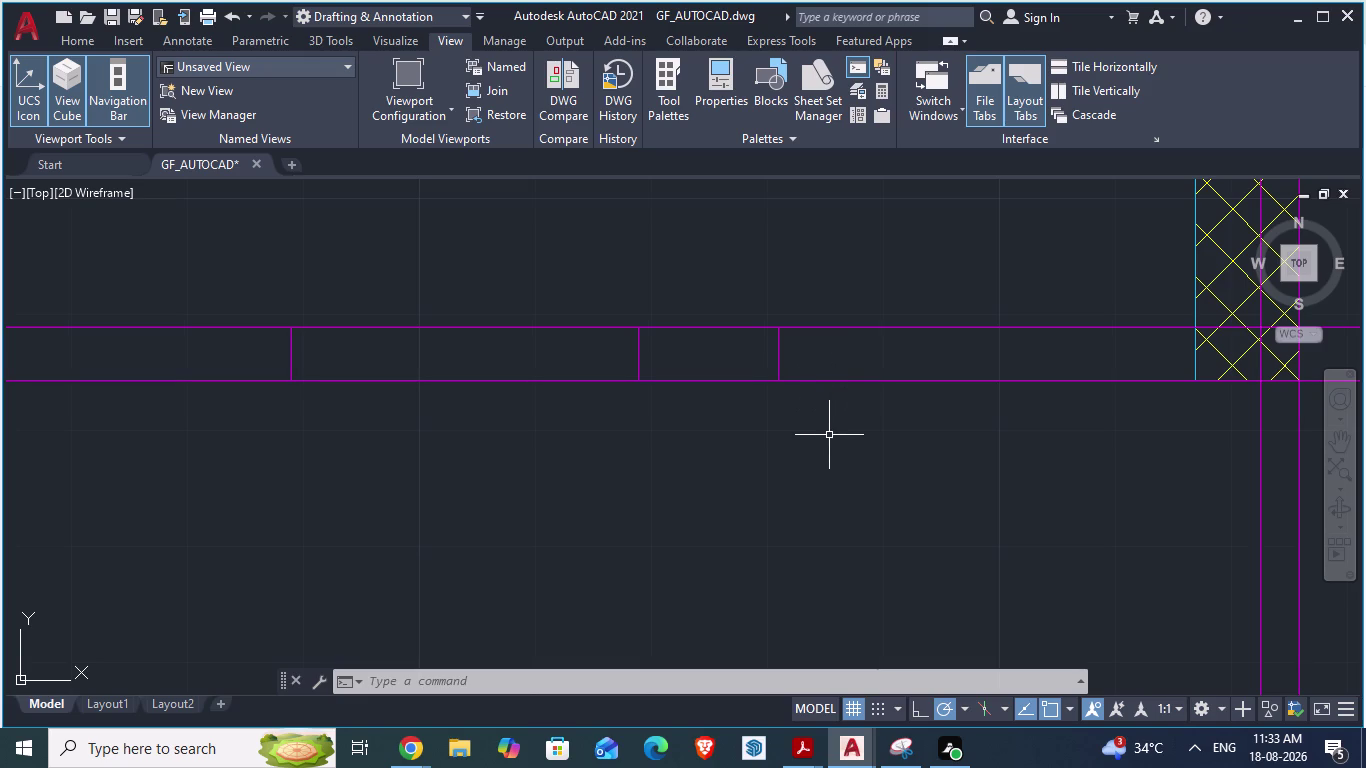
text(TR)
key(Return)
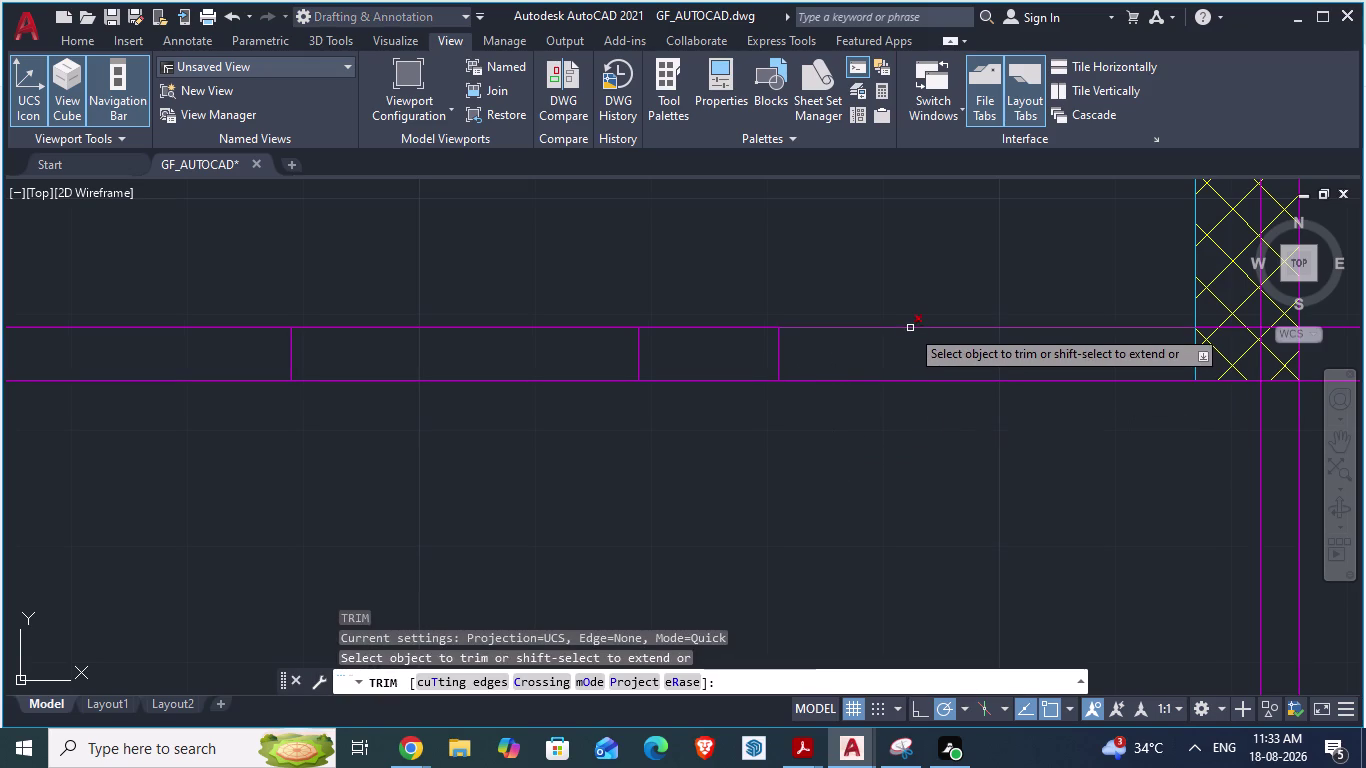
click(910, 326)
click(908, 330)
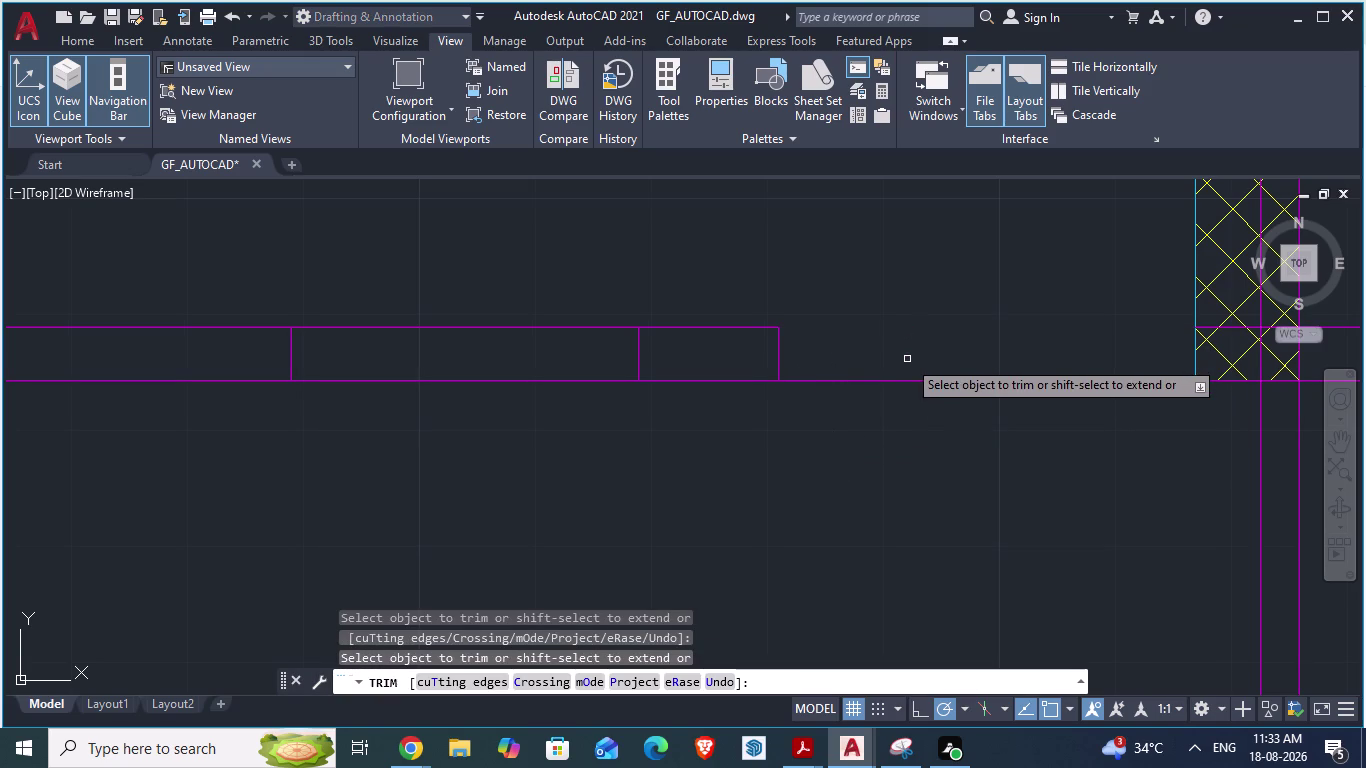
click(908, 381)
click(881, 383)
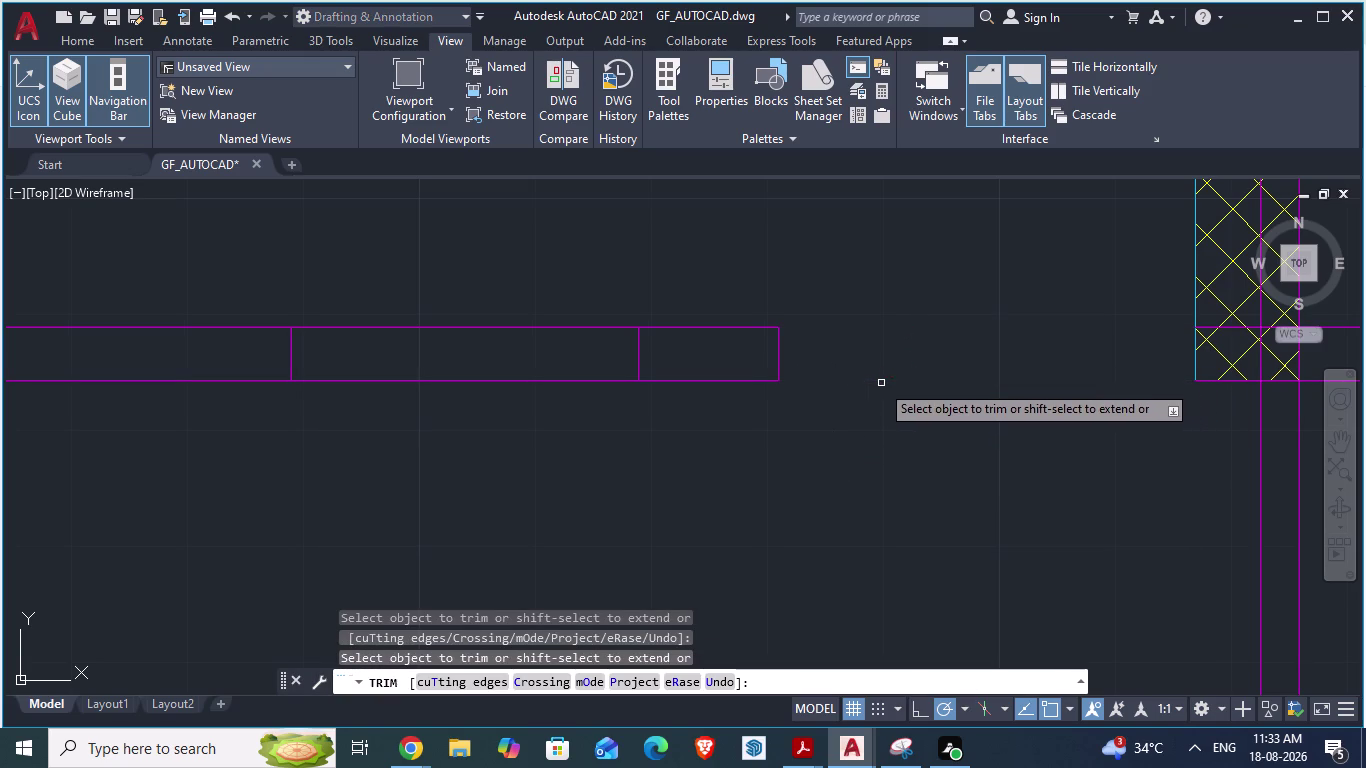
Save GF_AUTOCAD and return to the arch plan toilet.
key(ctrl+s)
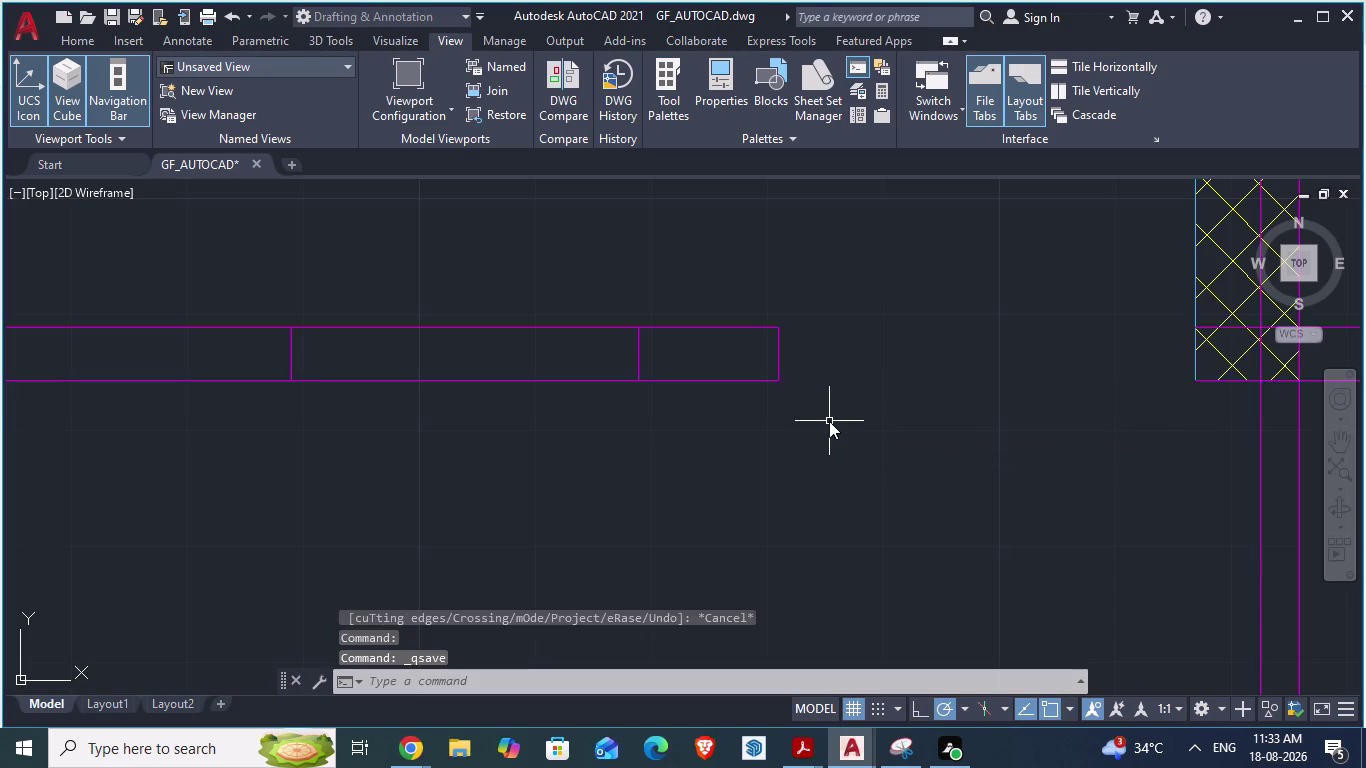
key(alt+Tab)
scroll(down, 3)
Select the wall and door block near the toilet, view its context menu, and dismiss it.
scroll(up, 3)
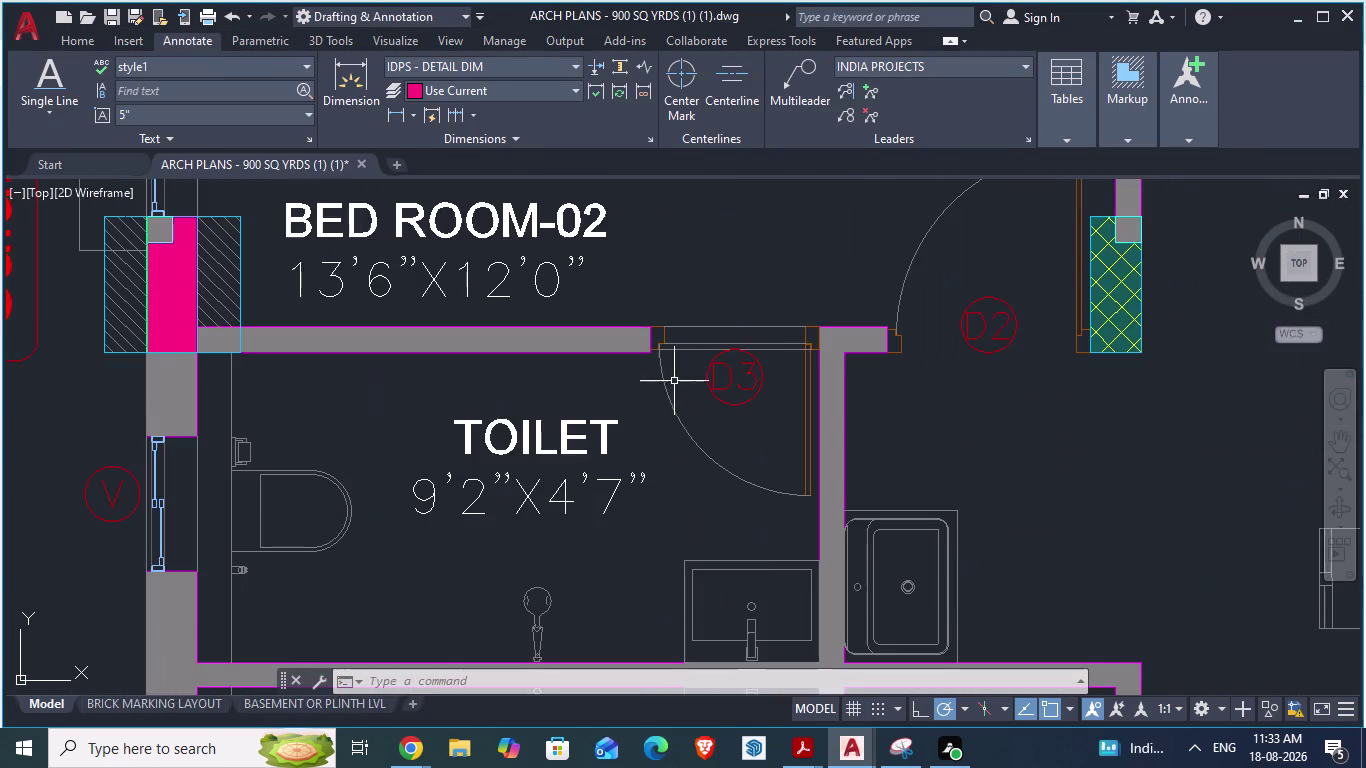
scroll(up, 3)
click(586, 302)
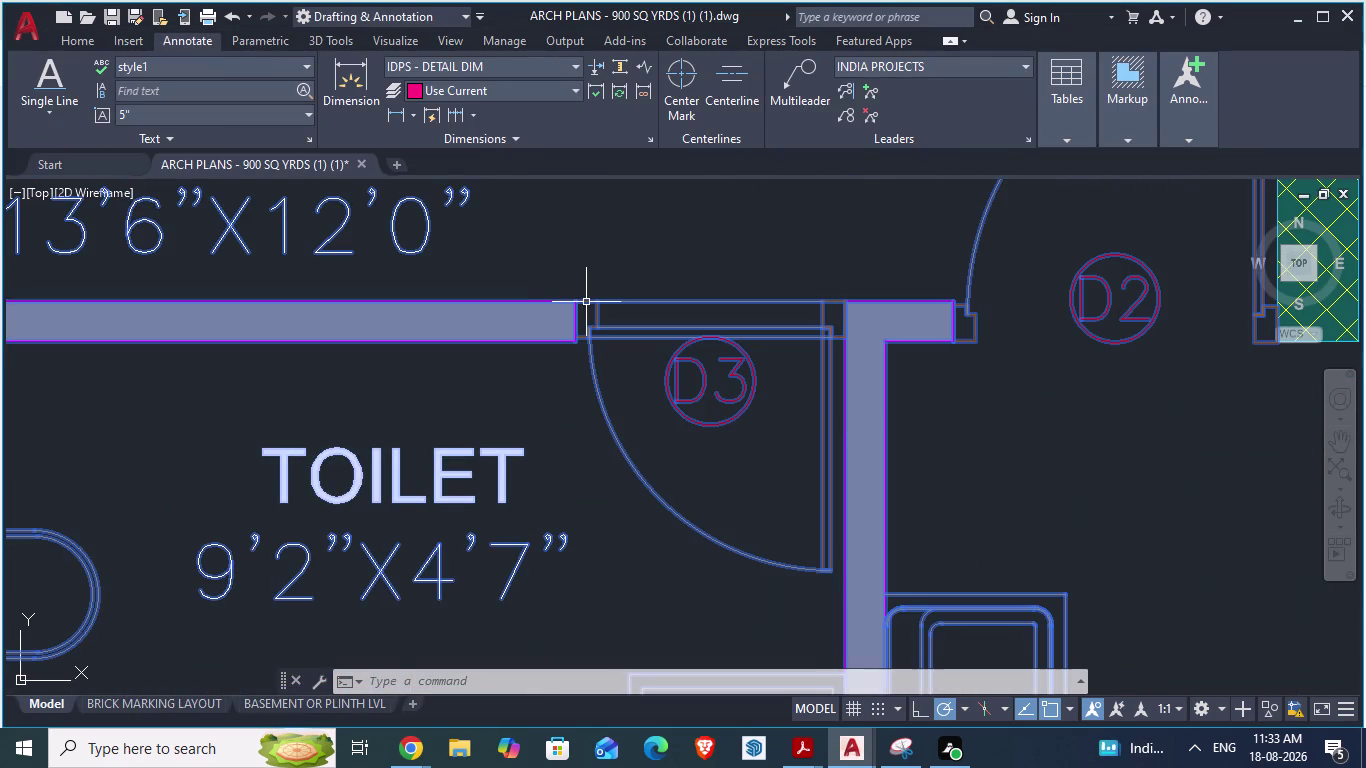
right_click(587, 302)
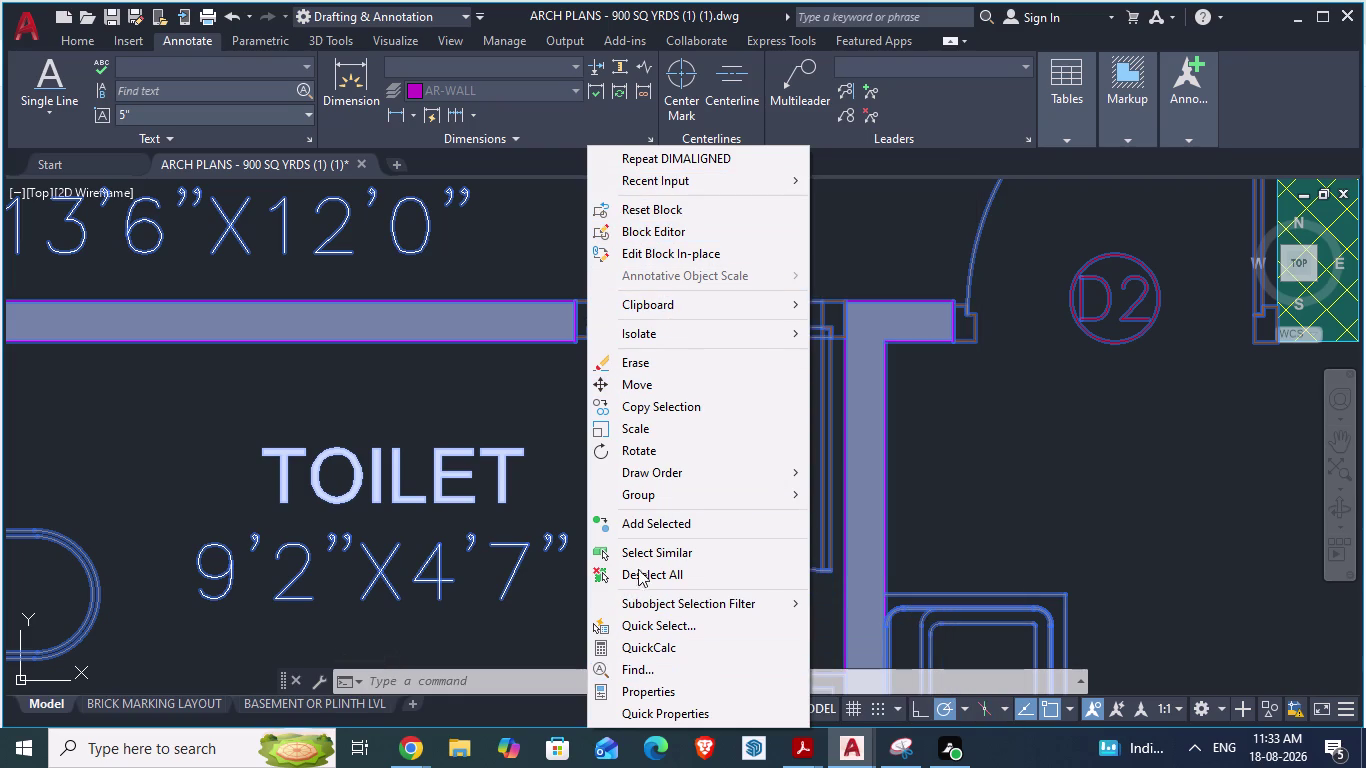
key(Escape)
Begin an aligned measurement on the D3 jamb and cancel it.
scroll(up, 3)
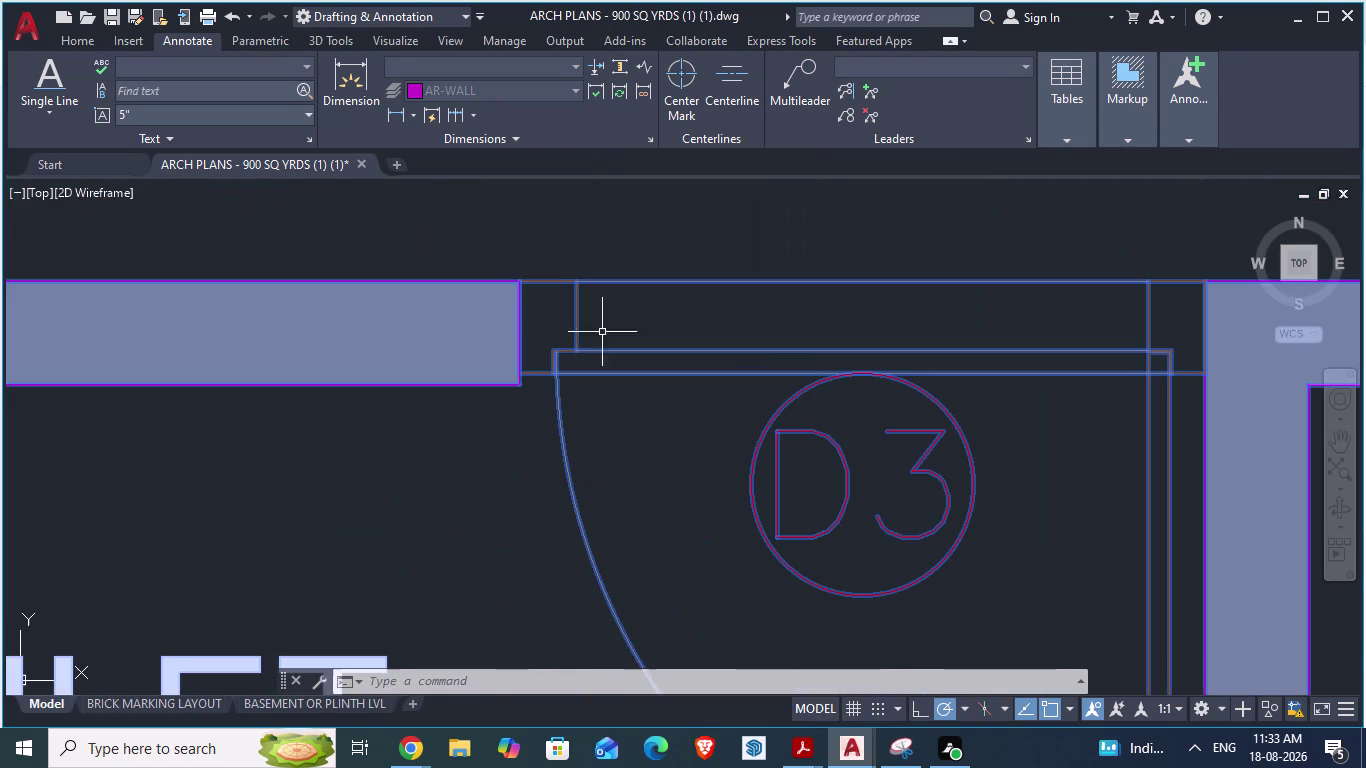
key(space)
click(496, 501)
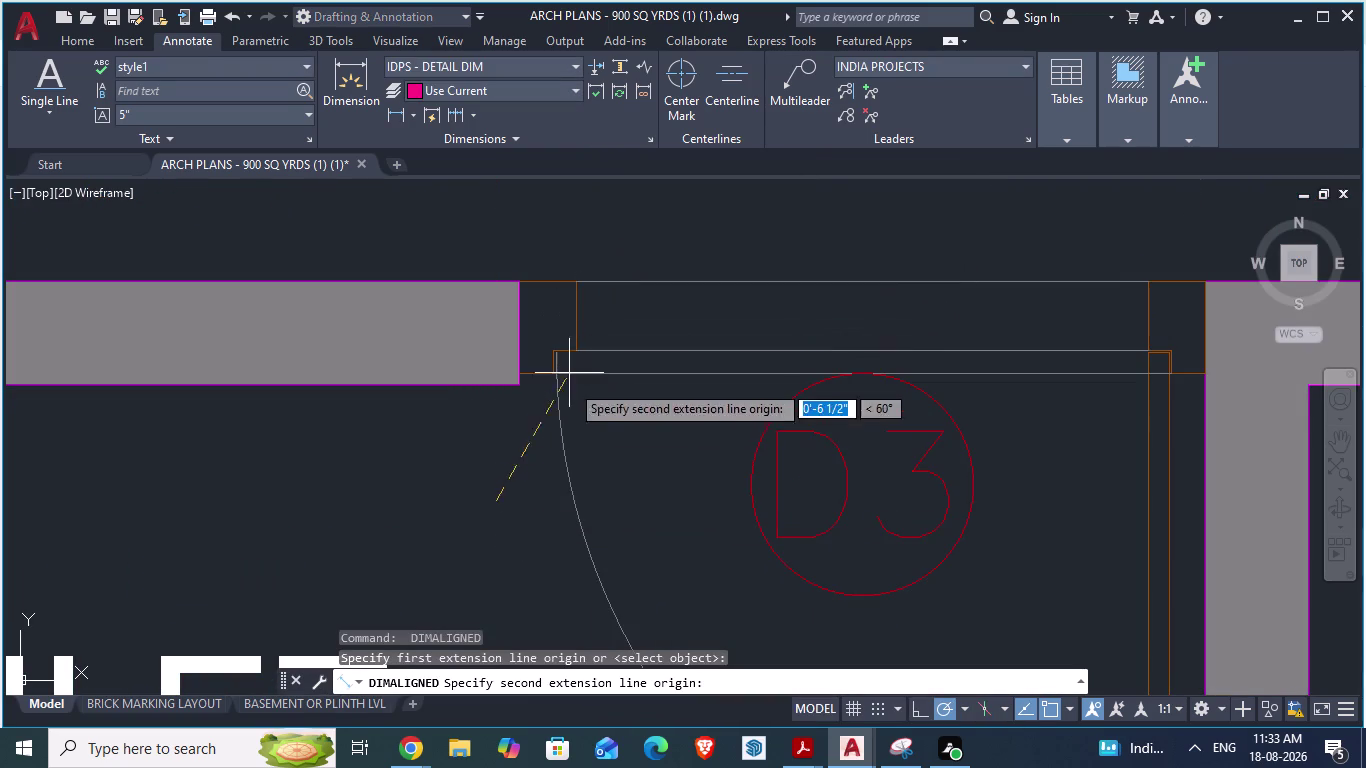
key(Escape)
scroll(up, 3)
scroll(down, 3)
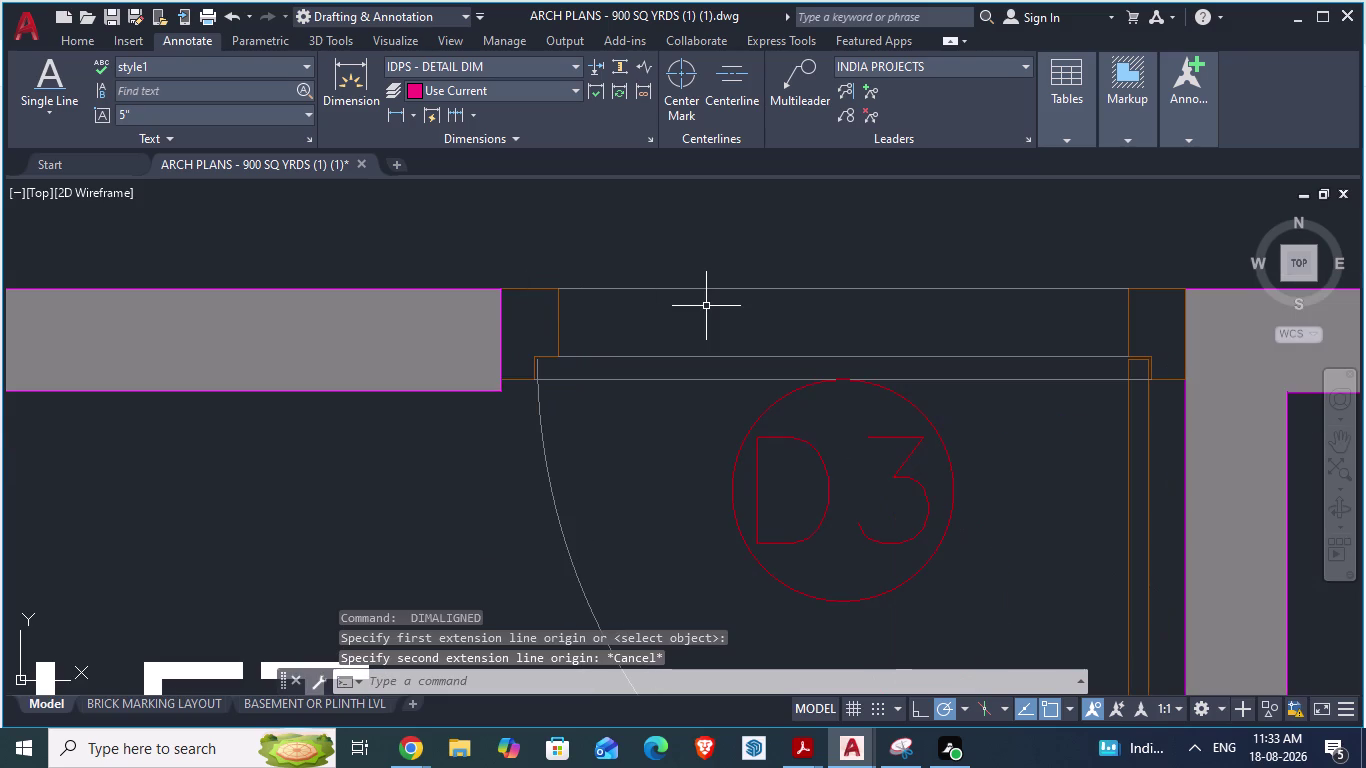
Measure the D3 jamb depth from its corner with DA, cancel, and return to GF_AUTOCAD.
text(DA)
key(Return)
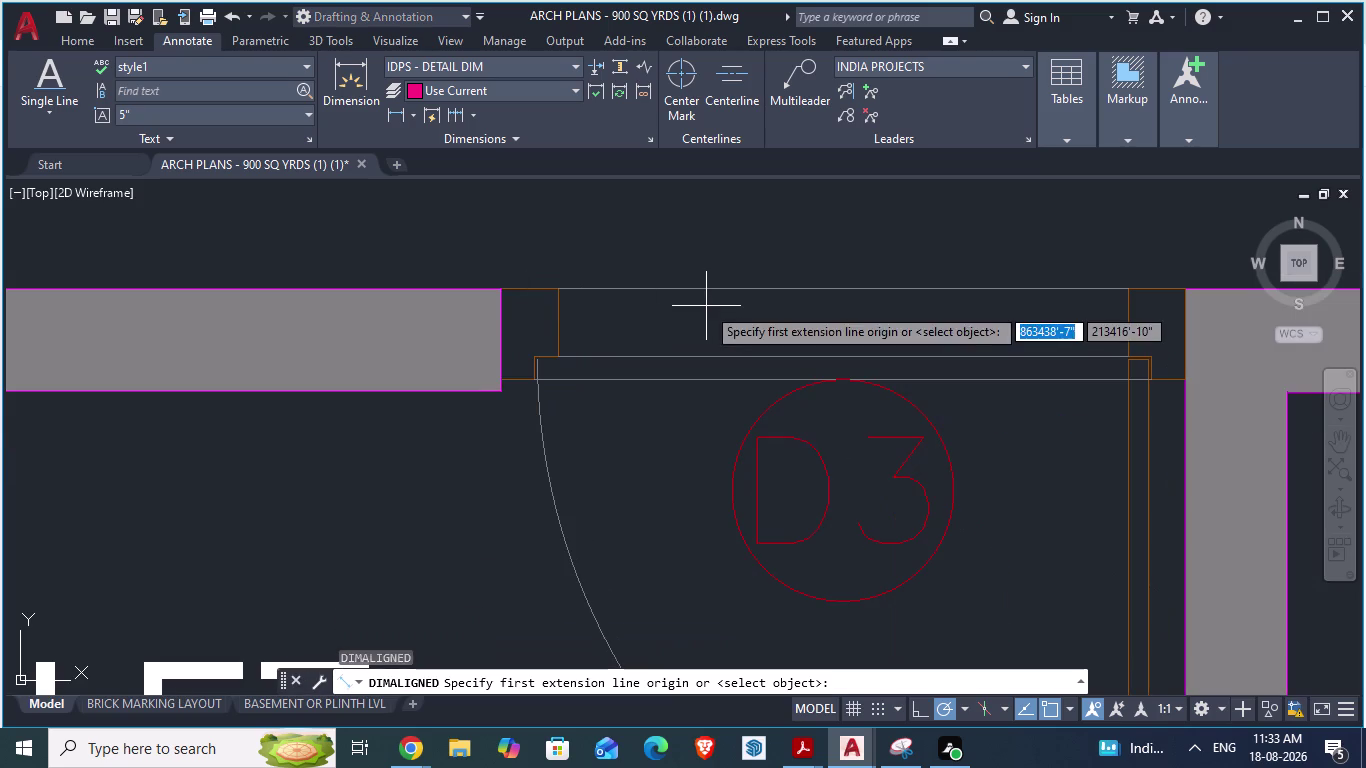
scroll(up, 3)
click(541, 257)
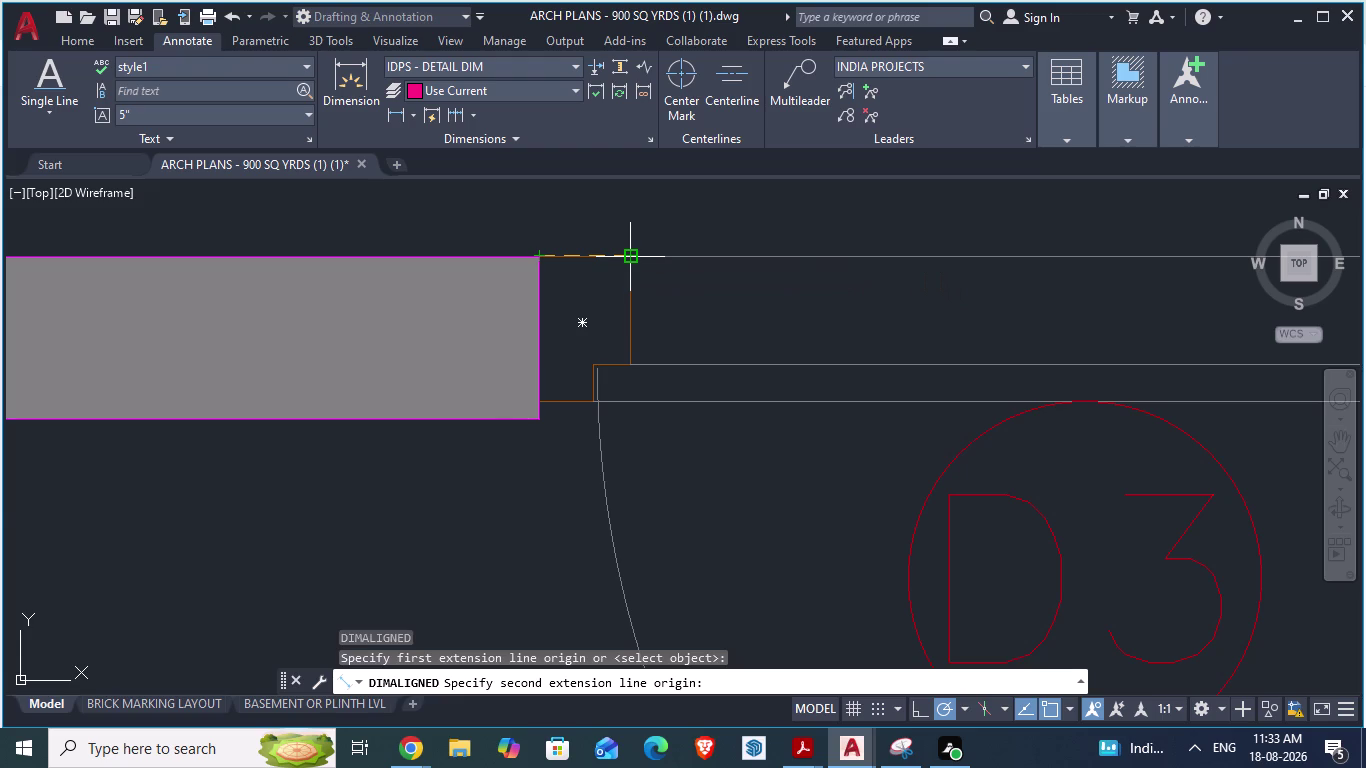
scroll(up, 3)
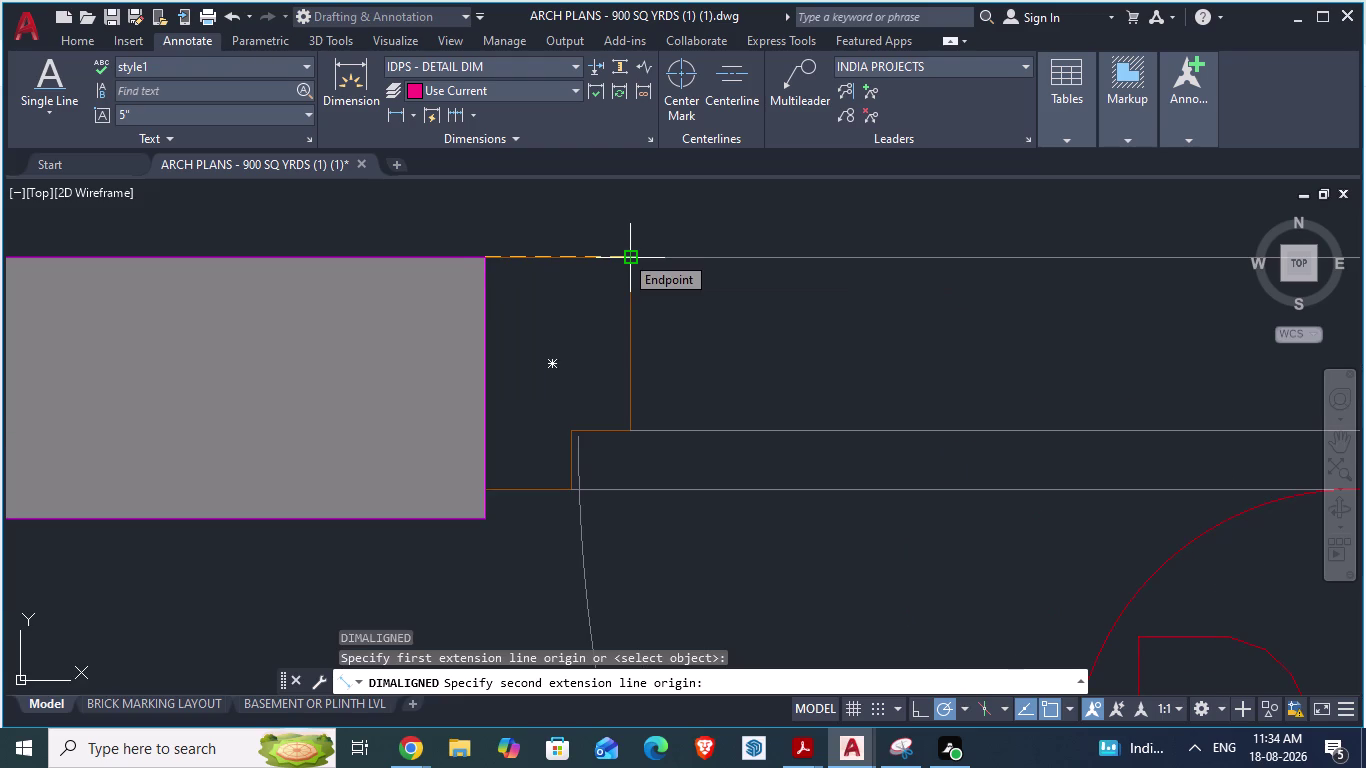
scroll(down, 3)
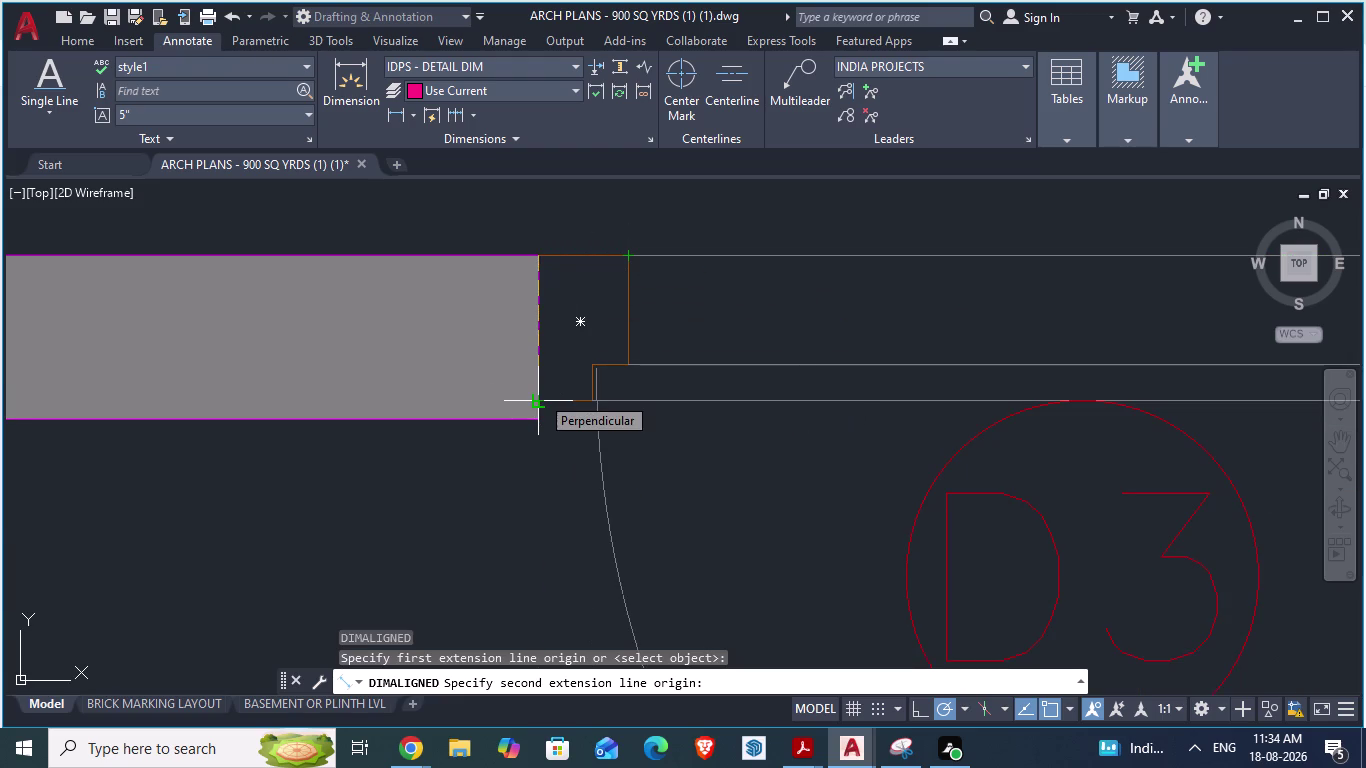
key(Escape)
key(alt+Tab)
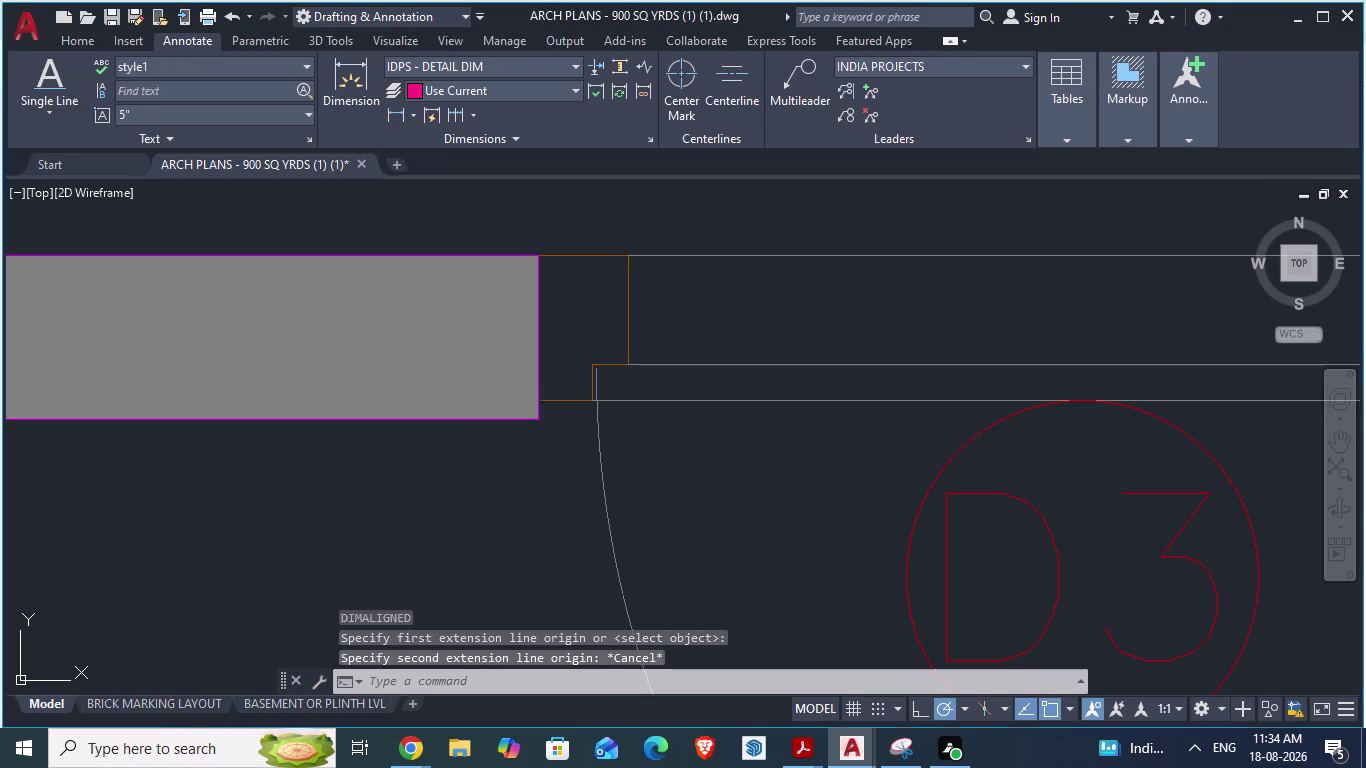
scroll(down, 3)
text(RE)
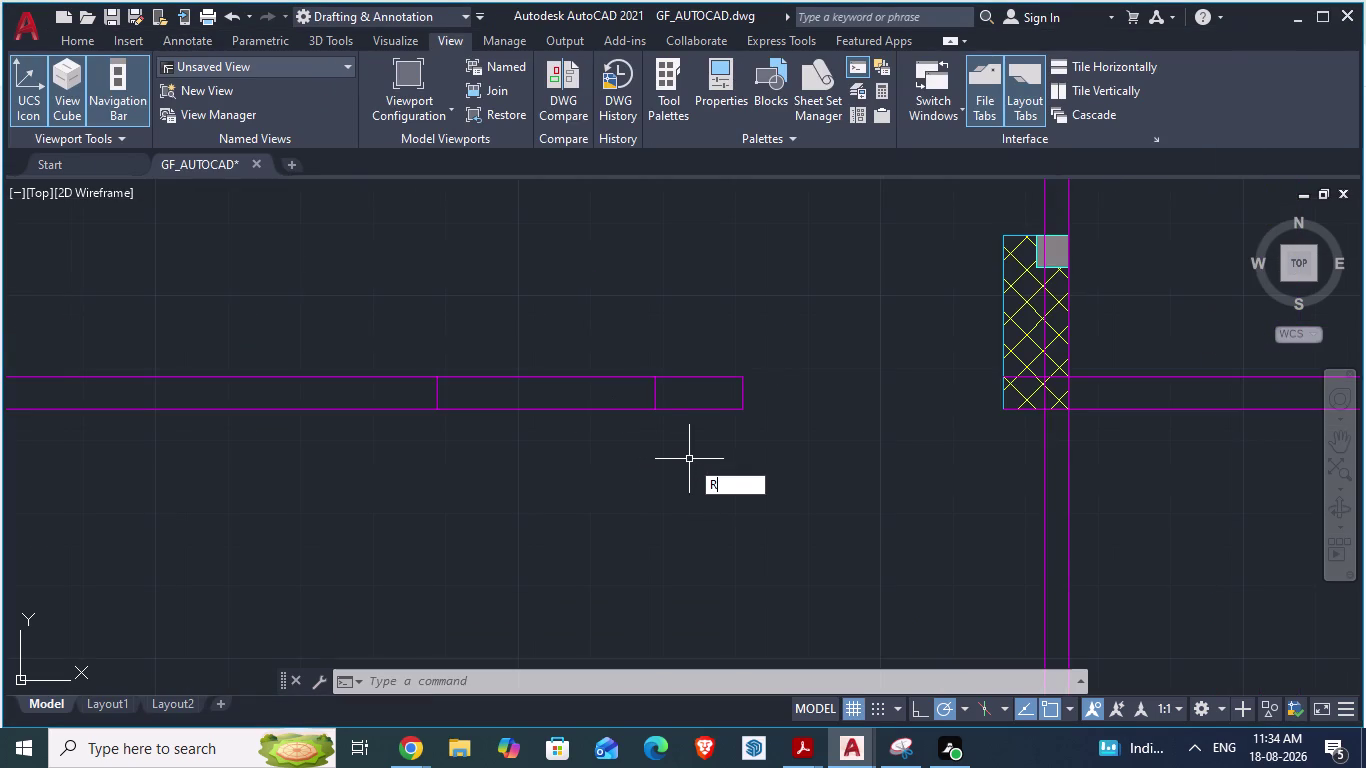
text(C)
key(Return)
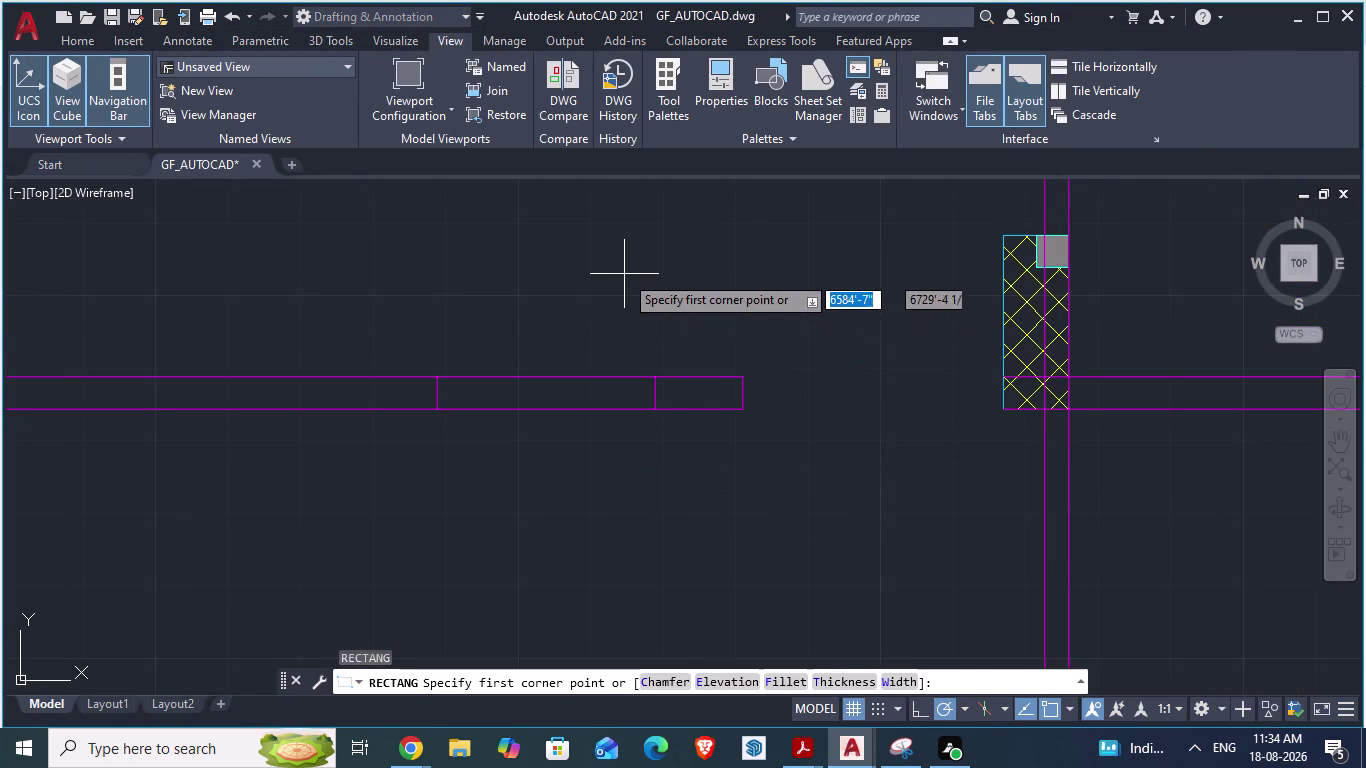
click(606, 241)
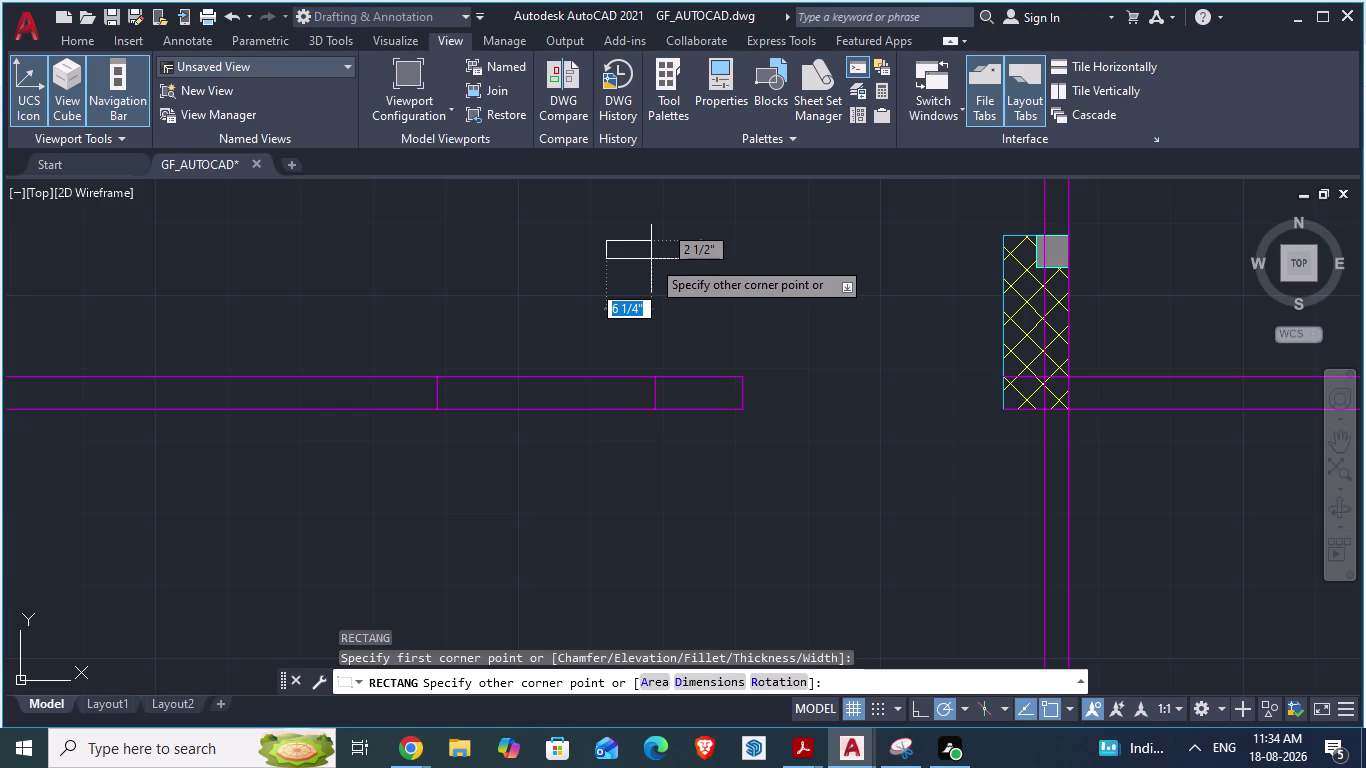
text(2.5)
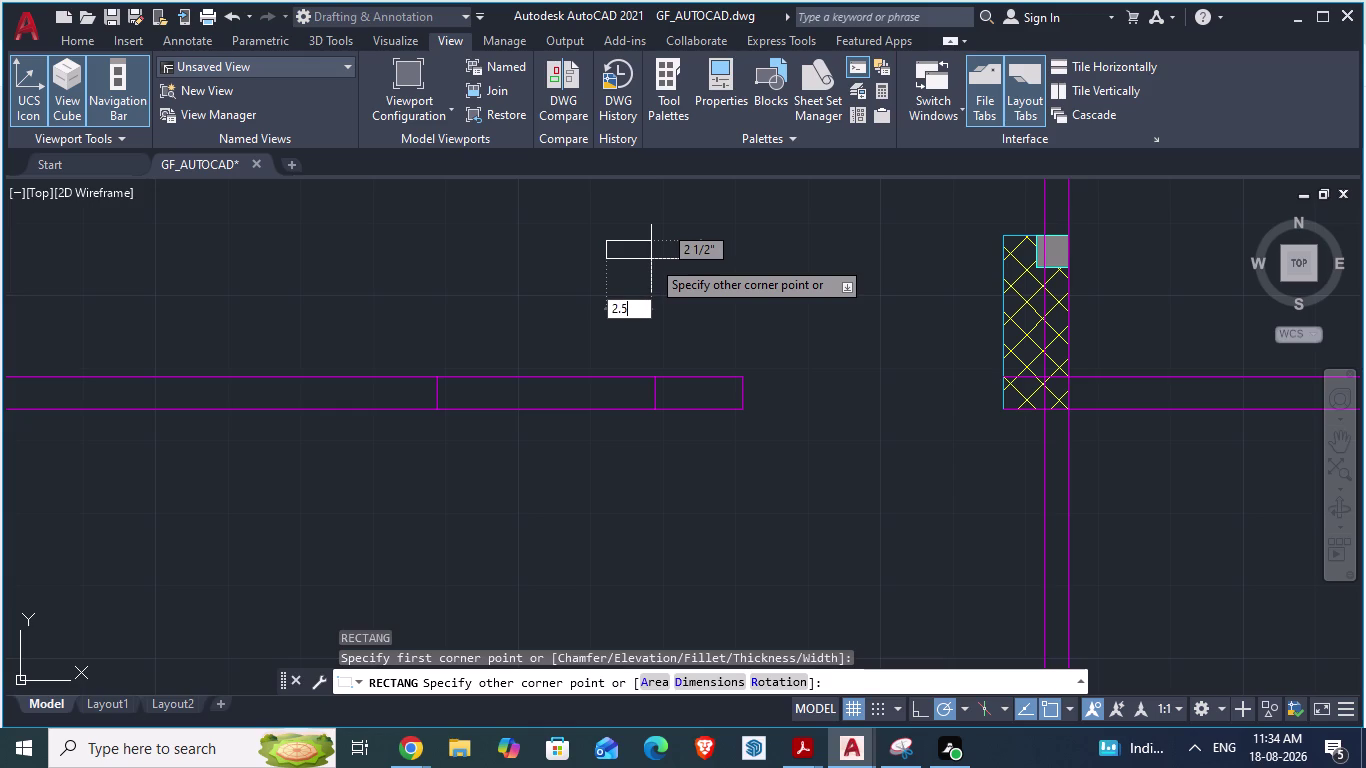
text(")
key(Return)
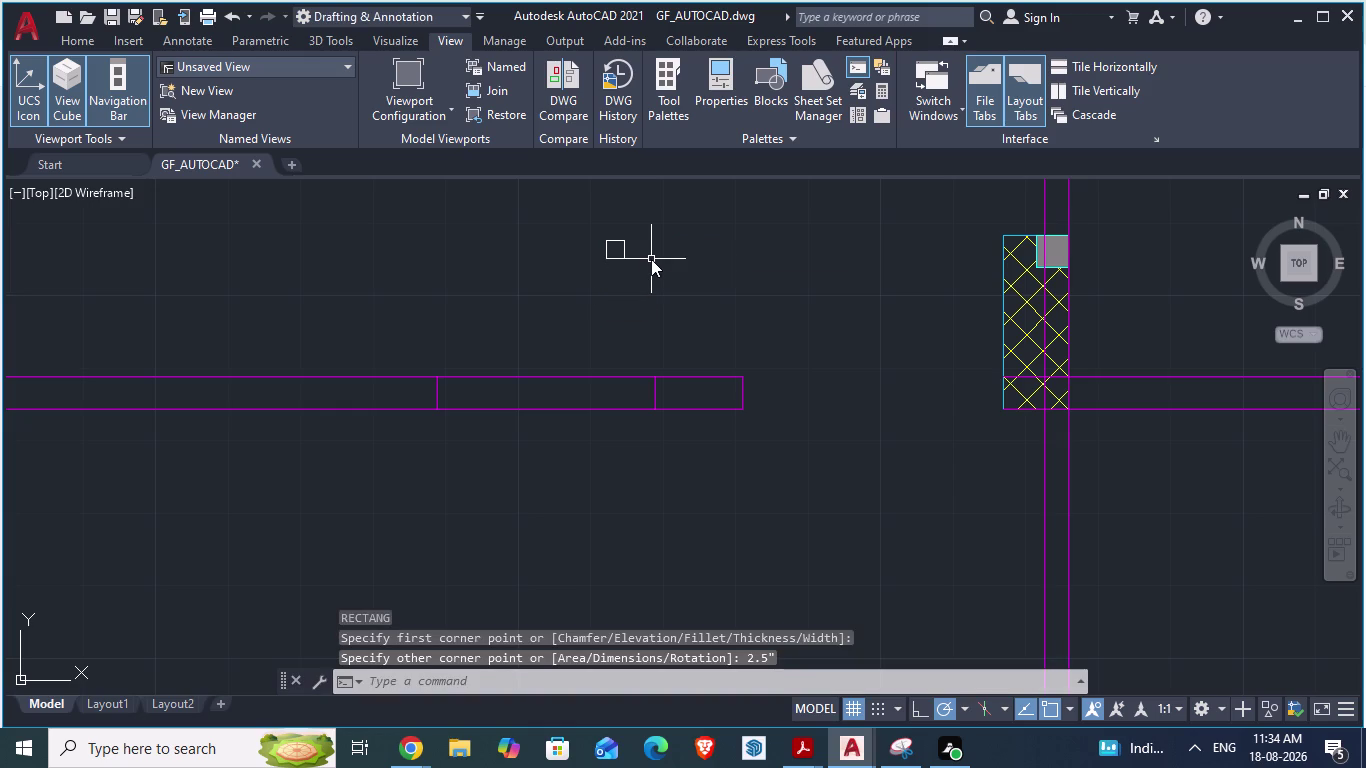
click(577, 214)
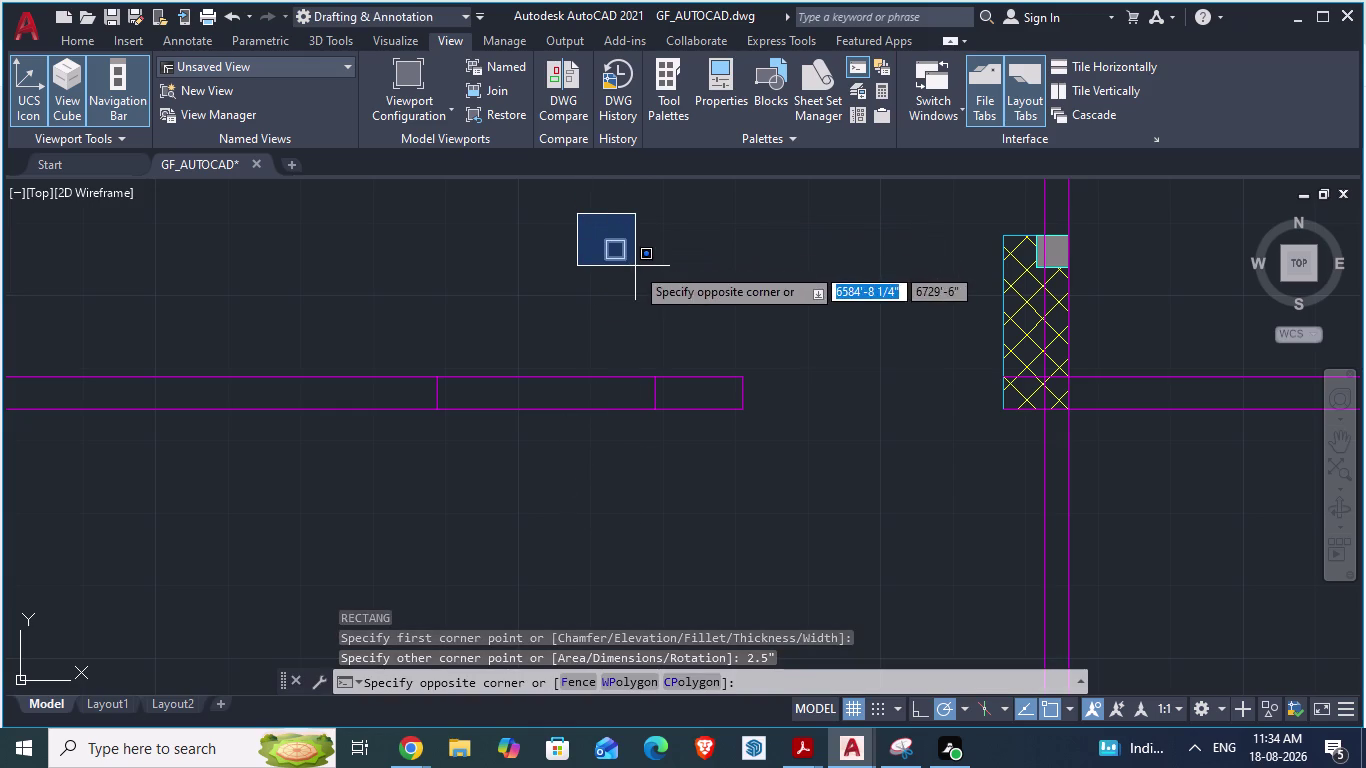
click(635, 266)
key(Delete)
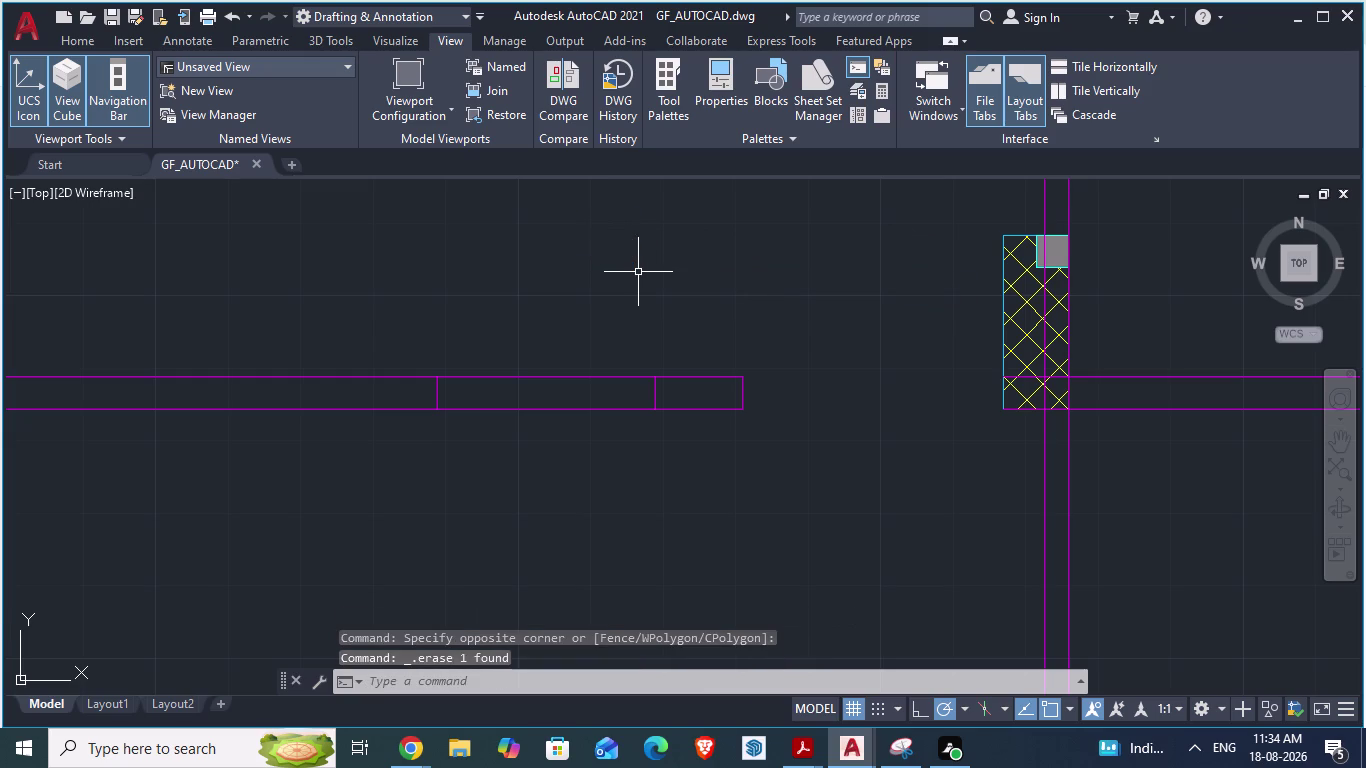
text(RE)
key(Return)
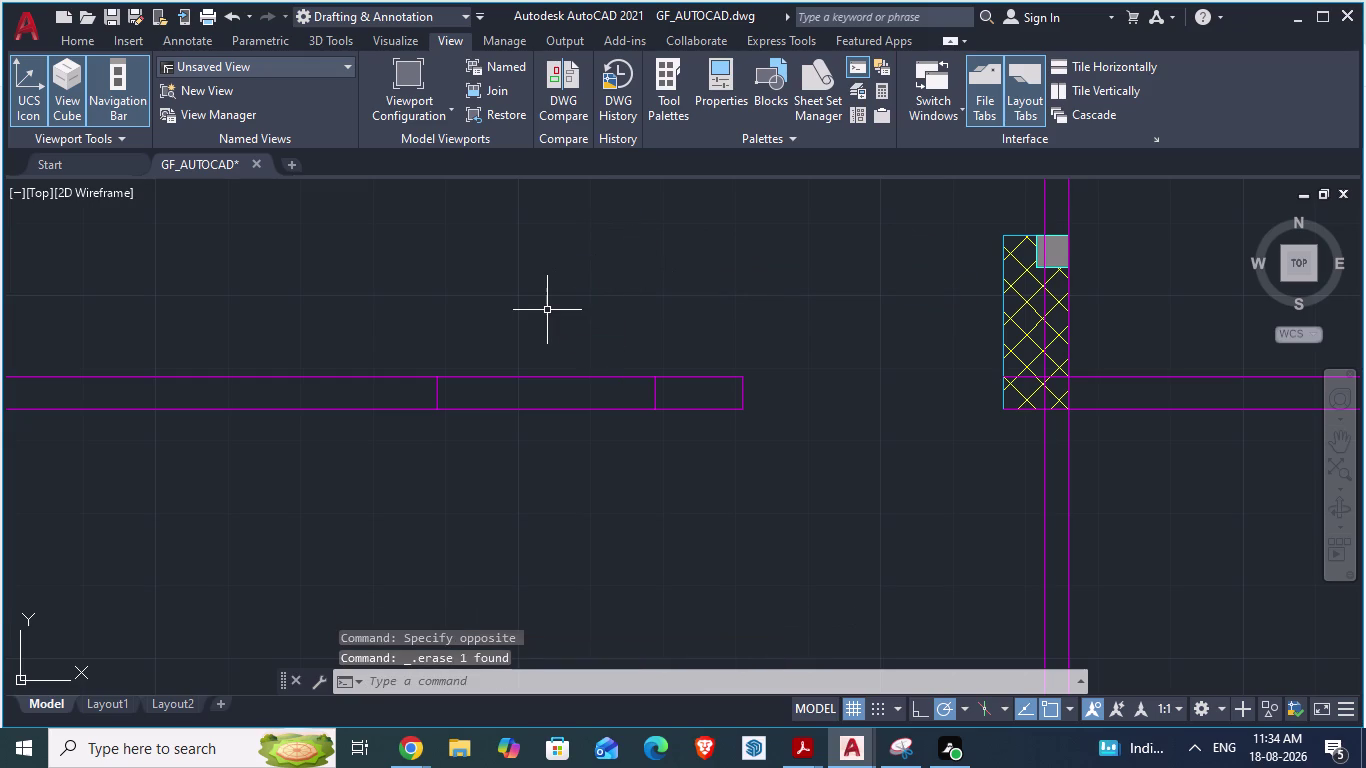
click(549, 247)
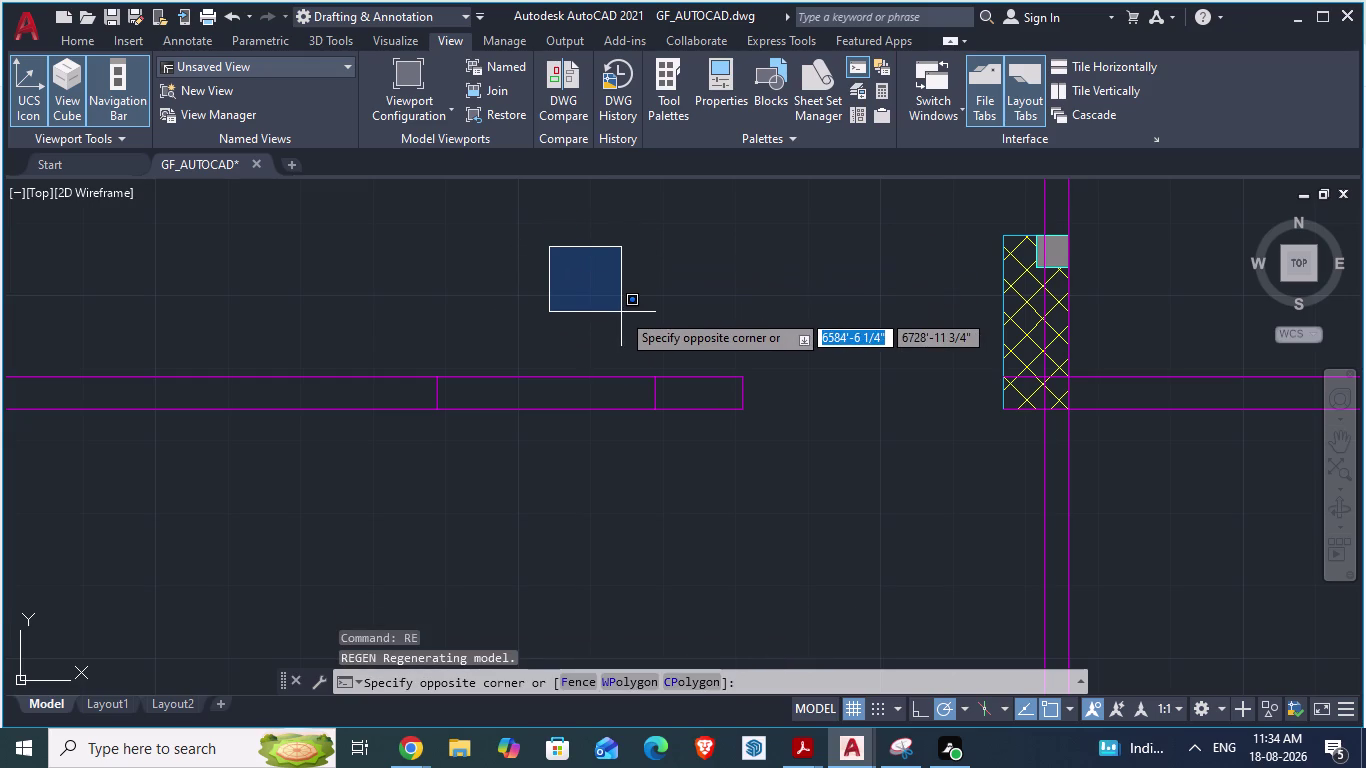
text(2.5")
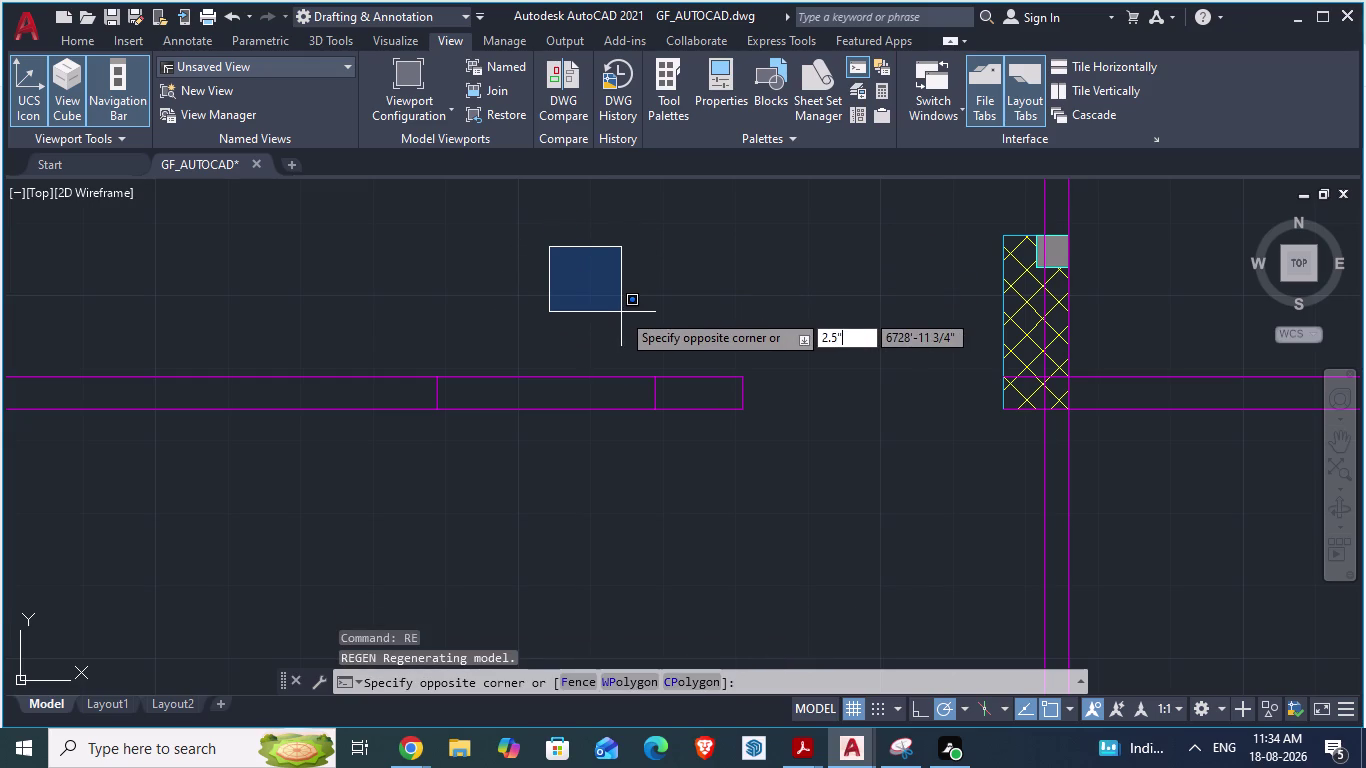
key(comma)
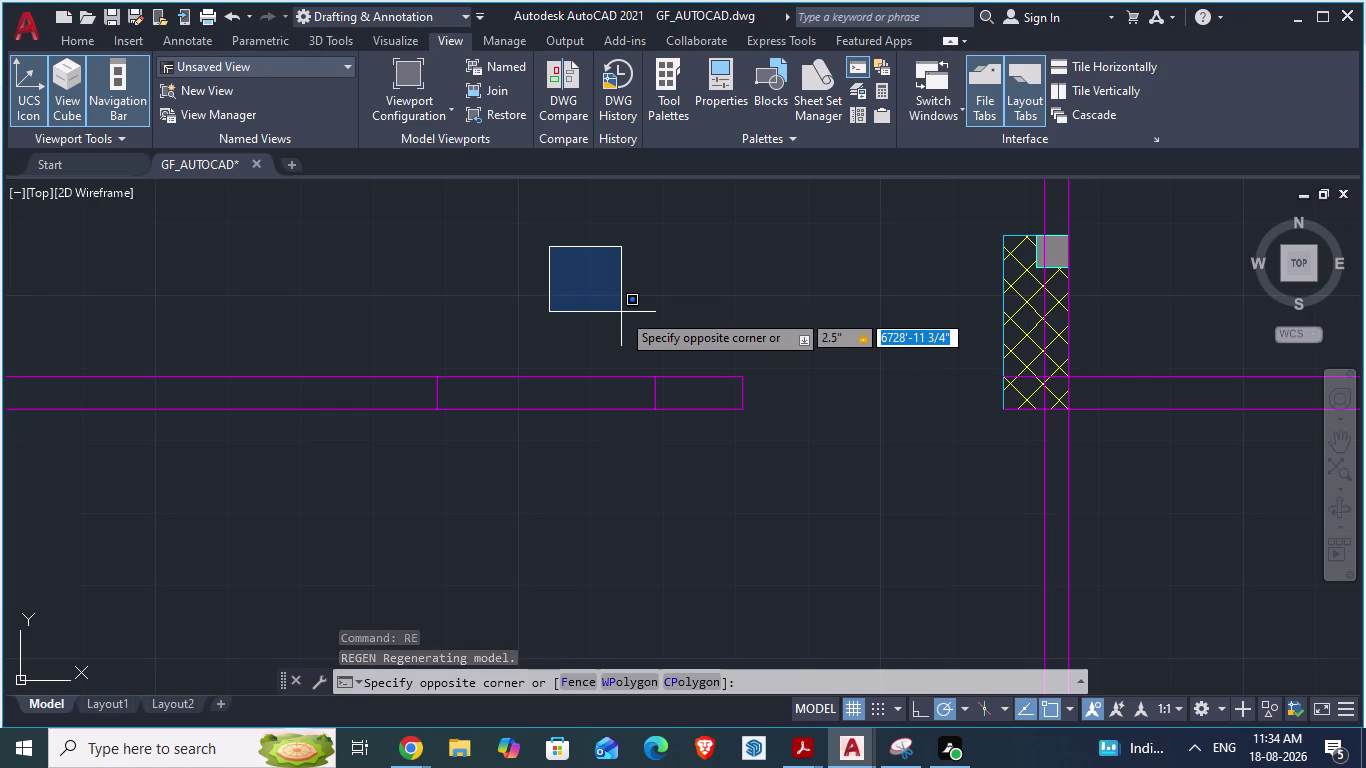
text(4)
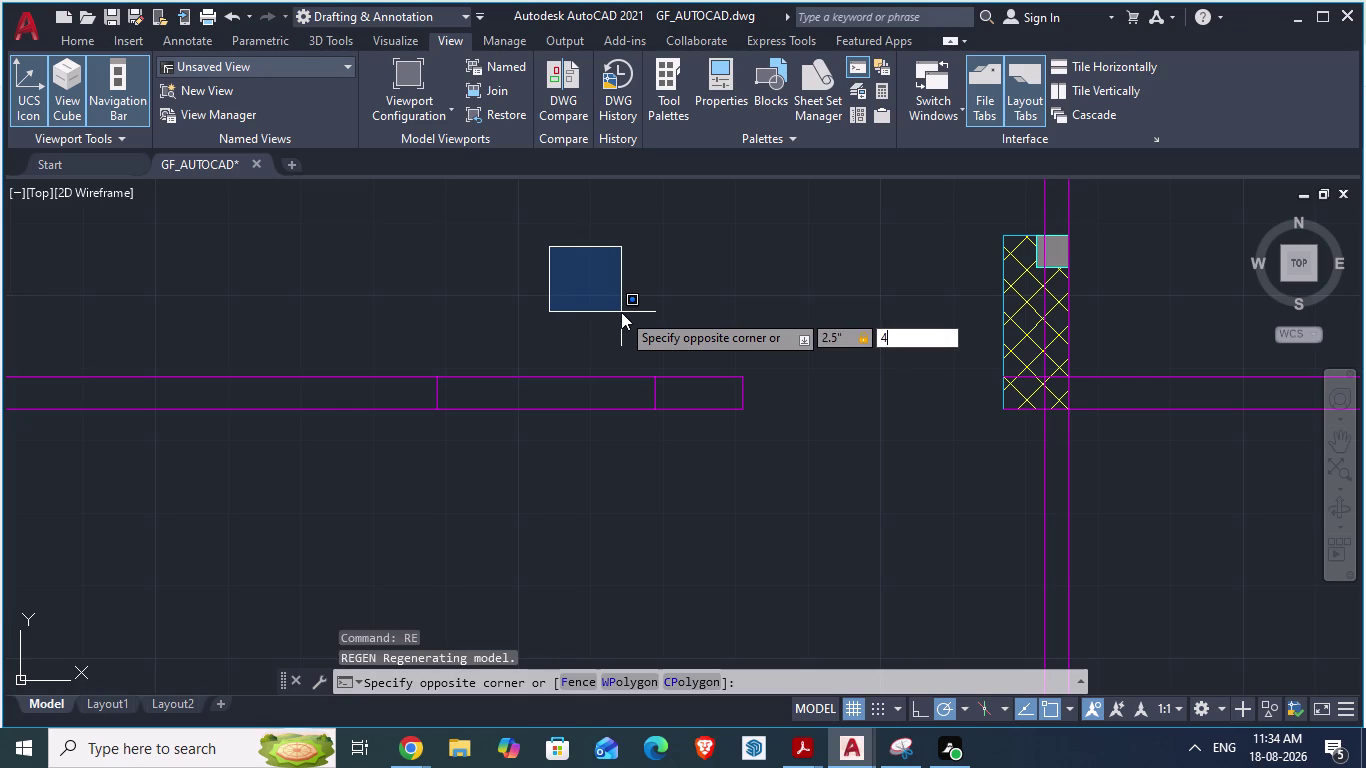
text(")
key(Return)
scroll(down, 3)
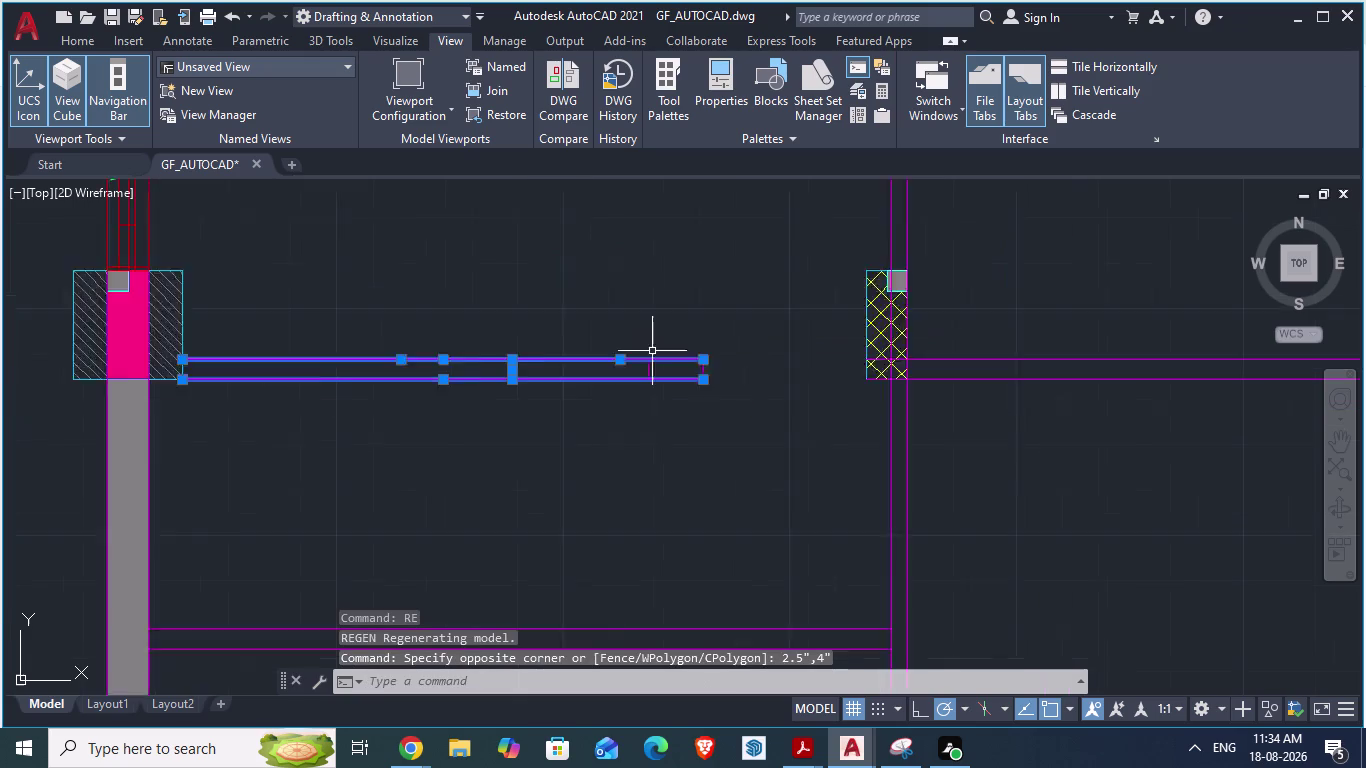
scroll(down, 3)
key(Escape)
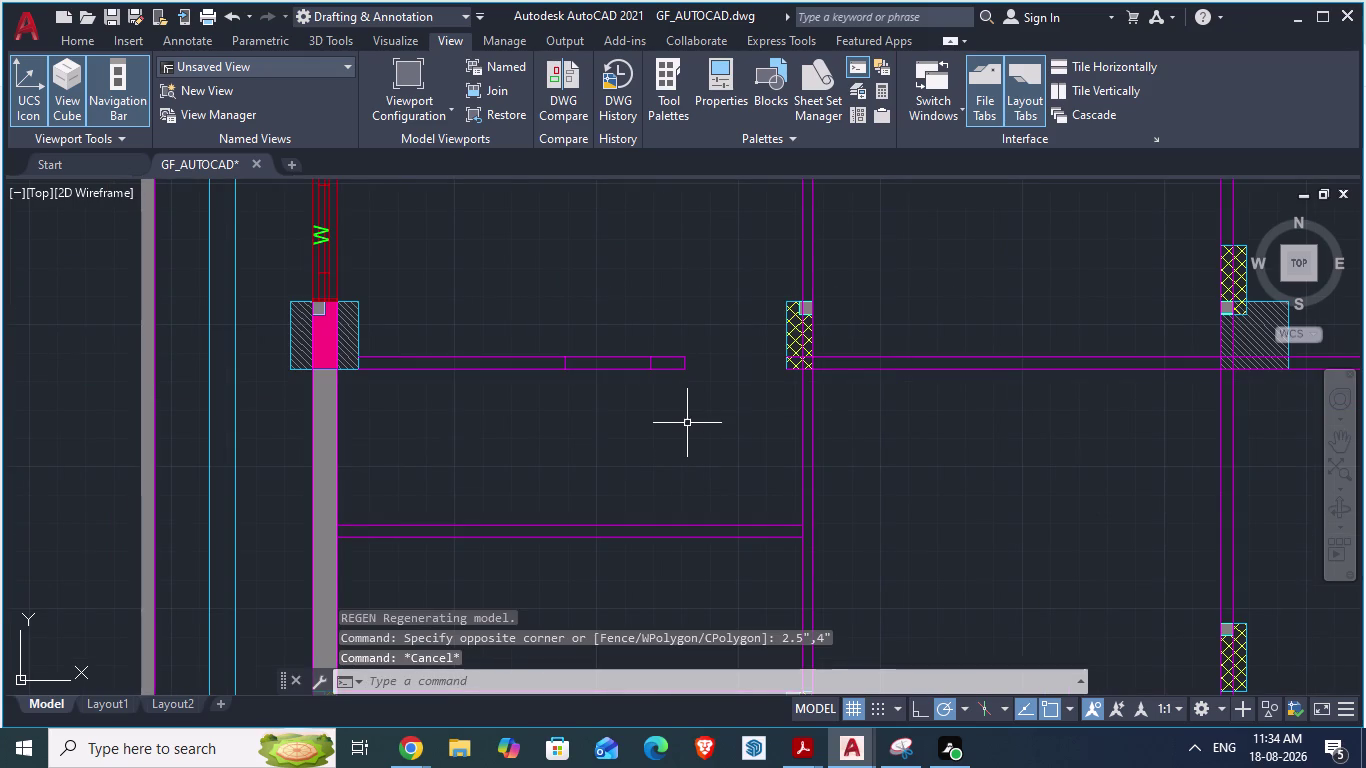
key(ctrl+z)
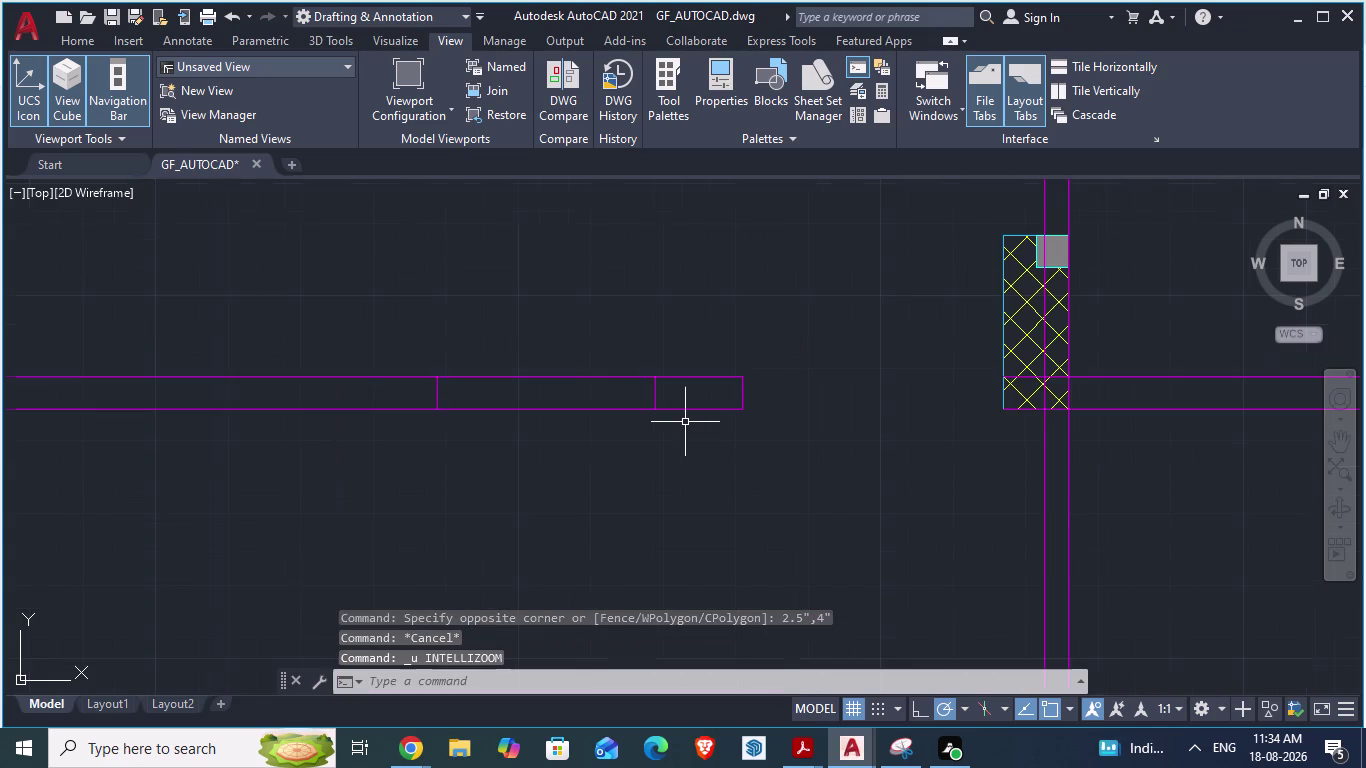
Draw a 2.5" by 4" rectangle for the door jamb.
scroll(down, 3)
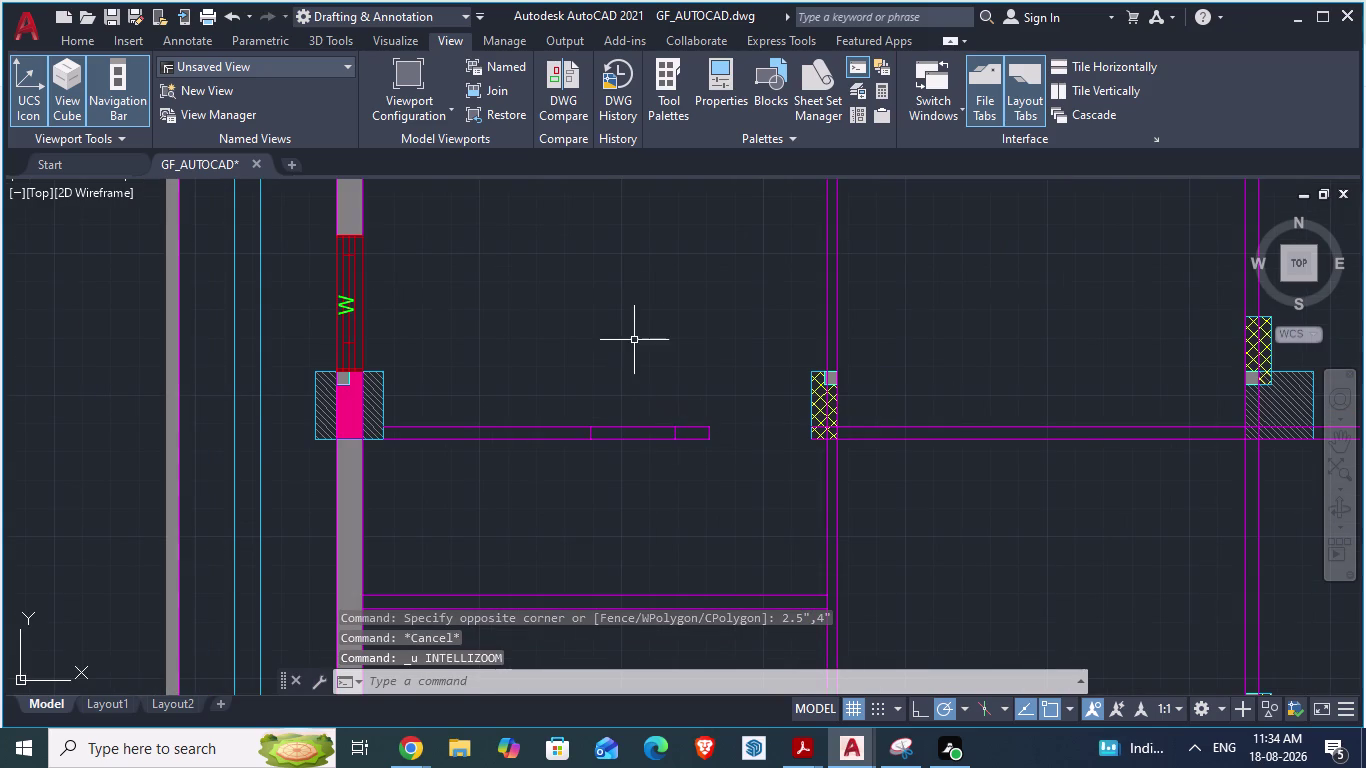
scroll(down, 3)
scroll(up, 3)
text(REC)
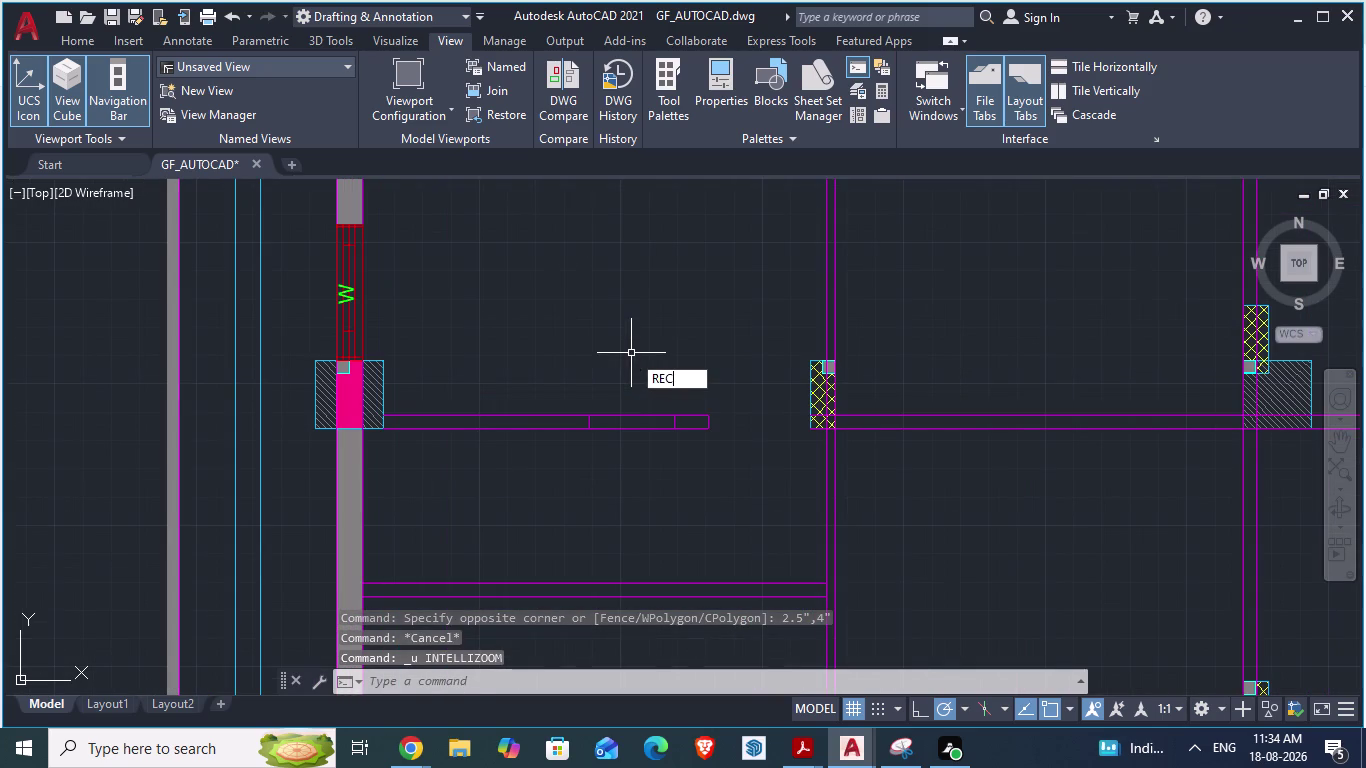
key(Return)
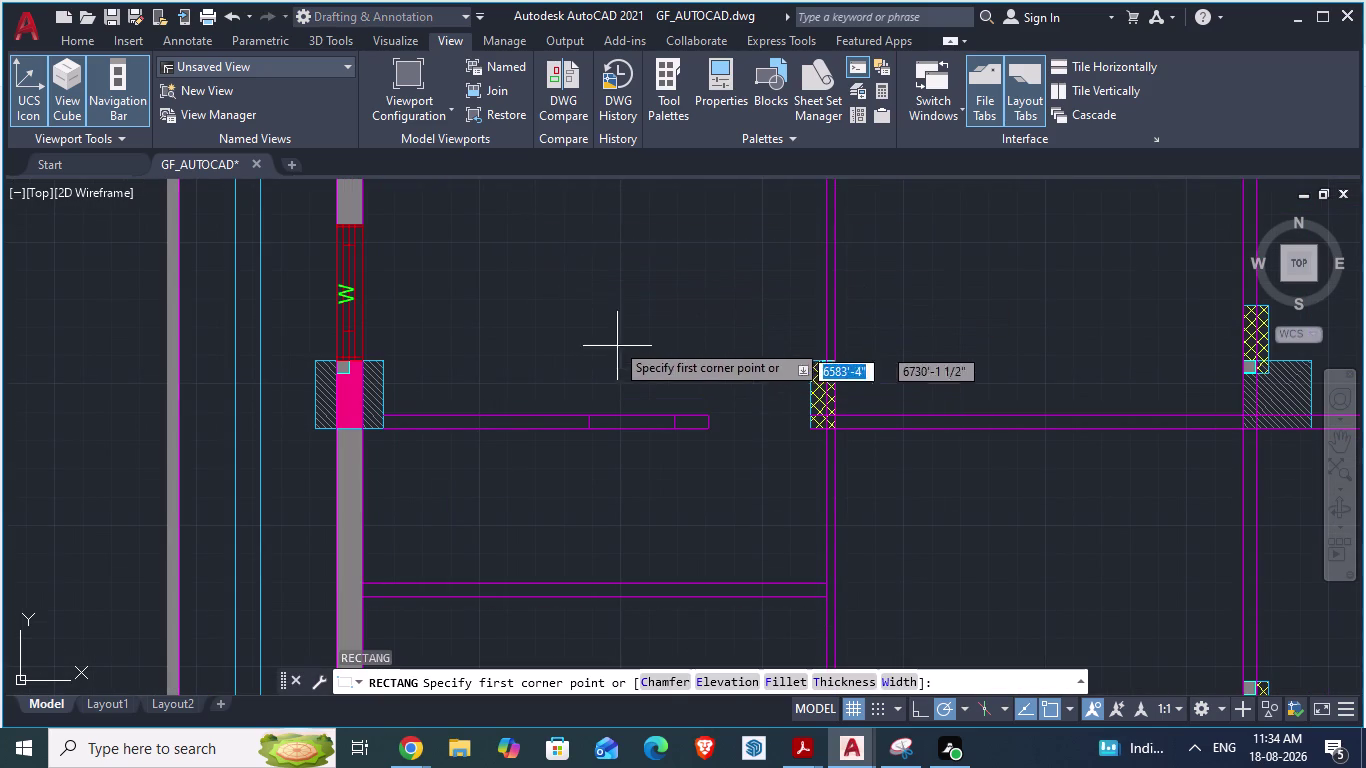
click(580, 295)
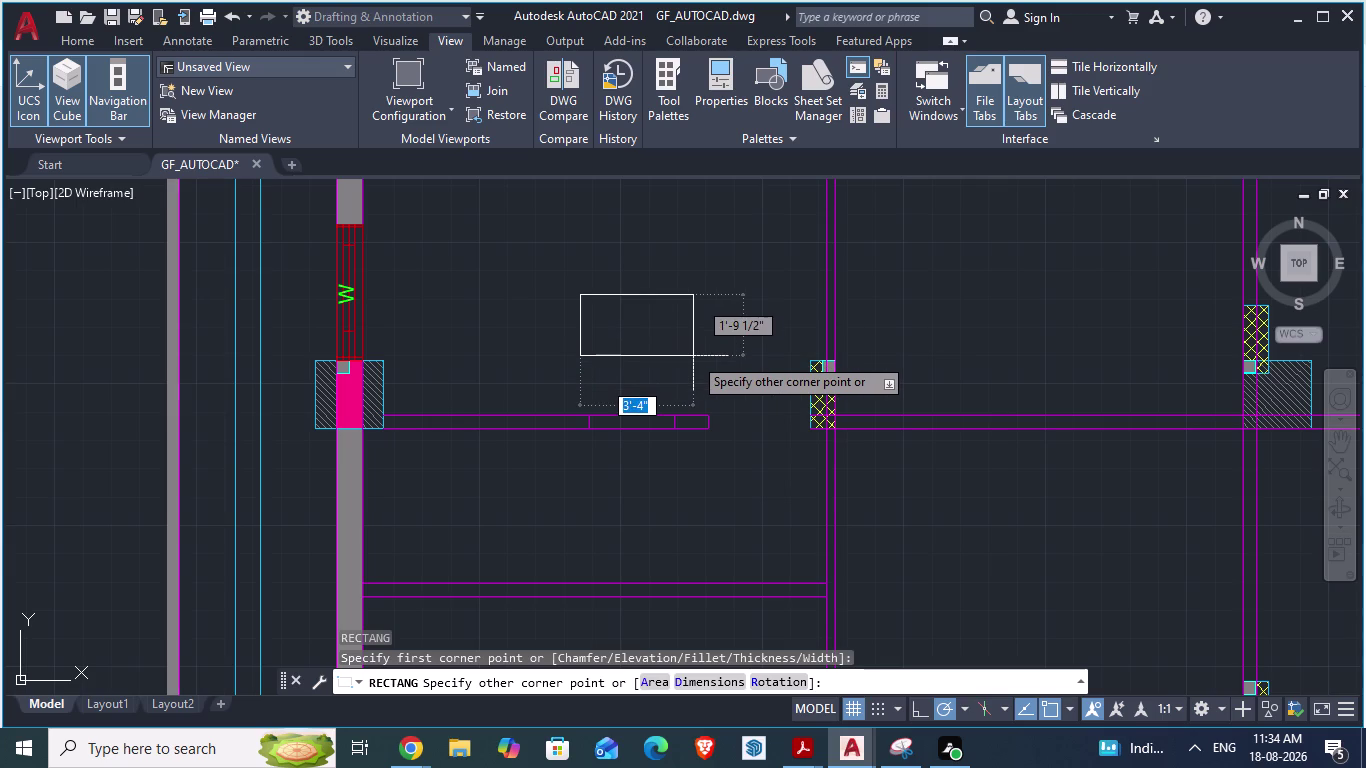
key(2)
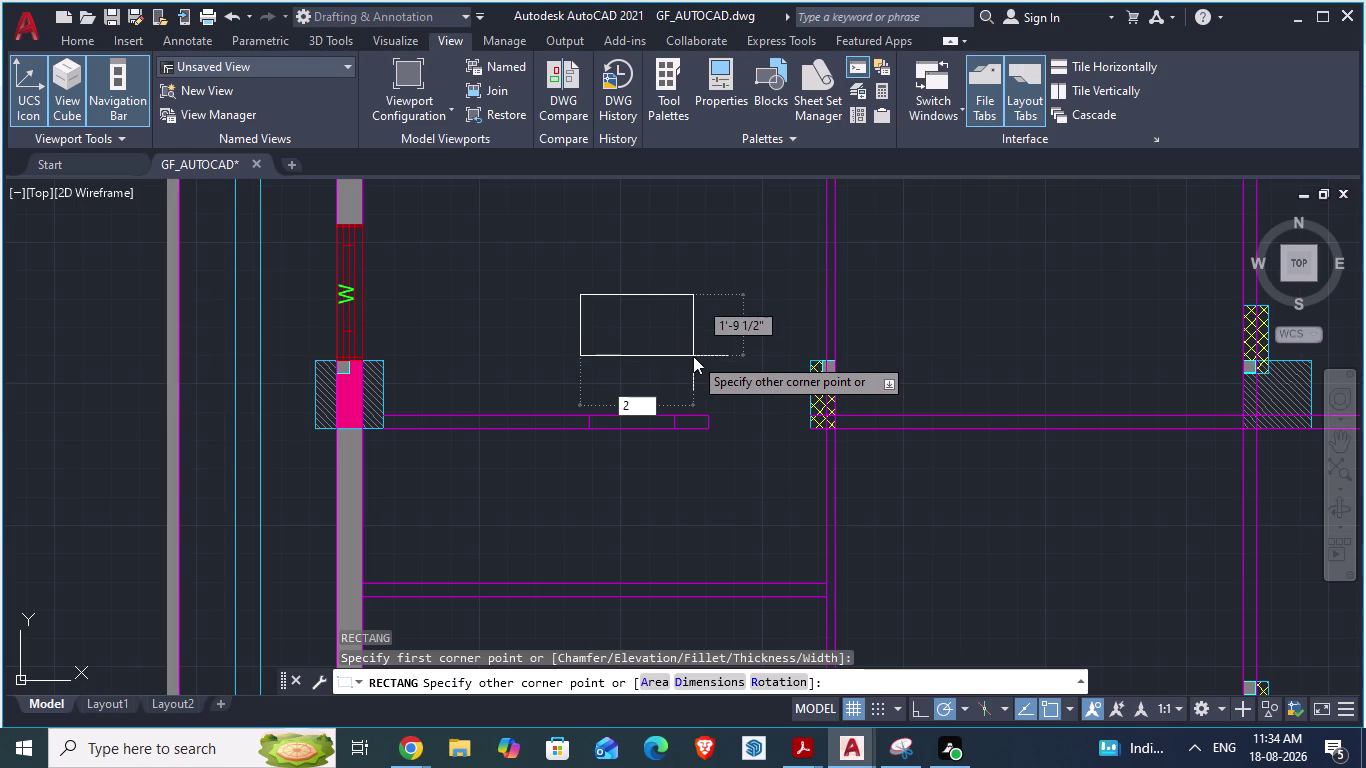
text(.5")
key(Tab)
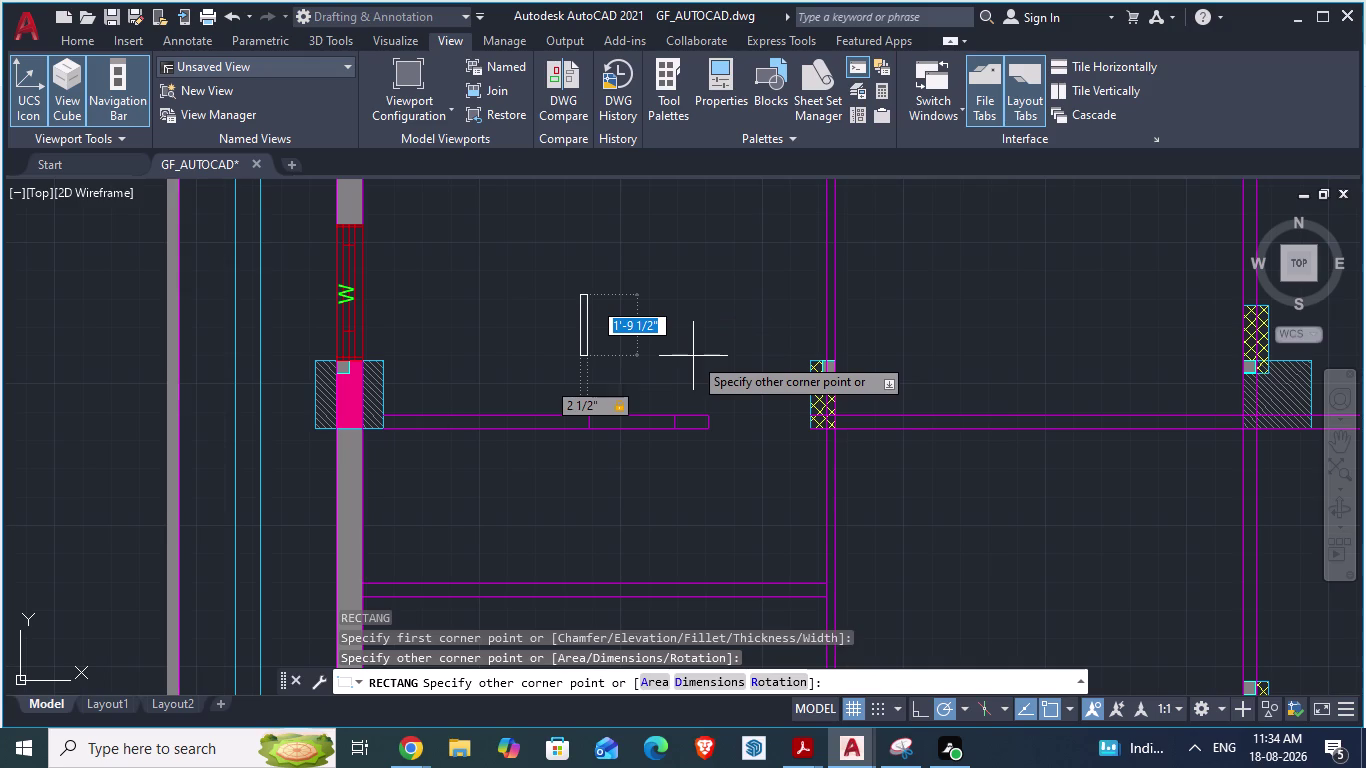
key(4)
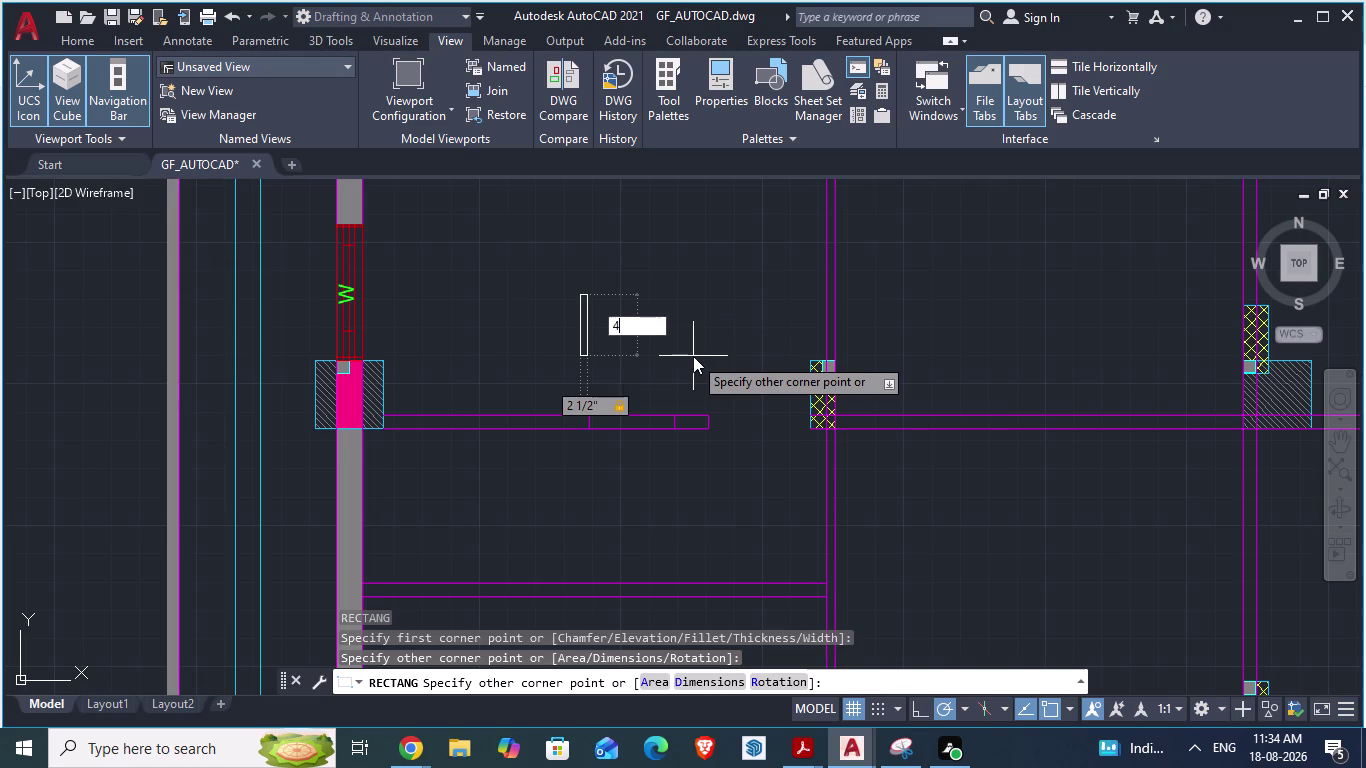
key(shift+quotedbl)
key(Return)
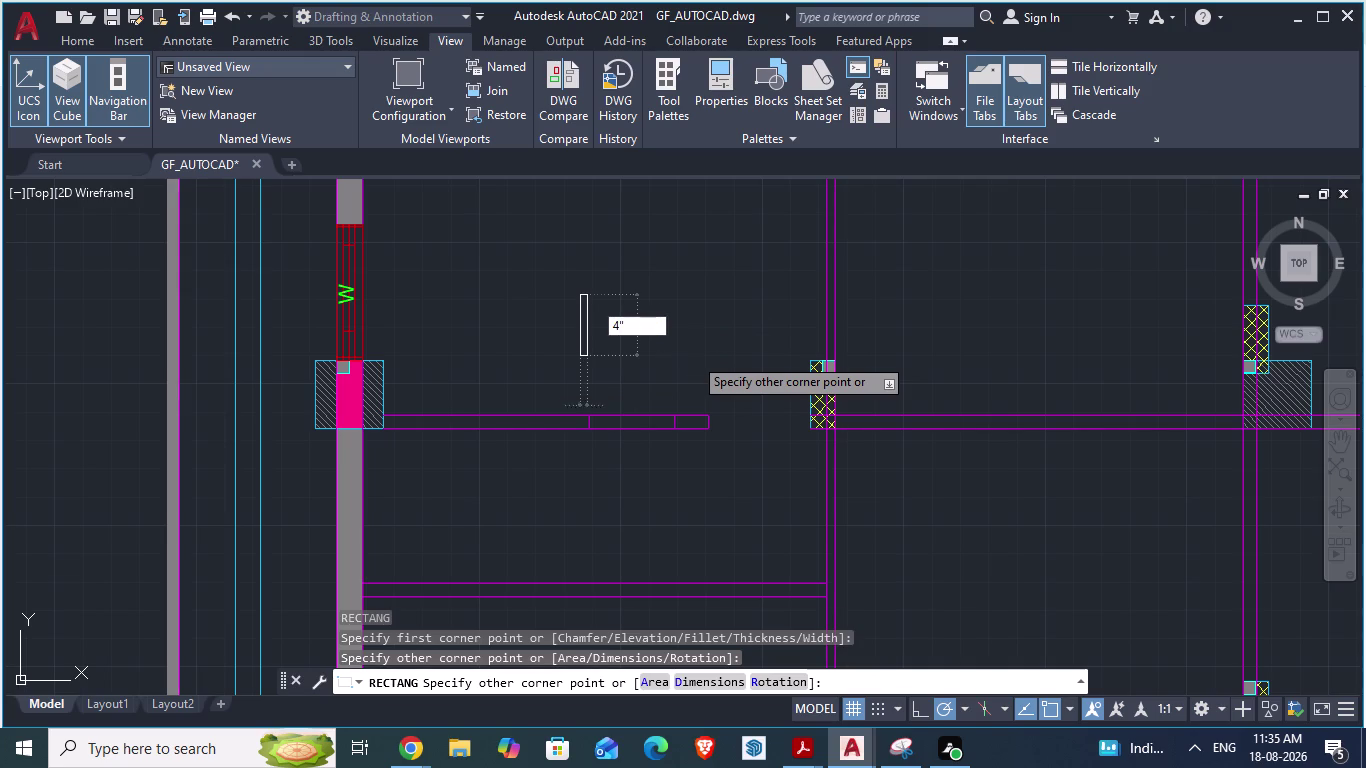
Set the jamb rectangle's colour to magenta through Properties.
scroll(up, 3)
scroll(up, 3)
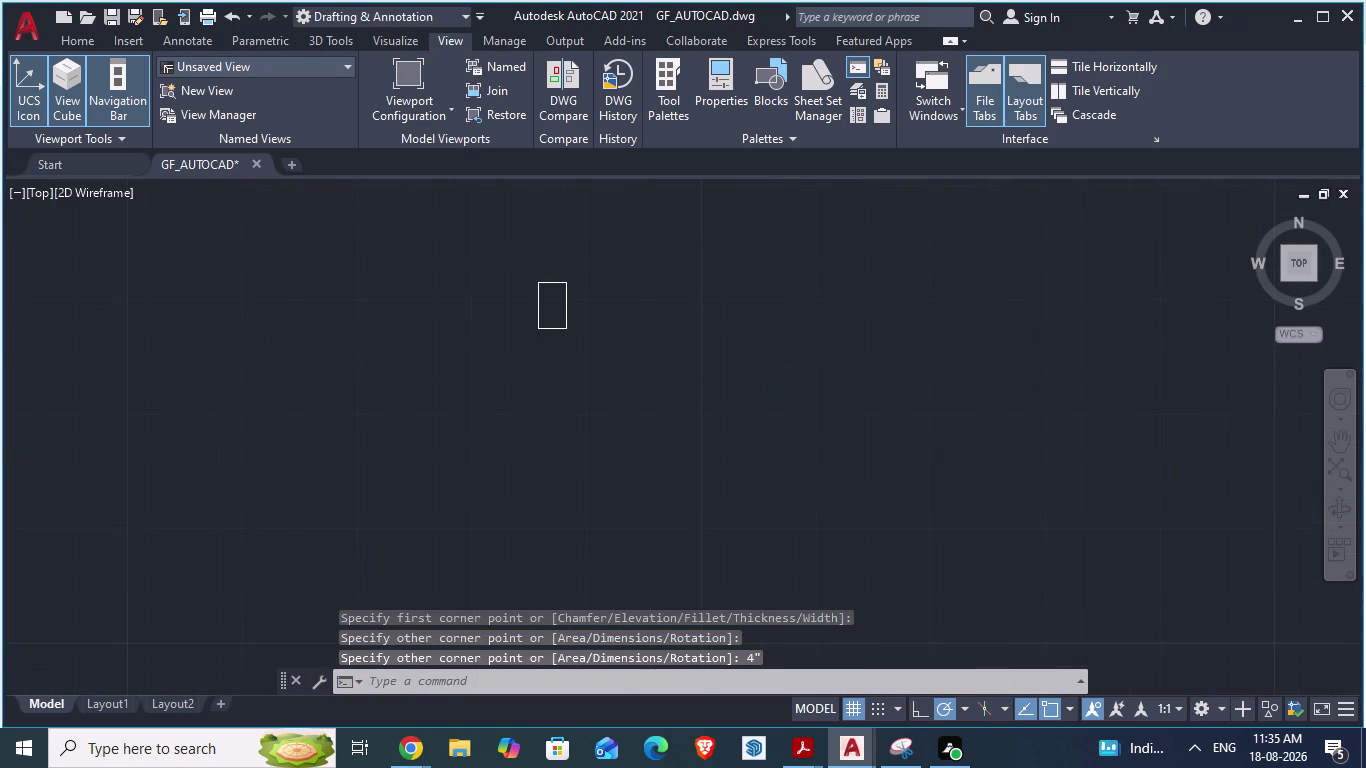
scroll(up, 3)
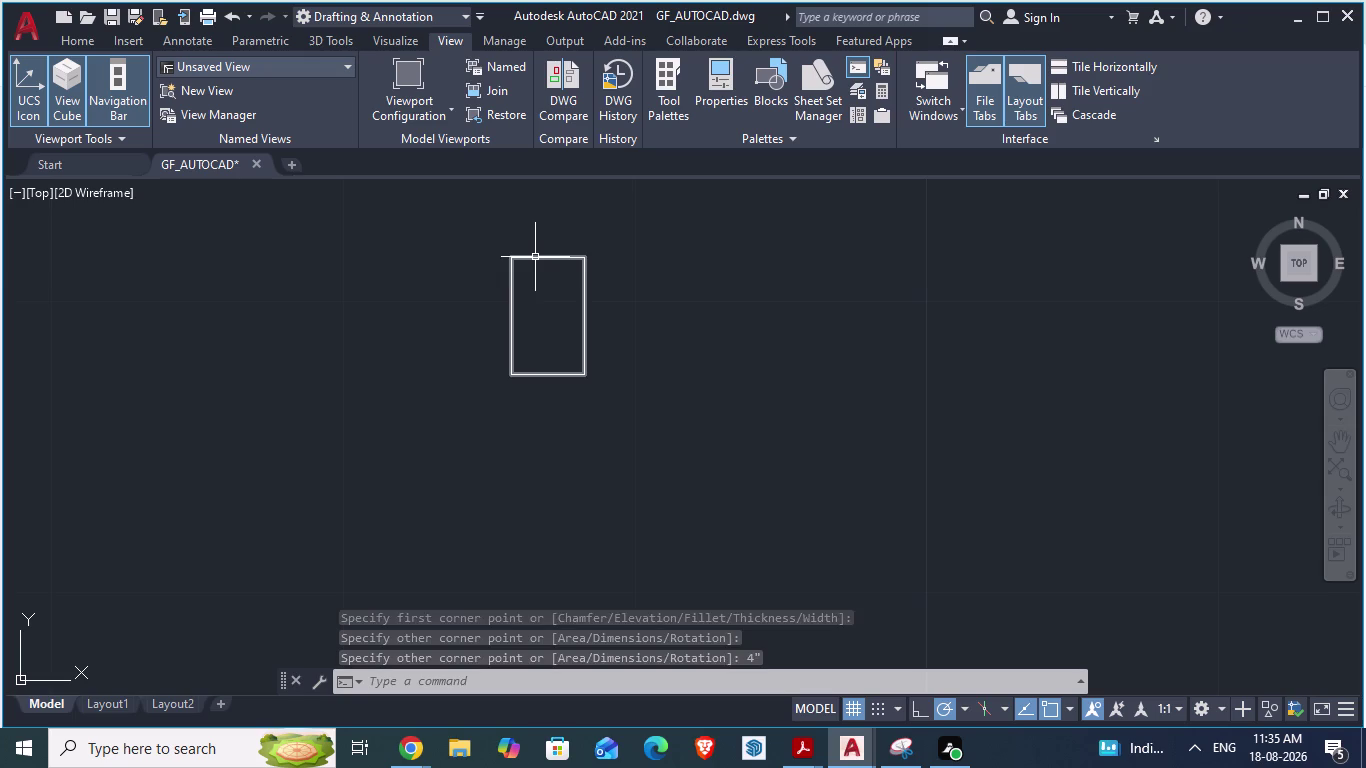
click(535, 257)
right_click(535, 257)
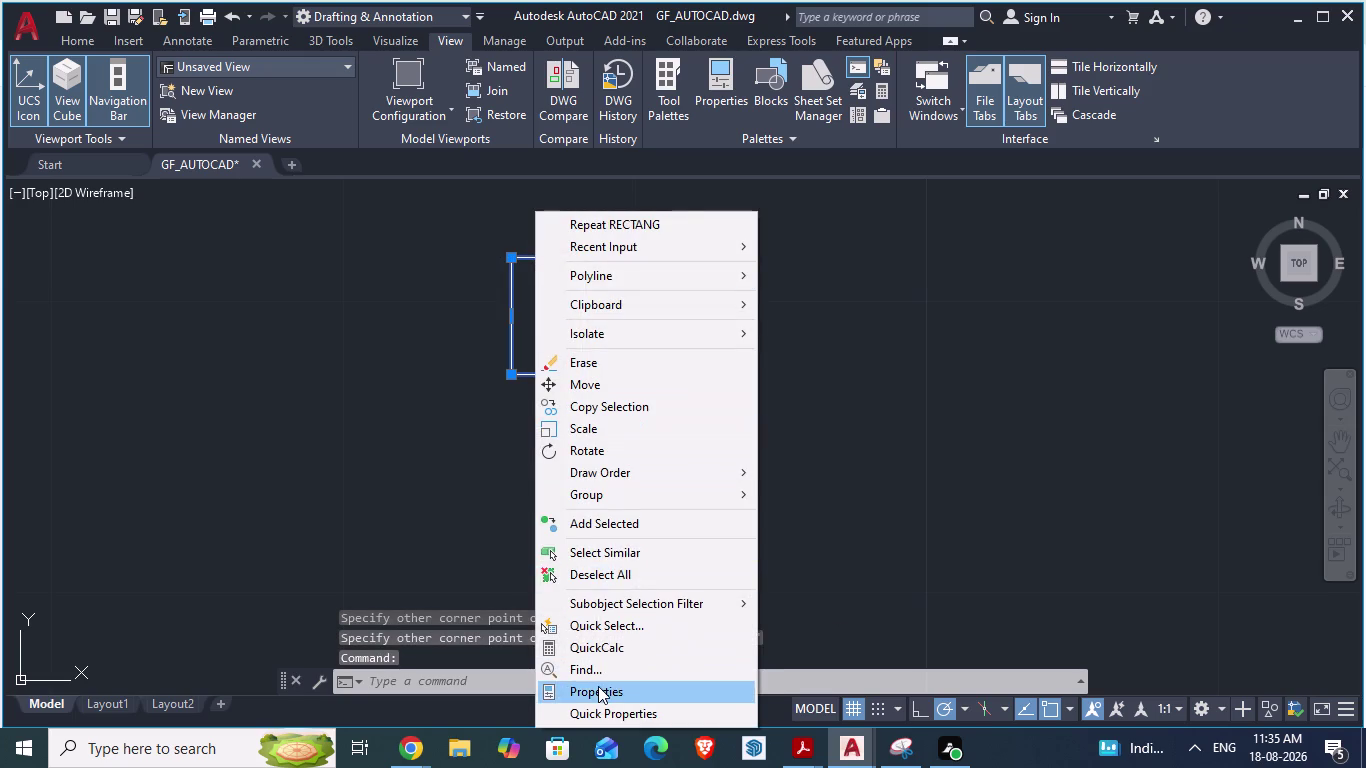
click(598, 686)
click(1088, 289)
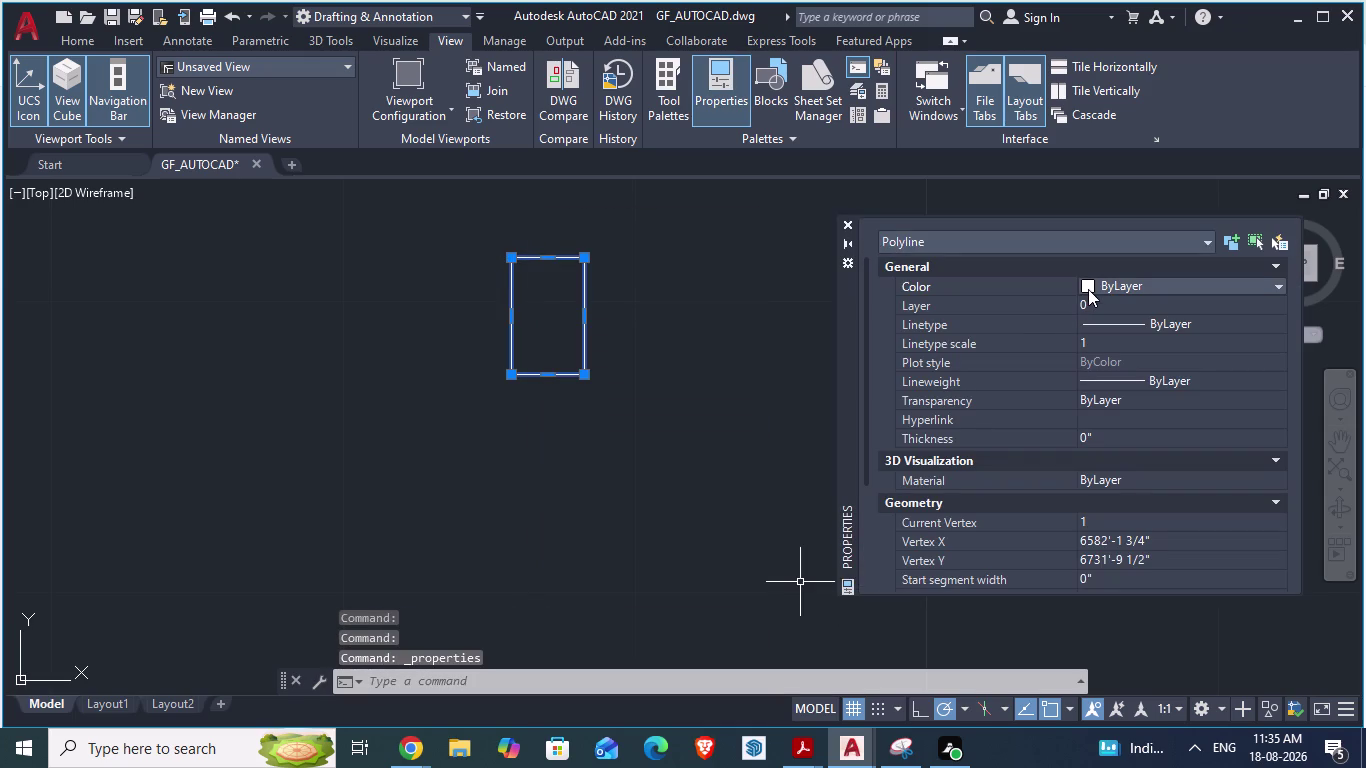
click(1088, 281)
click(1085, 427)
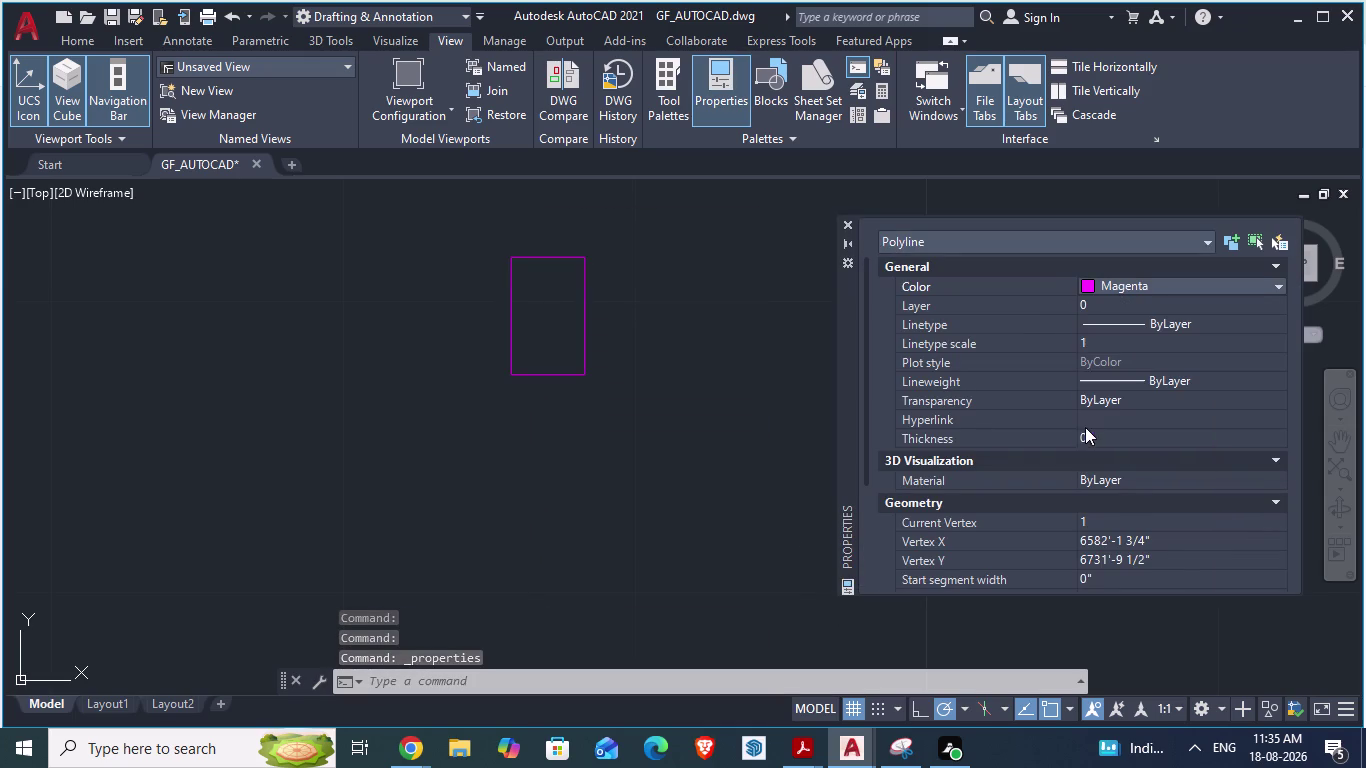
click(649, 360)
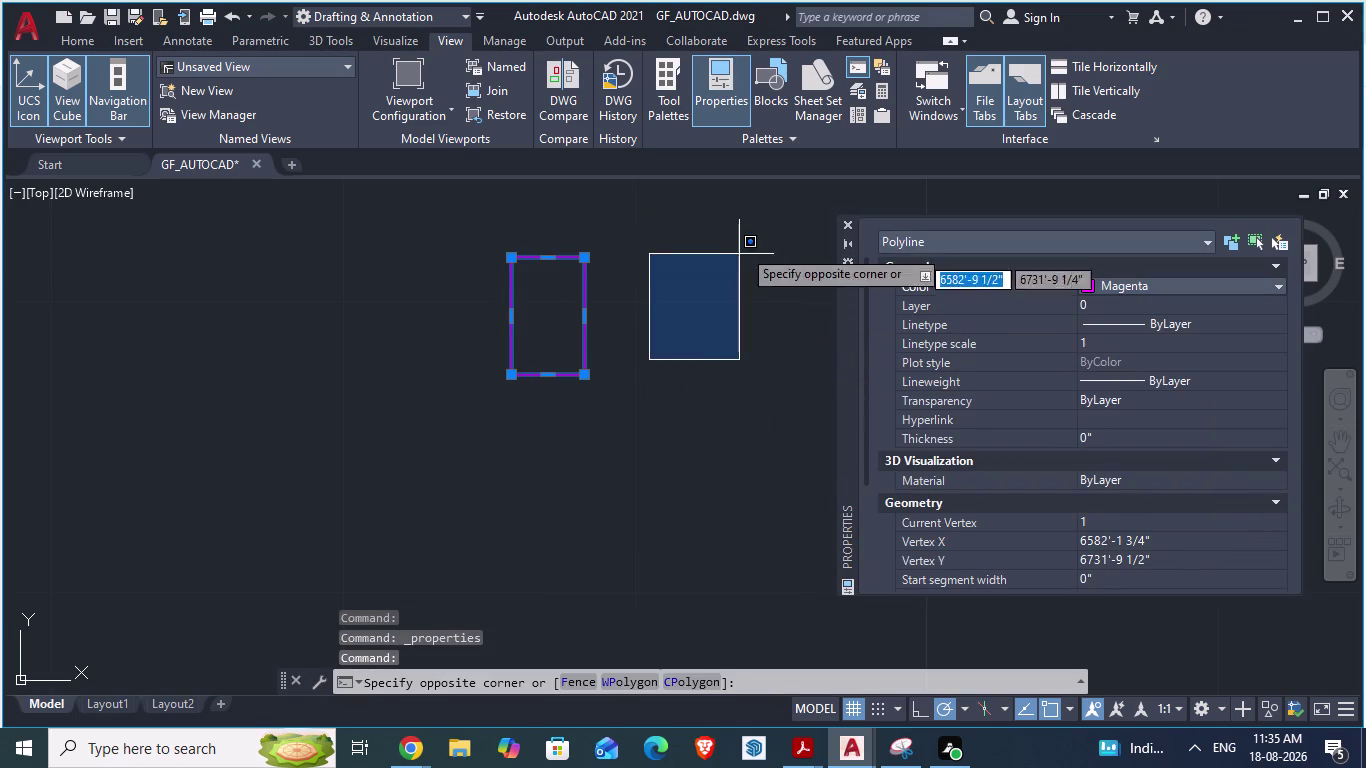
Close the Properties palette and assign the jamb rectangle to the DOOR layer from the Home tab.
key(Escape)
click(849, 223)
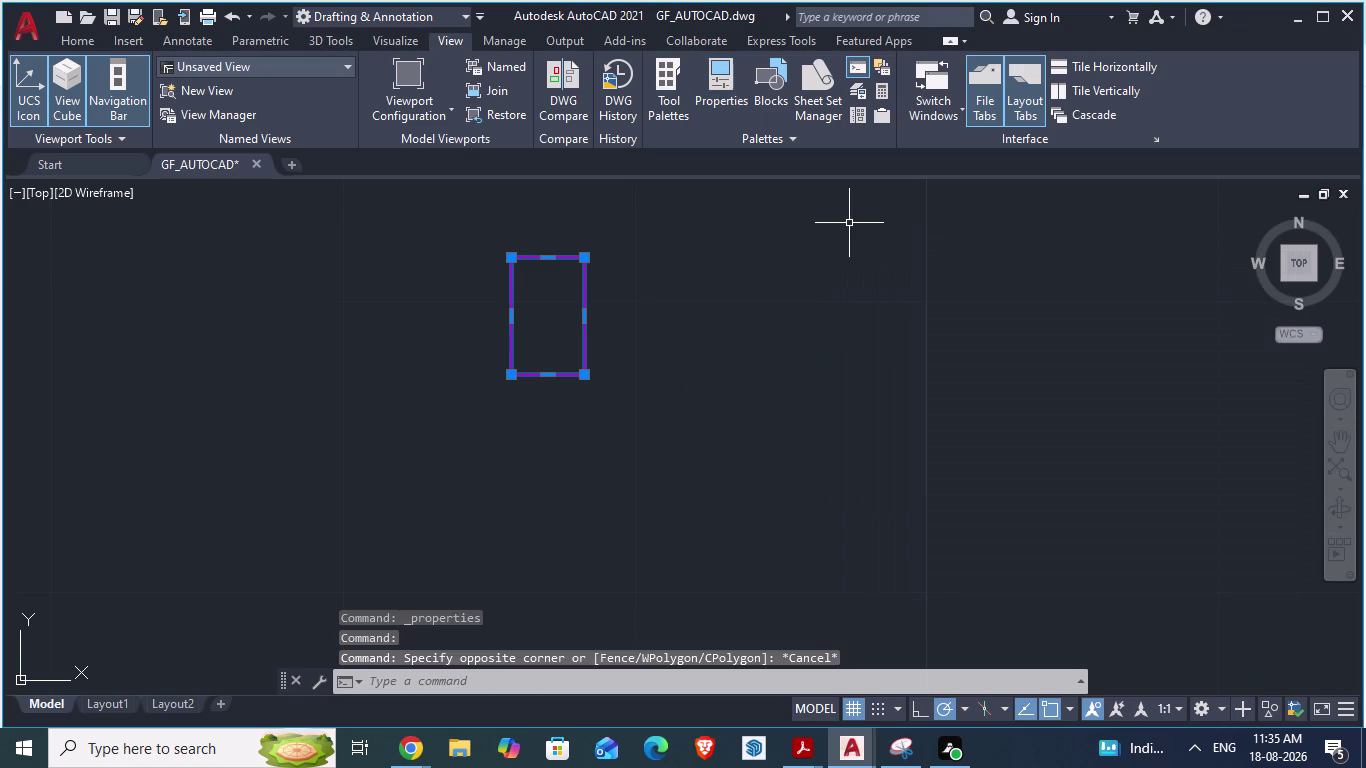
click(85, 38)
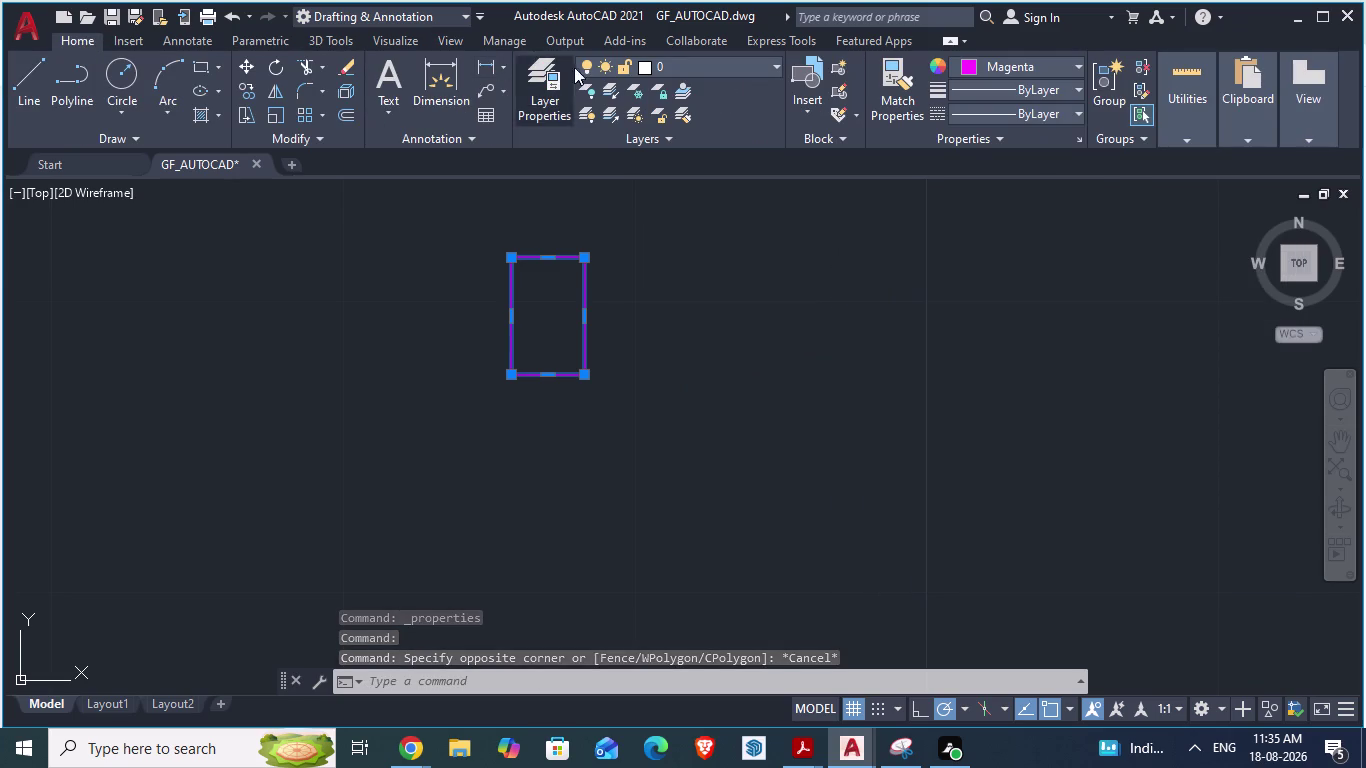
click(693, 67)
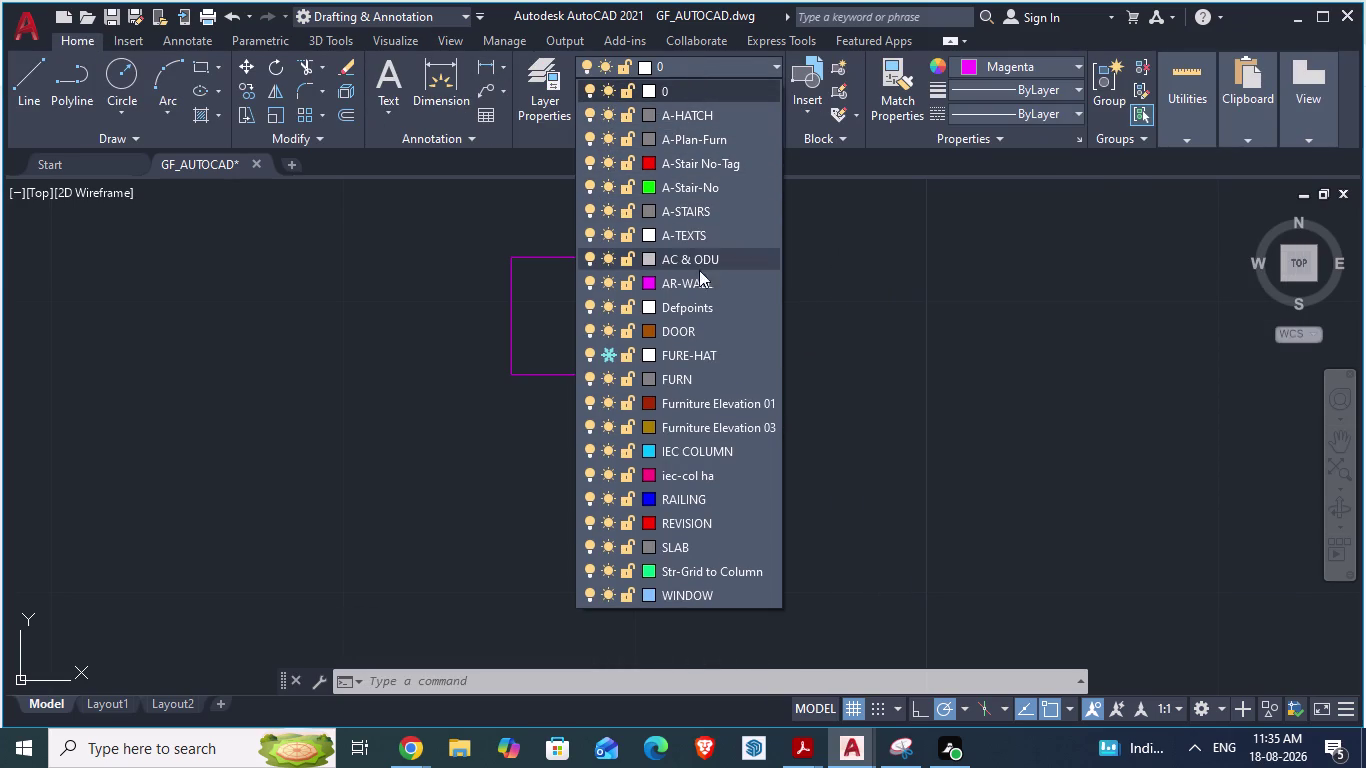
click(682, 329)
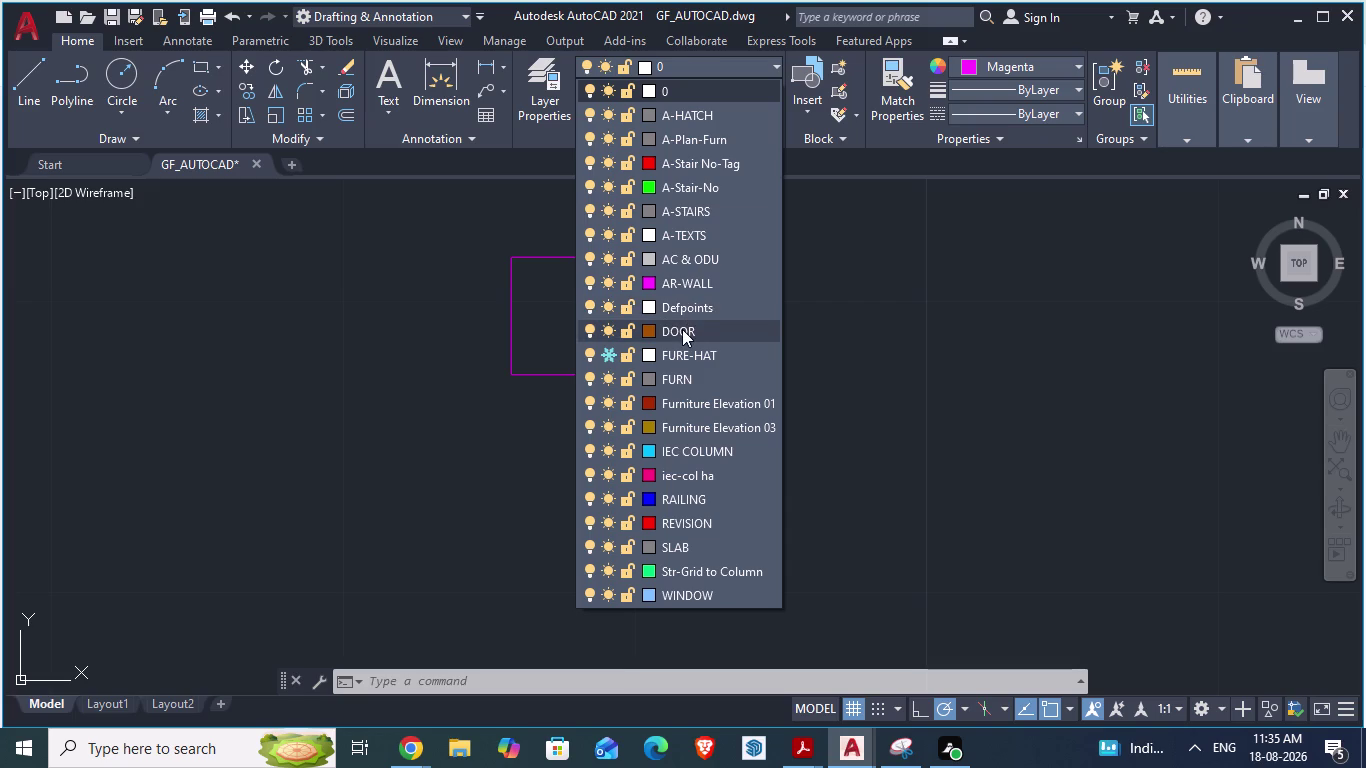
click(654, 69)
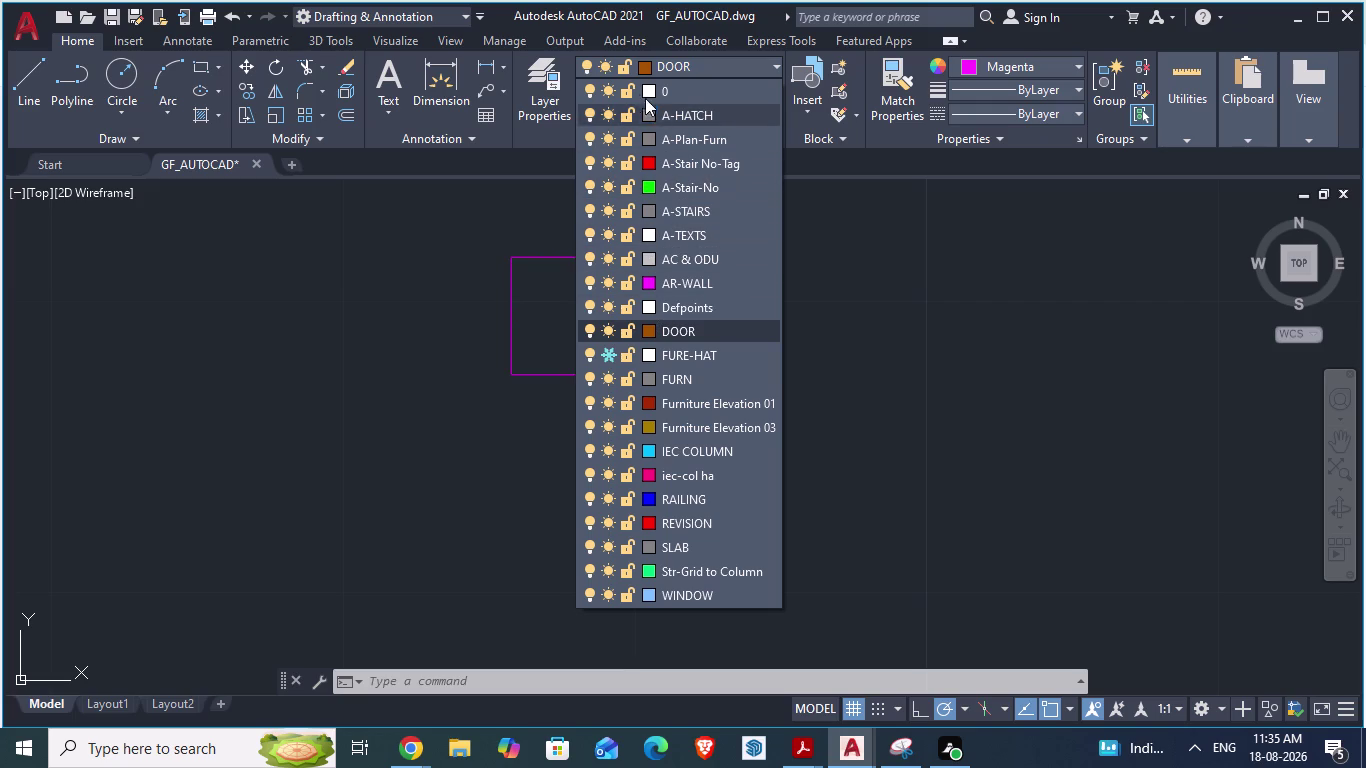
key(Escape)
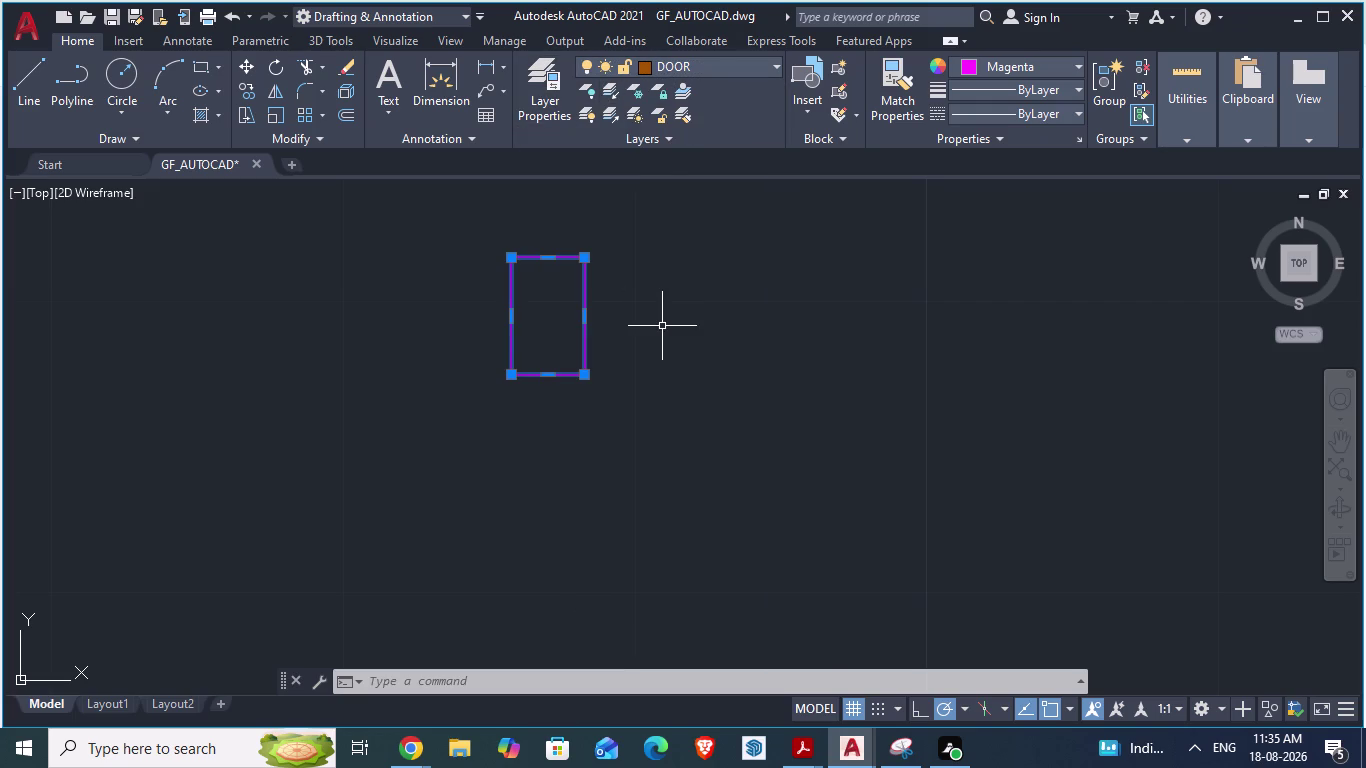
key(Escape)
scroll(down, 3)
key(alt+Tab)
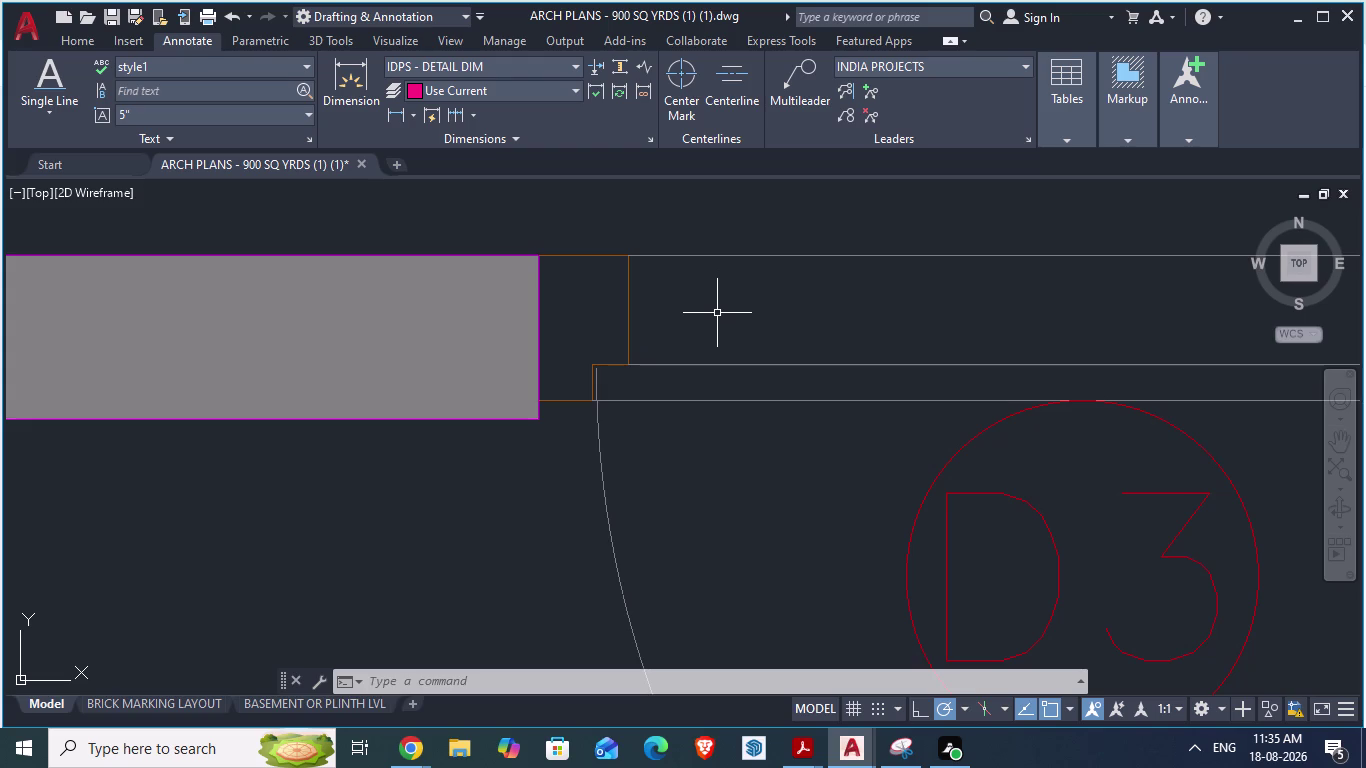
scroll(up, 3)
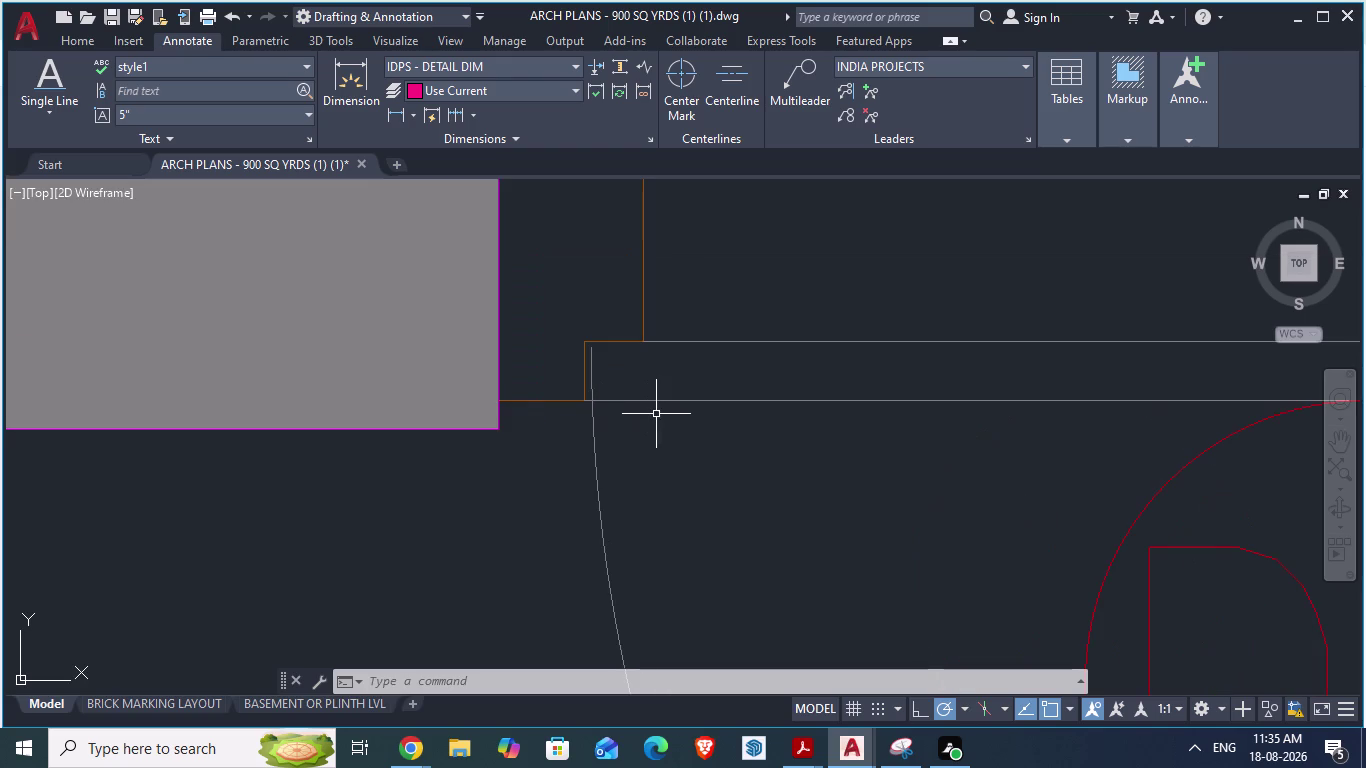
key(space)
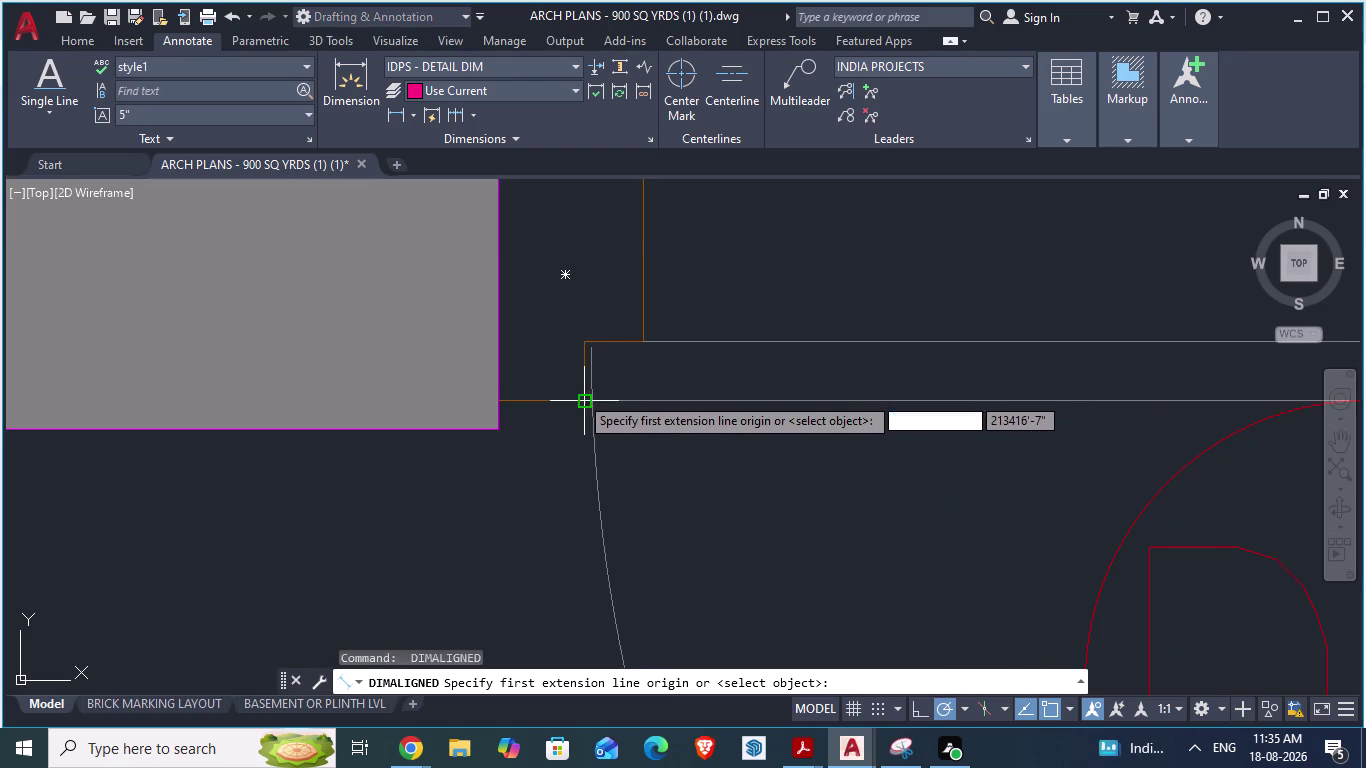
click(581, 395)
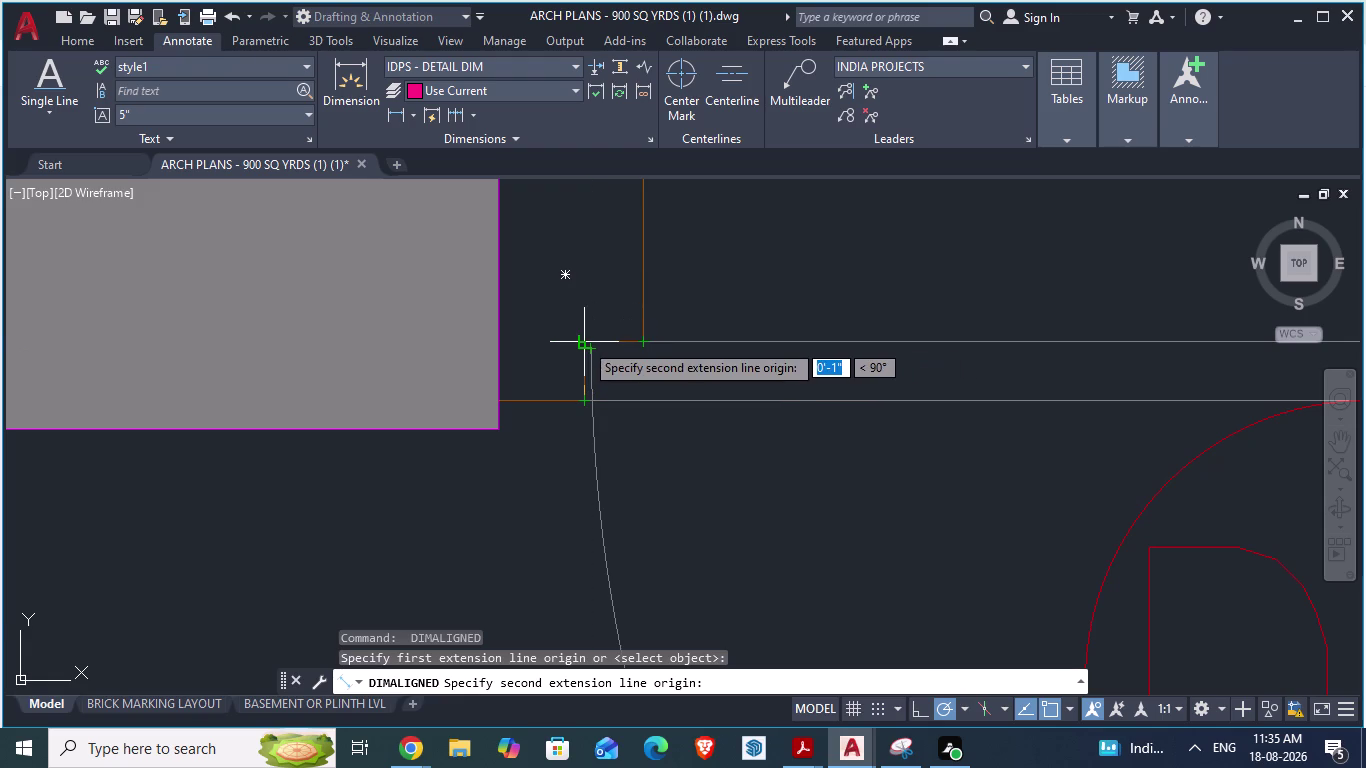
key(Escape)
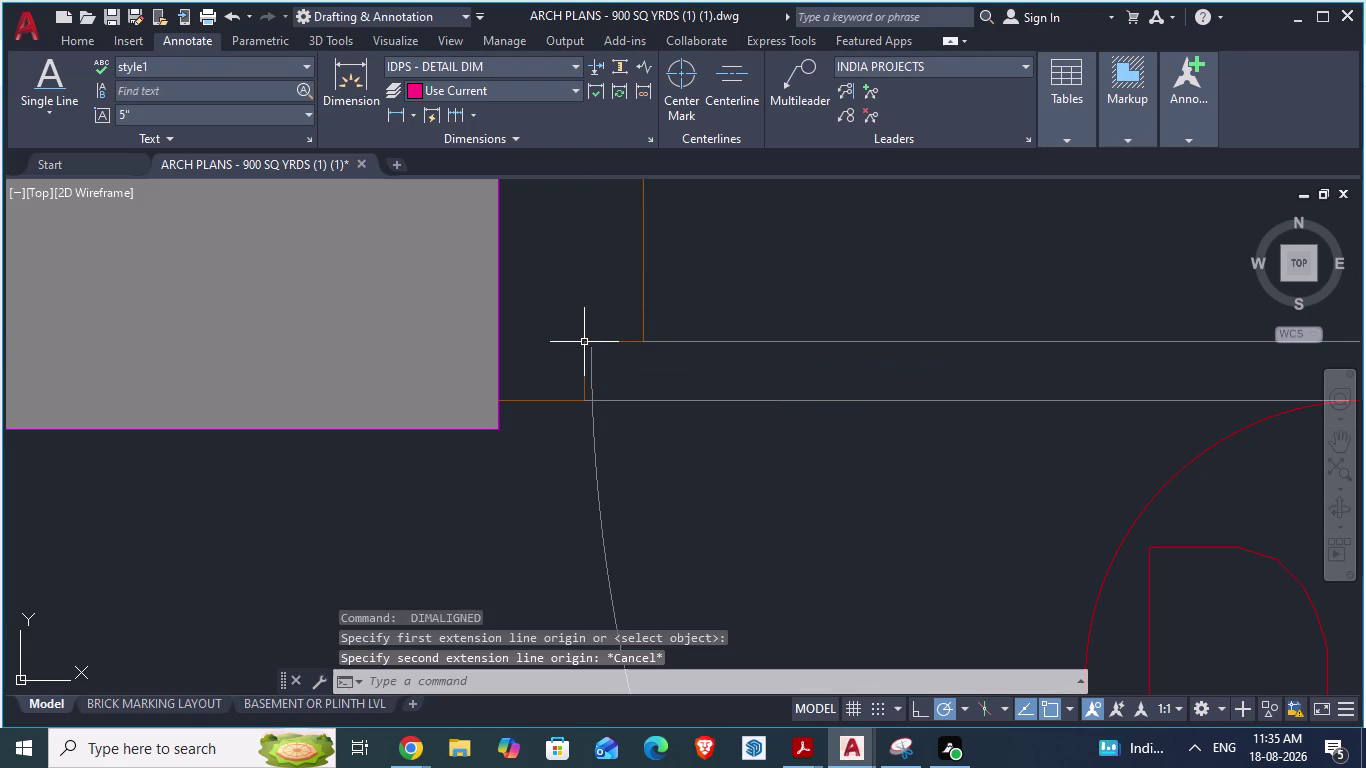
key(space)
click(584, 342)
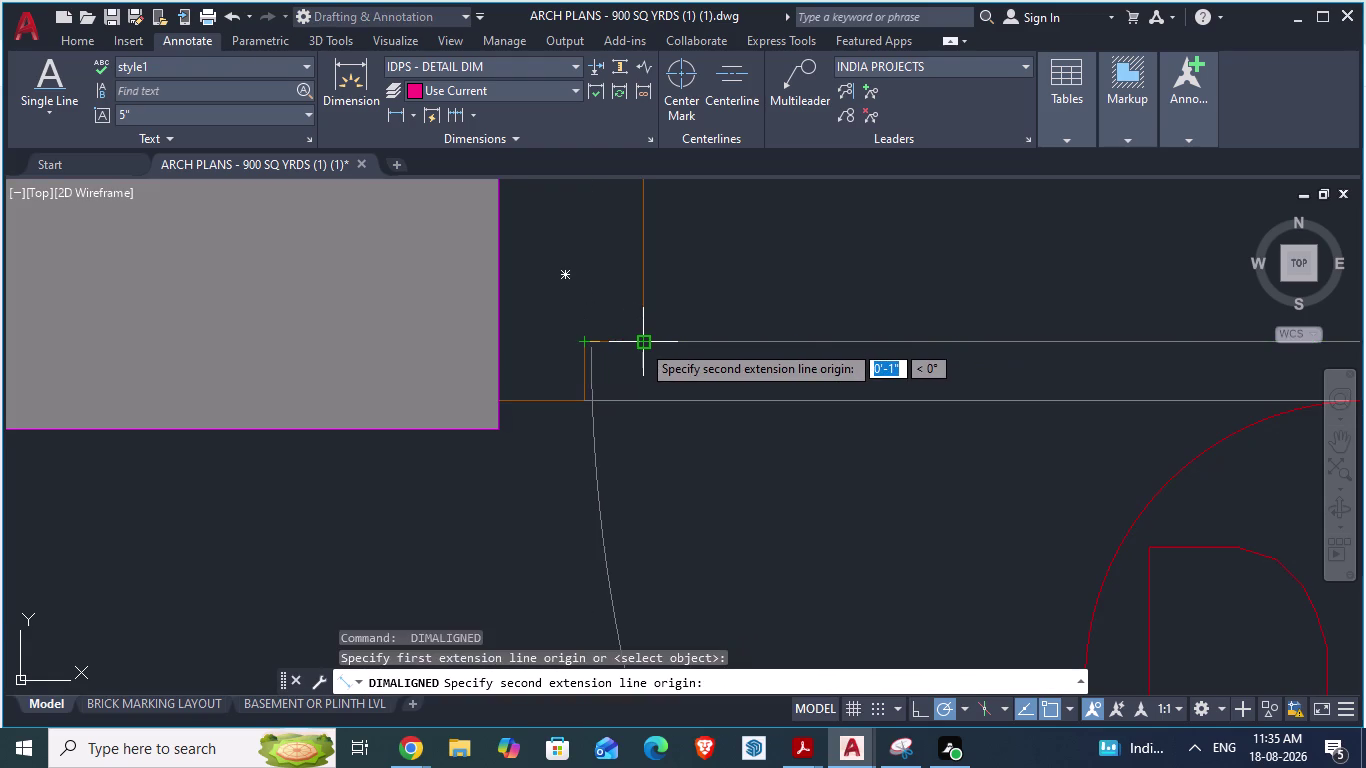
key(Escape)
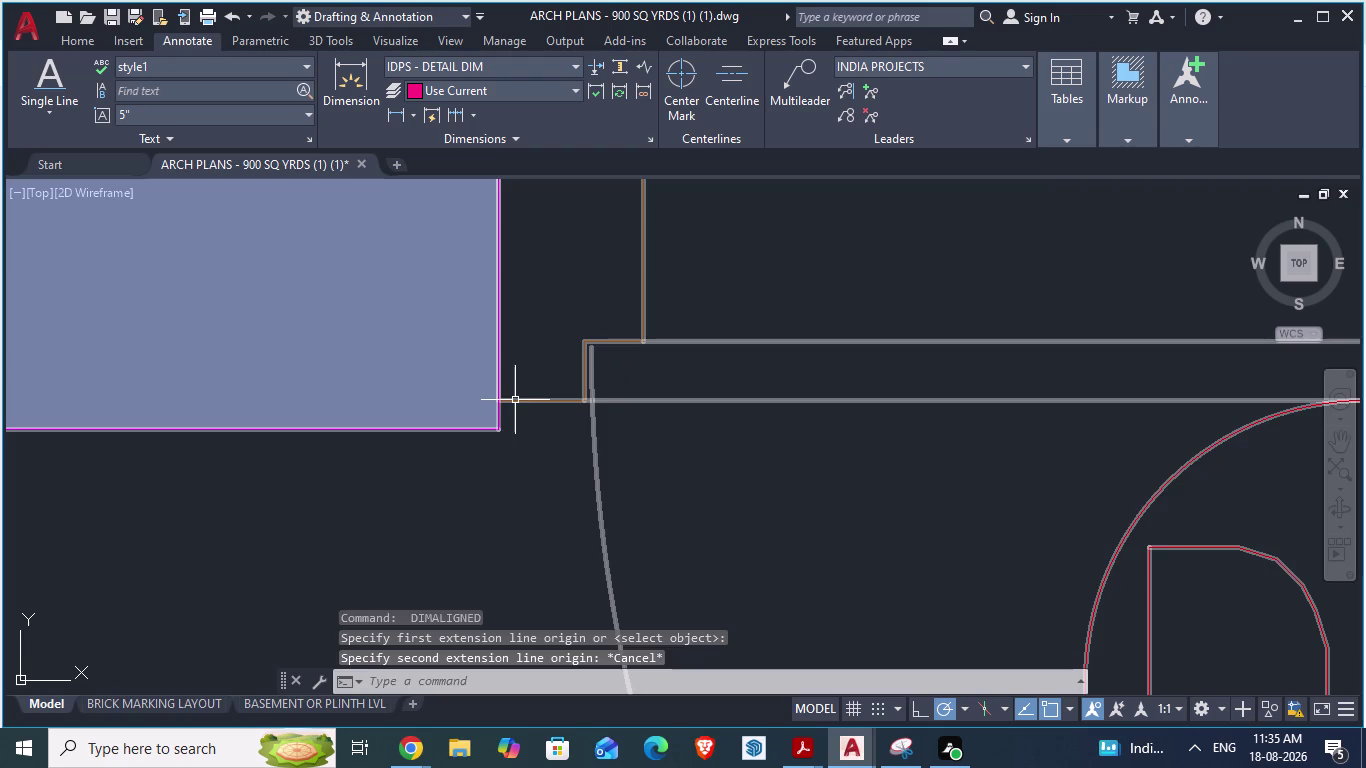
key(space)
click(496, 398)
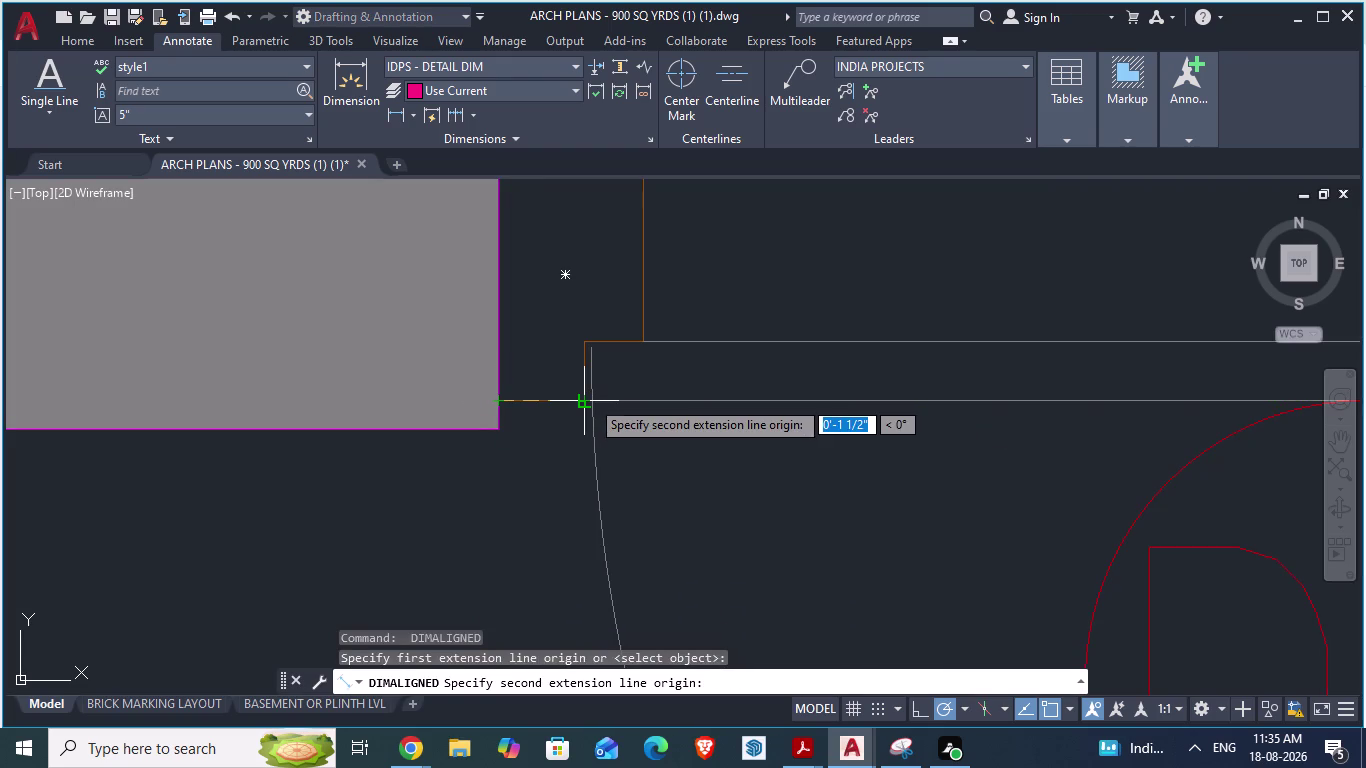
key(alt+Tab)
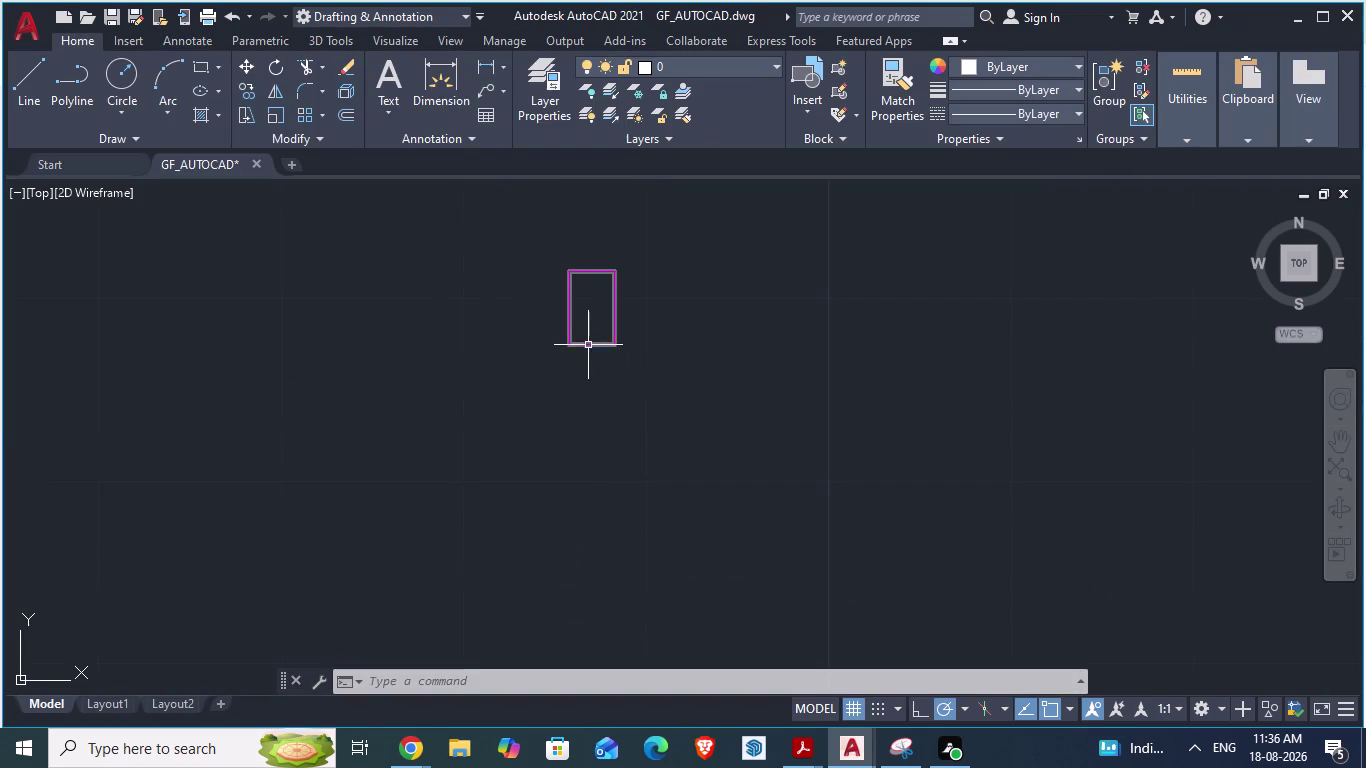
Zoom in on the magenta jamb rectangle, select it, and start LINE with L.
scroll(up, 3)
scroll(down, 3)
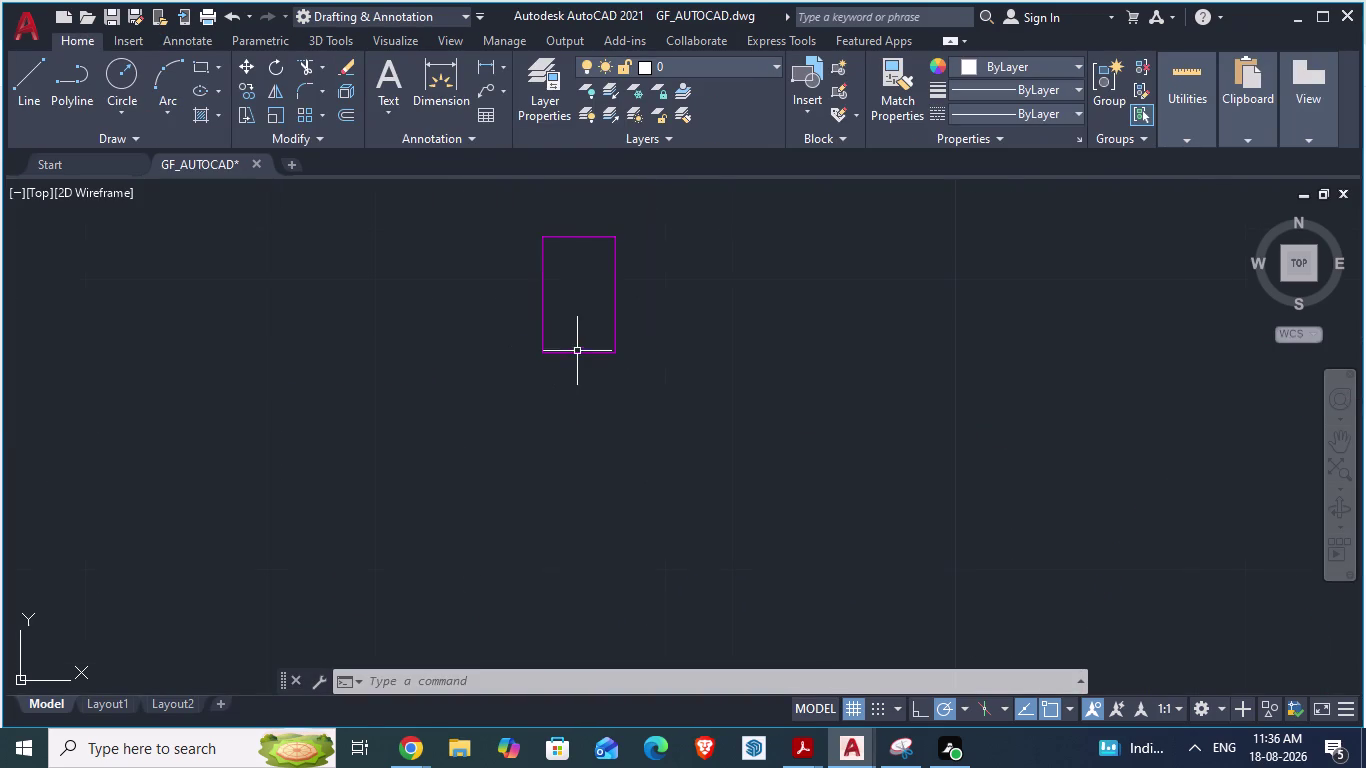
scroll(up, 3)
scroll(up, 3)
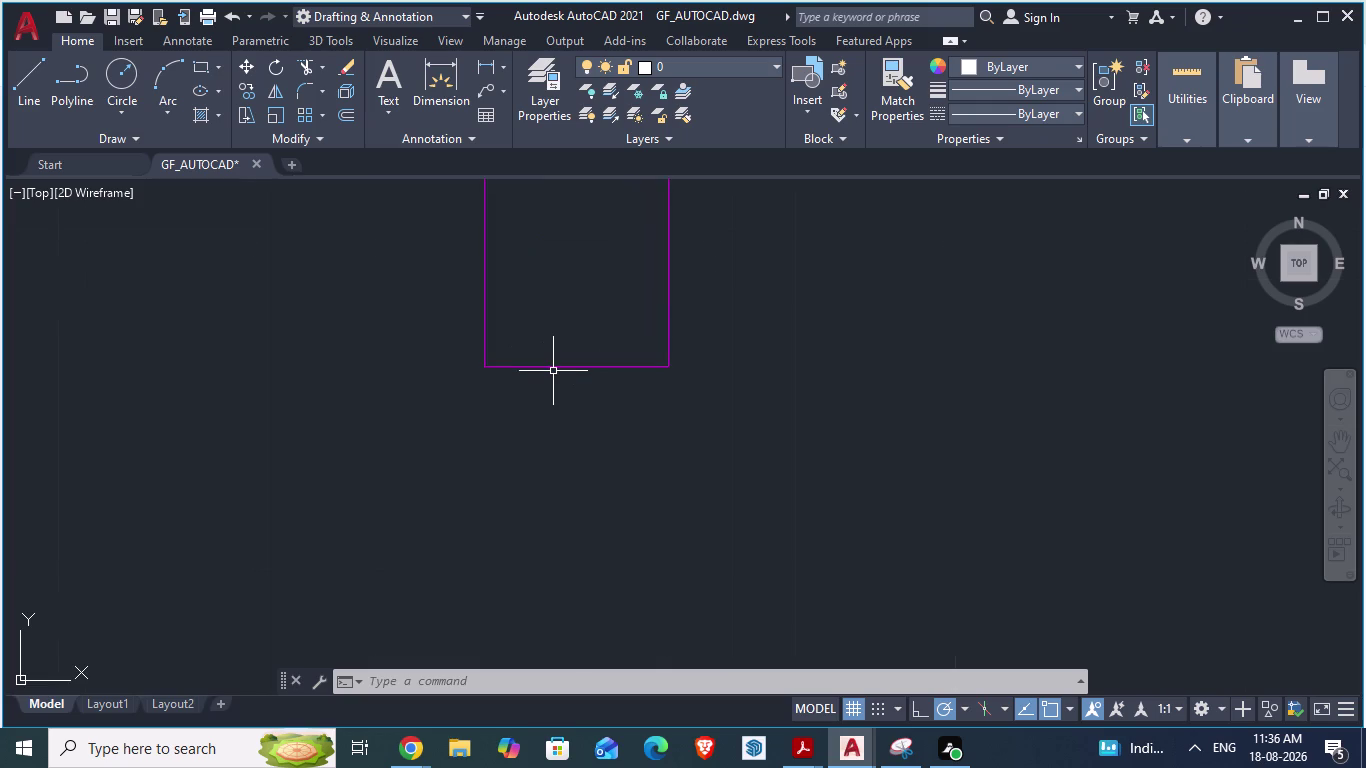
scroll(down, 3)
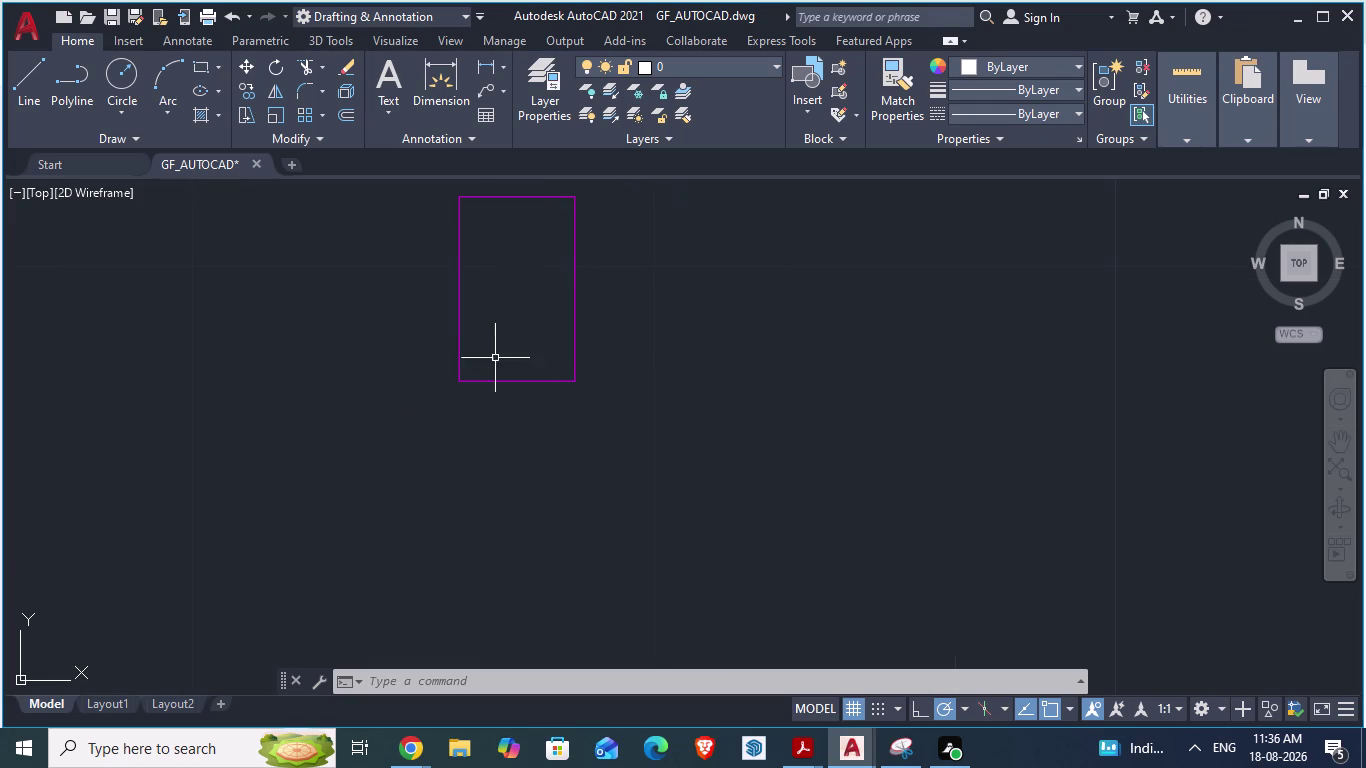
click(506, 382)
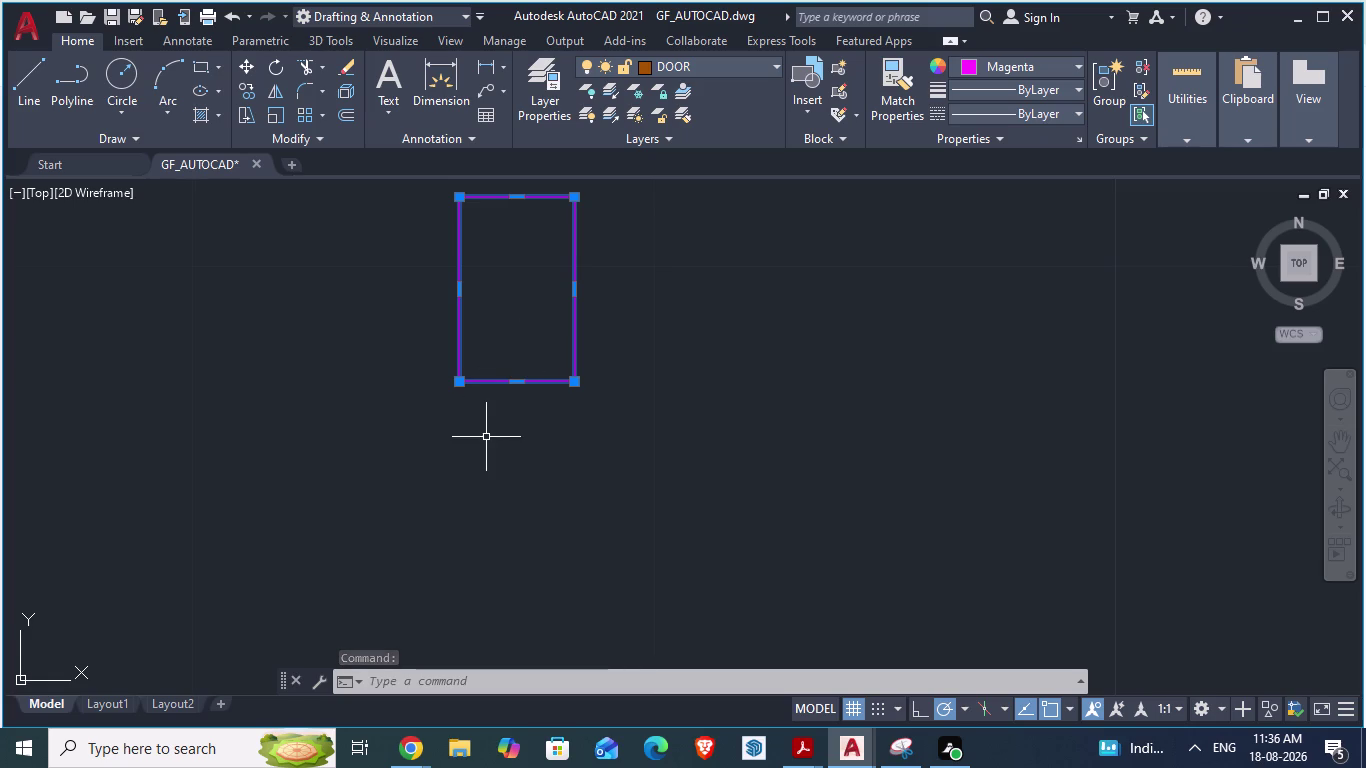
key(l)
key(Return)
Start the jamb outline at its lower left corner with 1.5" and 1" segments.
scroll(up, 3)
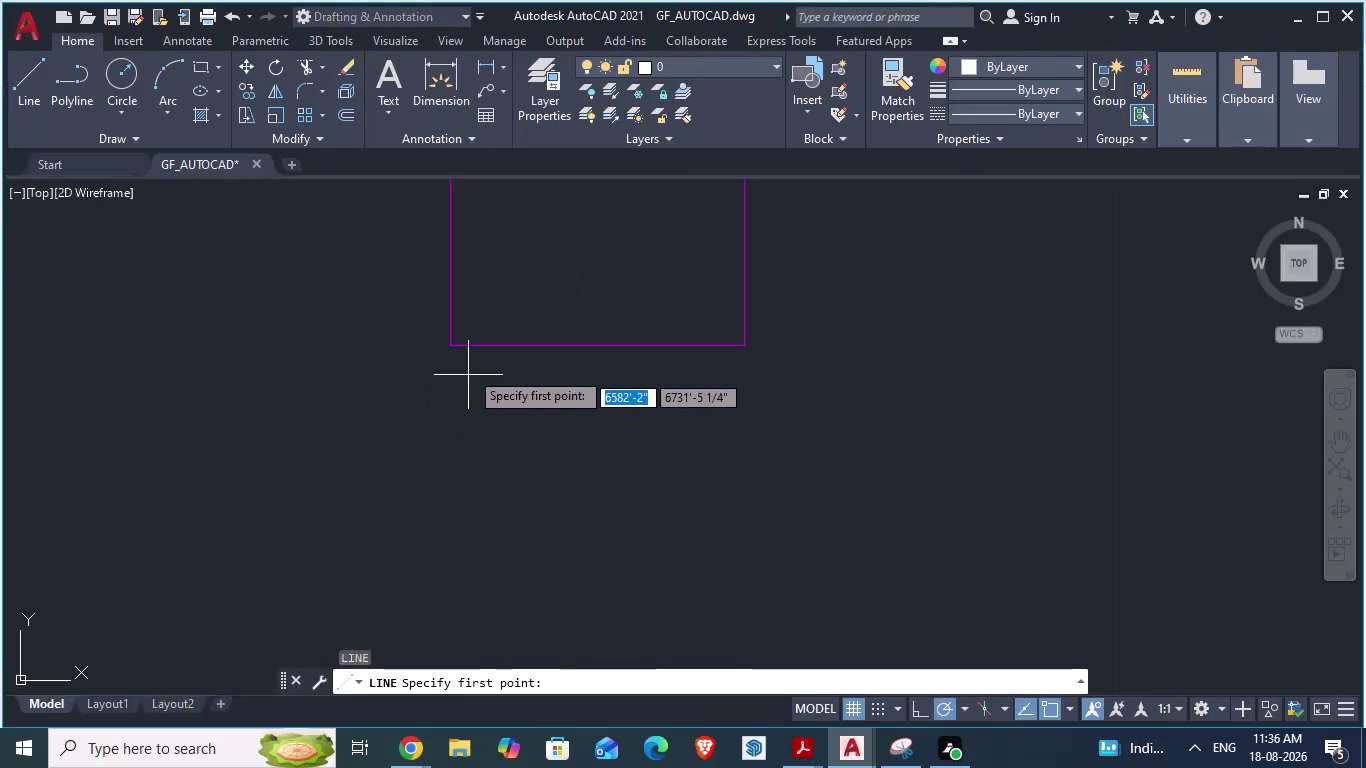
click(447, 344)
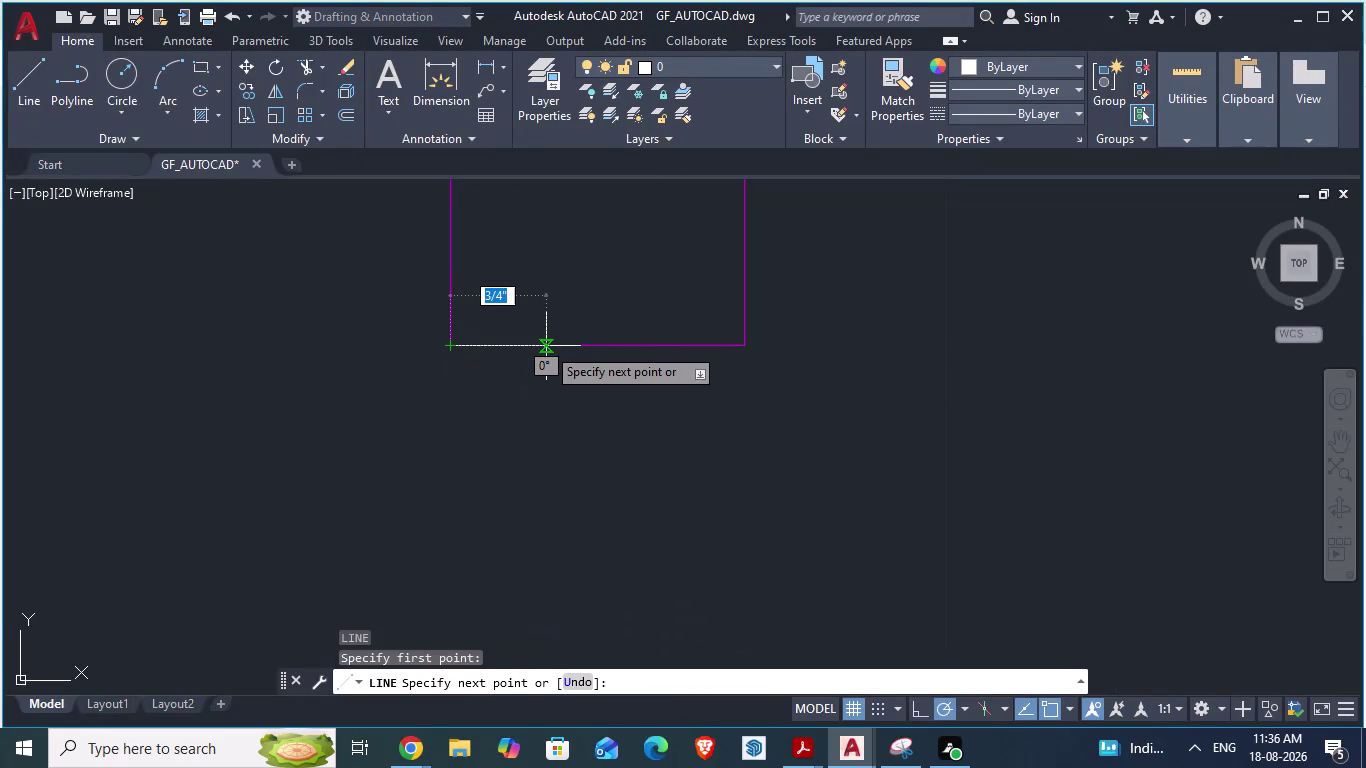
text(1.5)
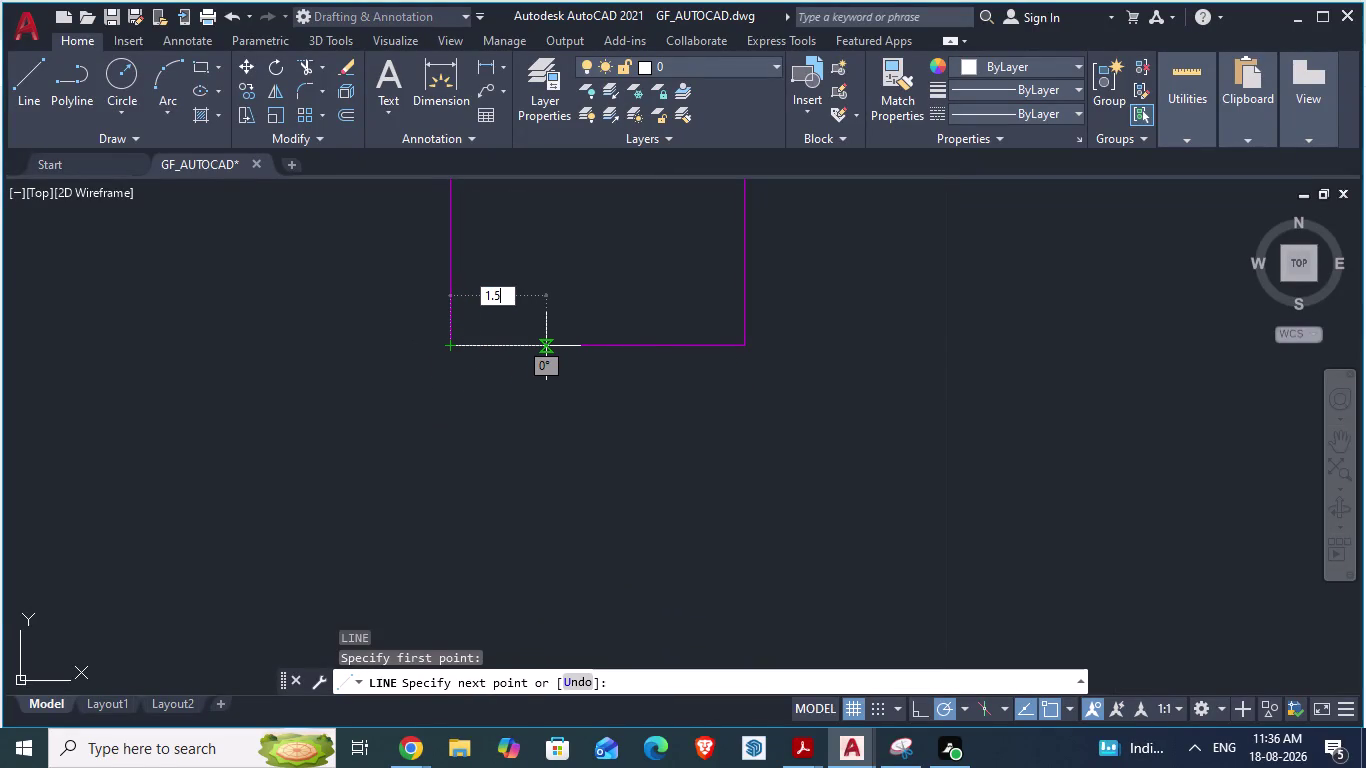
text(")
key(Return)
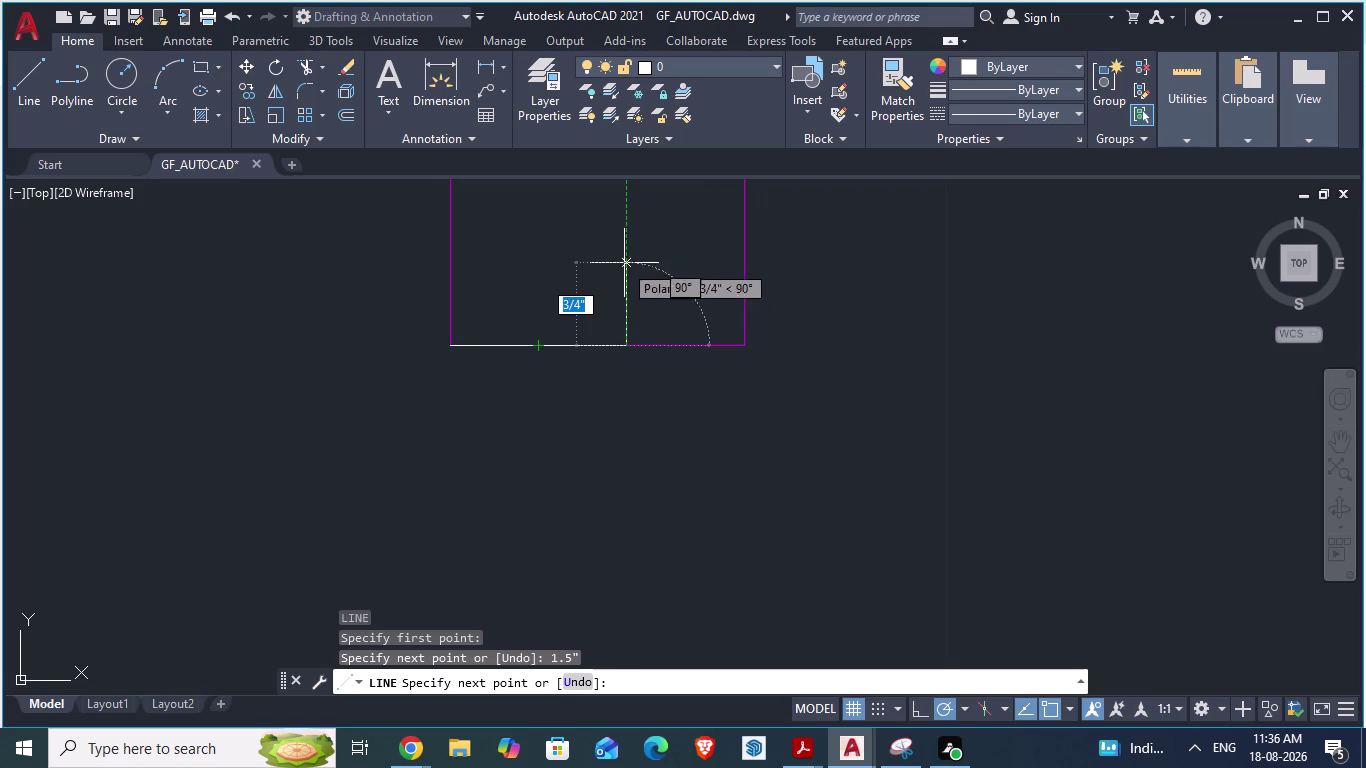
key(1)
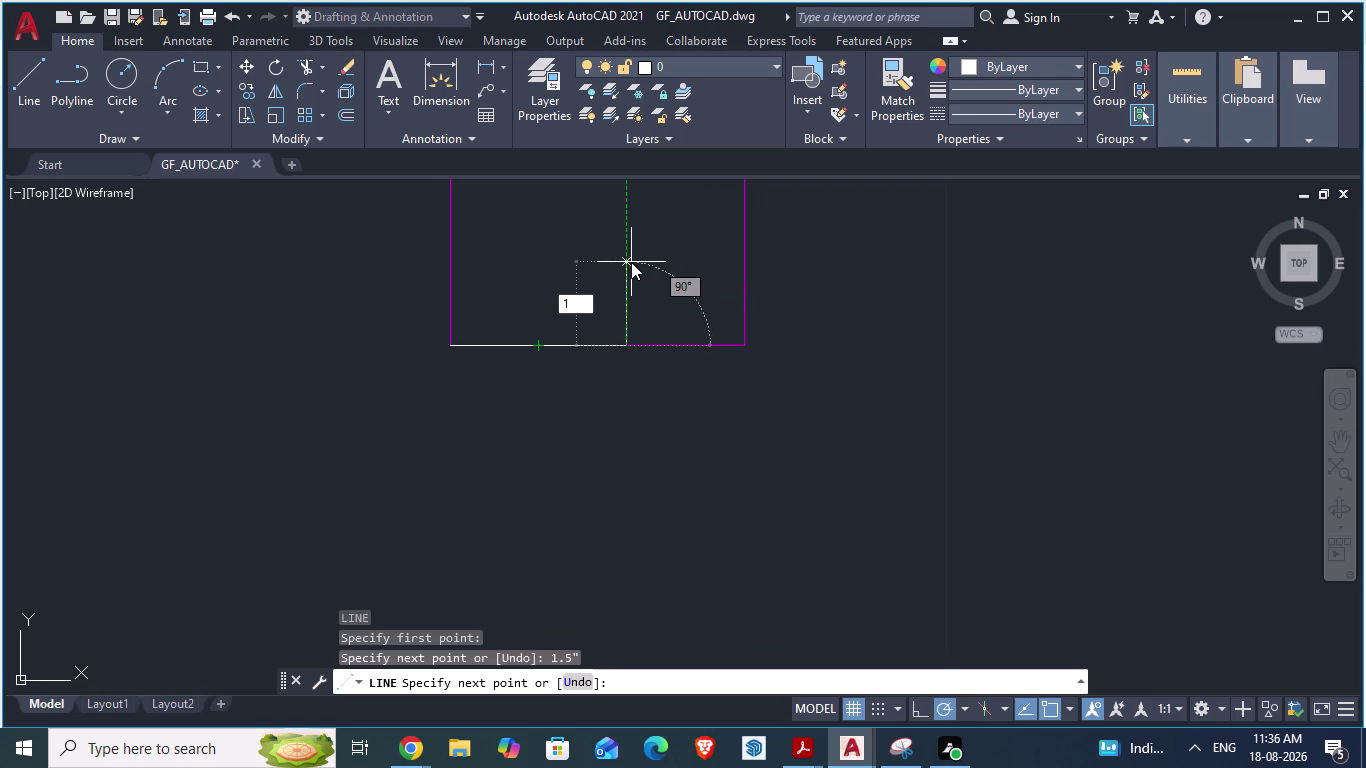
key(shift+quotedbl)
key(Return)
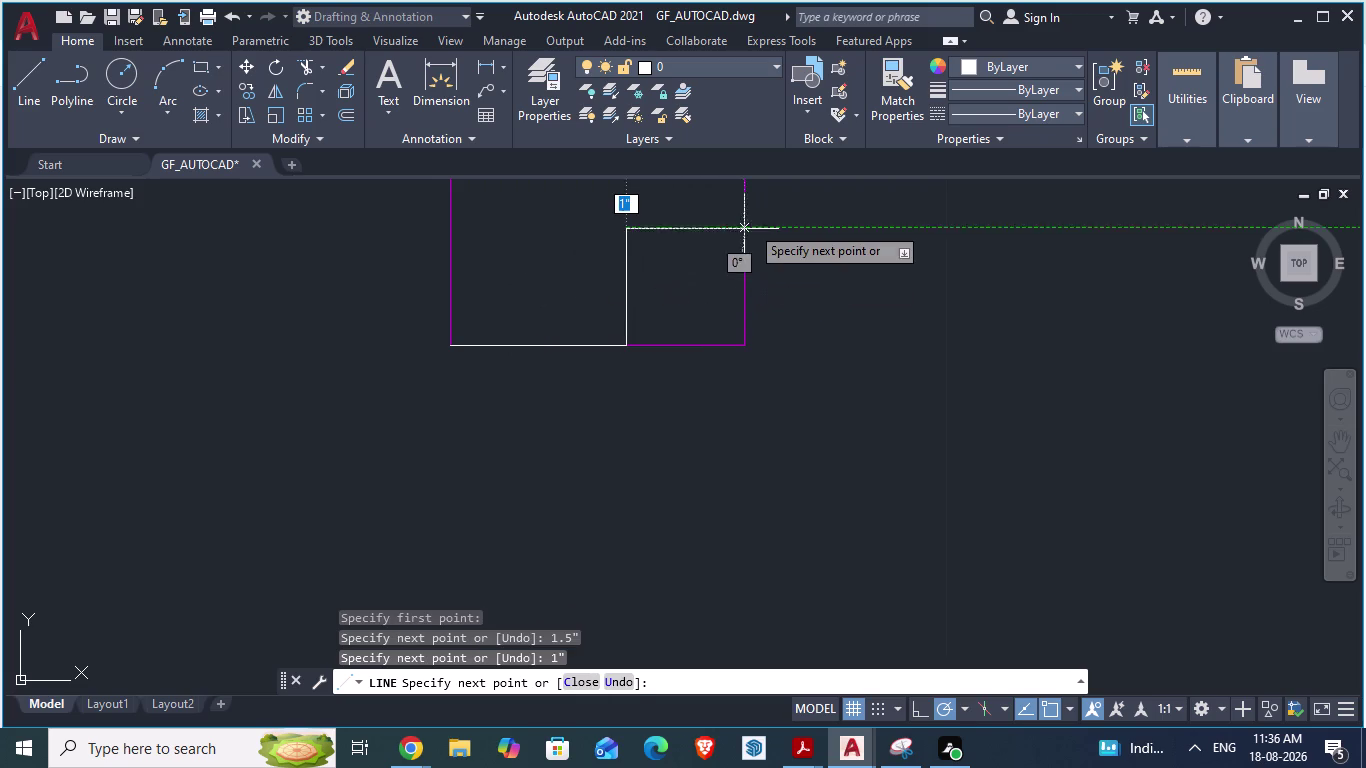
Complete the notched jamb outline back to its starting corner.
click(748, 228)
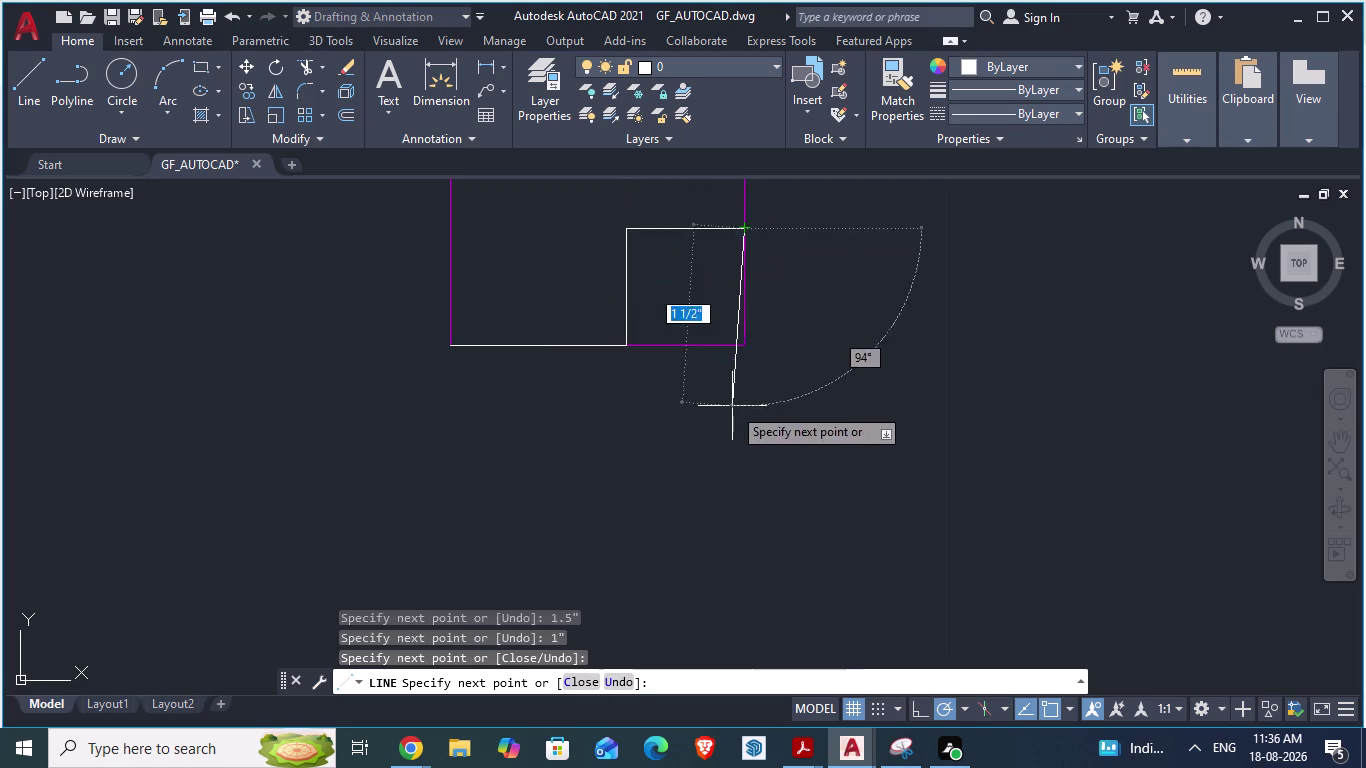
scroll(down, 3)
scroll(down, 3)
scroll(up, 3)
scroll(down, 3)
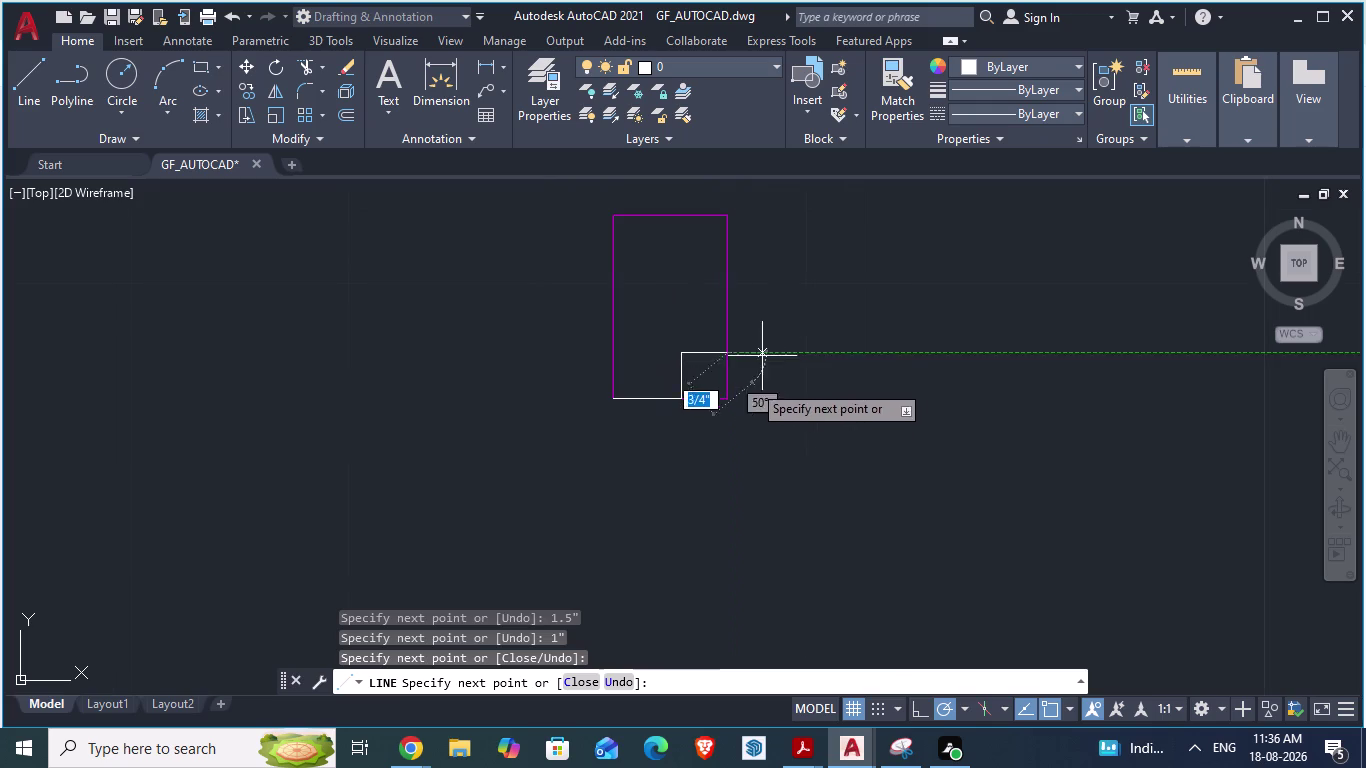
click(726, 218)
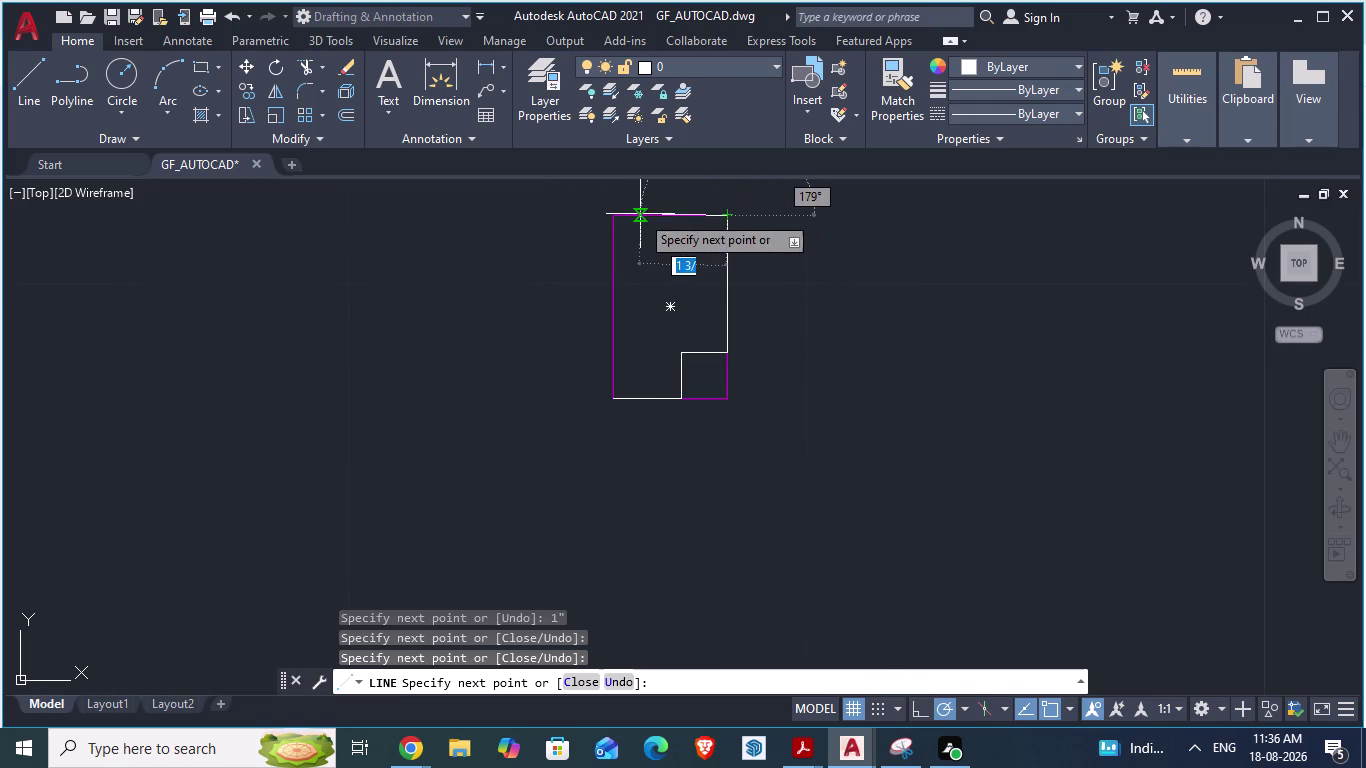
click(622, 217)
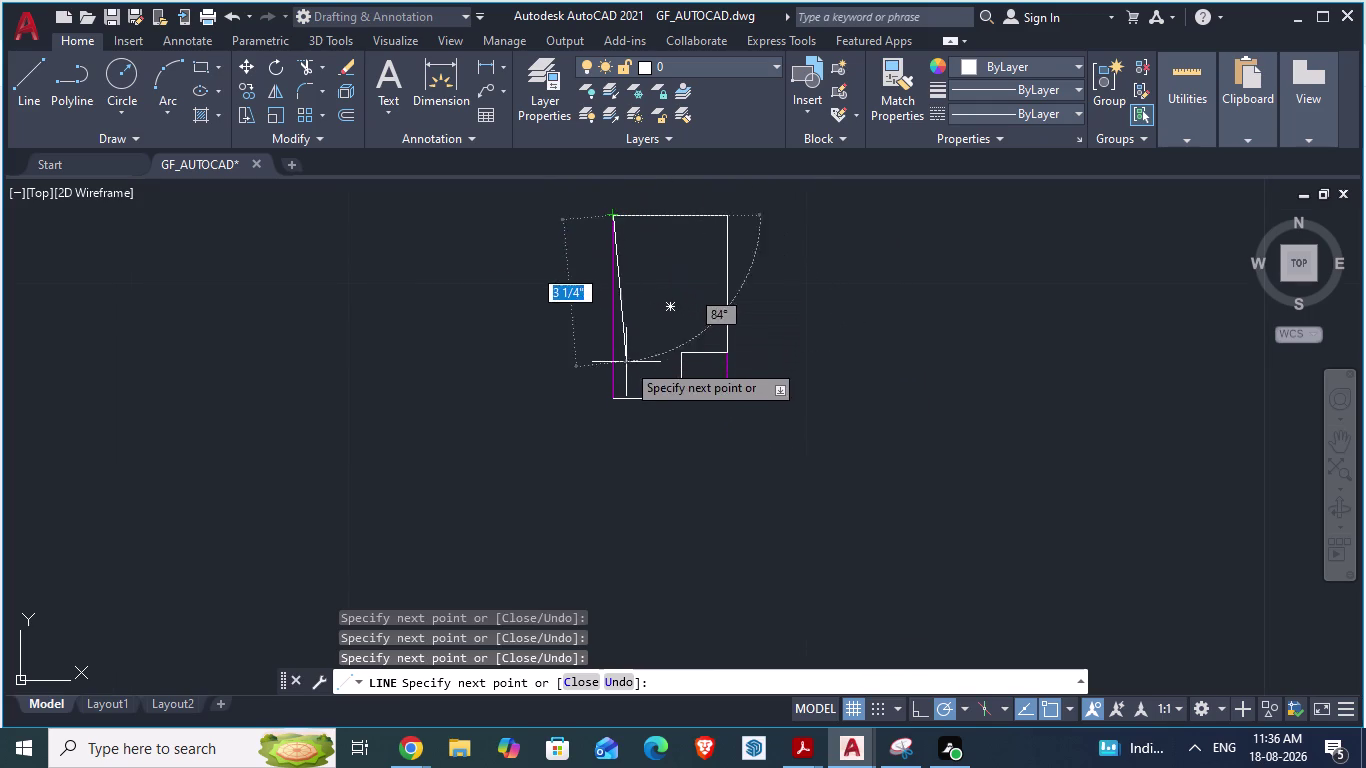
click(618, 398)
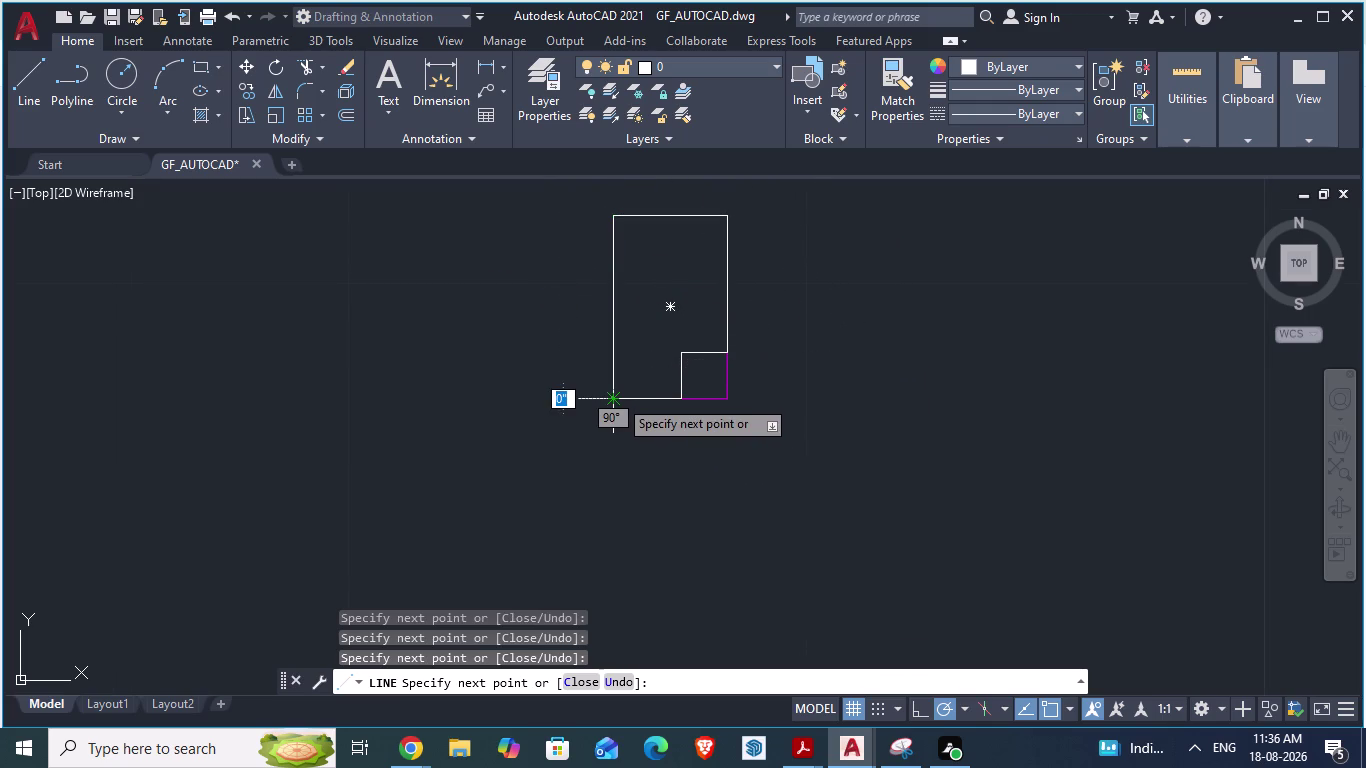
key(Escape)
Delete the magenta door guide rectangle.
scroll(down, 3)
scroll(up, 3)
click(647, 420)
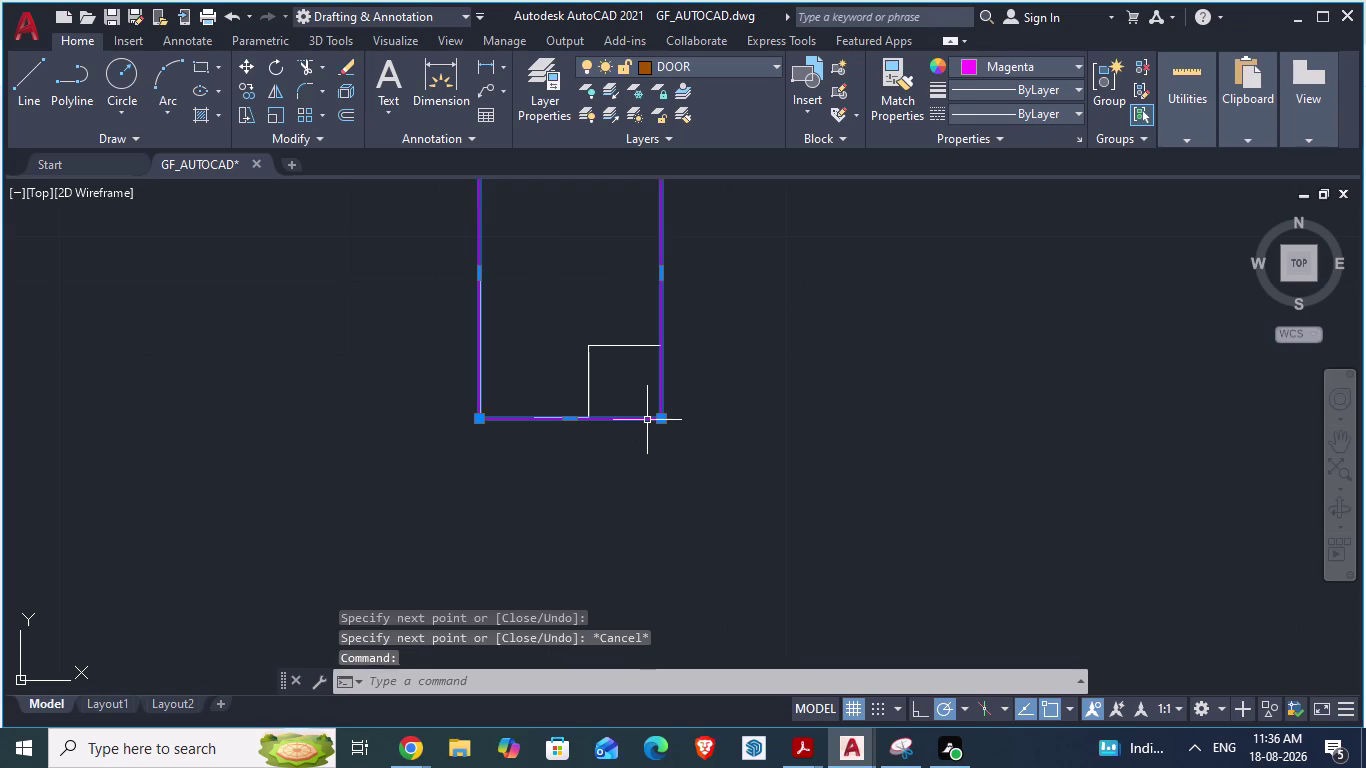
key(Delete)
Delete two stray objects while zooming around to the next wall corner.
scroll(down, 3)
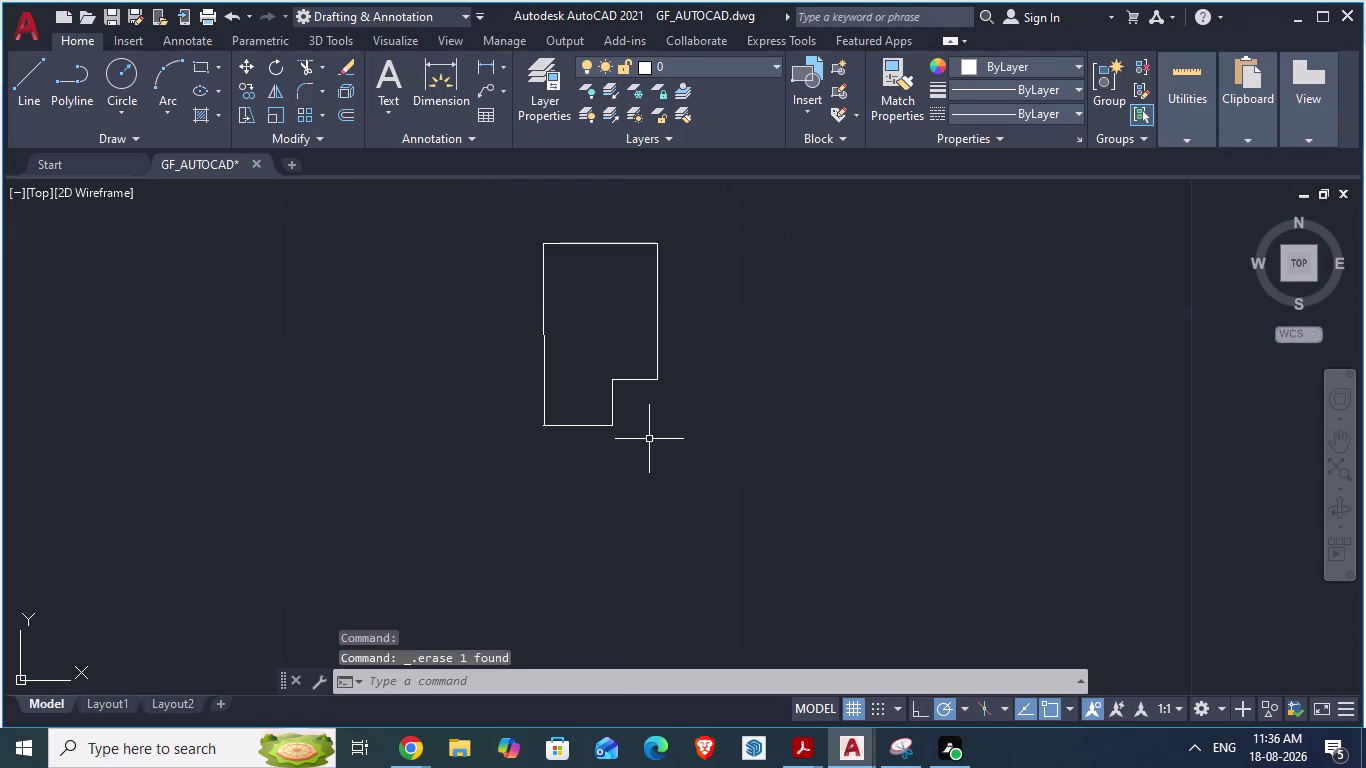
scroll(up, 3)
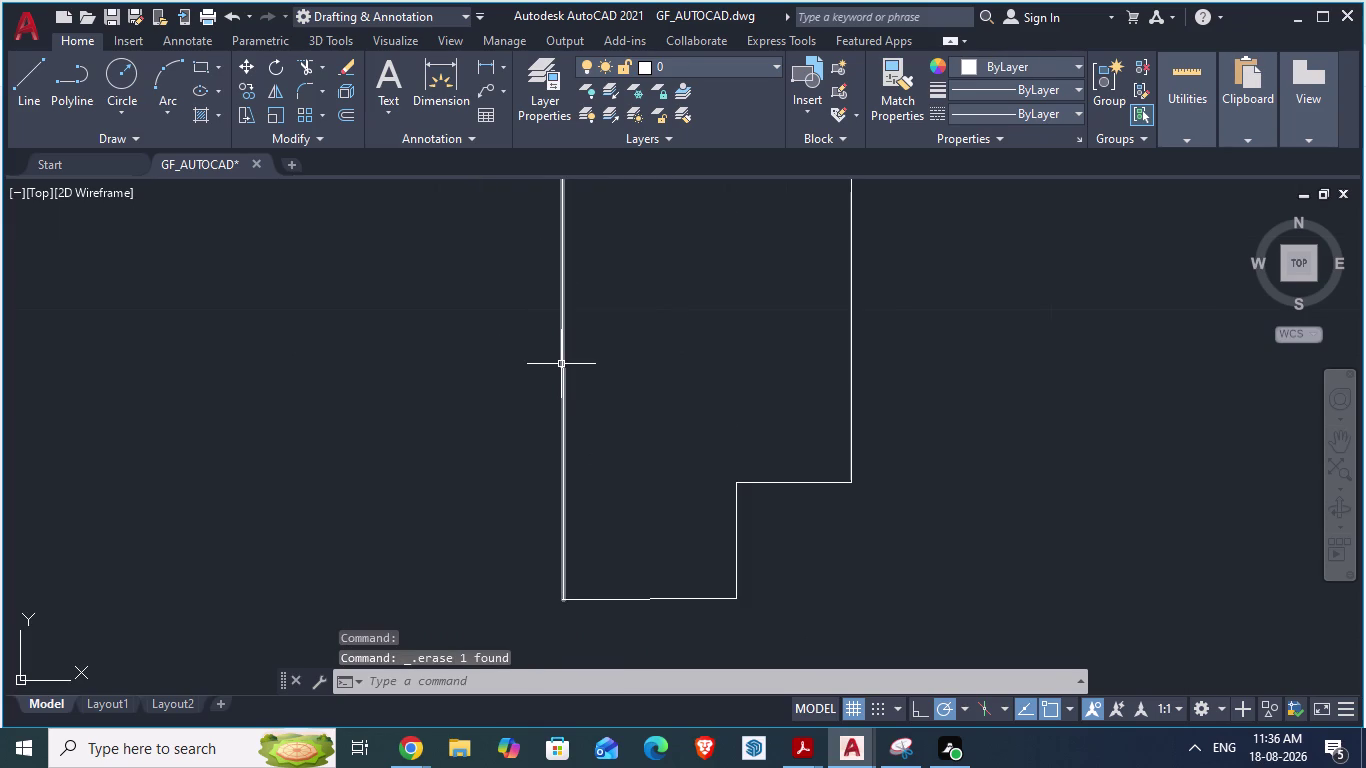
click(562, 364)
key(Delete)
scroll(down, 3)
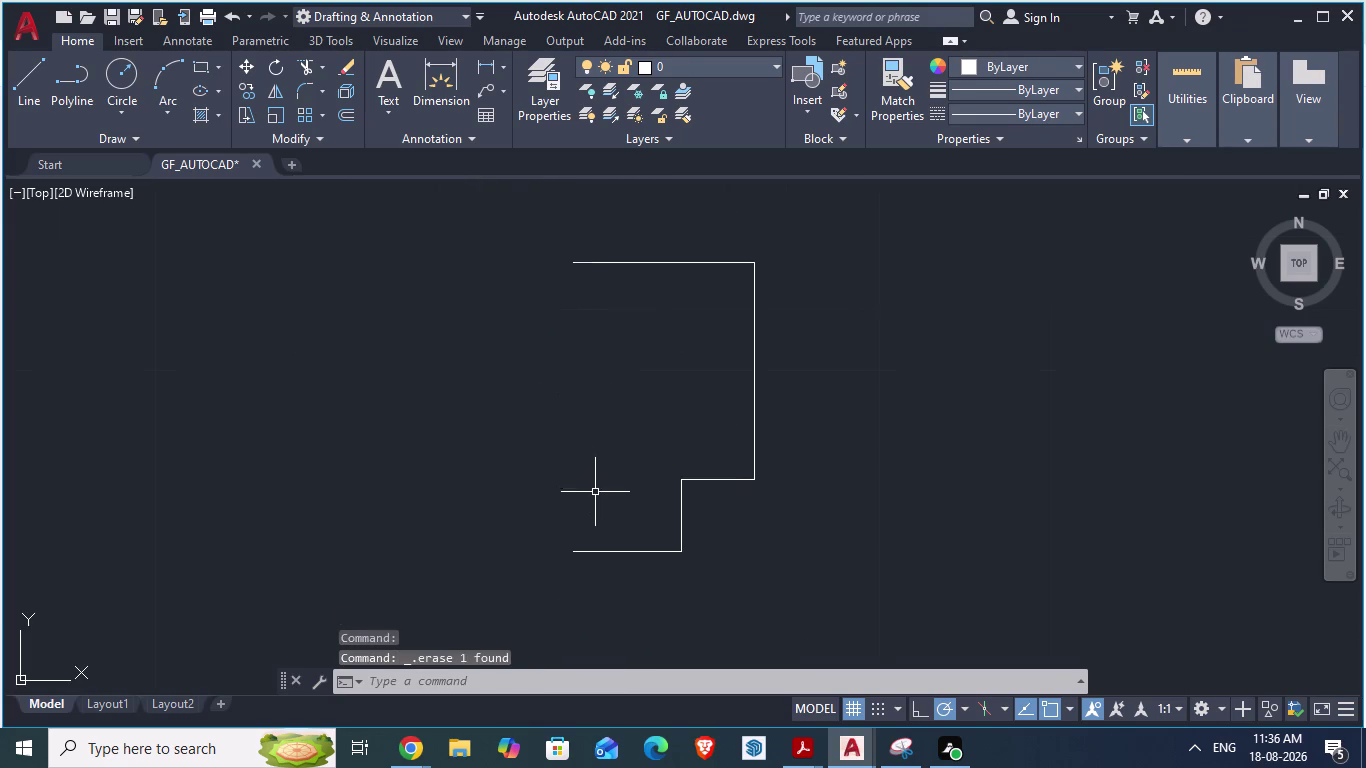
scroll(up, 3)
scroll(up, 3)
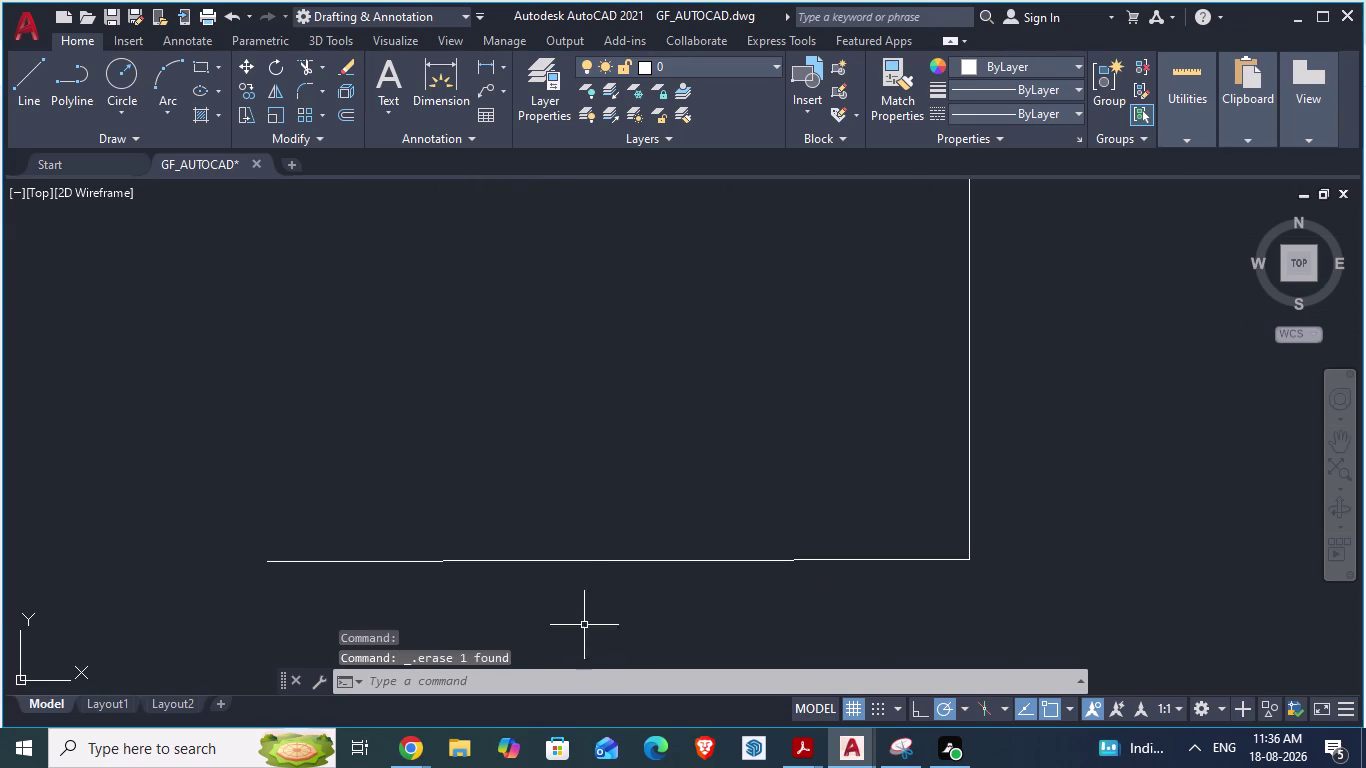
click(500, 563)
key(Delete)
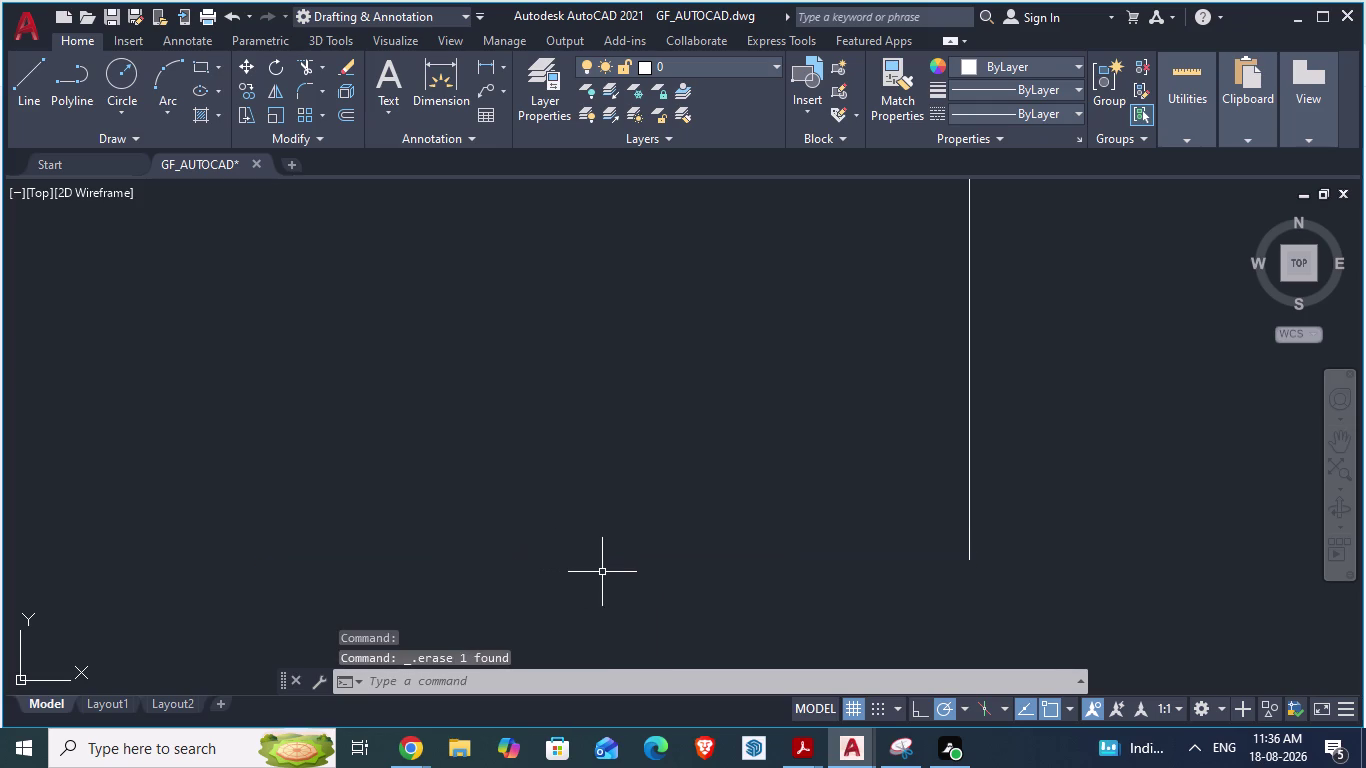
Draw the jamb line from the wall corner, beginning with a 1.5-inch segment.
key(l)
key(Return)
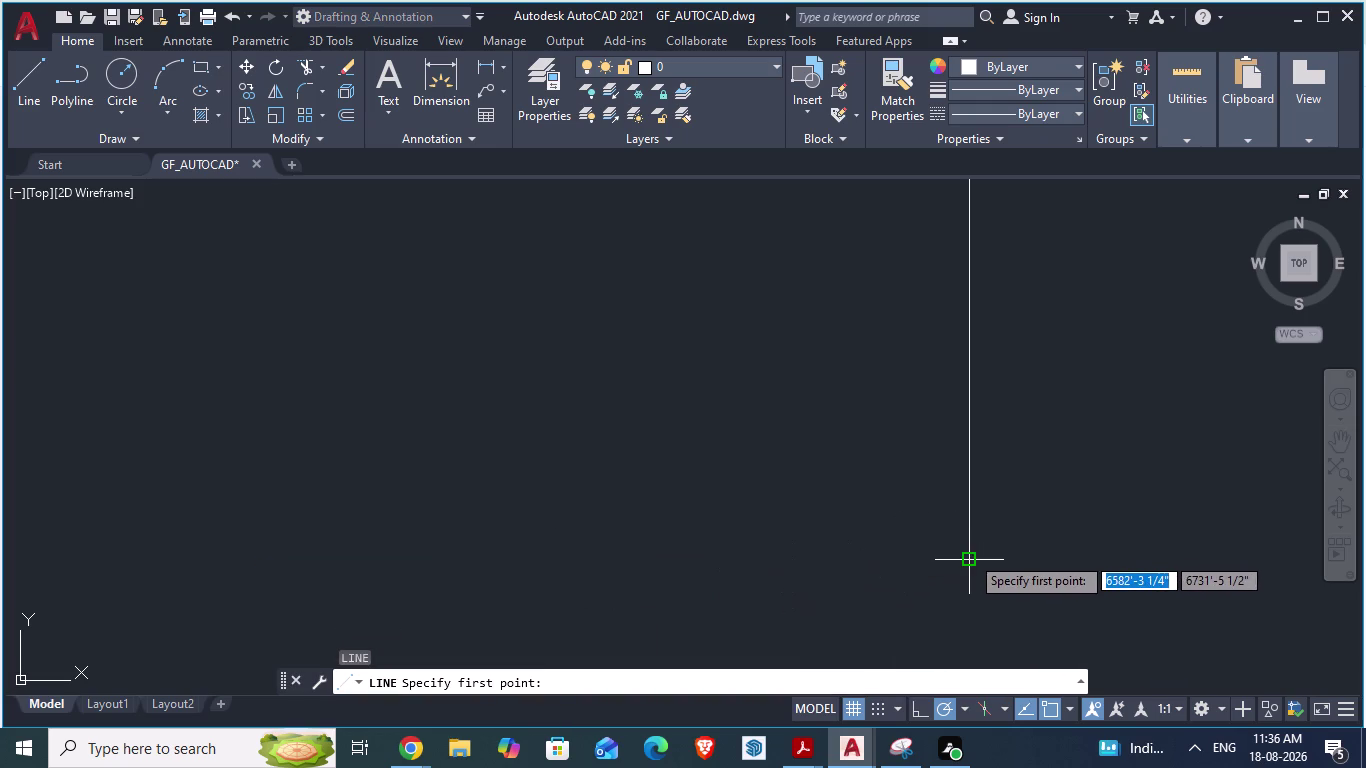
click(971, 559)
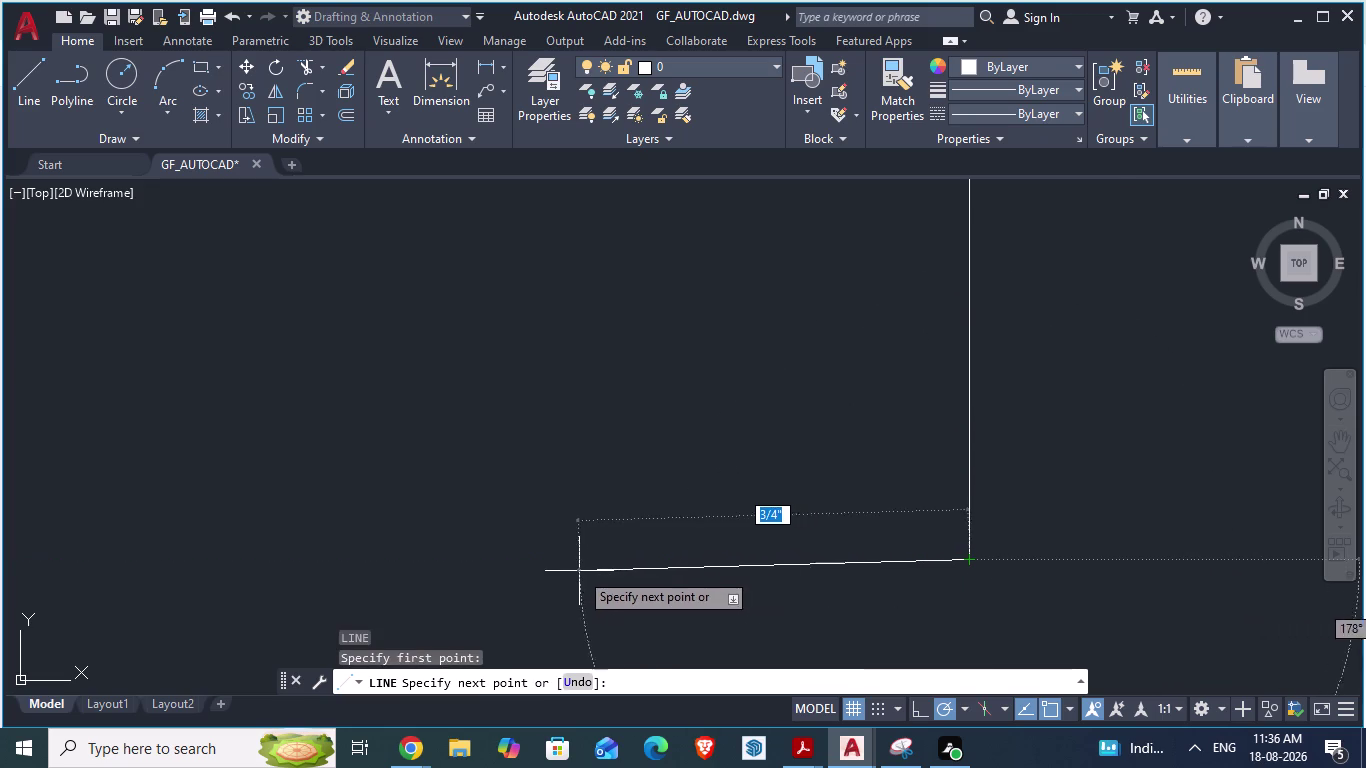
text(1)
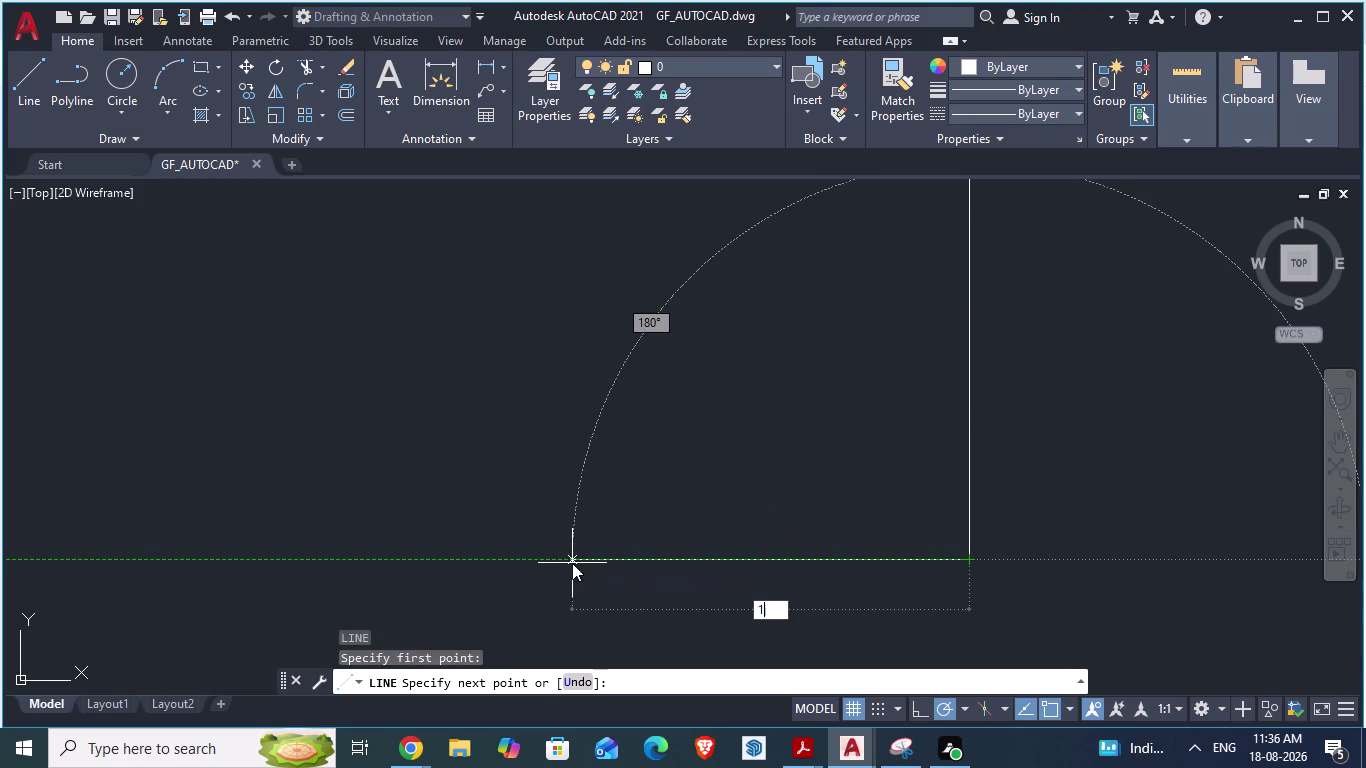
text(.5")
key(Return)
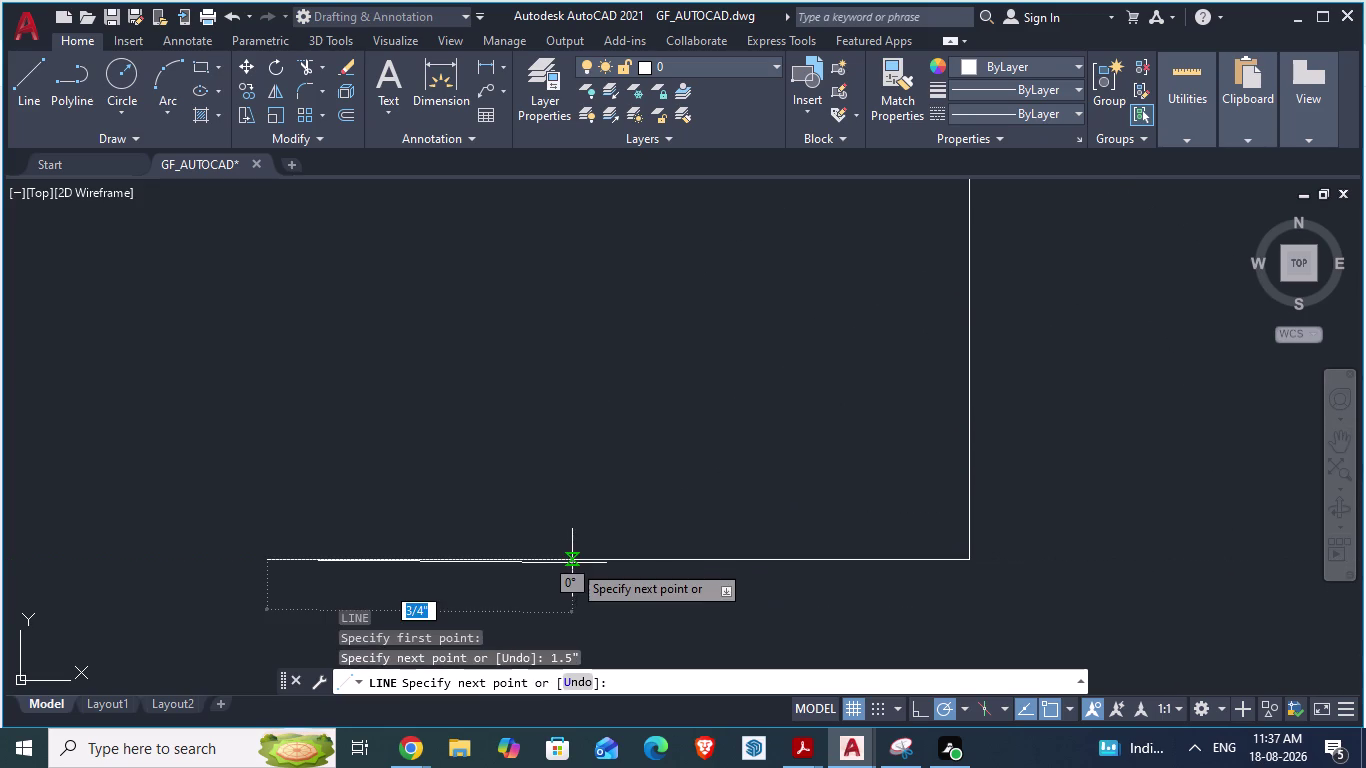
scroll(down, 3)
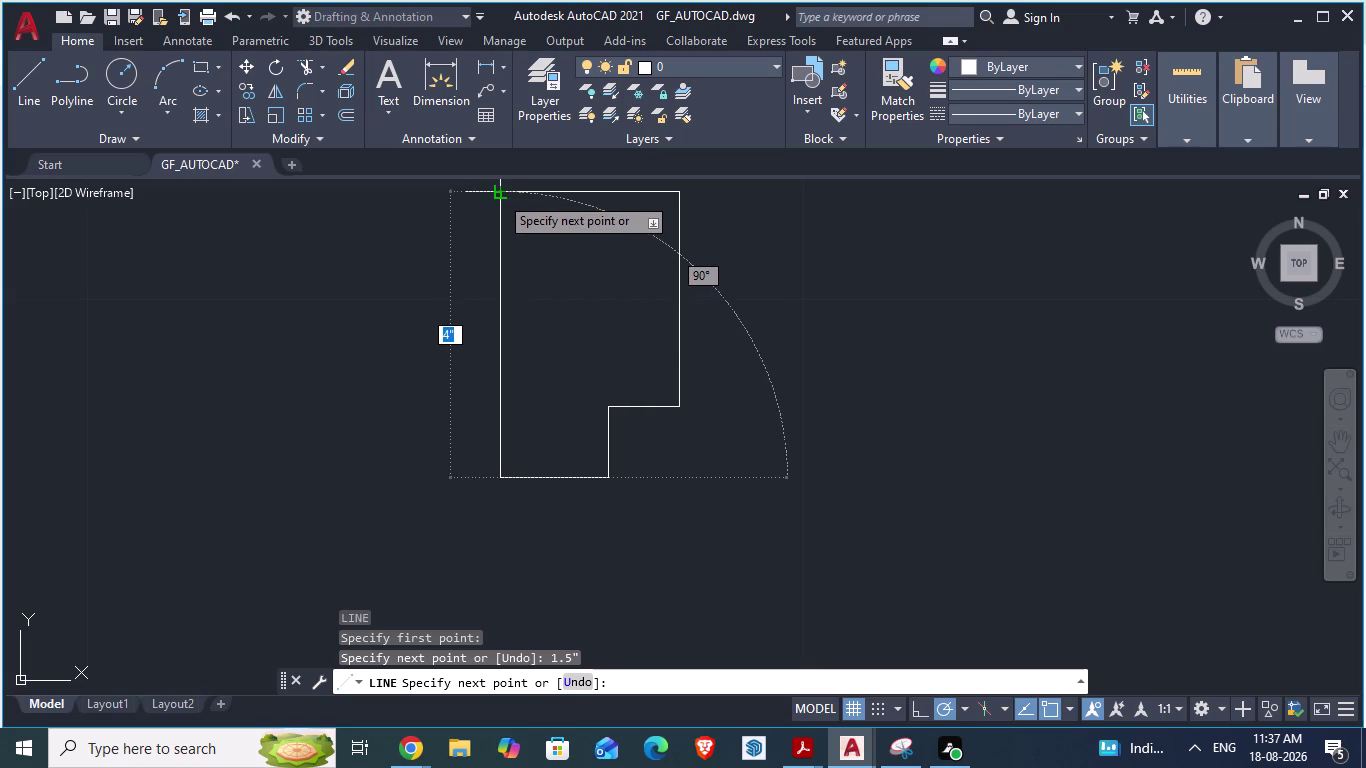
scroll(down, 3)
scroll(up, 3)
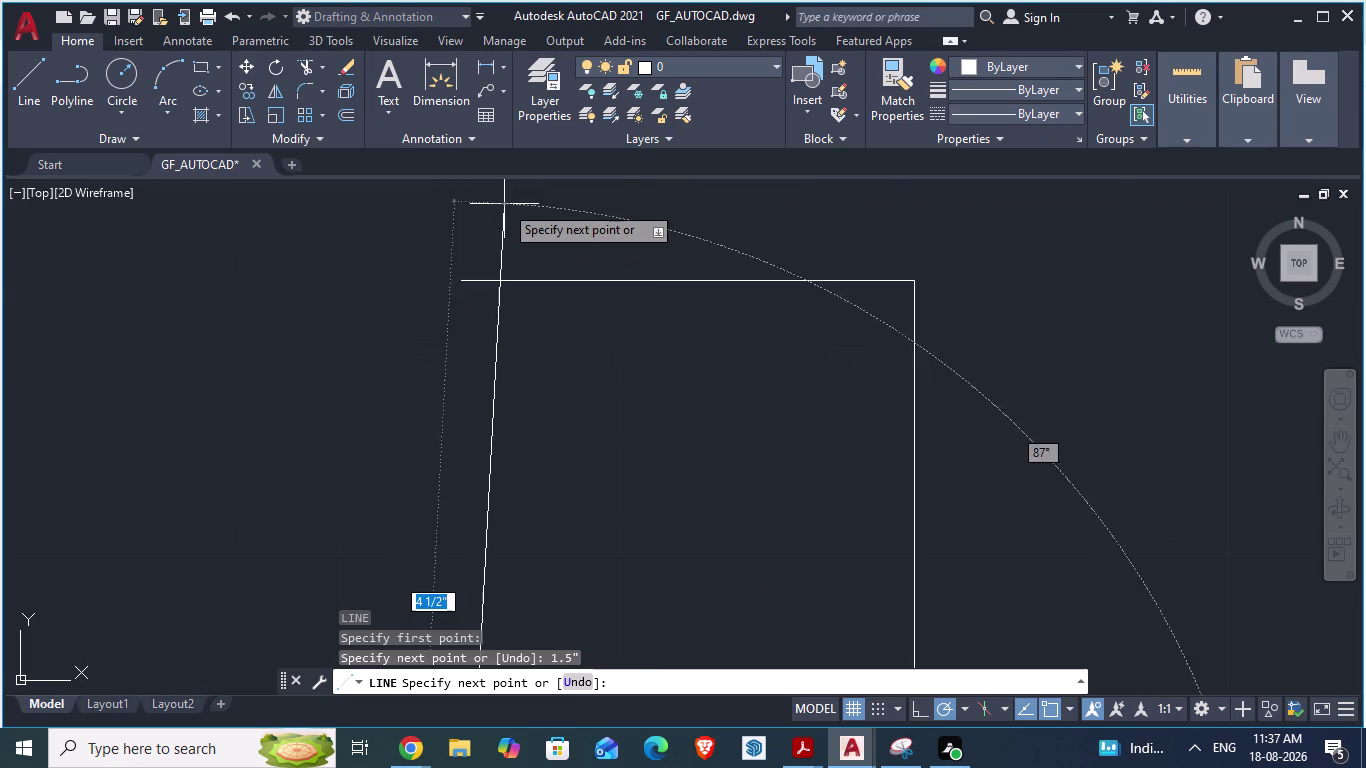
click(458, 244)
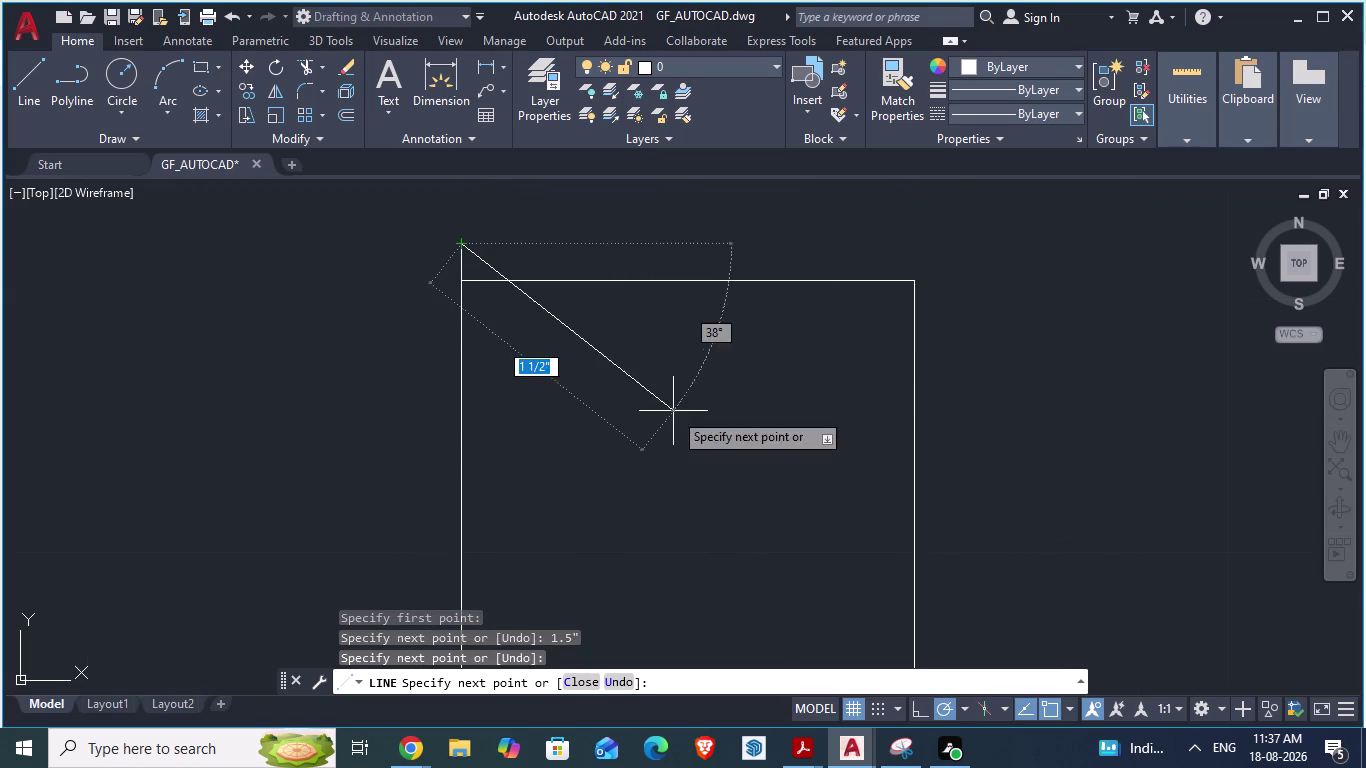
key(Escape)
Trim off the jamb line end overshooting above the wall.
scroll(down, 3)
scroll(up, 3)
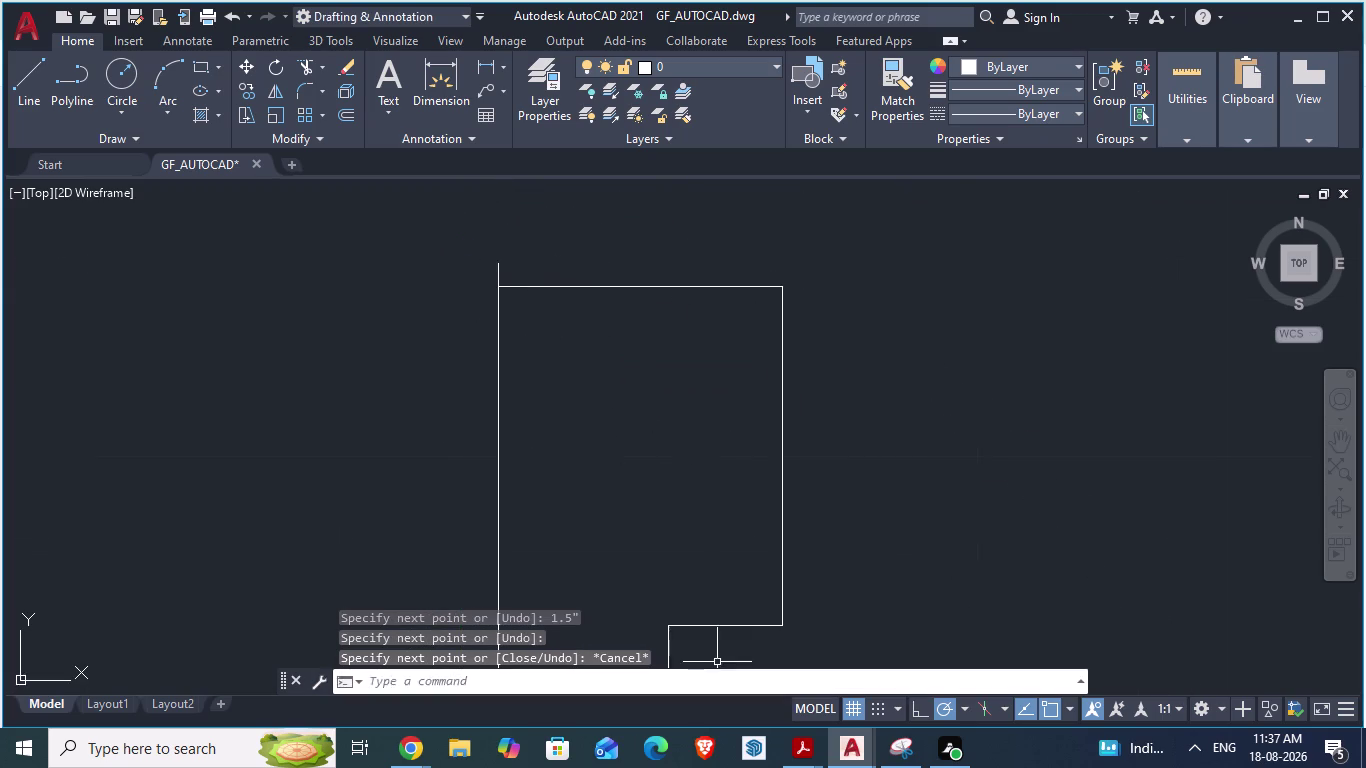
scroll(up, 3)
scroll(up, 3)
scroll(down, 3)
scroll(up, 3)
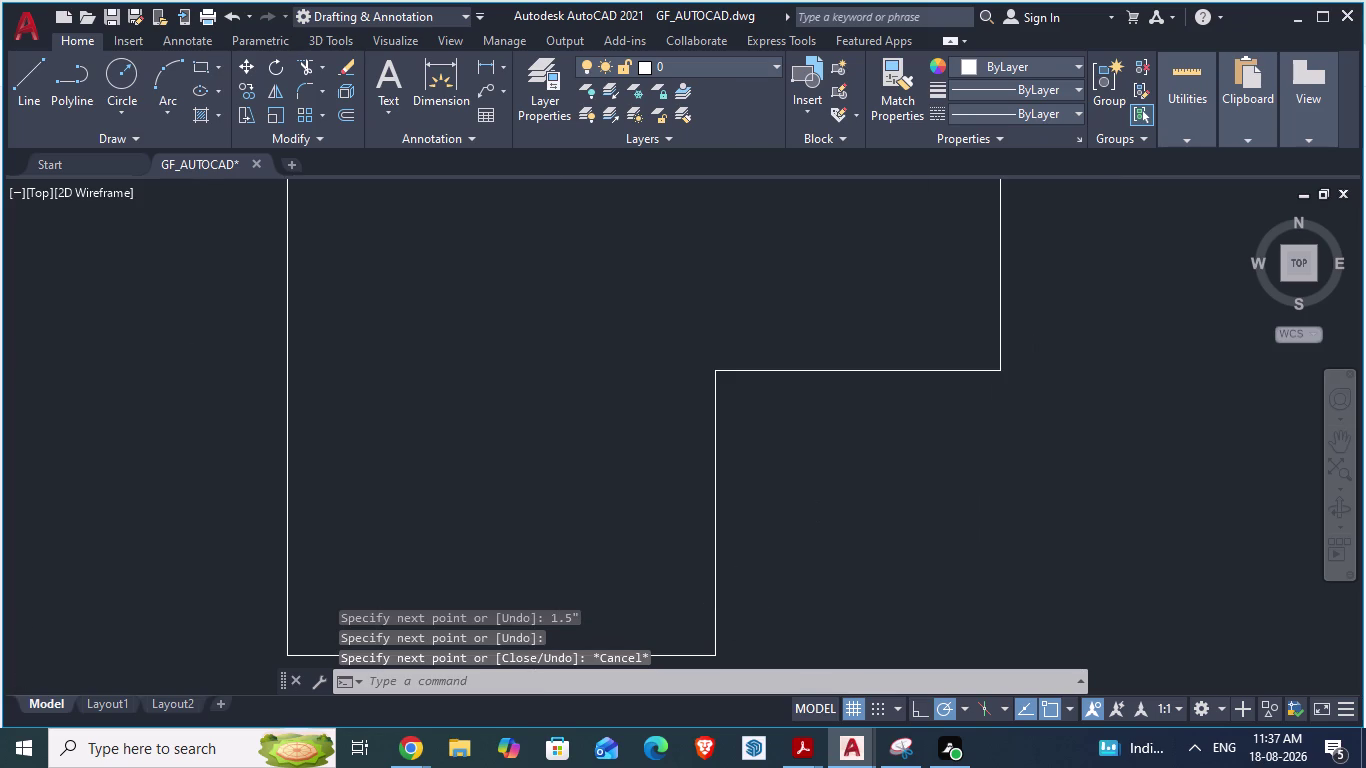
scroll(down, 3)
scroll(up, 3)
scroll(down, 3)
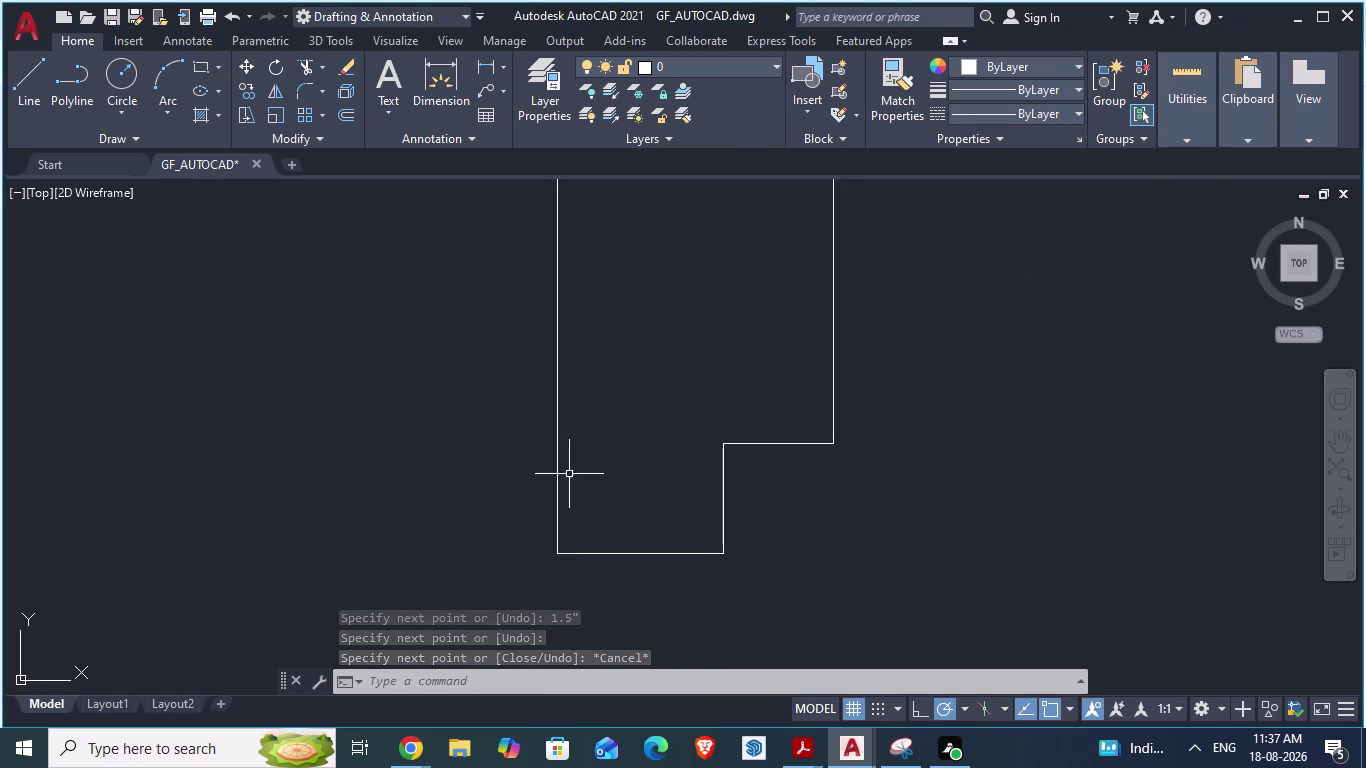
scroll(up, 3)
scroll(down, 3)
scroll(up, 3)
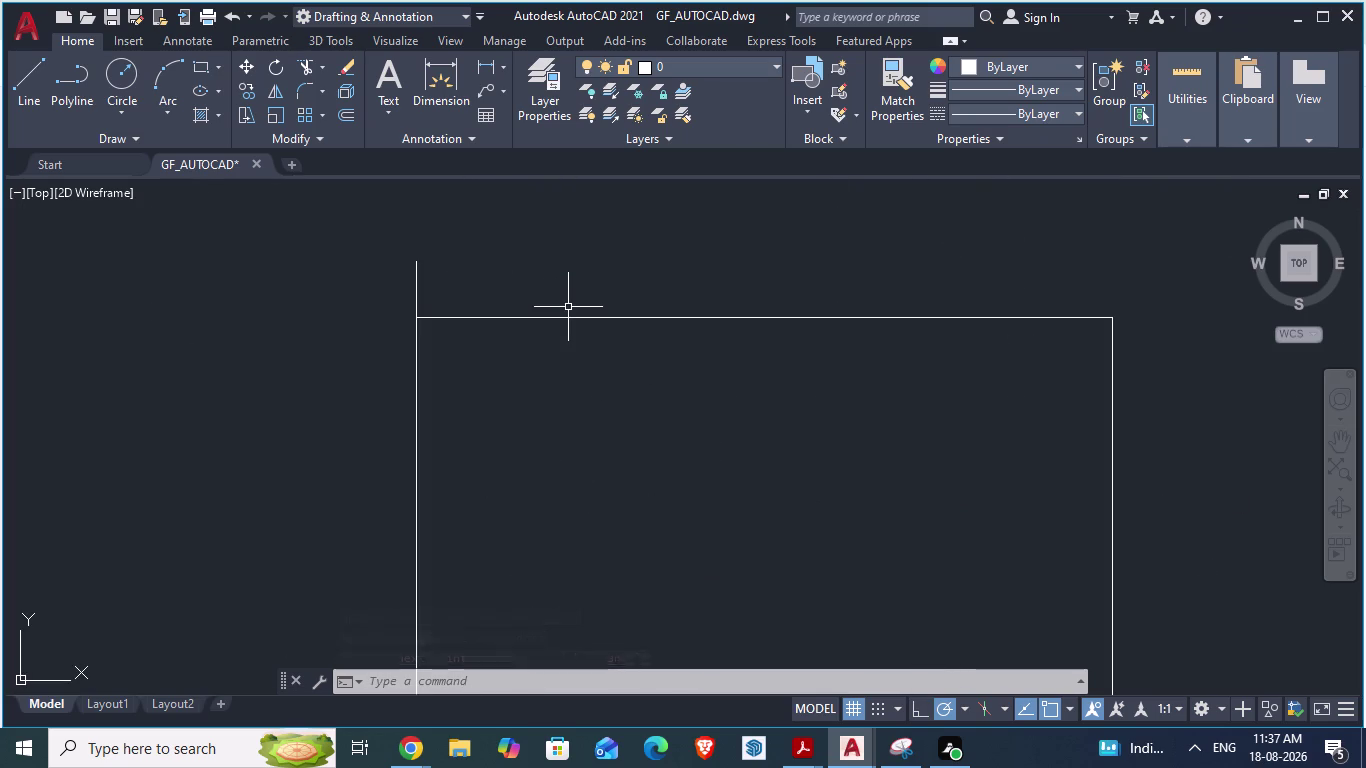
text(TR)
key(Return)
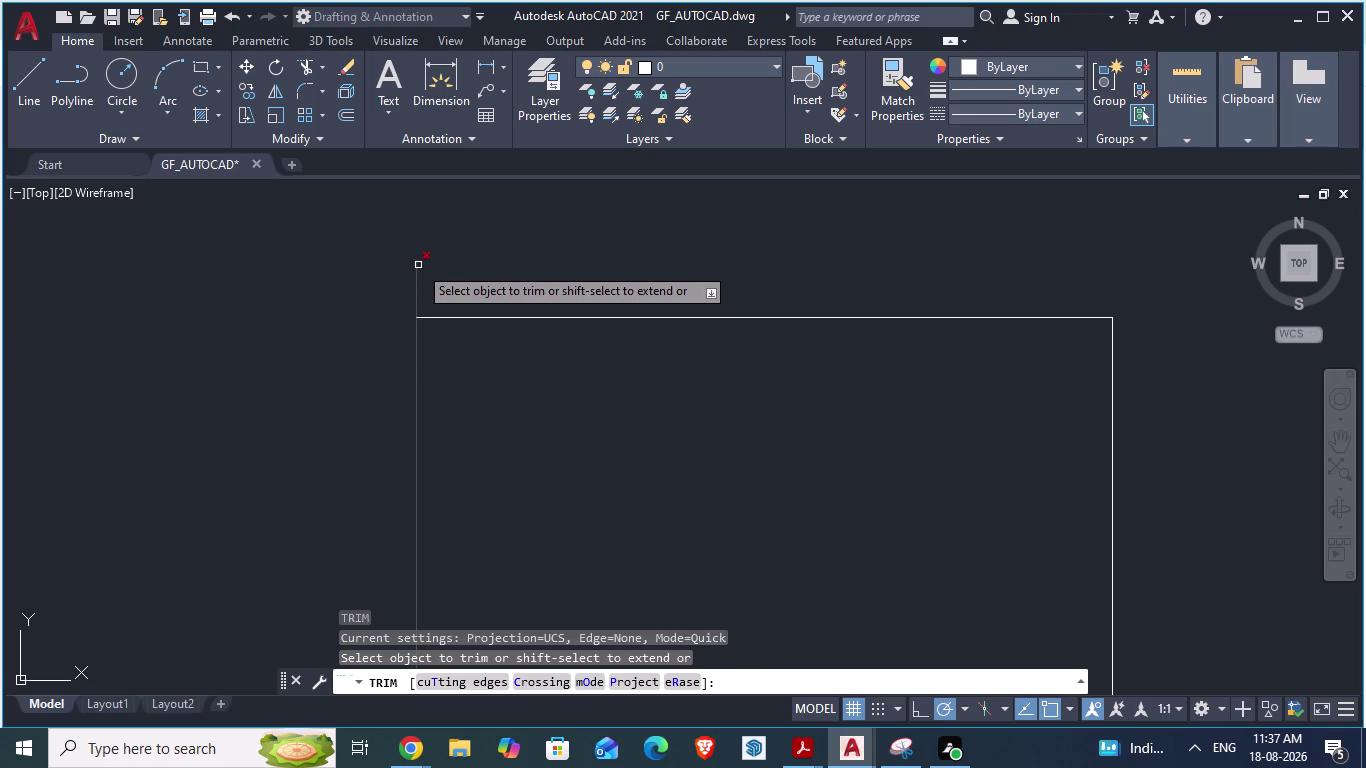
click(418, 265)
scroll(down, 3)
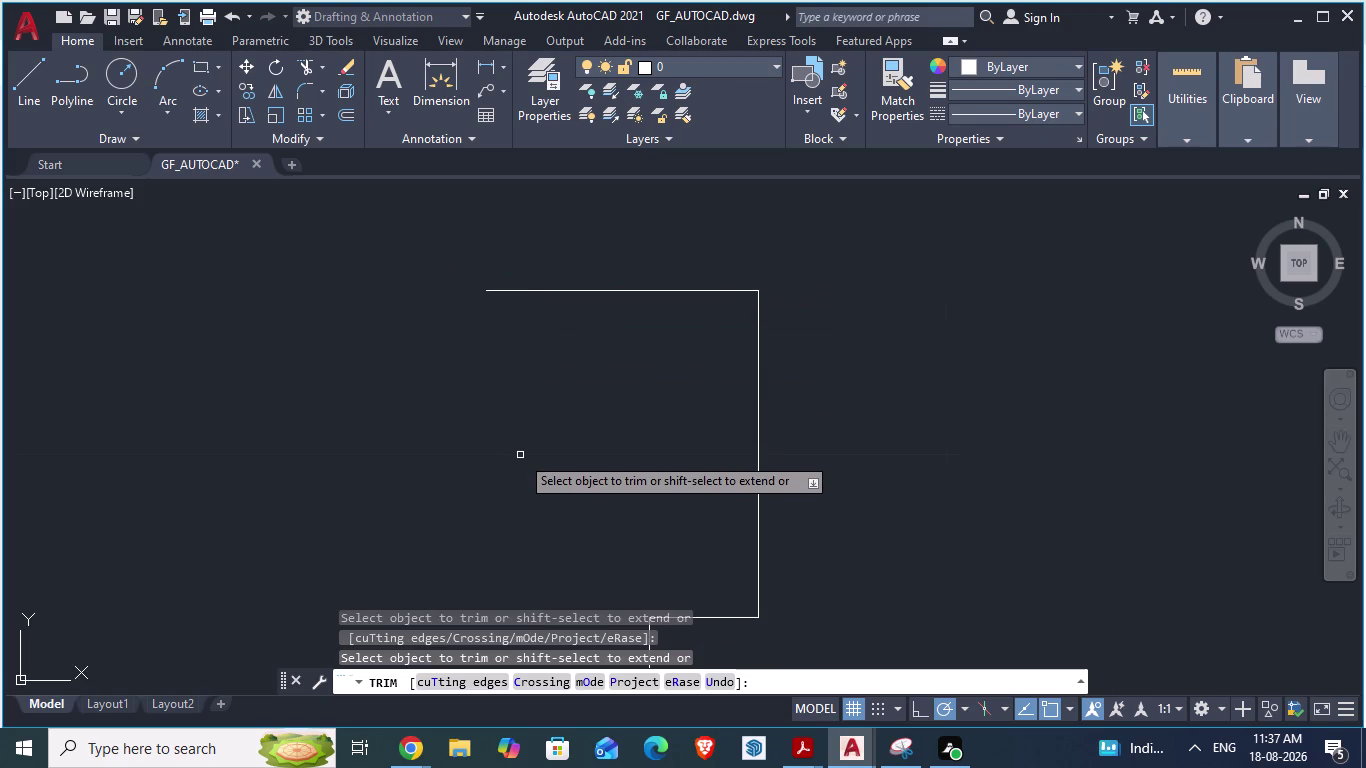
key(Escape)
scroll(down, 3)
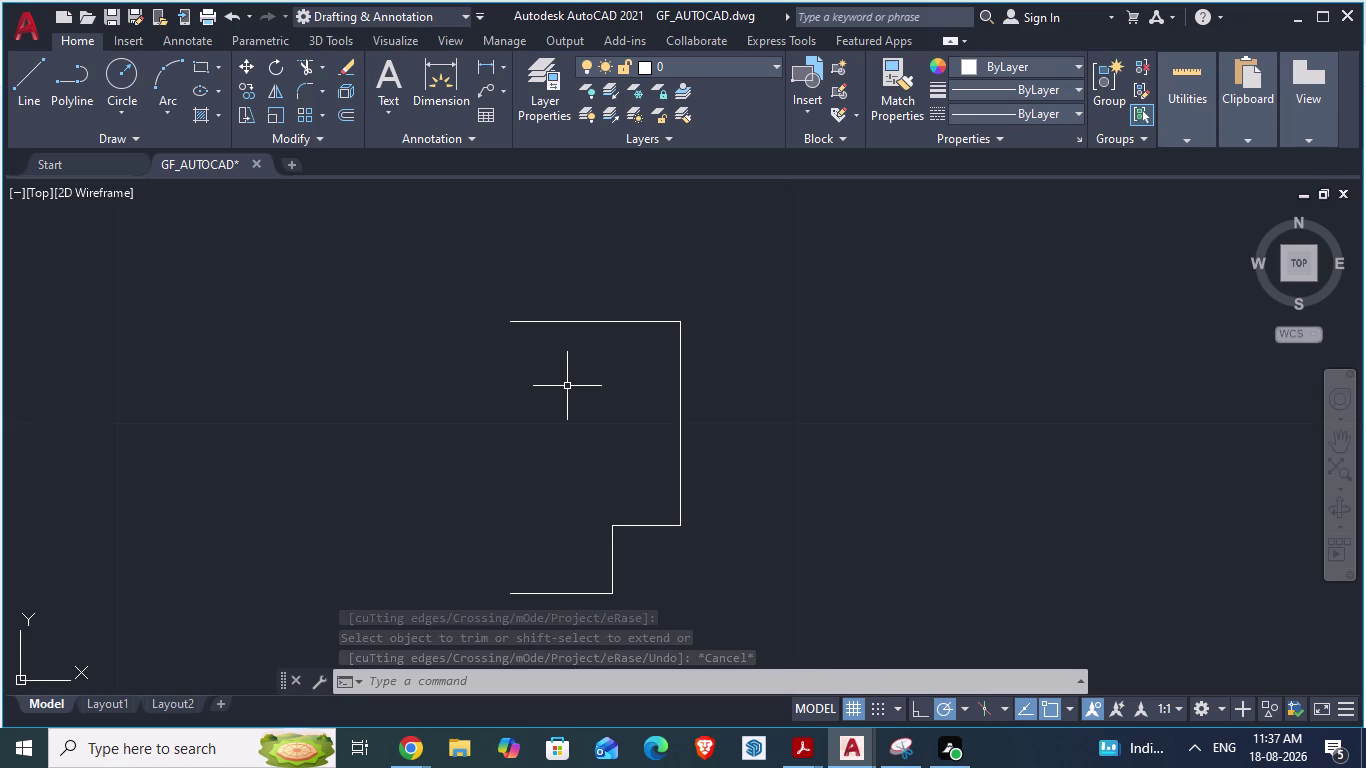
key(l)
key(Return)
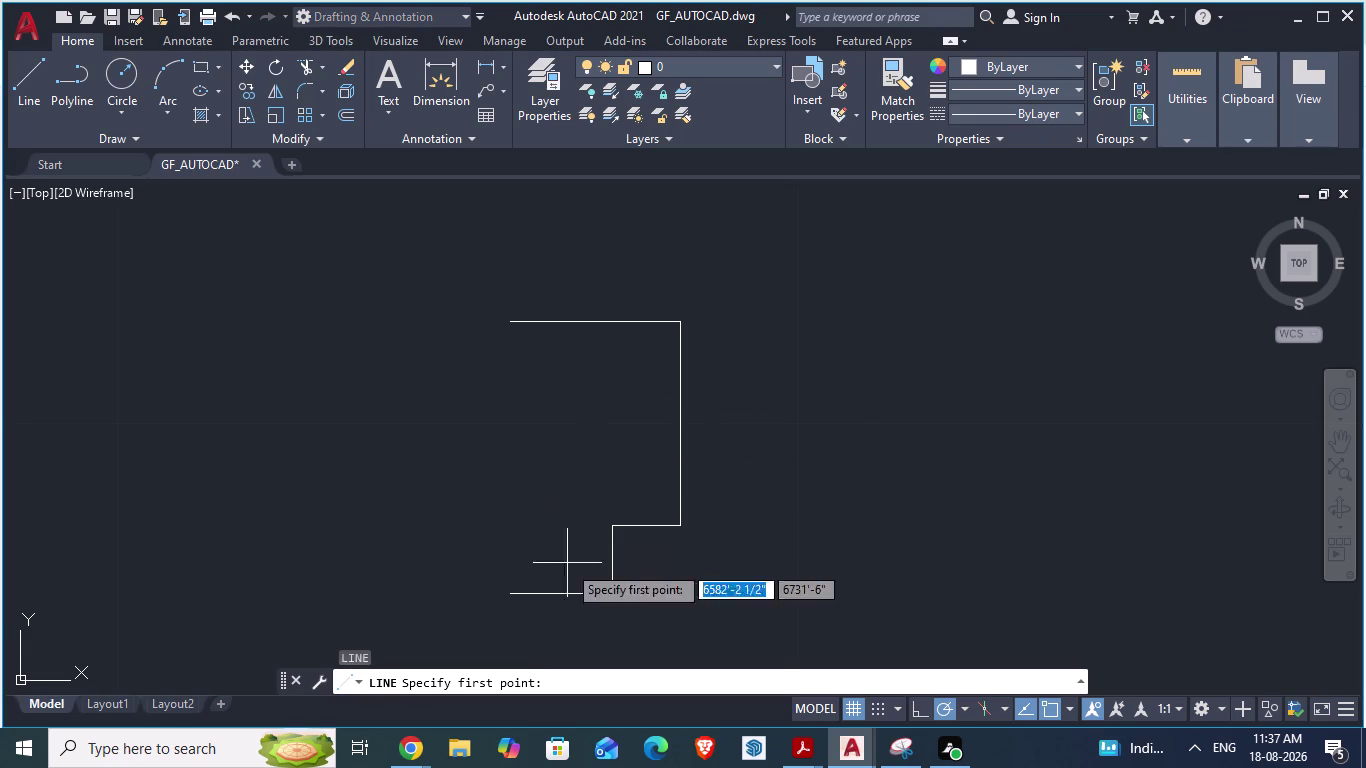
Draw a vertical jamb edge line from the bottom-left corner up past the wall.
click(515, 587)
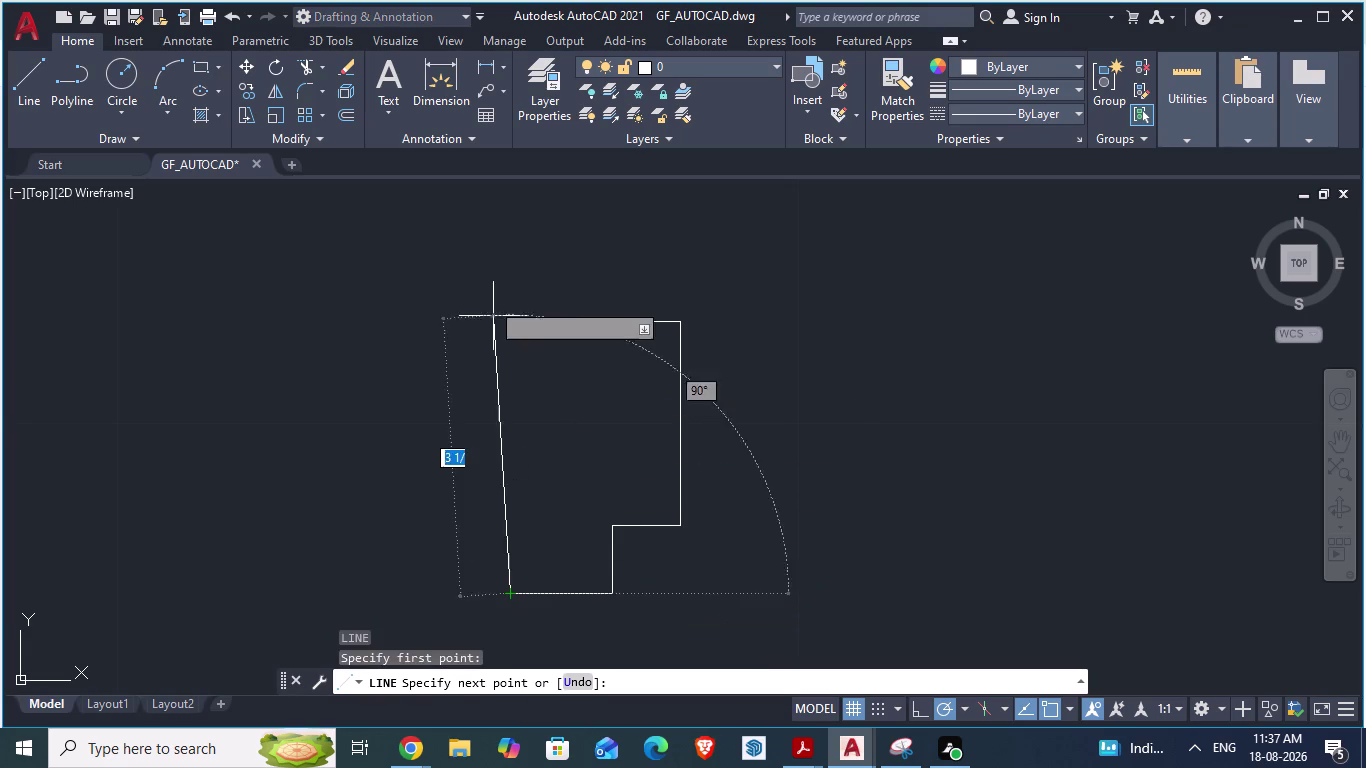
click(510, 227)
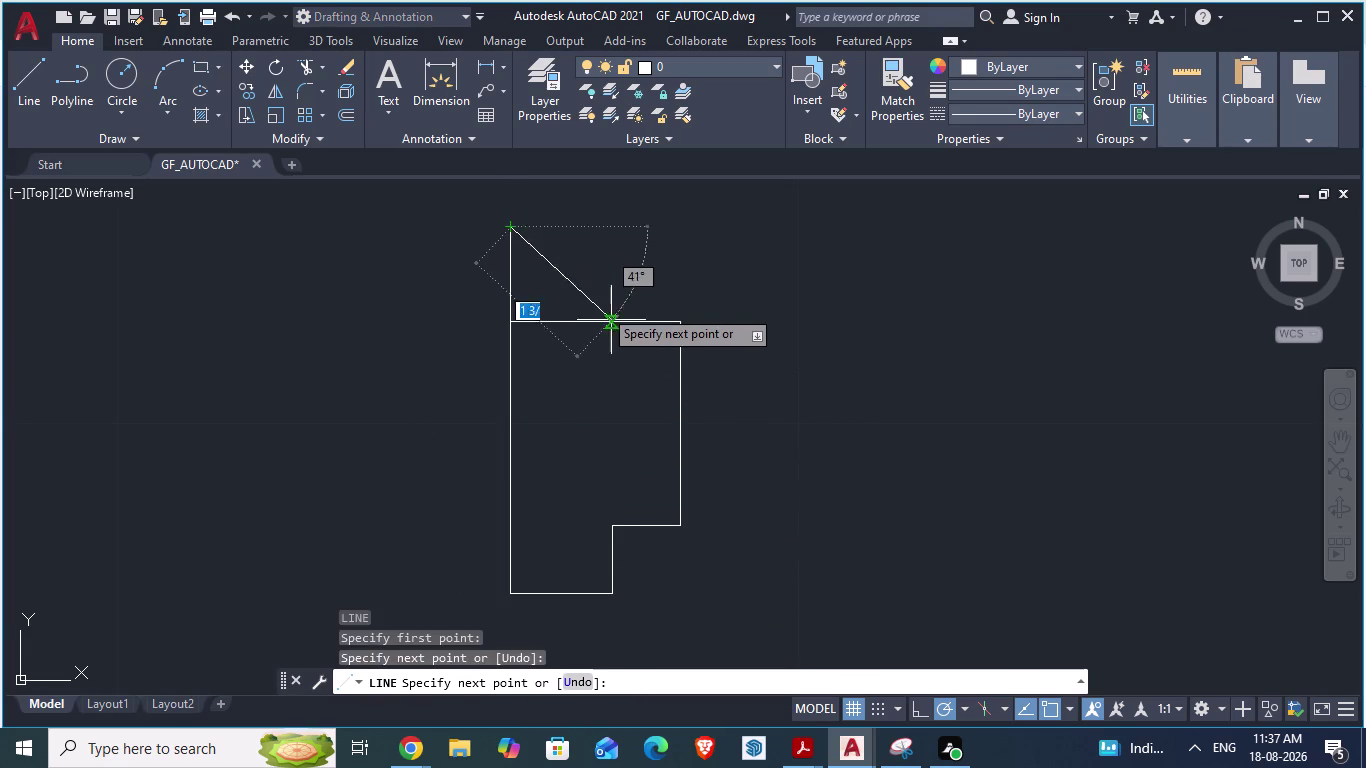
key(Escape)
scroll(up, 3)
click(571, 320)
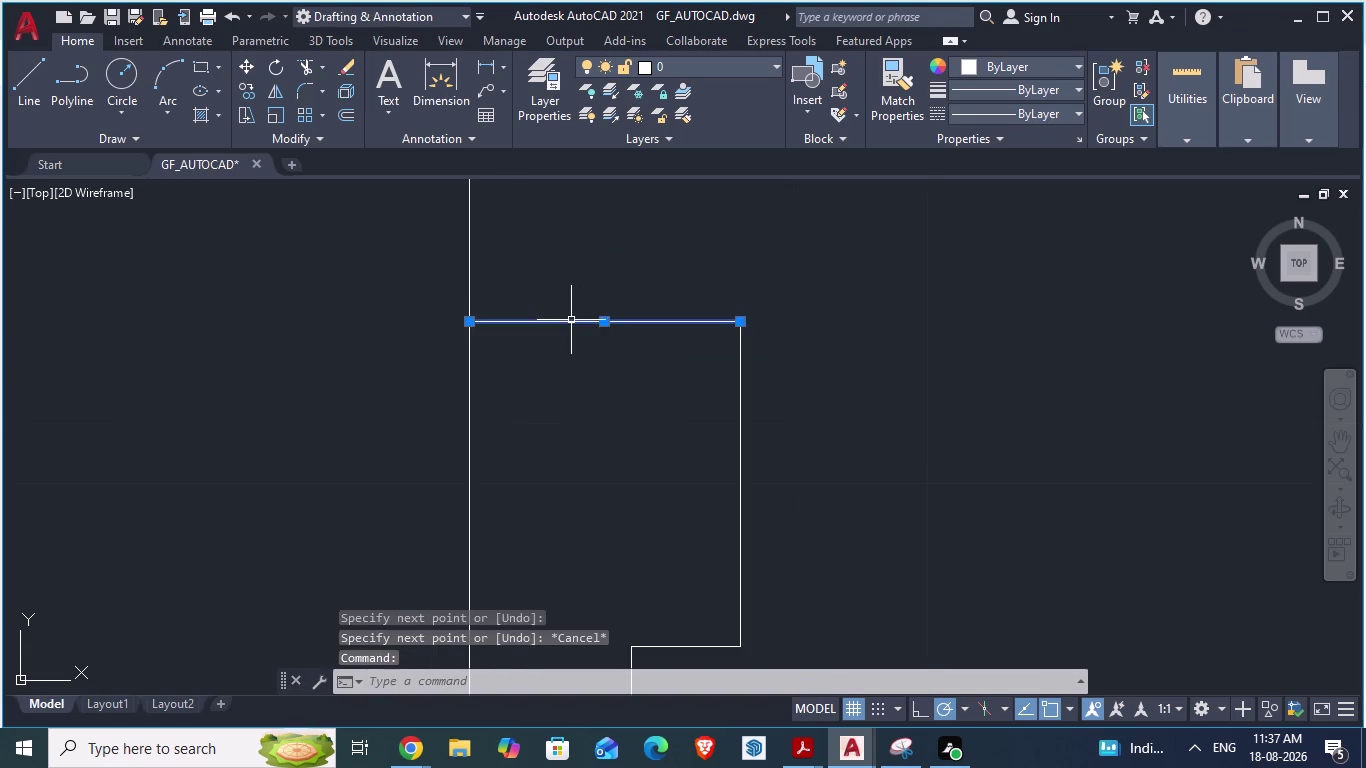
scroll(up, 3)
scroll(up, 3)
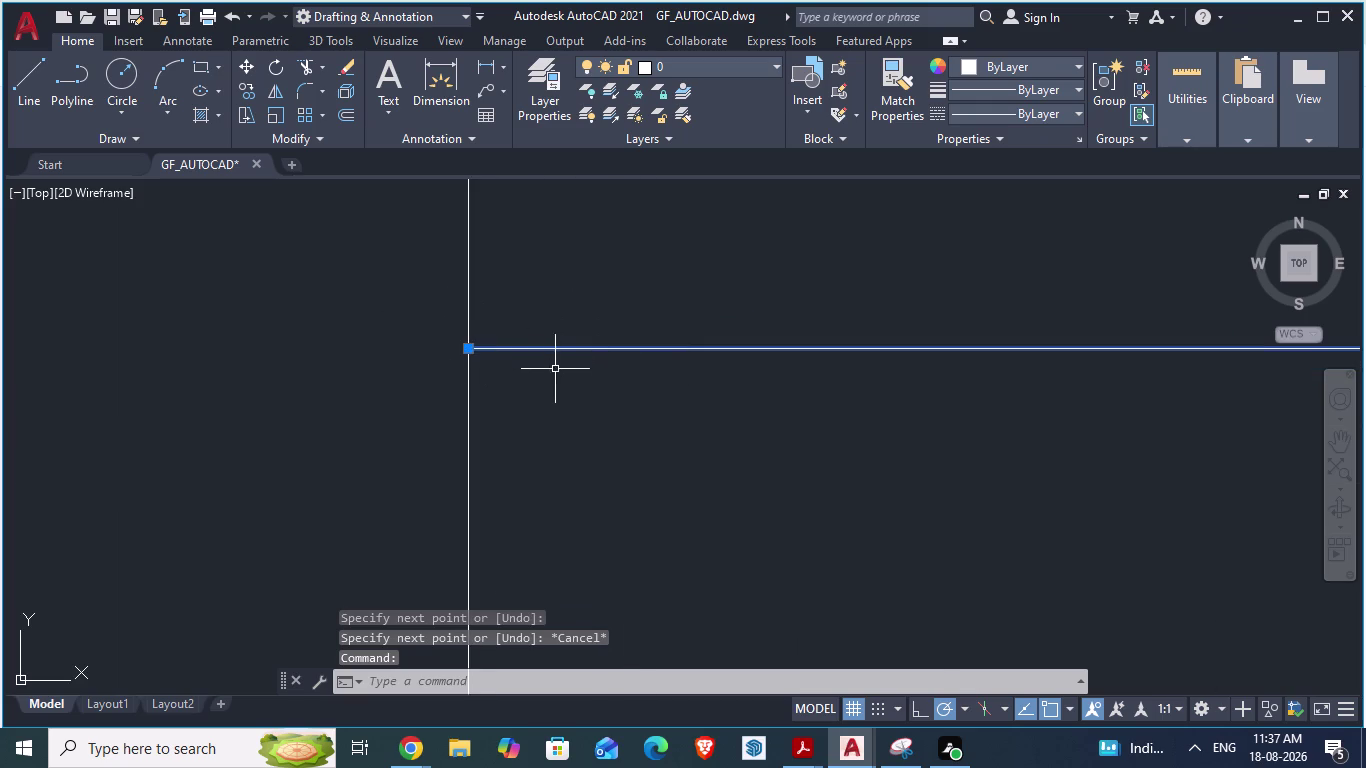
key(Escape)
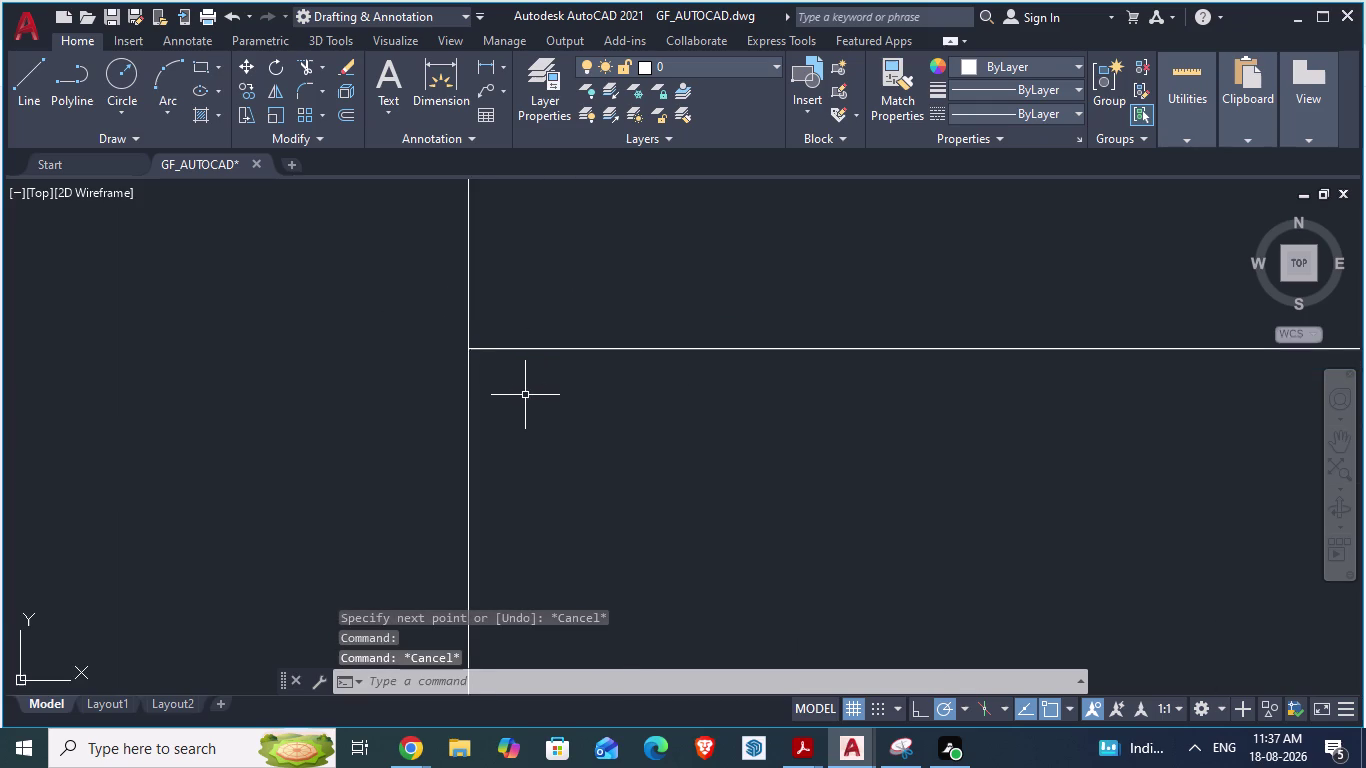
Stretch the vertical edge line's top endpoint down onto the jamb's top edge.
click(467, 292)
scroll(down, 3)
scroll(down, 3)
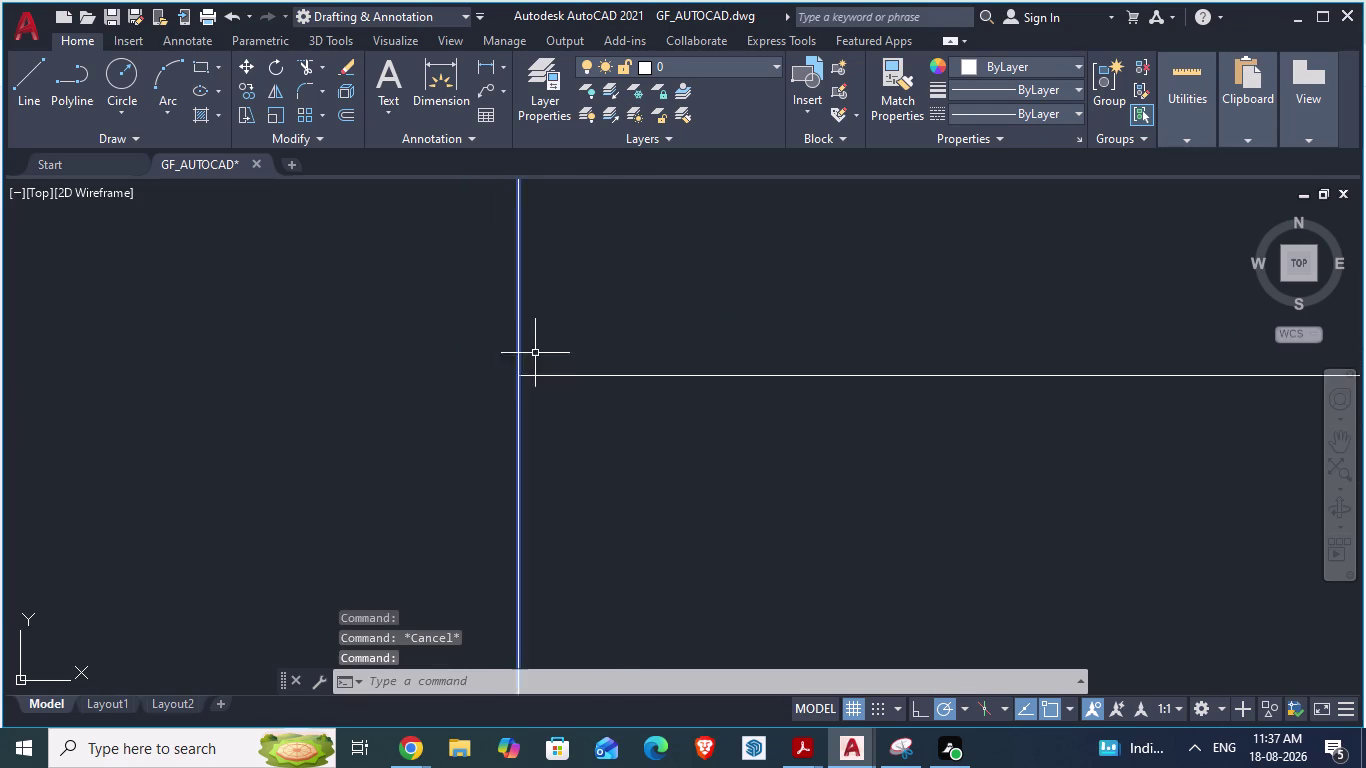
scroll(down, 3)
scroll(down, 3)
scroll(up, 3)
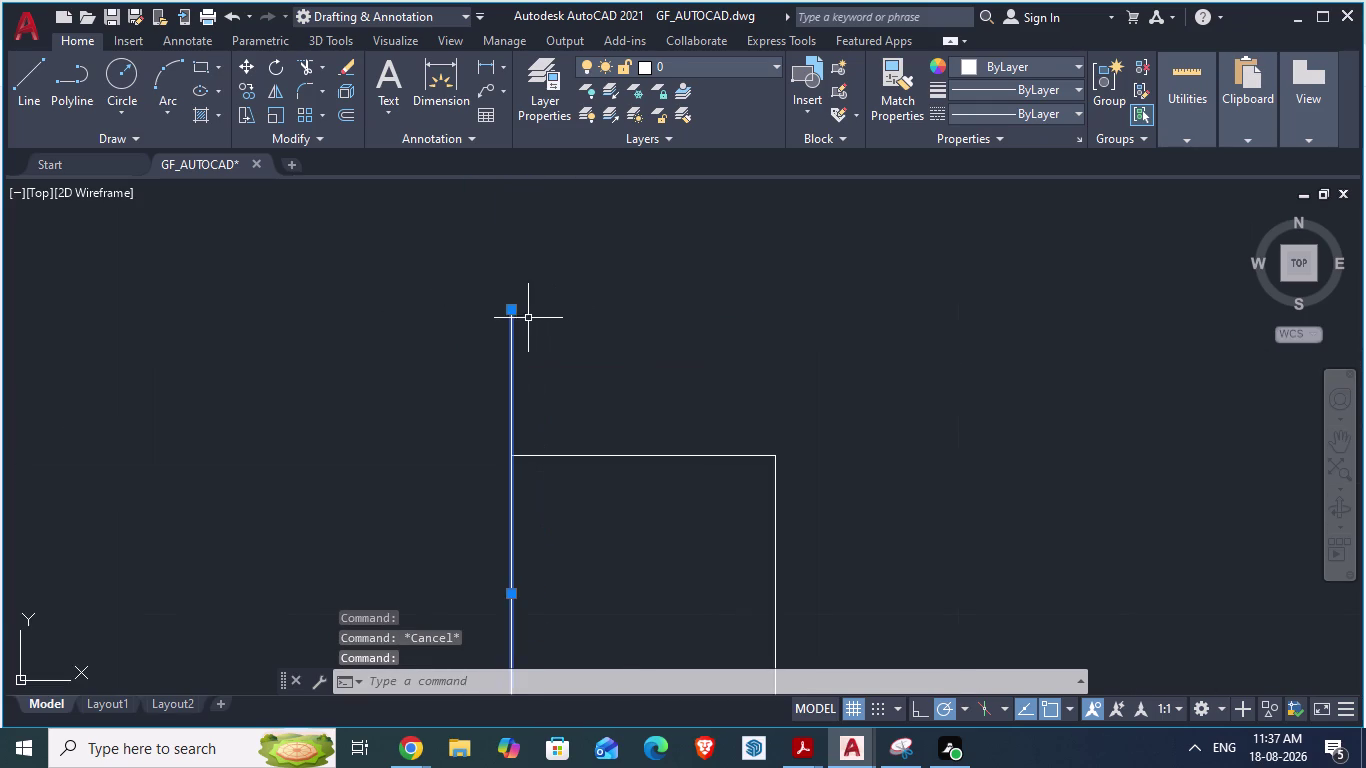
click(509, 309)
drag(509, 310, 514, 362)
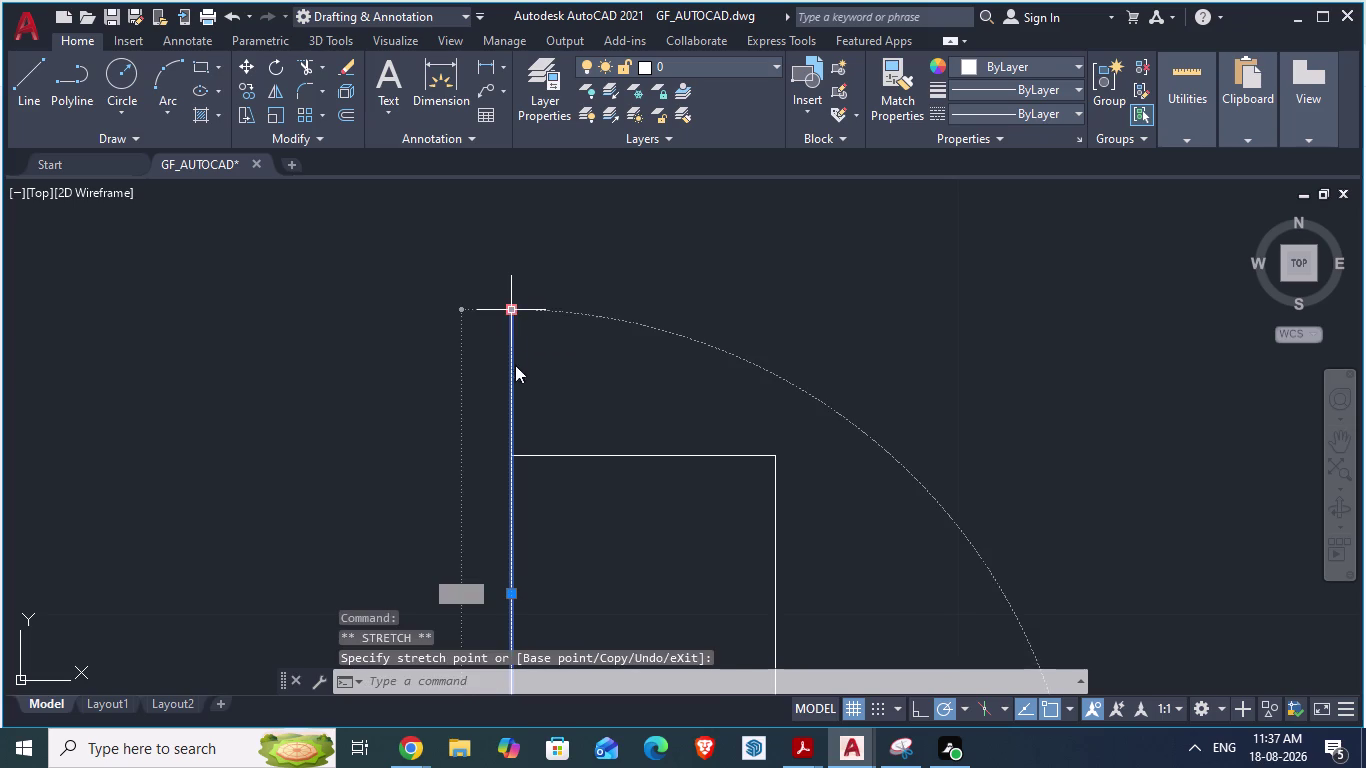
drag(514, 362, 514, 457)
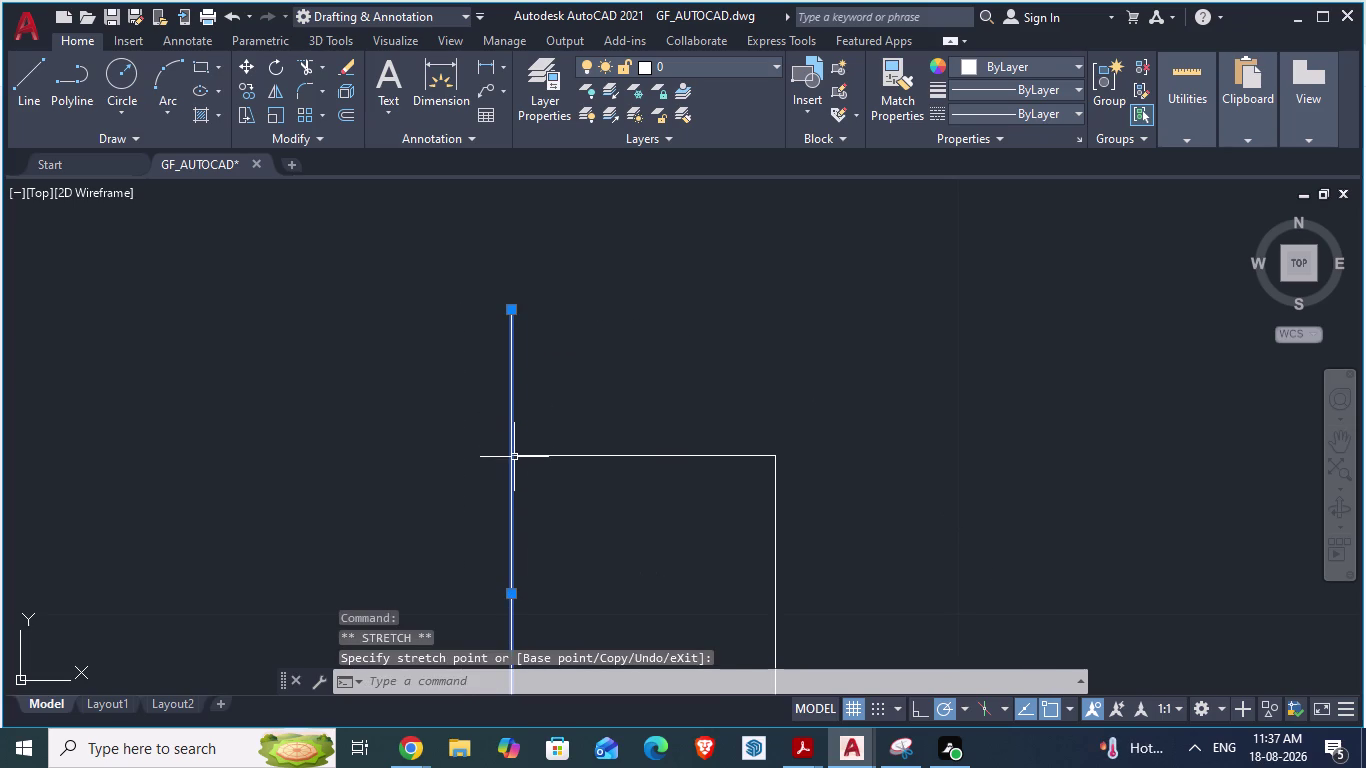
drag(514, 457, 512, 438)
click(512, 438)
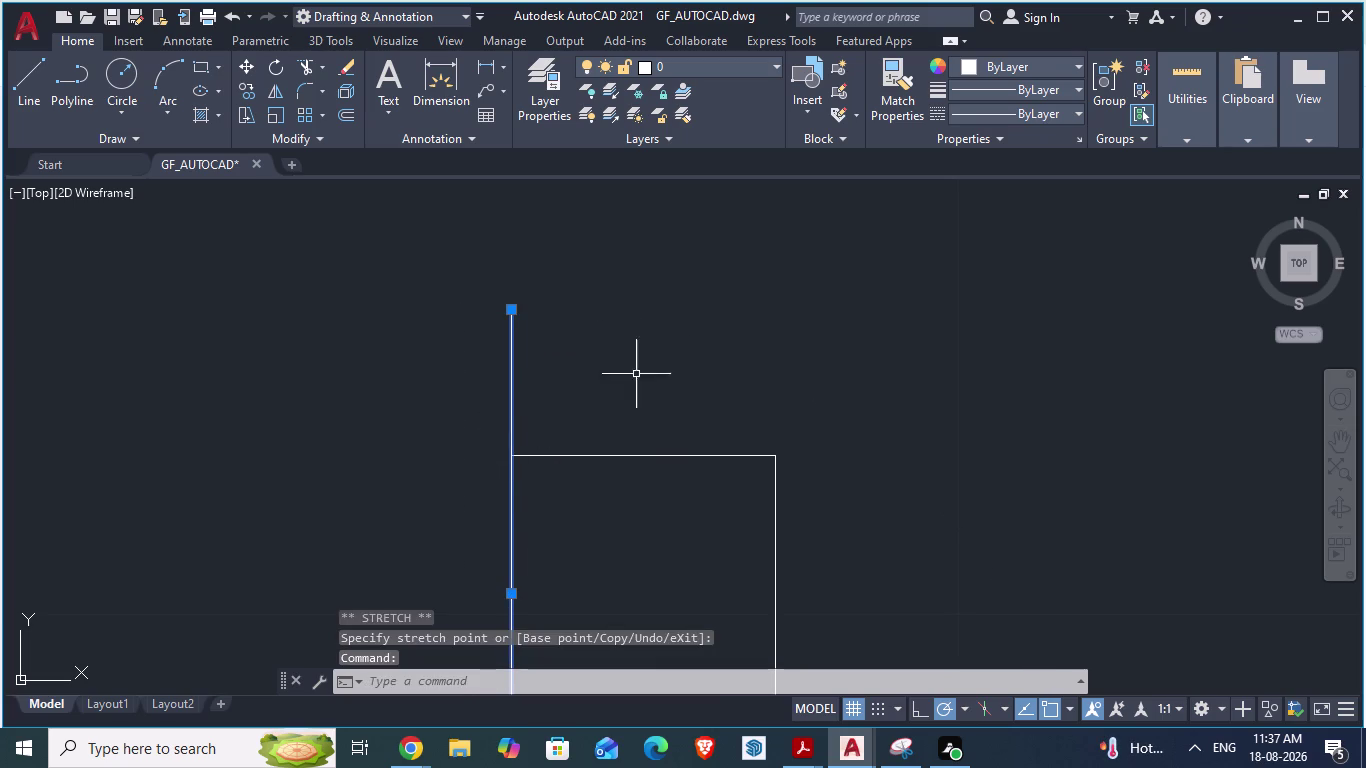
scroll(down, 3)
drag(554, 312, 561, 400)
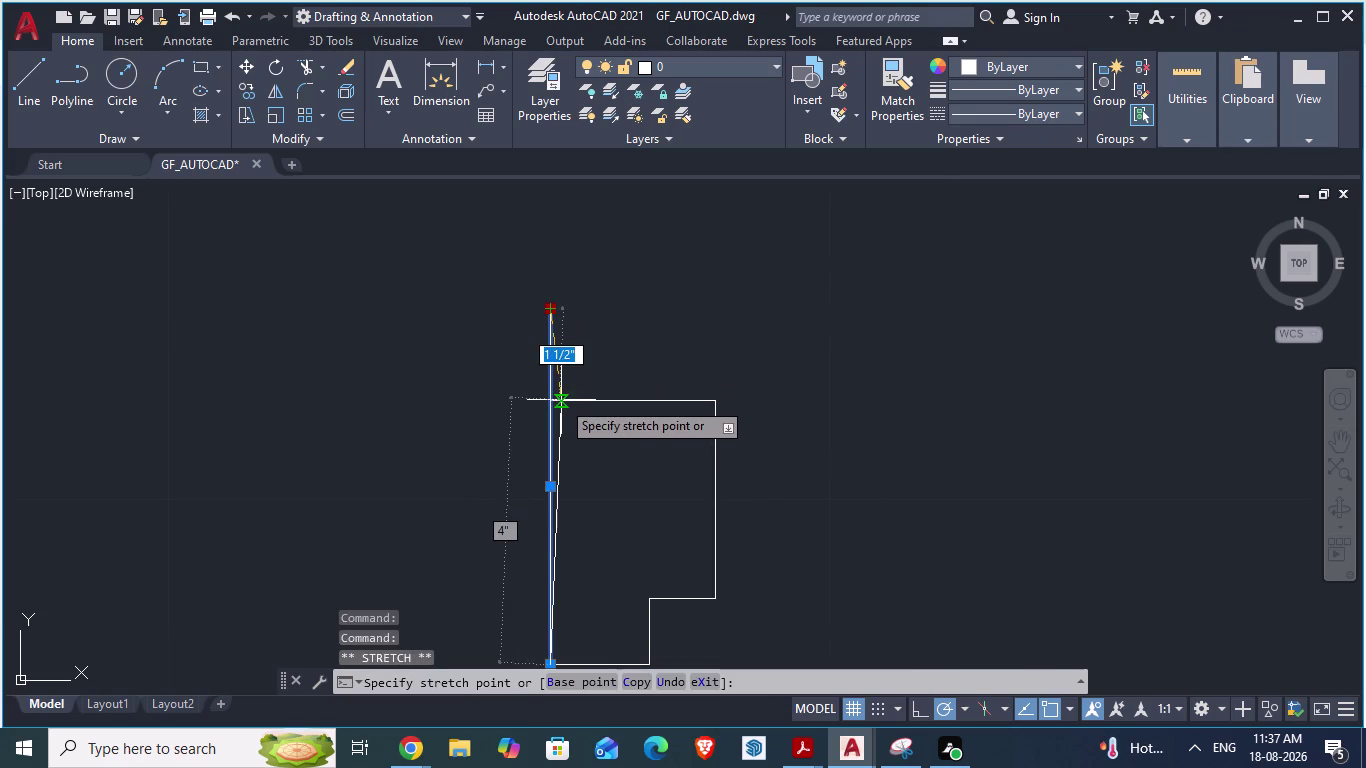
drag(561, 400, 552, 404)
click(552, 404)
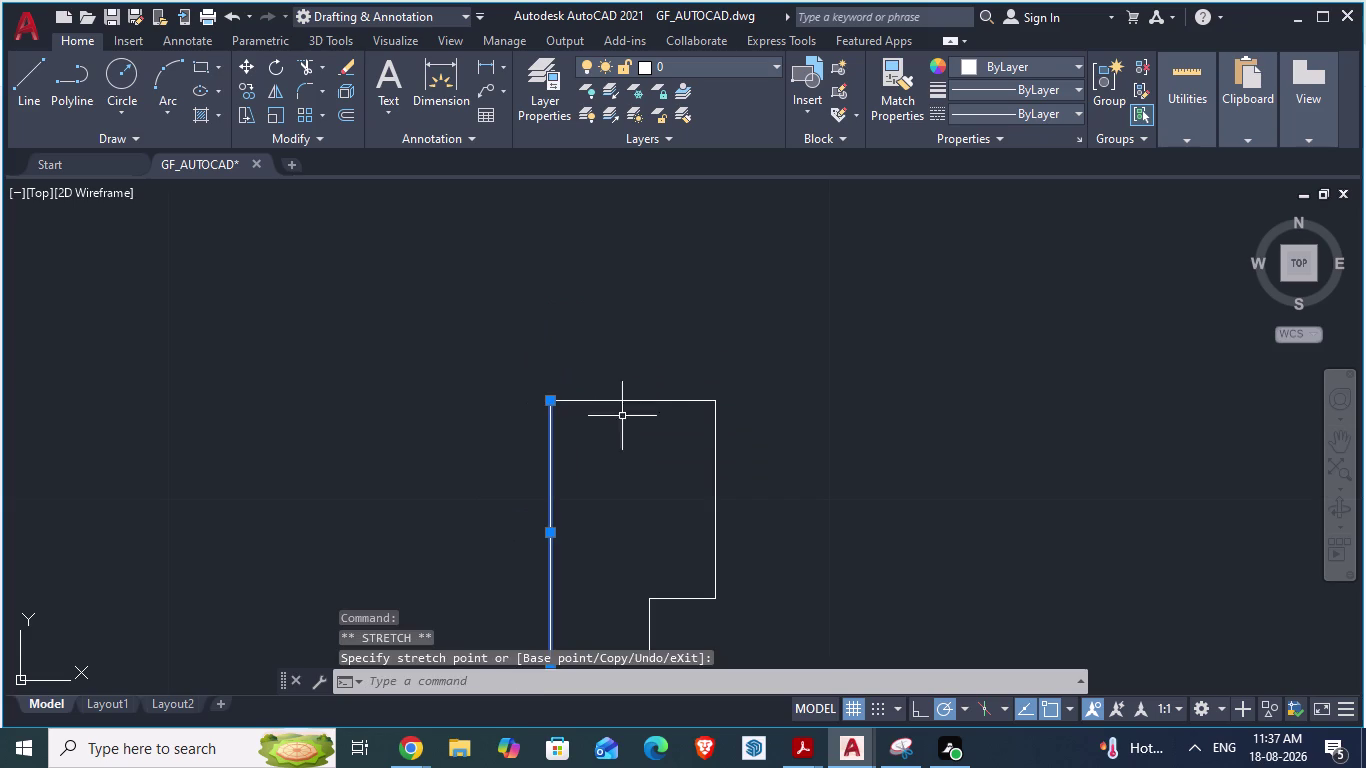
key(Escape)
scroll(down, 3)
scroll(up, 3)
text(DA)
key(Return)
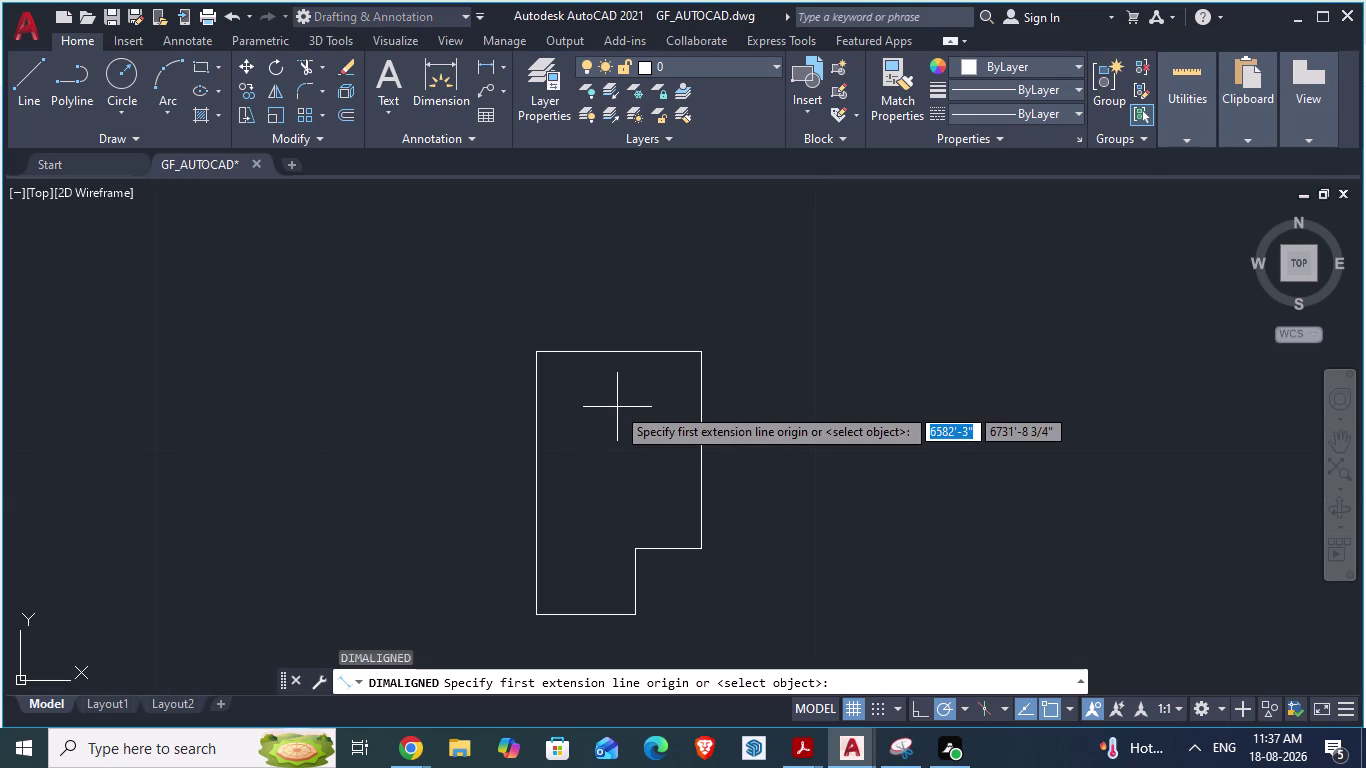
click(541, 356)
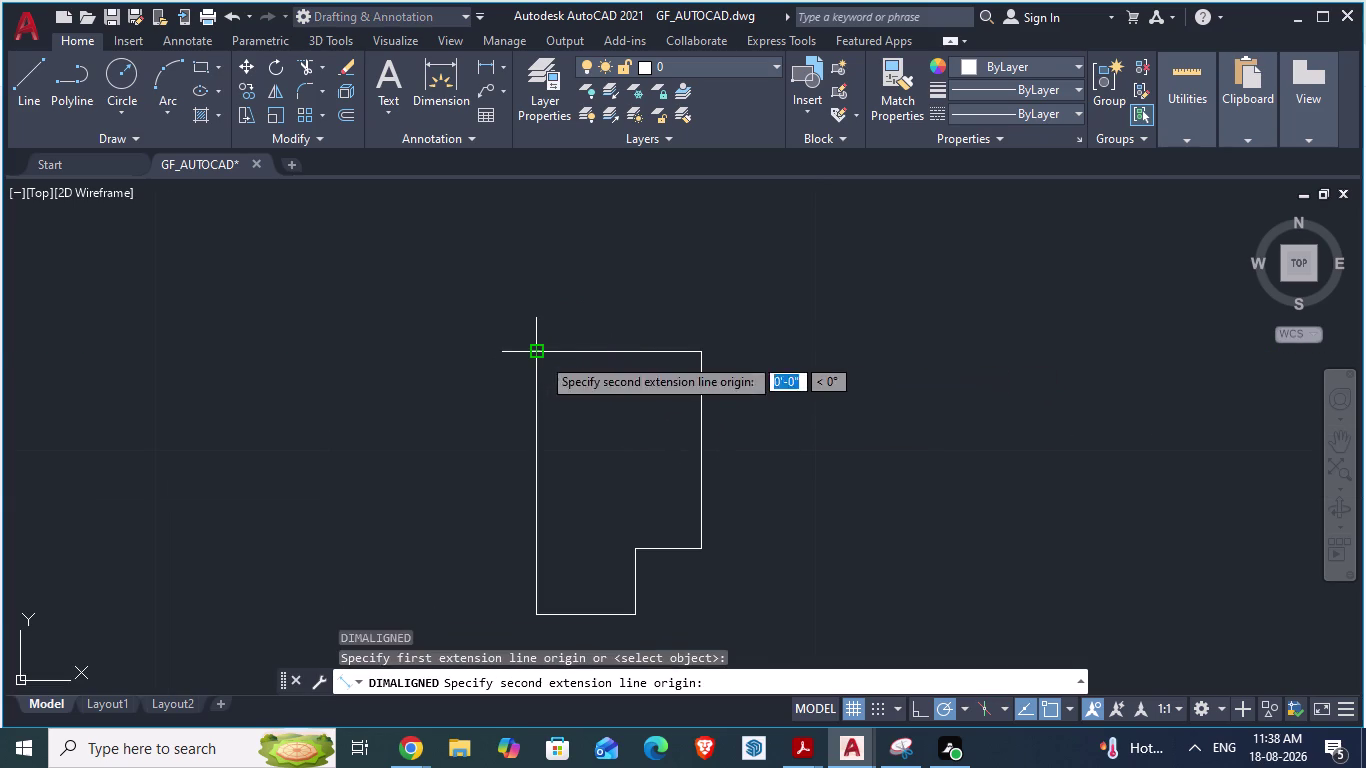
click(696, 355)
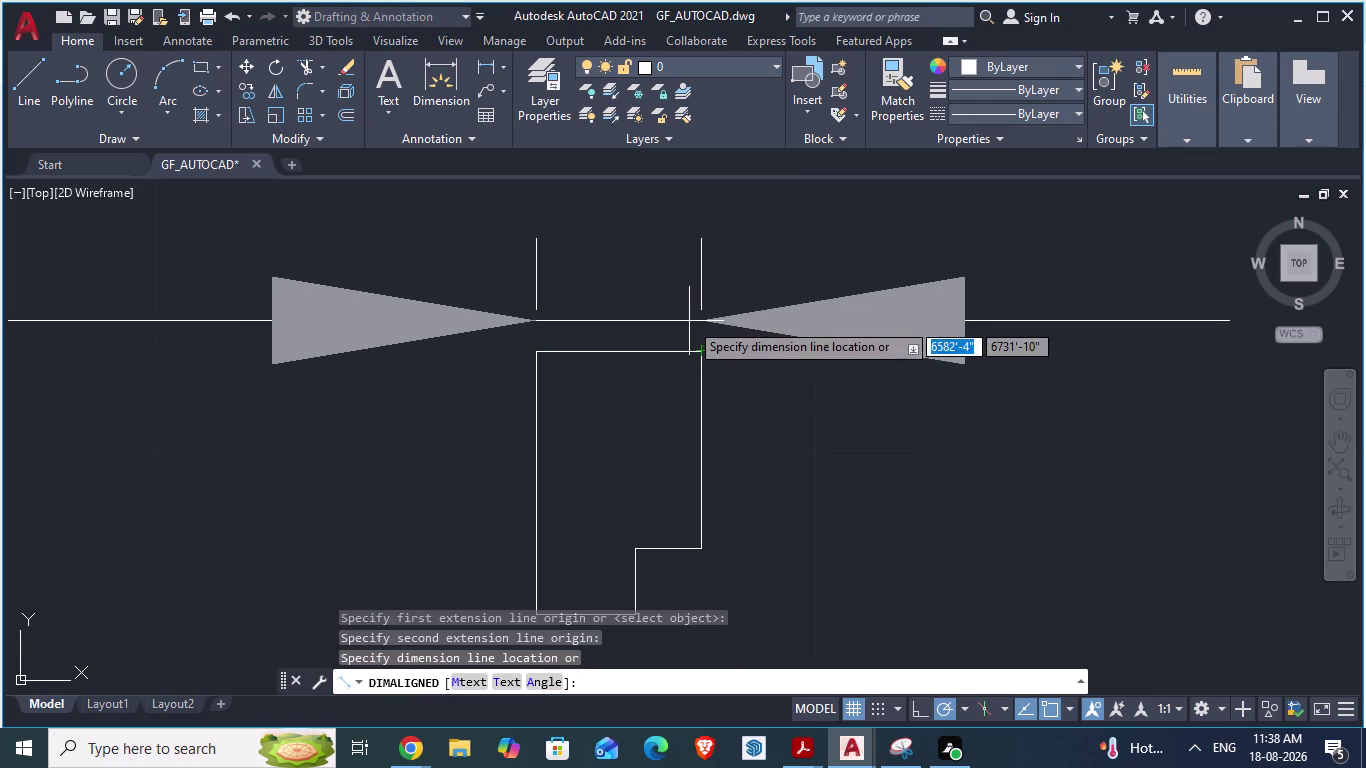
click(688, 289)
scroll(down, 3)
scroll(down, 3)
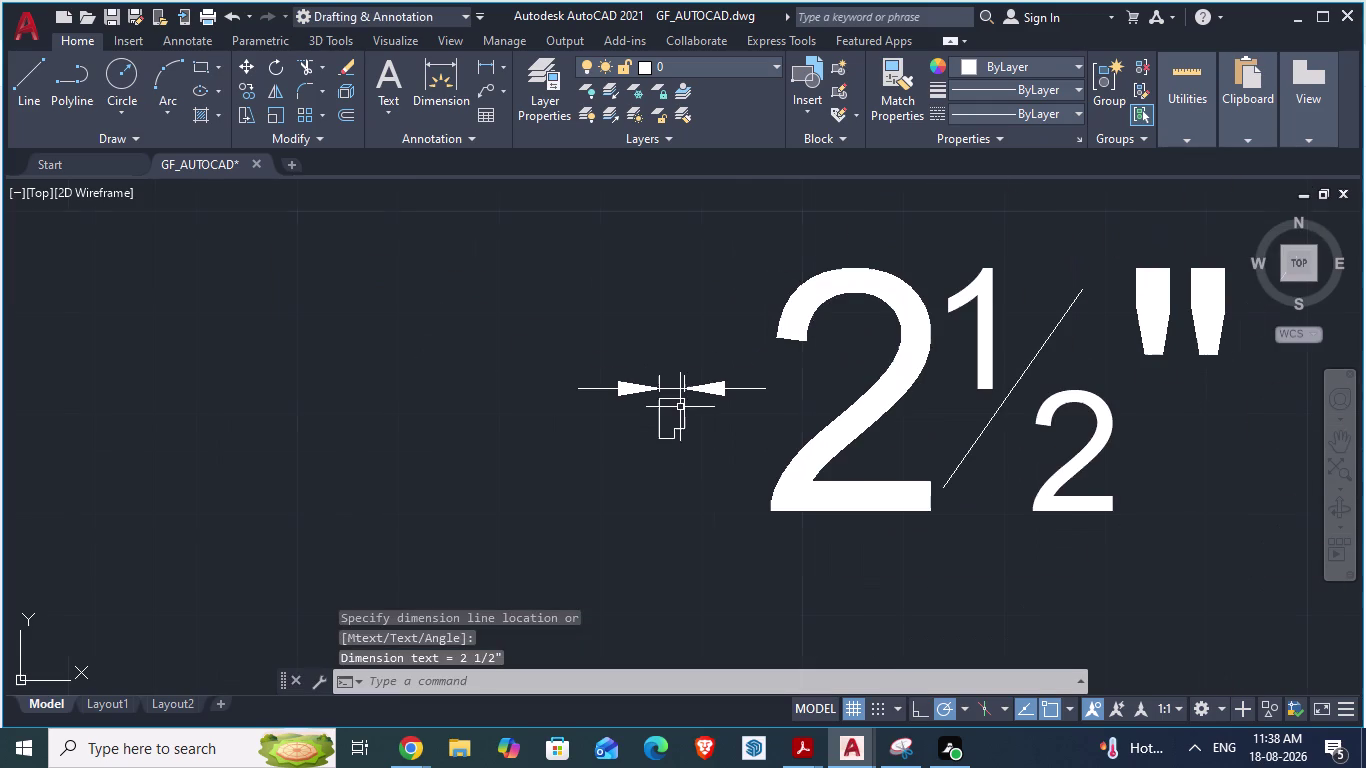
scroll(up, 3)
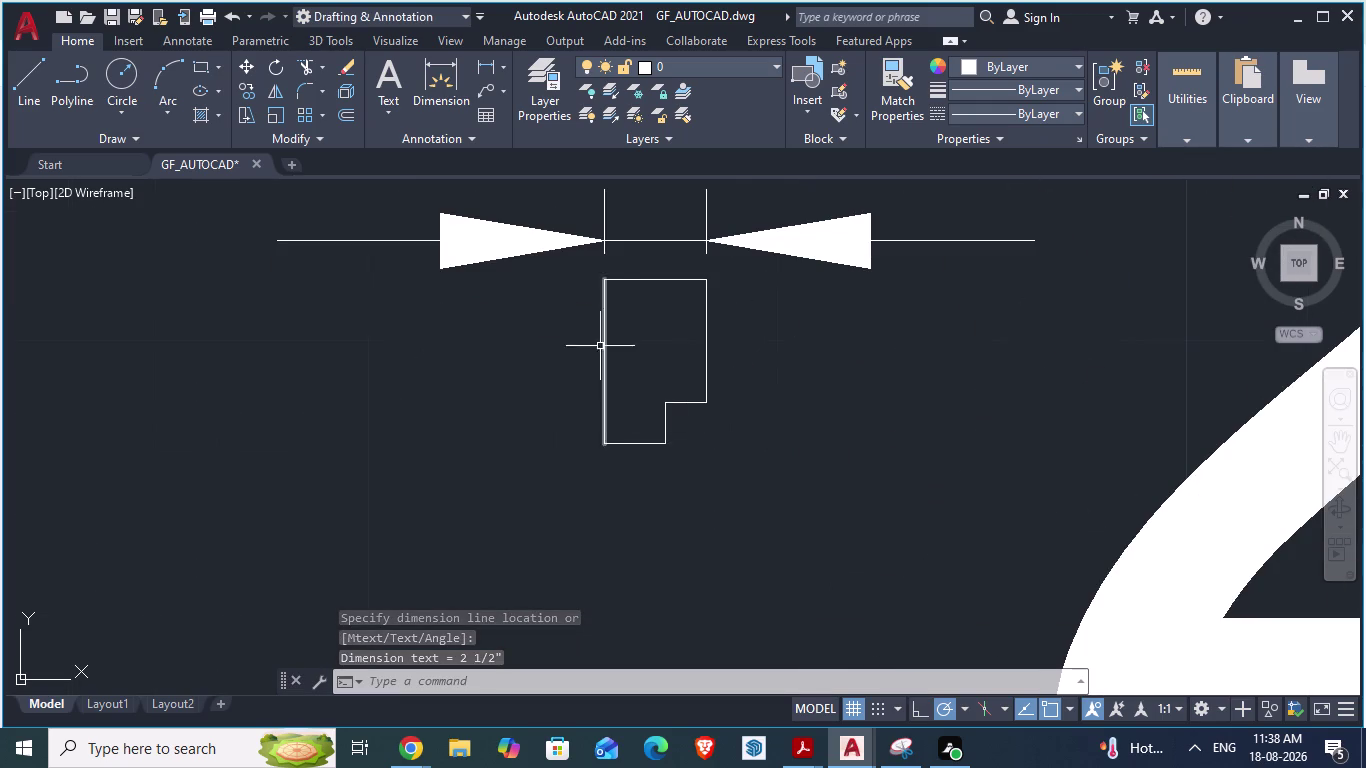
key(space)
click(607, 281)
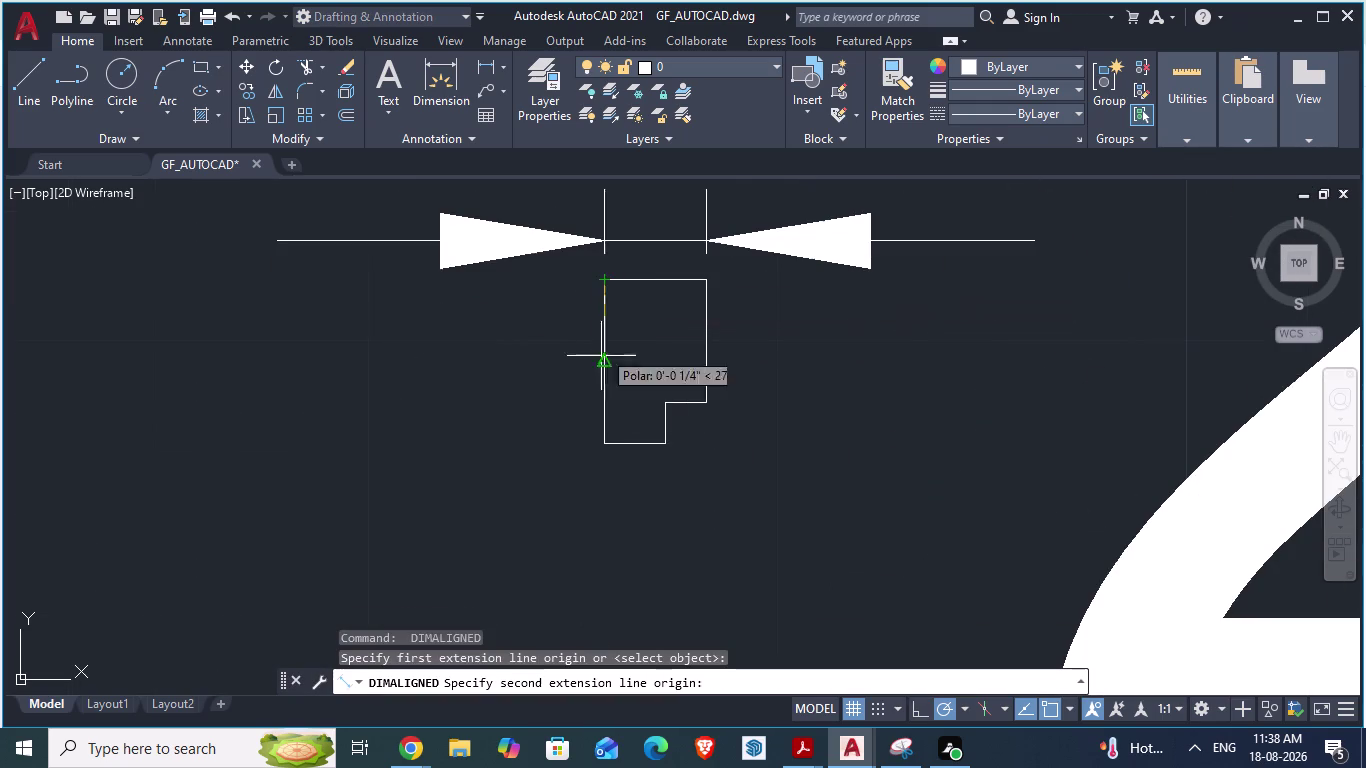
click(605, 442)
click(528, 442)
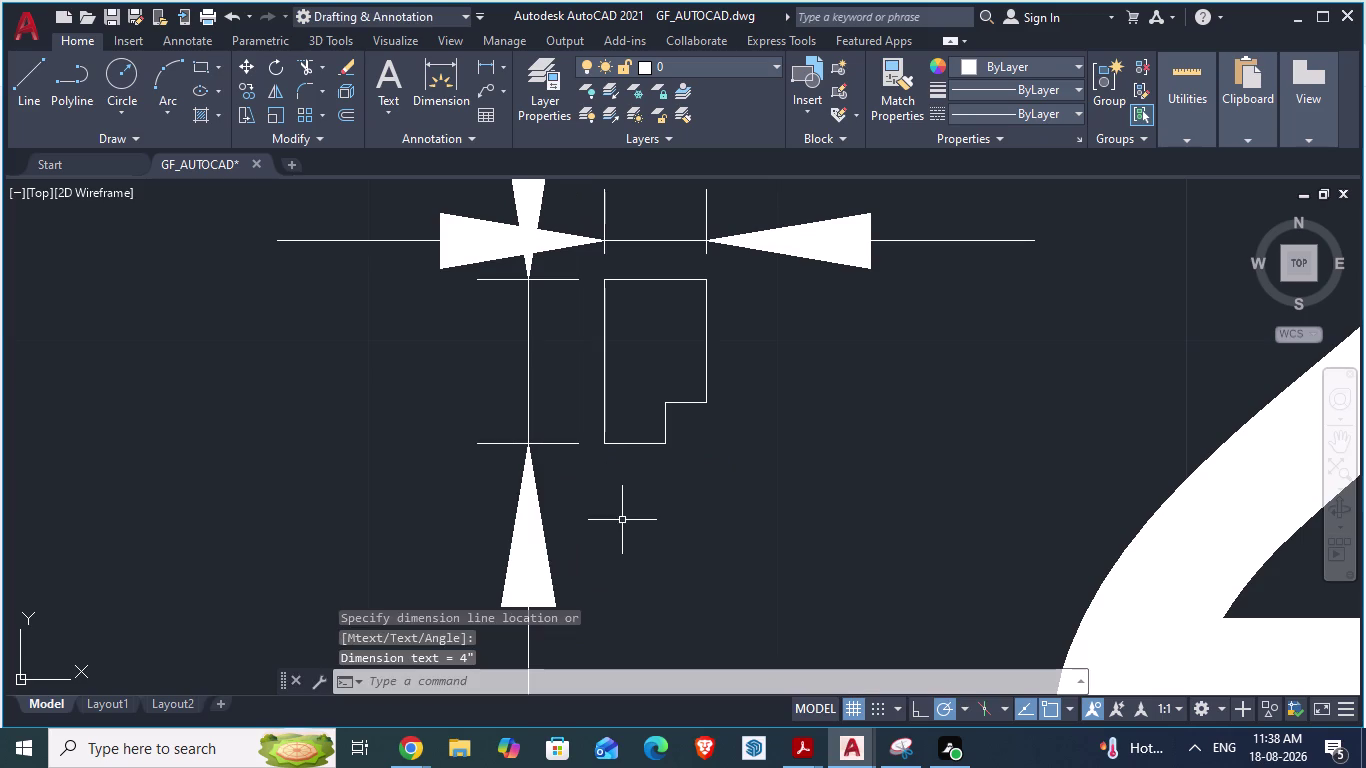
key(Escape)
scroll(up, 3)
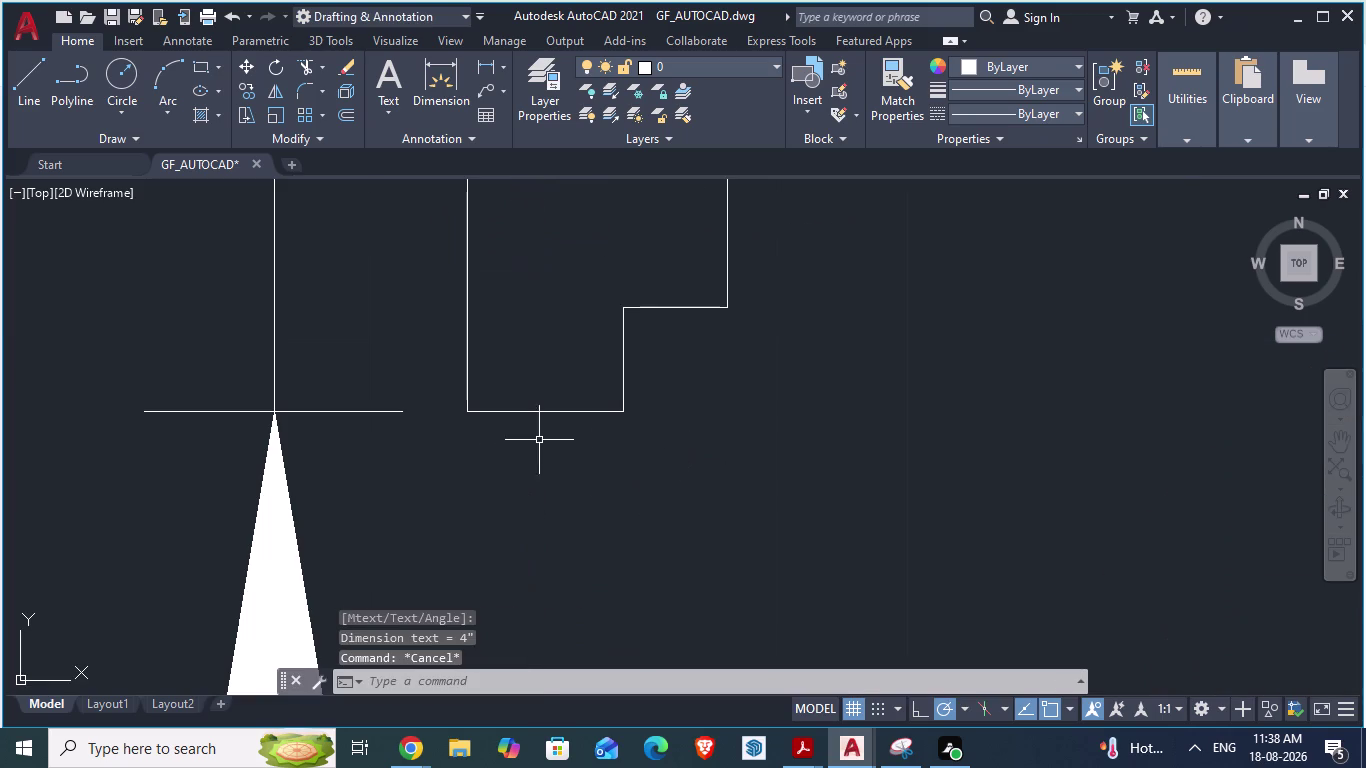
key(space)
click(464, 410)
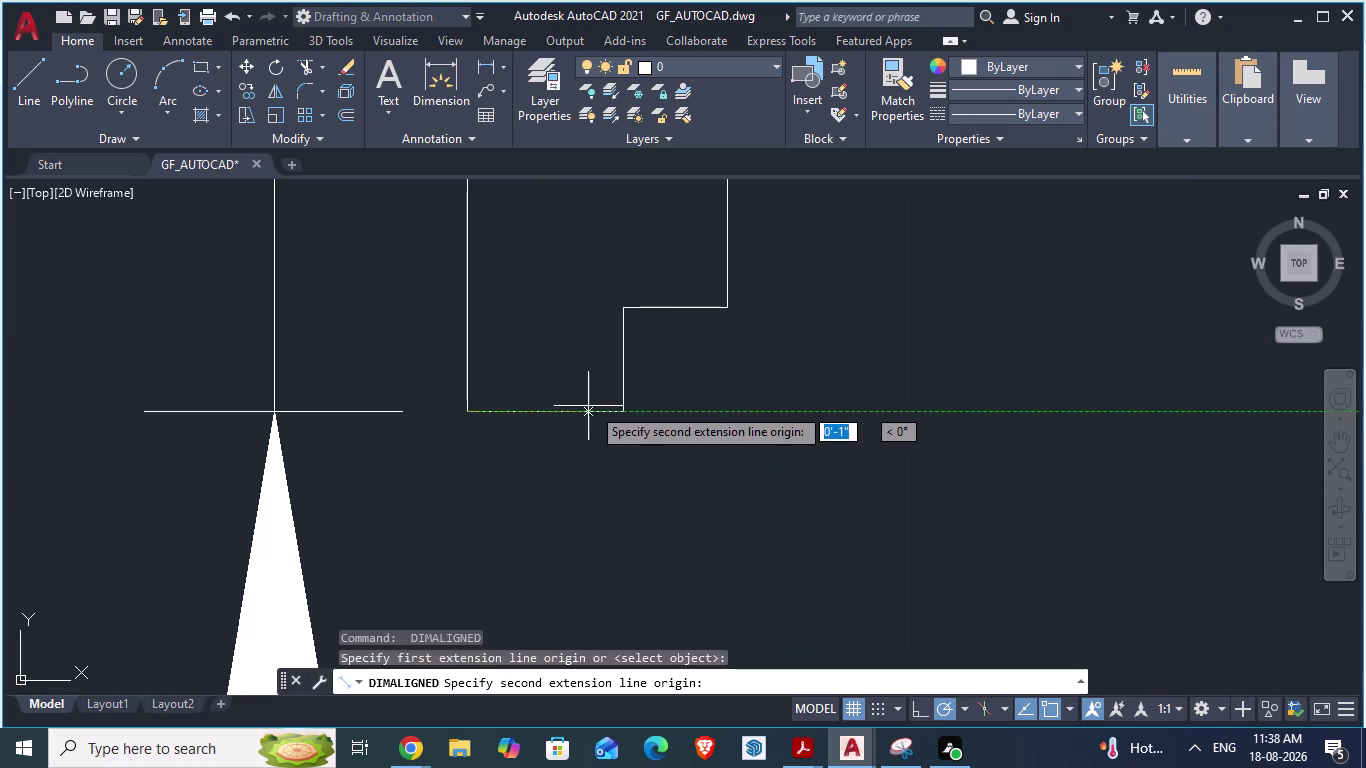
click(626, 406)
click(627, 450)
scroll(down, 3)
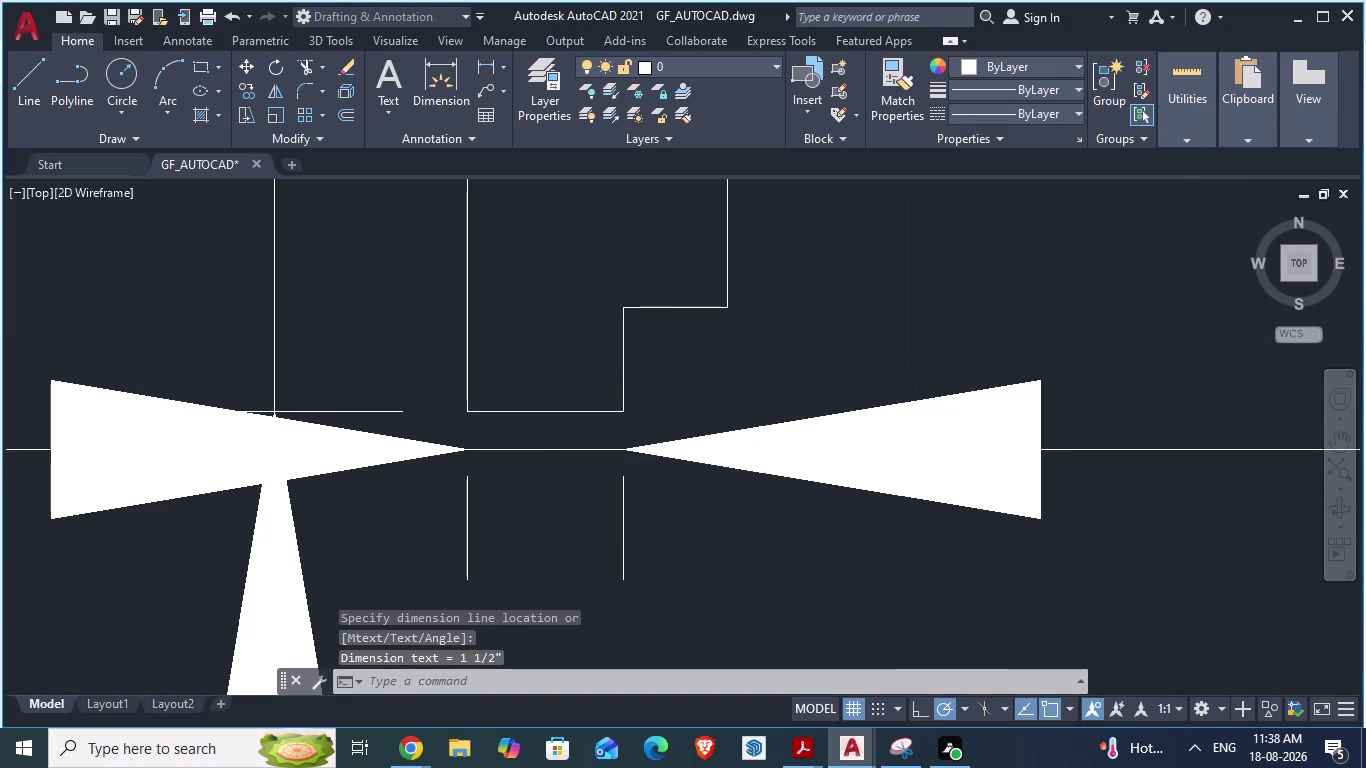
key(Escape)
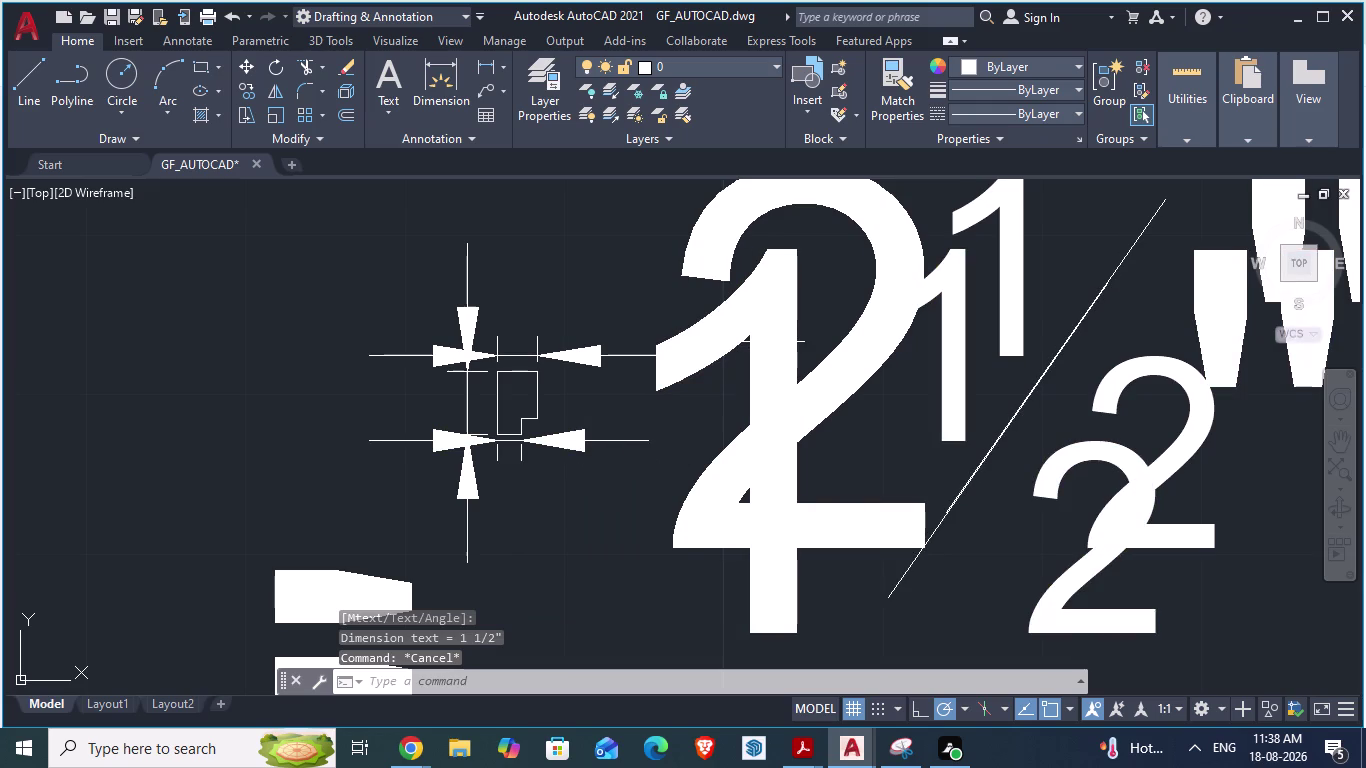
key(Escape)
key(space)
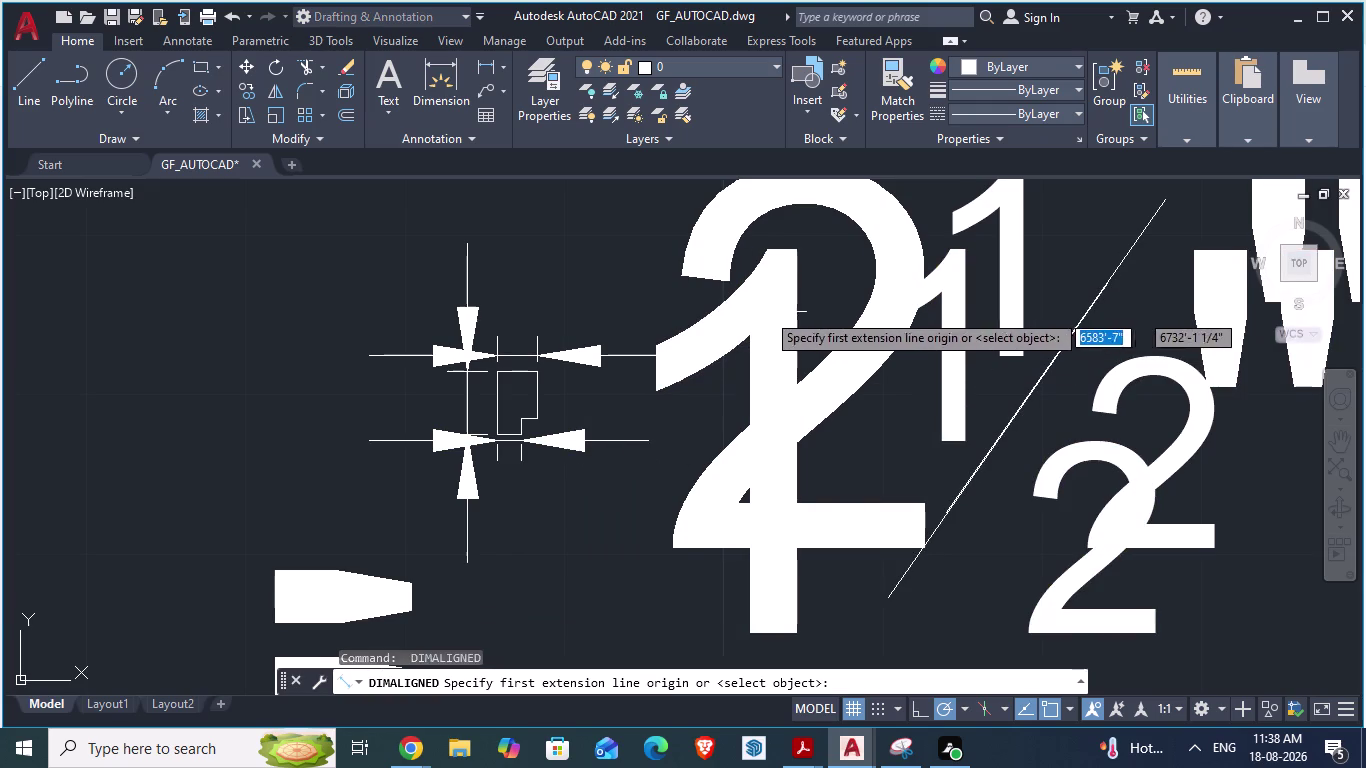
click(757, 313)
key(Escape)
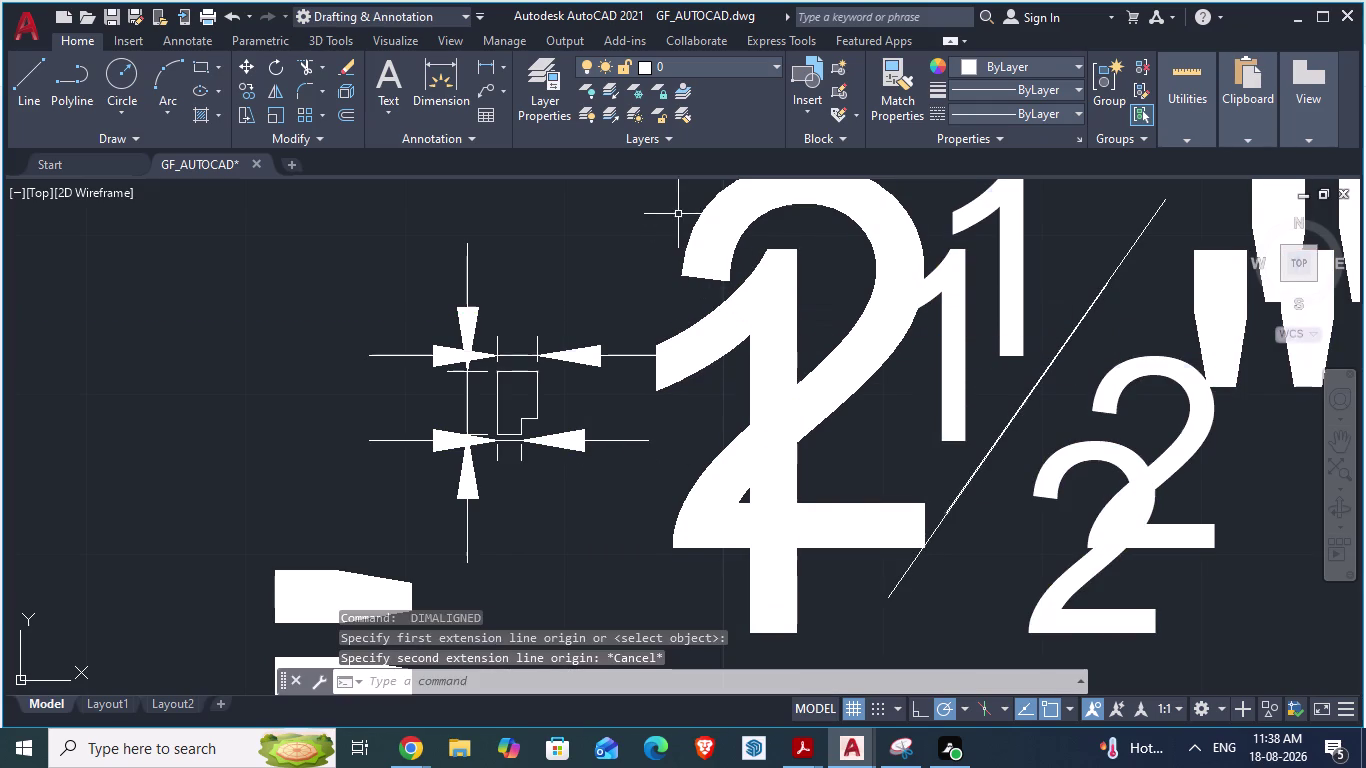
click(435, 359)
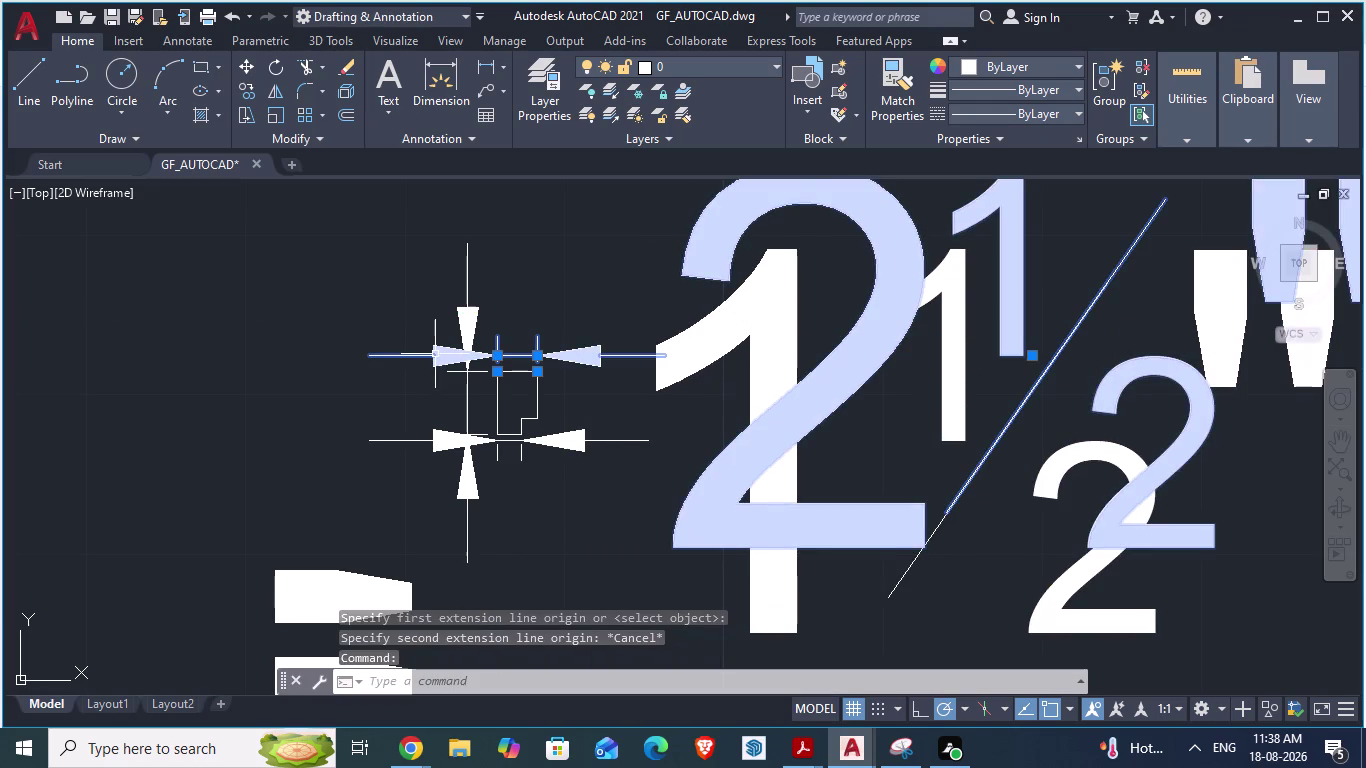
key(Delete)
click(431, 445)
key(Delete)
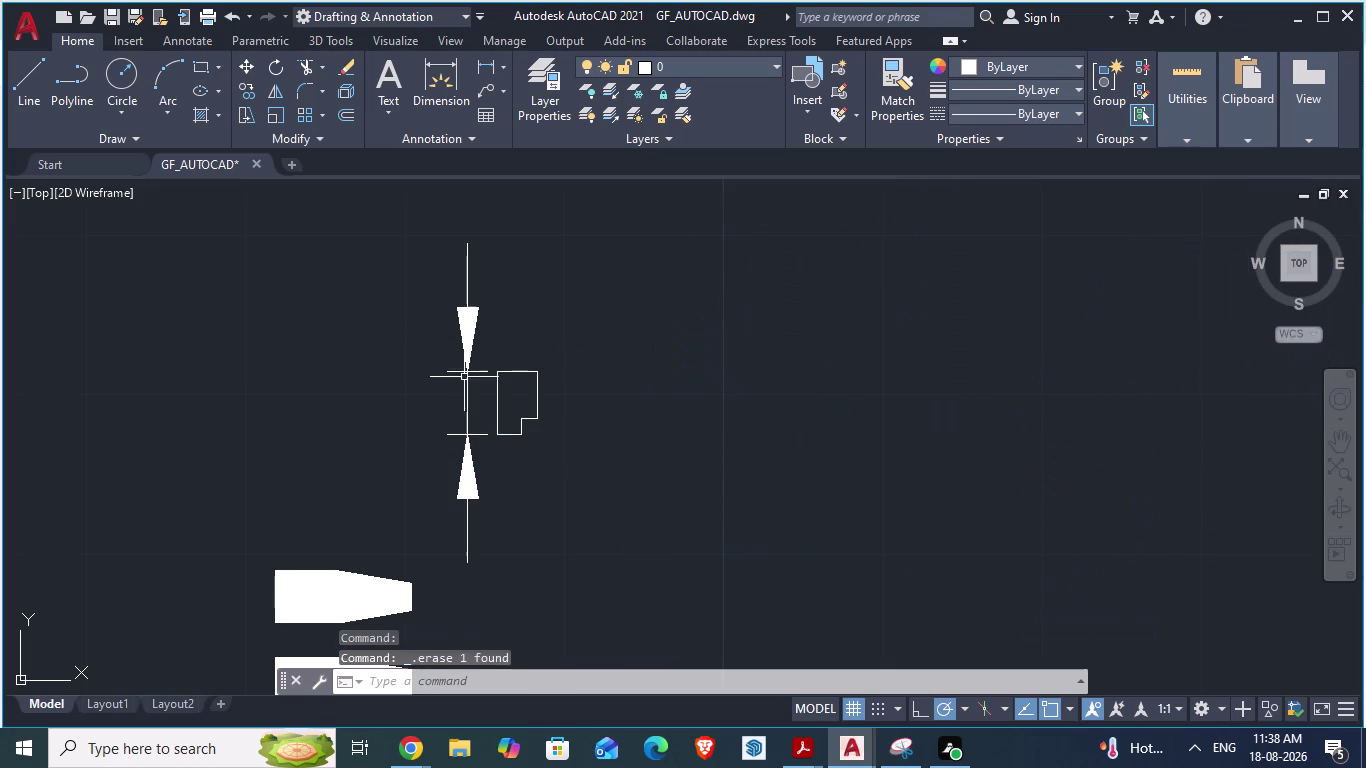
click(469, 309)
key(Delete)
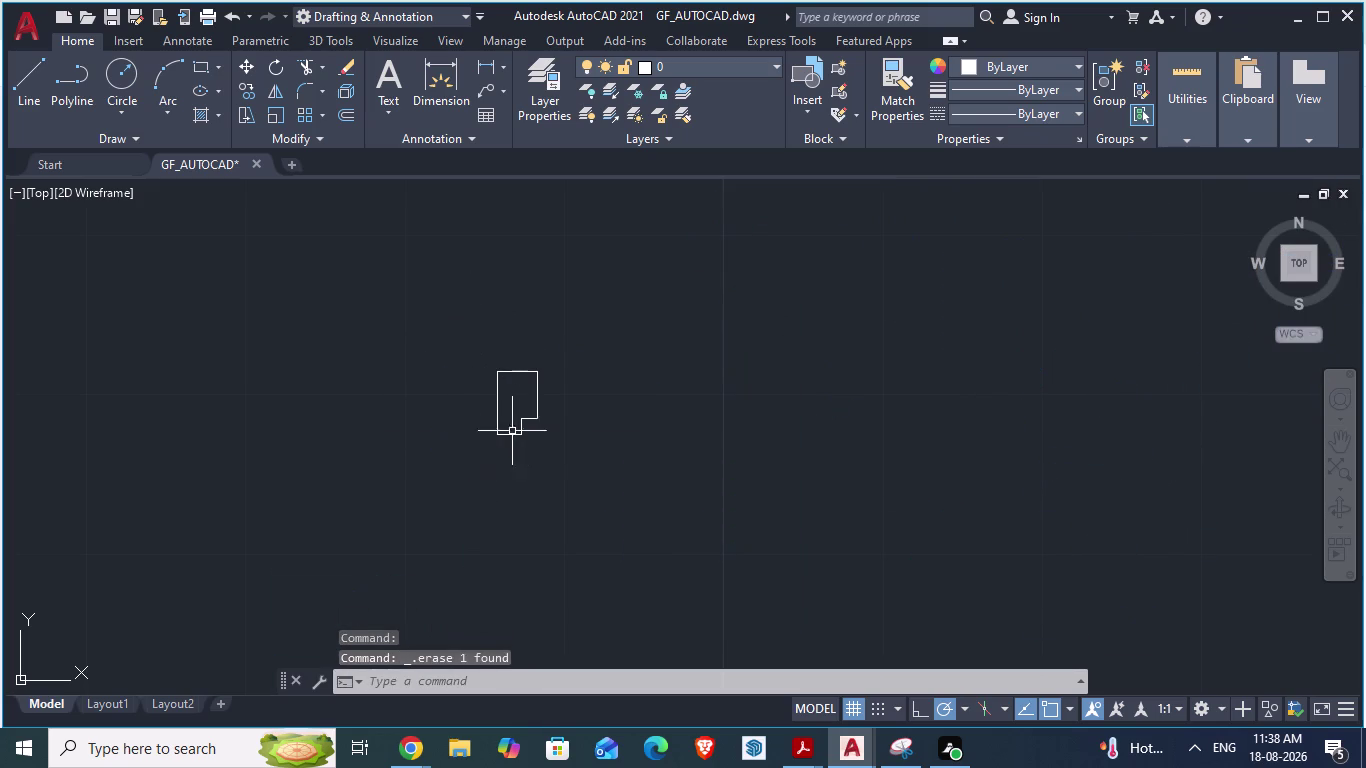
scroll(up, 3)
scroll(down, 3)
drag(528, 298, 653, 441)
Window-select the six jamb outline lines and JOIN them into one polyline.
key(Escape)
click(660, 326)
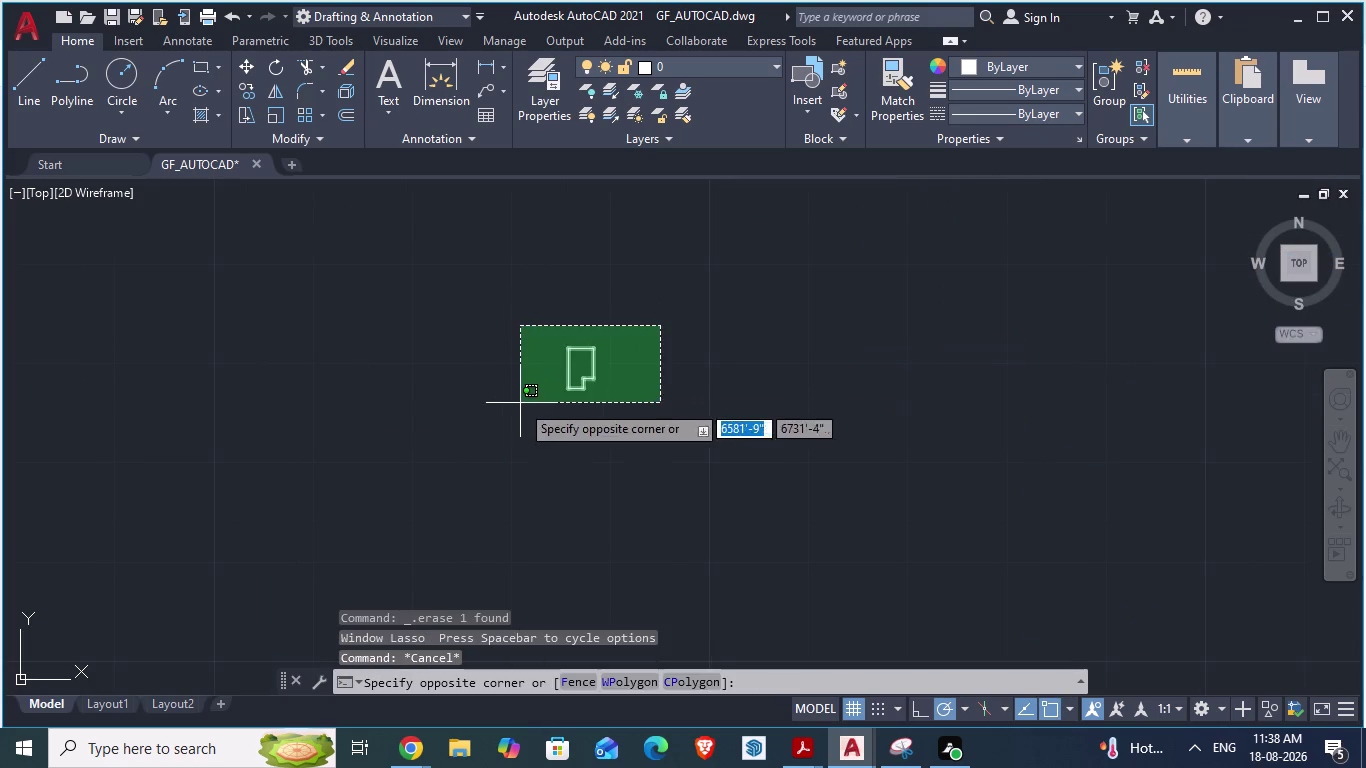
click(520, 403)
text(JOI)
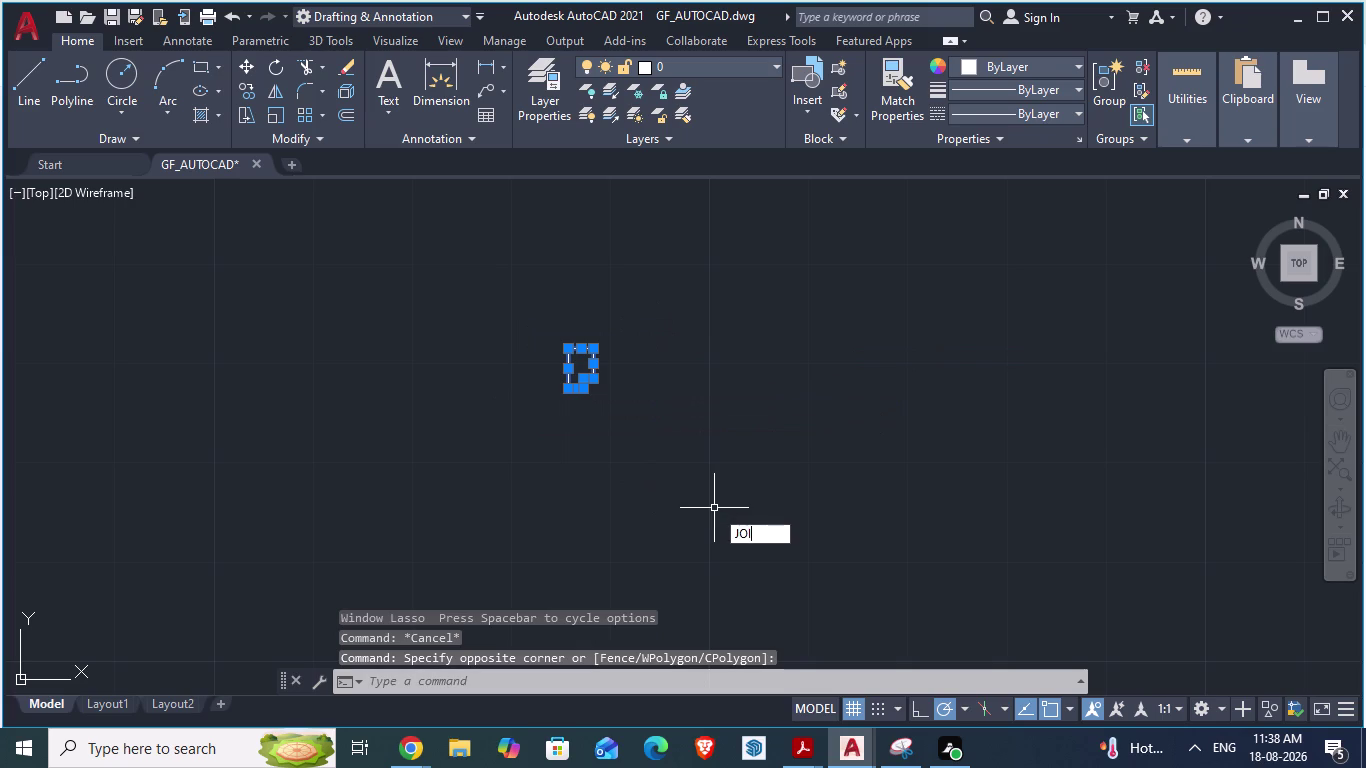
text(N)
key(Return)
scroll(up, 3)
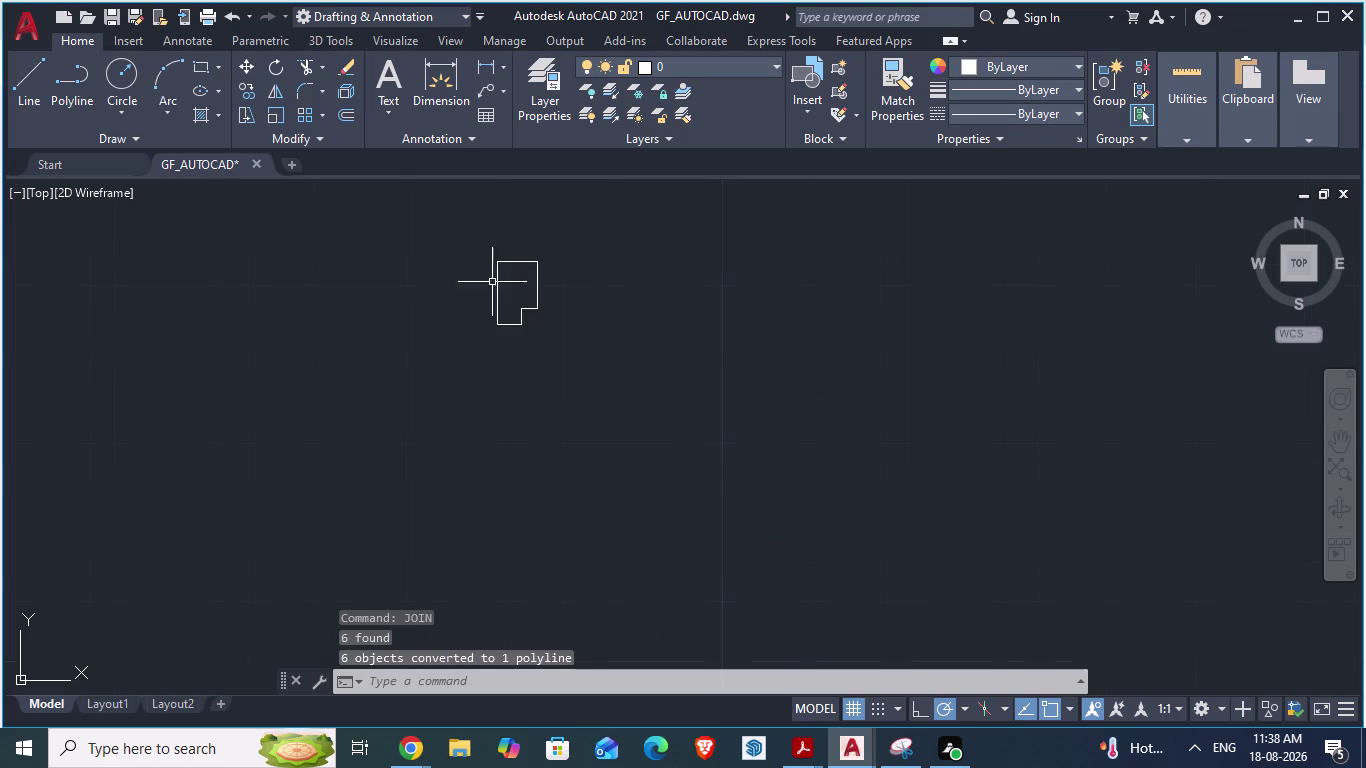
scroll(up, 3)
click(511, 264)
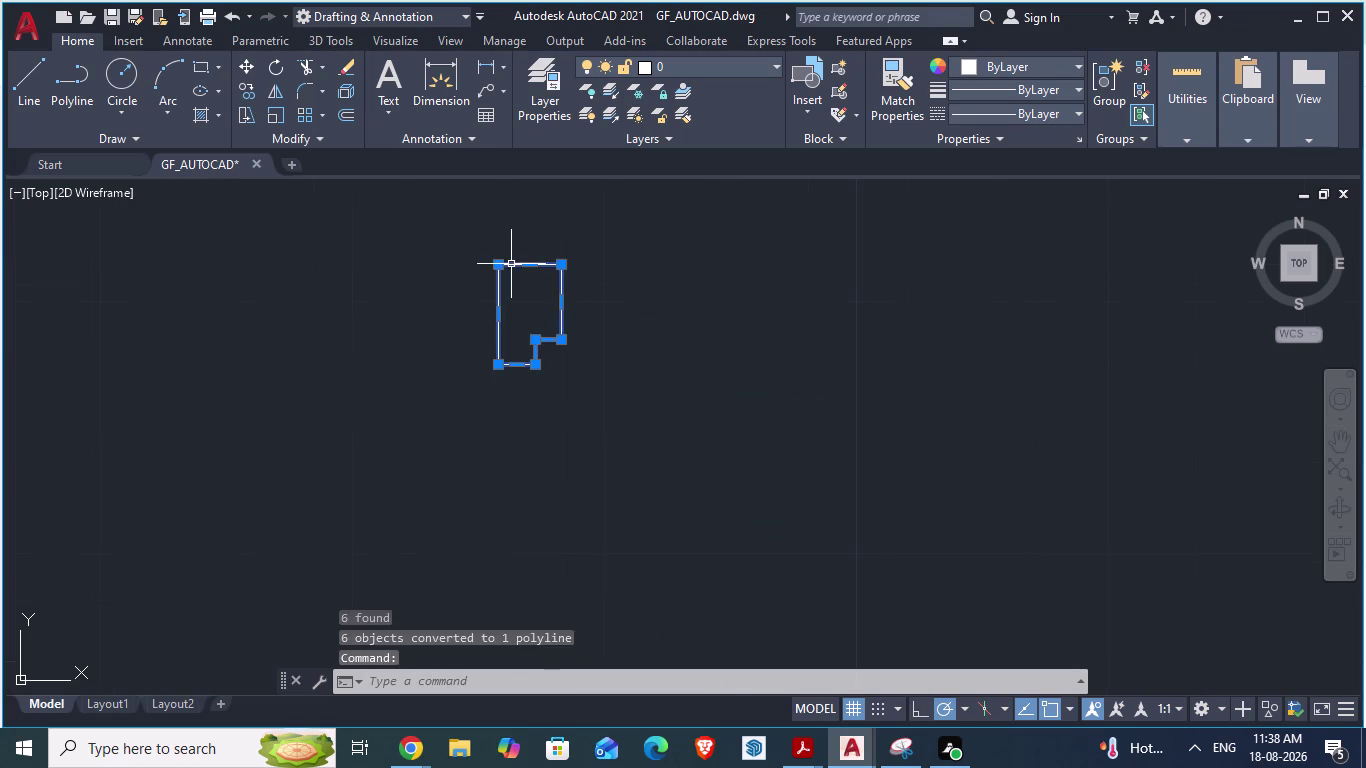
right_click(511, 264)
Give the jamb polyline dark red colour index 12, then close the Properties palette.
click(587, 687)
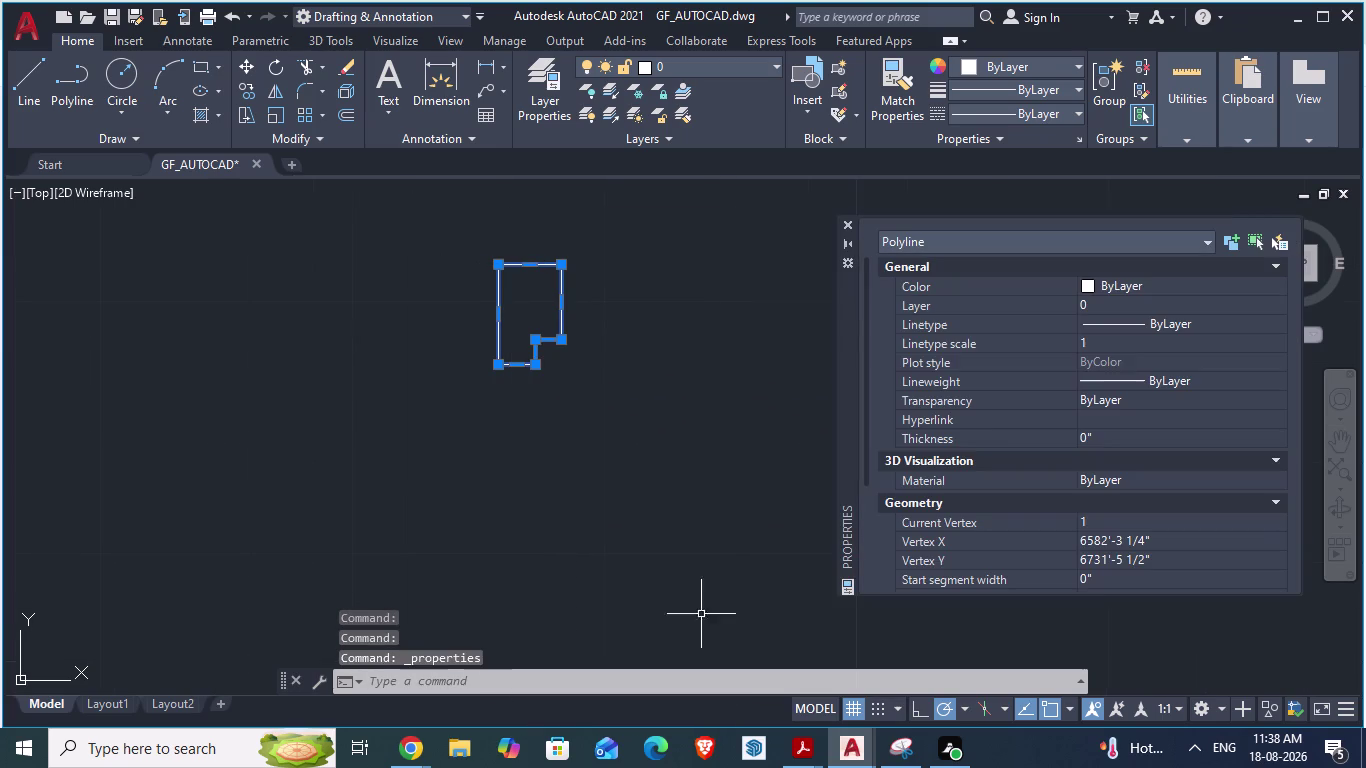
click(1091, 278)
click(1086, 285)
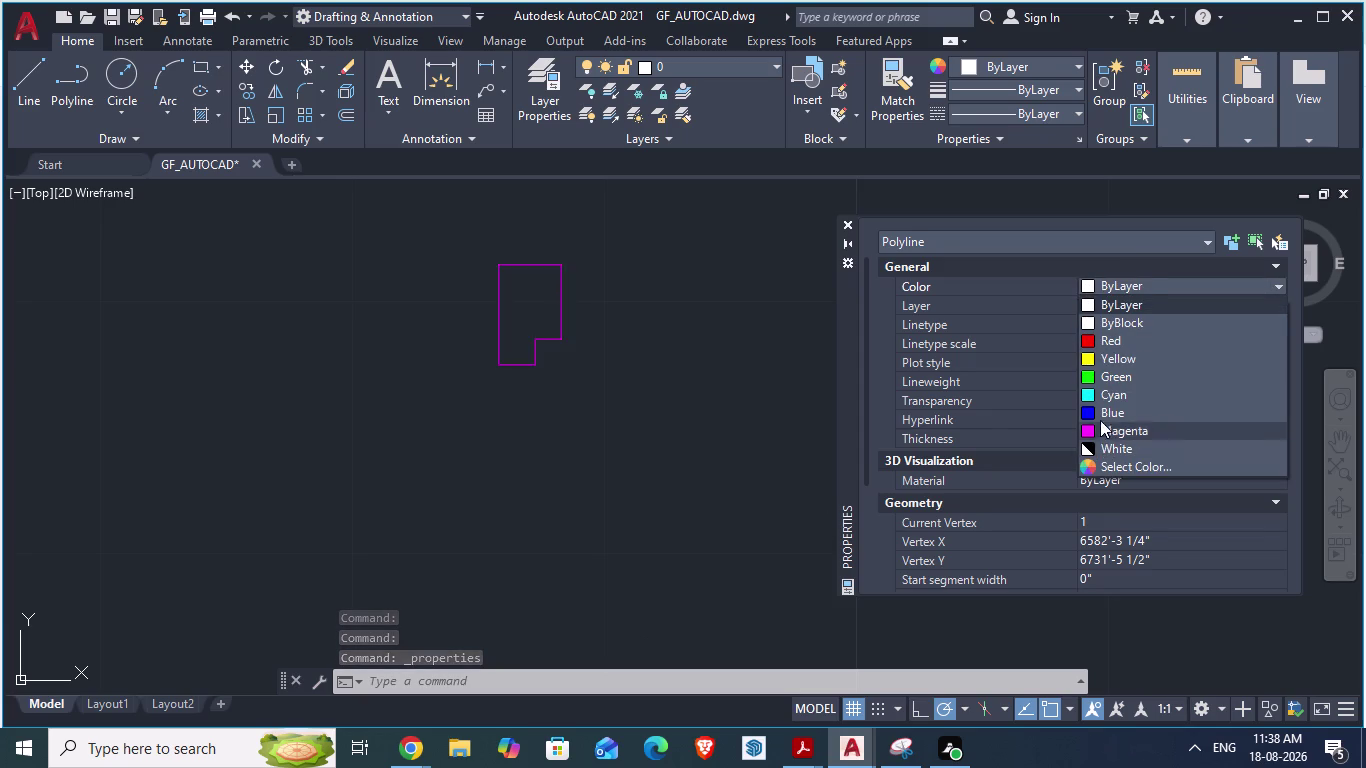
click(1111, 464)
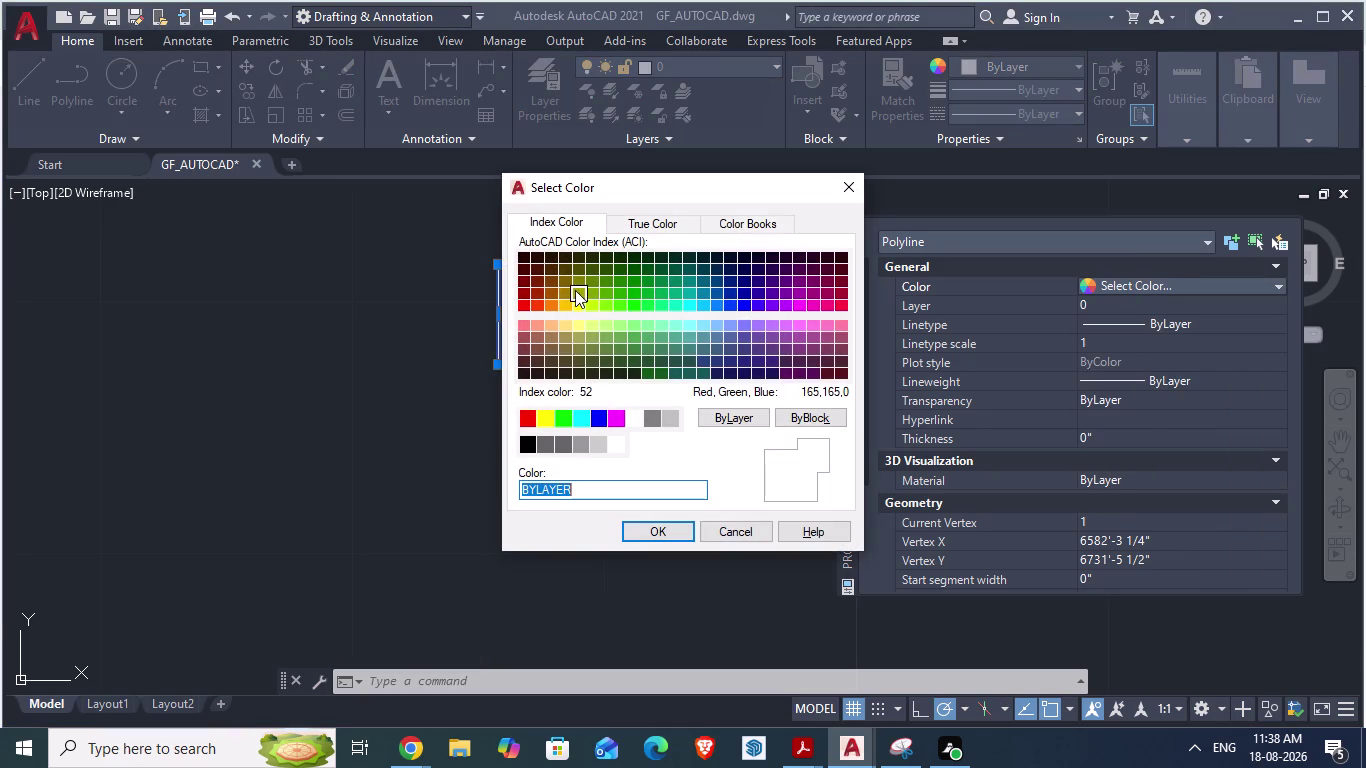
click(520, 296)
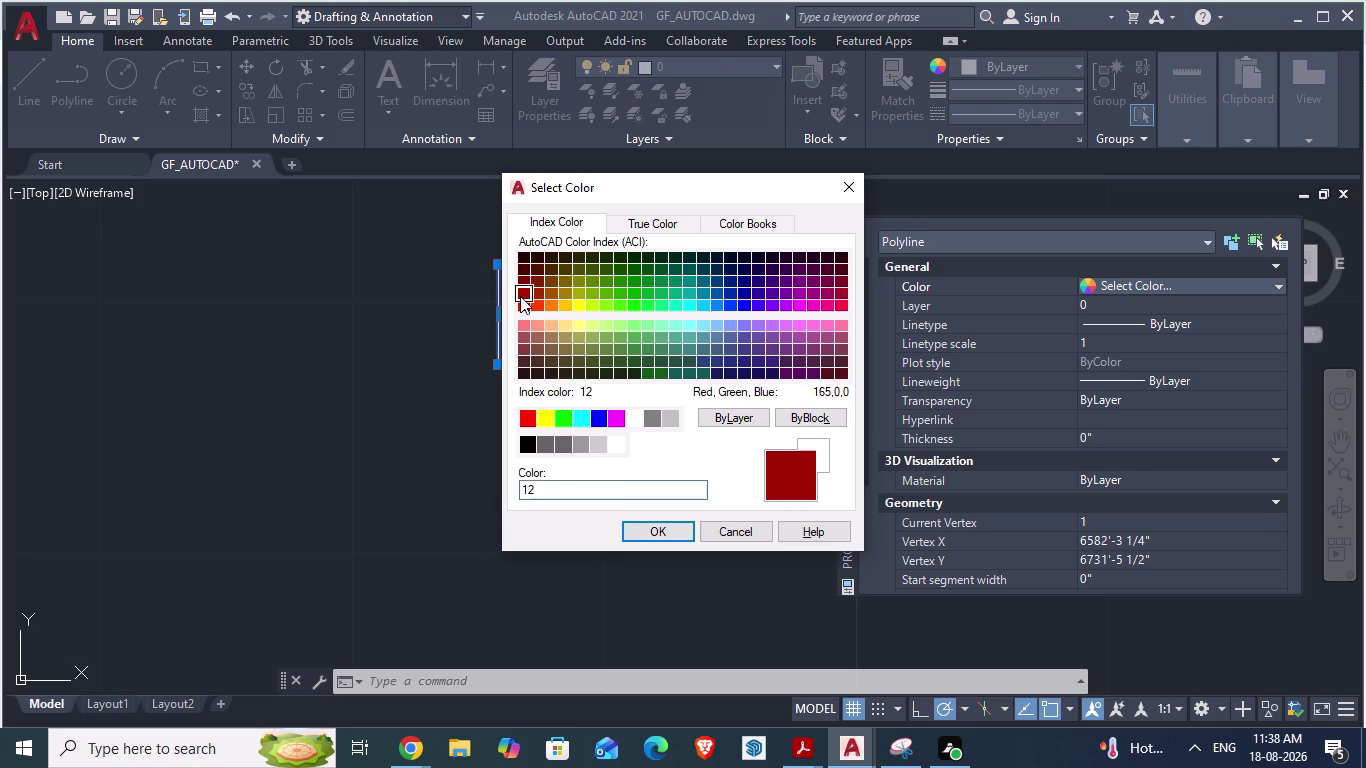
click(648, 530)
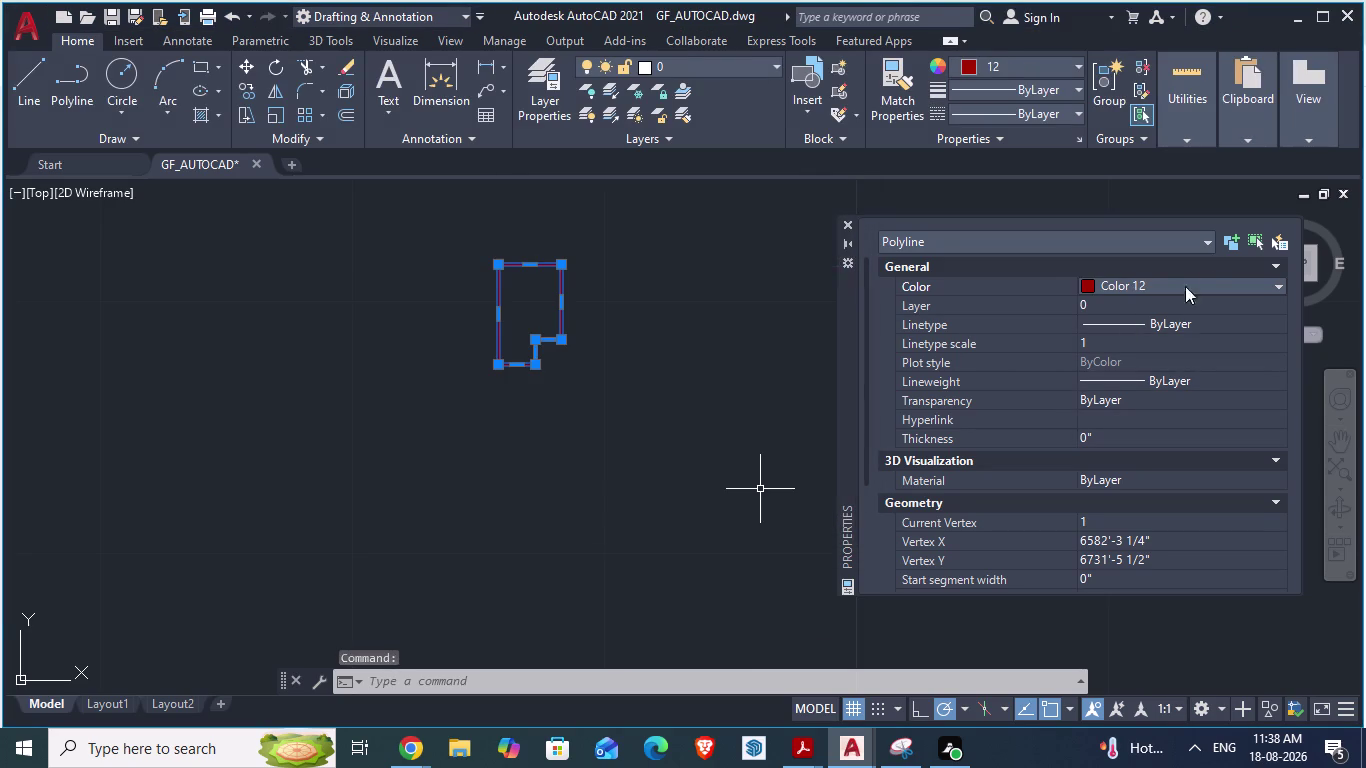
click(793, 327)
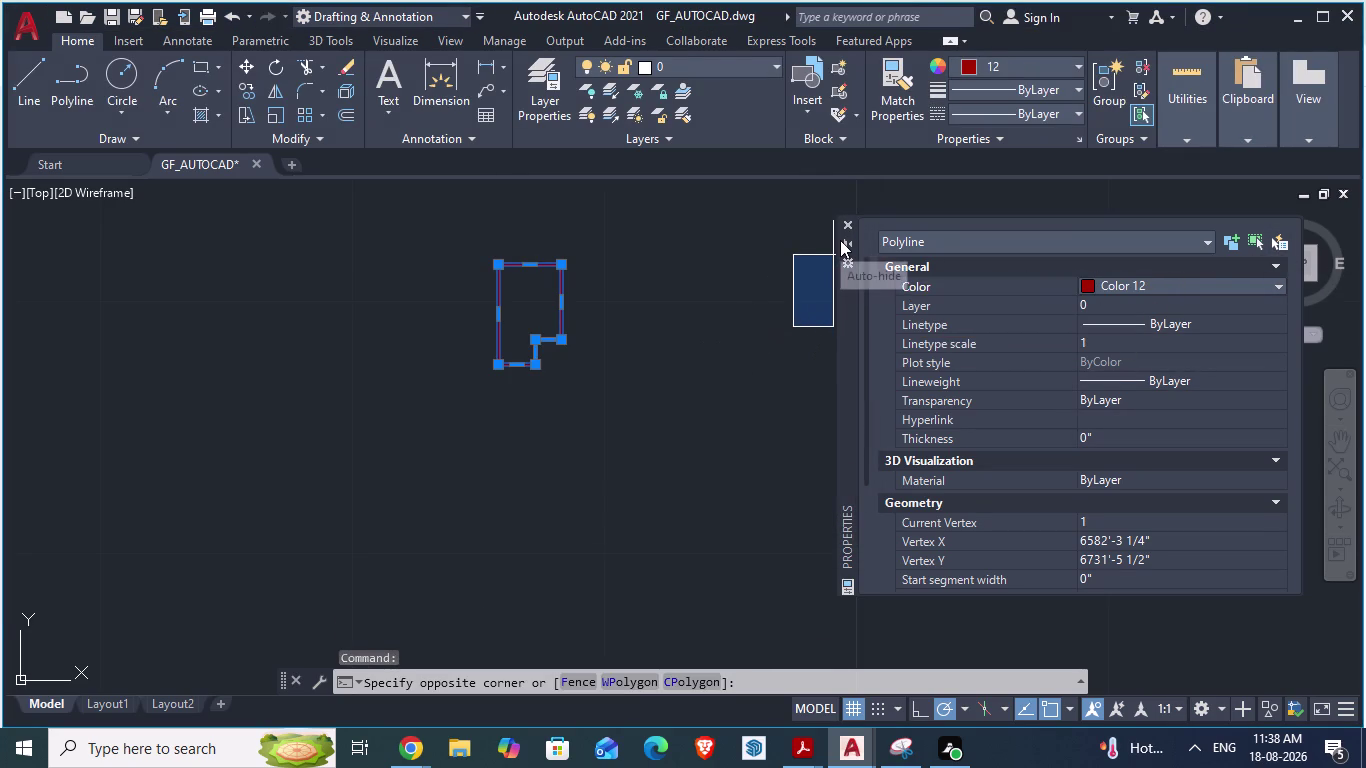
key(Escape)
click(844, 223)
Move the jamb outline from its corner to the magenta wall's end corner.
scroll(down, 3)
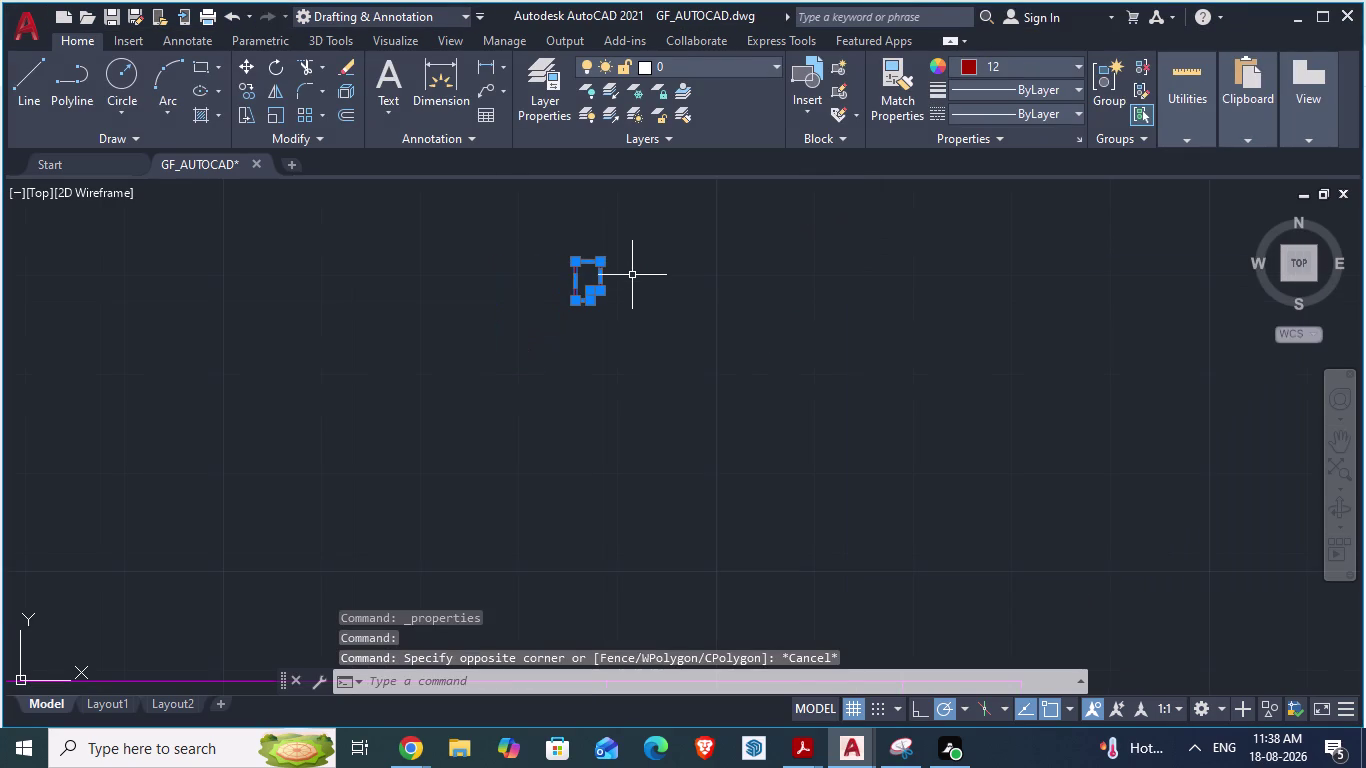
scroll(down, 3)
key(m)
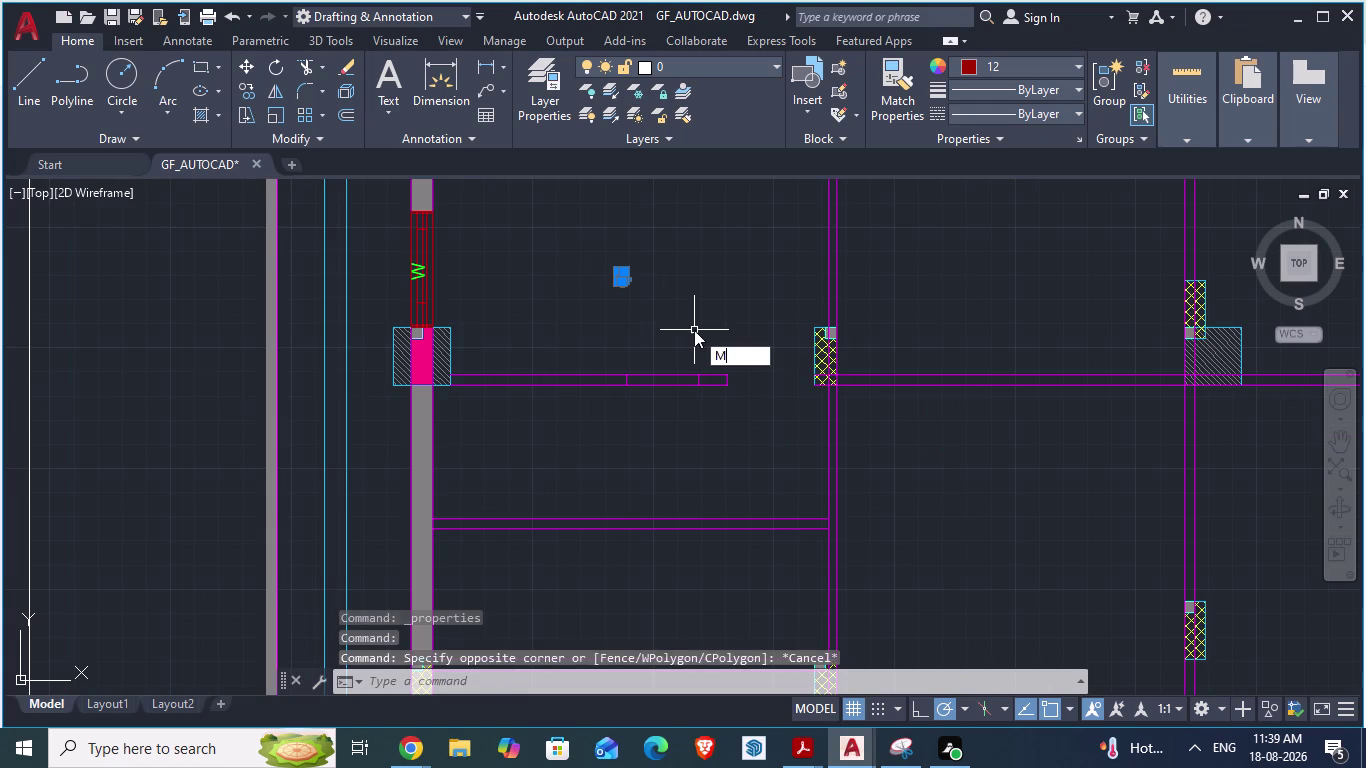
key(Return)
scroll(up, 3)
scroll(up, 3)
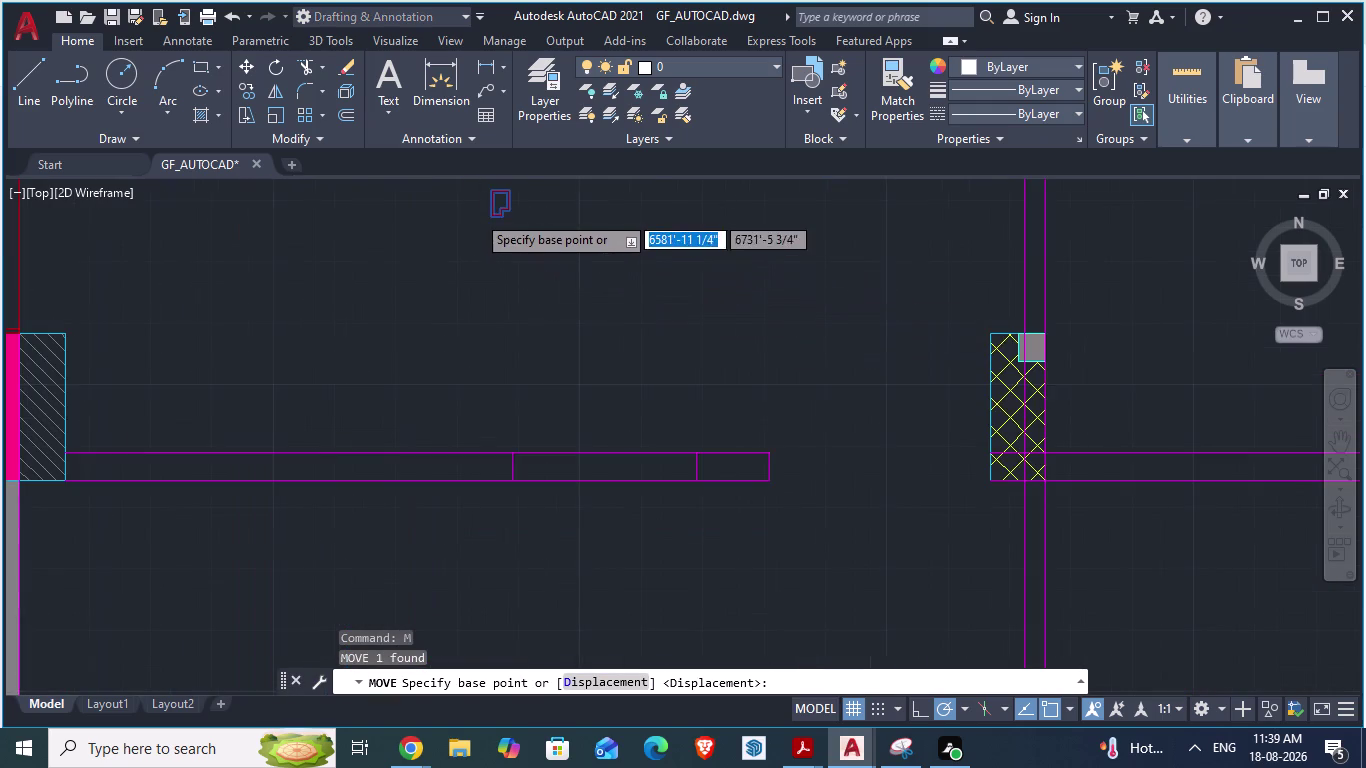
drag(499, 217, 531, 488)
scroll(down, 3)
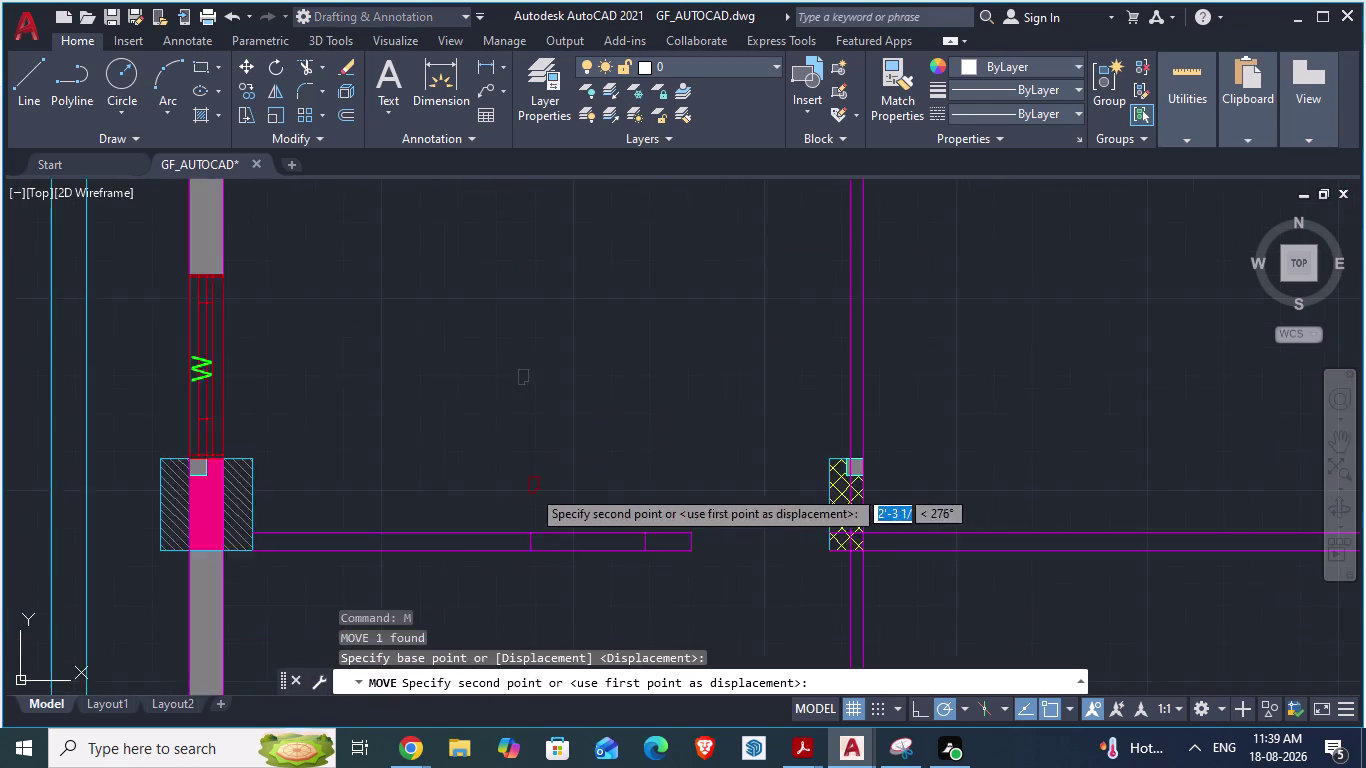
scroll(down, 3)
drag(531, 488, 484, 495)
scroll(up, 3)
scroll(up, 3)
scroll(down, 3)
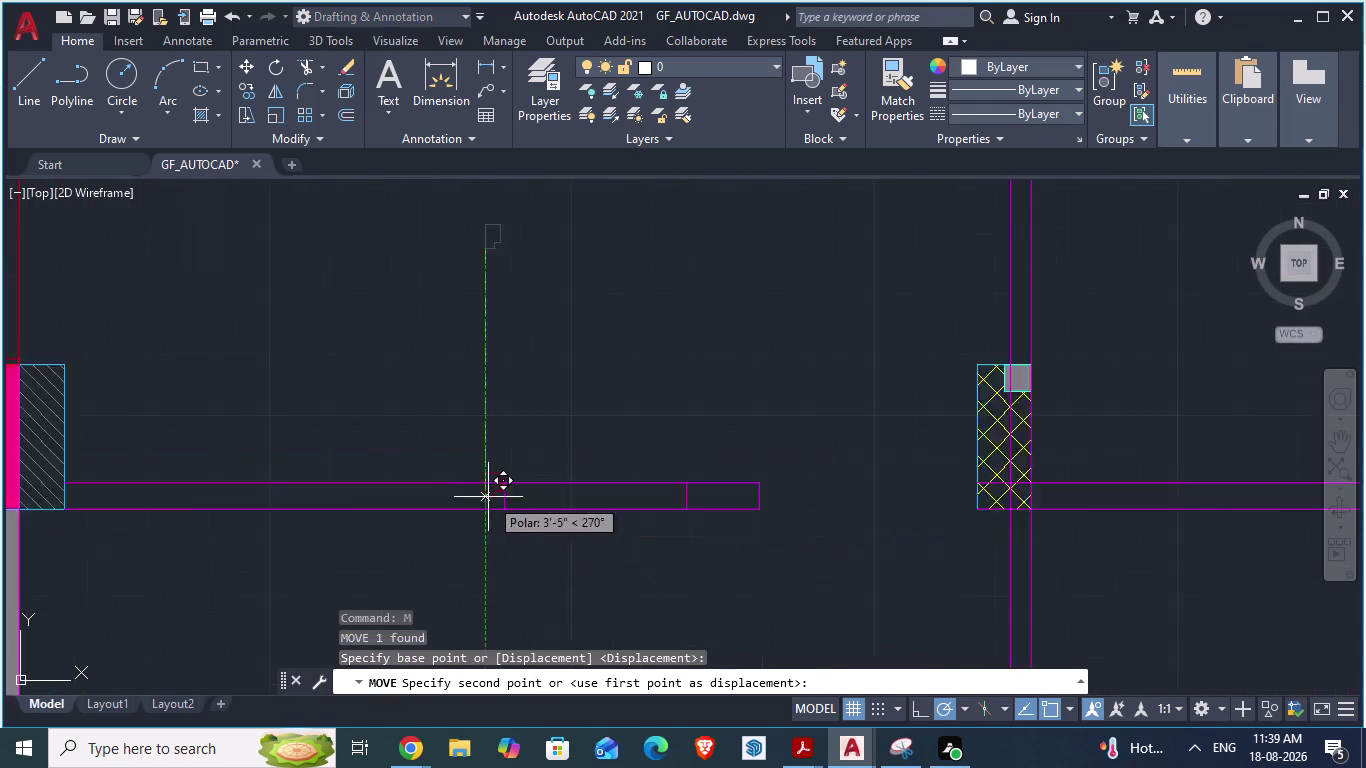
drag(484, 495, 546, 480)
scroll(up, 3)
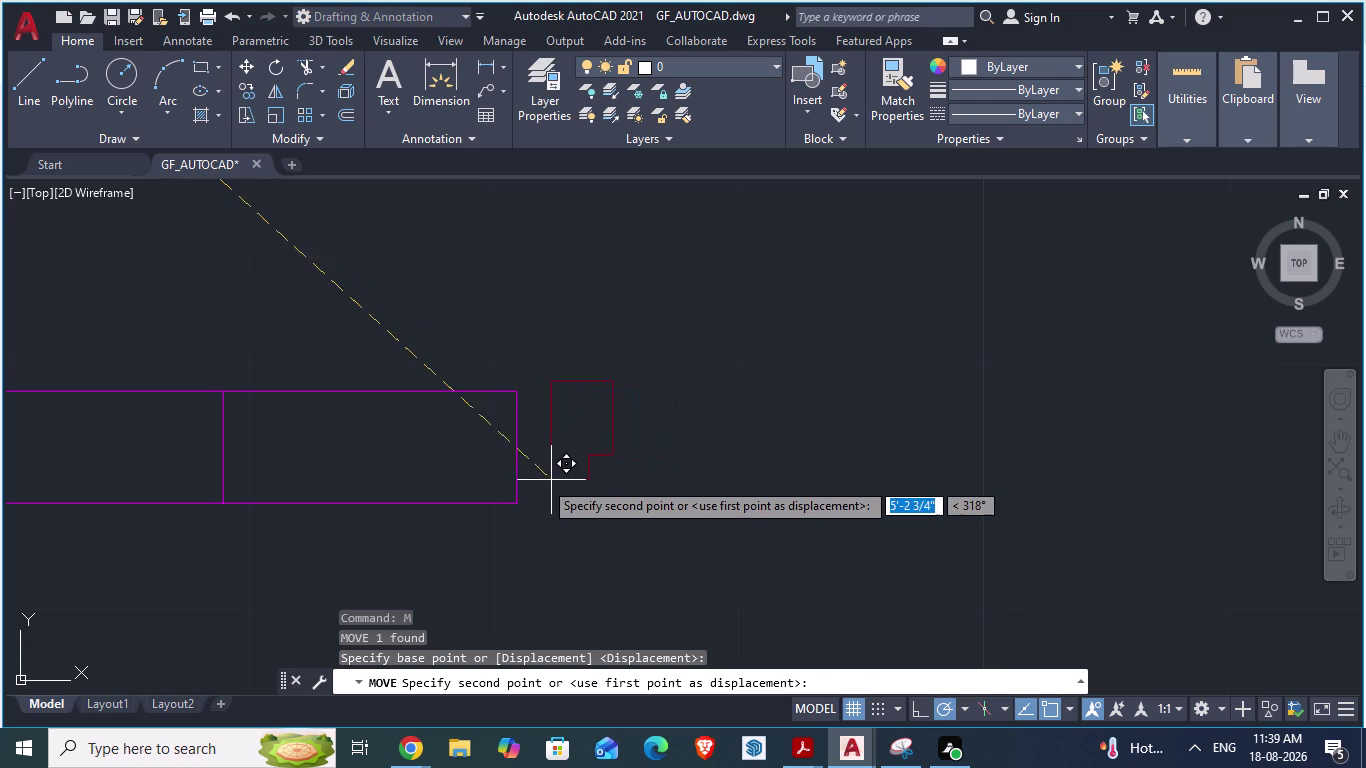
drag(546, 480, 516, 489)
click(516, 489)
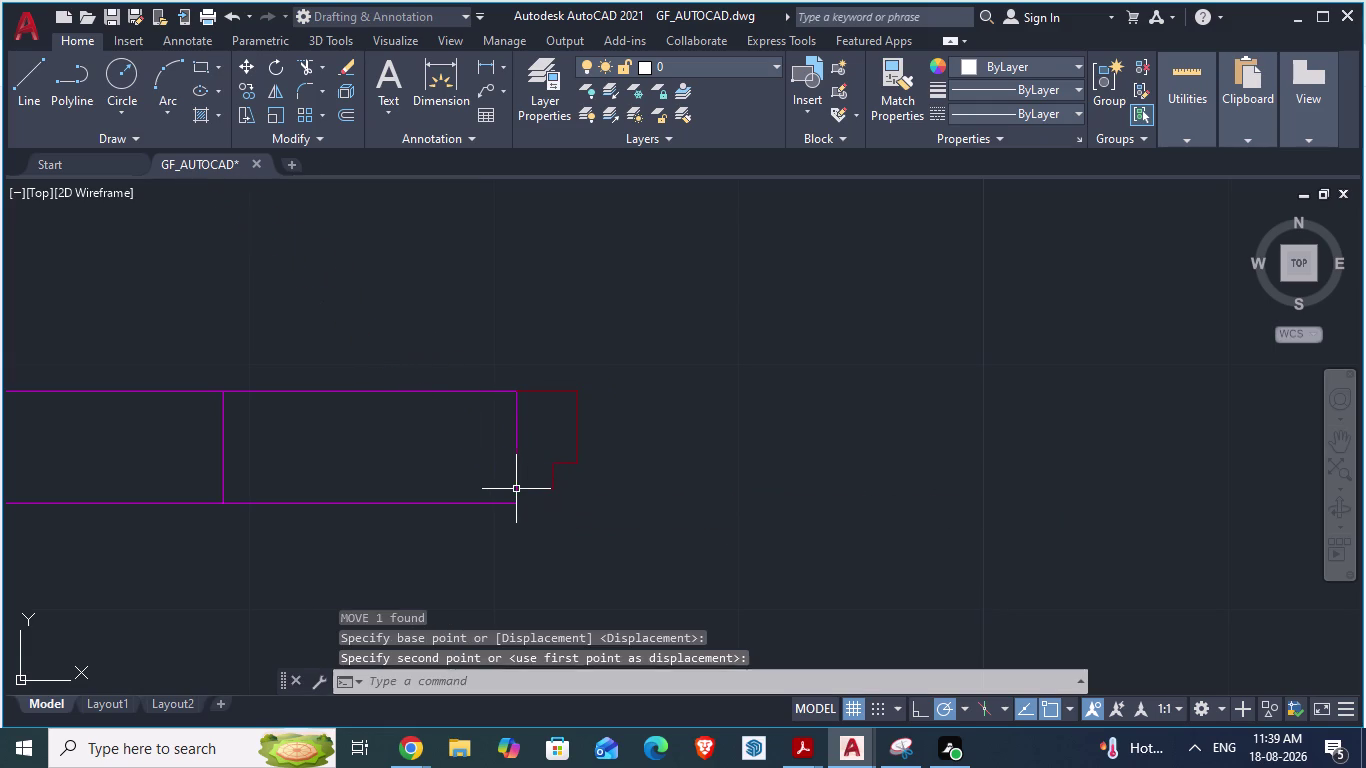
scroll(up, 3)
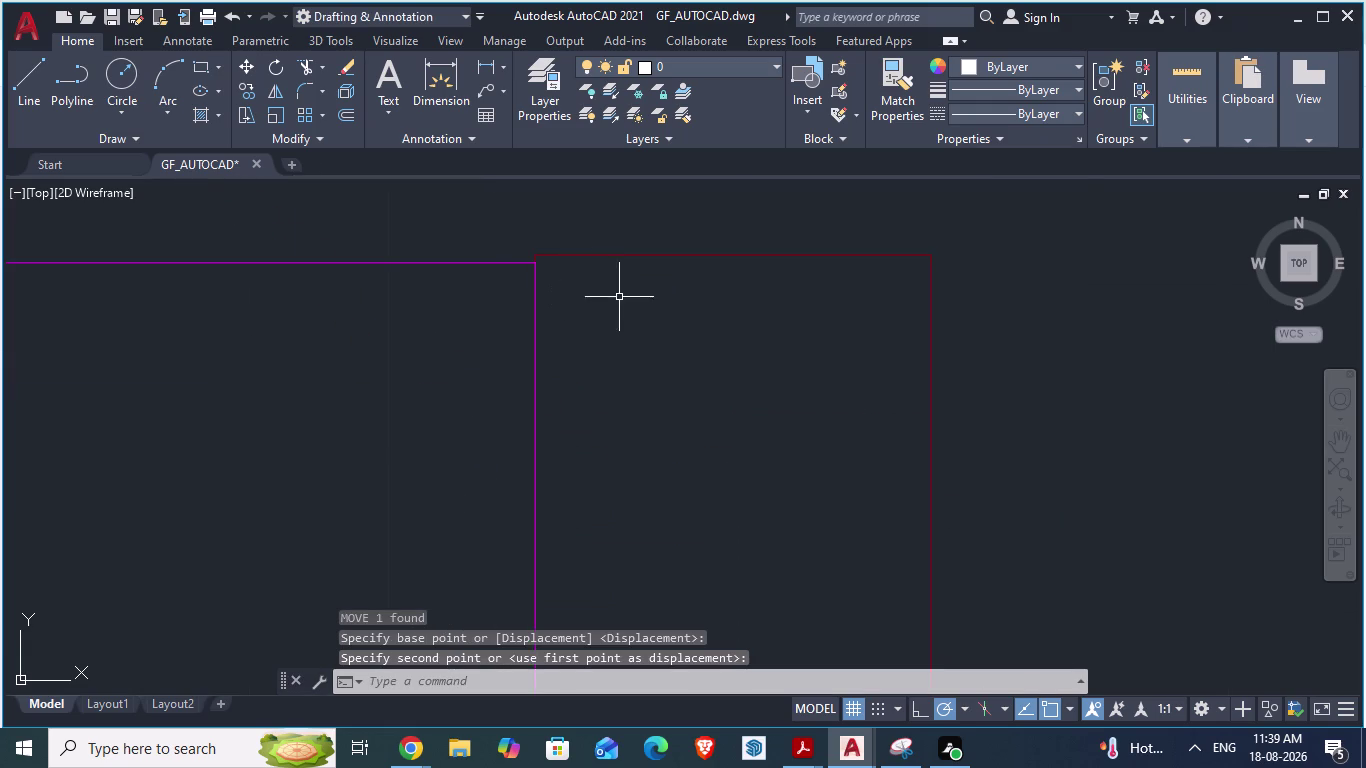
key(space)
key(Escape)
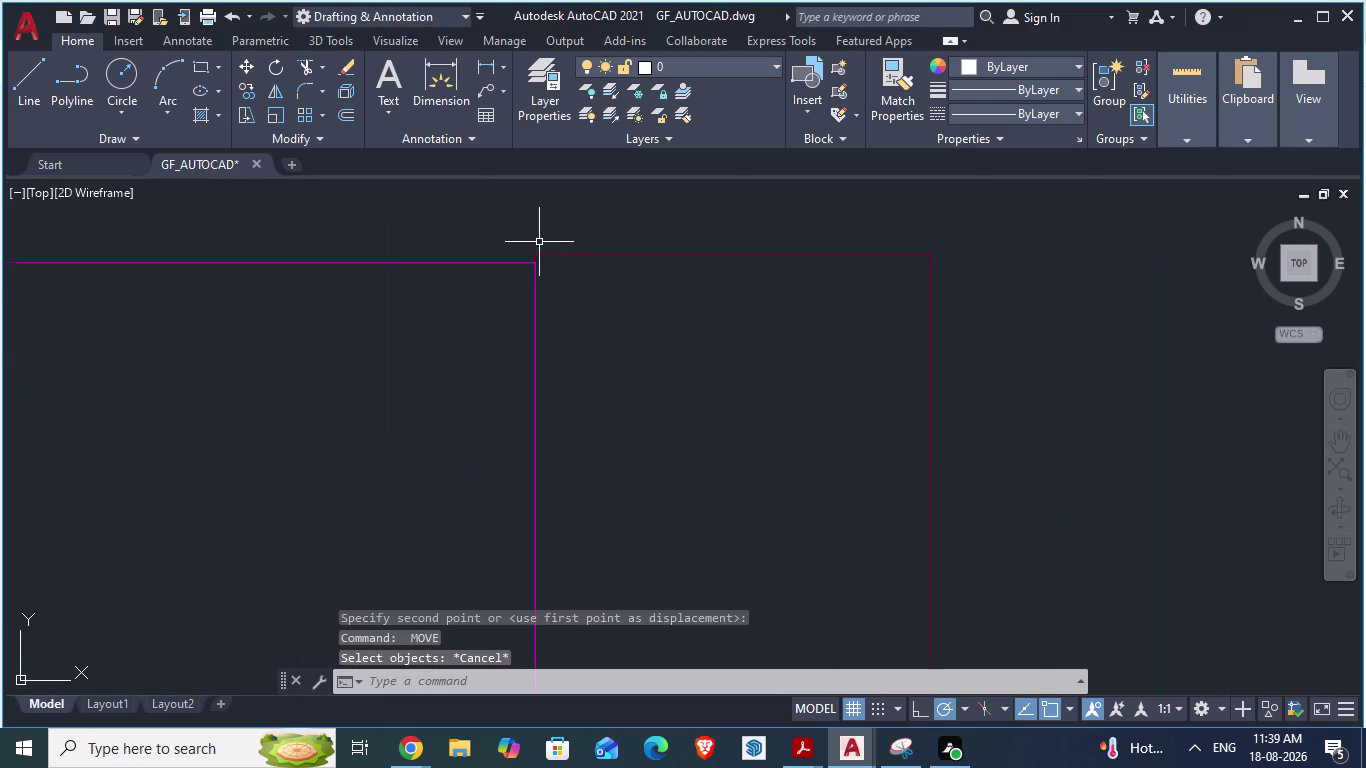
scroll(up, 3)
Reselect the jamb outline and move it again against the wall end.
key(m)
key(Return)
scroll(up, 3)
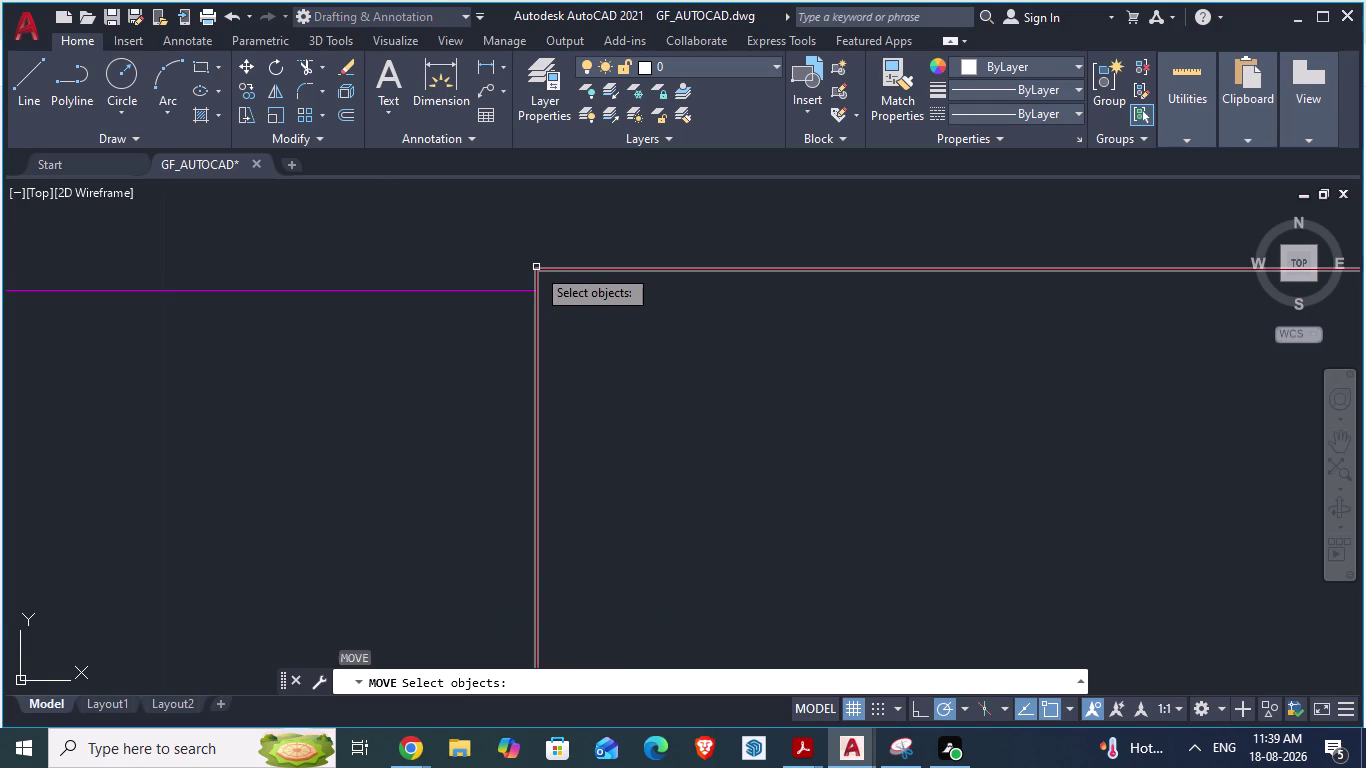
click(536, 267)
drag(536, 271, 536, 285)
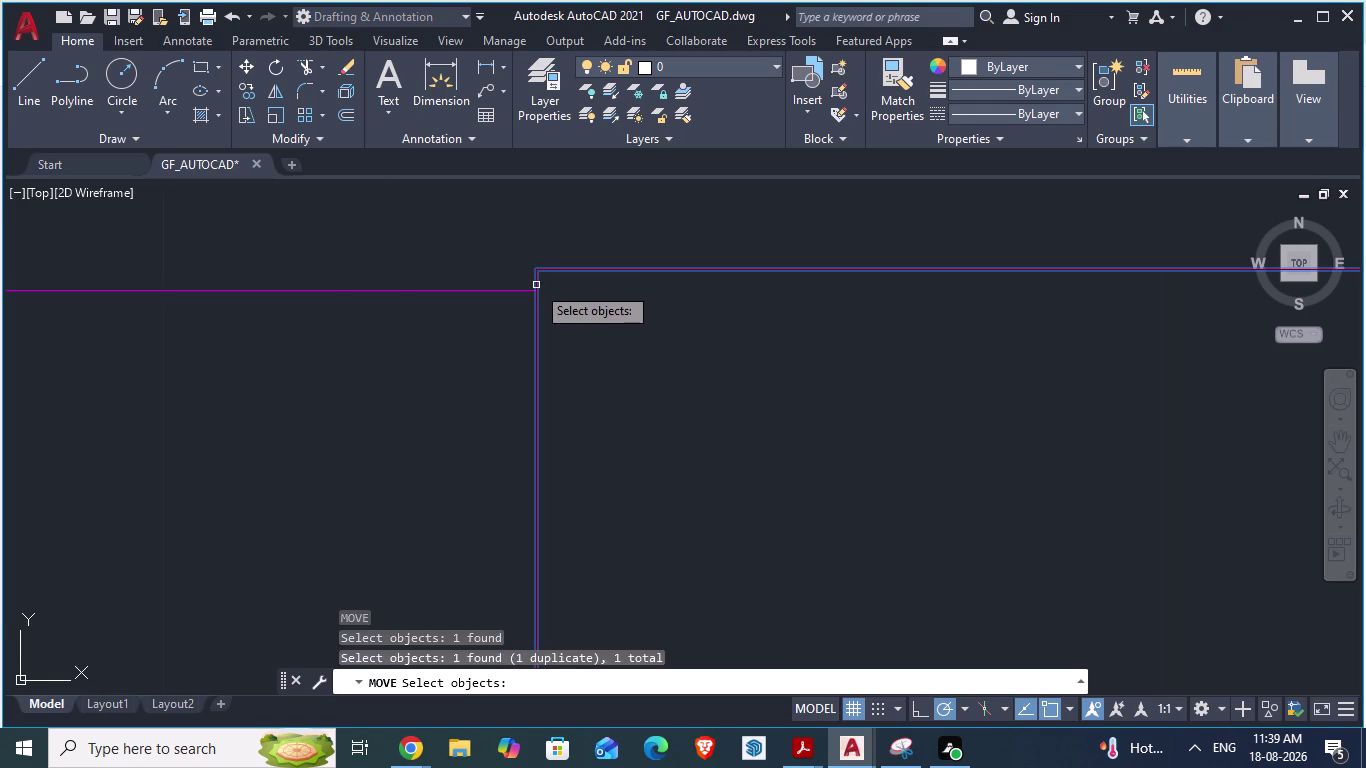
drag(536, 285, 536, 292)
key(Escape)
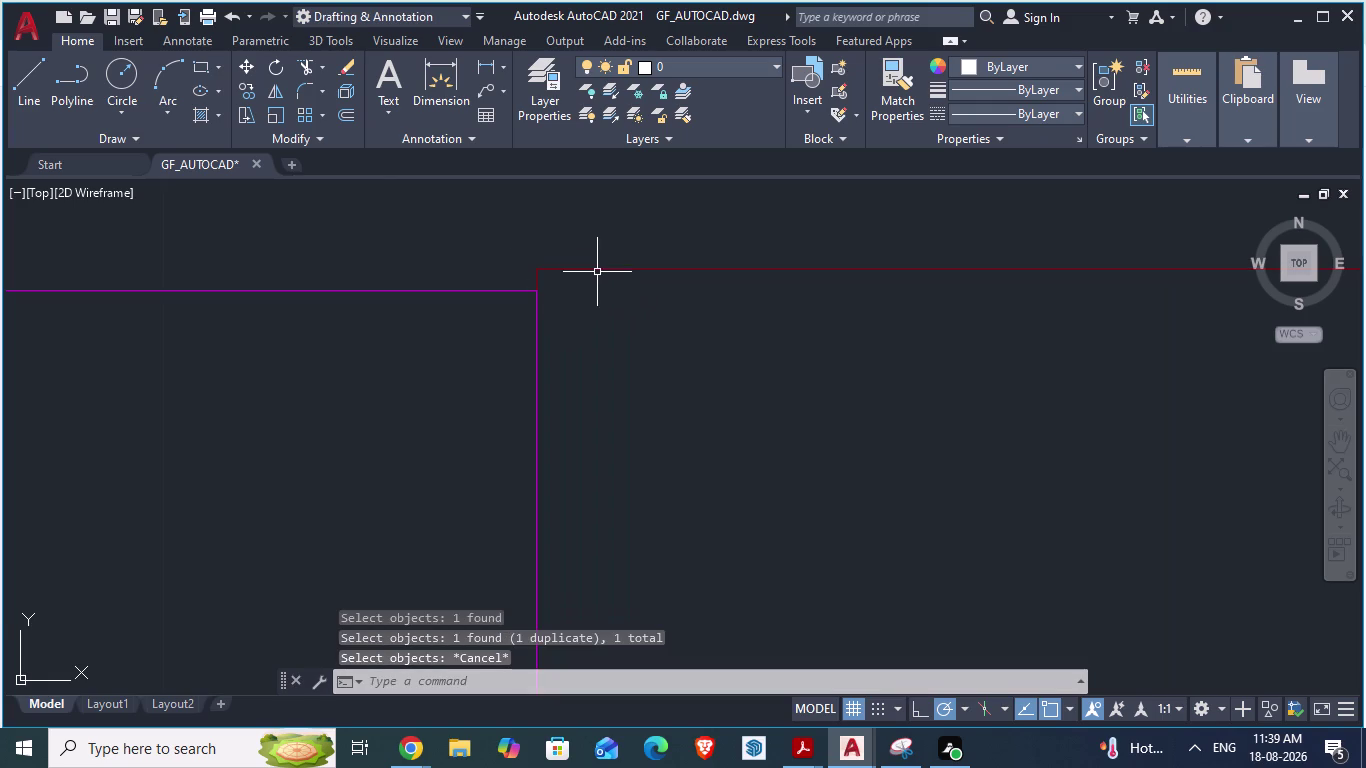
click(597, 268)
key(m)
key(Return)
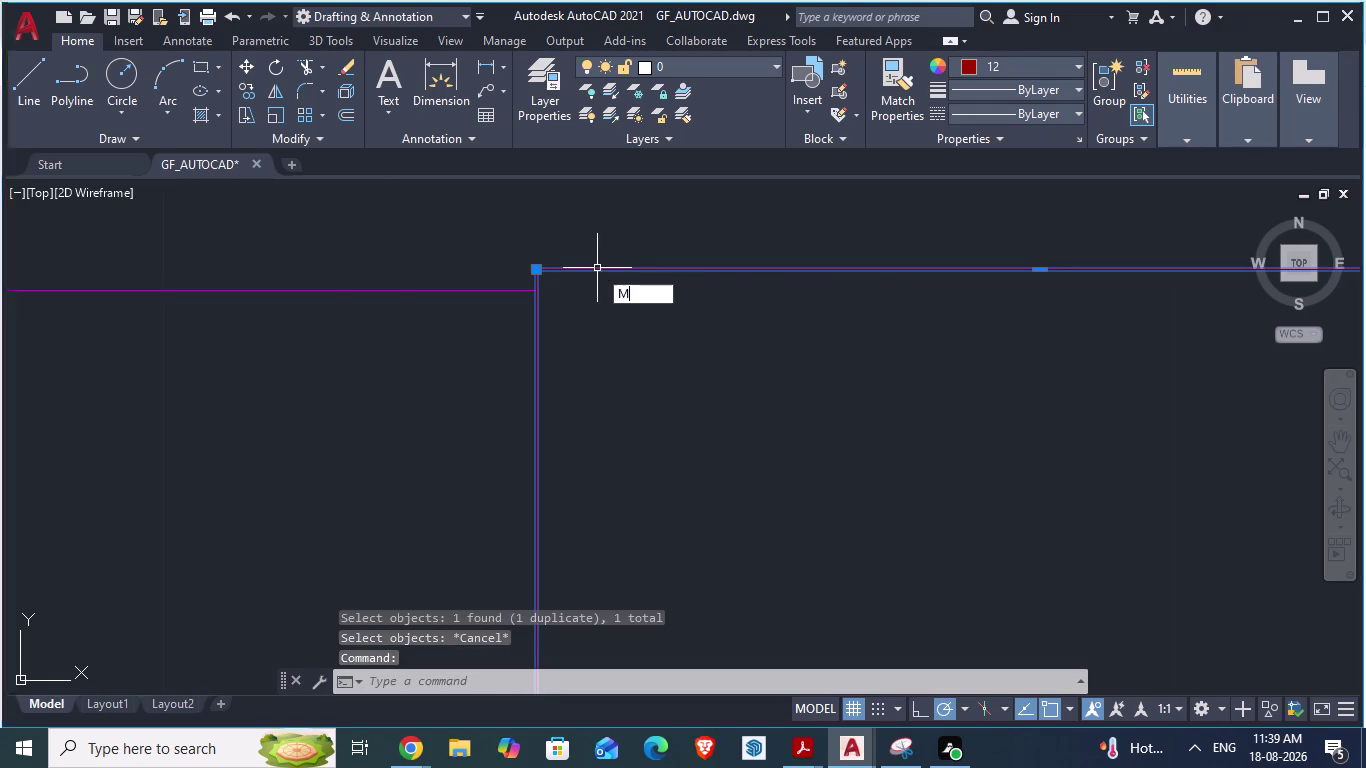
drag(535, 276, 537, 292)
click(537, 292)
key(Escape)
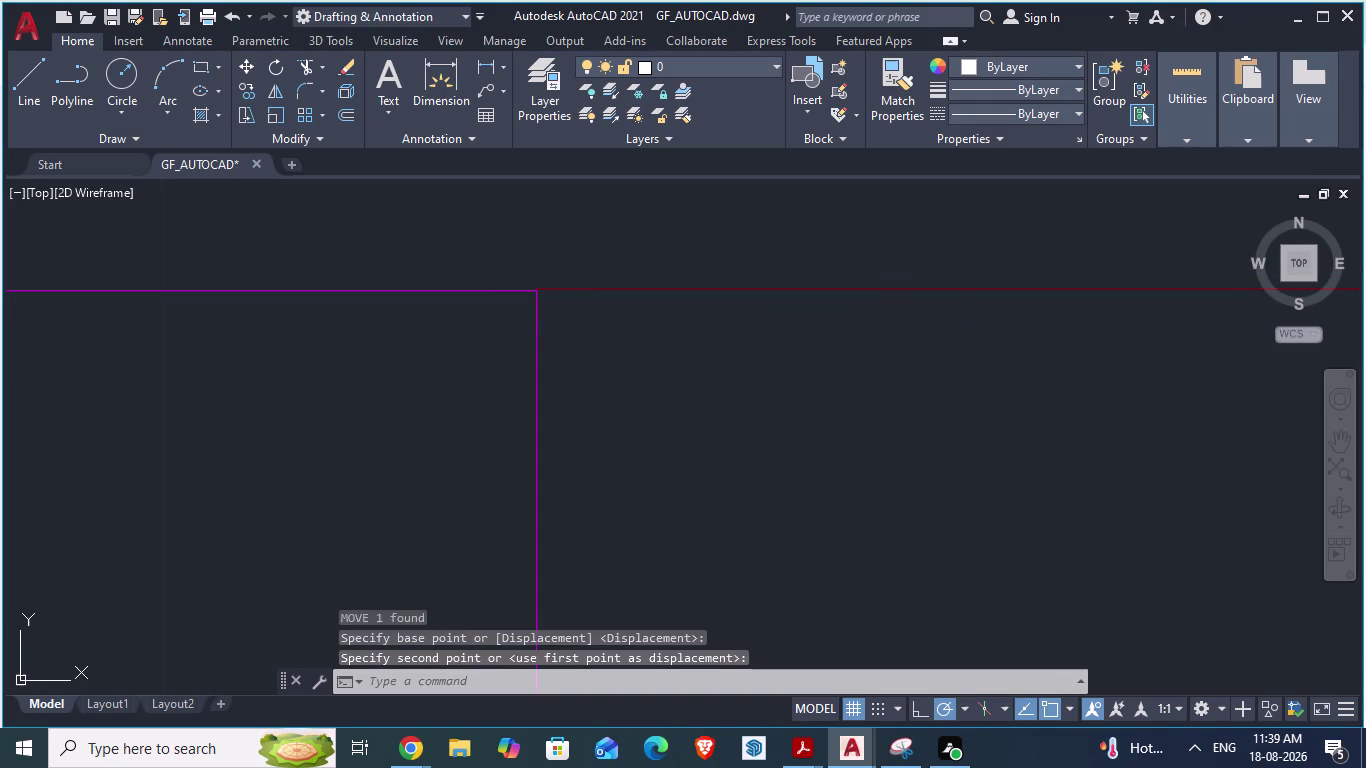
Compare with the ARCH PLANS reference drawing, then reselect the moved jamb outline.
scroll(down, 3)
scroll(down, 3)
scroll(down, 3)
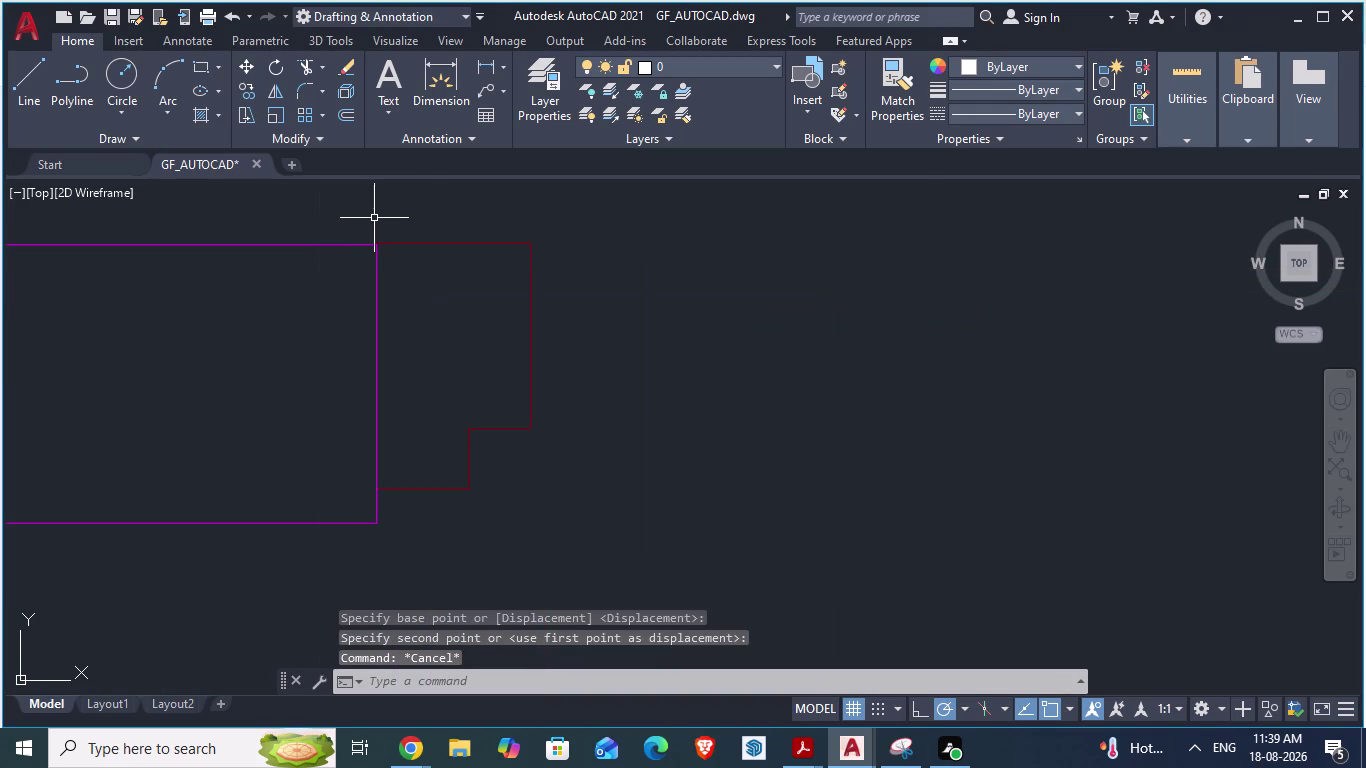
scroll(down, 3)
scroll(down, 3)
key(alt+Tab)
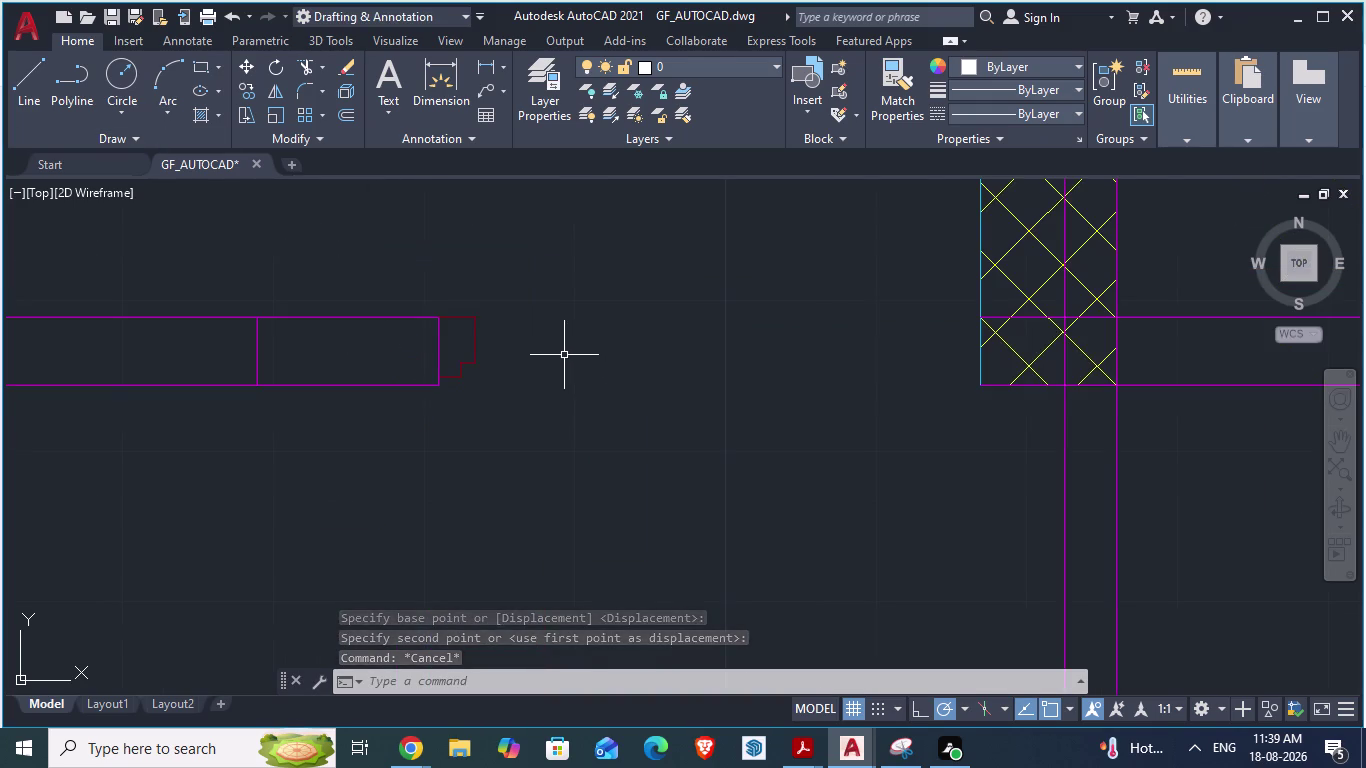
scroll(down, 3)
key(Escape)
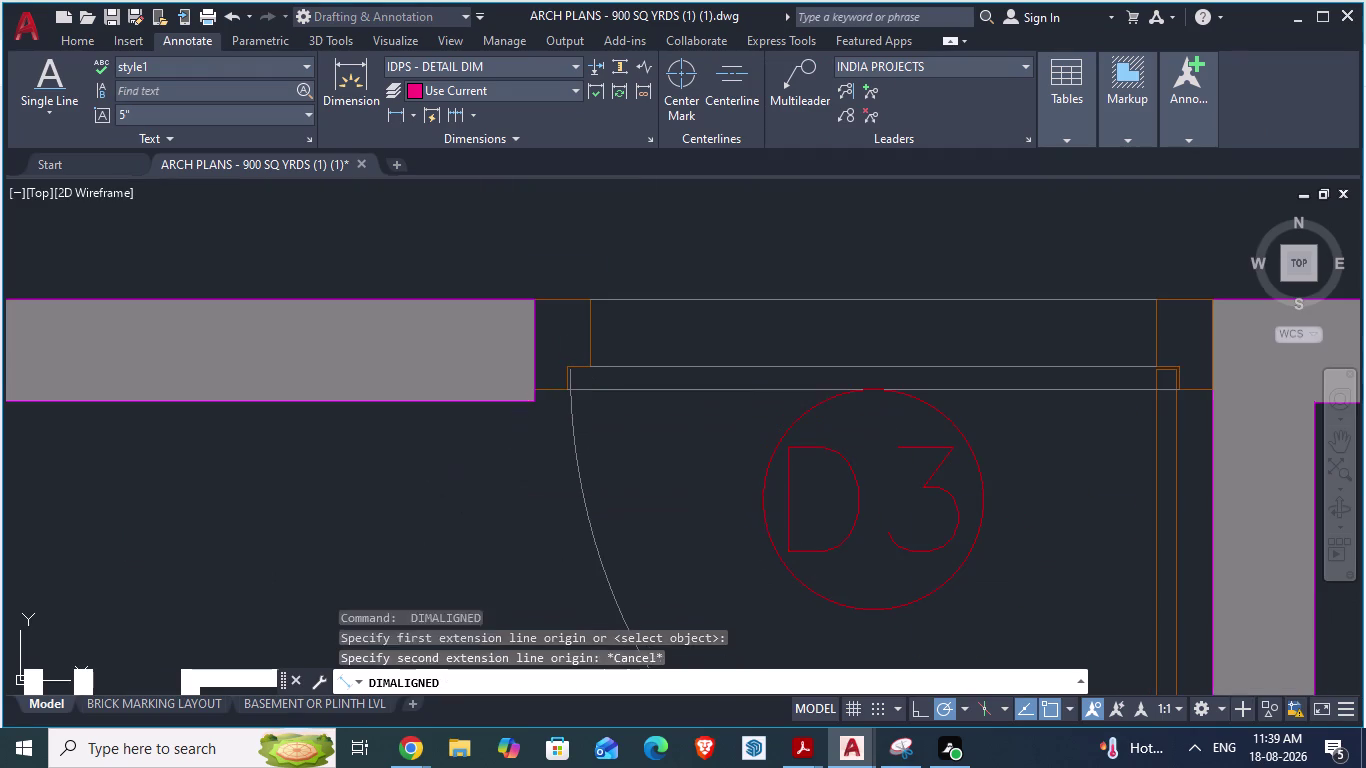
scroll(down, 3)
key(alt+Tab)
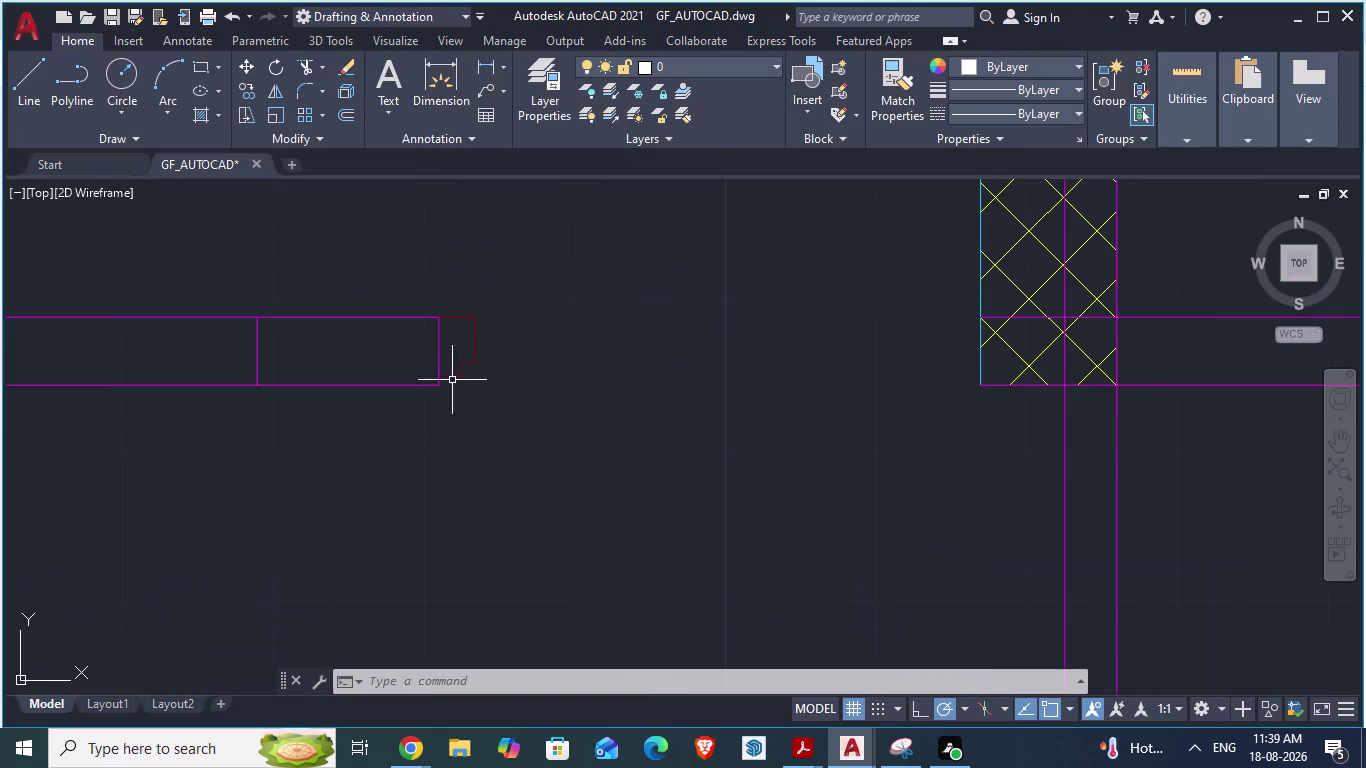
scroll(up, 3)
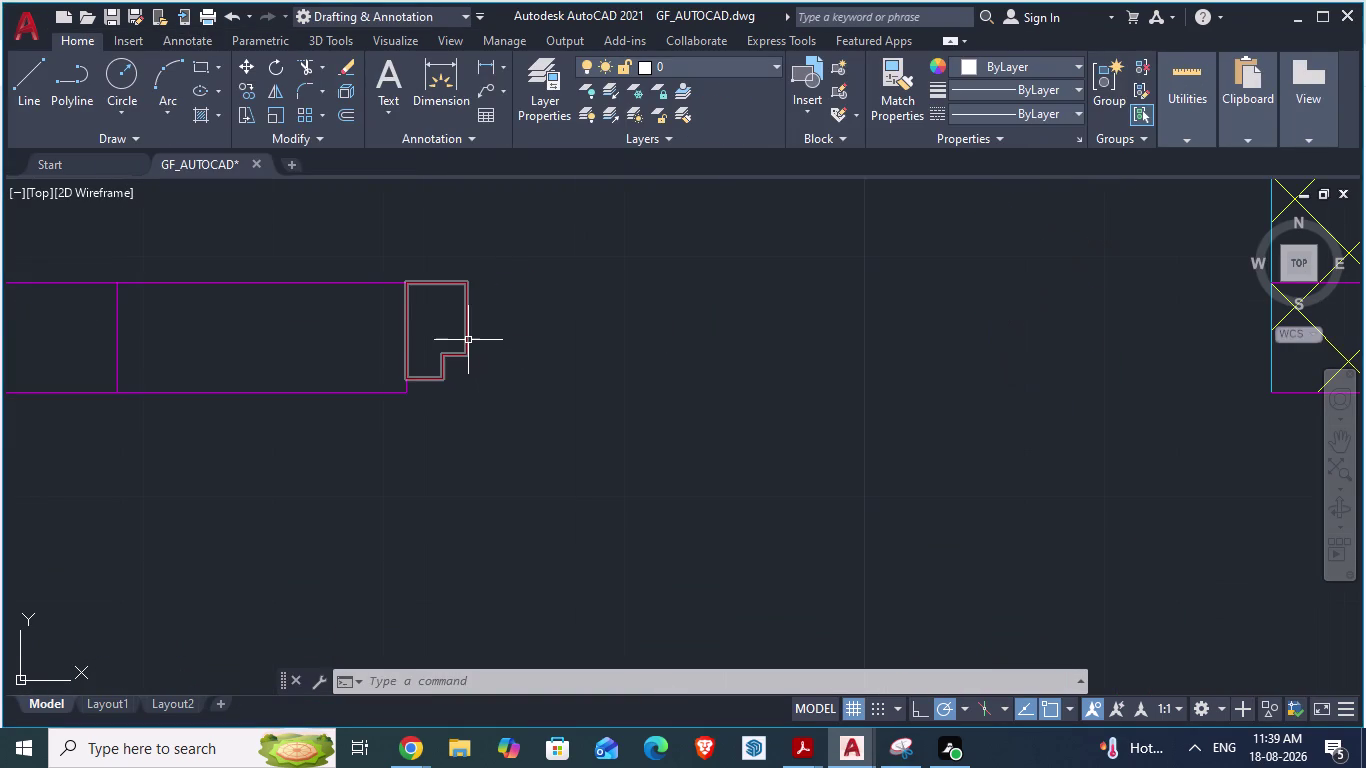
click(468, 340)
right_click(468, 340)
Select the jamb outline and open Select Color from the Properties palette's Color list.
click(537, 684)
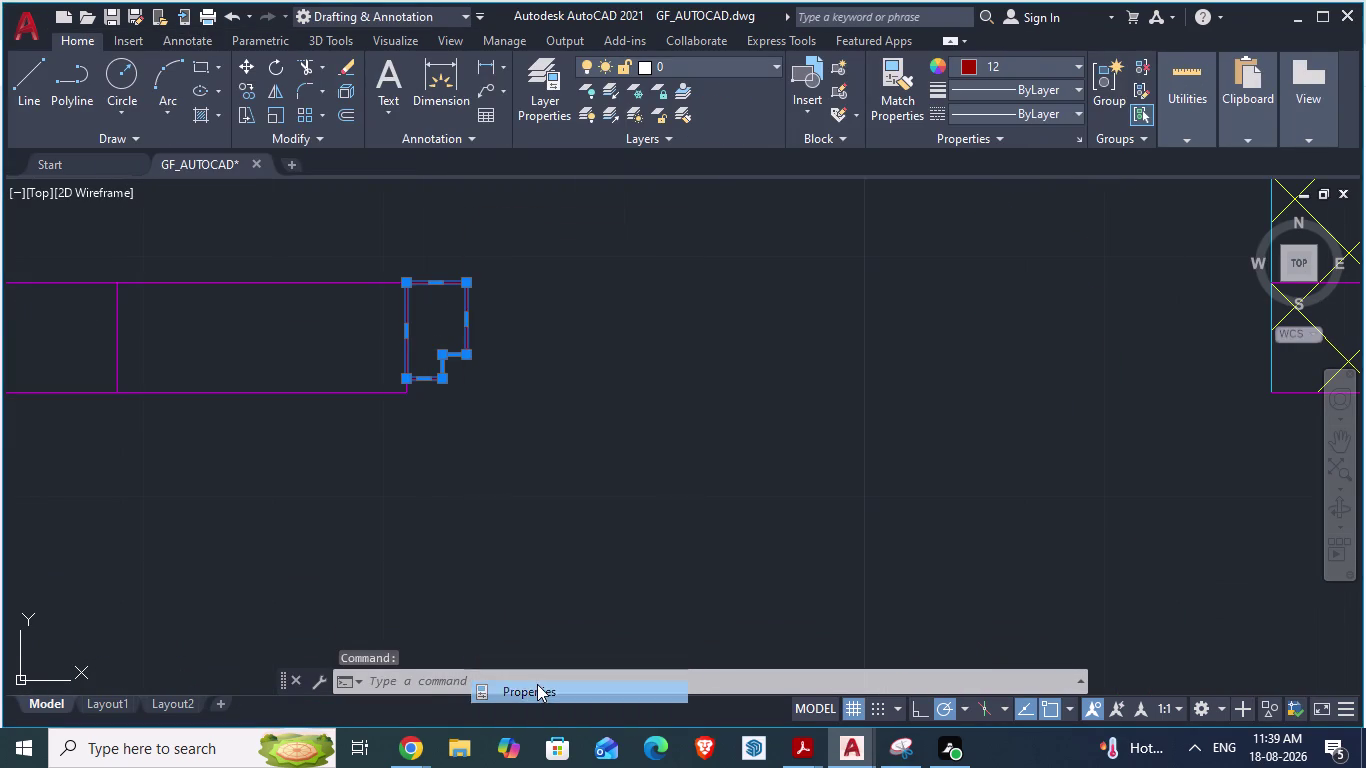
click(1089, 288)
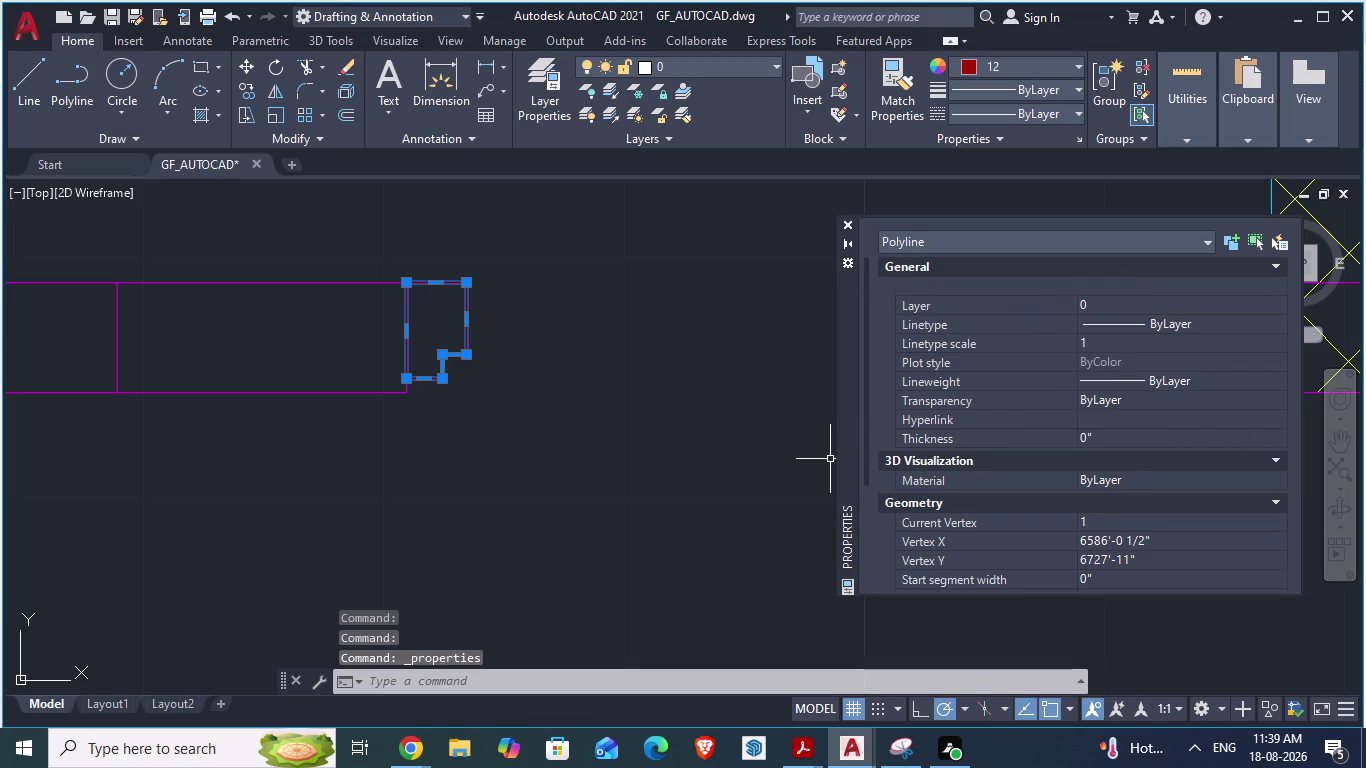
click(1089, 288)
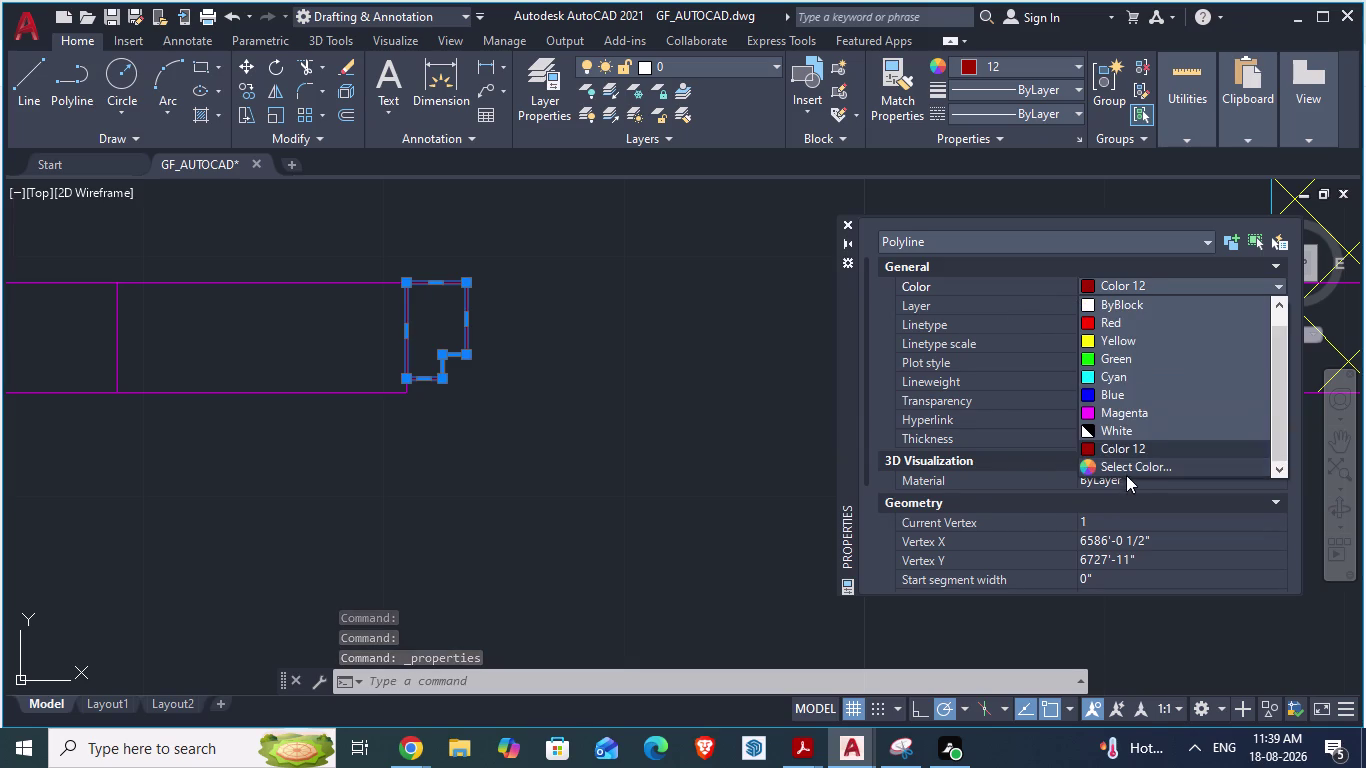
click(1125, 471)
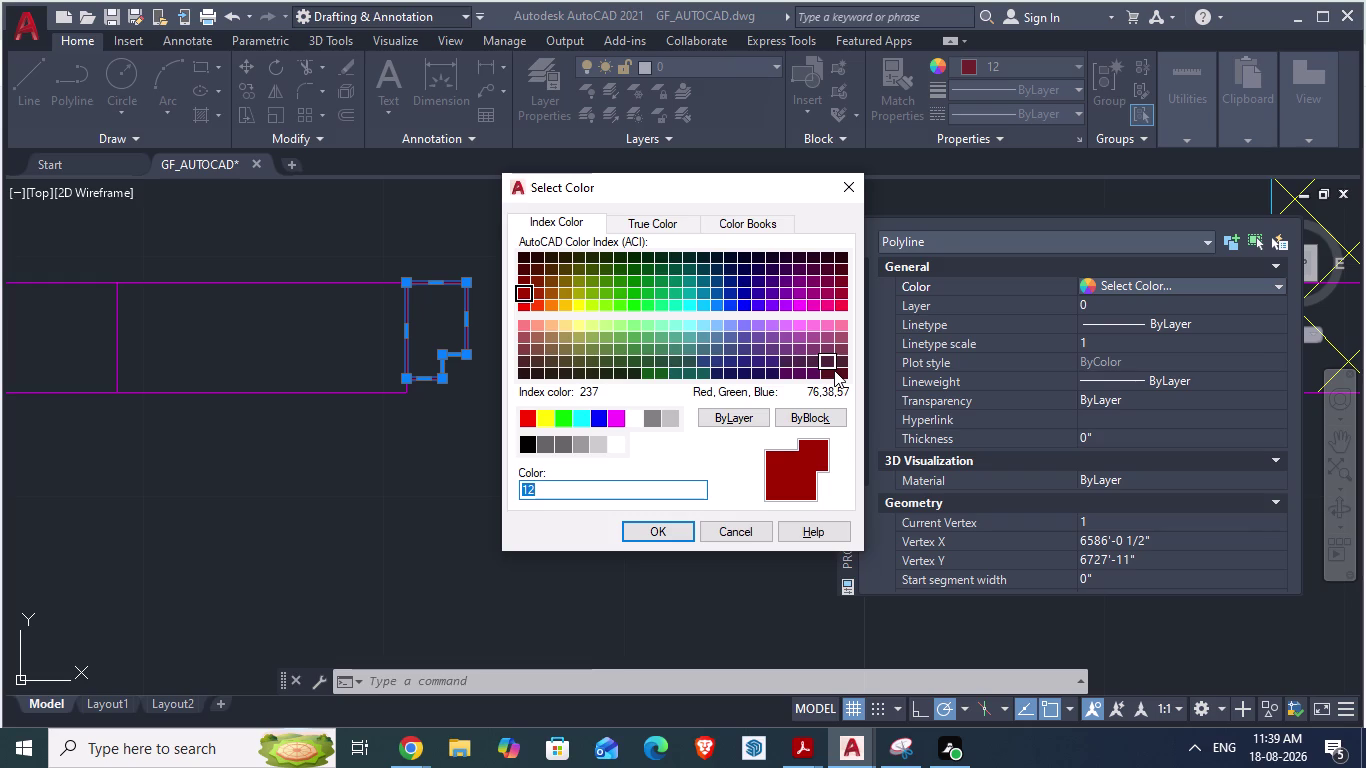
Pick index colour 32 for the jamb outline, confirm it, and deselect.
click(548, 304)
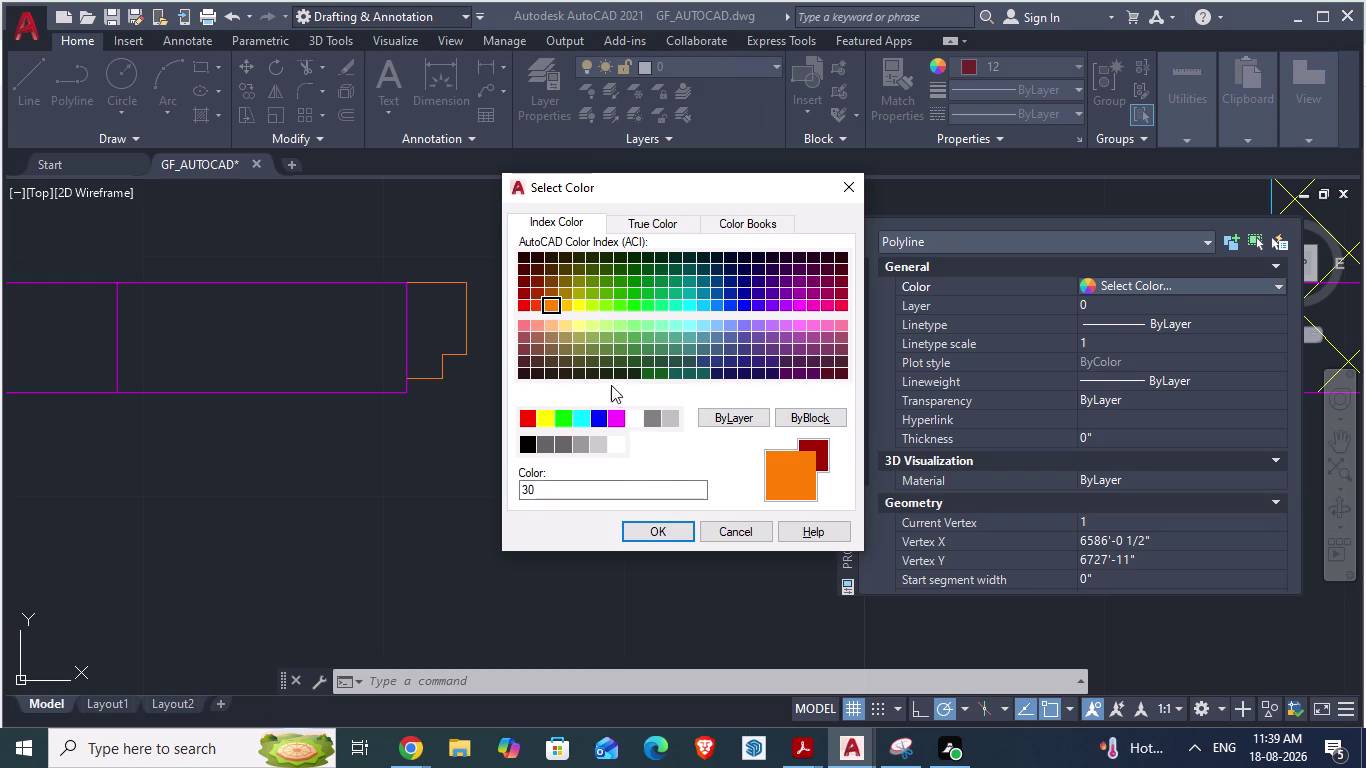
click(536, 289)
click(524, 292)
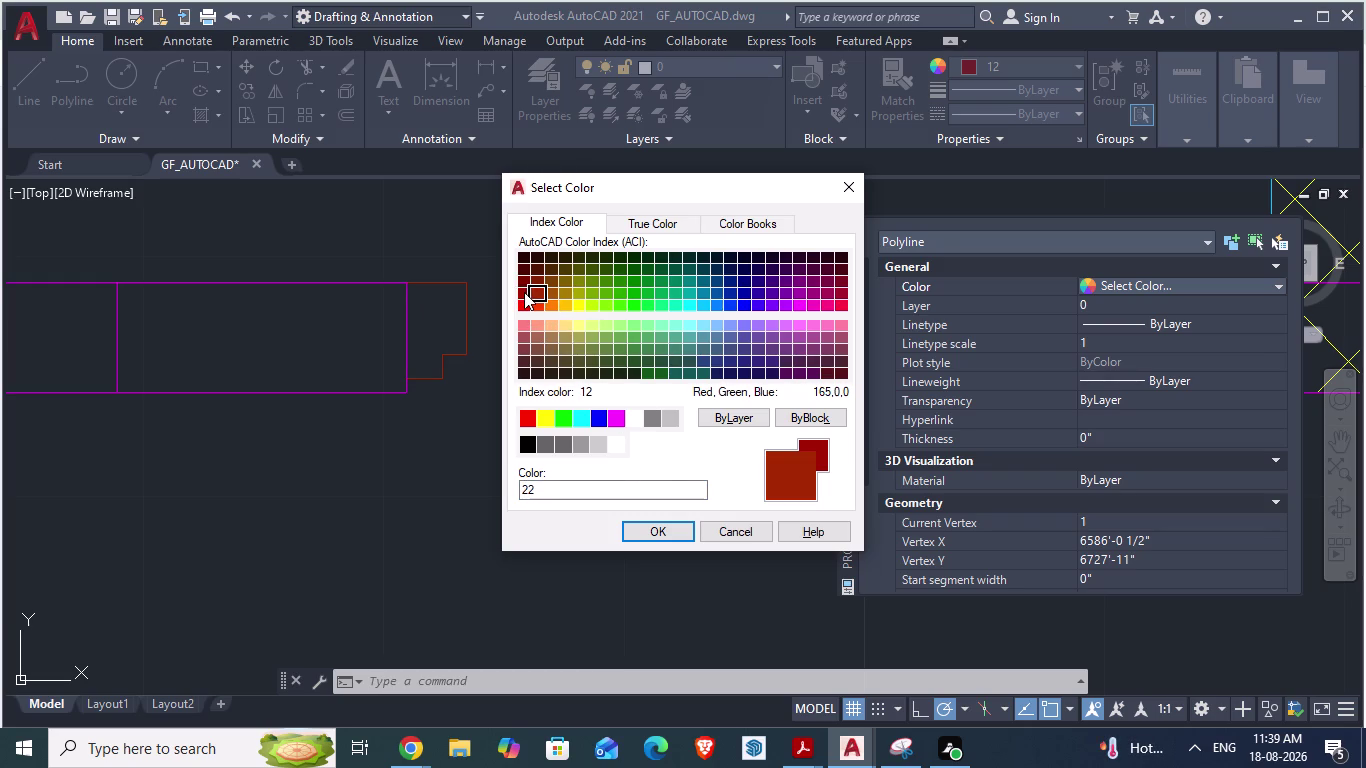
click(526, 350)
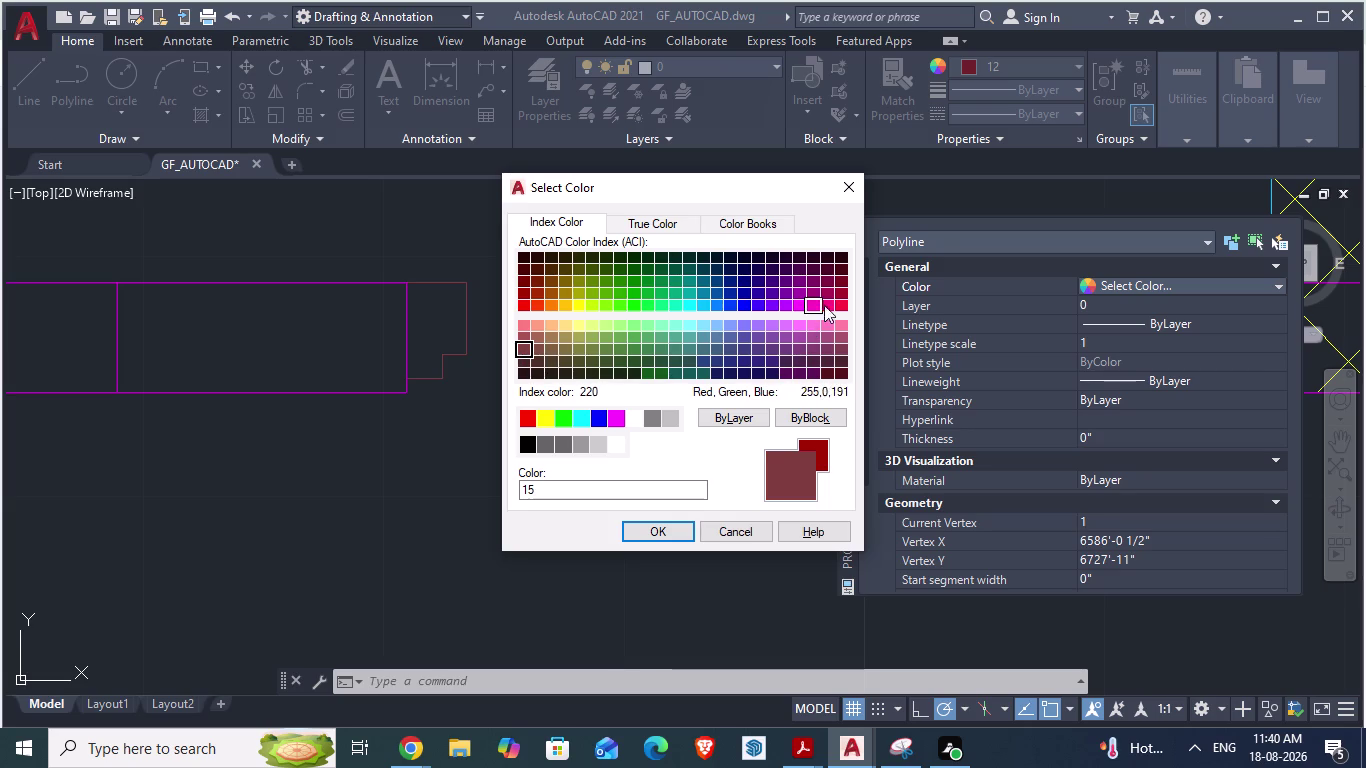
click(842, 287)
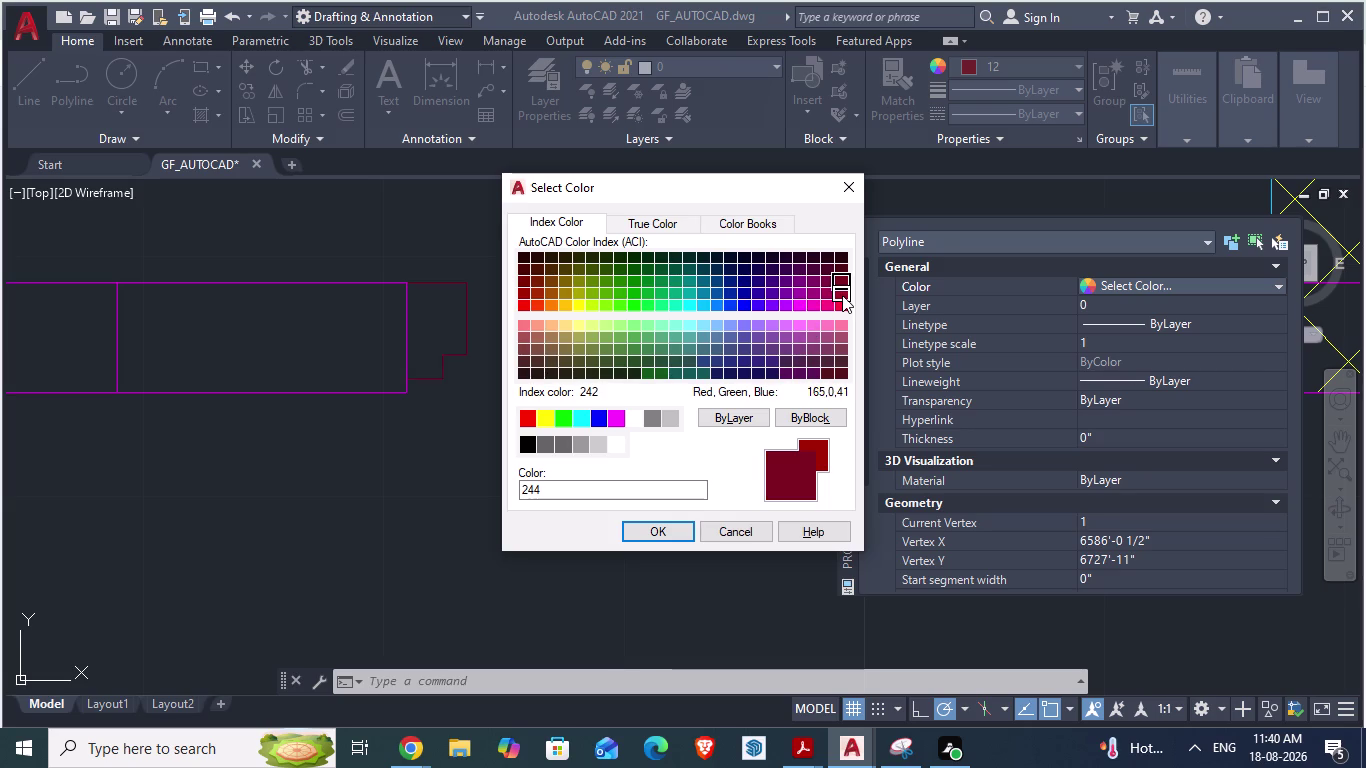
click(842, 295)
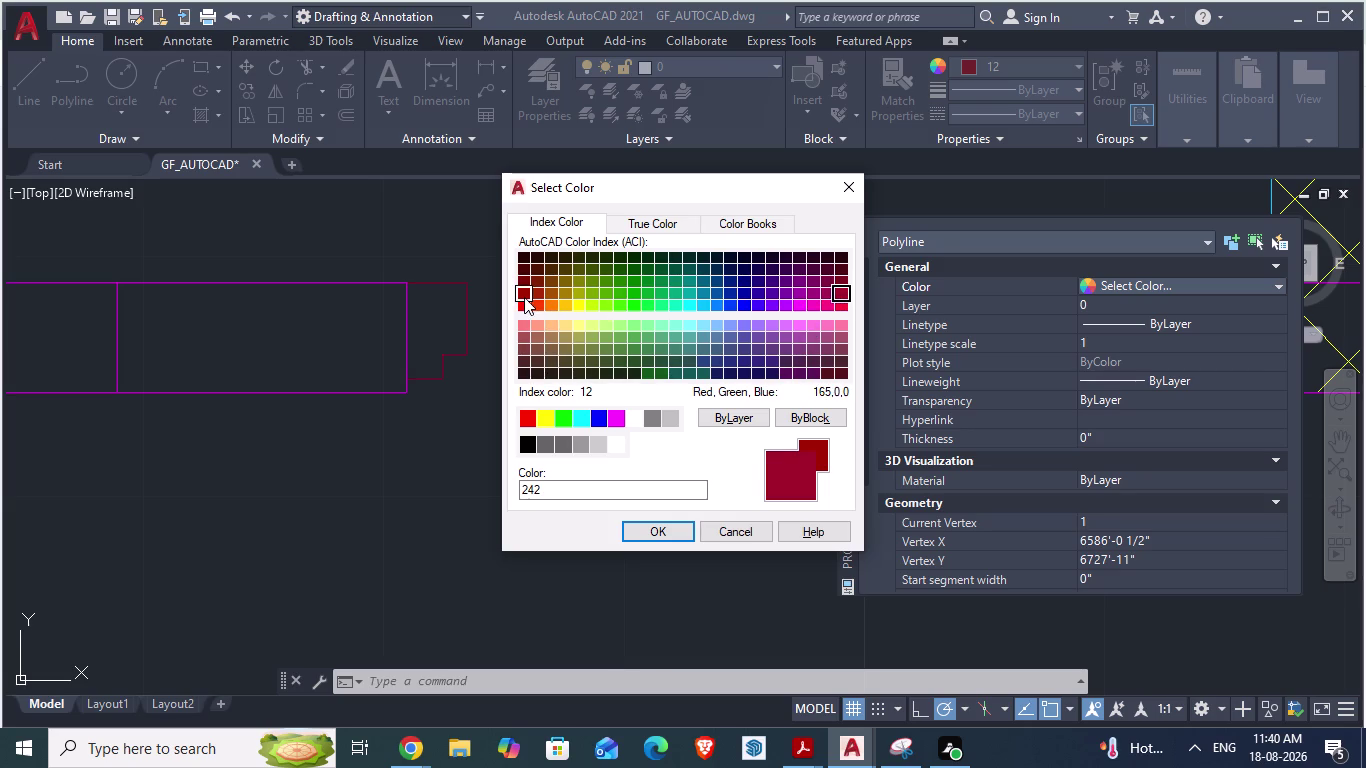
click(524, 297)
click(537, 288)
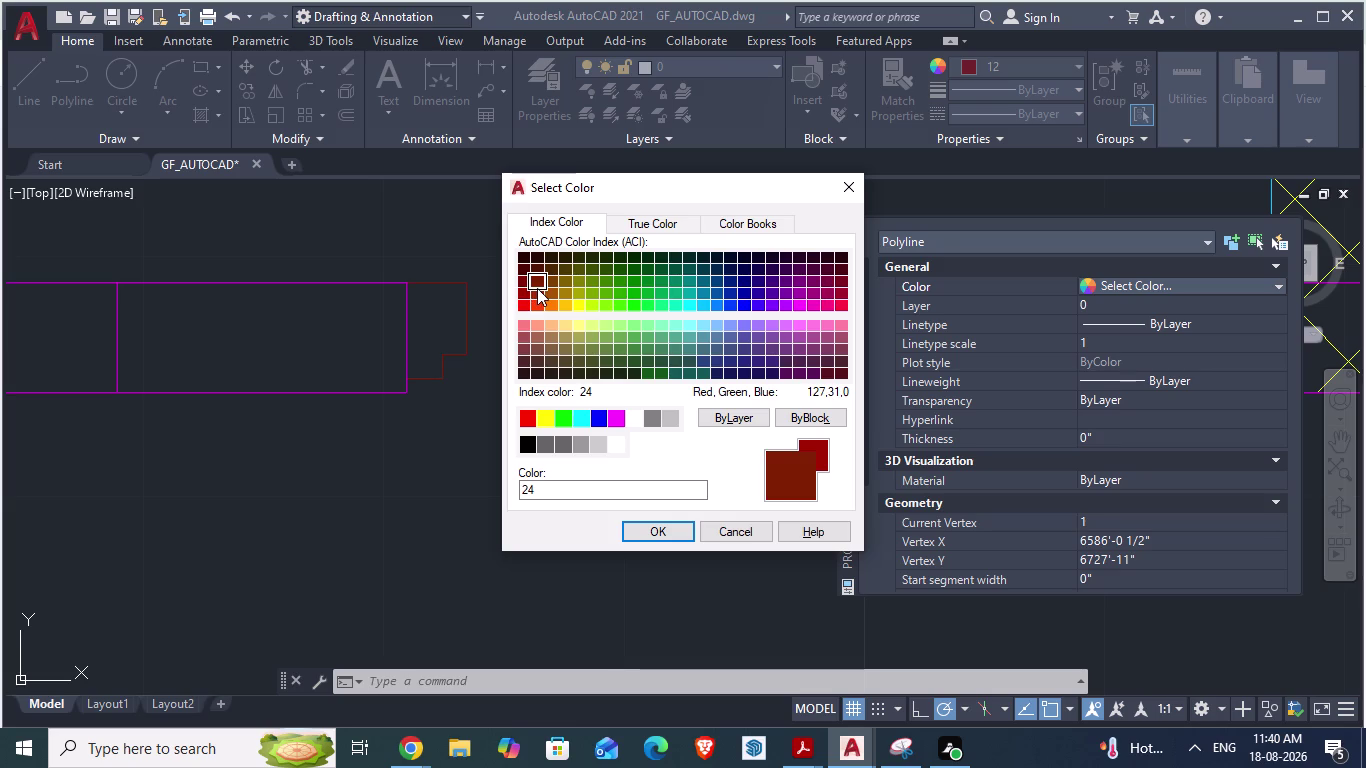
click(537, 291)
click(552, 294)
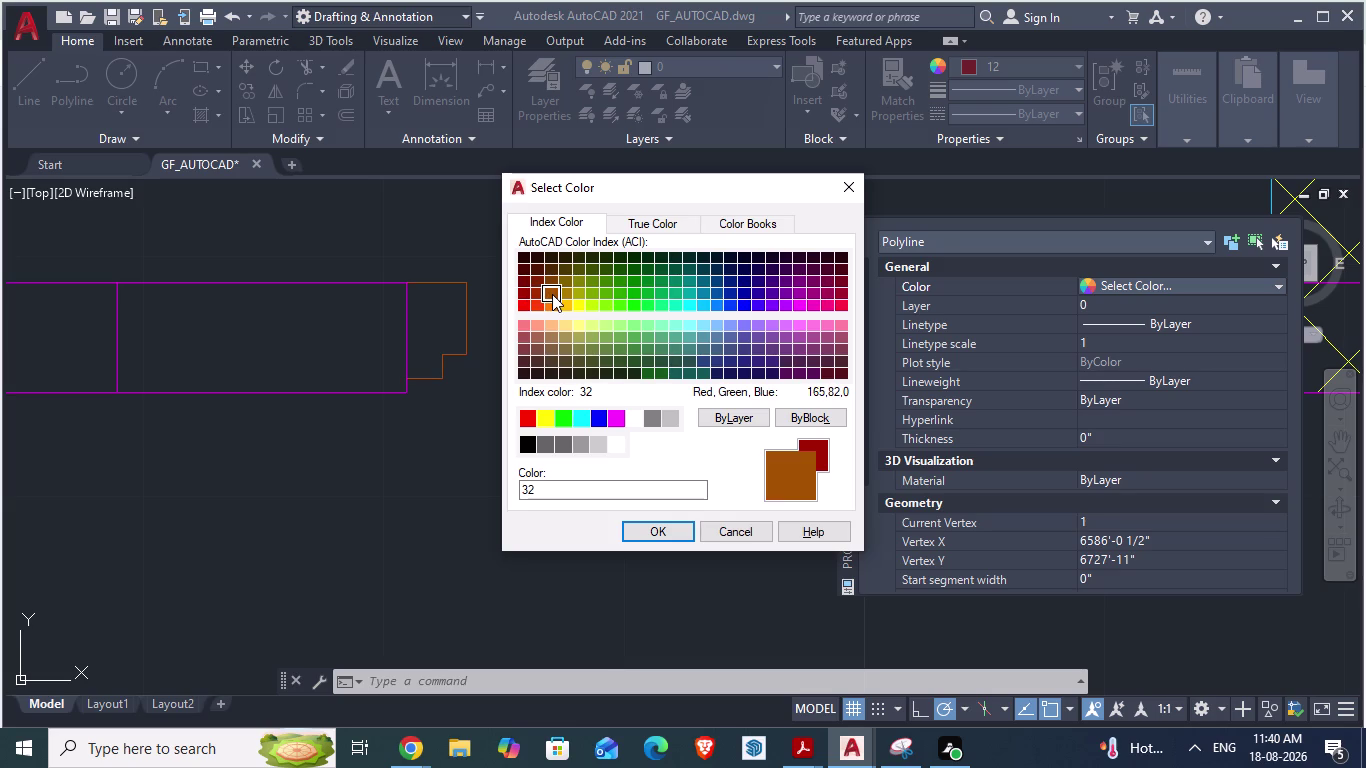
click(644, 531)
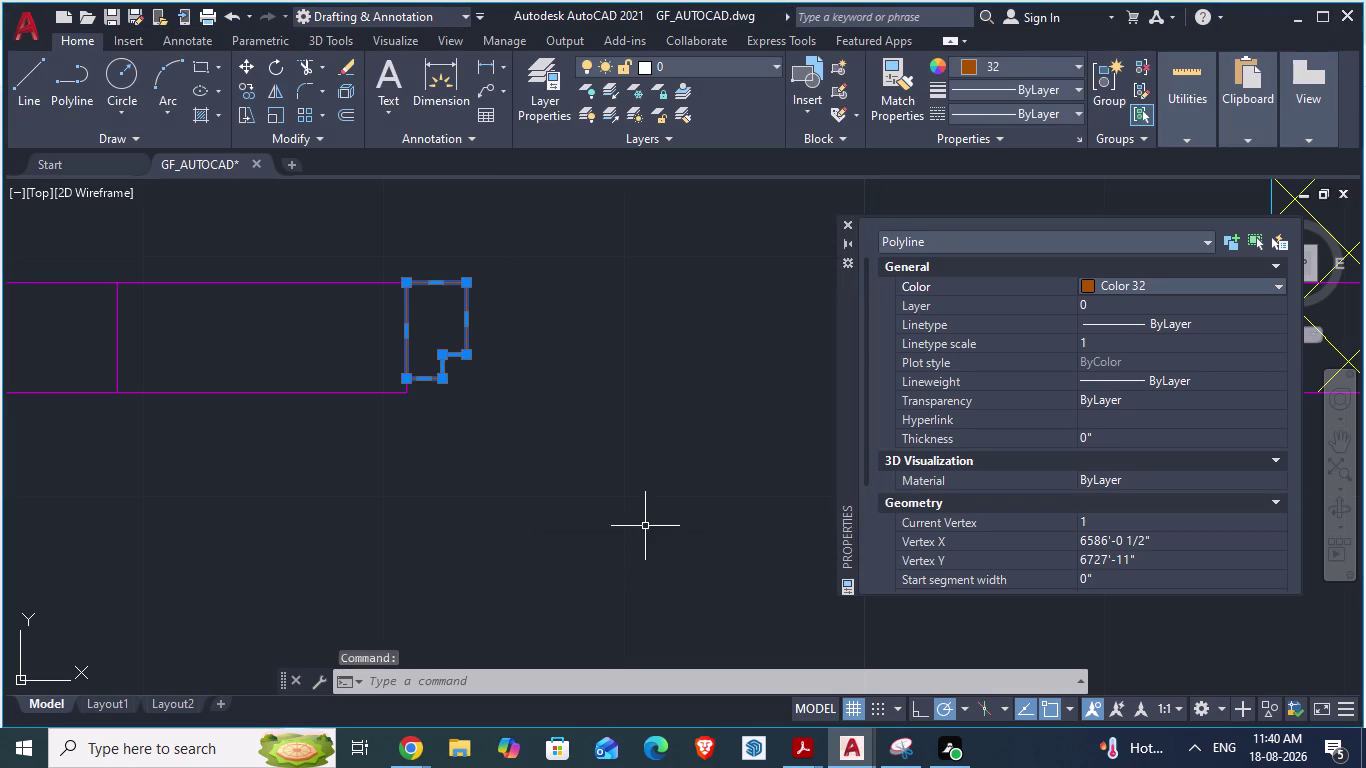
scroll(up, 3)
key(Escape)
scroll(down, 3)
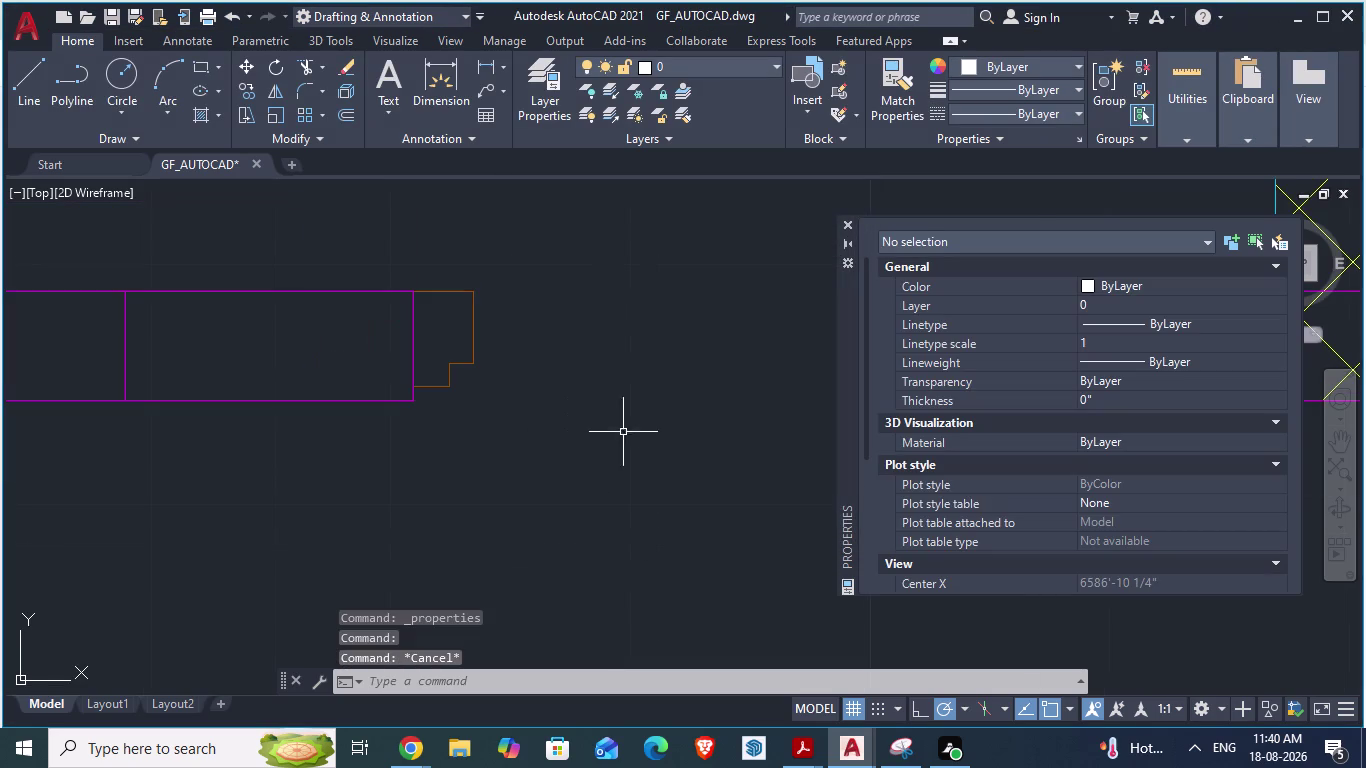
Copy the orange jamb outline with Ctrl+C/Ctrl+V and place the copy beside it.
scroll(down, 3)
scroll(down, 3)
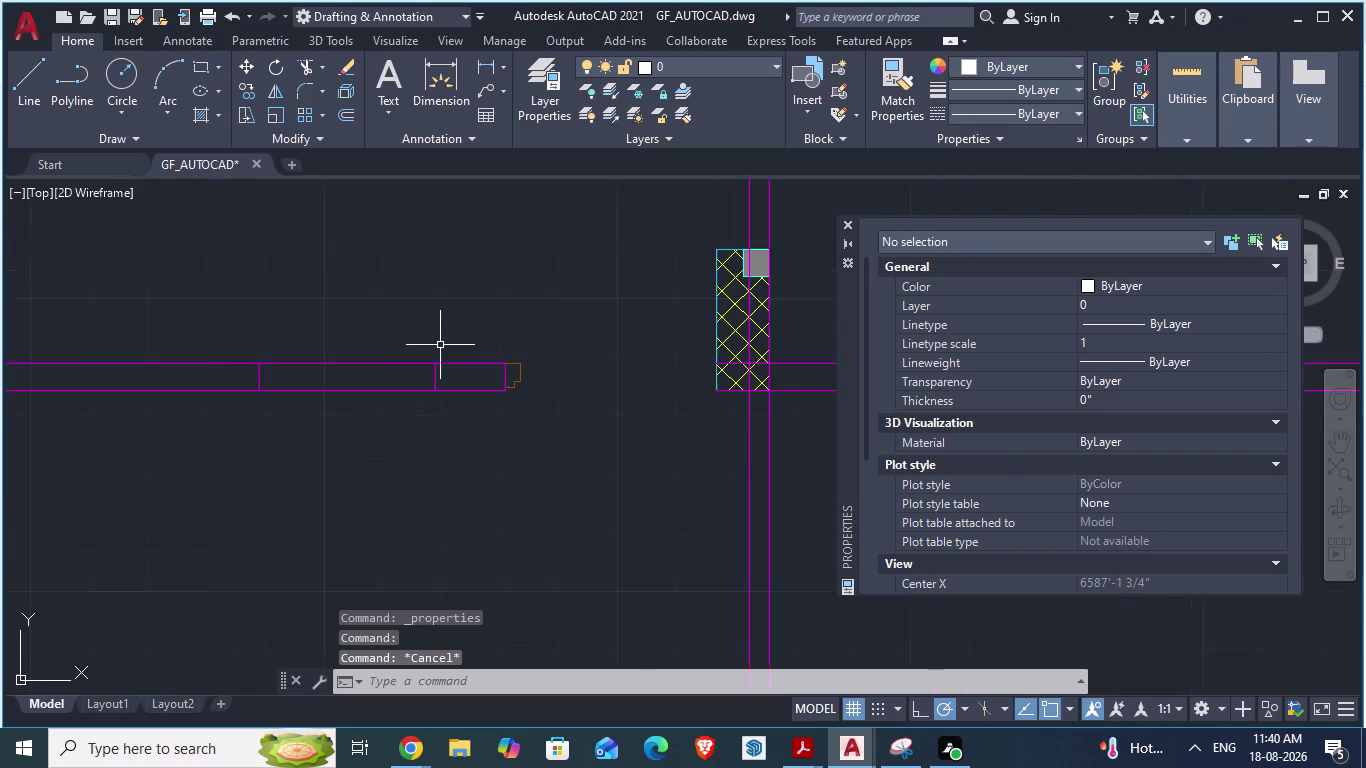
click(849, 226)
scroll(up, 3)
scroll(up, 3)
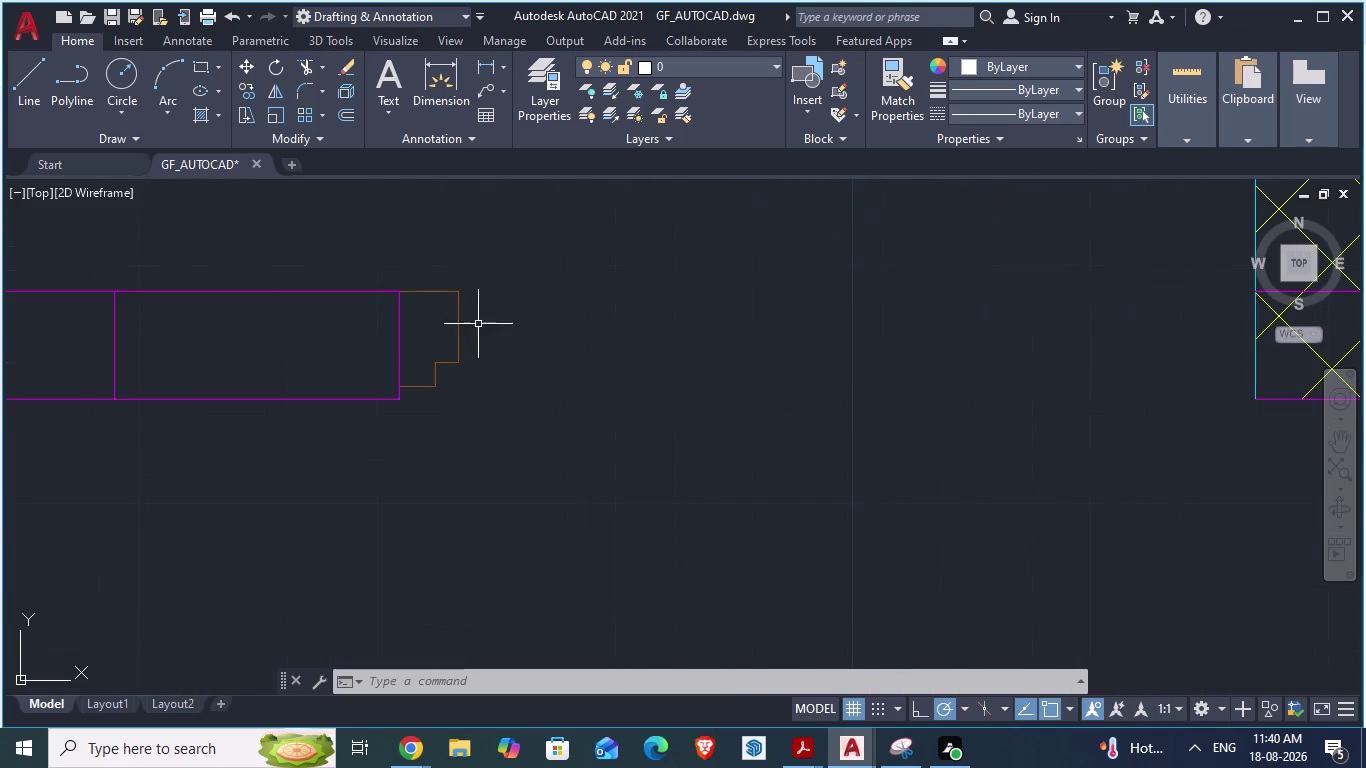
click(437, 291)
right_click(437, 290)
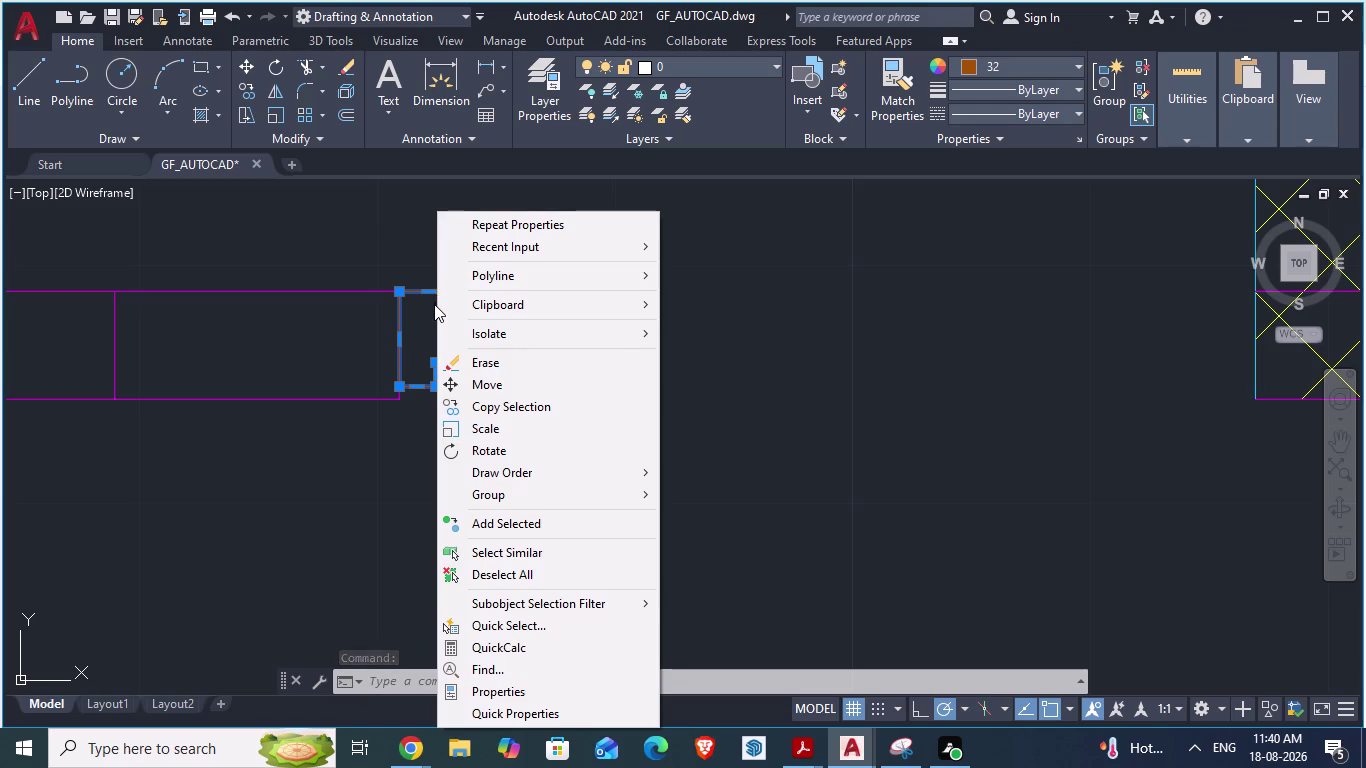
key(Escape)
scroll(up, 3)
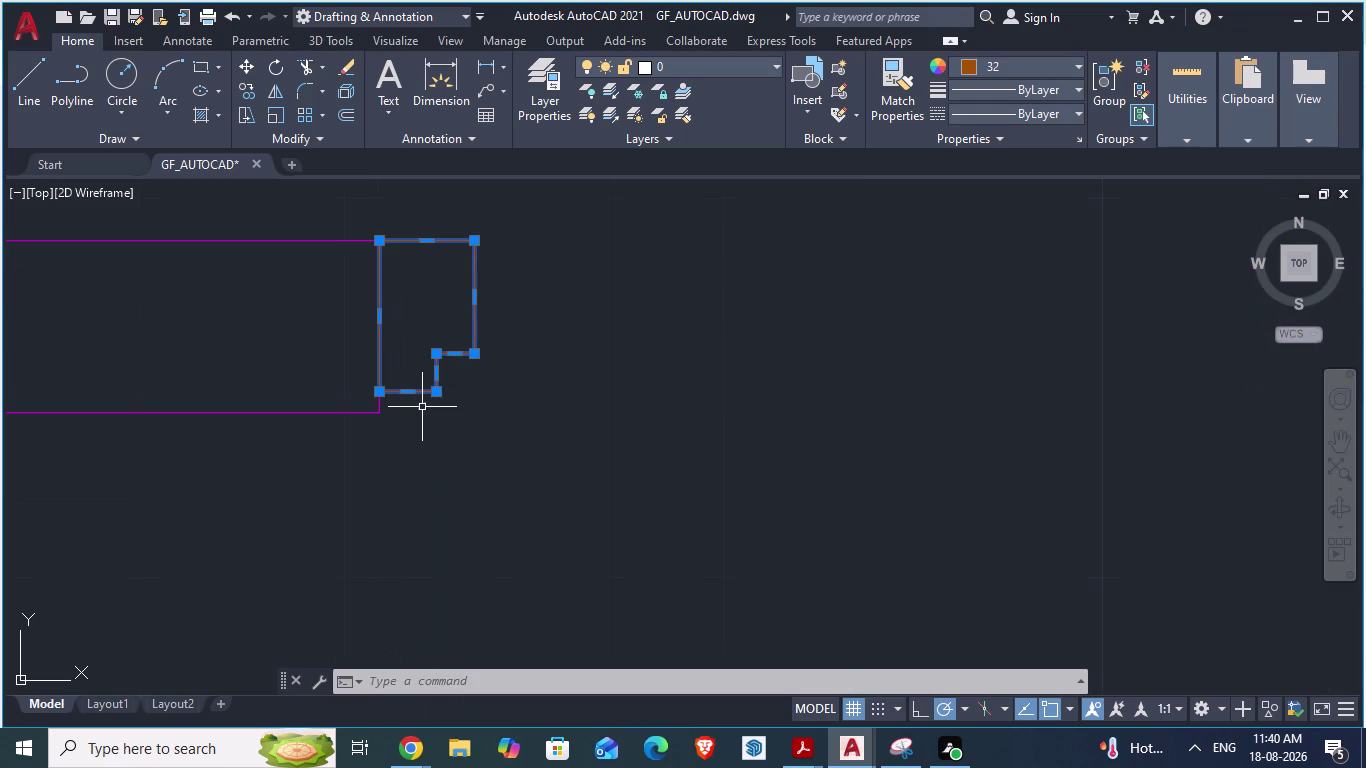
key(ctrl+c)
key(ctrl+v)
click(566, 383)
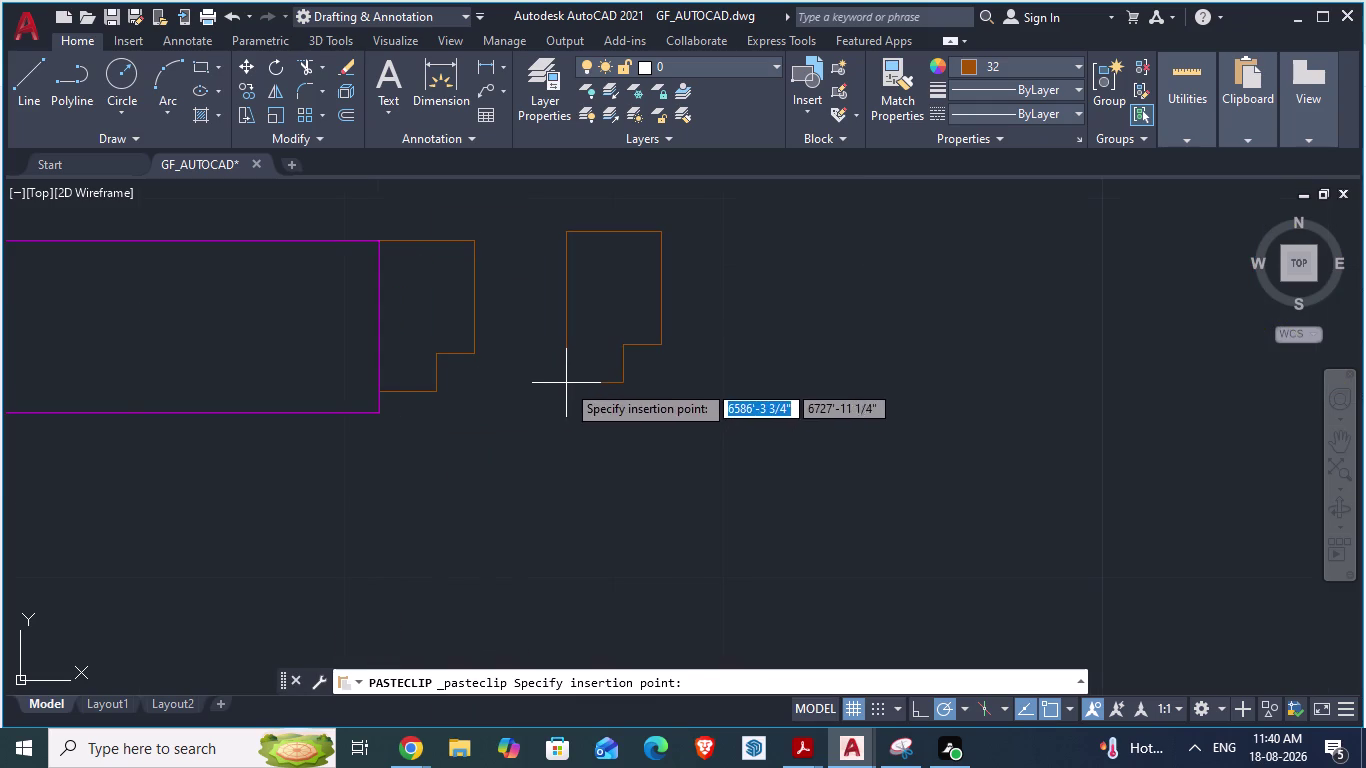
click(566, 316)
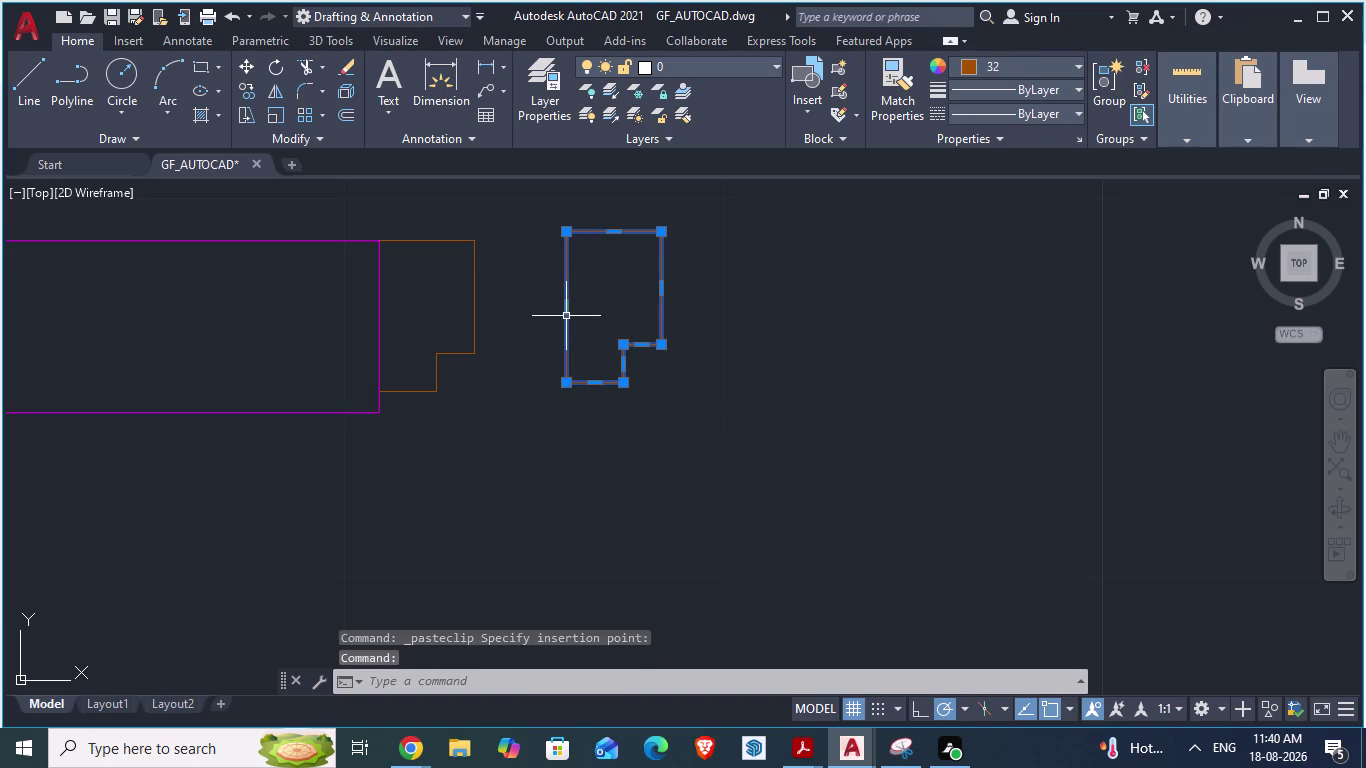
Rotate the pasted jamb copy 180 degrees about its top-left corner.
text(RO)
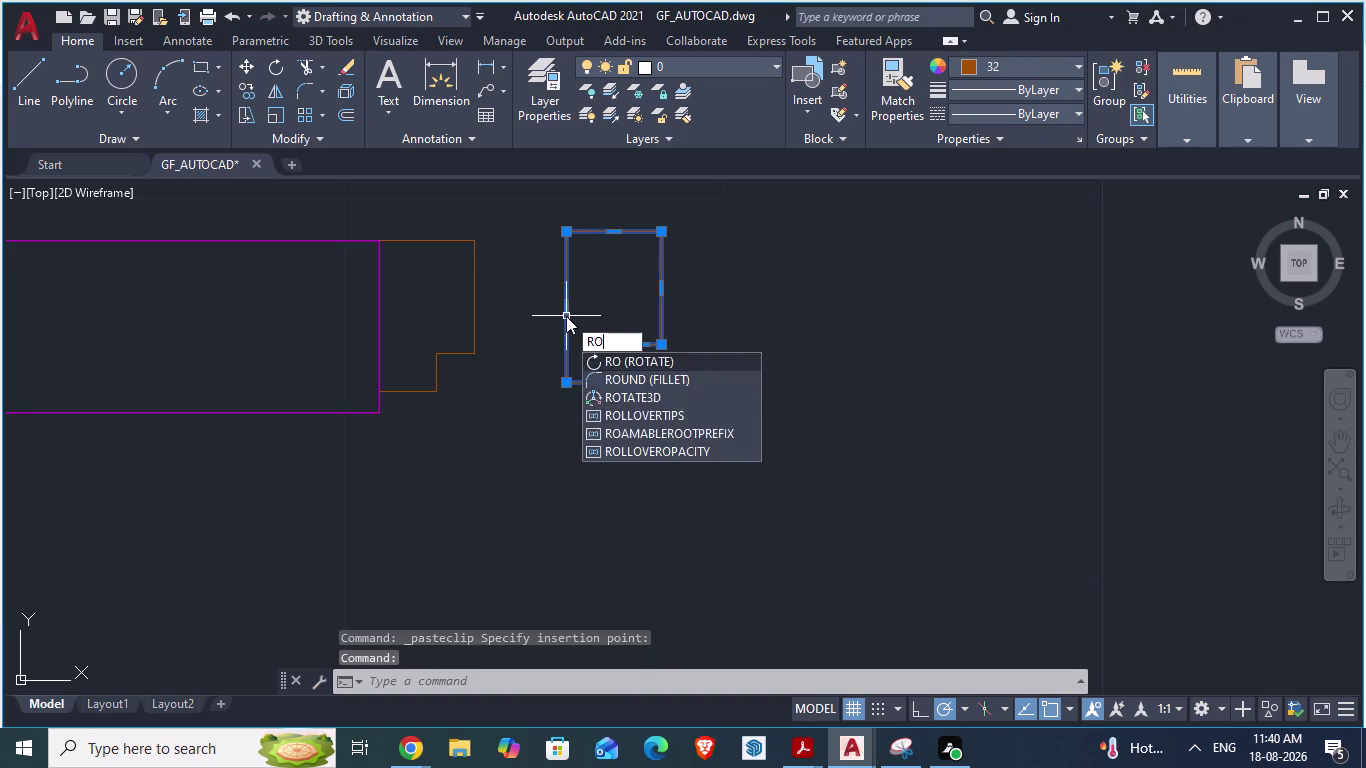
key(Return)
drag(567, 234, 570, 234)
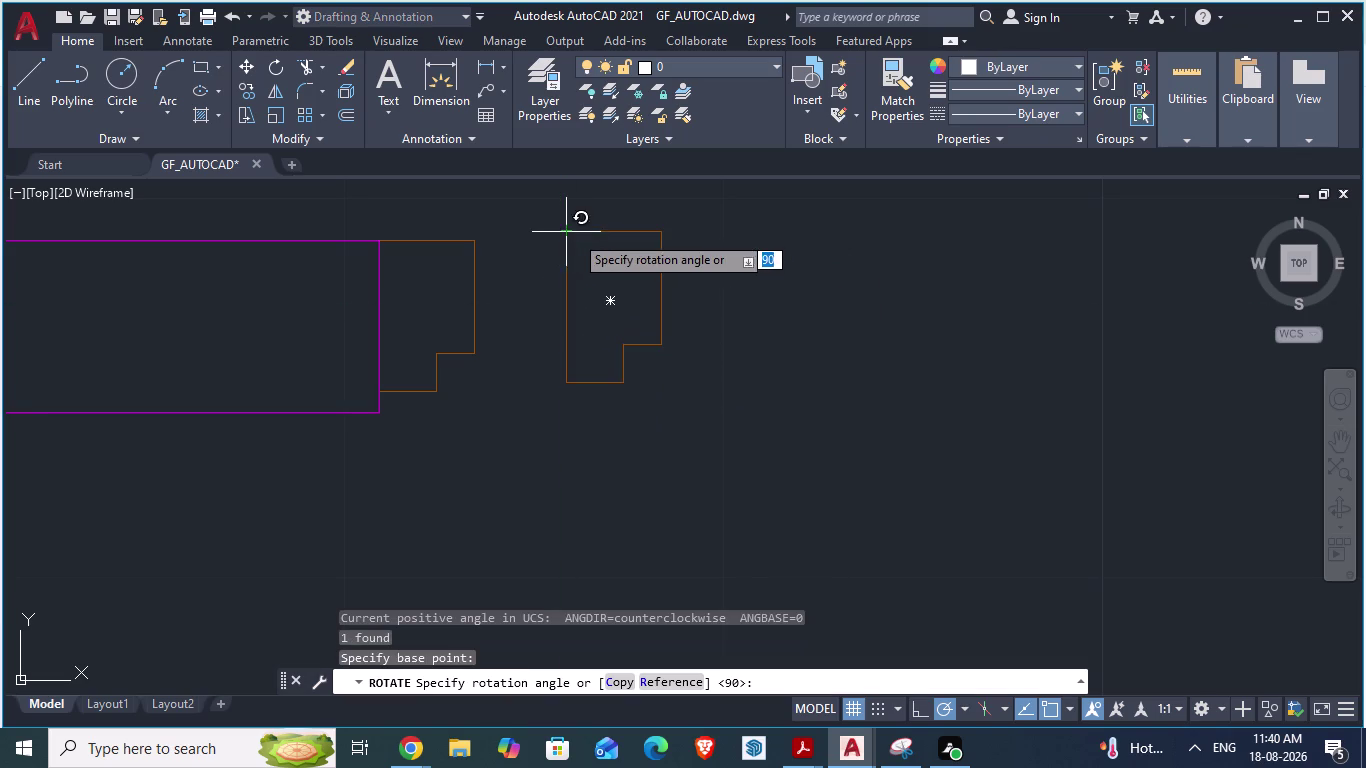
drag(570, 234, 578, 258)
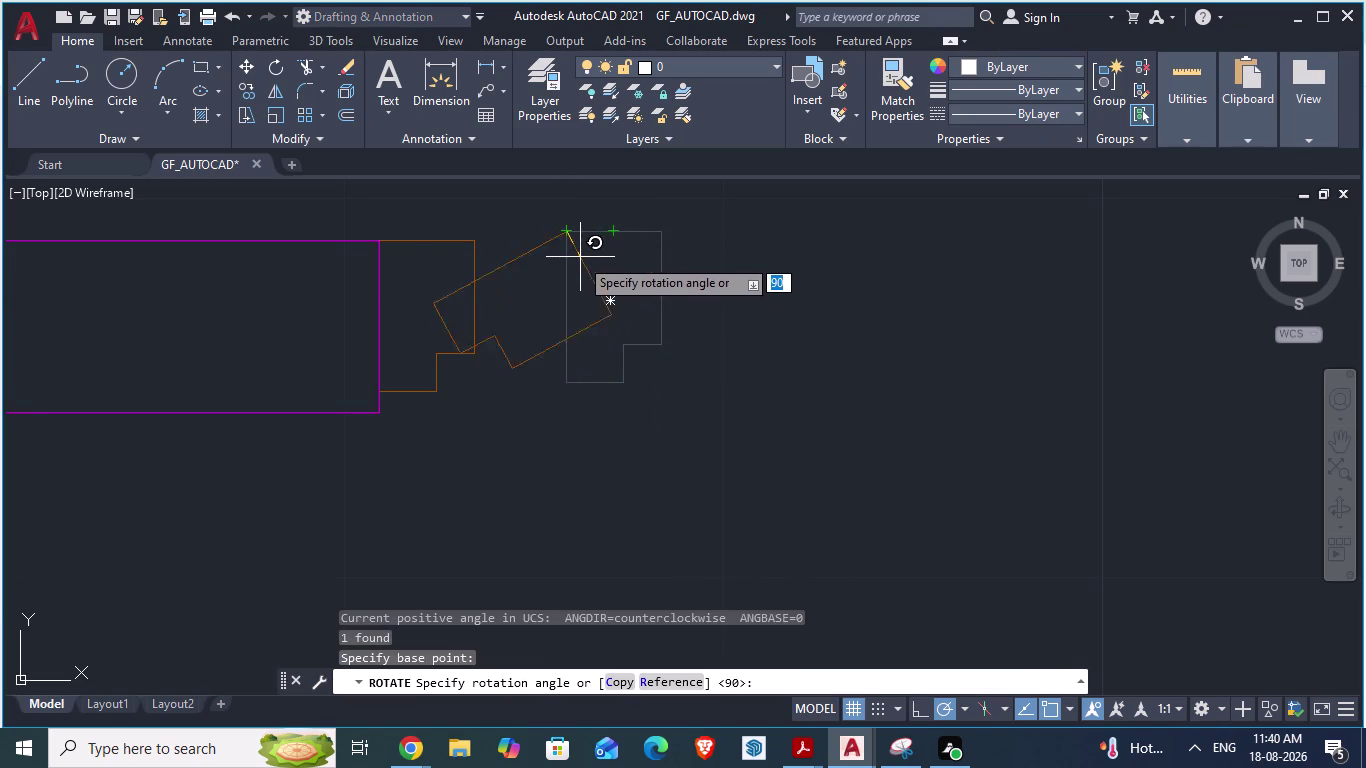
drag(578, 258, 569, 258)
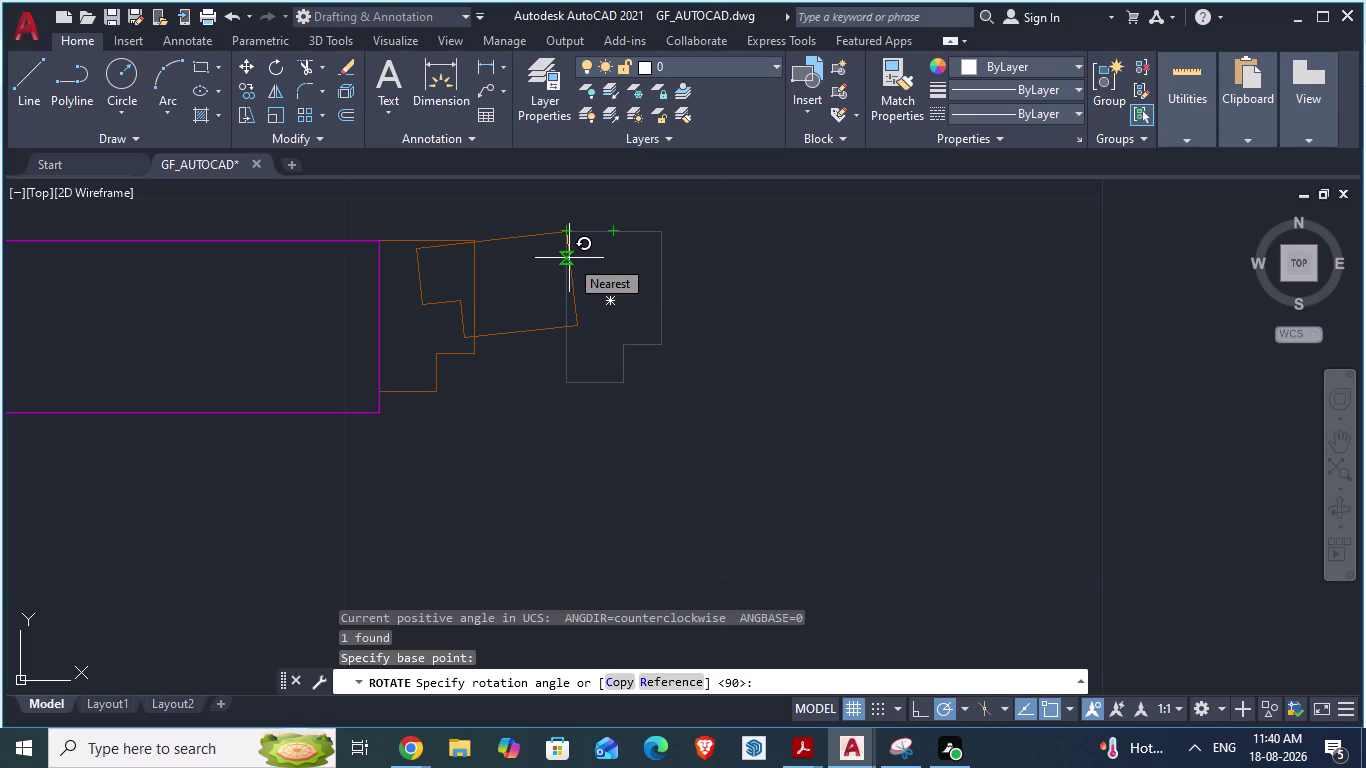
text(180)
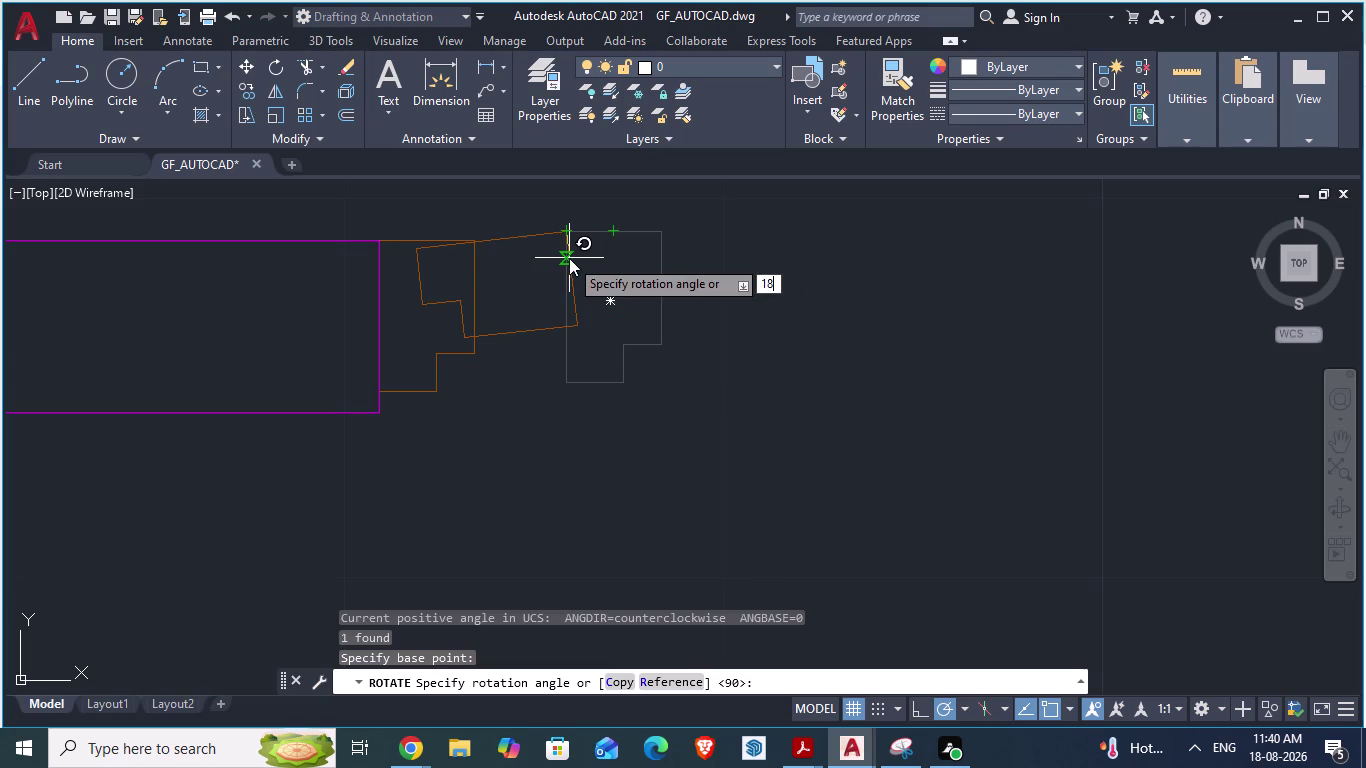
key(Return)
scroll(down, 3)
scroll(down, 3)
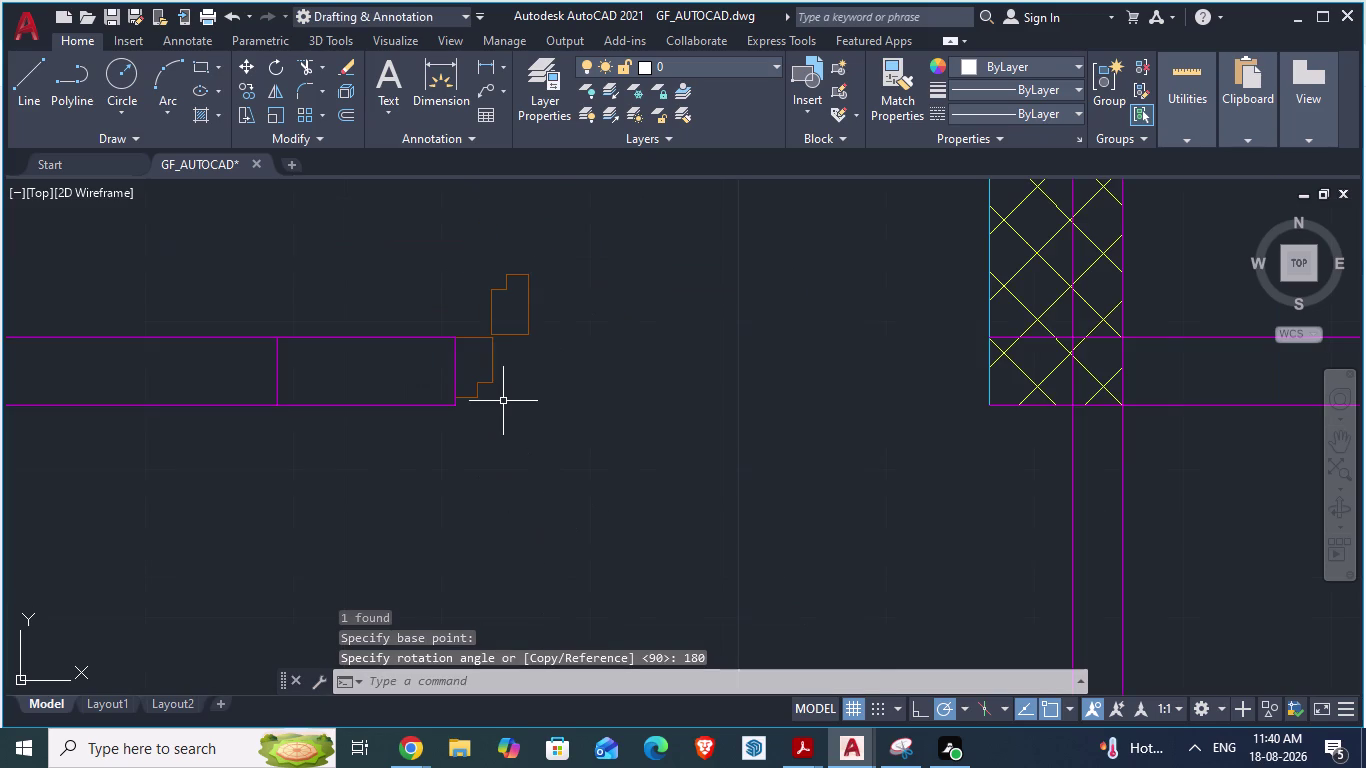
Rotate the flipped copy a further 90 degrees about its lower-right corner.
click(522, 336)
text(RO)
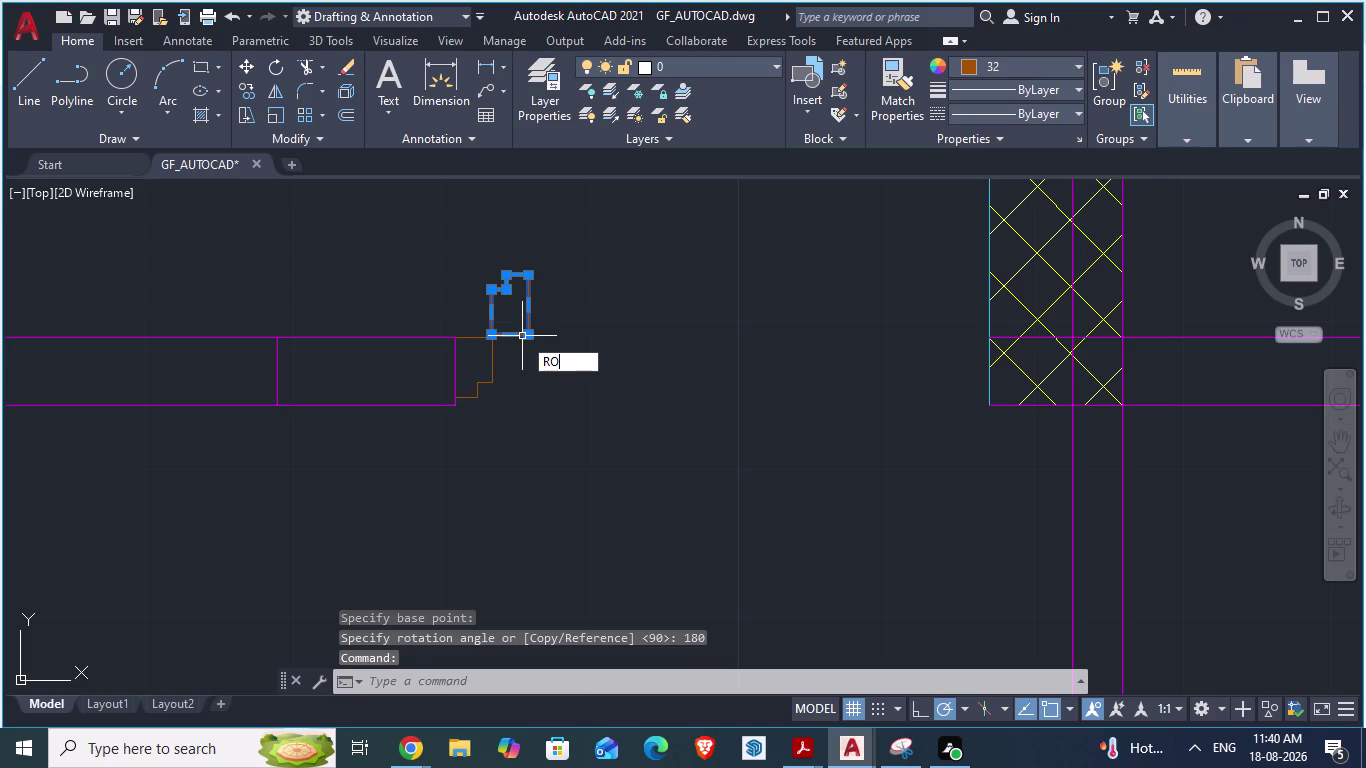
key(Return)
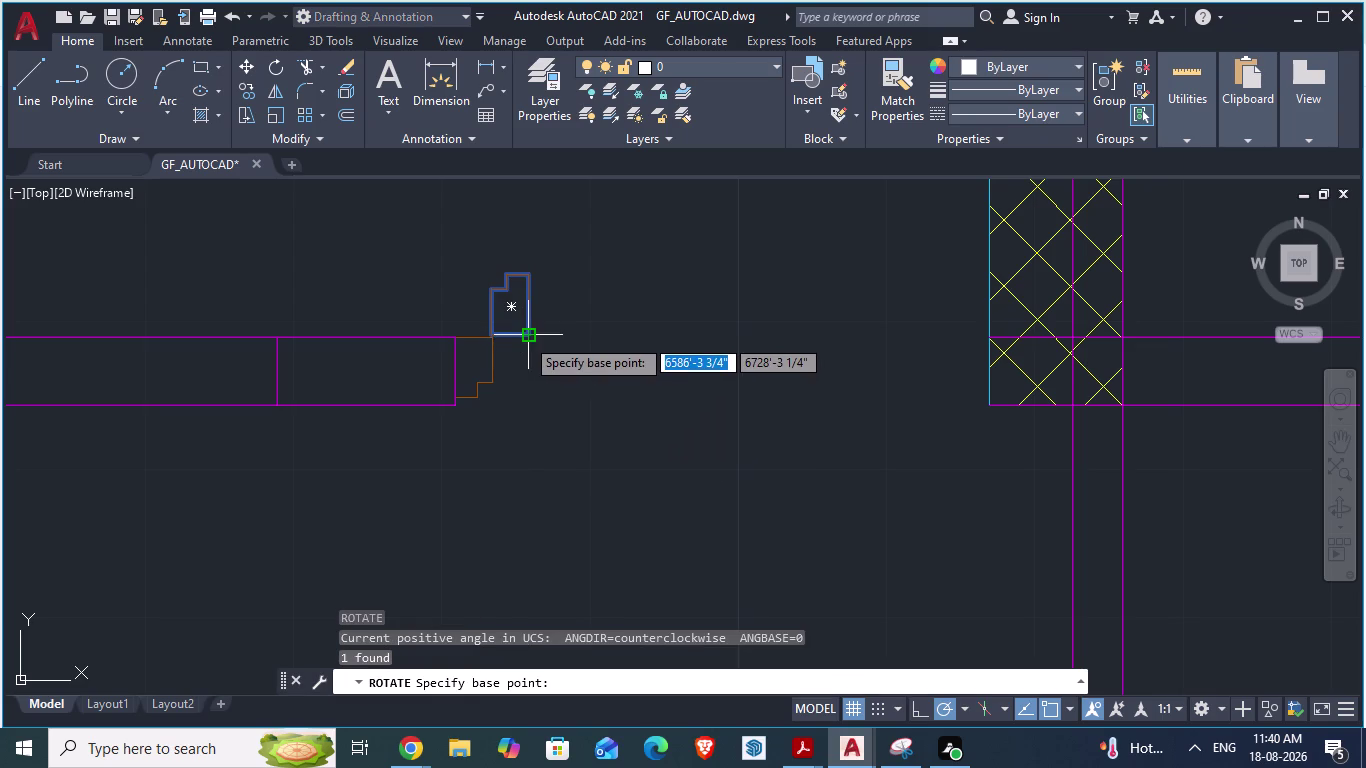
drag(525, 337, 543, 310)
text(90)
key(Return)
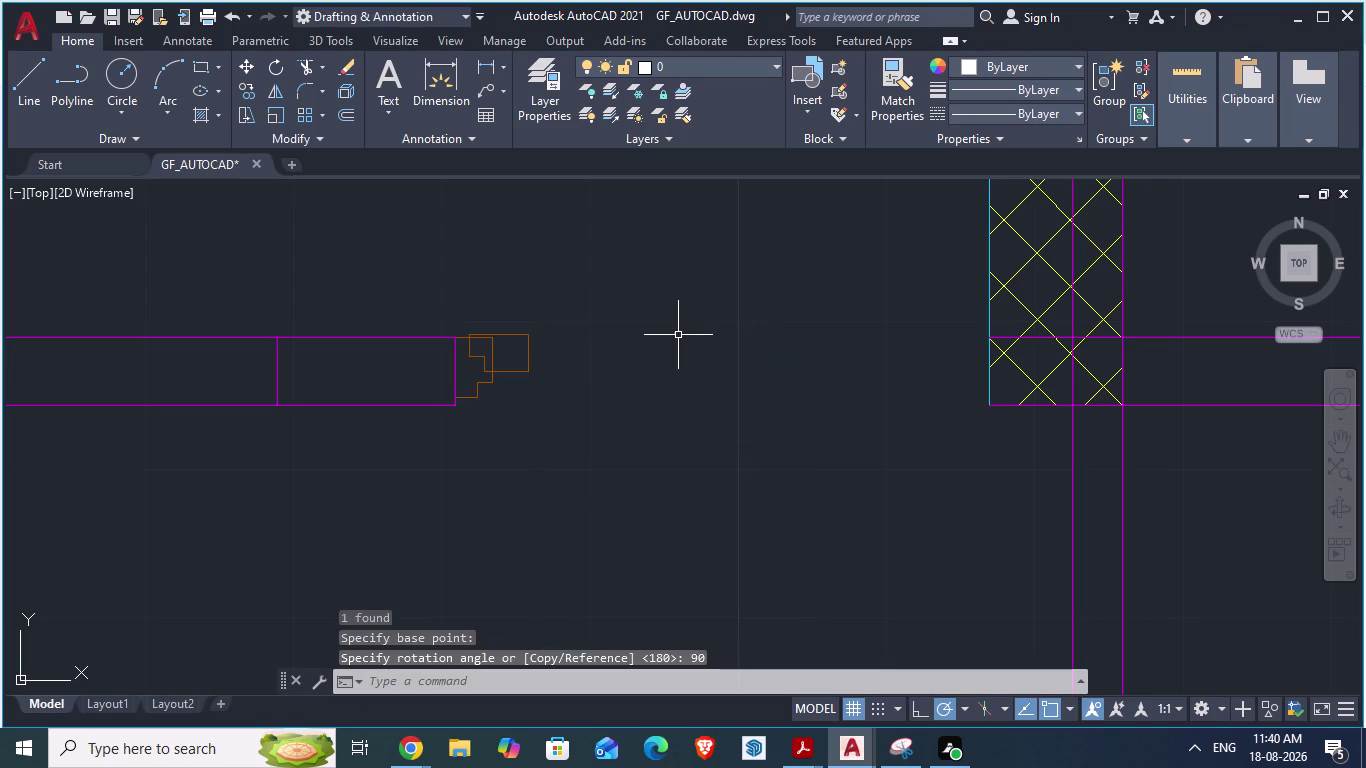
Attempt more rotations of the copy, cancel them, and reselect the copy.
text(RO)
key(Return)
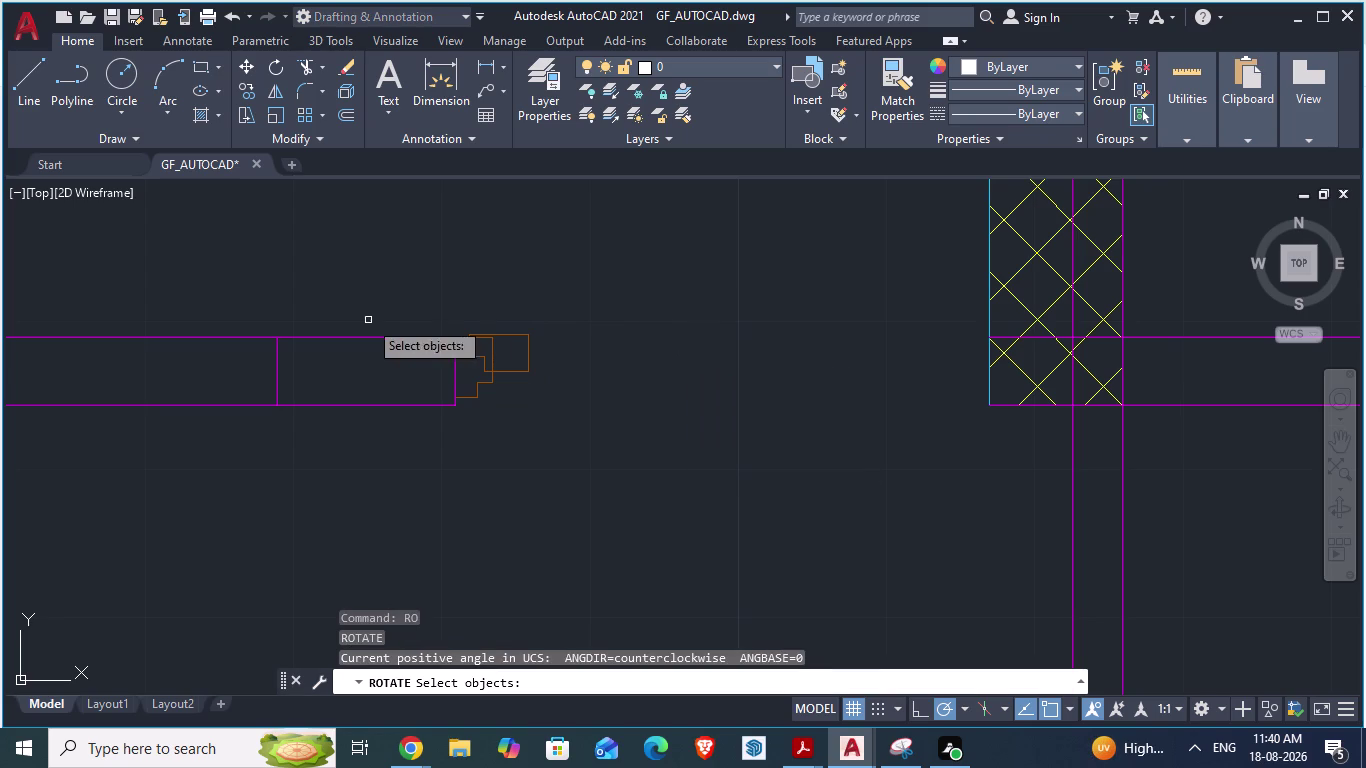
click(510, 334)
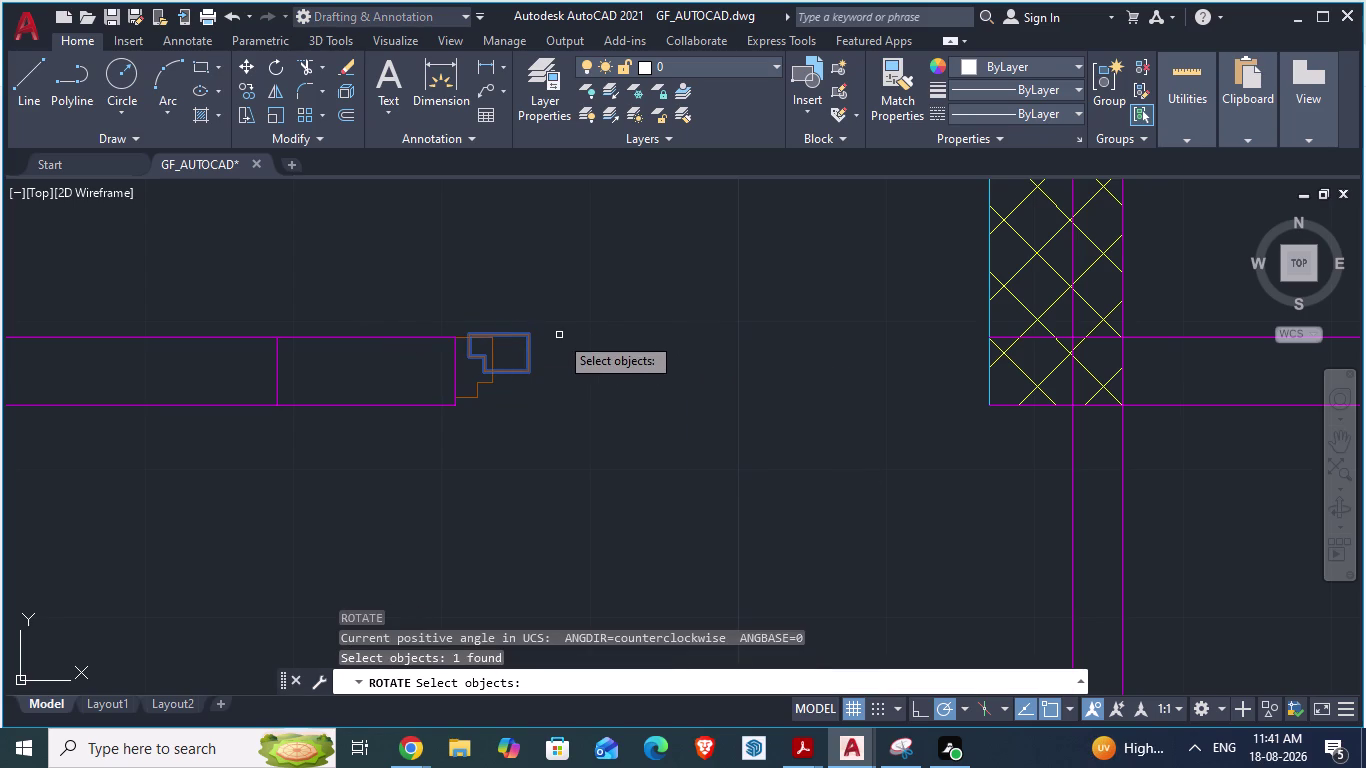
text(RO)
key(Return)
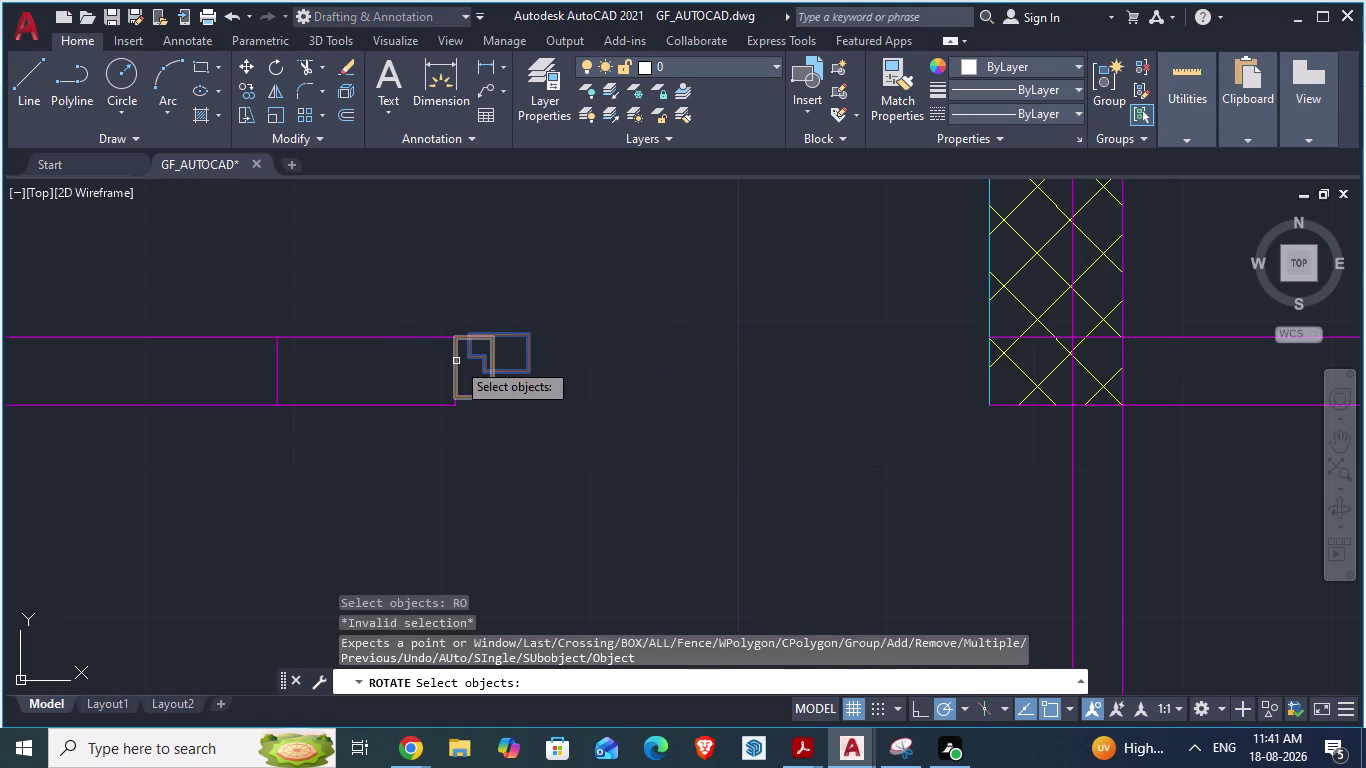
key(Escape)
key(Escape)
text(RO)
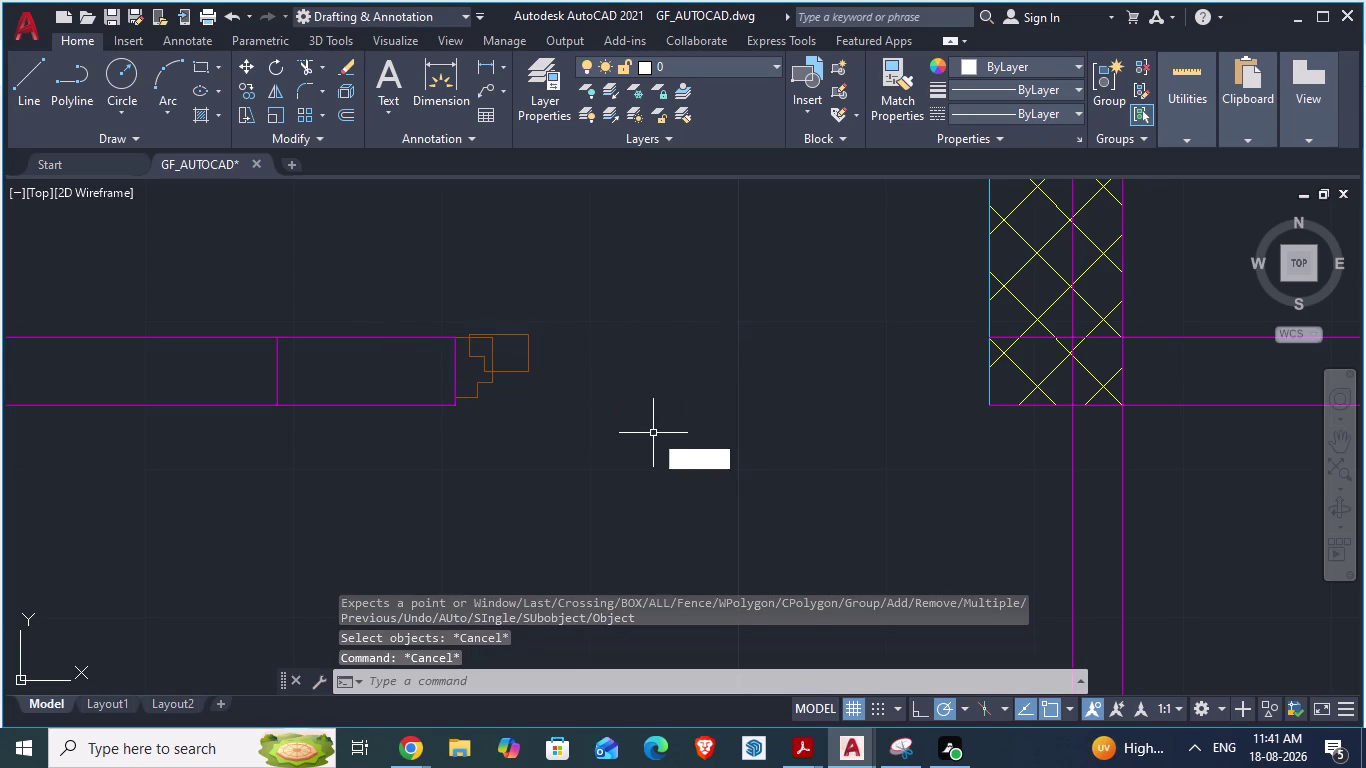
key(Return)
scroll(up, 3)
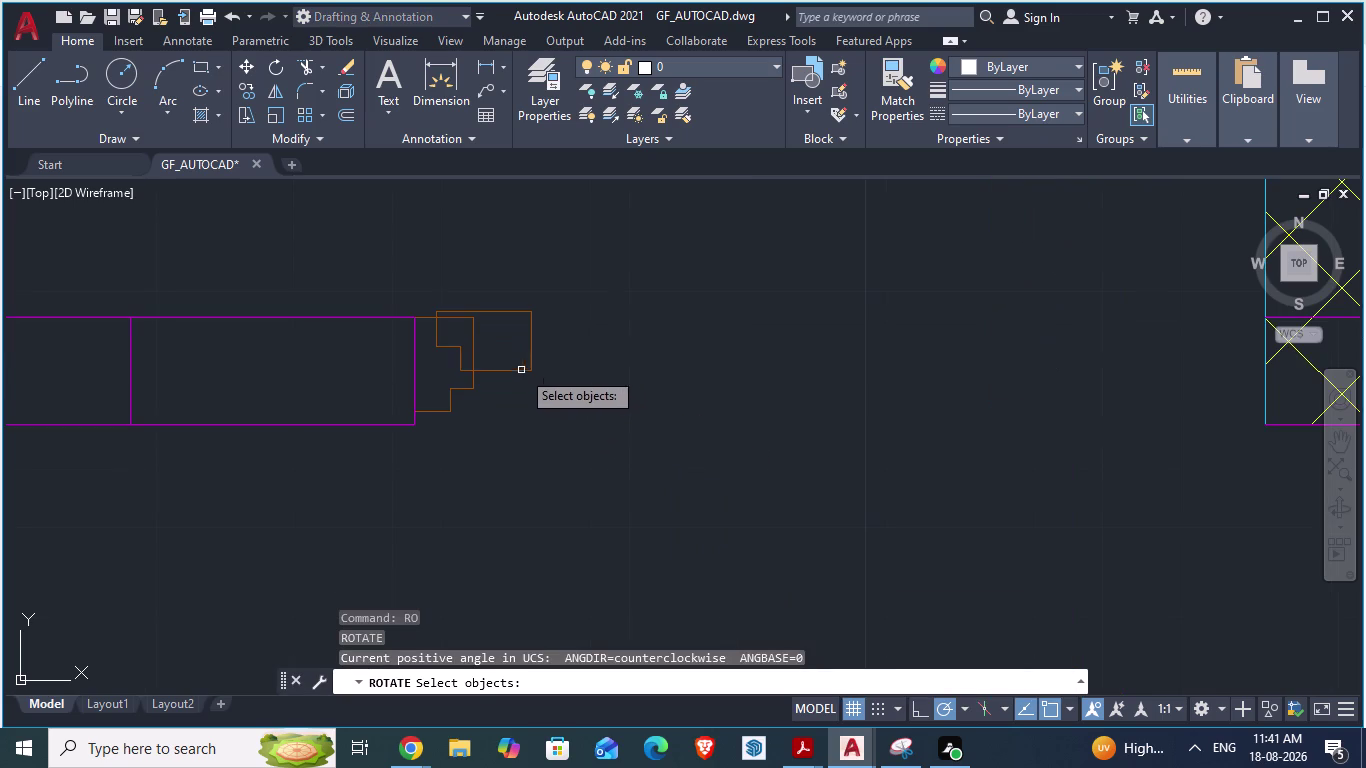
click(509, 374)
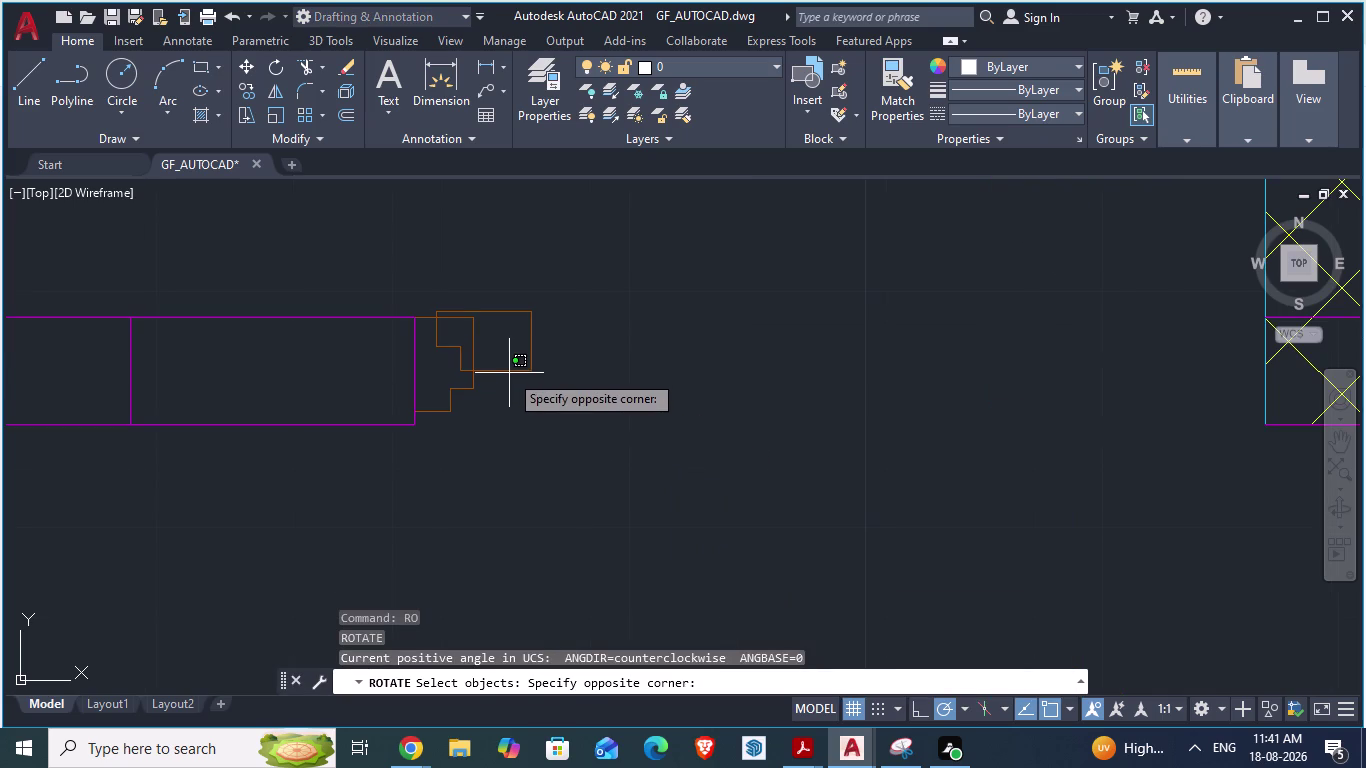
key(Escape)
key(Escape)
key(Escape)
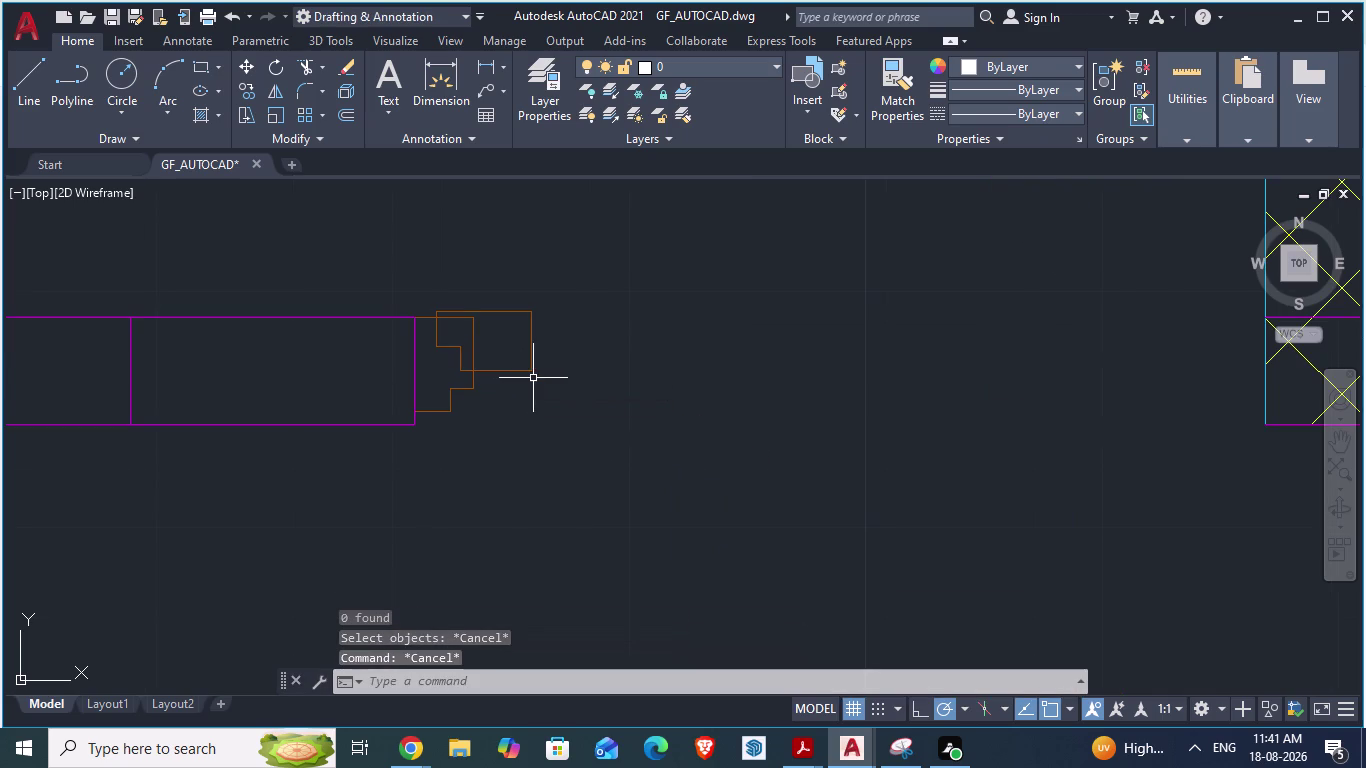
click(523, 371)
Rotate the jamb copy 90 degrees about the point where it meets the wall.
text(R)
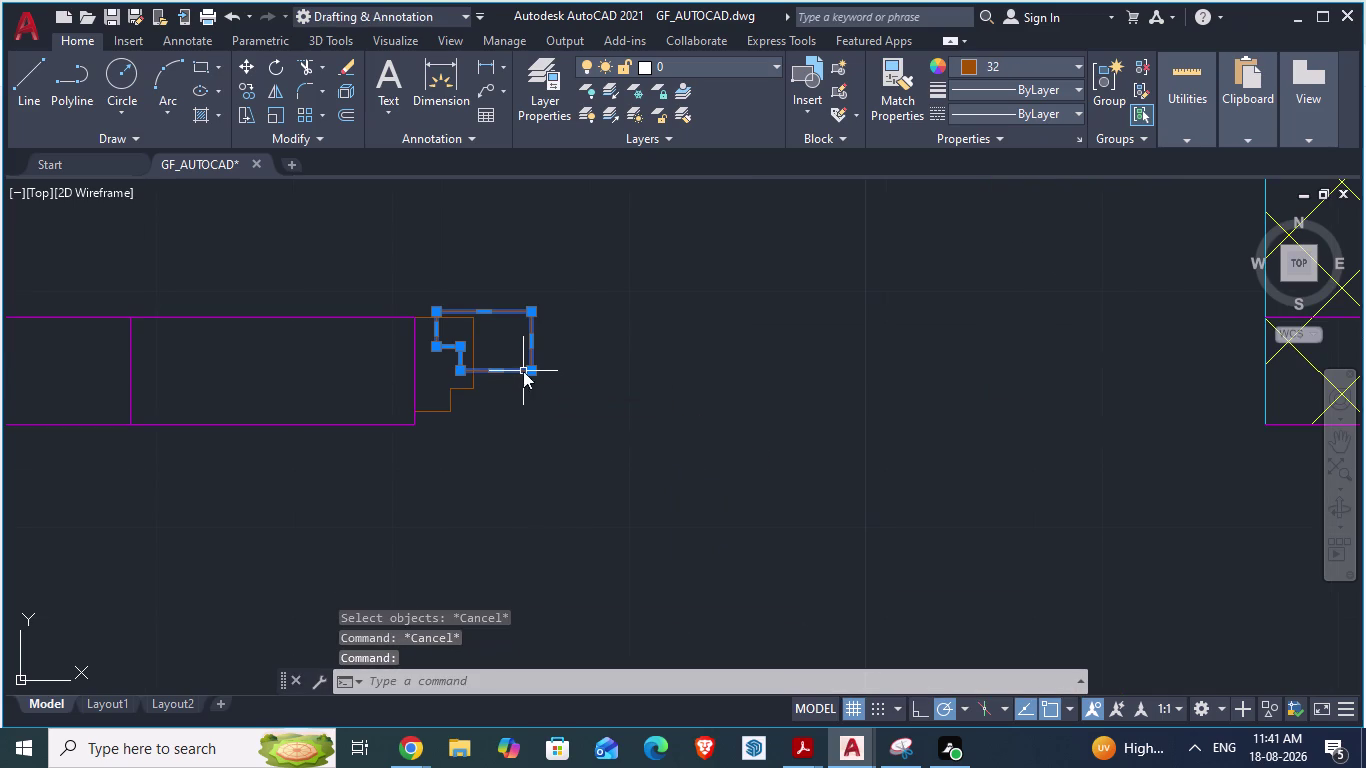
text(O)
key(Return)
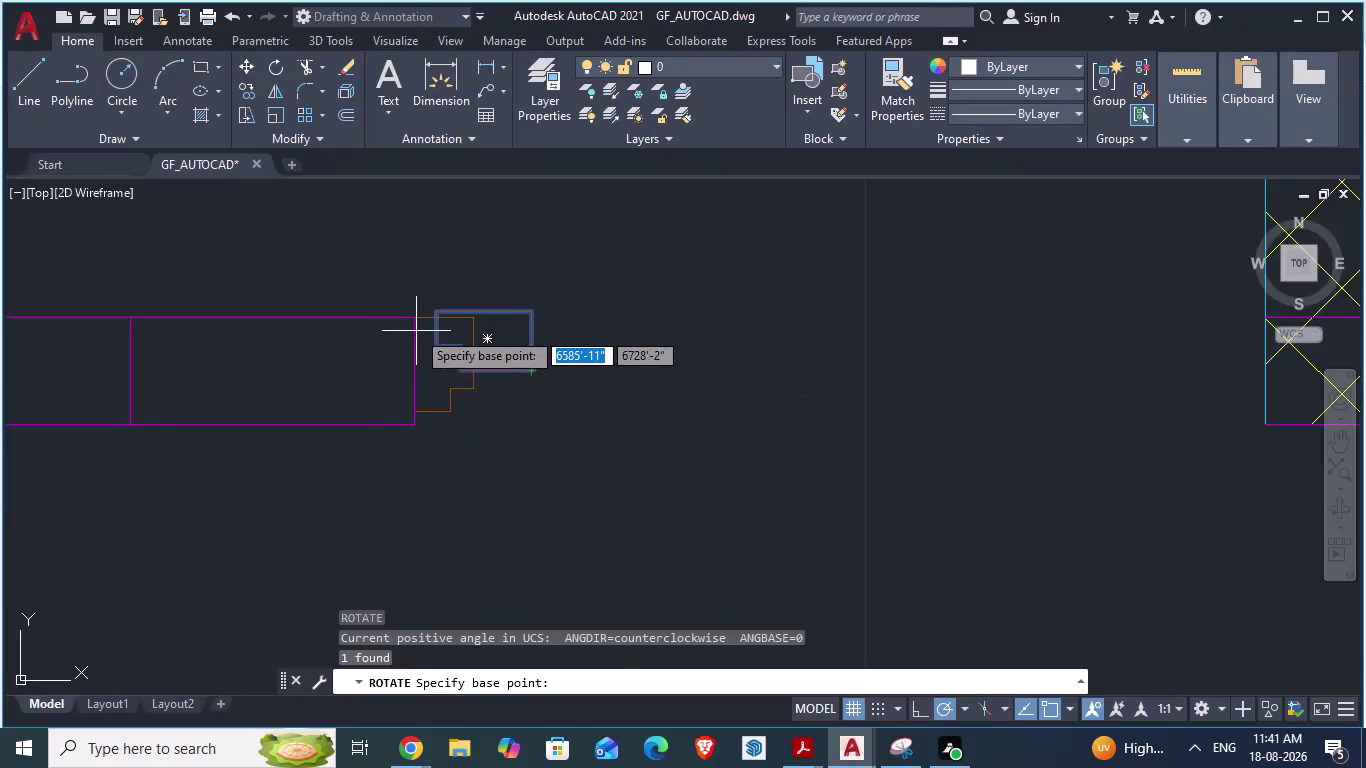
click(437, 314)
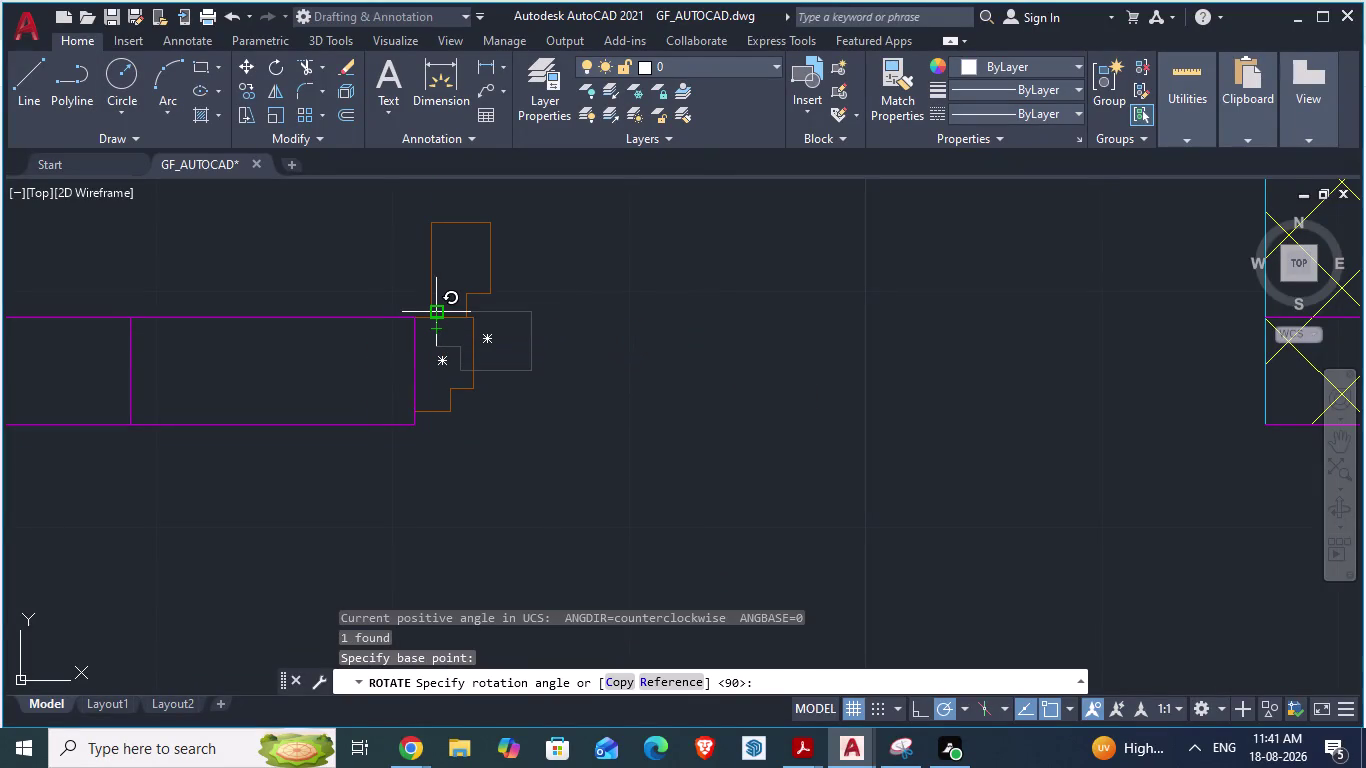
text(90)
key(Return)
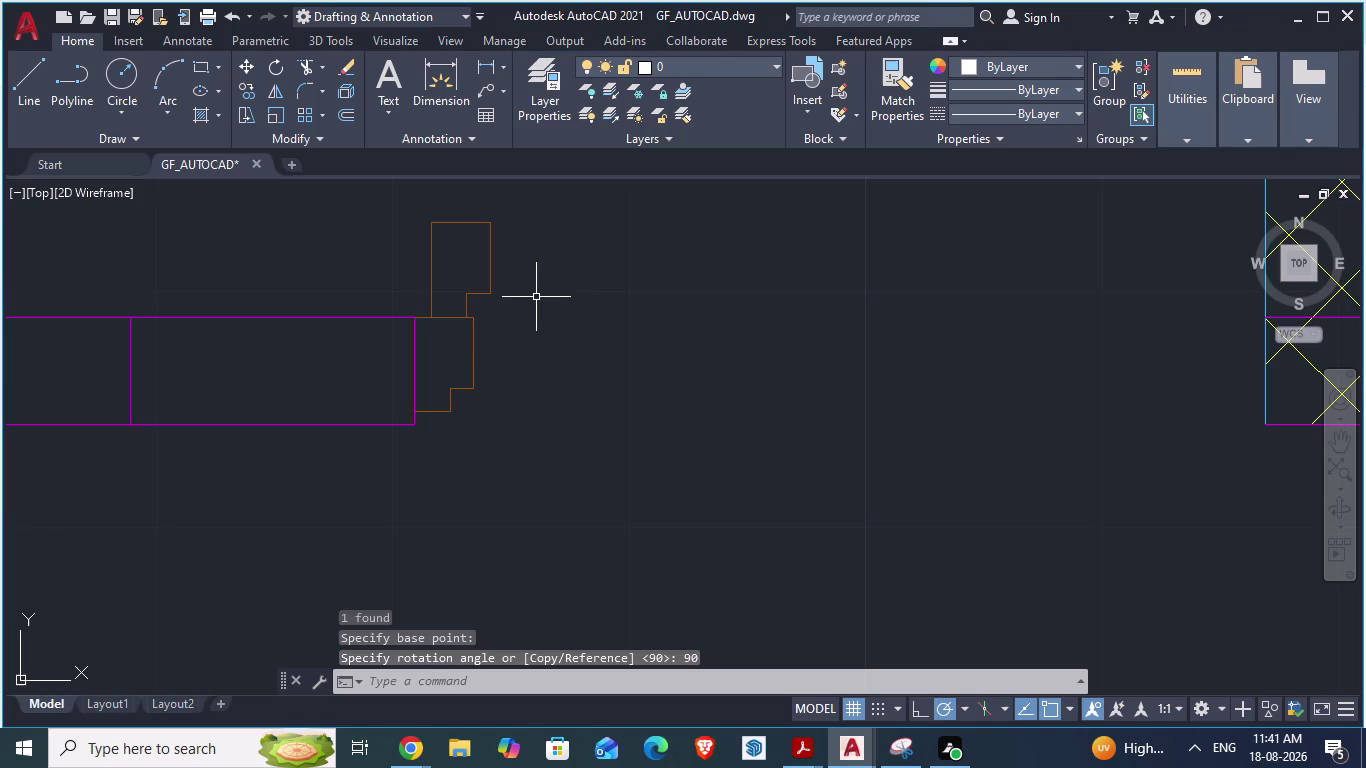
Cancel the attempted corner reshaping and undo twice to reverse the rotation.
click(430, 268)
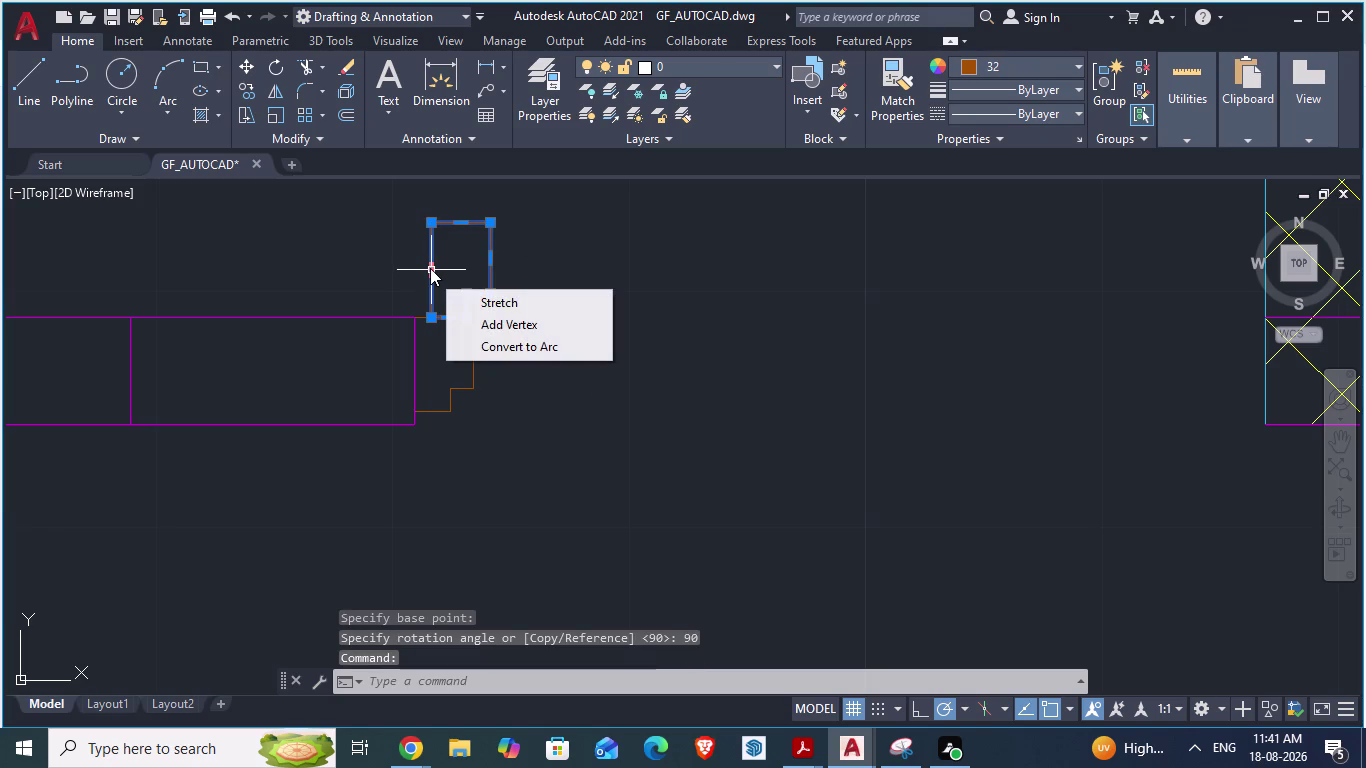
text(RO)
key(Return)
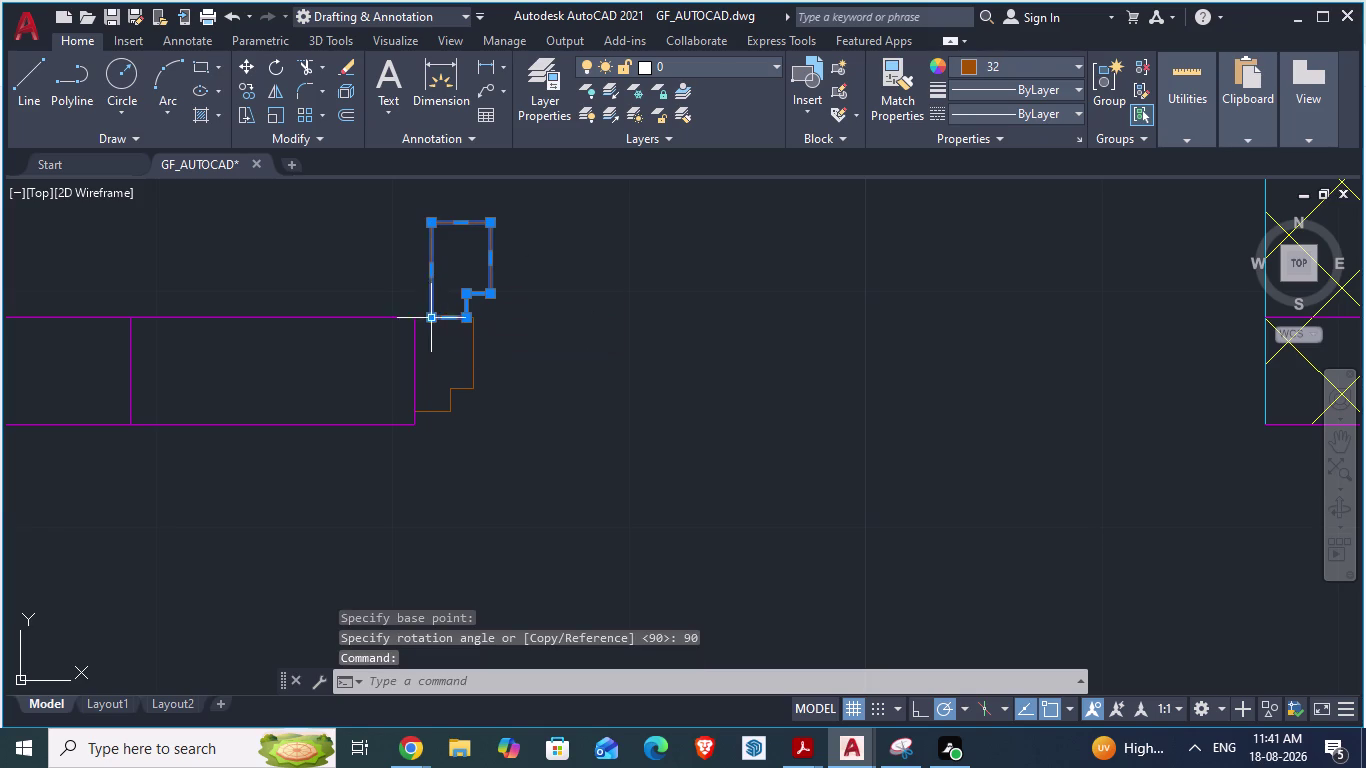
drag(431, 320, 499, 317)
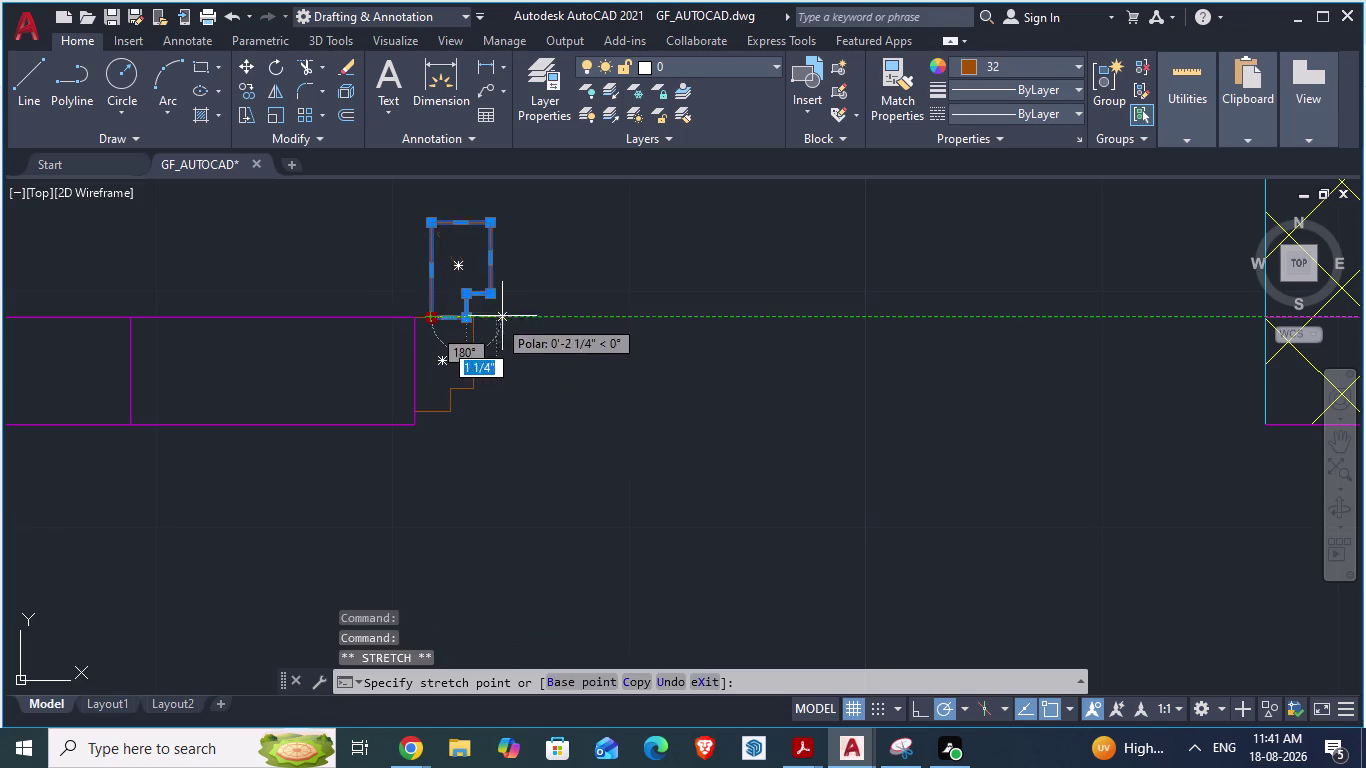
drag(499, 317, 524, 305)
key(Escape)
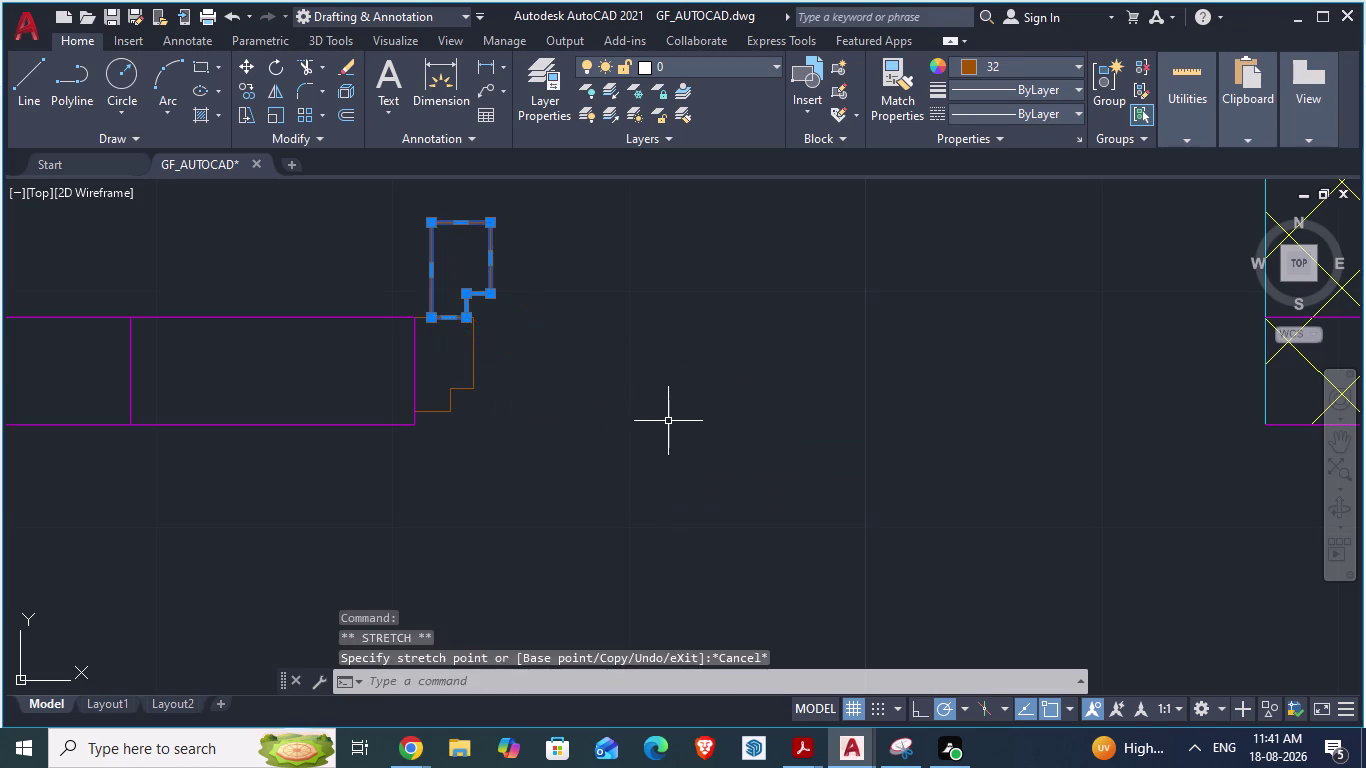
key(Escape)
key(ctrl+z)
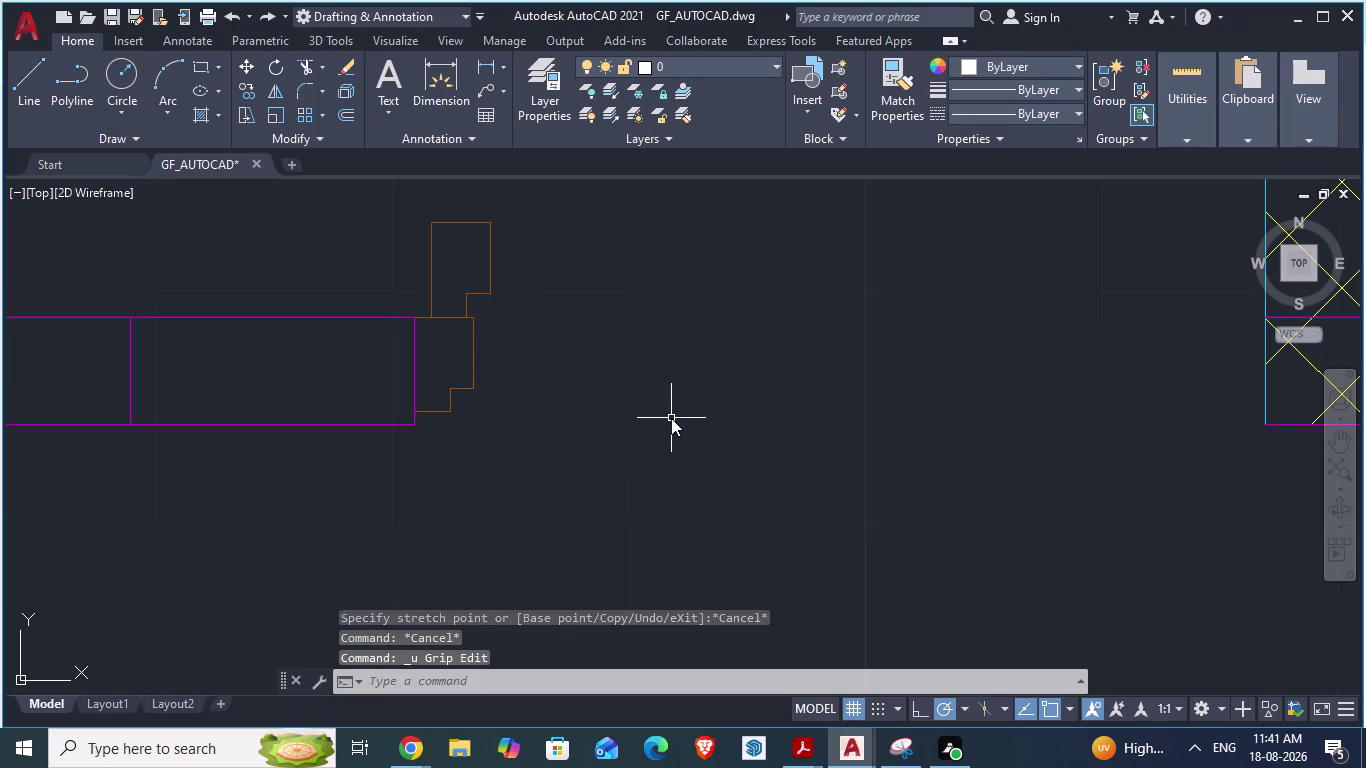
key(ctrl+z)
Move the jamb outline into open space right of the wall end.
click(523, 370)
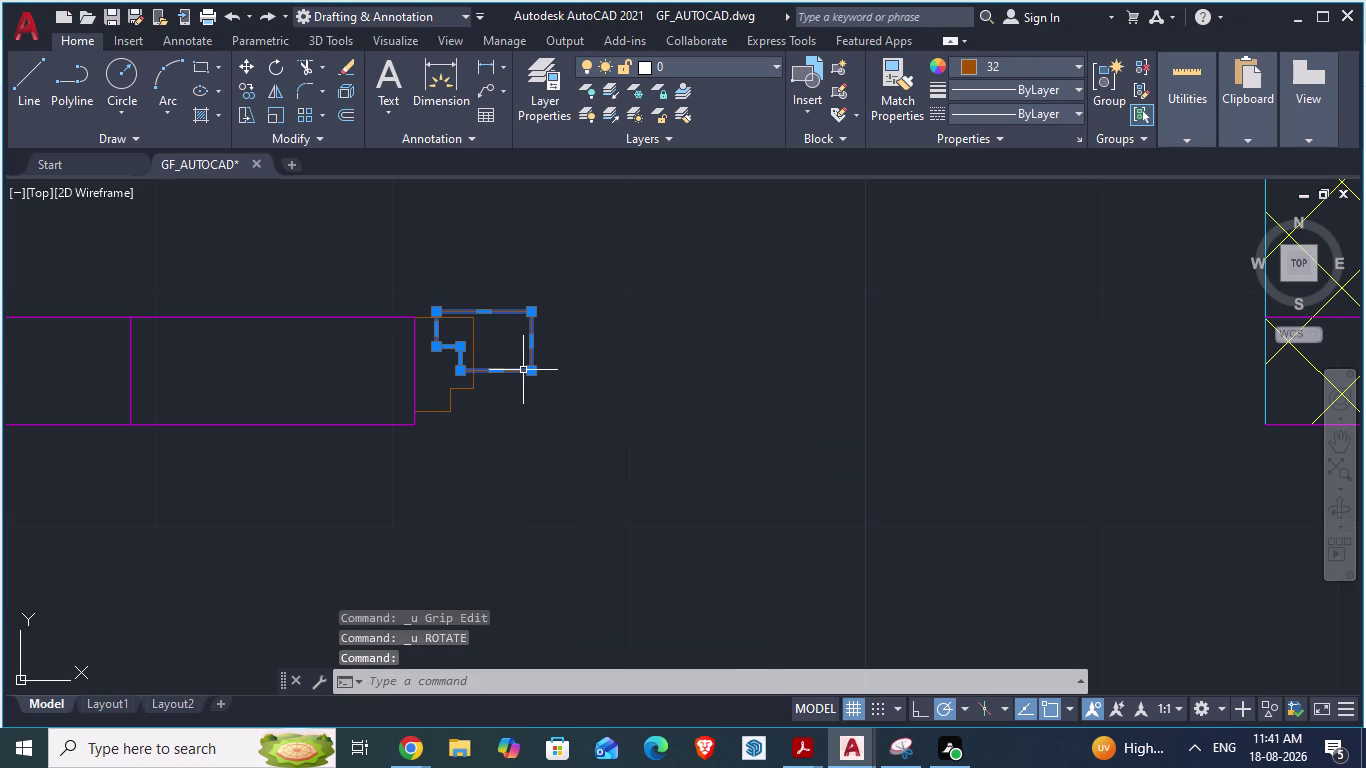
key(m)
key(Return)
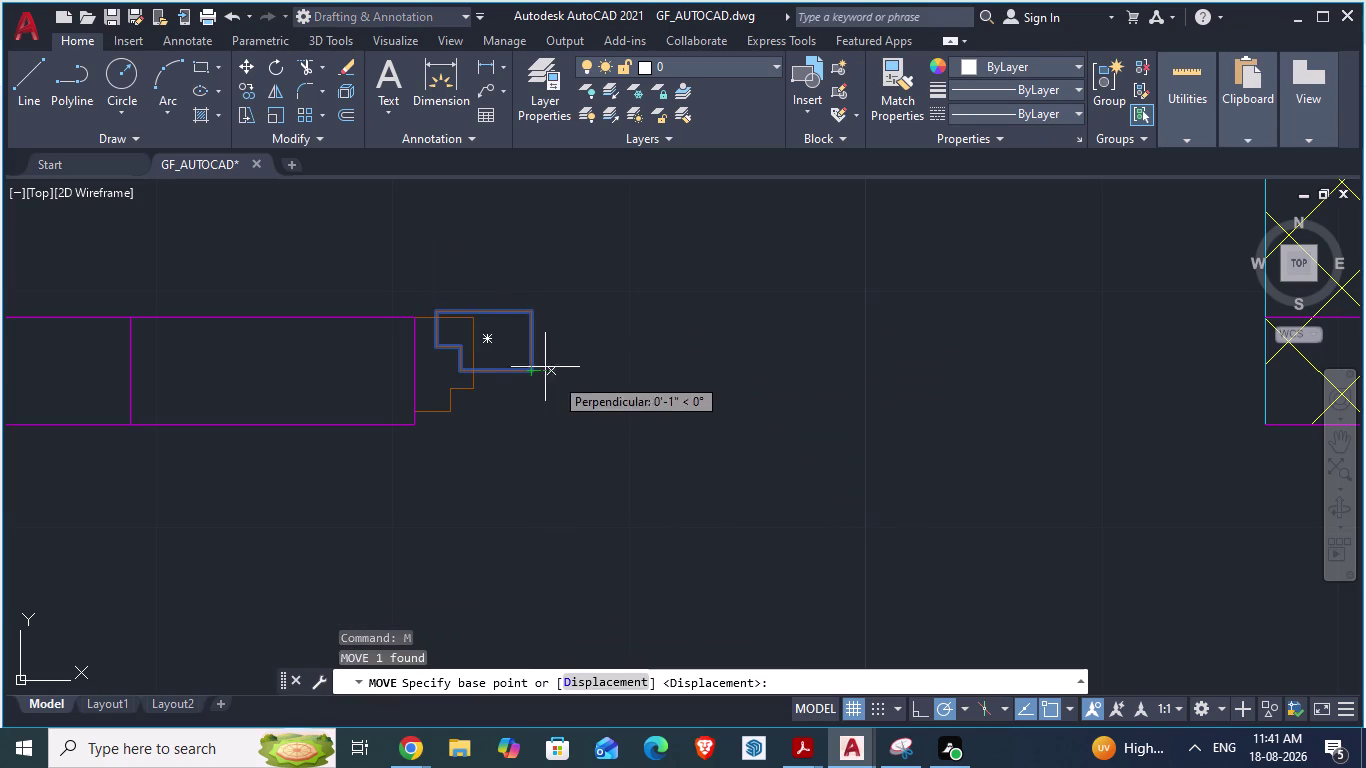
drag(531, 371, 720, 371)
click(720, 371)
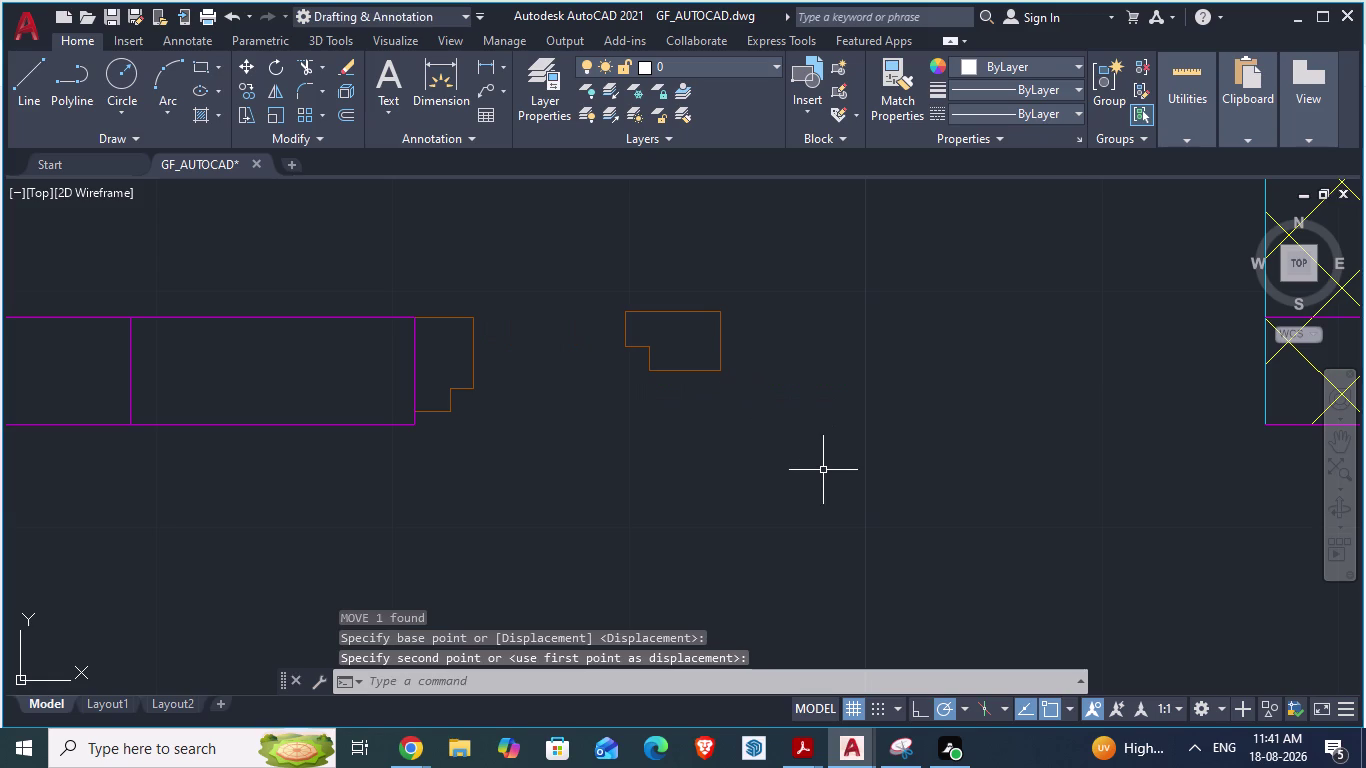
Rotate the spare jamb outline 90 degrees about its top corner, then reselect it.
text(RO)
key(Return)
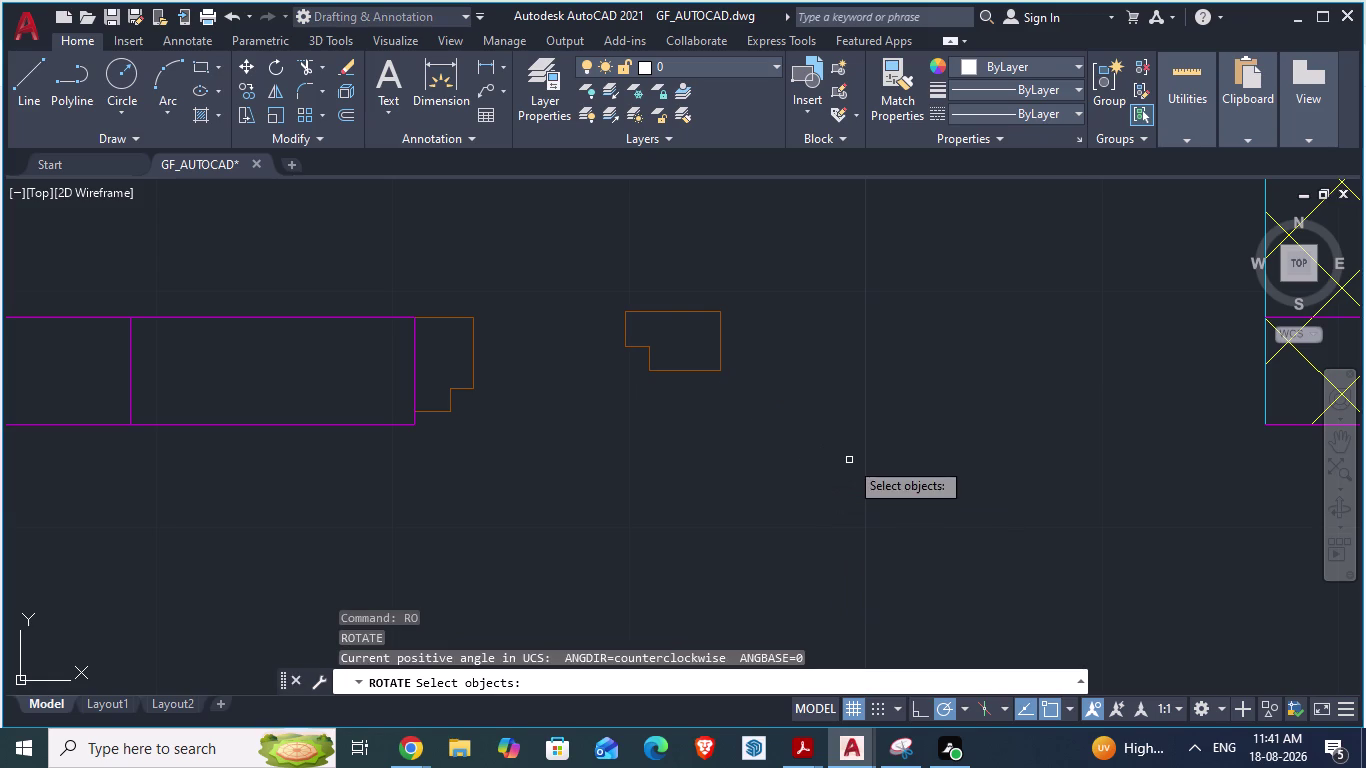
click(668, 311)
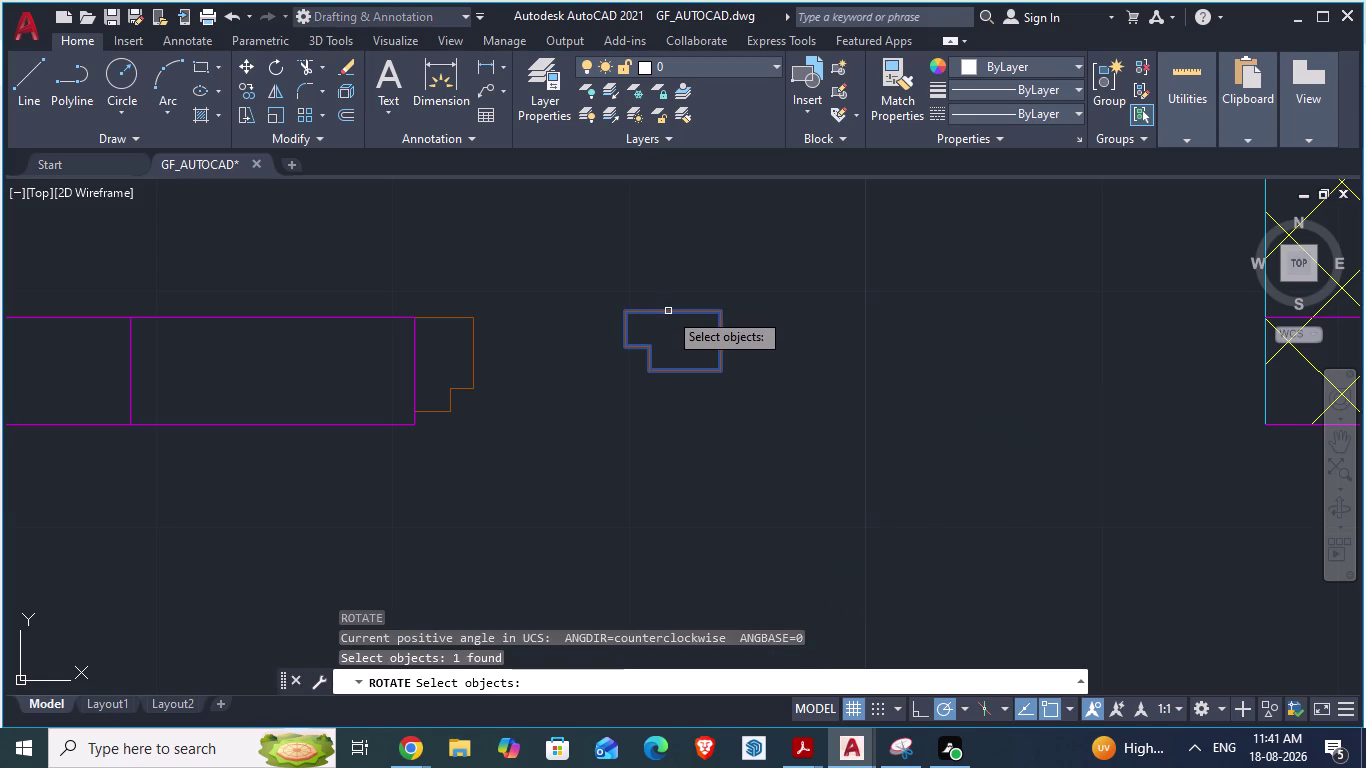
key(Return)
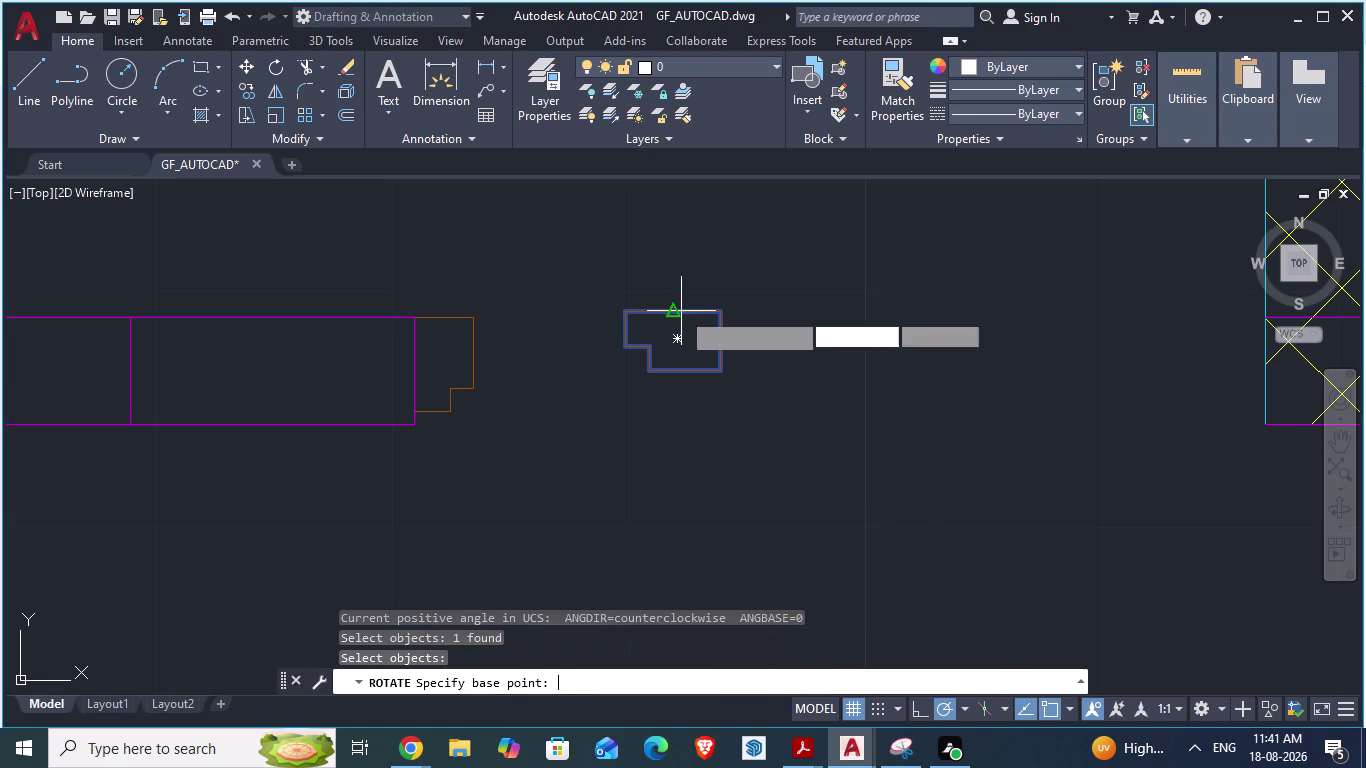
click(622, 308)
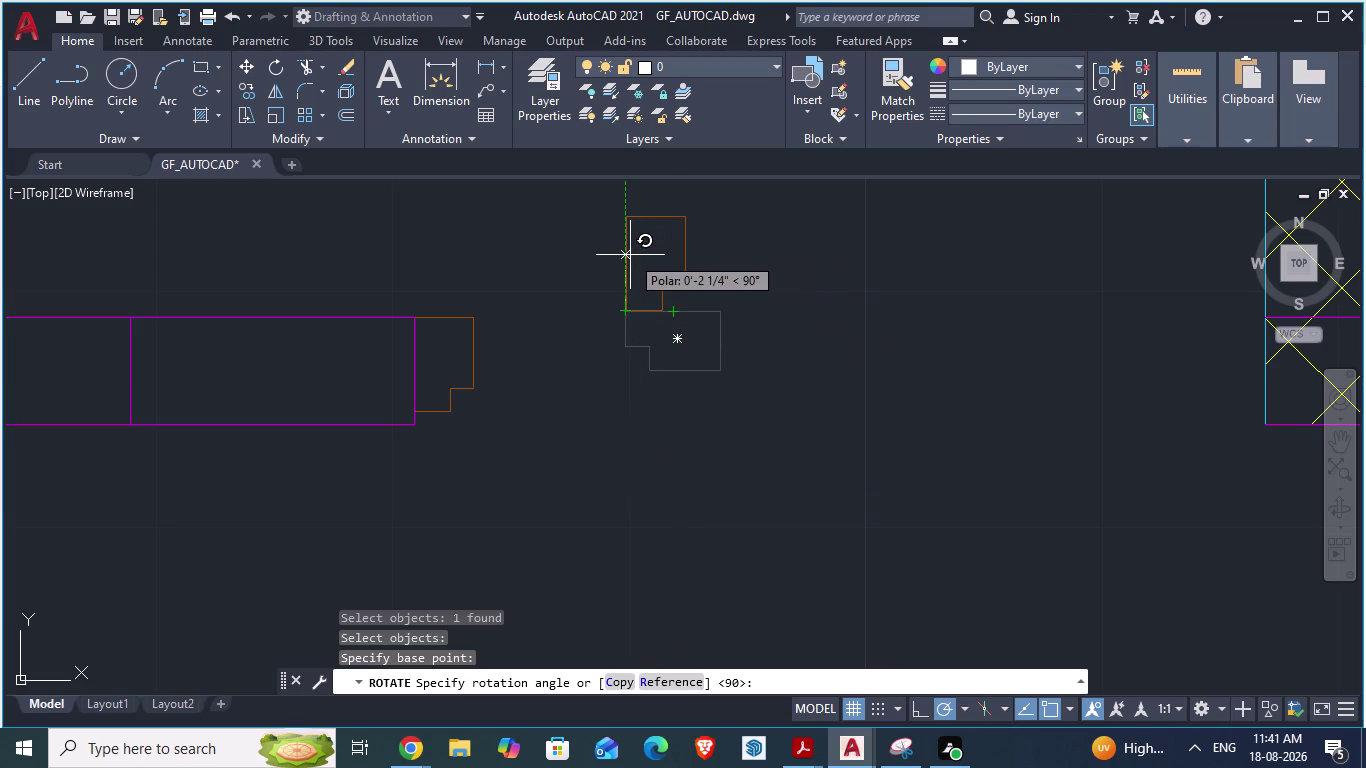
click(630, 255)
scroll(down, 3)
scroll(up, 3)
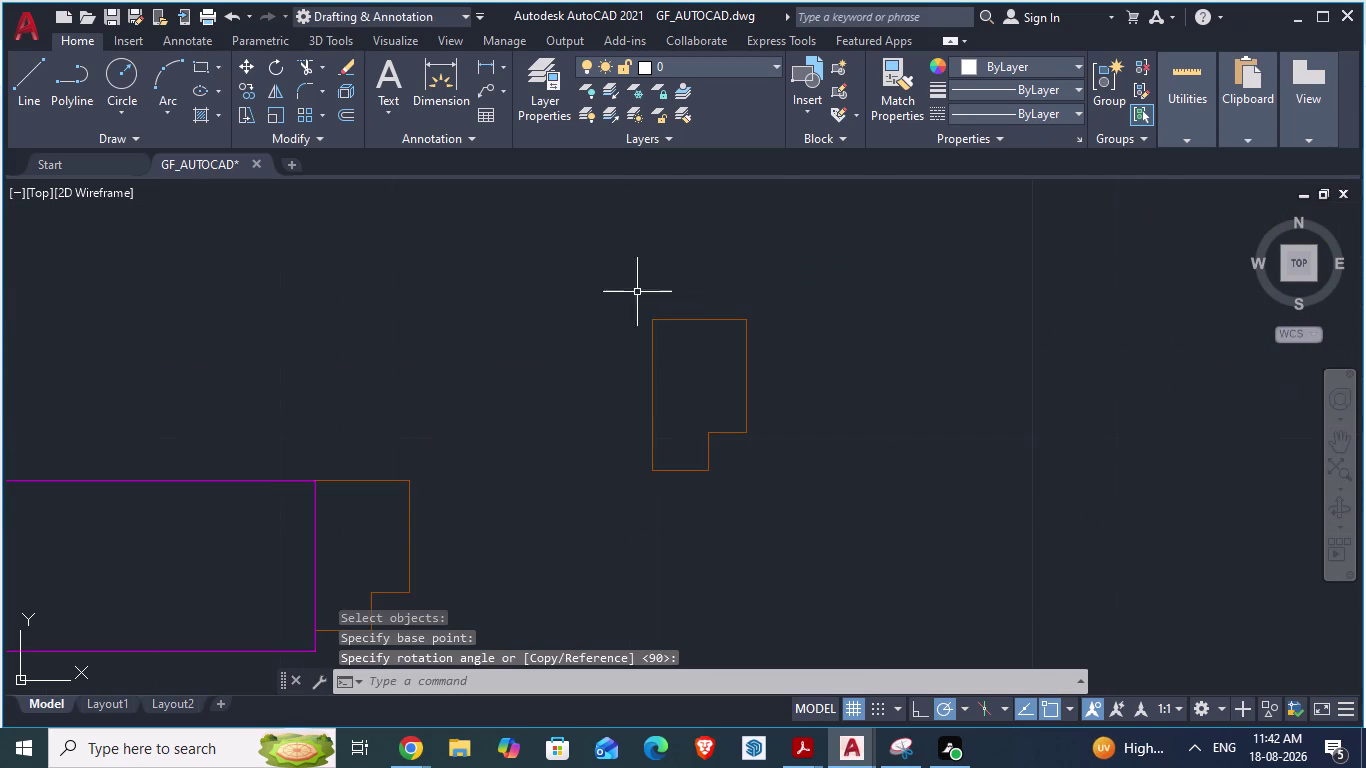
key(Escape)
click(654, 383)
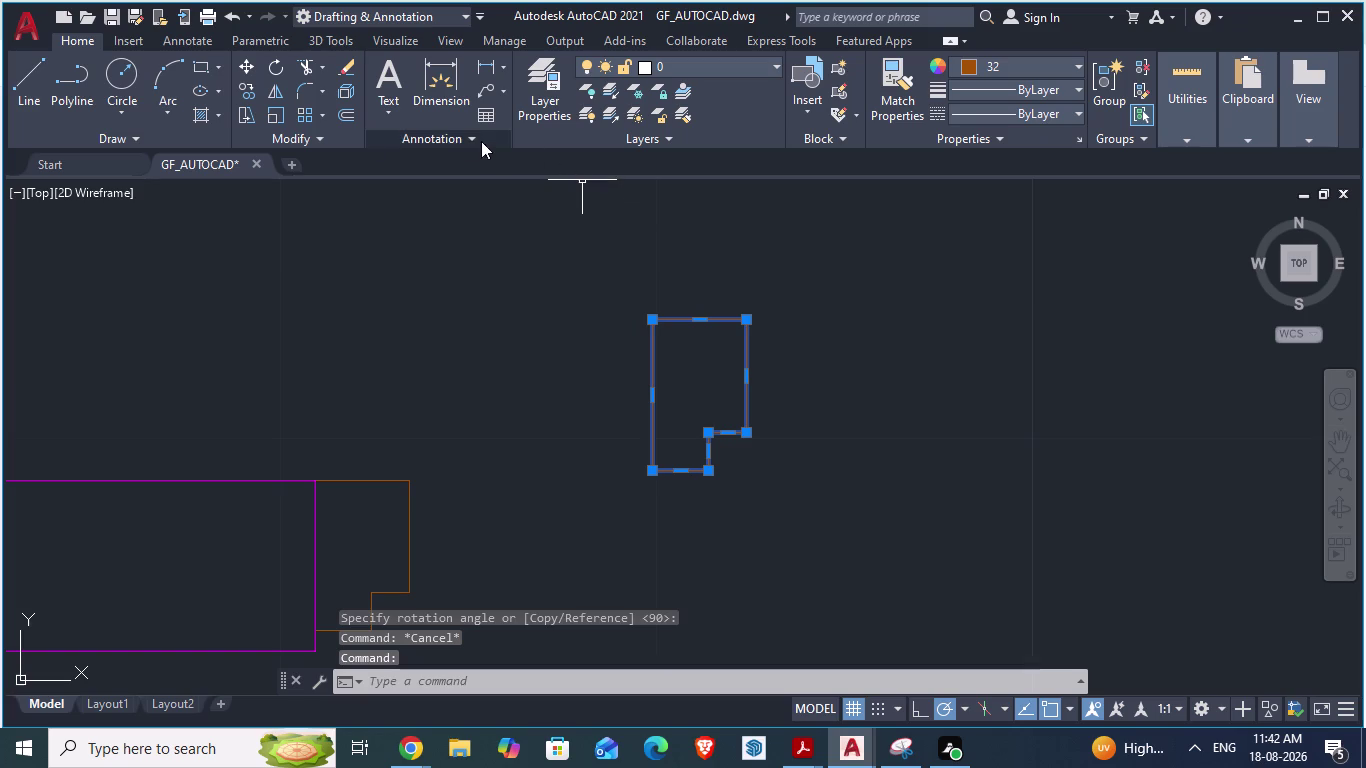
click(447, 136)
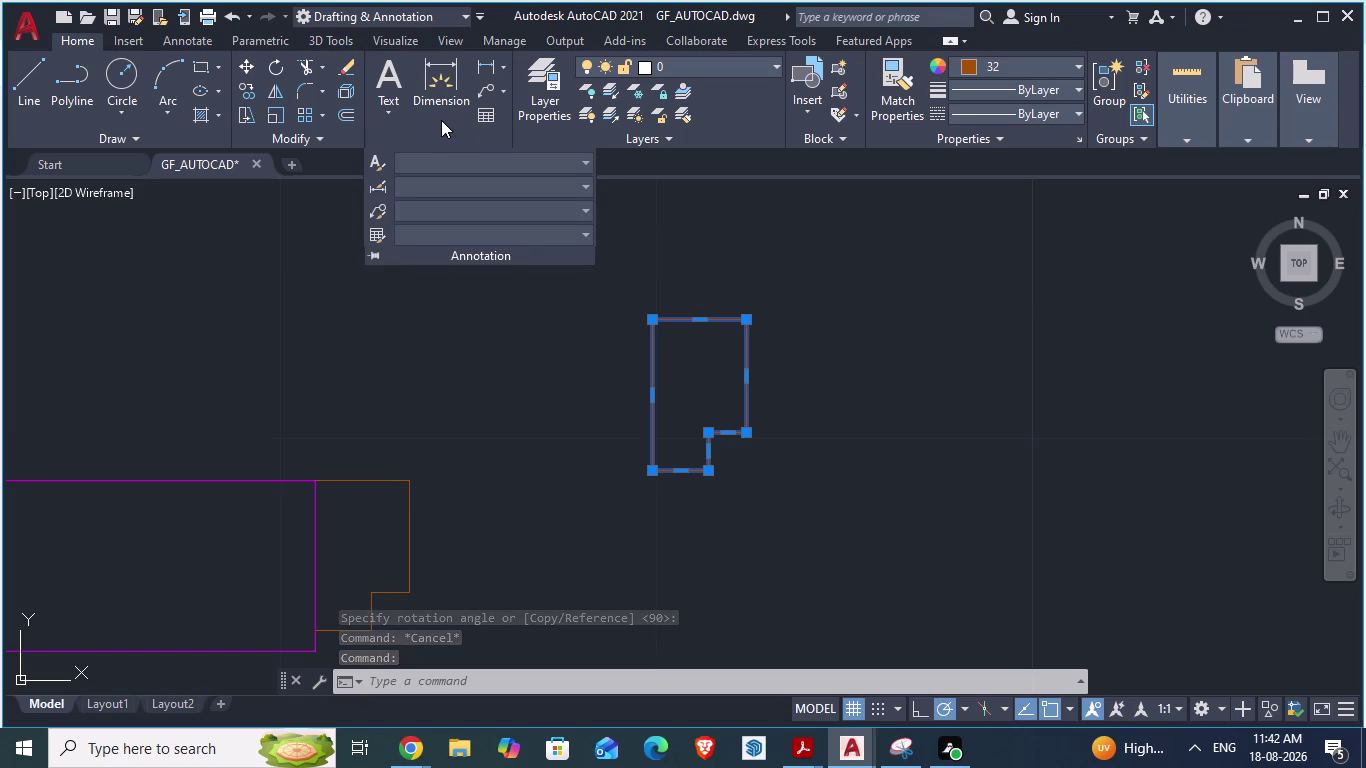
click(180, 43)
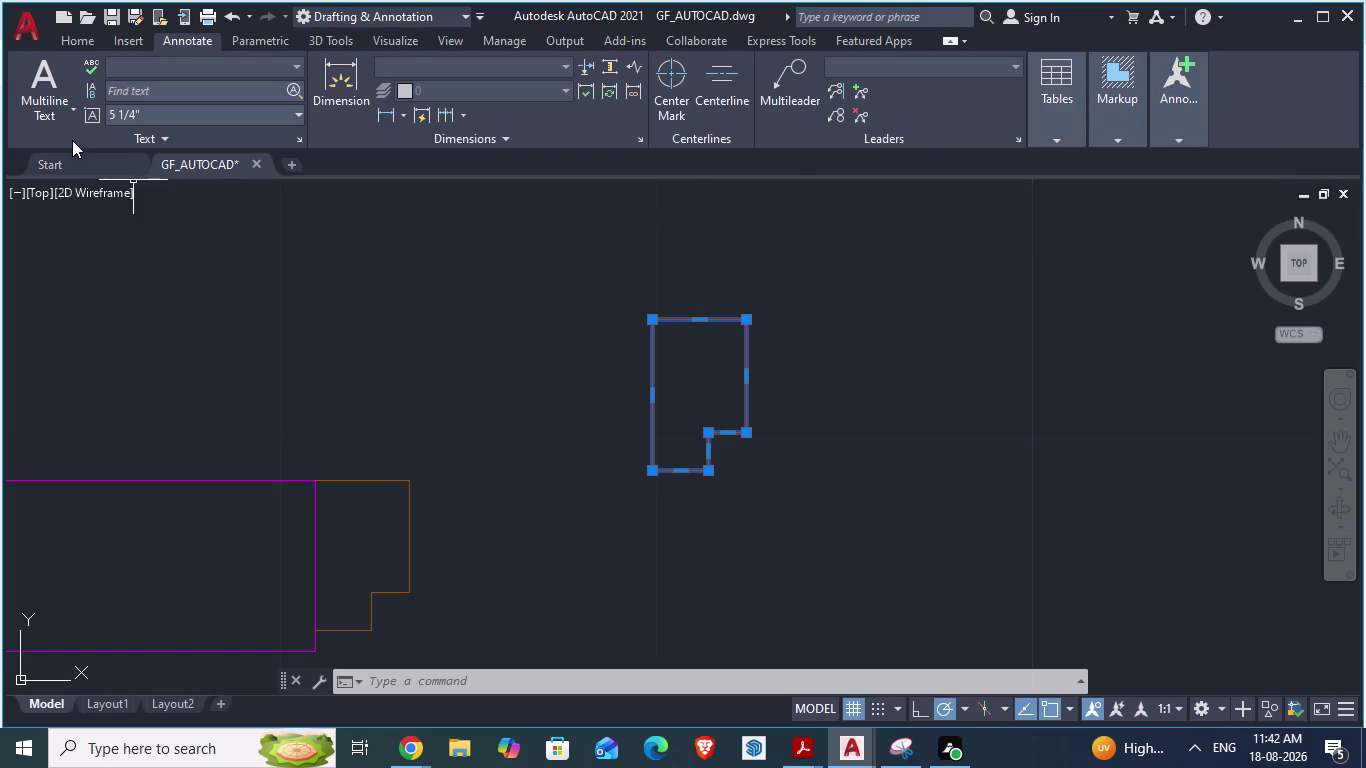
click(122, 40)
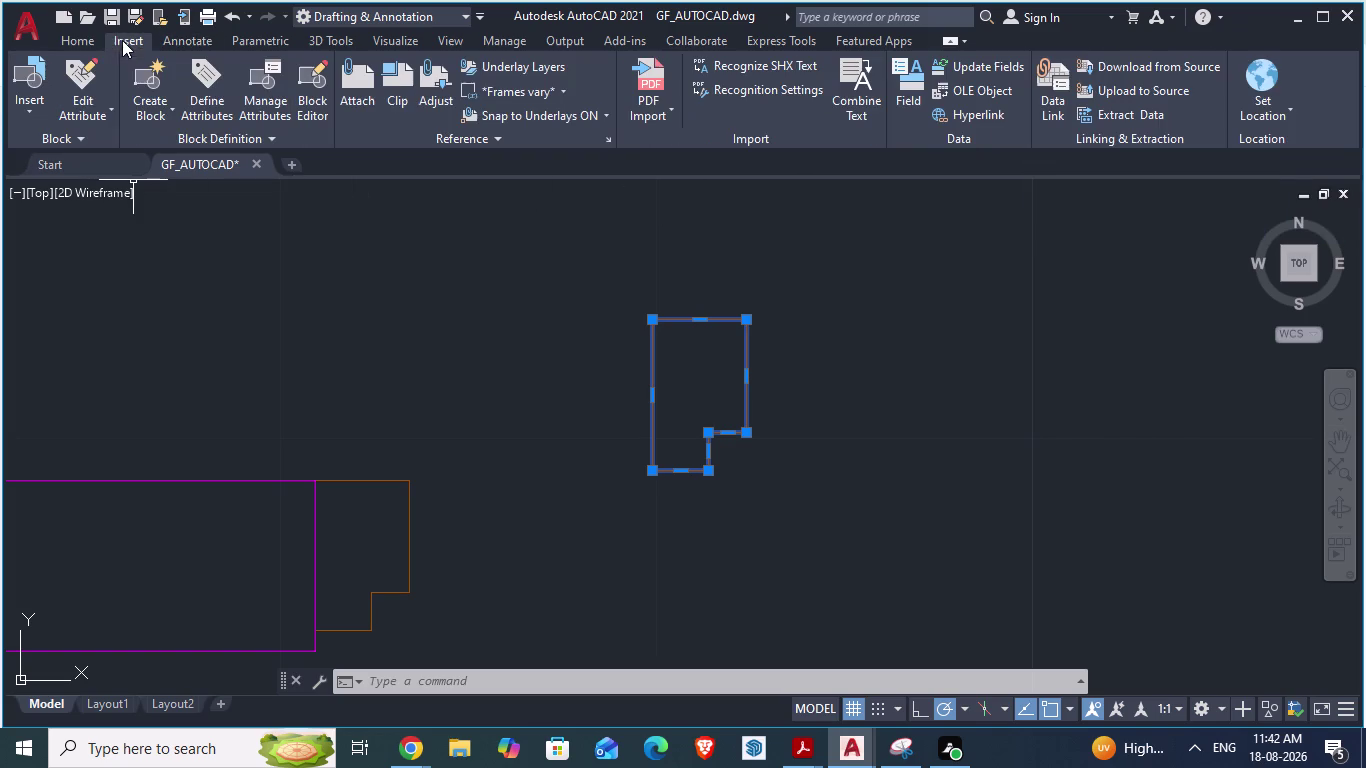
click(79, 37)
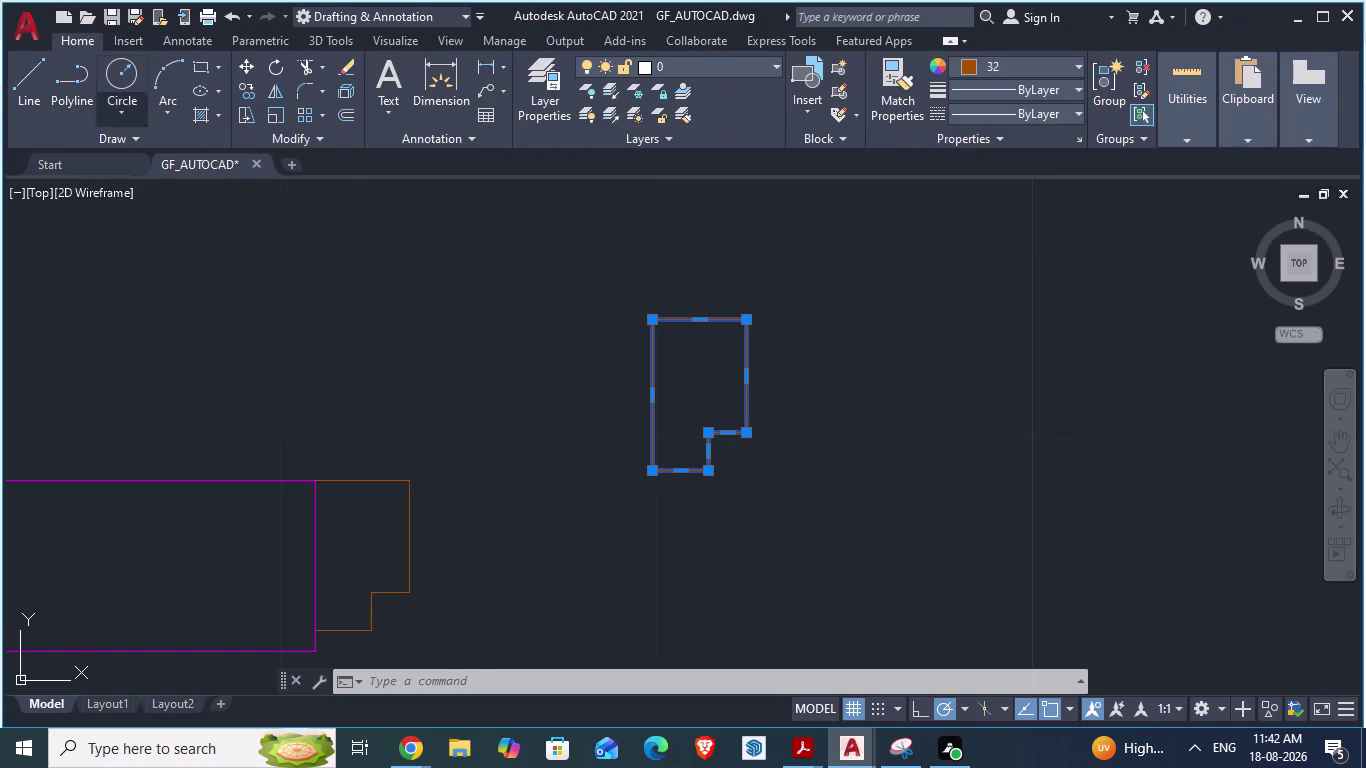
click(269, 88)
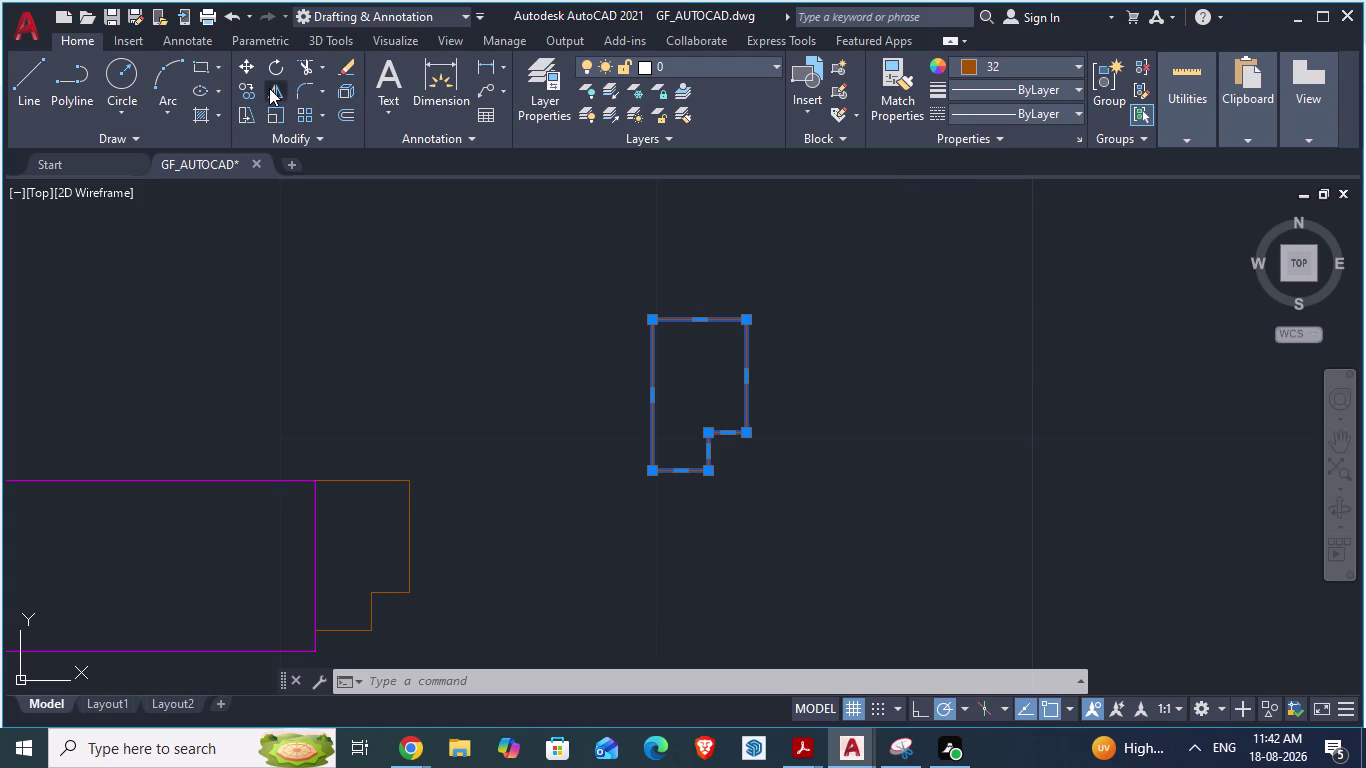
click(681, 280)
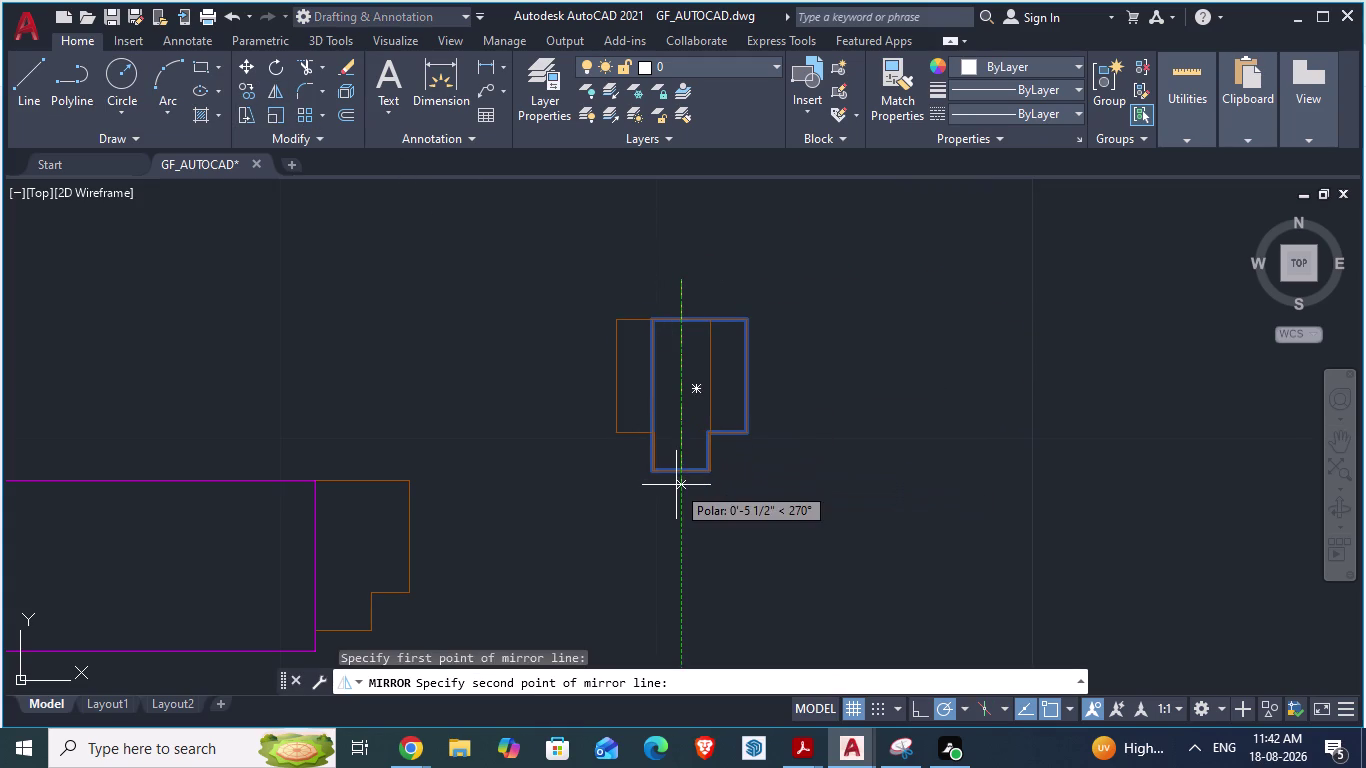
Cancel the earlier mirror attempts and restart the Mirror command.
click(684, 489)
key(Escape)
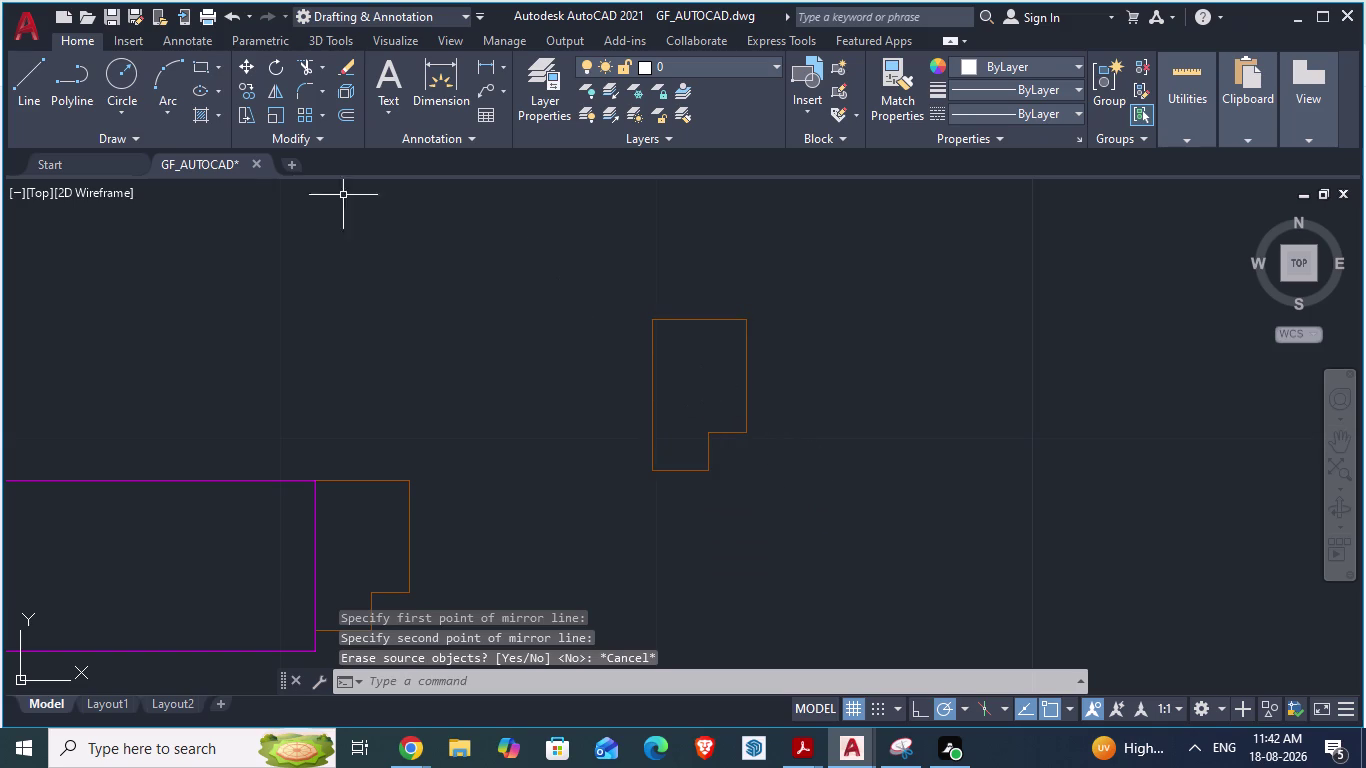
click(275, 93)
click(682, 279)
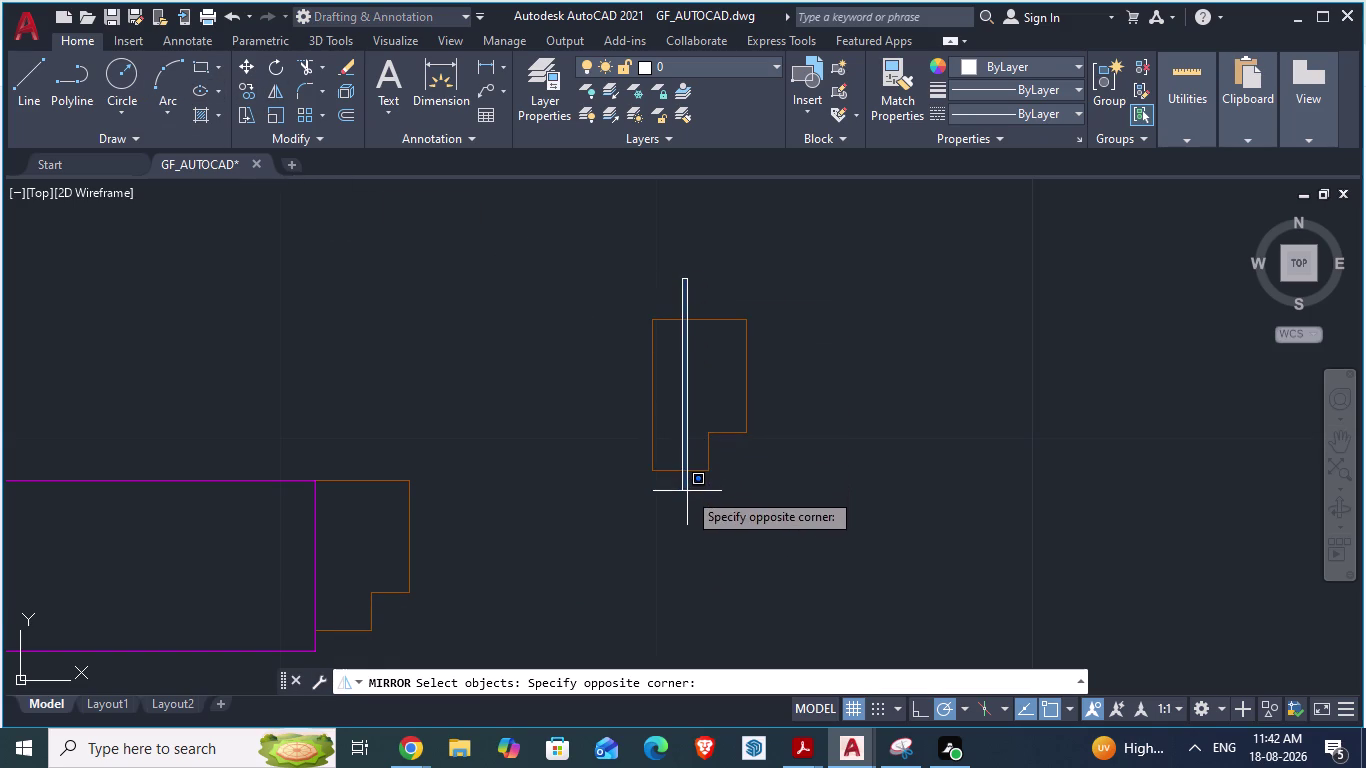
key(Escape)
click(280, 94)
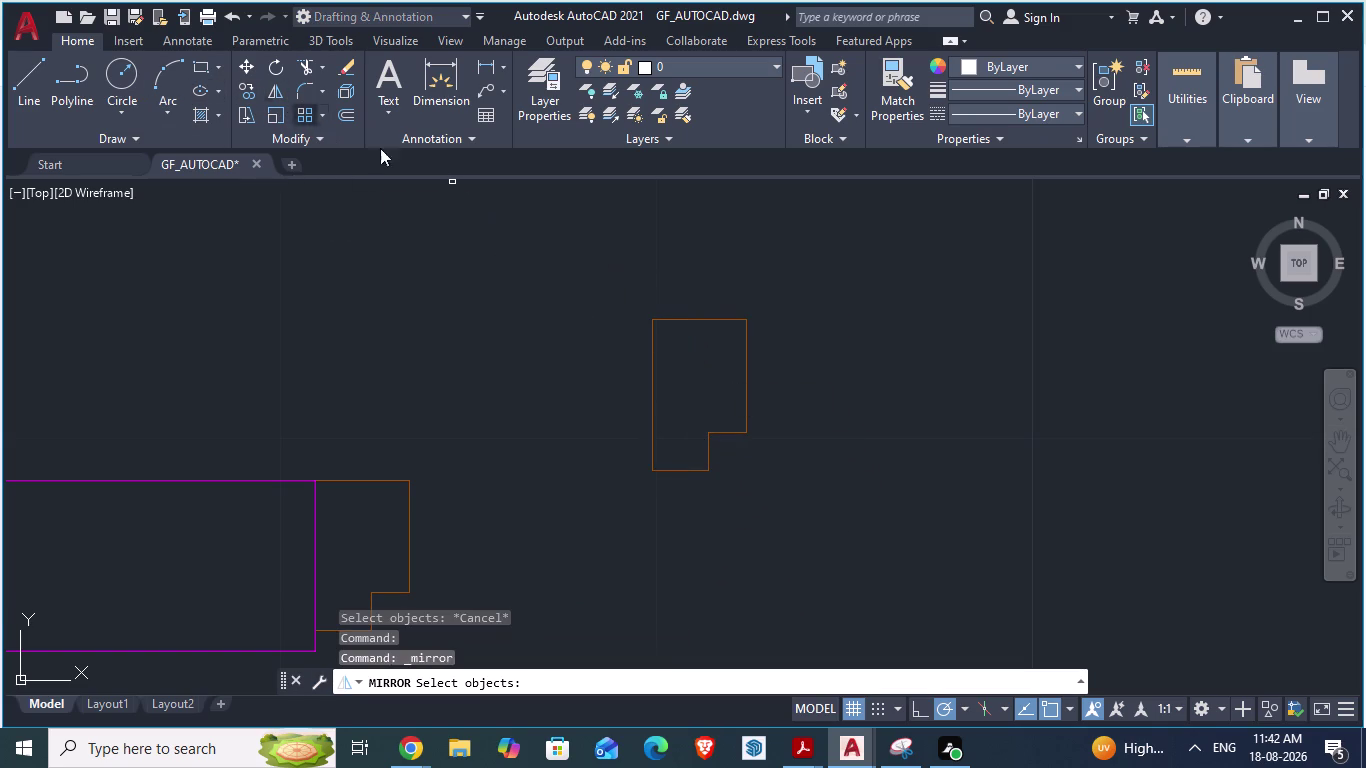
Mirror the jamb across a vertical axis through it, erasing the original.
click(675, 322)
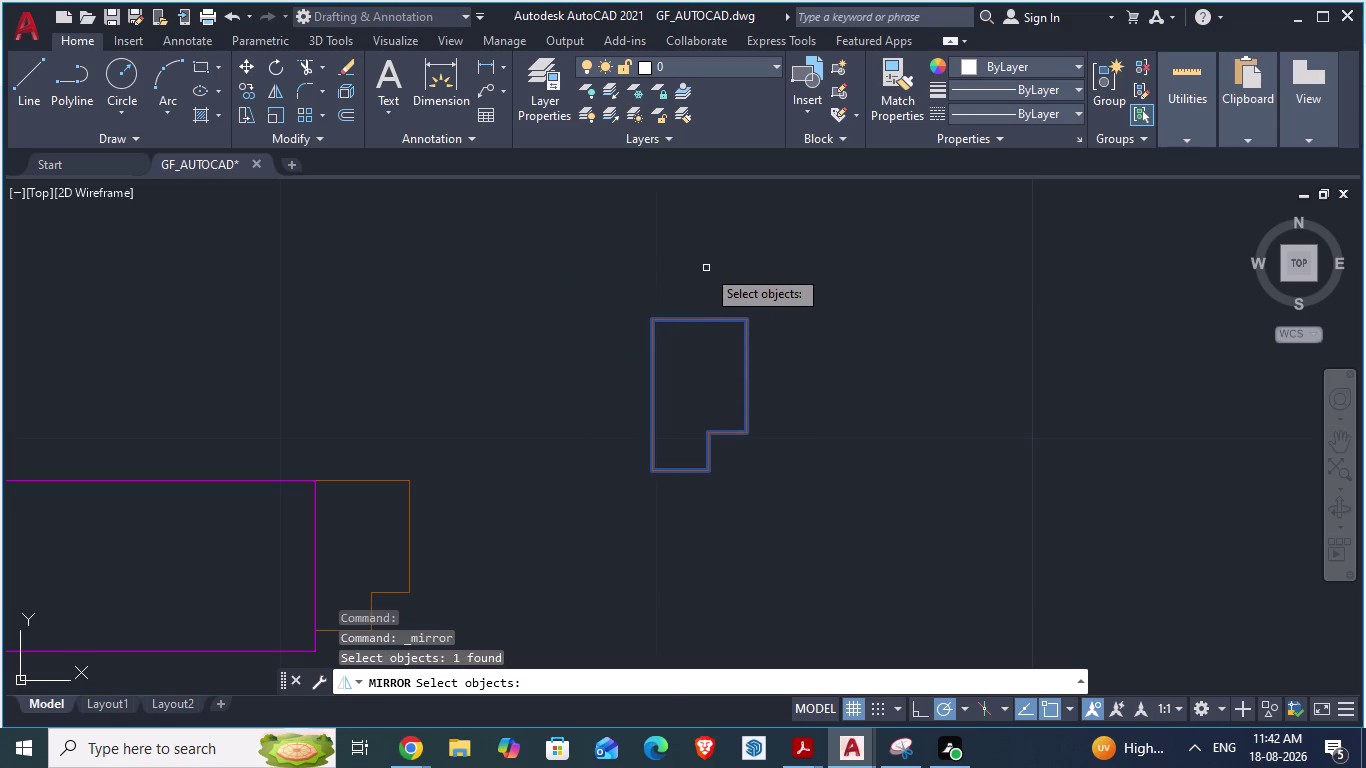
key(Return)
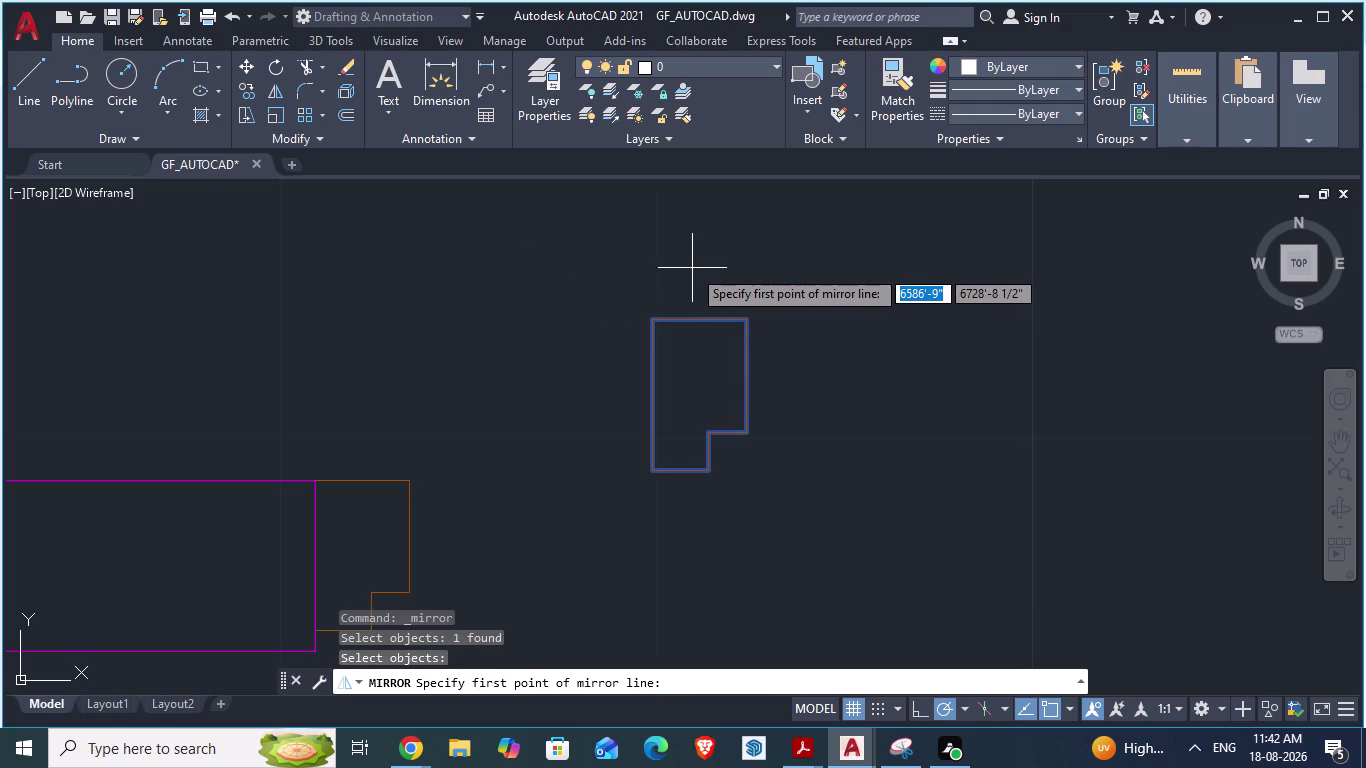
click(691, 269)
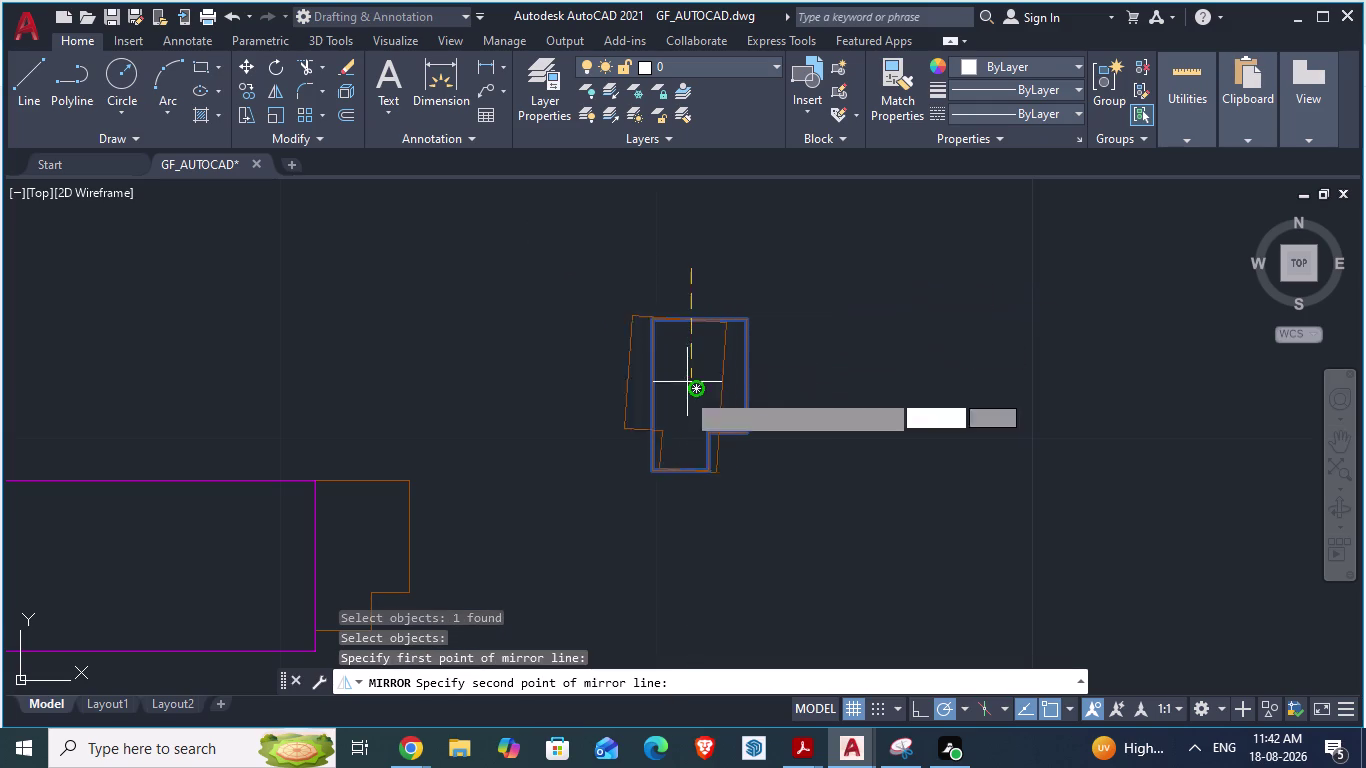
click(691, 509)
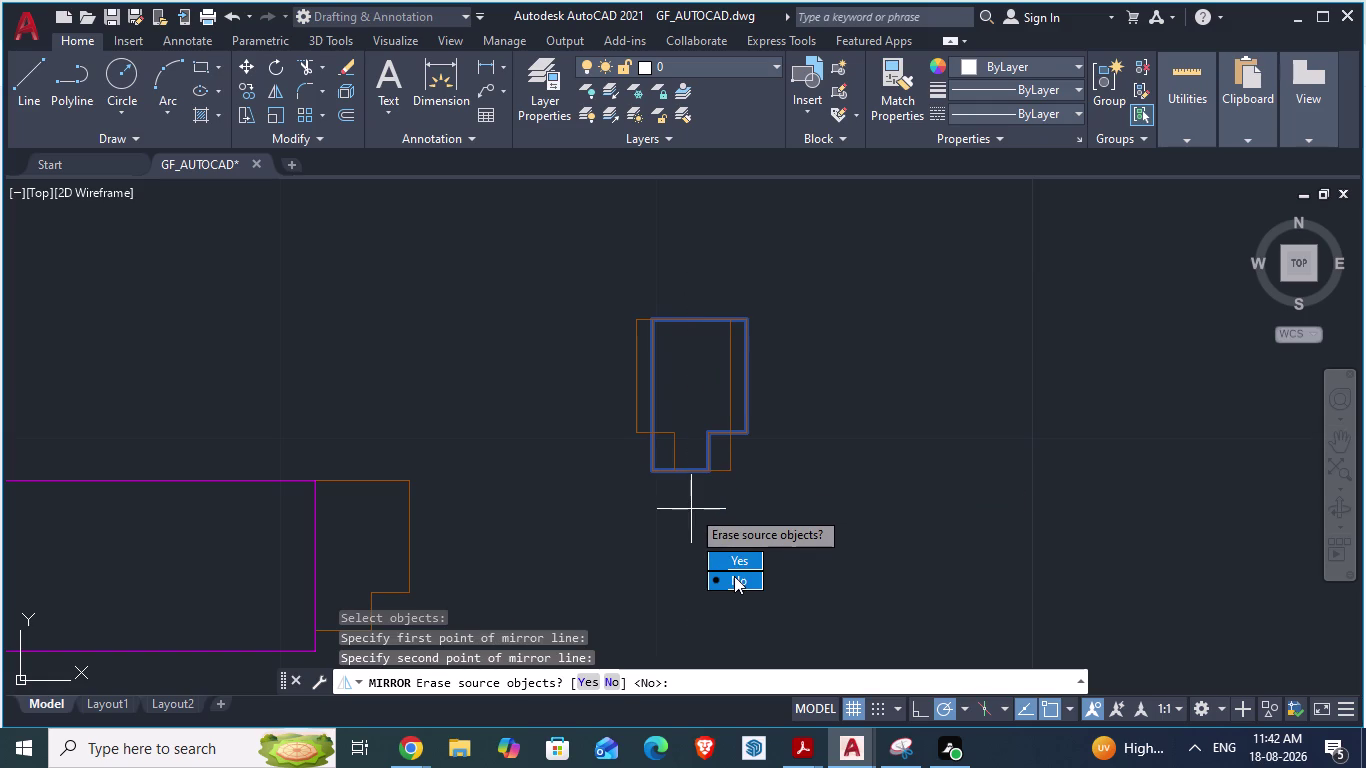
drag(739, 563, 691, 509)
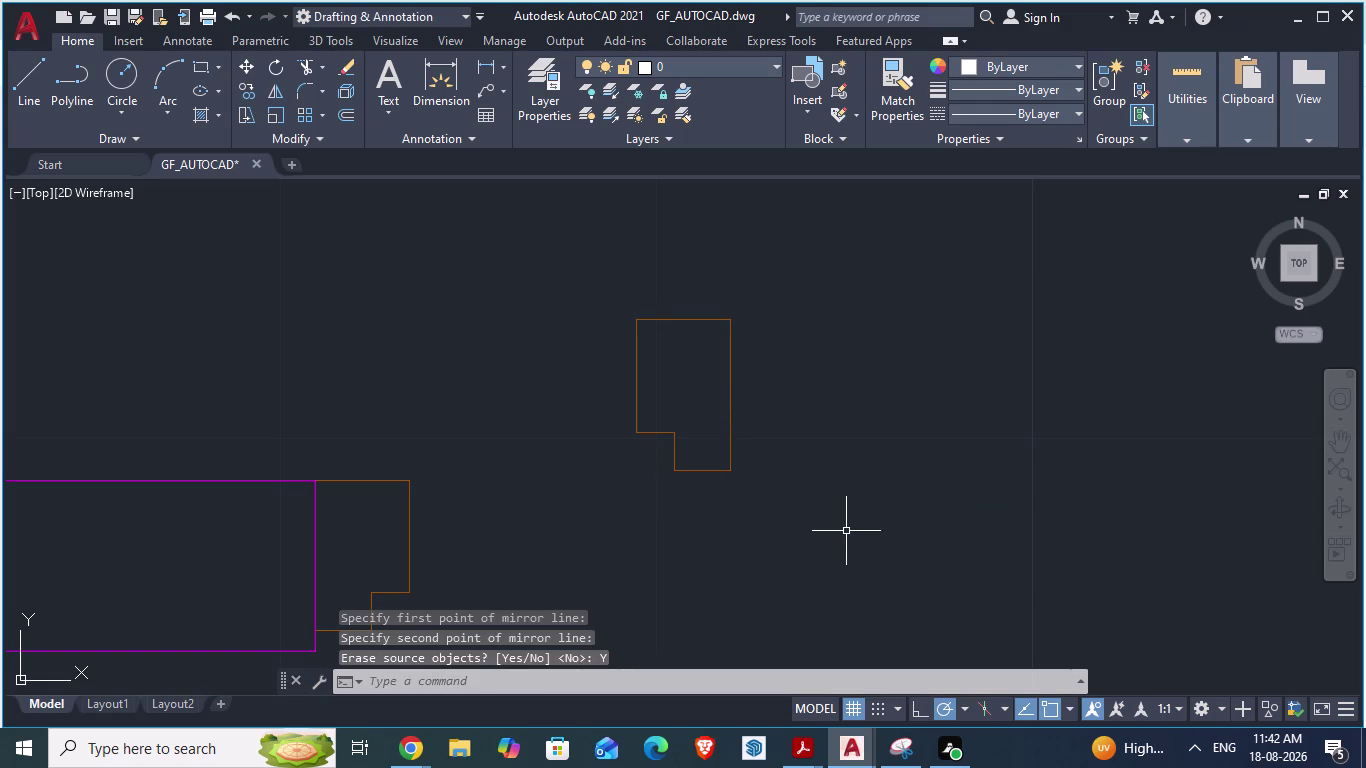
key(Escape)
Move the mirrored jamb outline against the corner of the hatched column.
scroll(down, 3)
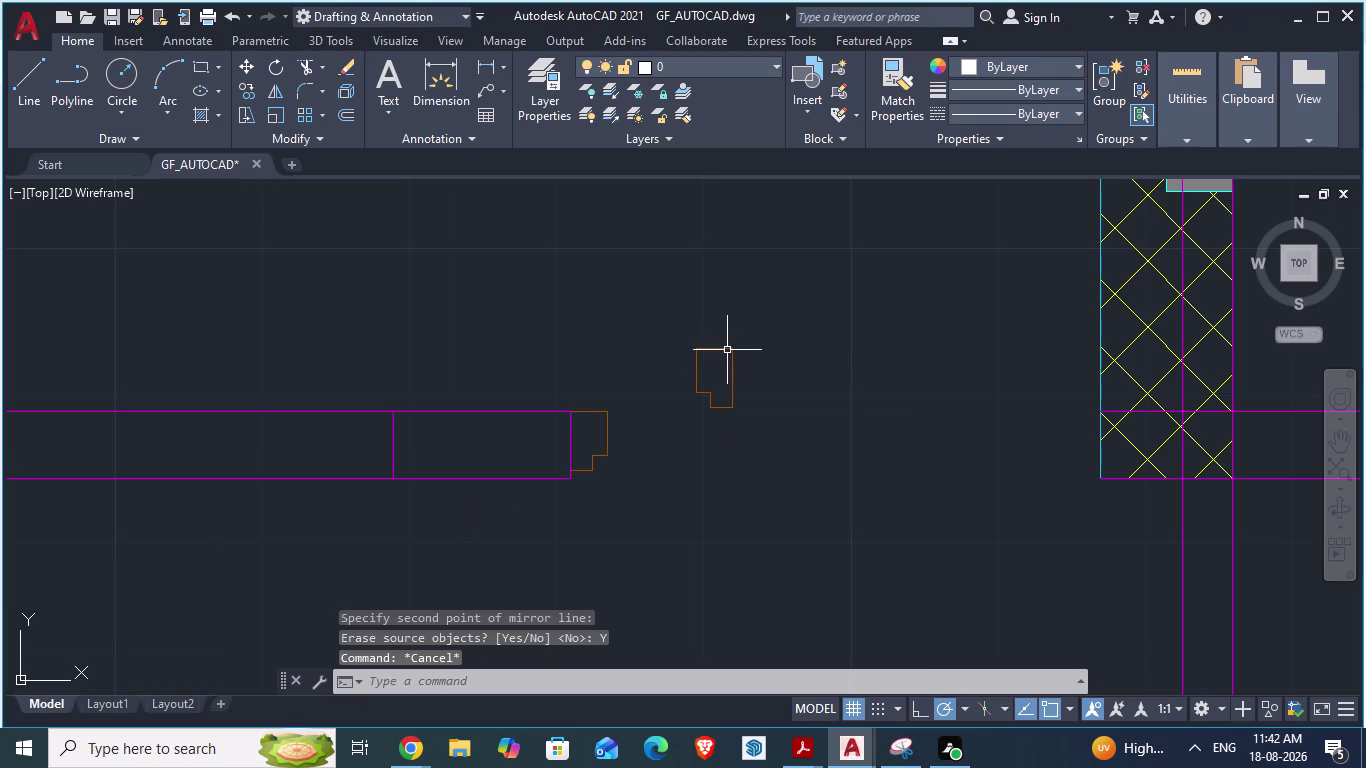
click(727, 350)
key(m)
key(Return)
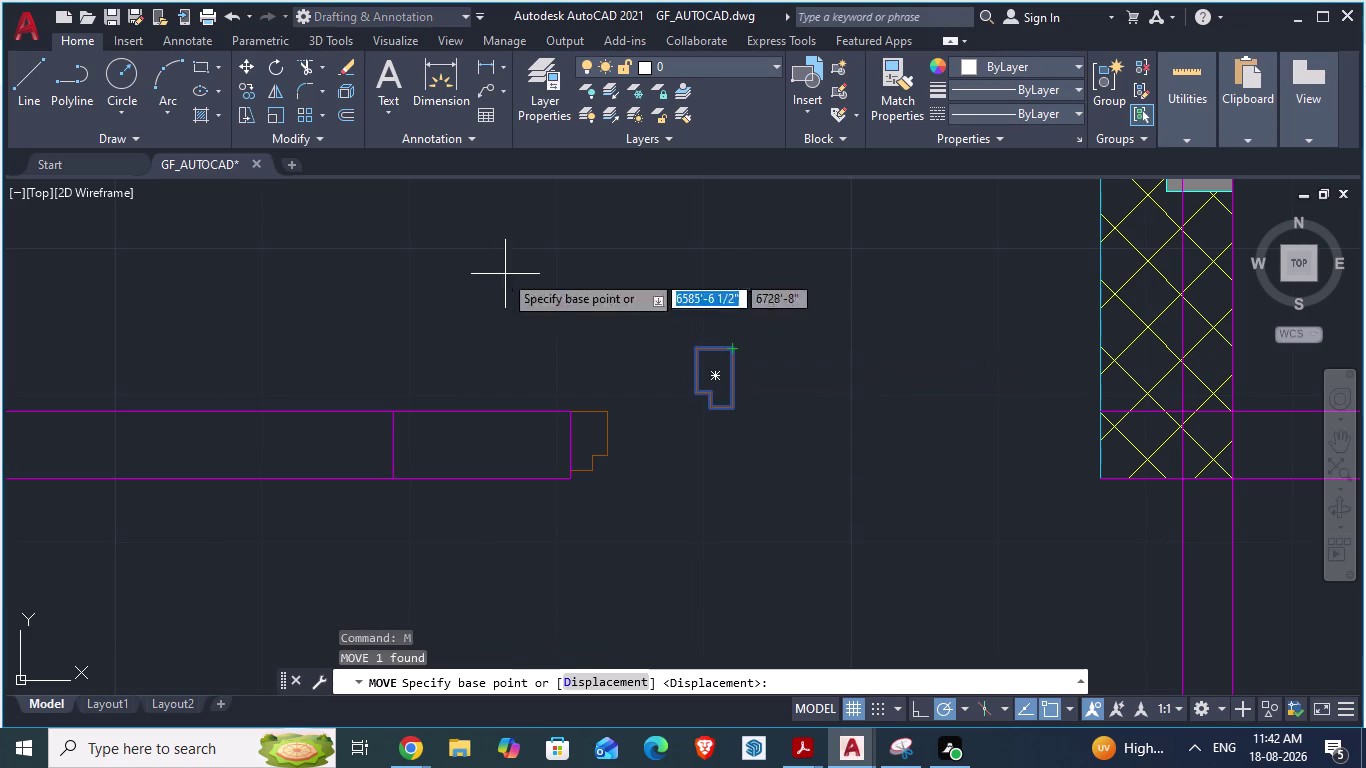
drag(730, 350, 1113, 461)
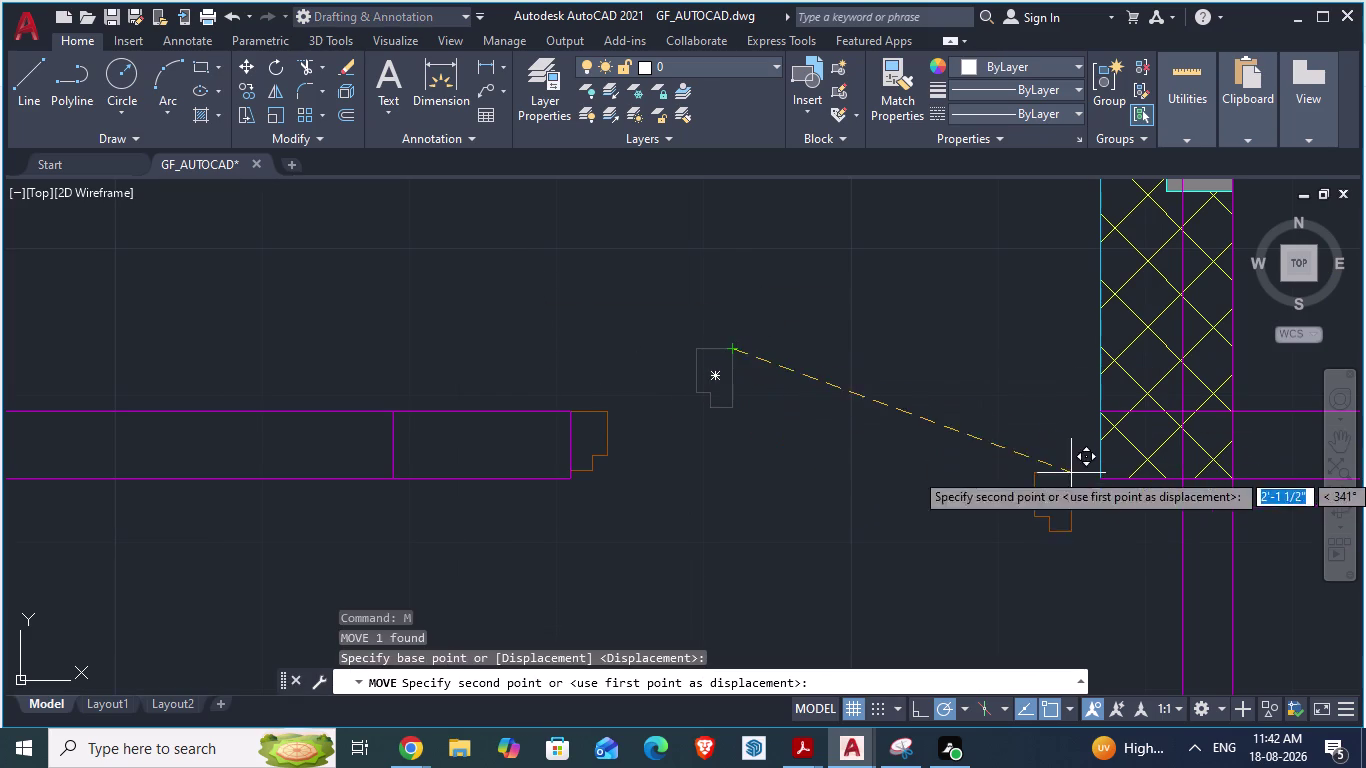
drag(1113, 461, 1116, 416)
scroll(up, 3)
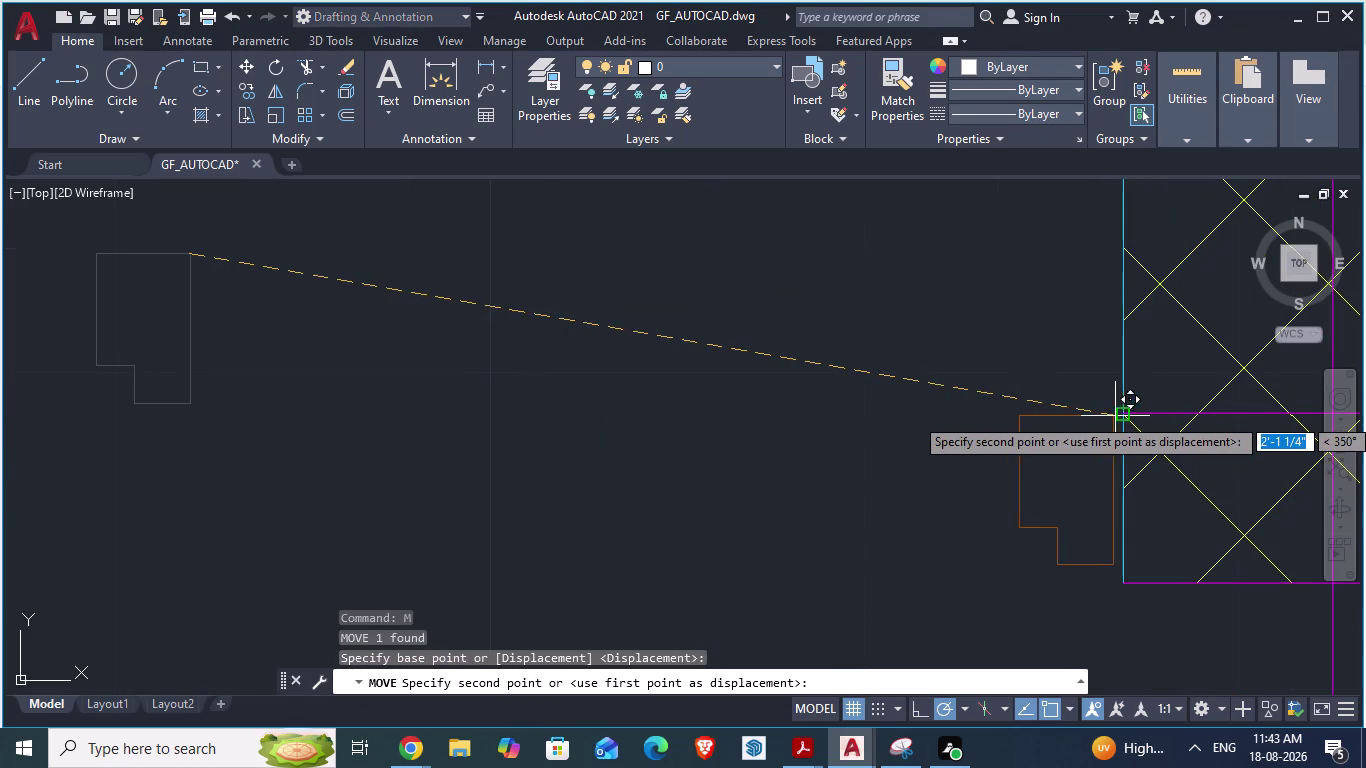
drag(1116, 416, 1120, 416)
click(1120, 416)
scroll(down, 3)
scroll(down, 3)
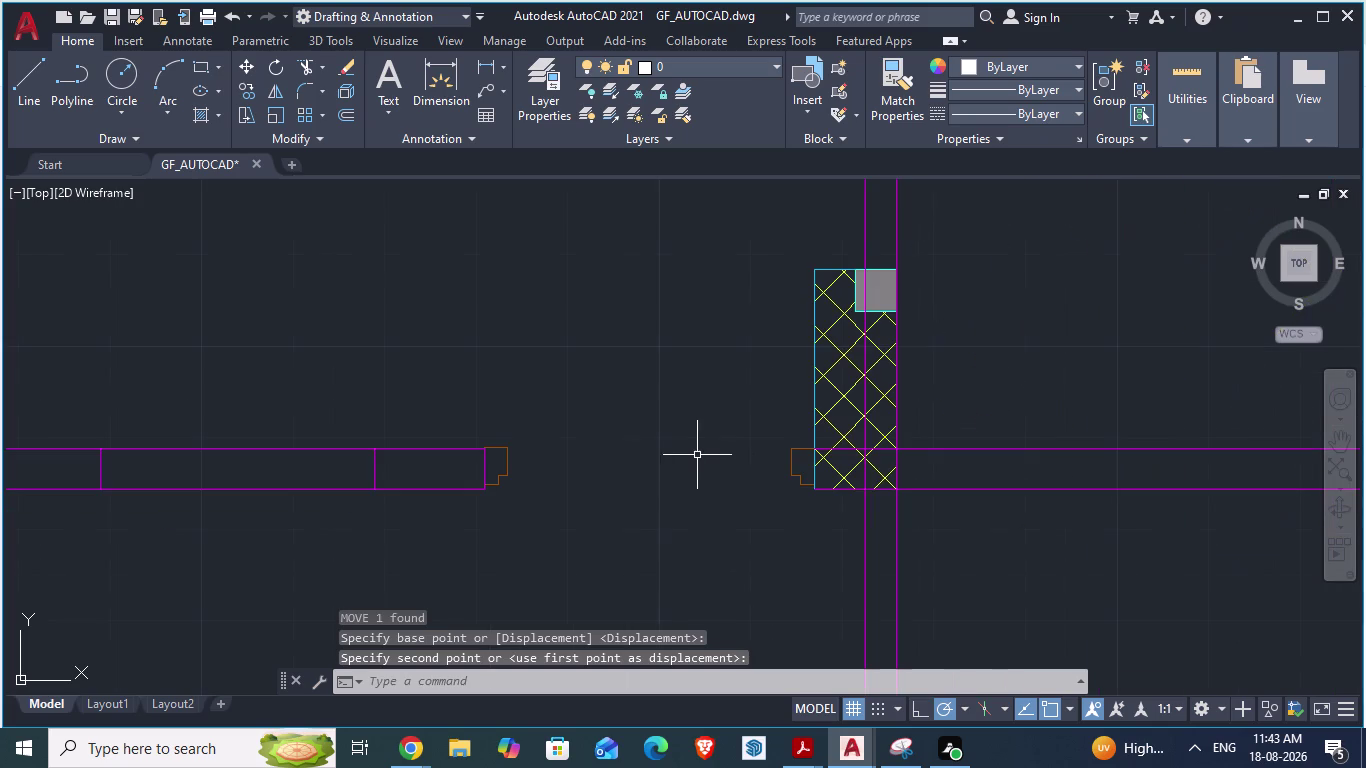
Save GF_AUTOCAD and switch to the ARCH PLANS drawing.
key(ctrl+s)
key(alt+Tab)
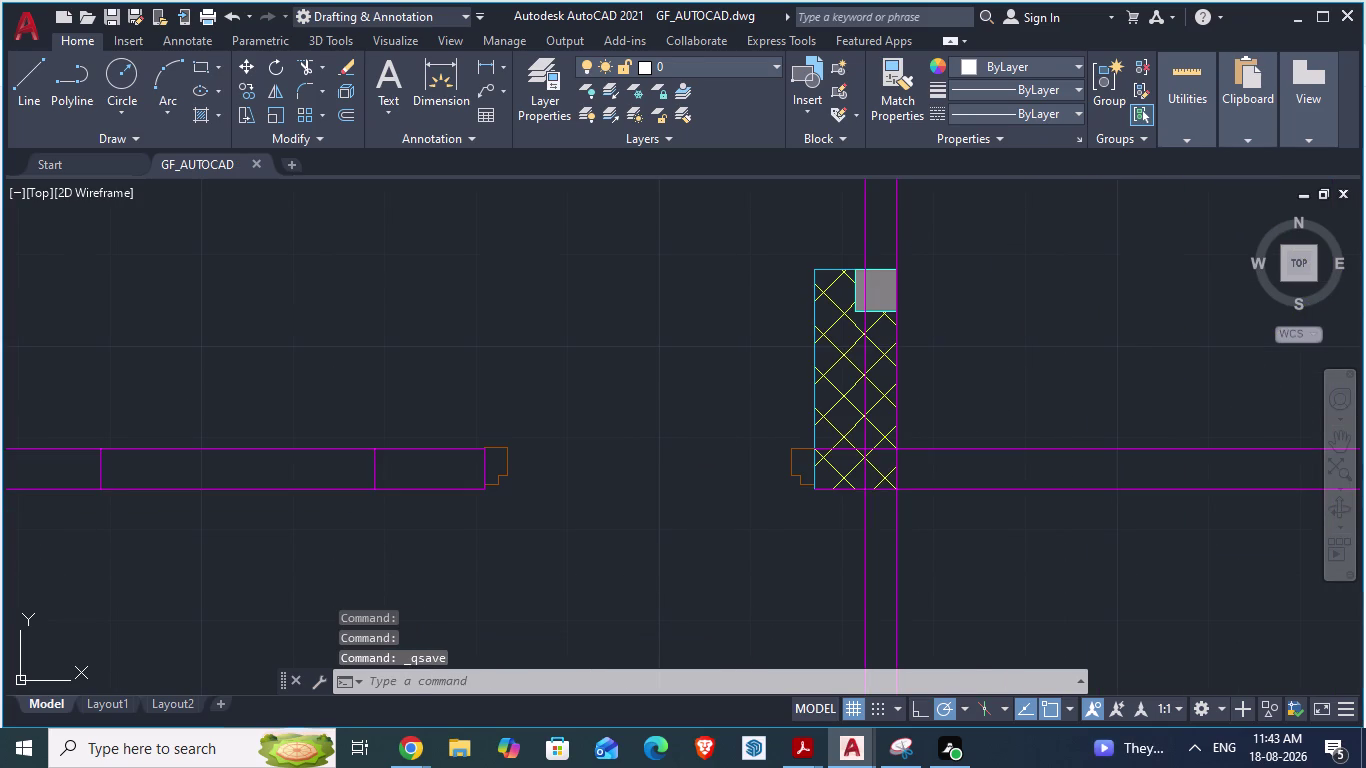
scroll(down, 3)
scroll(up, 3)
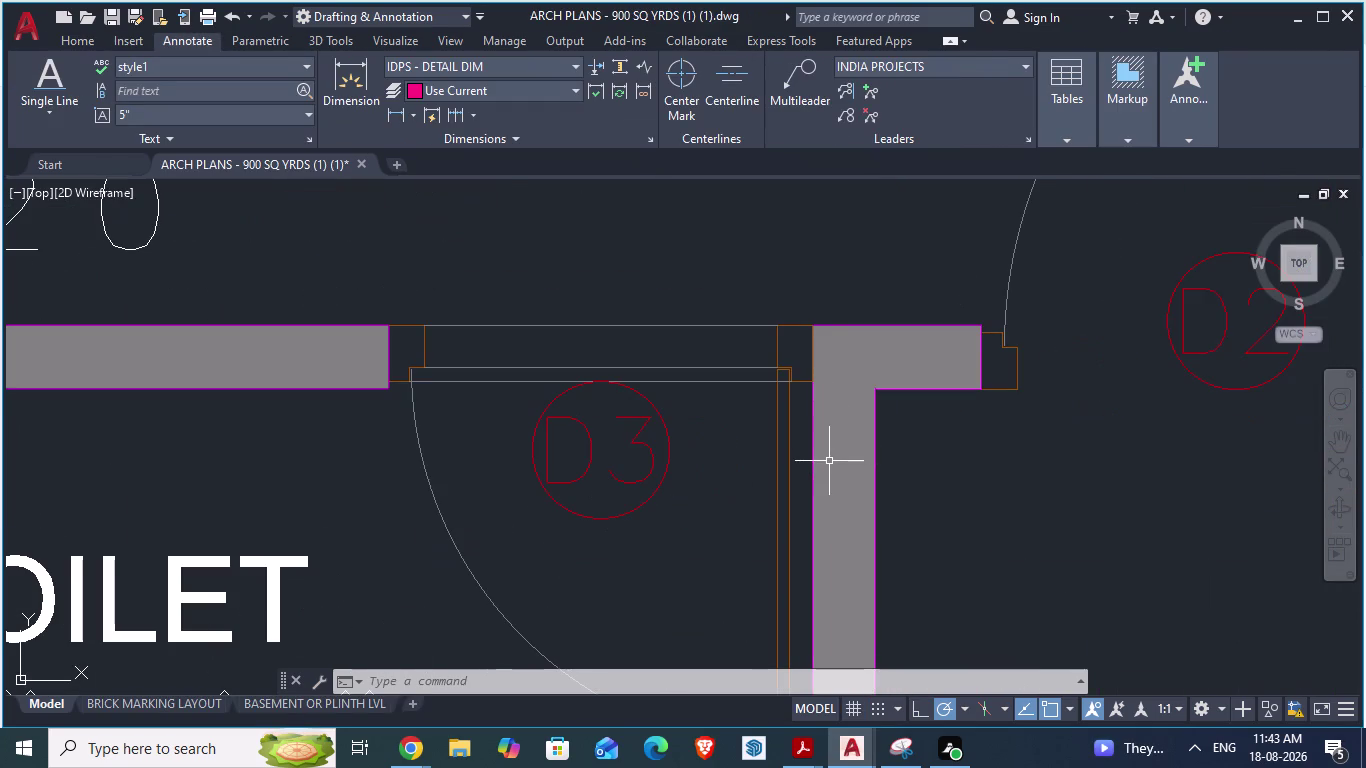
Zoom around toilet door D3 in ARCH PLANS to inspect it.
scroll(up, 3)
scroll(down, 3)
scroll(down, 3)
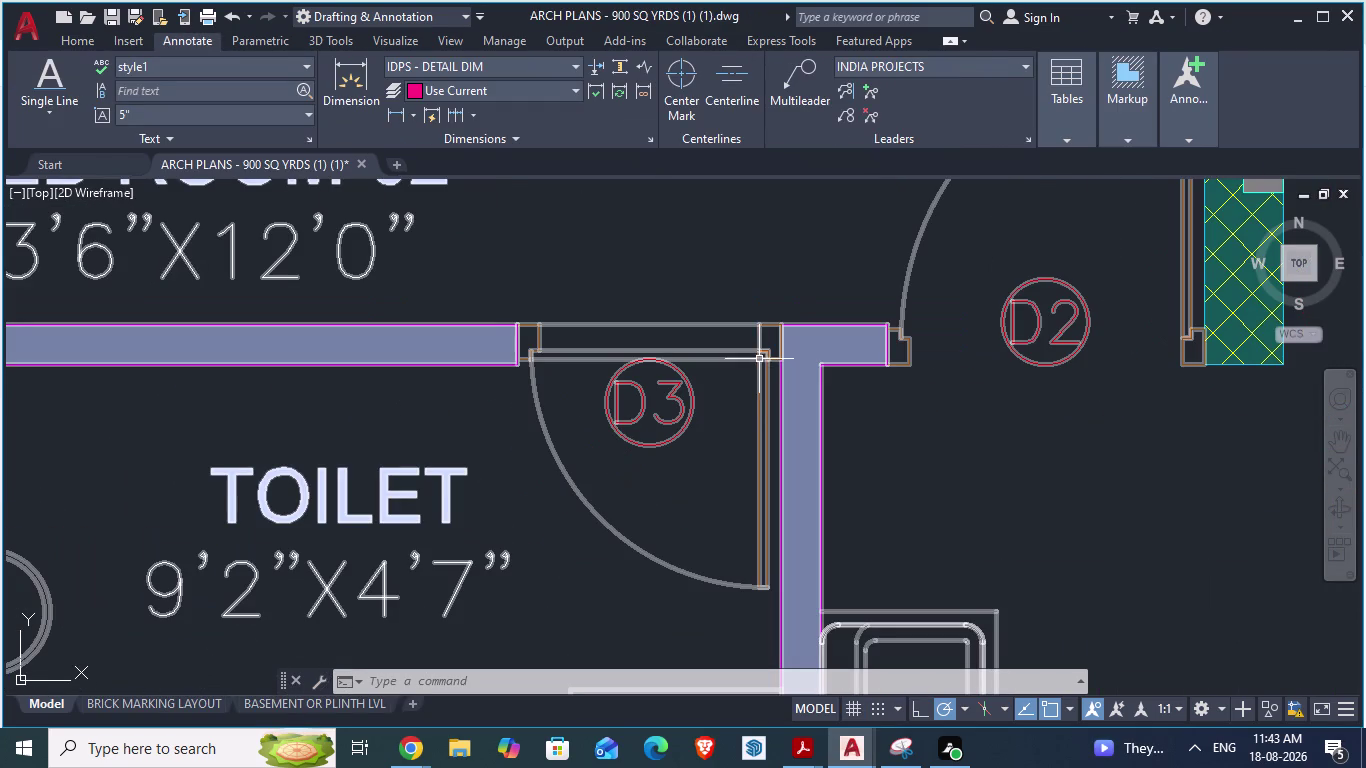
scroll(up, 3)
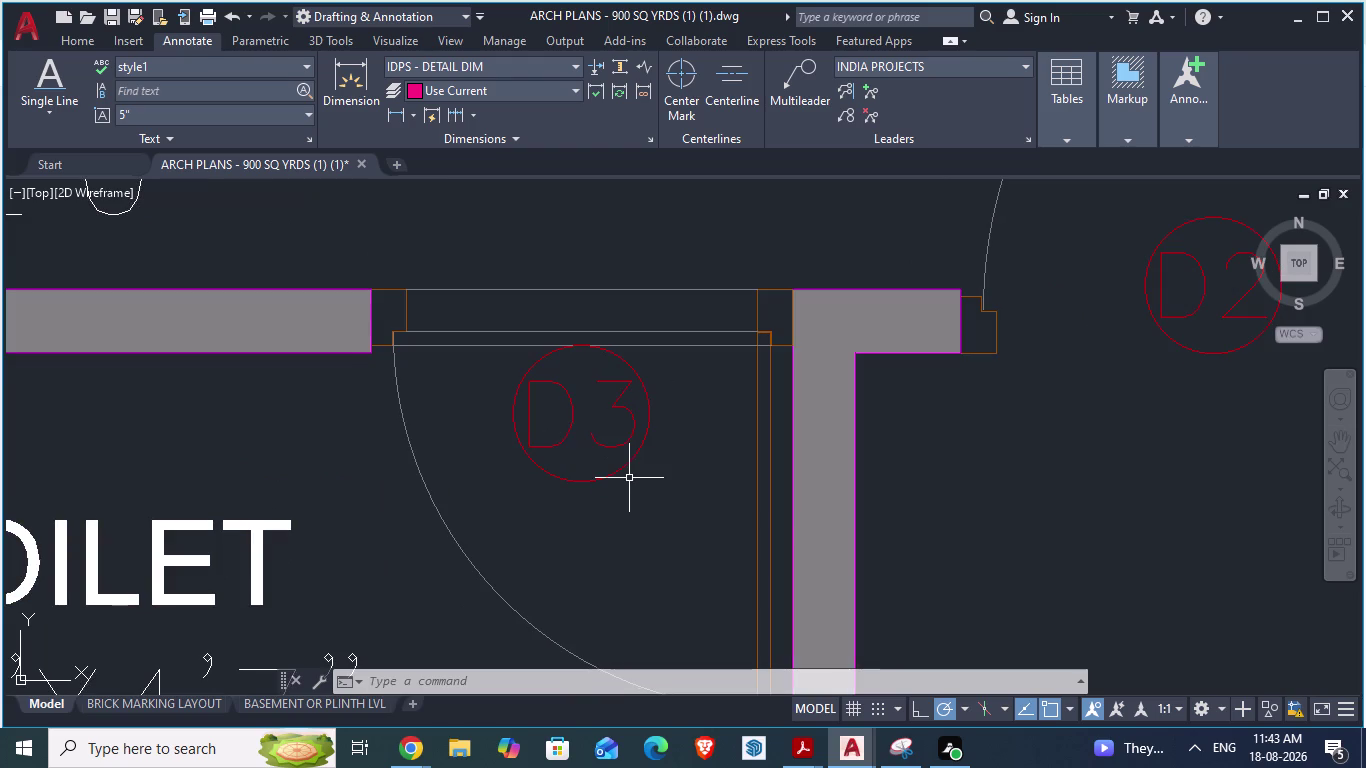
scroll(down, 3)
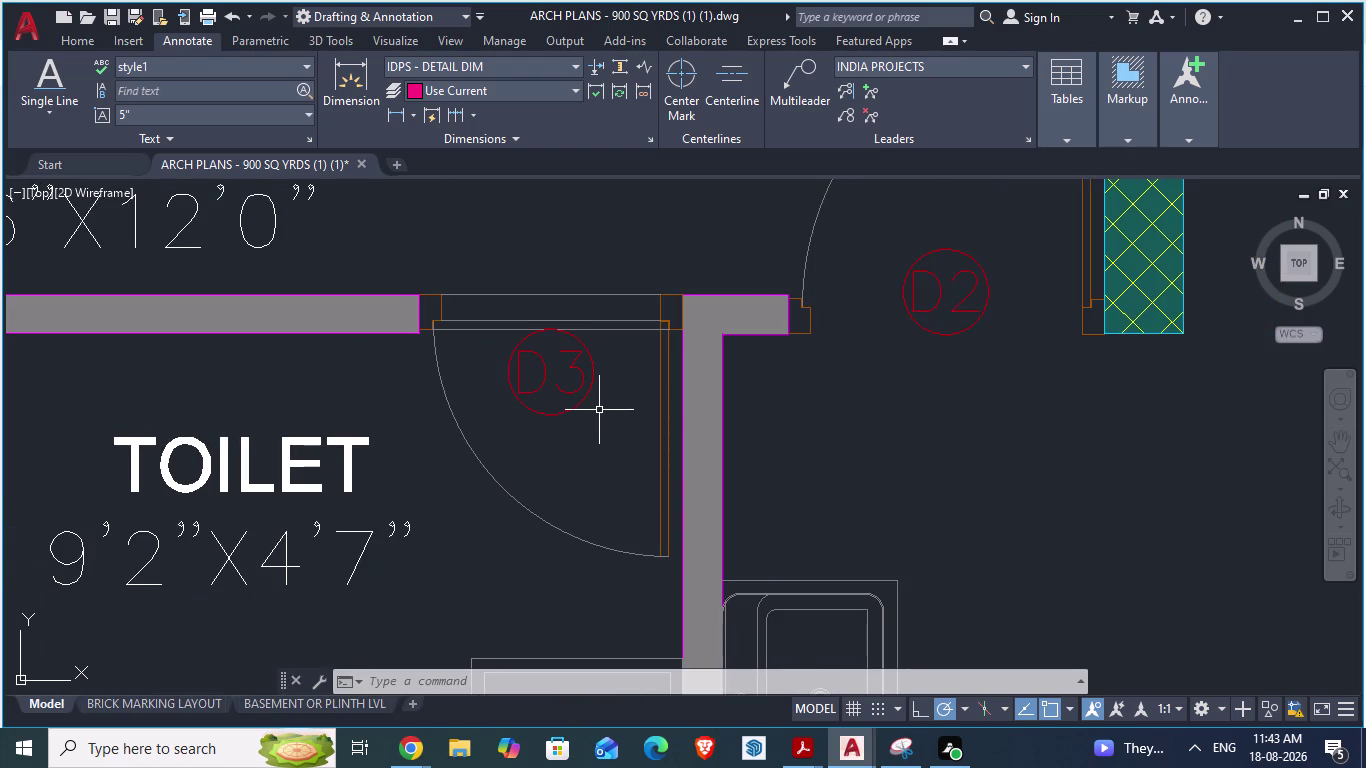
scroll(up, 3)
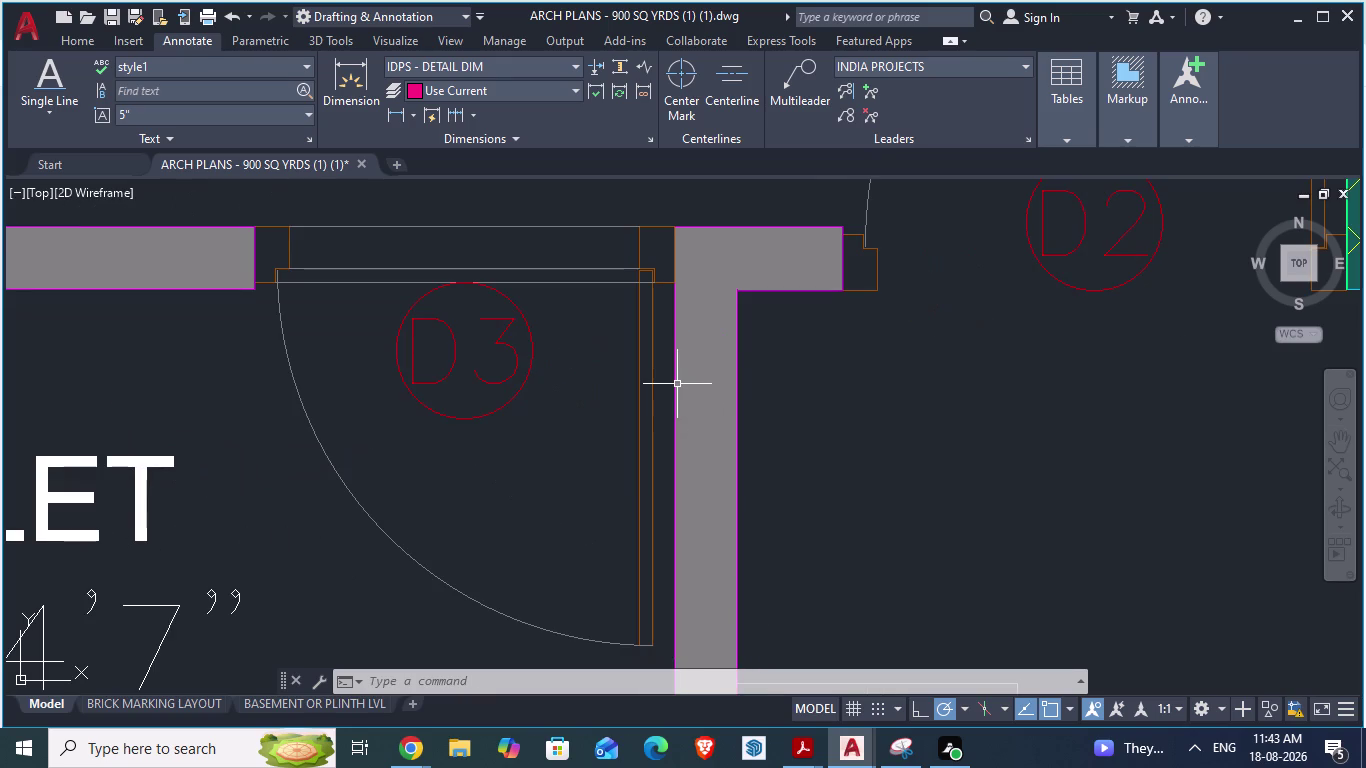
scroll(down, 3)
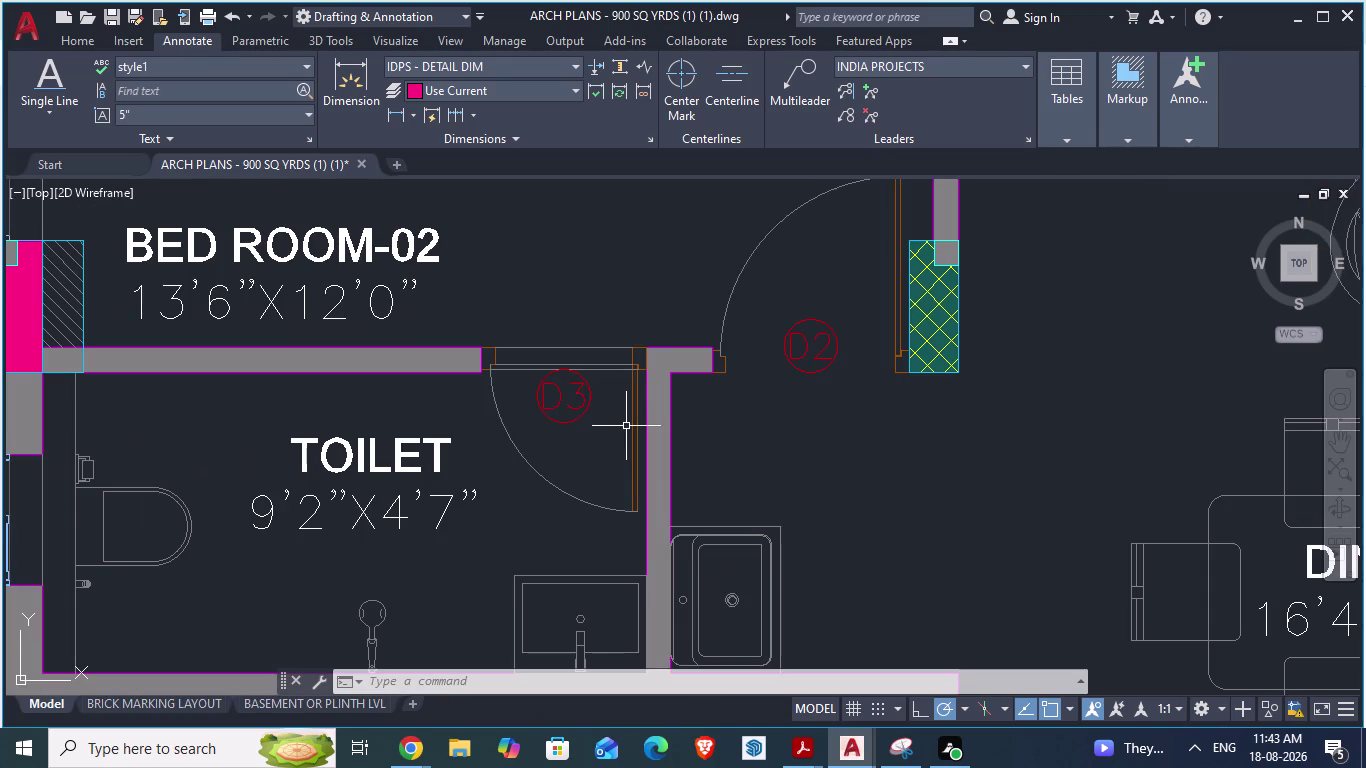
scroll(down, 3)
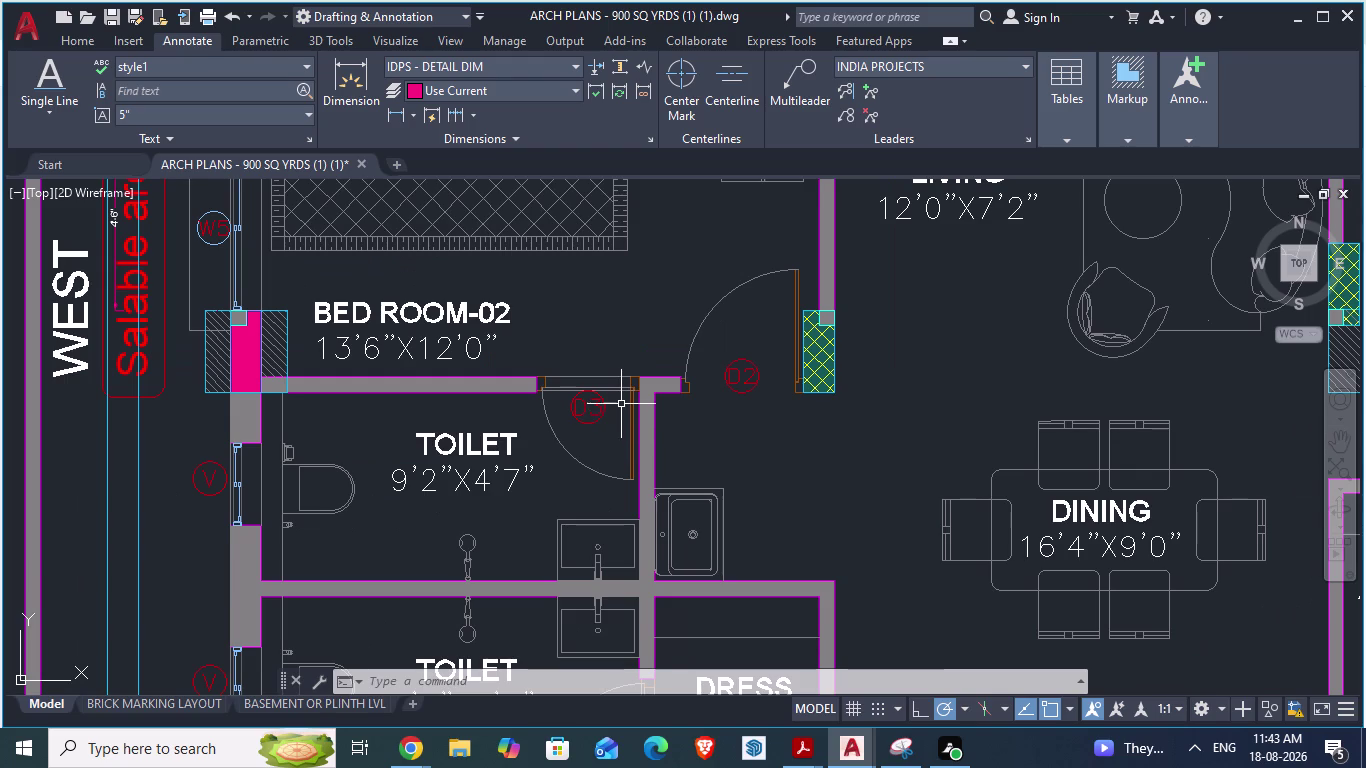
scroll(up, 3)
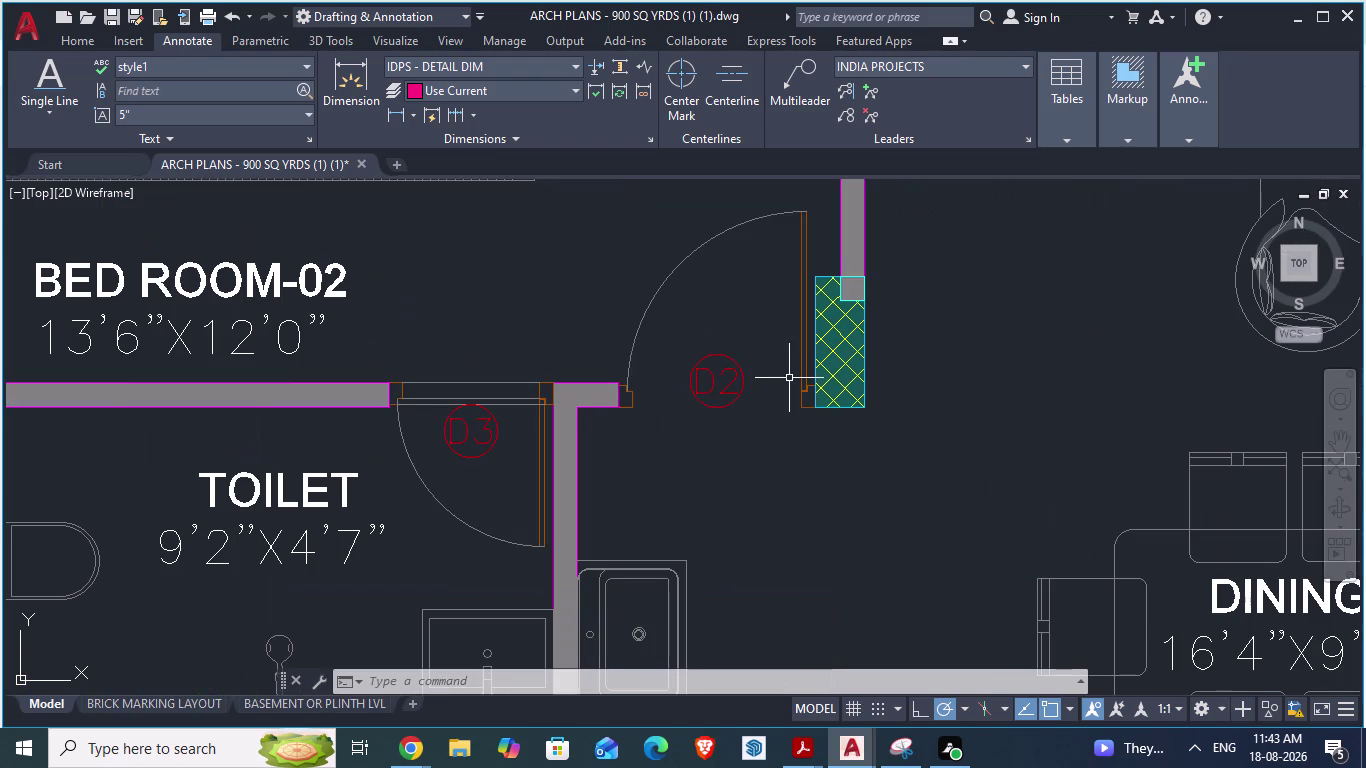
scroll(down, 3)
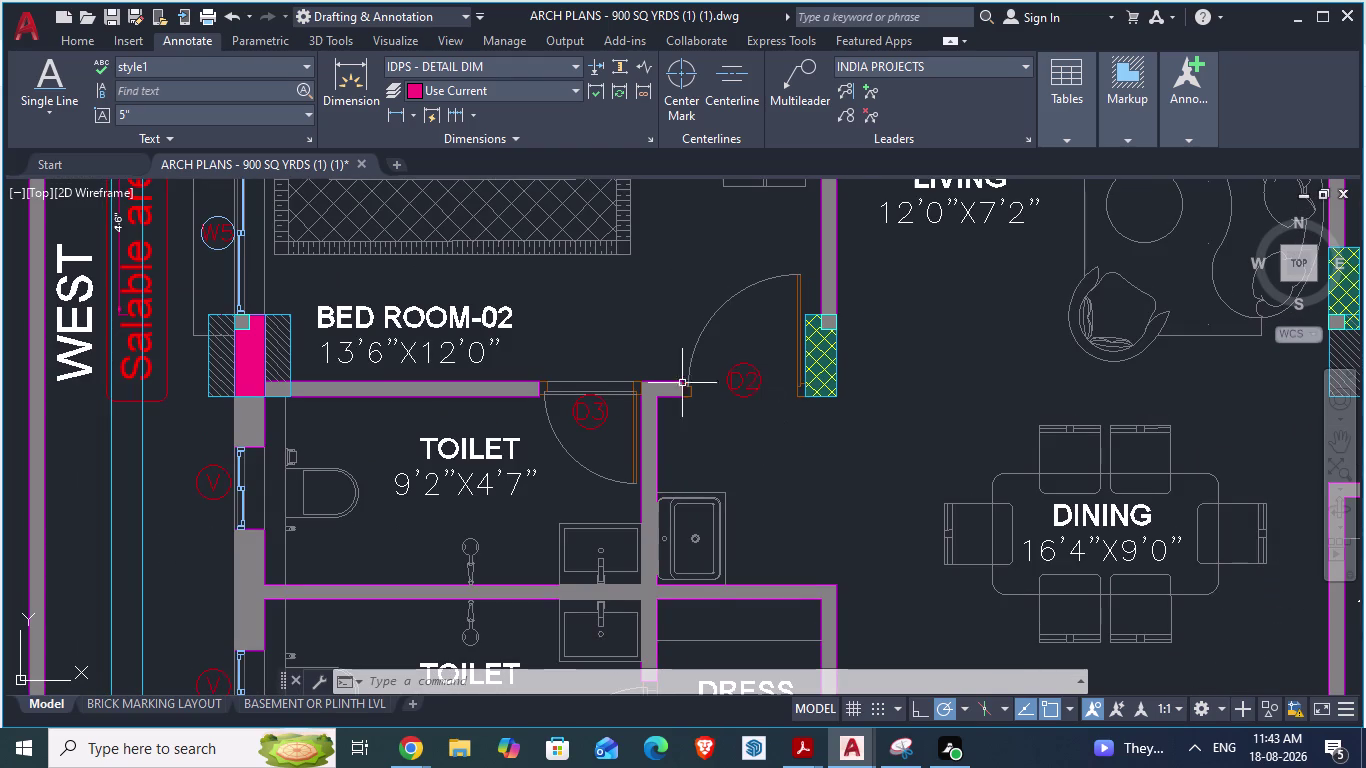
Compare against GF_AUTOCAD, then return to ARCH PLANS at door D3.
key(alt+Tab)
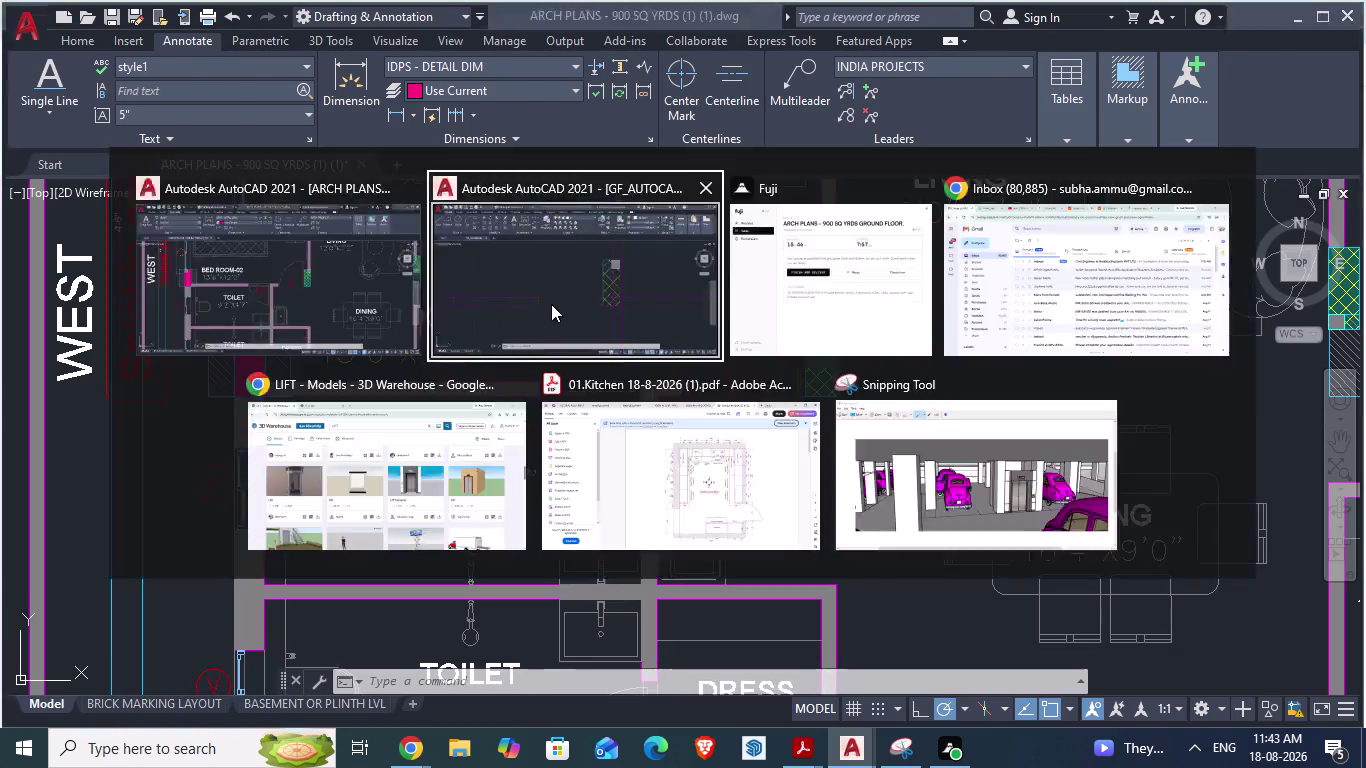
scroll(up, 3)
scroll(down, 3)
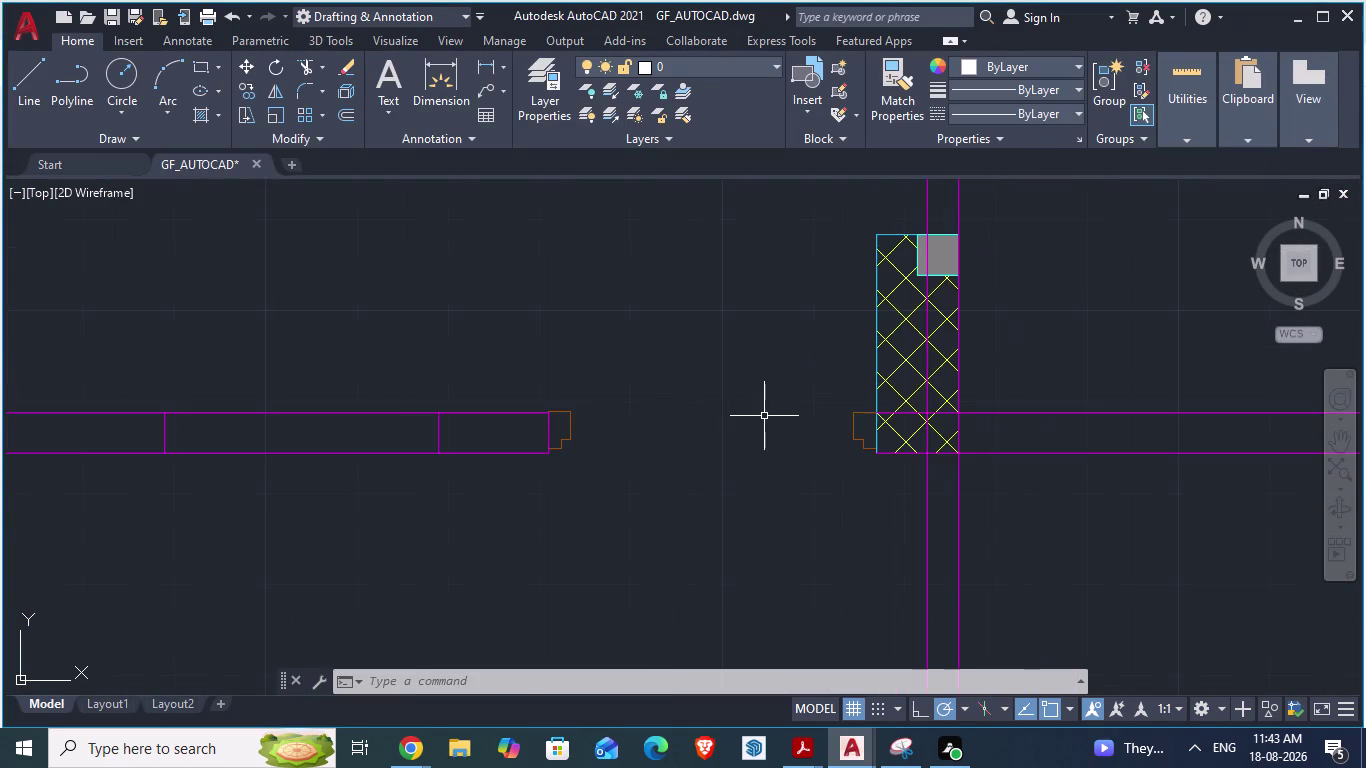
scroll(up, 3)
key(alt+Tab)
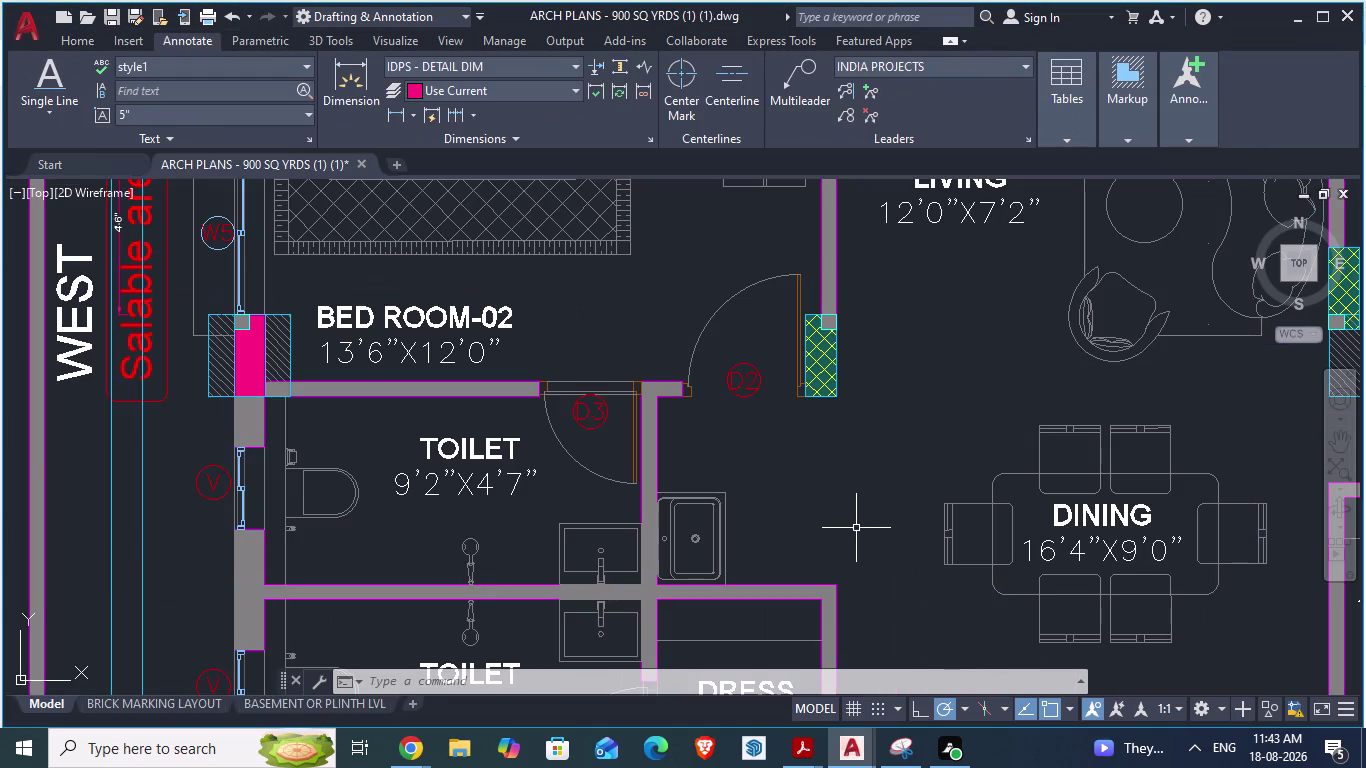
scroll(up, 3)
scroll(up, 3)
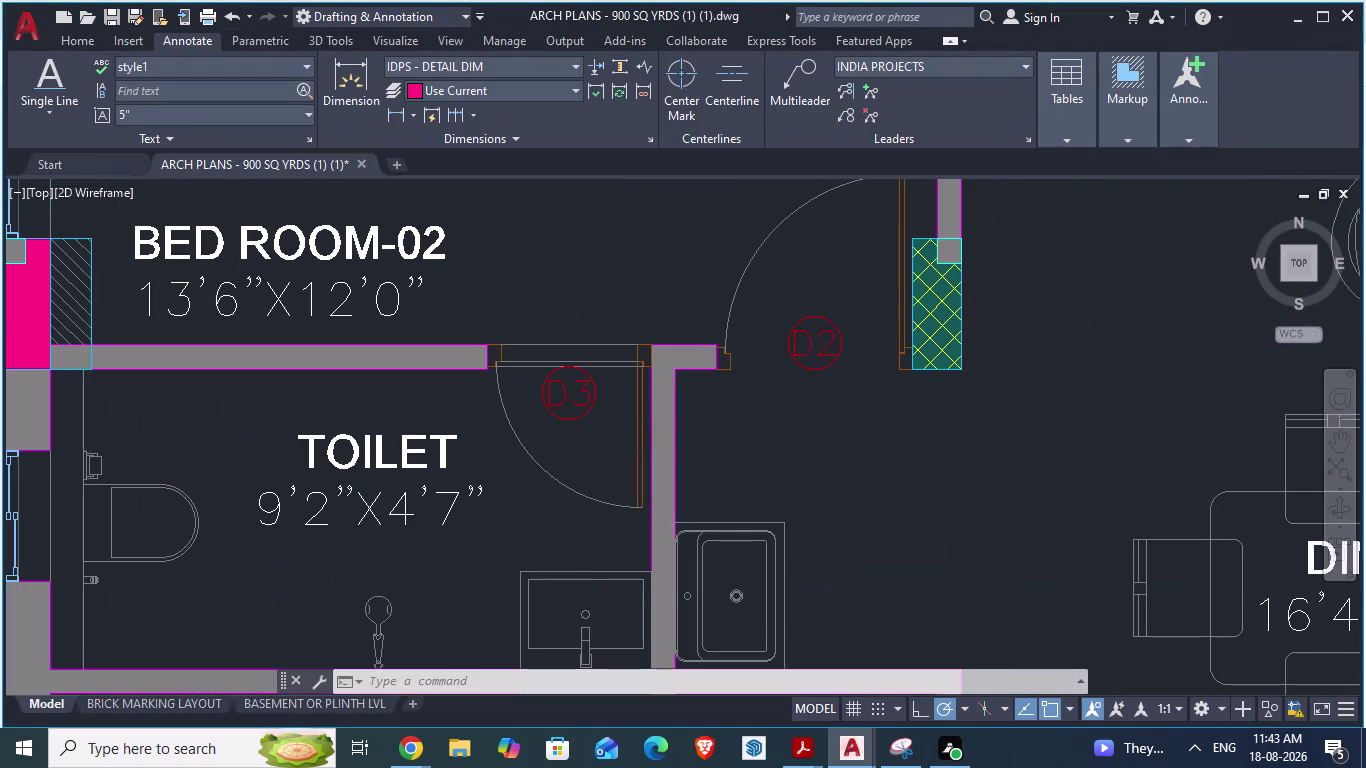
Start an aligned dimension (DA) on the D3 door jamb and pick its top corner.
text(DA)
key(Return)
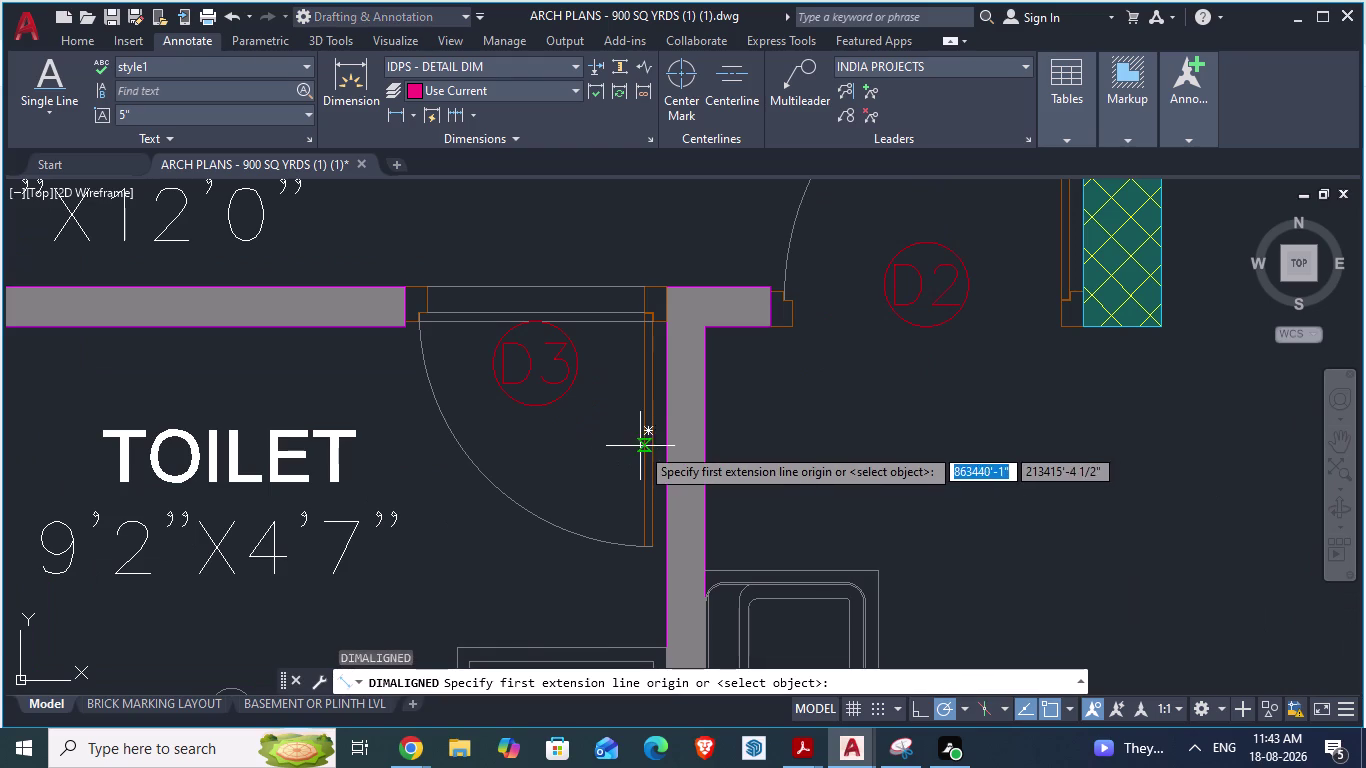
scroll(up, 3)
scroll(down, 3)
scroll(down, 3)
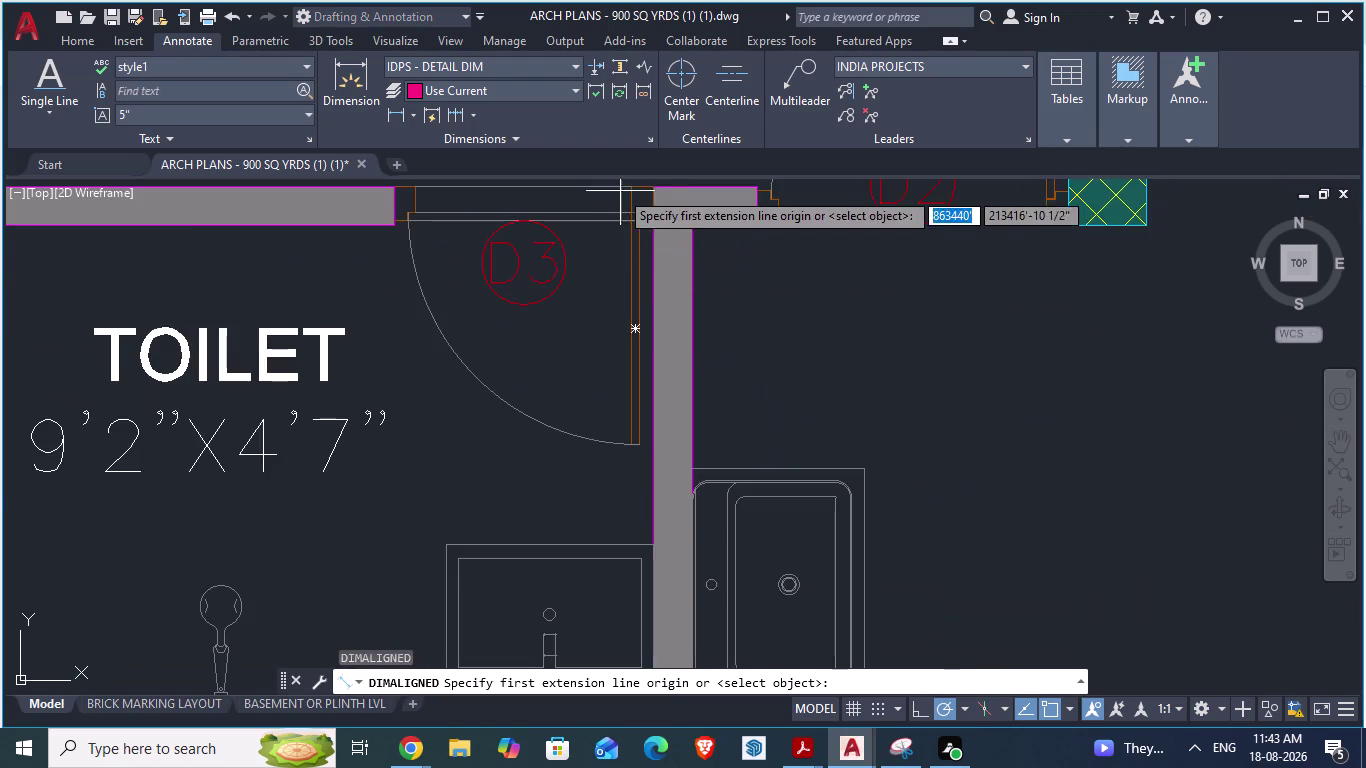
scroll(up, 3)
scroll(up, 3)
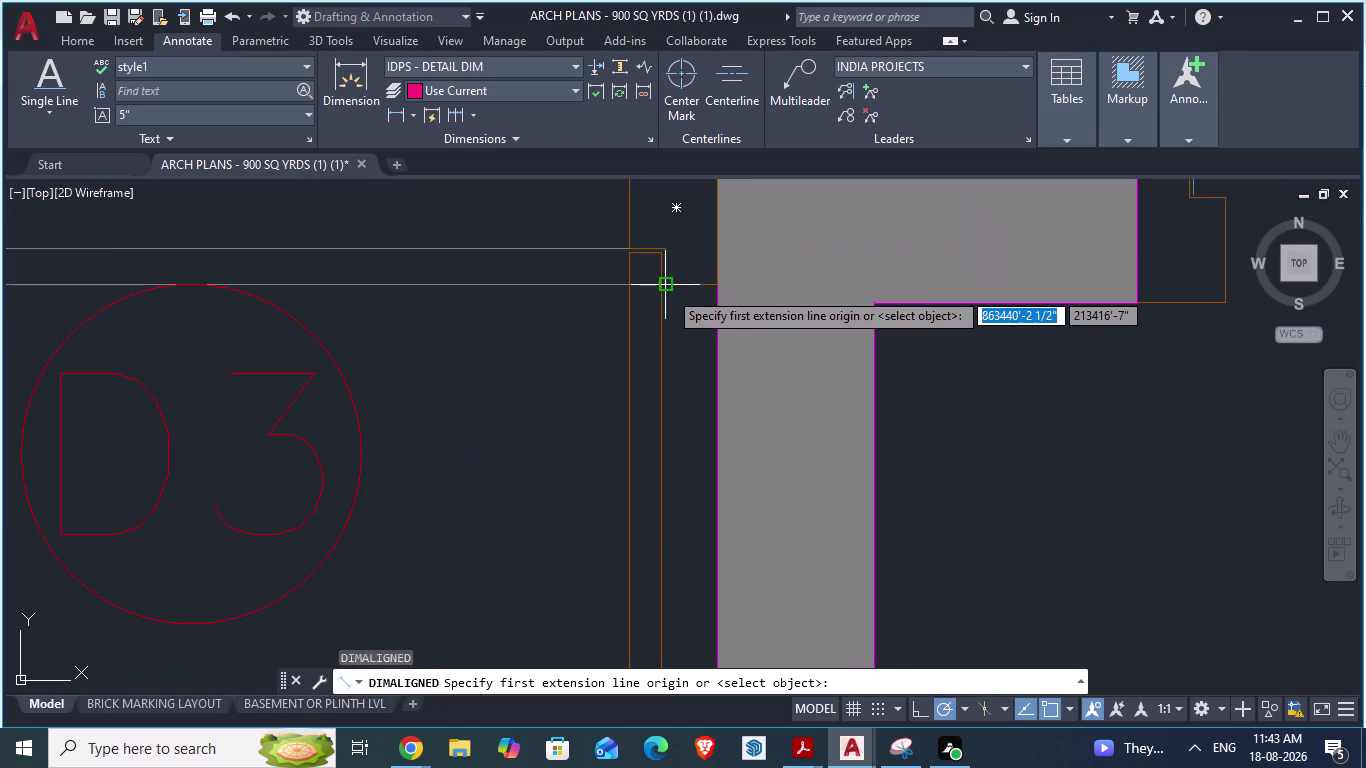
scroll(up, 3)
scroll(up, 3)
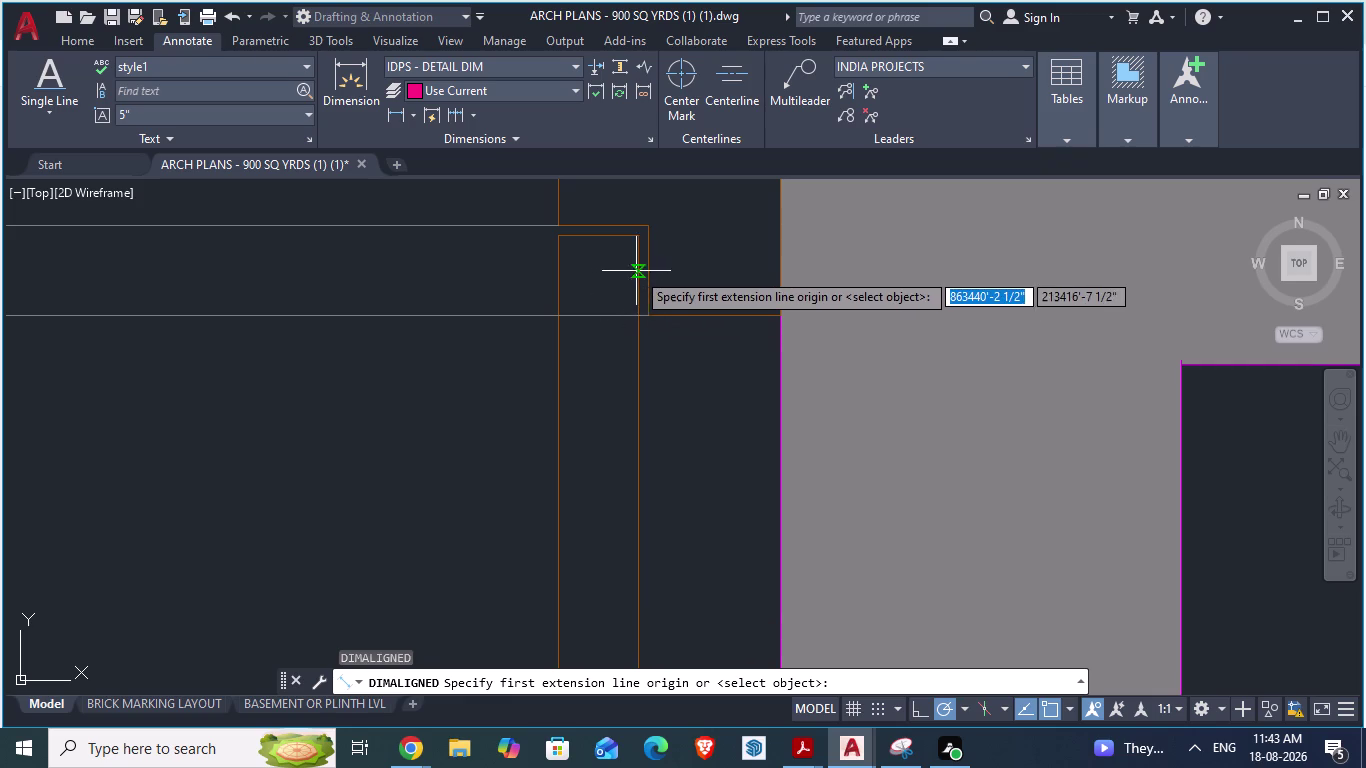
click(635, 234)
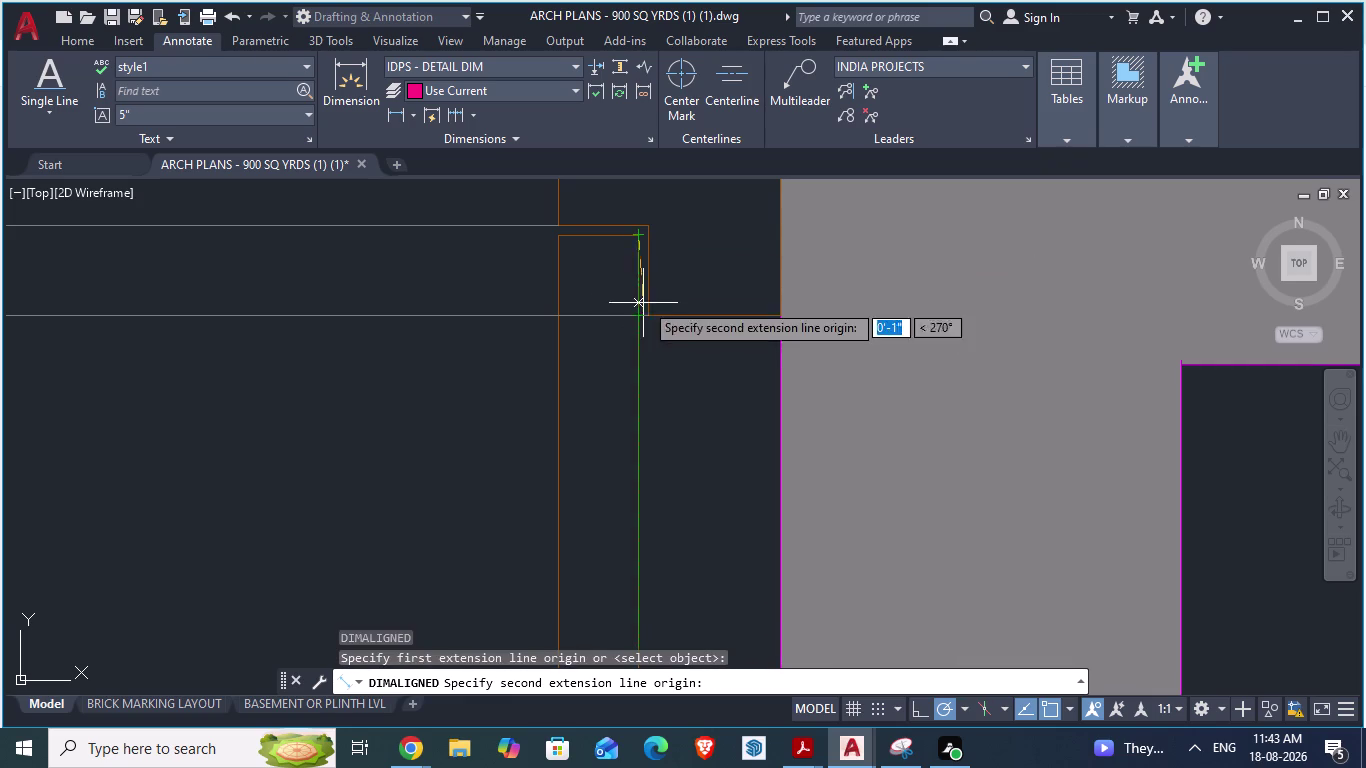
Return to the GF_AUTOCAD ground-floor drawing.
scroll(down, 3)
scroll(down, 3)
scroll(up, 3)
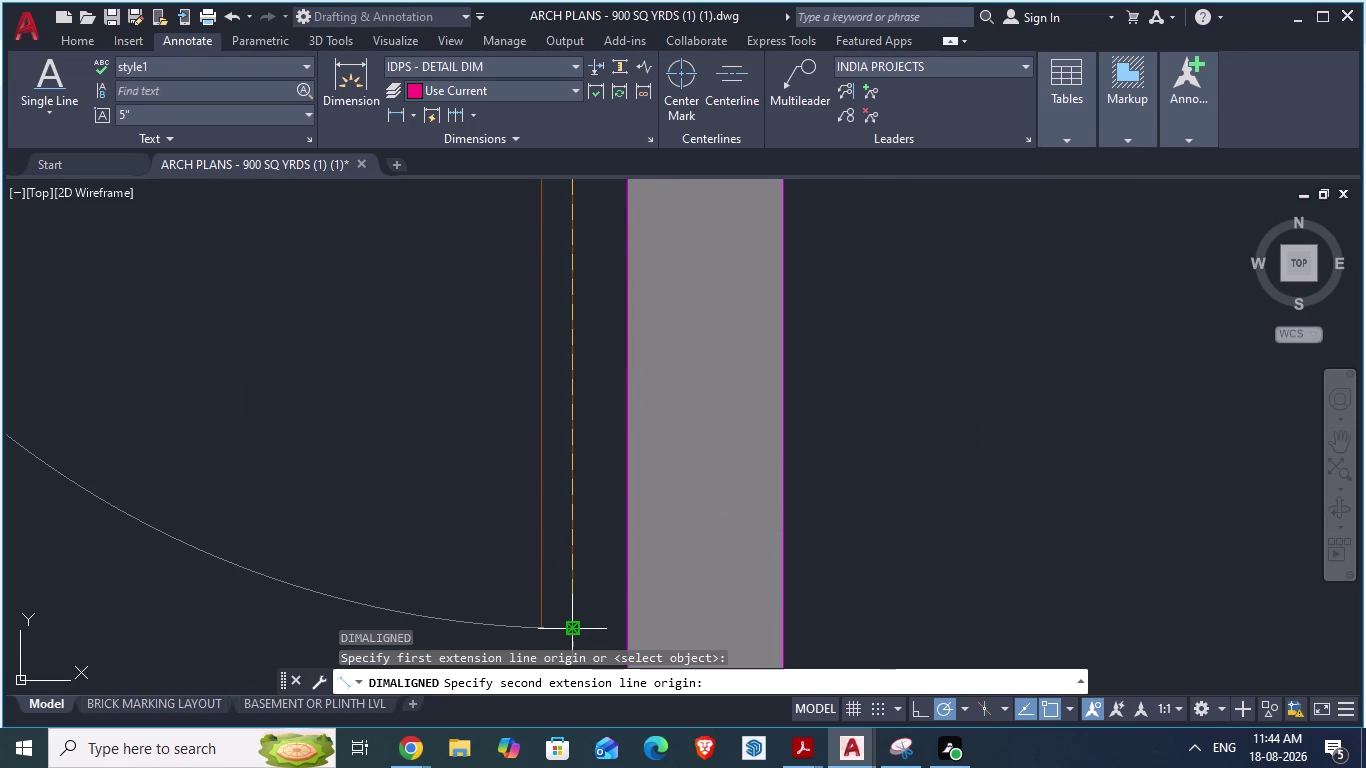
key(alt+Tab)
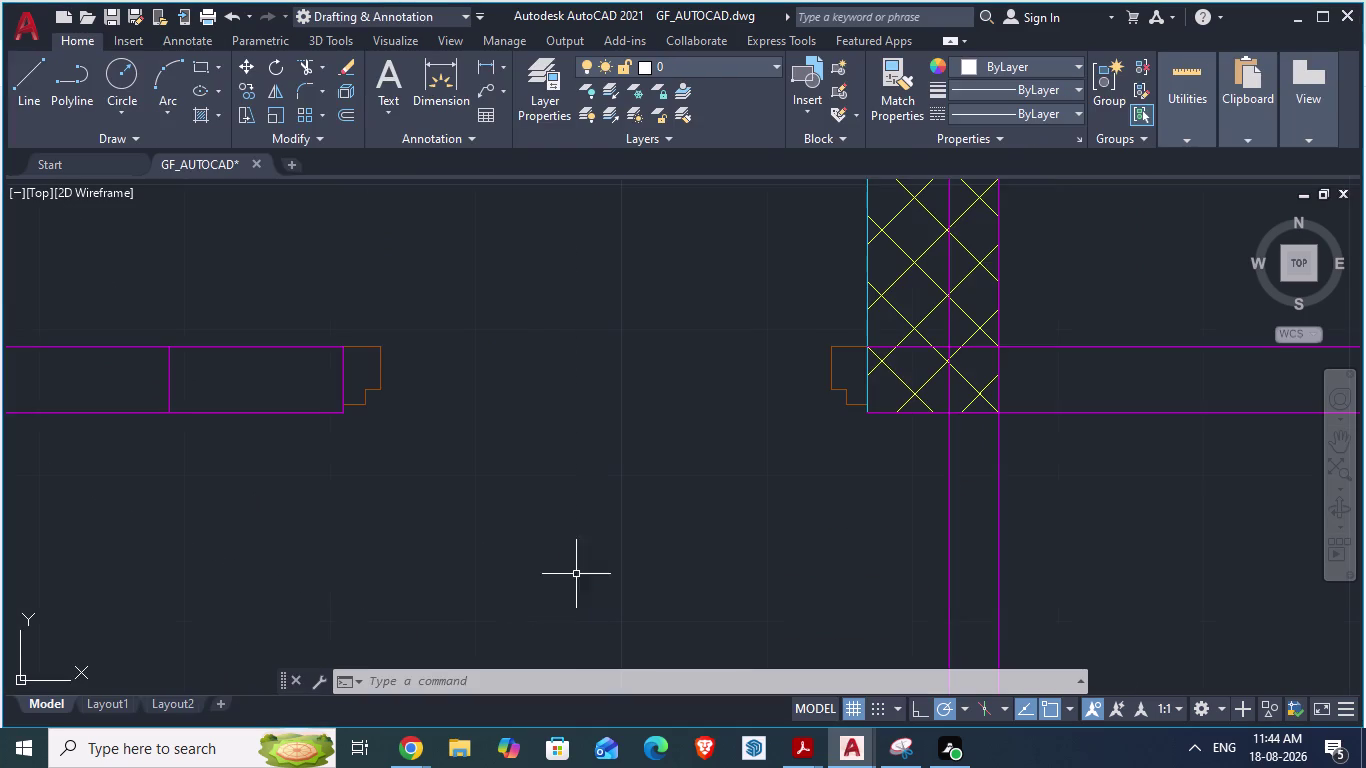
Draw a 2'4" line downward from the jamb corner beside the hatched column.
scroll(down, 3)
scroll(up, 3)
scroll(up, 3)
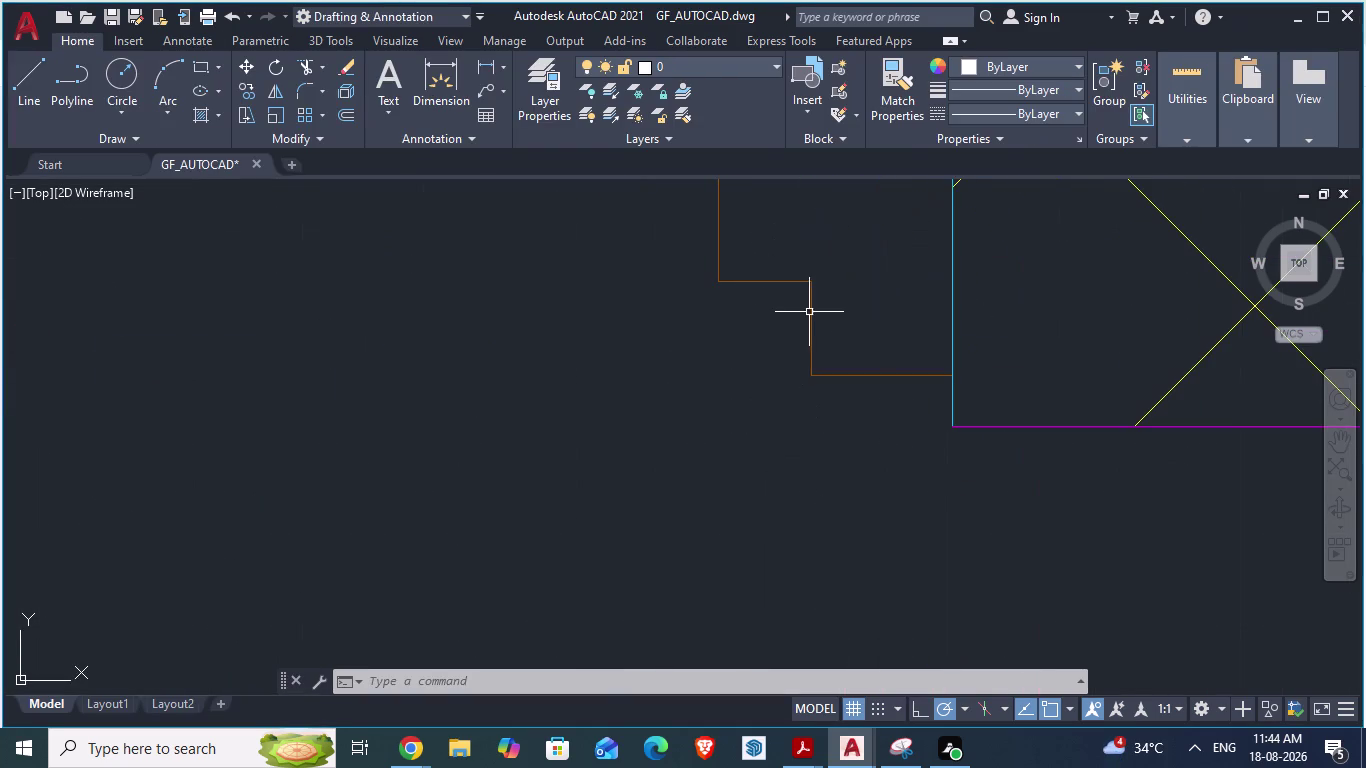
key(l)
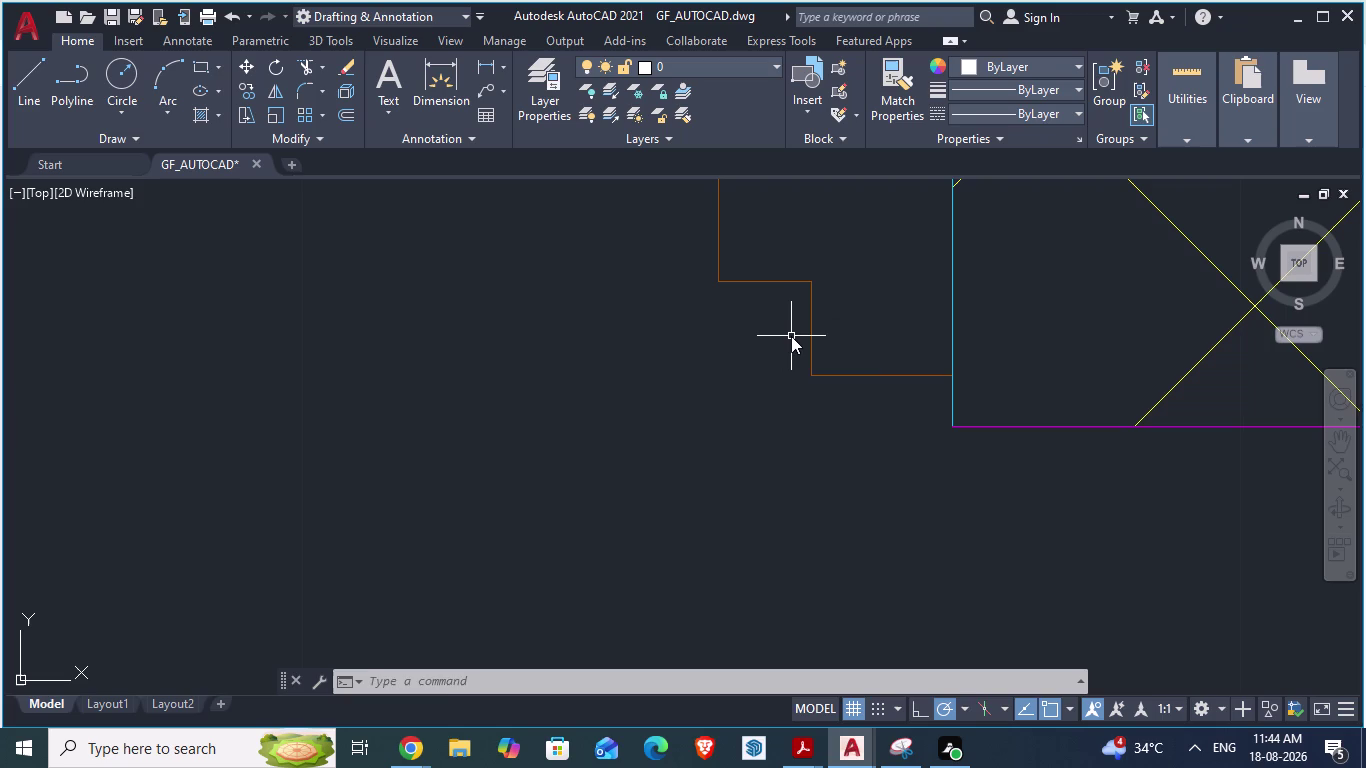
key(Return)
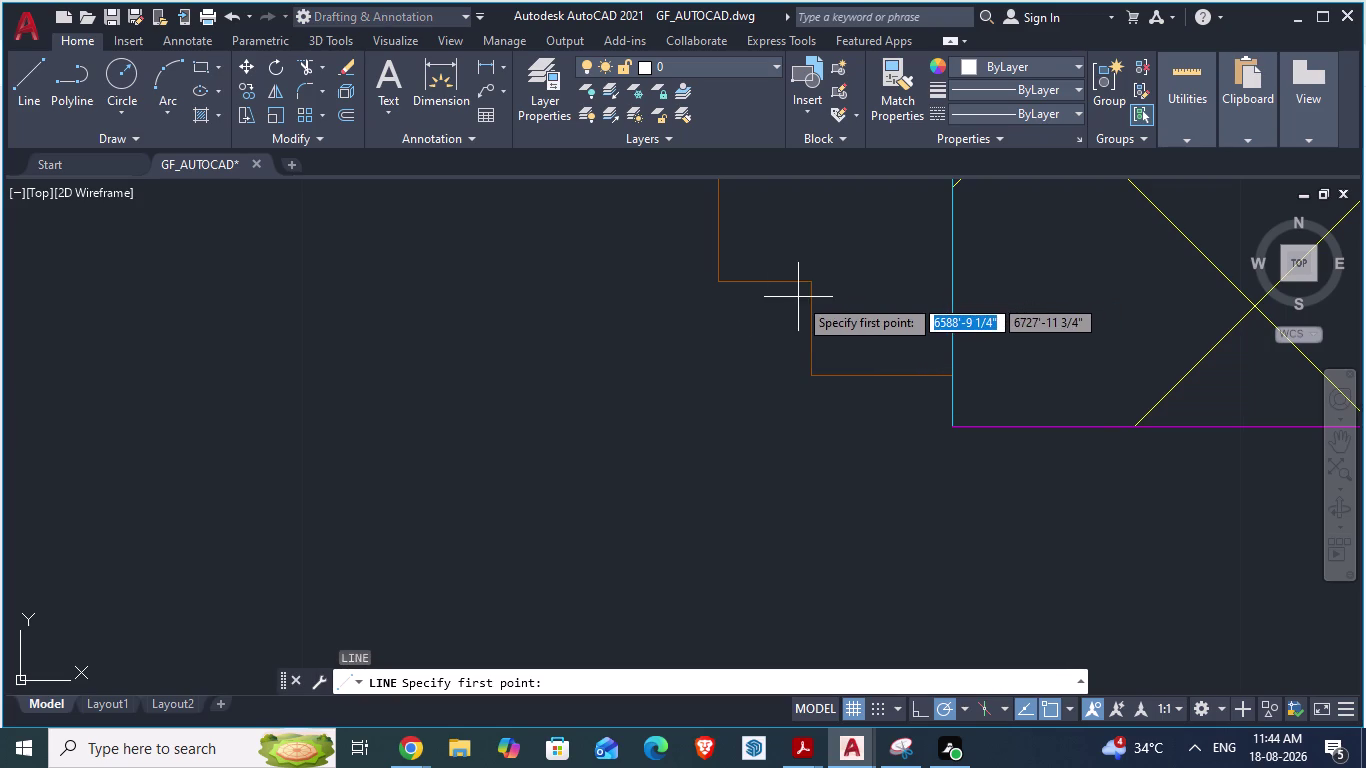
scroll(up, 3)
click(821, 268)
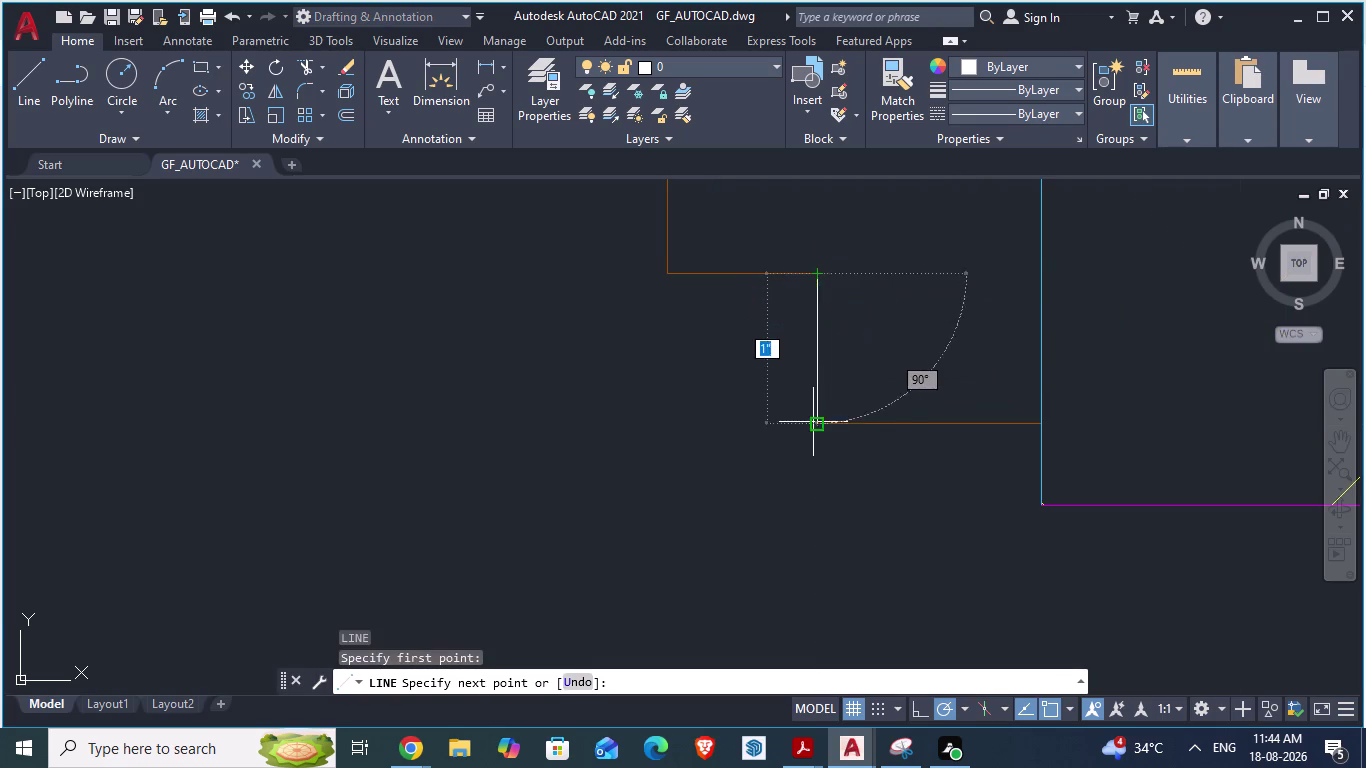
scroll(down, 3)
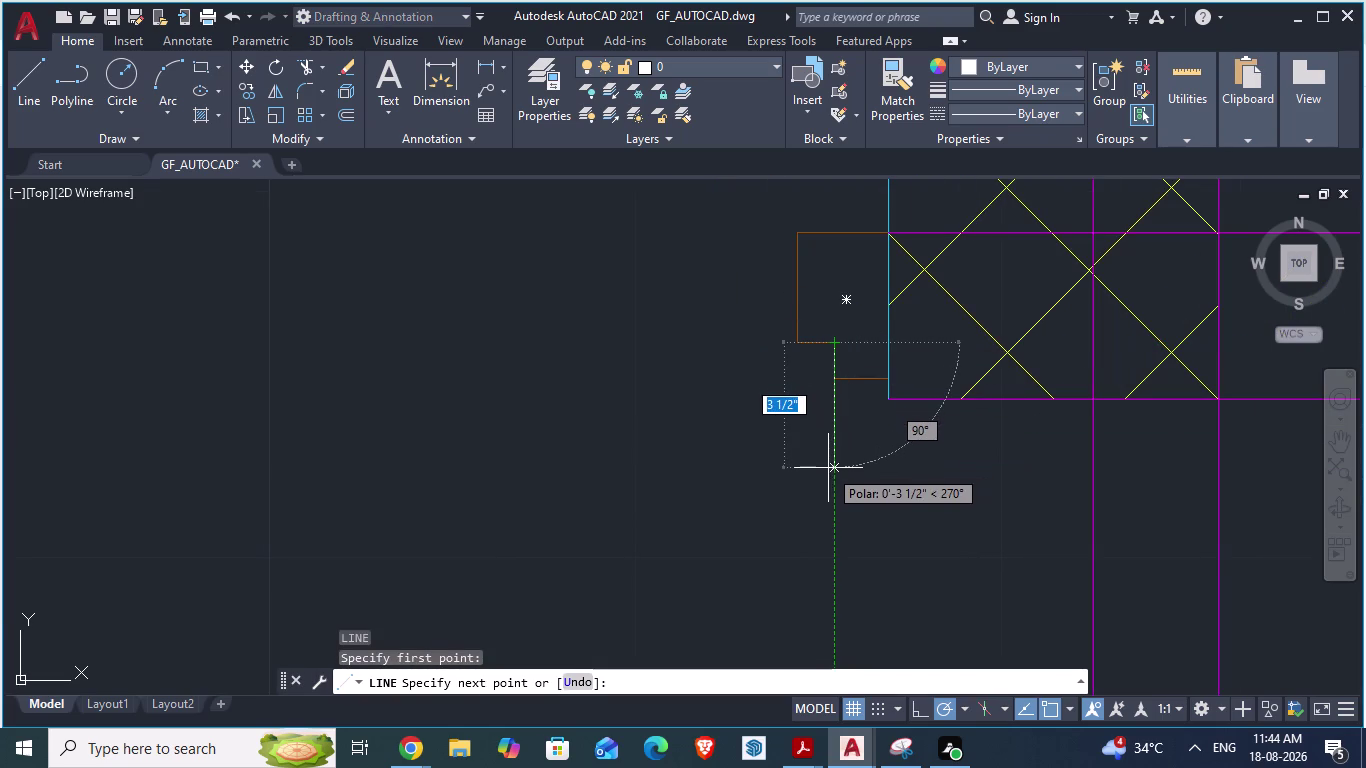
key(2)
text(')
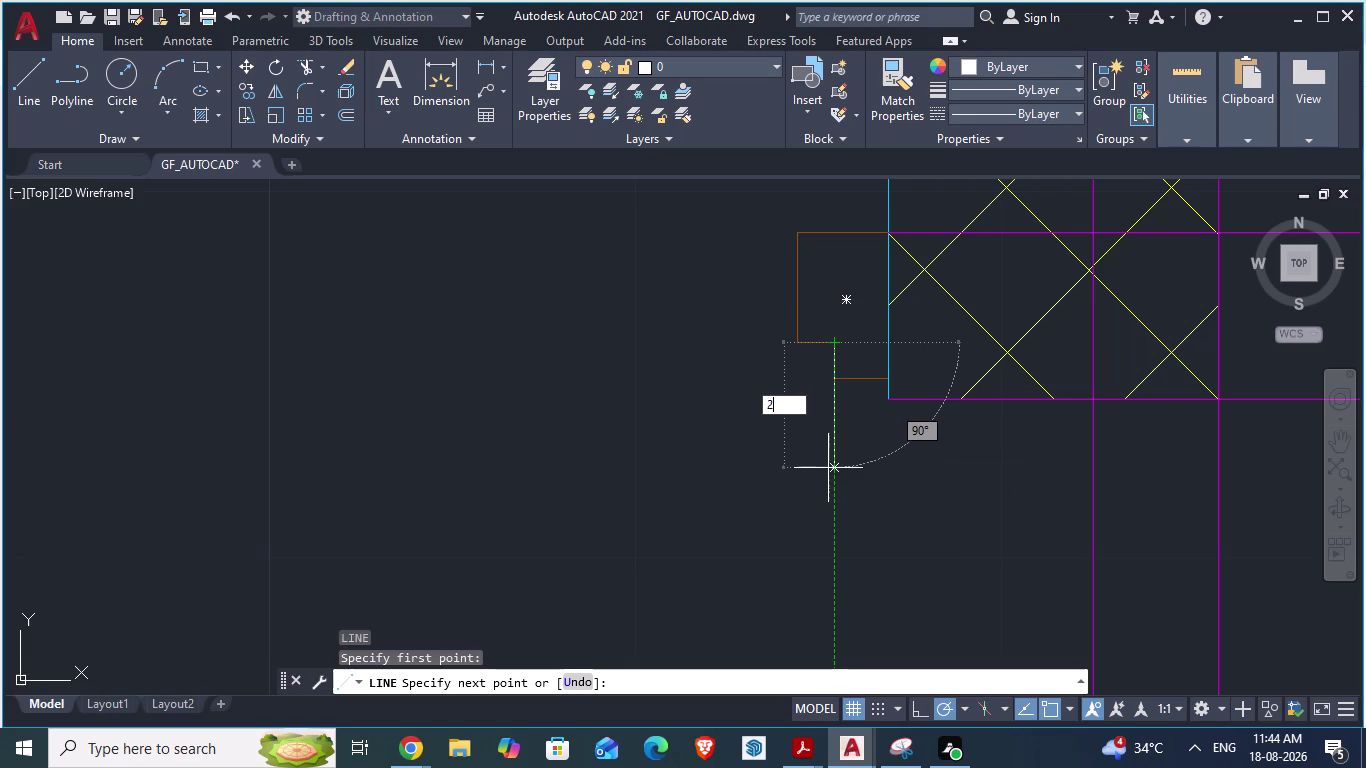
text(4")
key(Return)
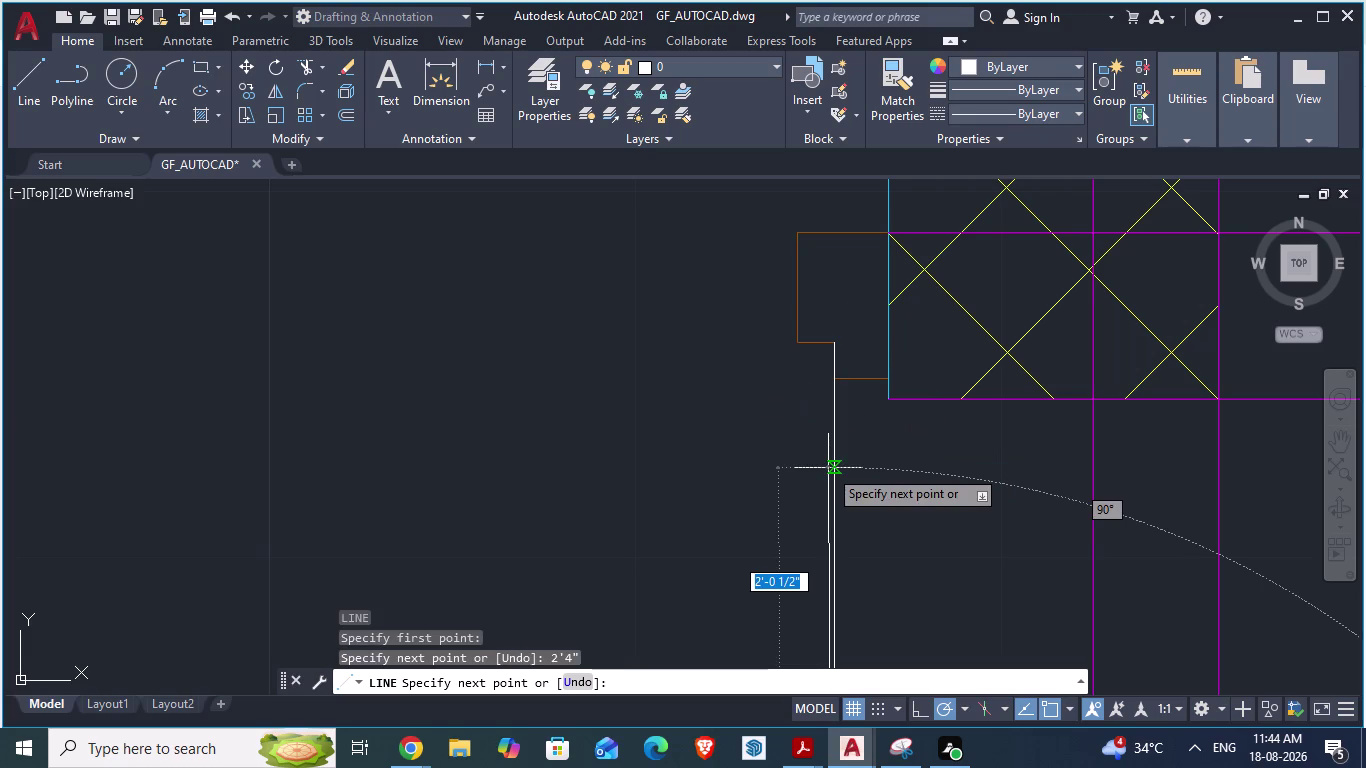
End the line command and switch back to ARCH PLANS.
scroll(down, 3)
scroll(down, 3)
key(Escape)
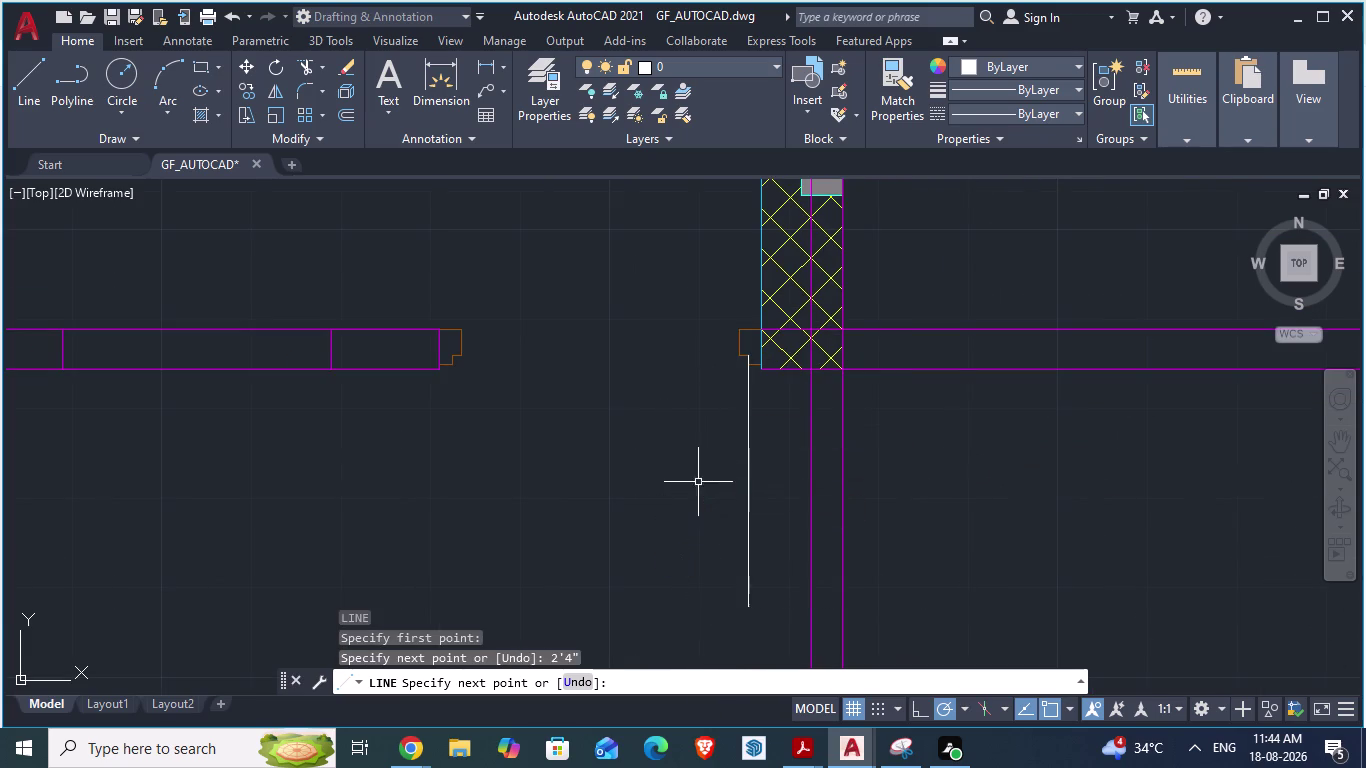
scroll(up, 3)
scroll(up, 3)
scroll(up, 3)
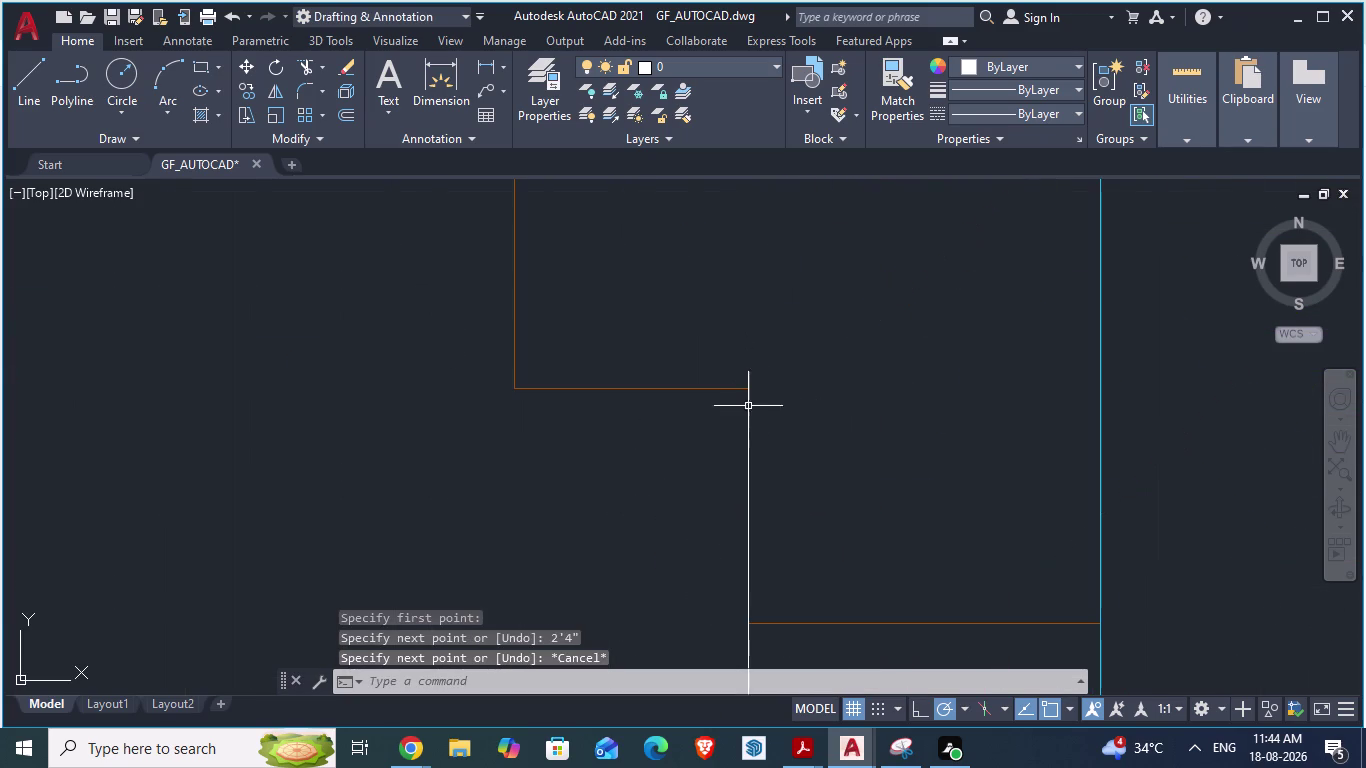
key(alt+Tab)
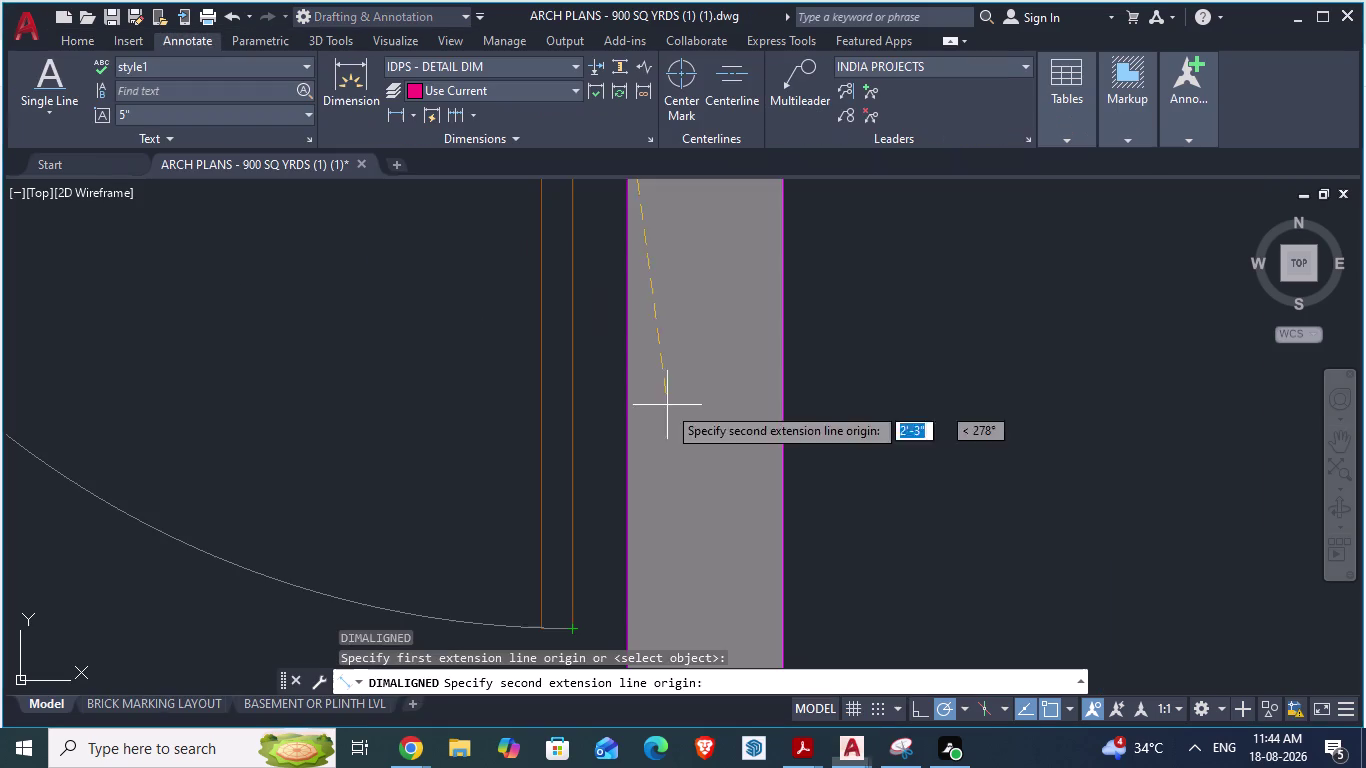
Cancel the pending measurement and toggle between GF_AUTOCAD and ARCH PLANS, ending in ARCH PLANS.
key(Escape)
scroll(down, 3)
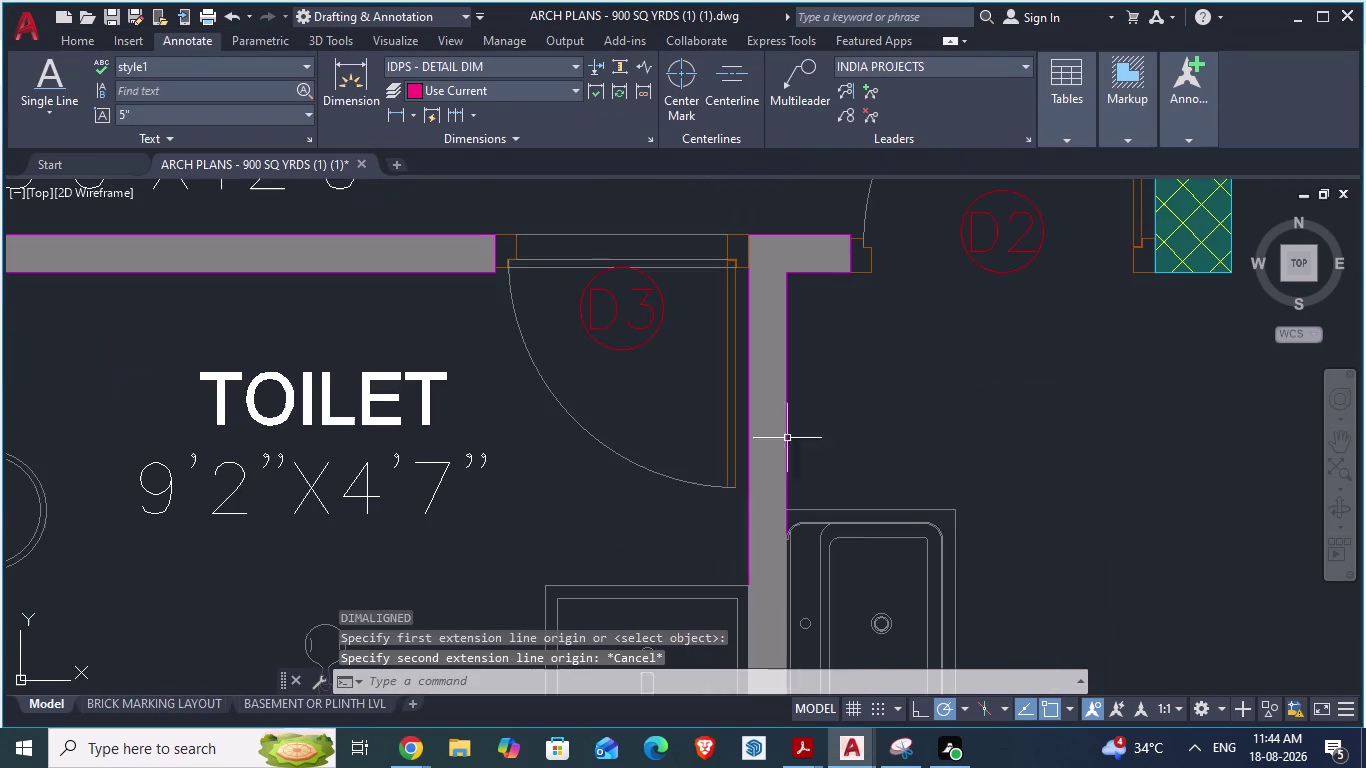
scroll(up, 3)
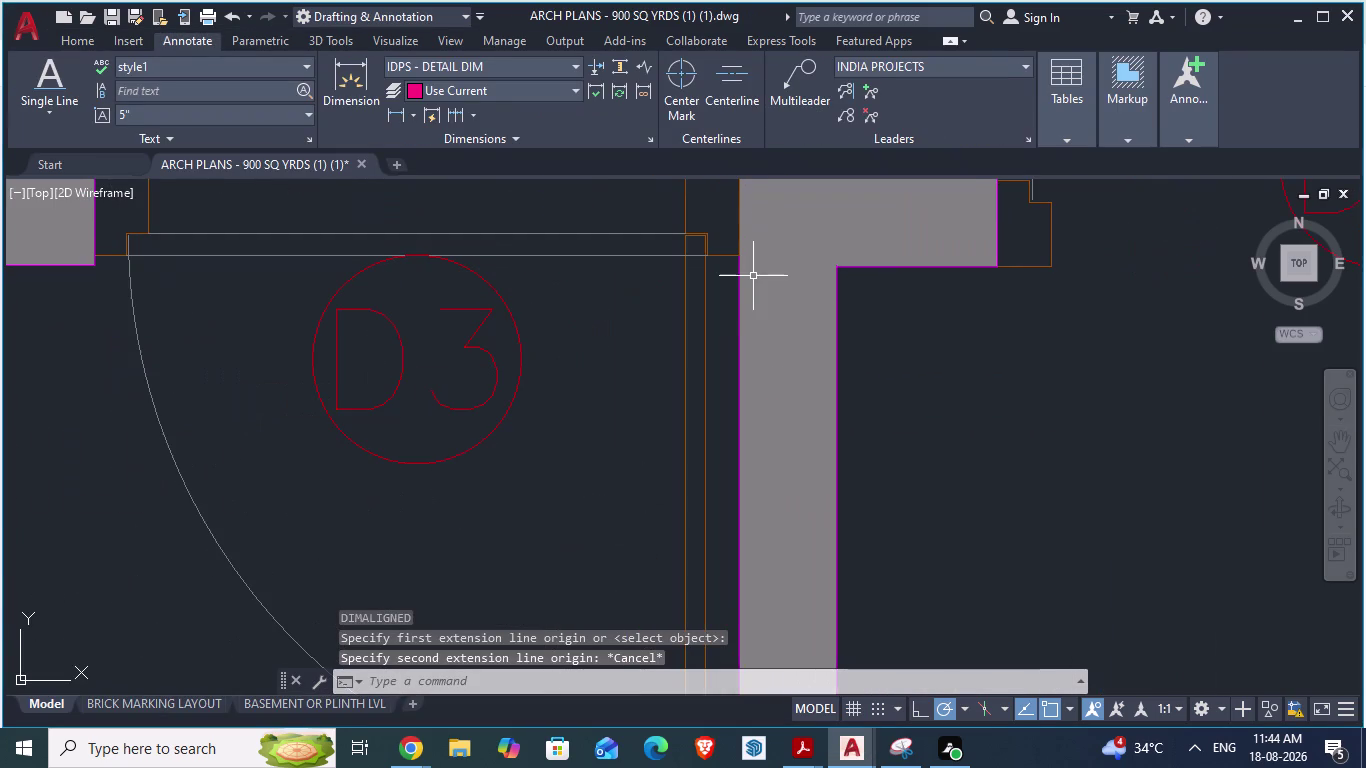
key(super+Tab)
scroll(down, 3)
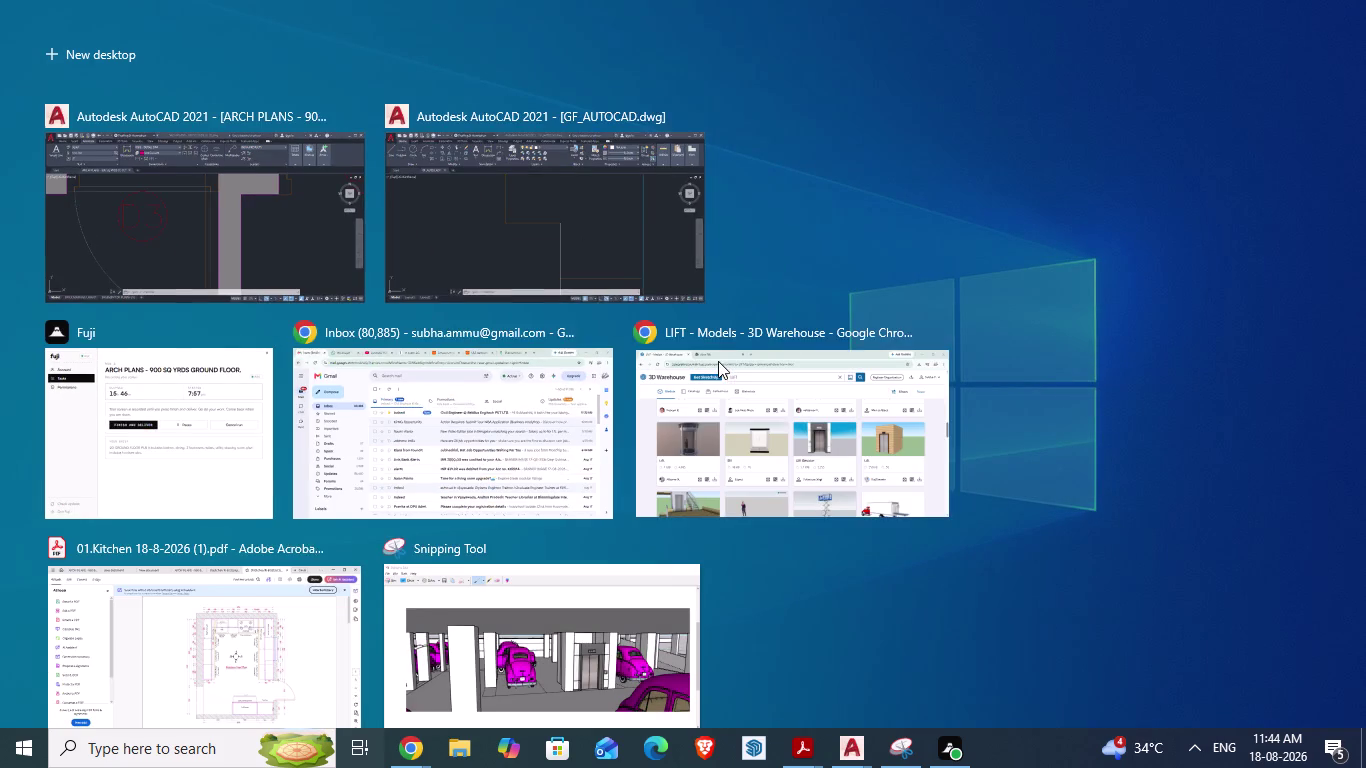
click(621, 239)
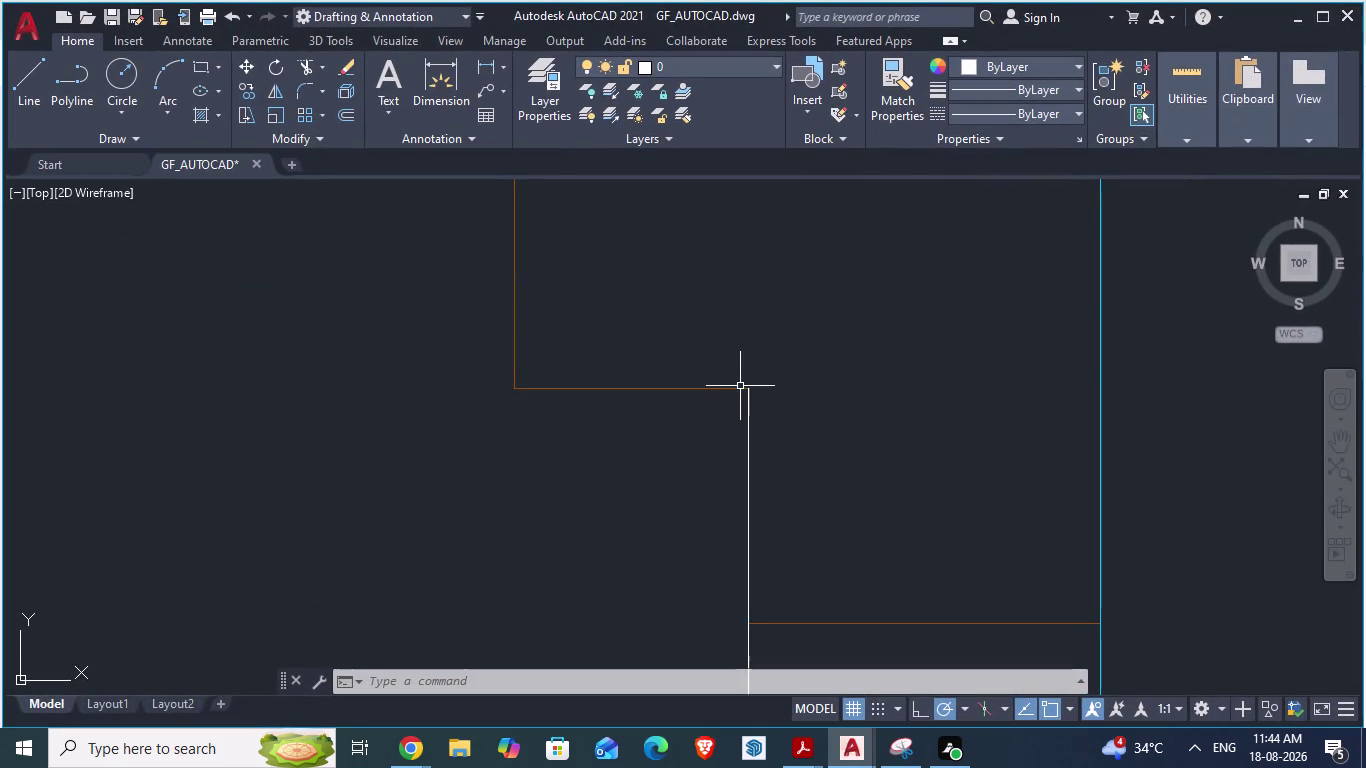
key(super+Tab)
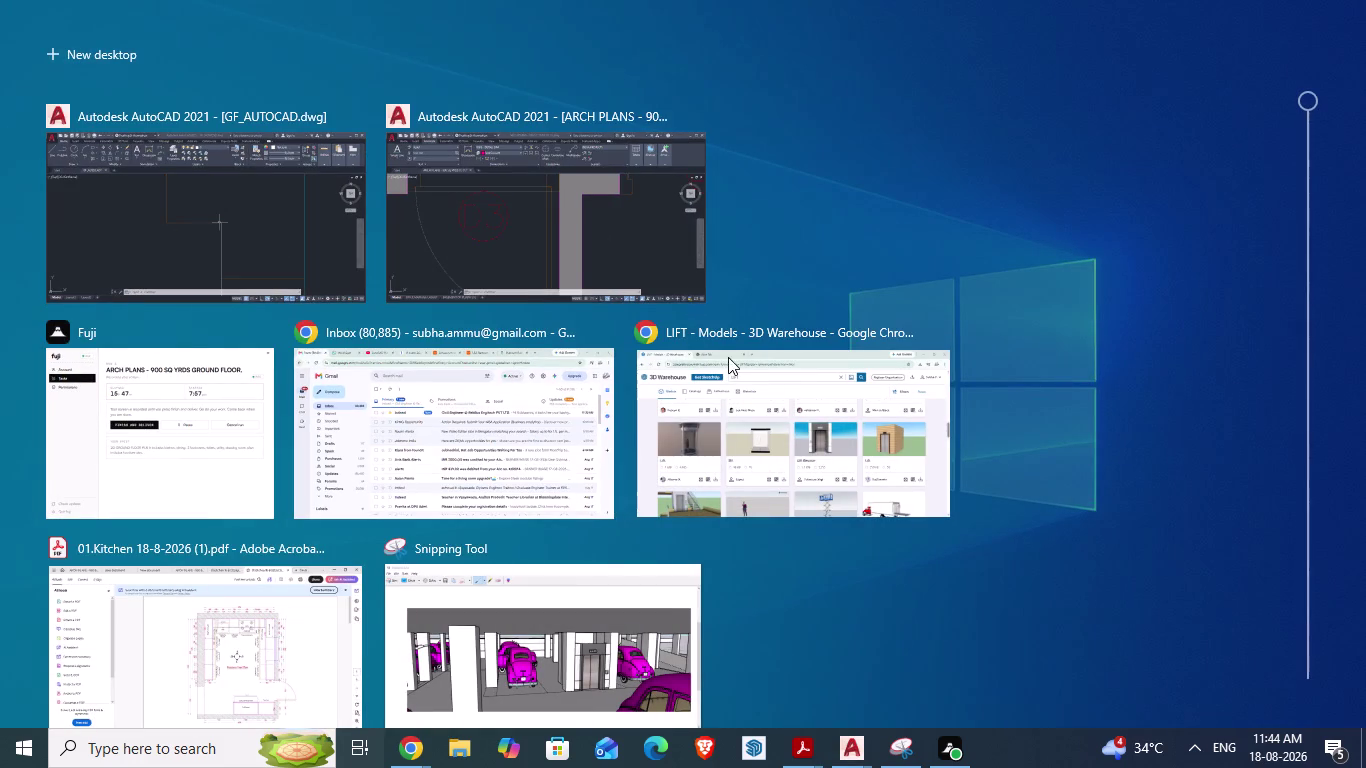
click(601, 239)
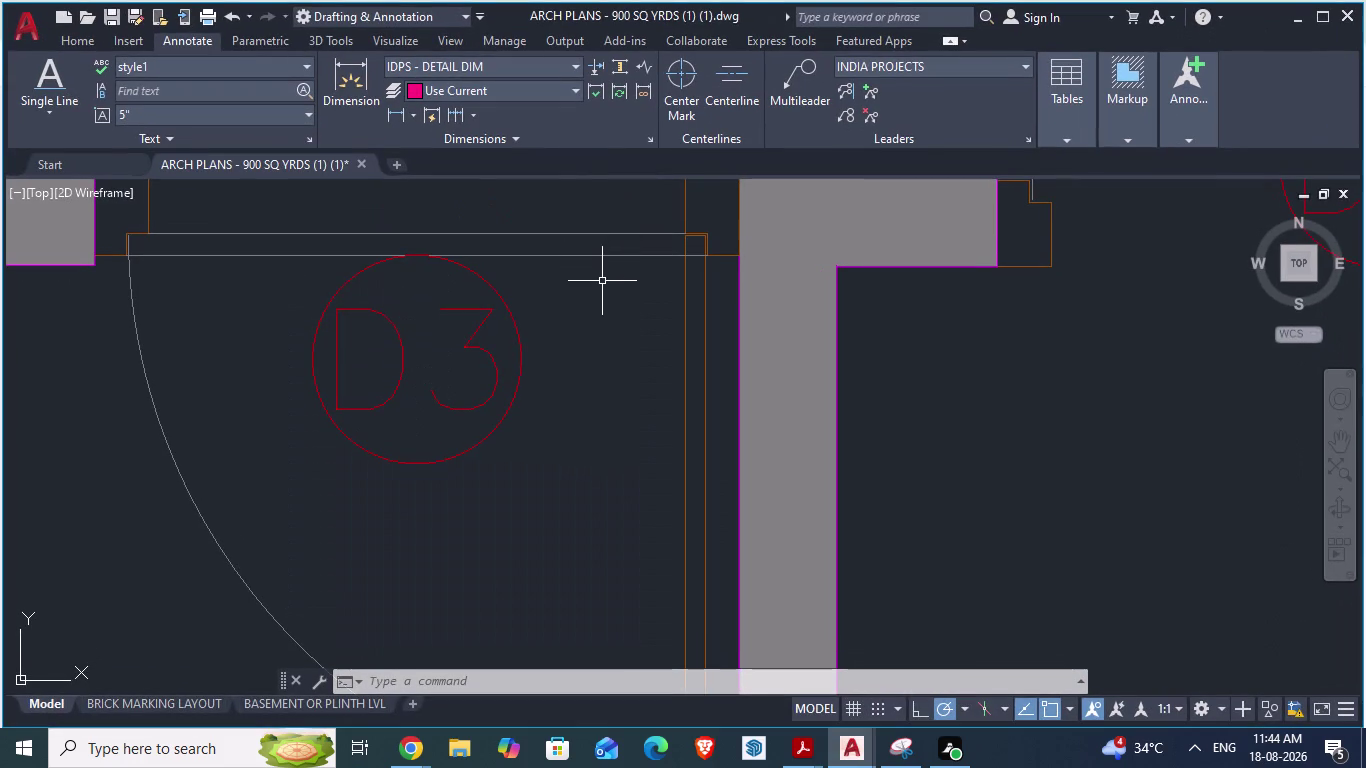
key(alt+Tab)
scroll(up, 3)
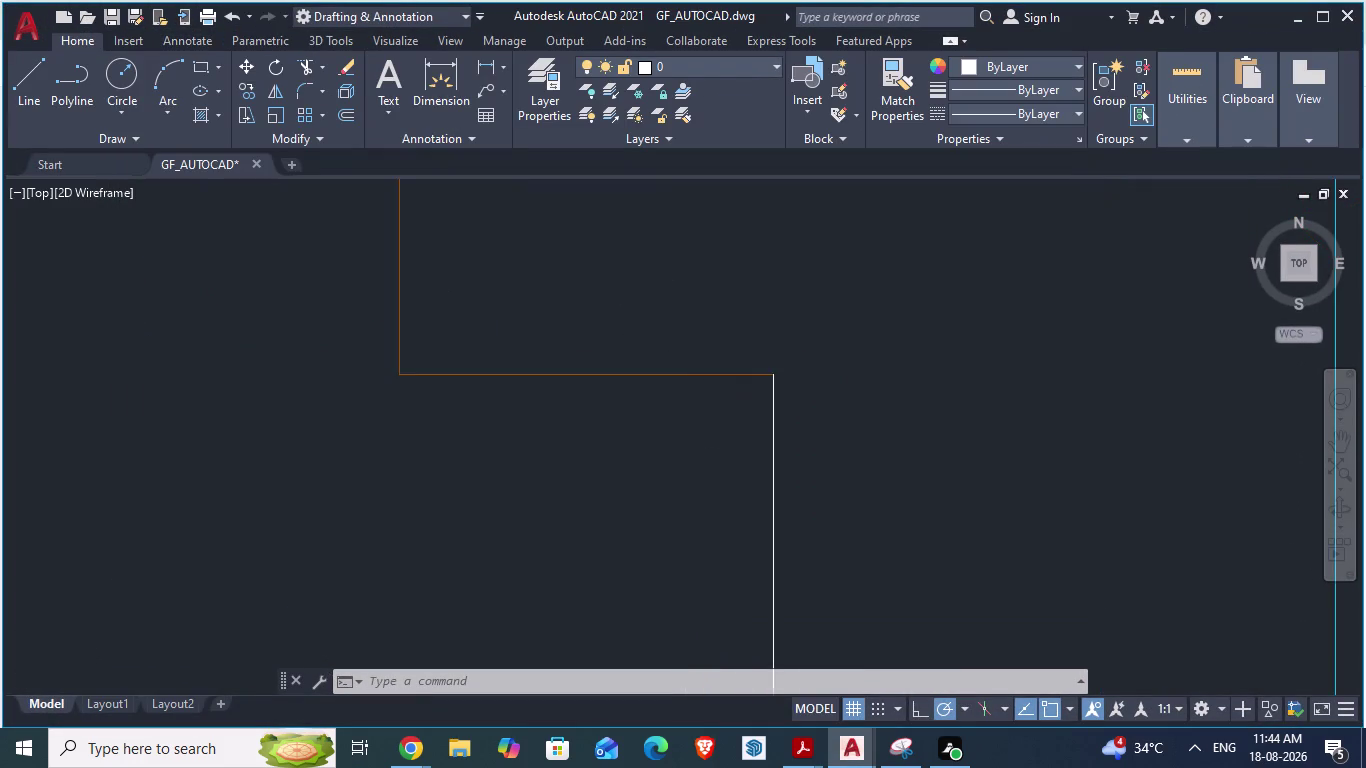
scroll(up, 3)
key(alt+Tab)
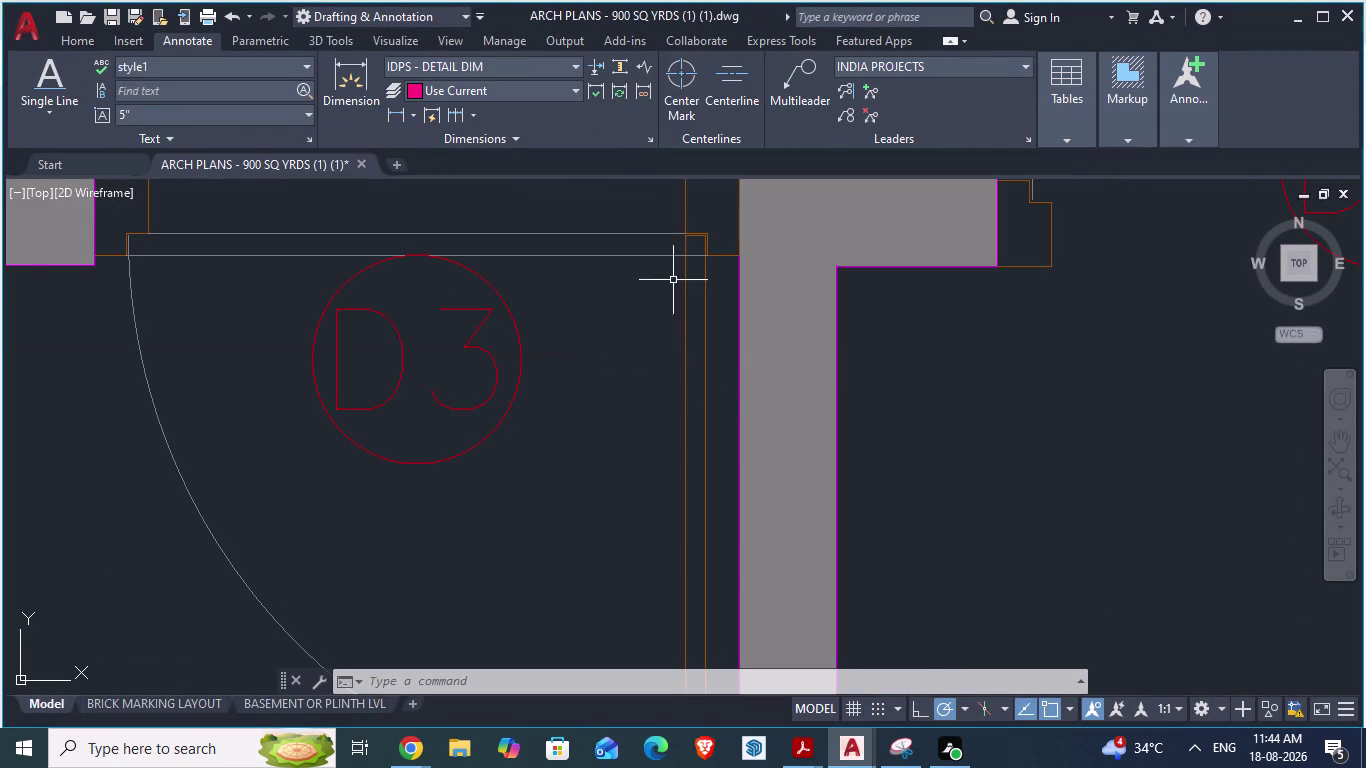
scroll(up, 3)
scroll(up, 3)
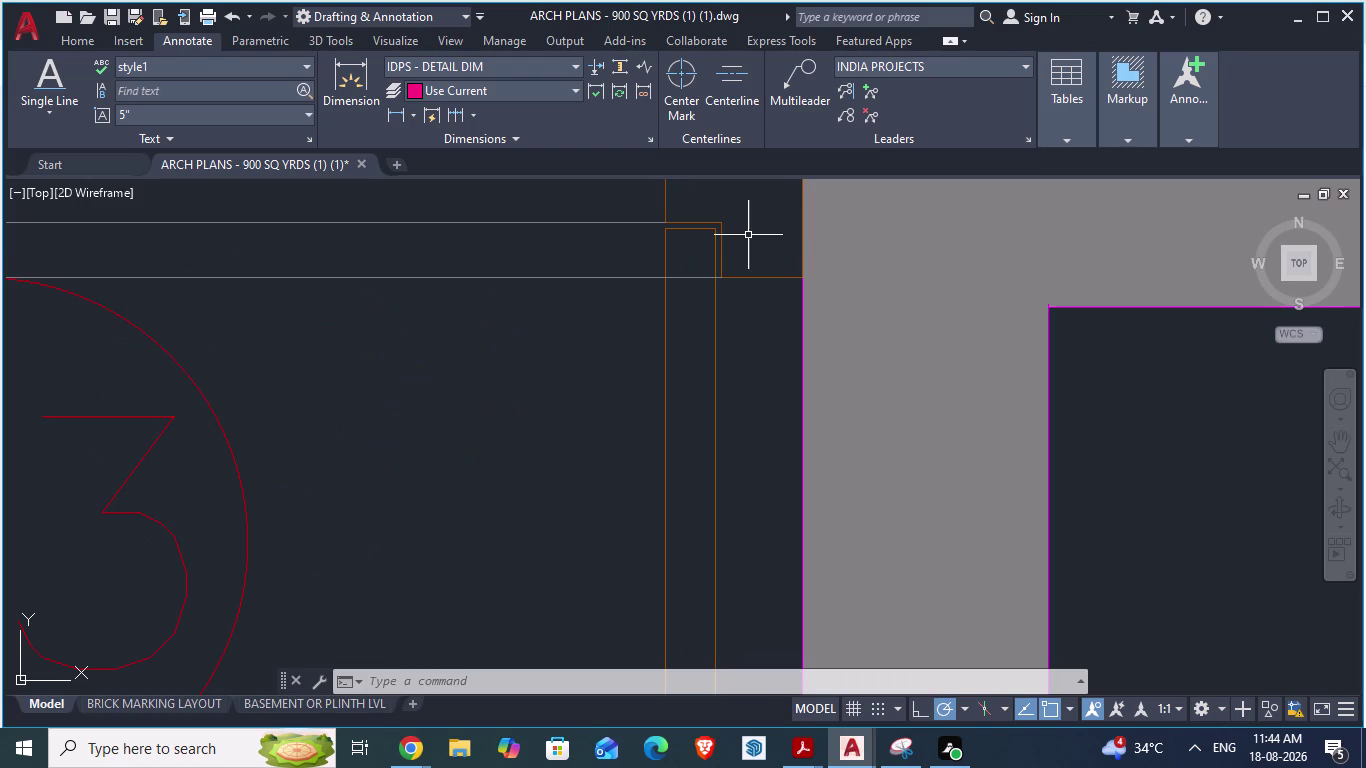
scroll(up, 3)
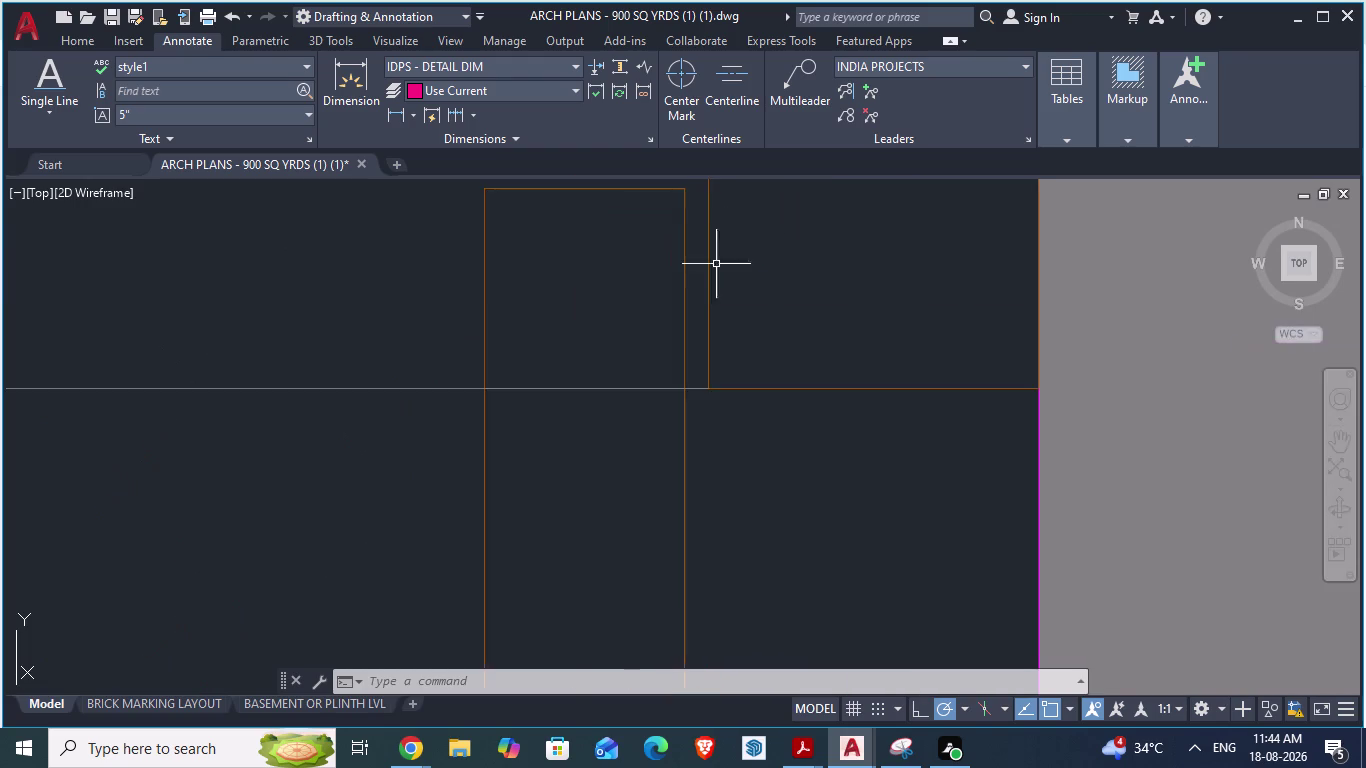
Try two aligned measurements of the jamb beside D3, cancelling each.
key(space)
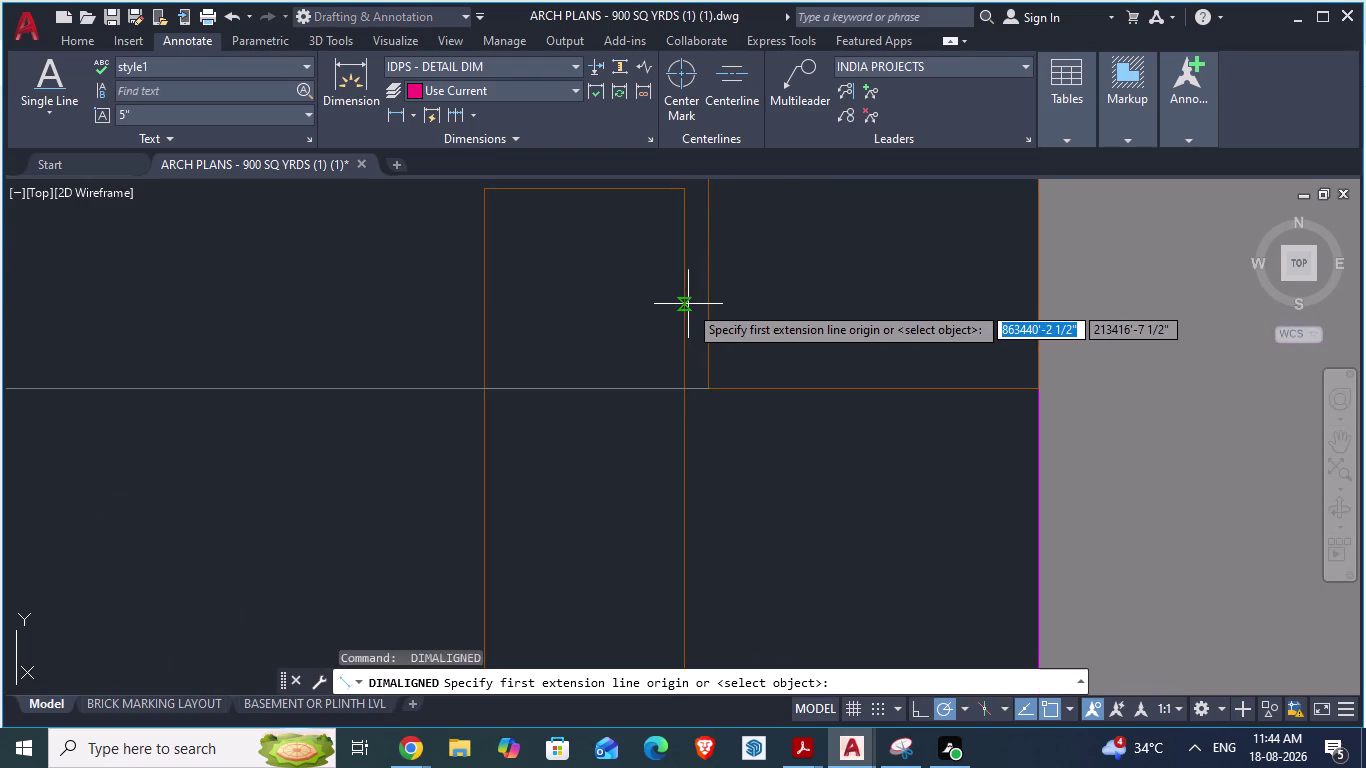
click(688, 304)
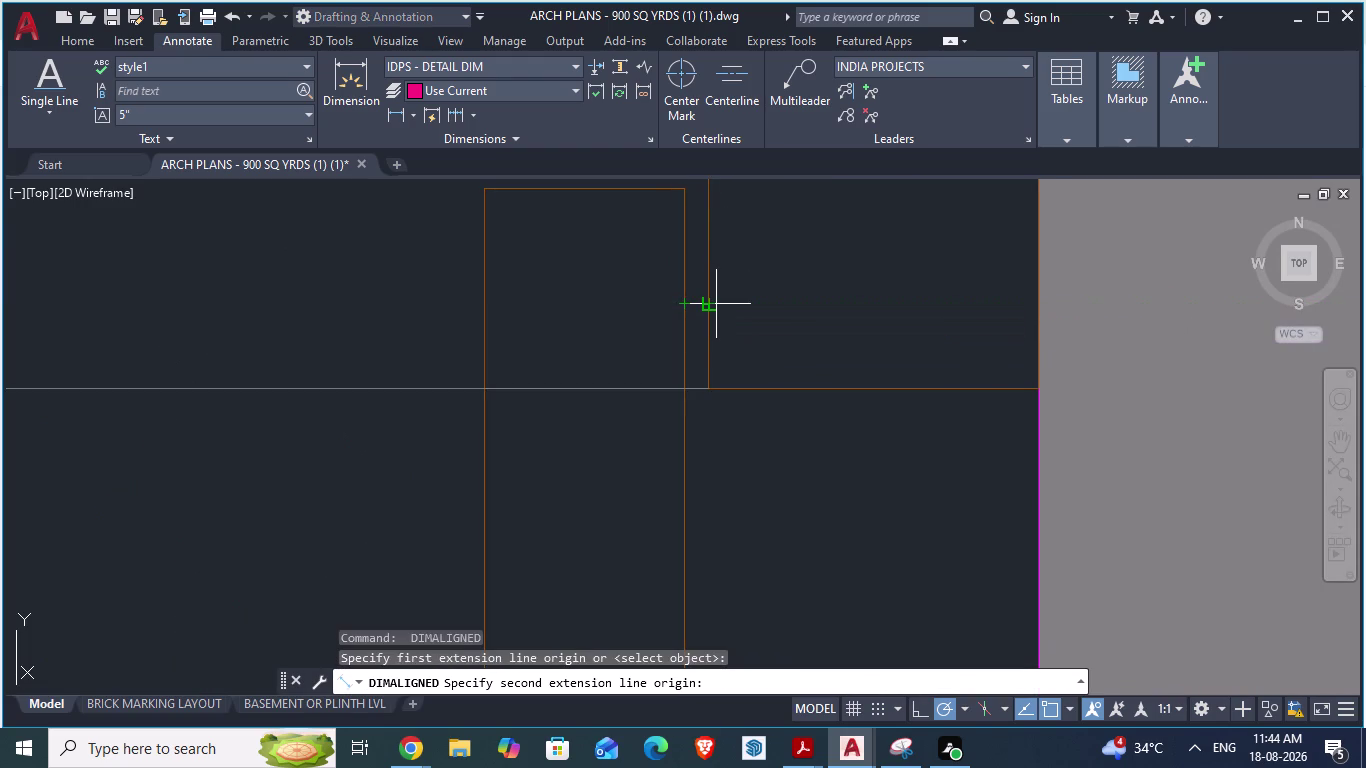
scroll(up, 3)
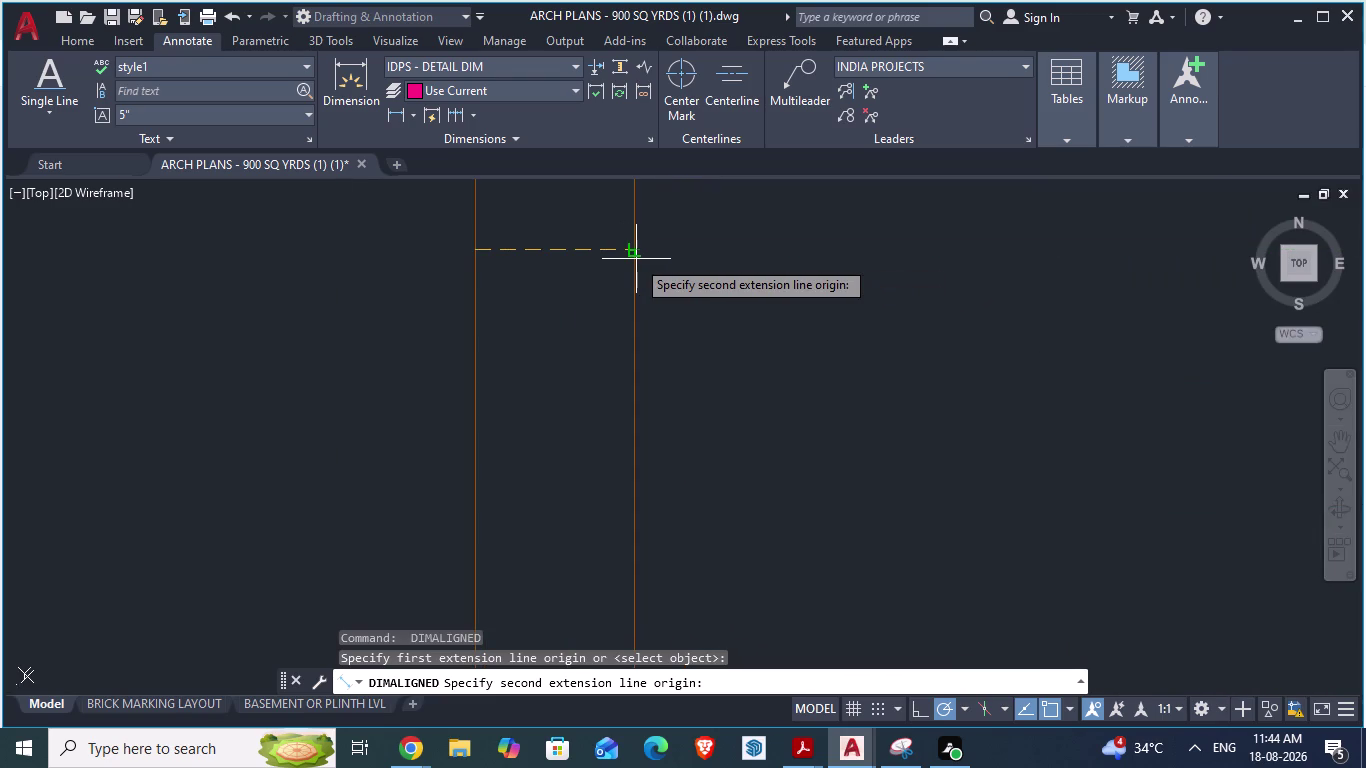
key(Escape)
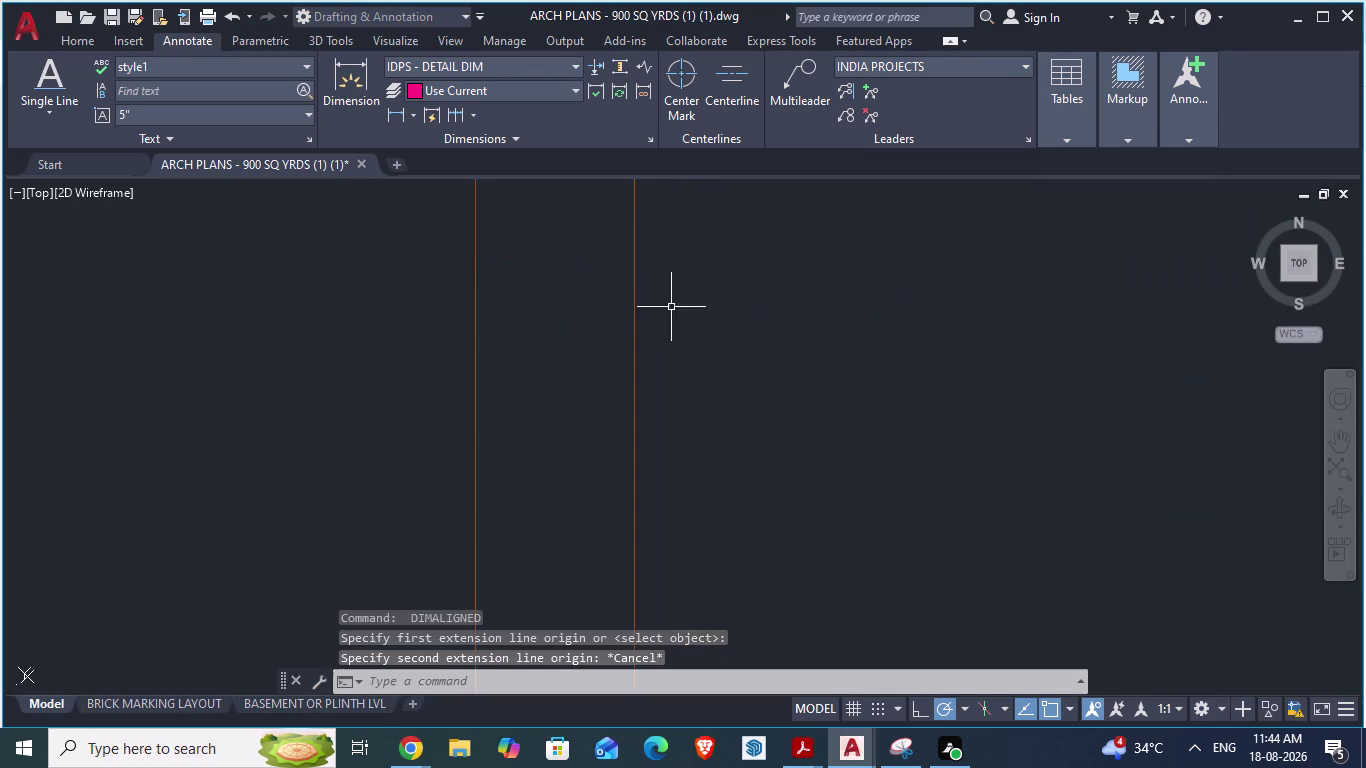
scroll(down, 3)
scroll(up, 3)
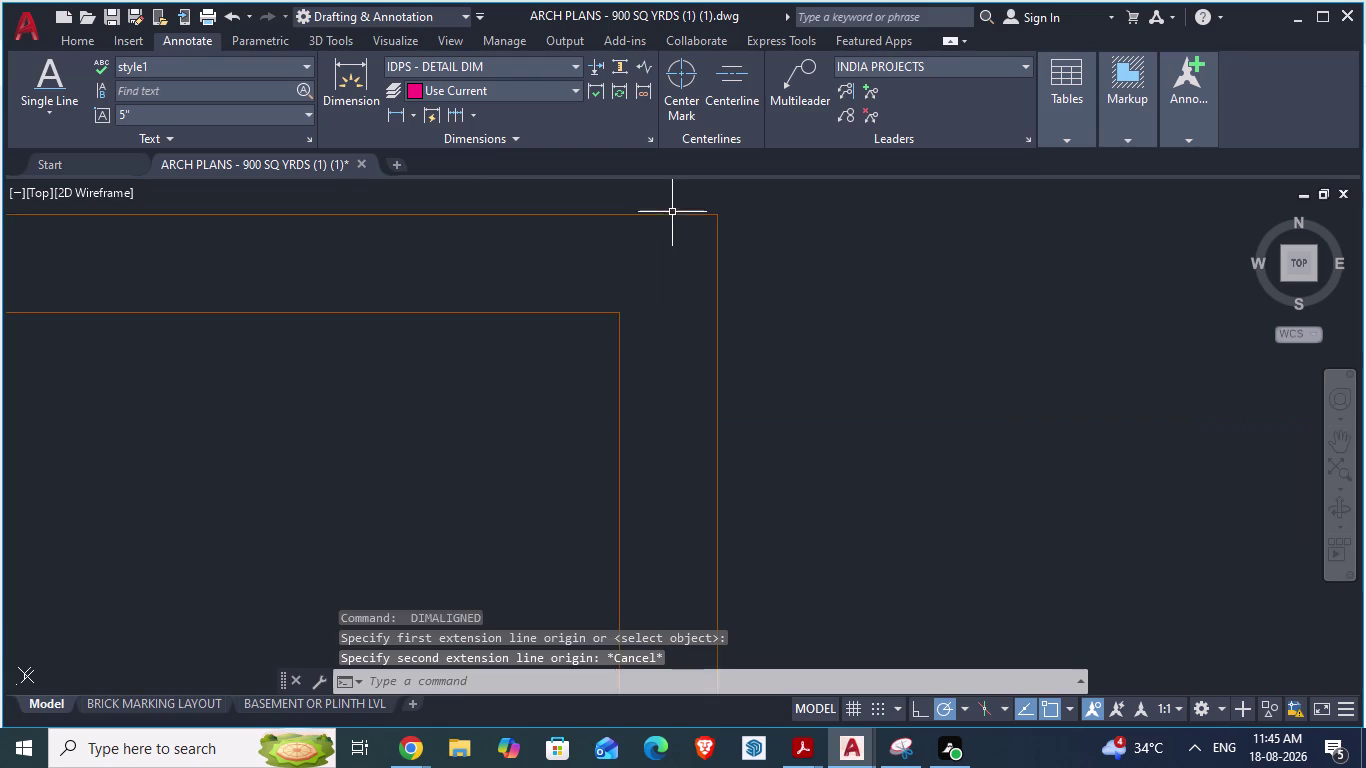
key(space)
click(623, 306)
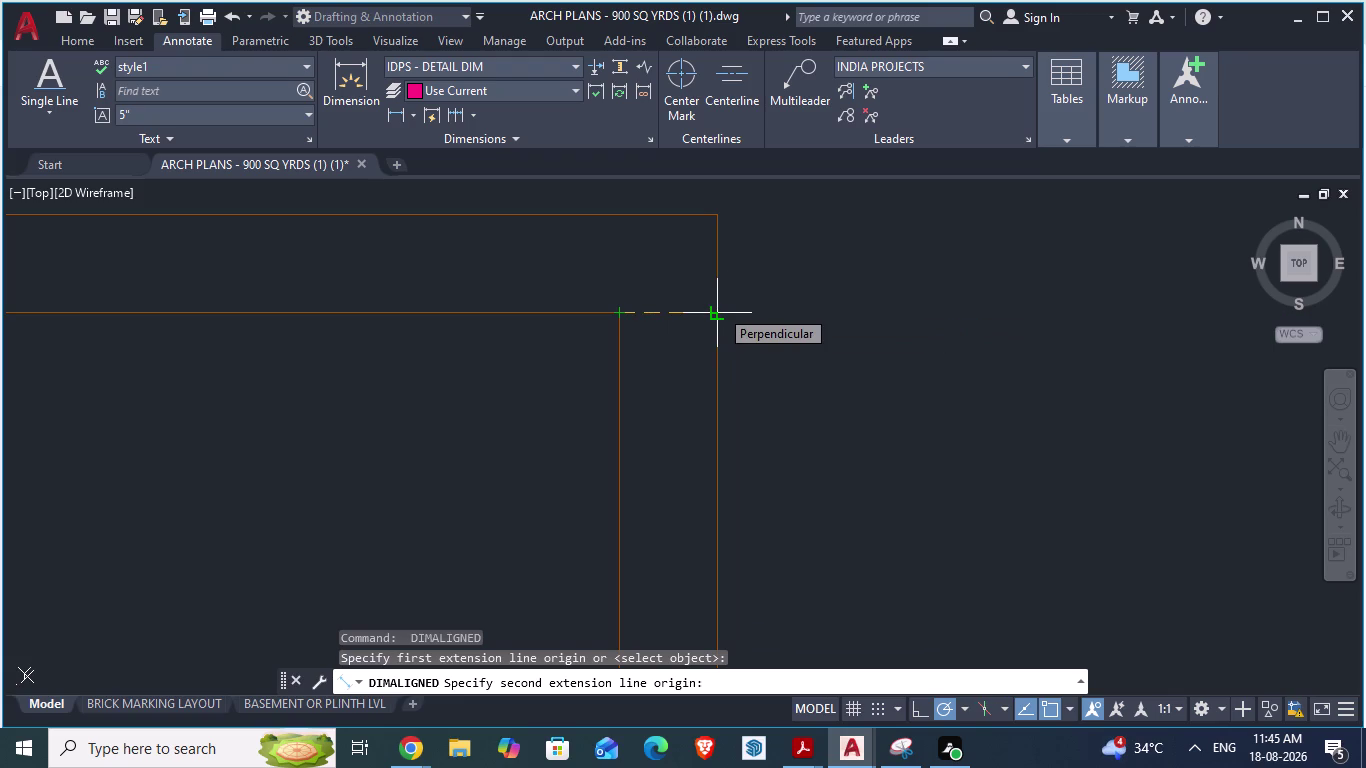
key(Escape)
scroll(down, 3)
scroll(down, 3)
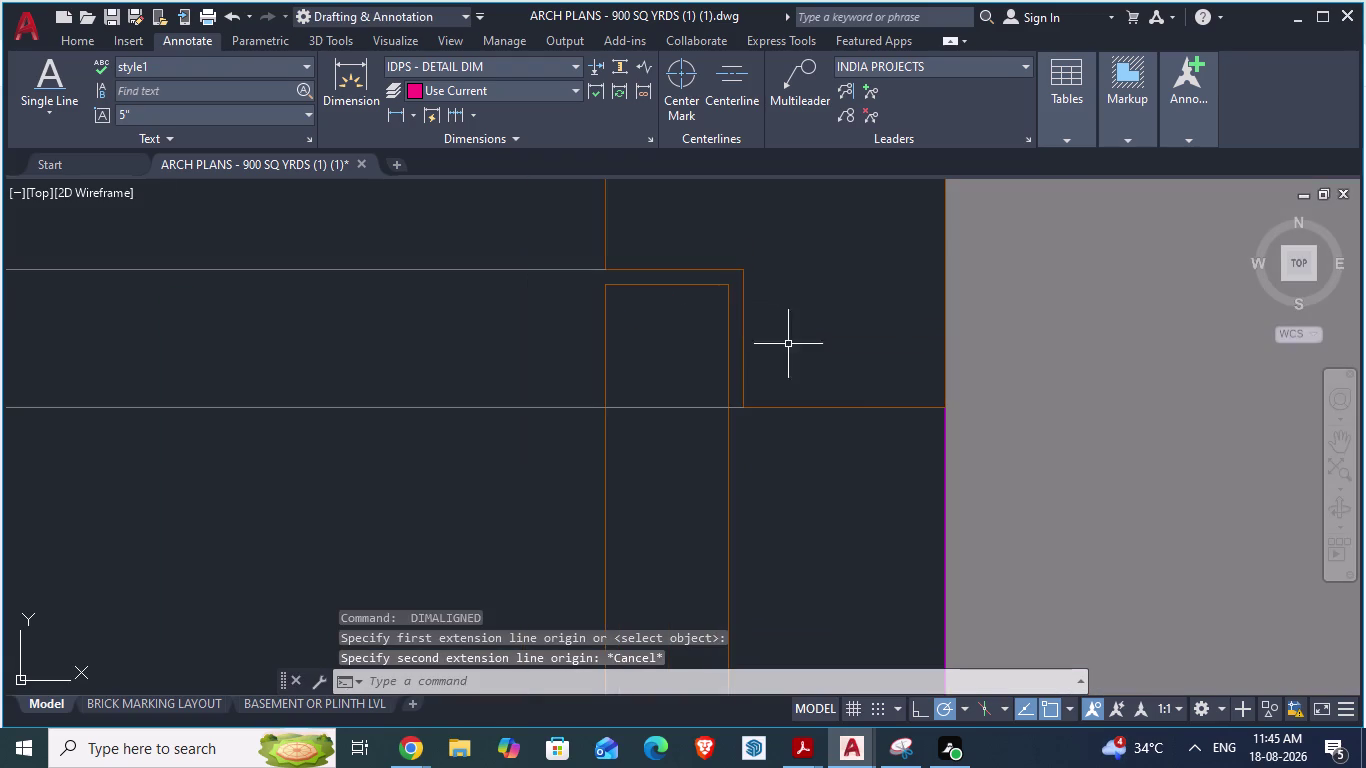
Start another aligned jamb measurement in ARCH PLANS, then return to GF_AUTOCAD.
key(alt+Tab)
scroll(up, 3)
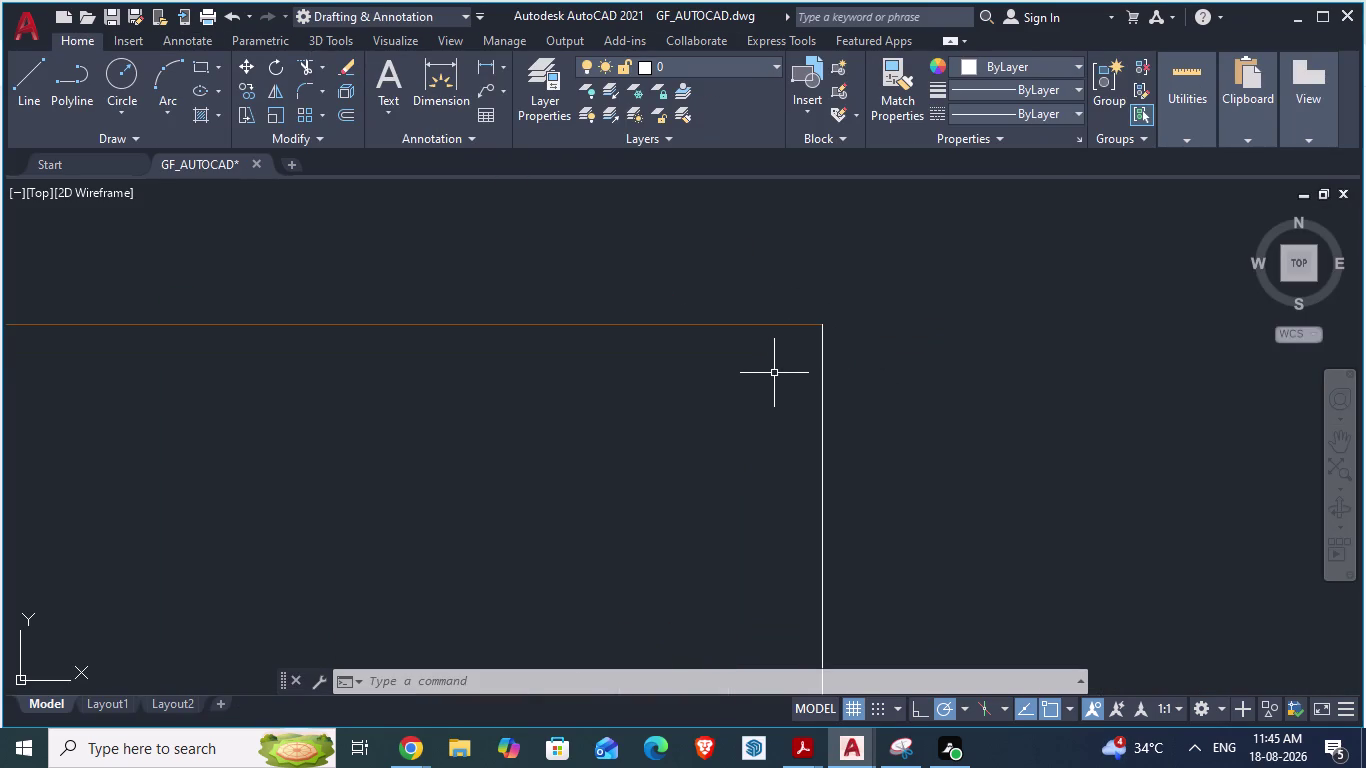
scroll(down, 3)
scroll(down, 3)
scroll(down, 3)
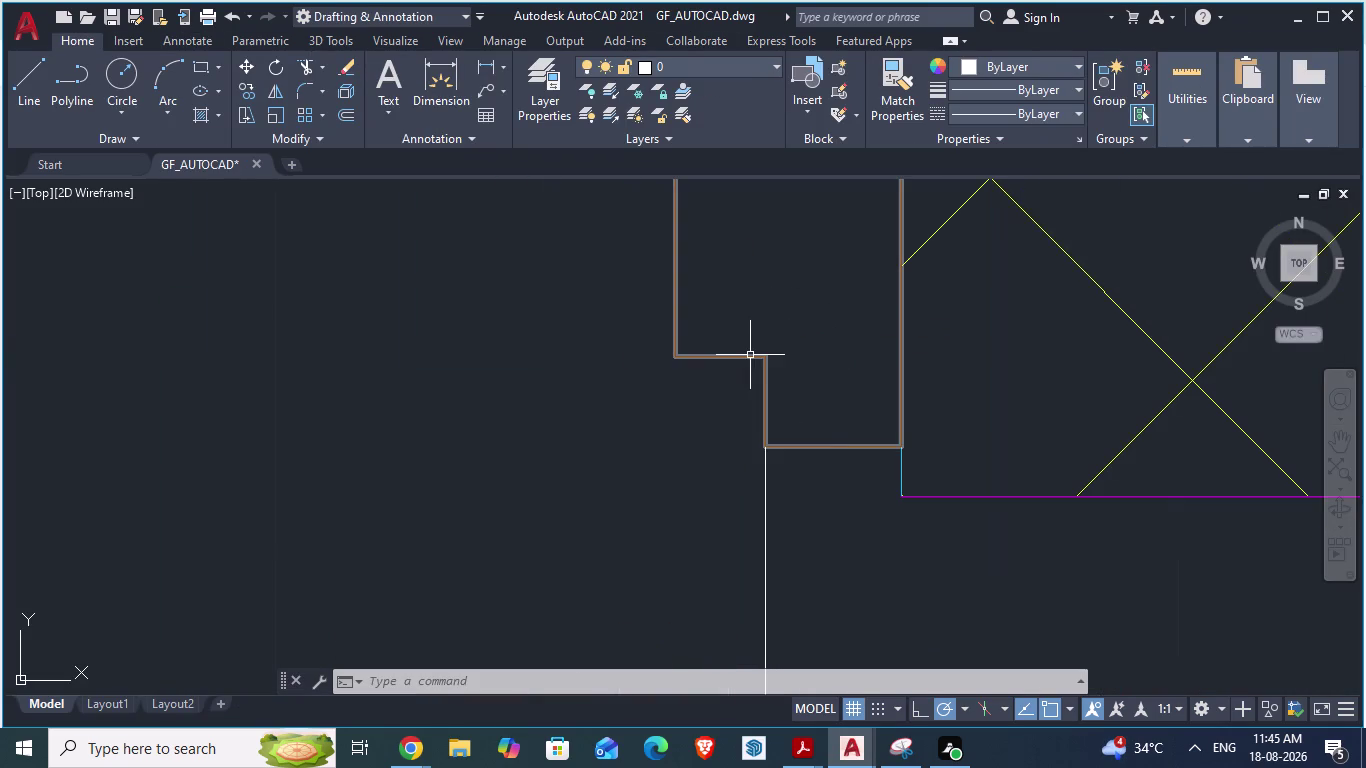
key(alt+Tab)
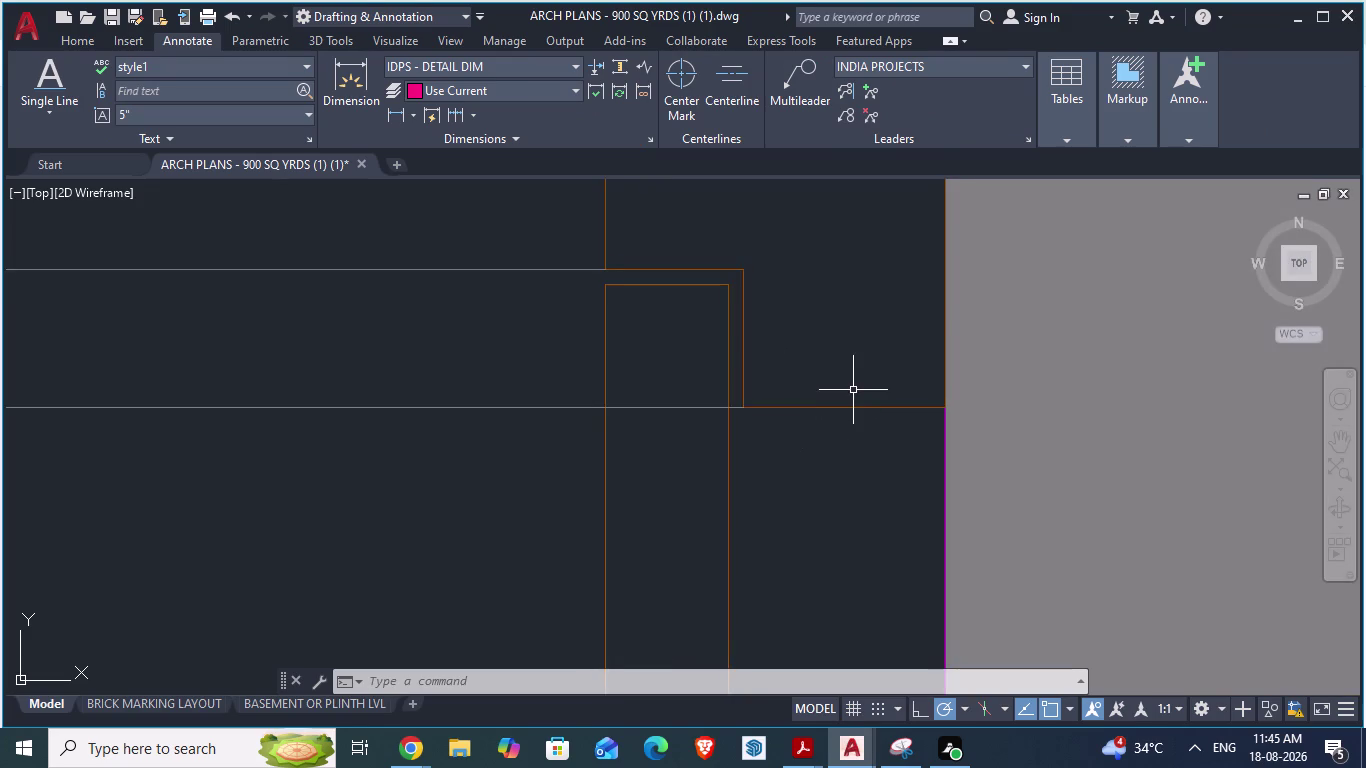
scroll(up, 3)
key(space)
click(683, 309)
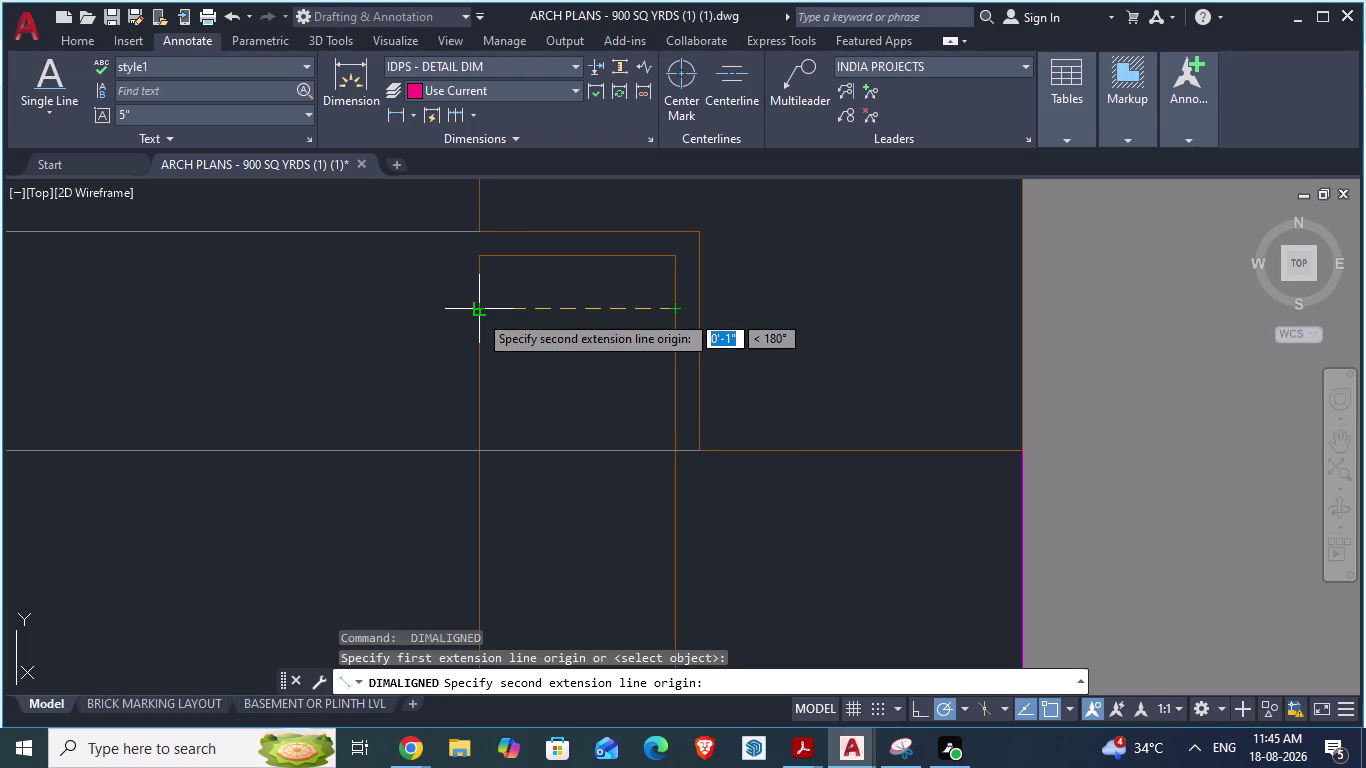
key(alt+Tab)
scroll(down, 3)
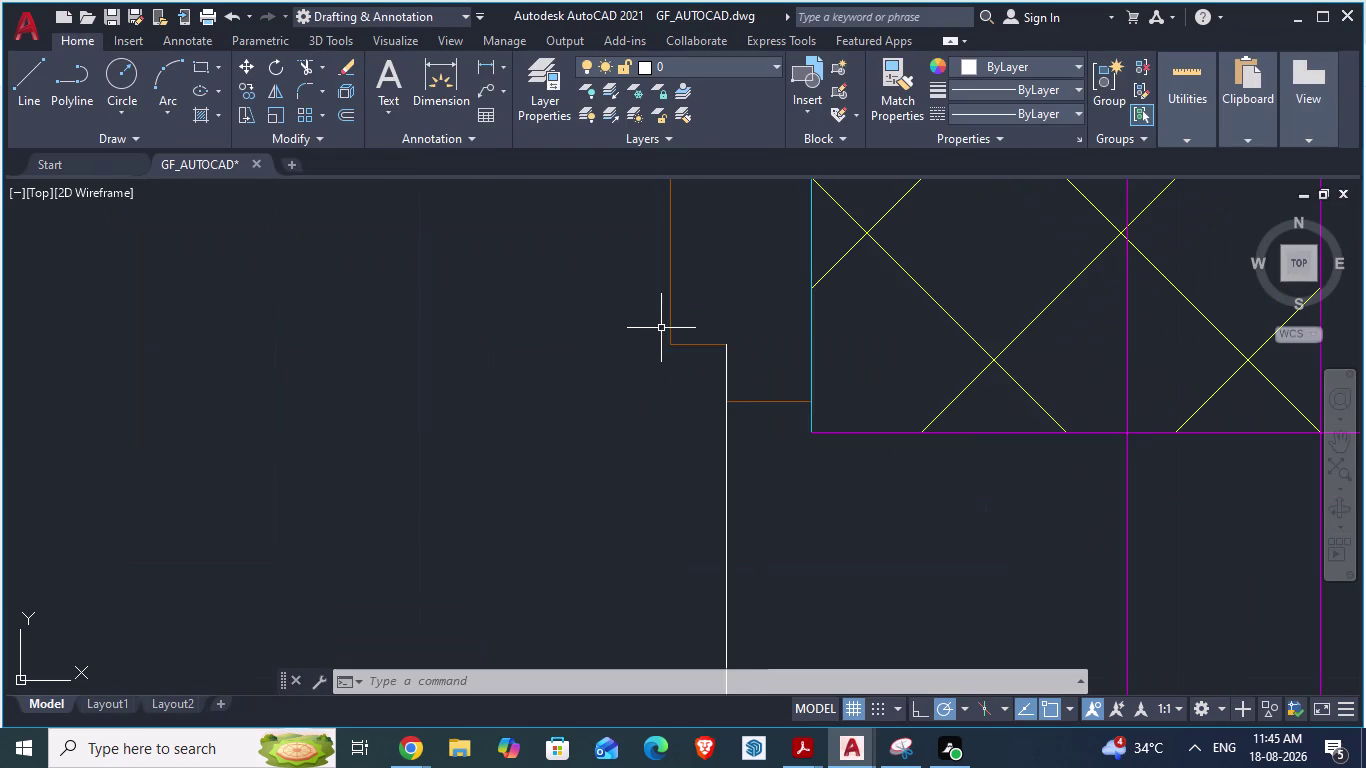
Start a line at the wall corner of the doorway jamb in GF_AUTOCAD.
scroll(up, 3)
scroll(up, 3)
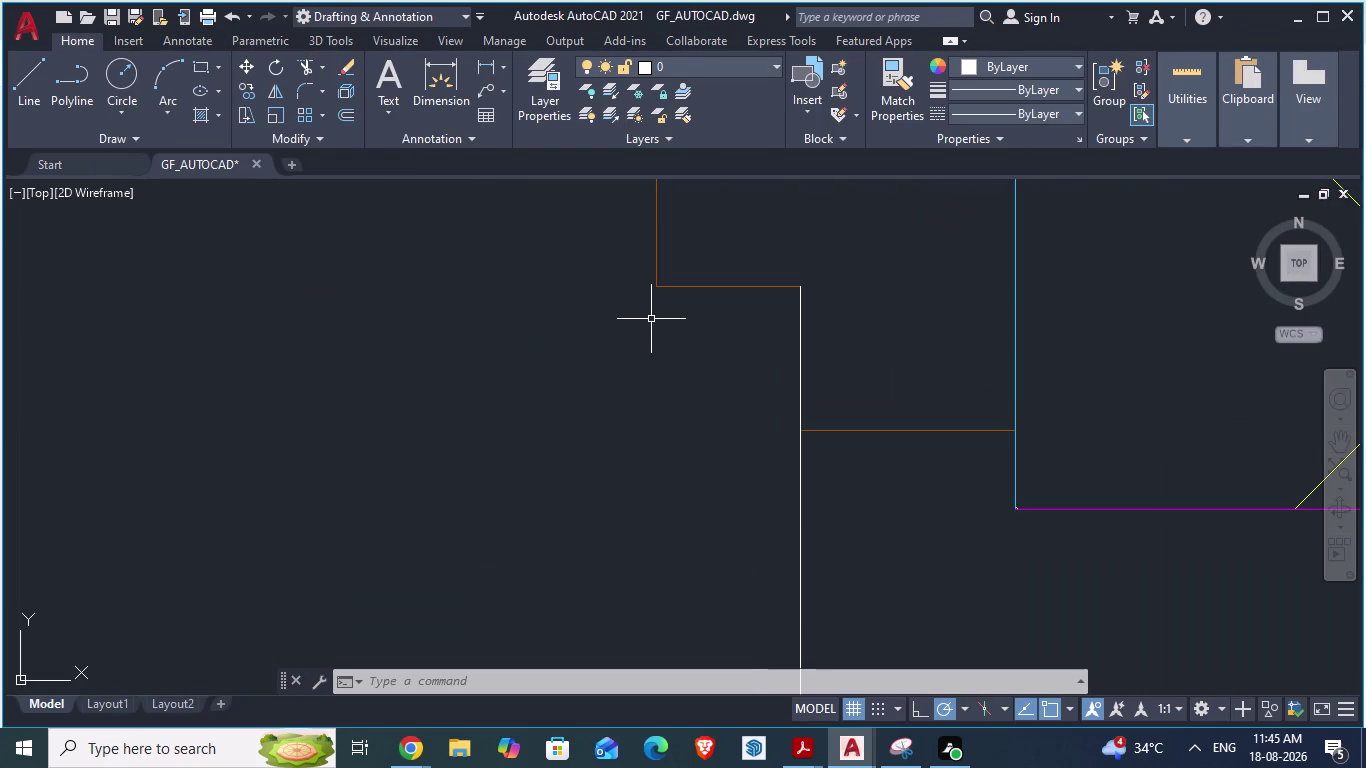
key(alt+Tab)
key(alt+Tab)
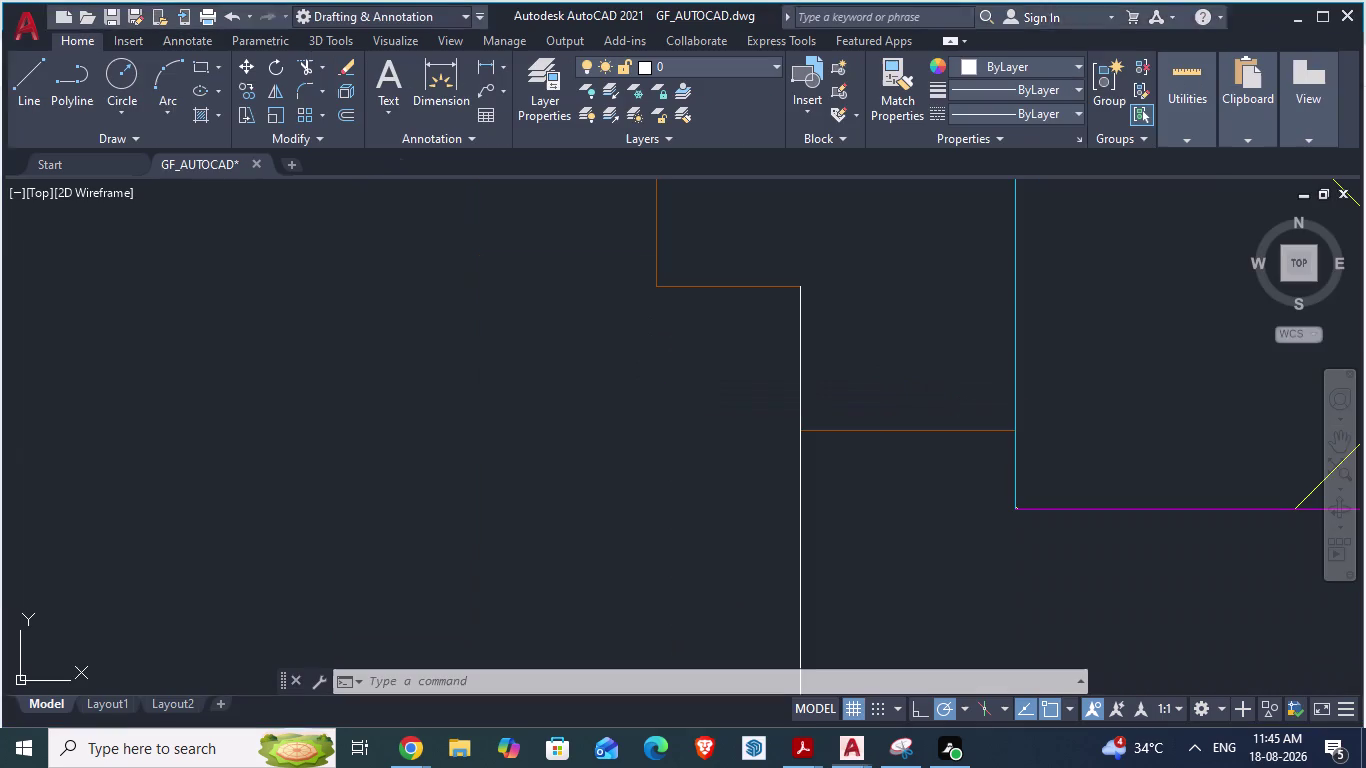
key(l)
key(Return)
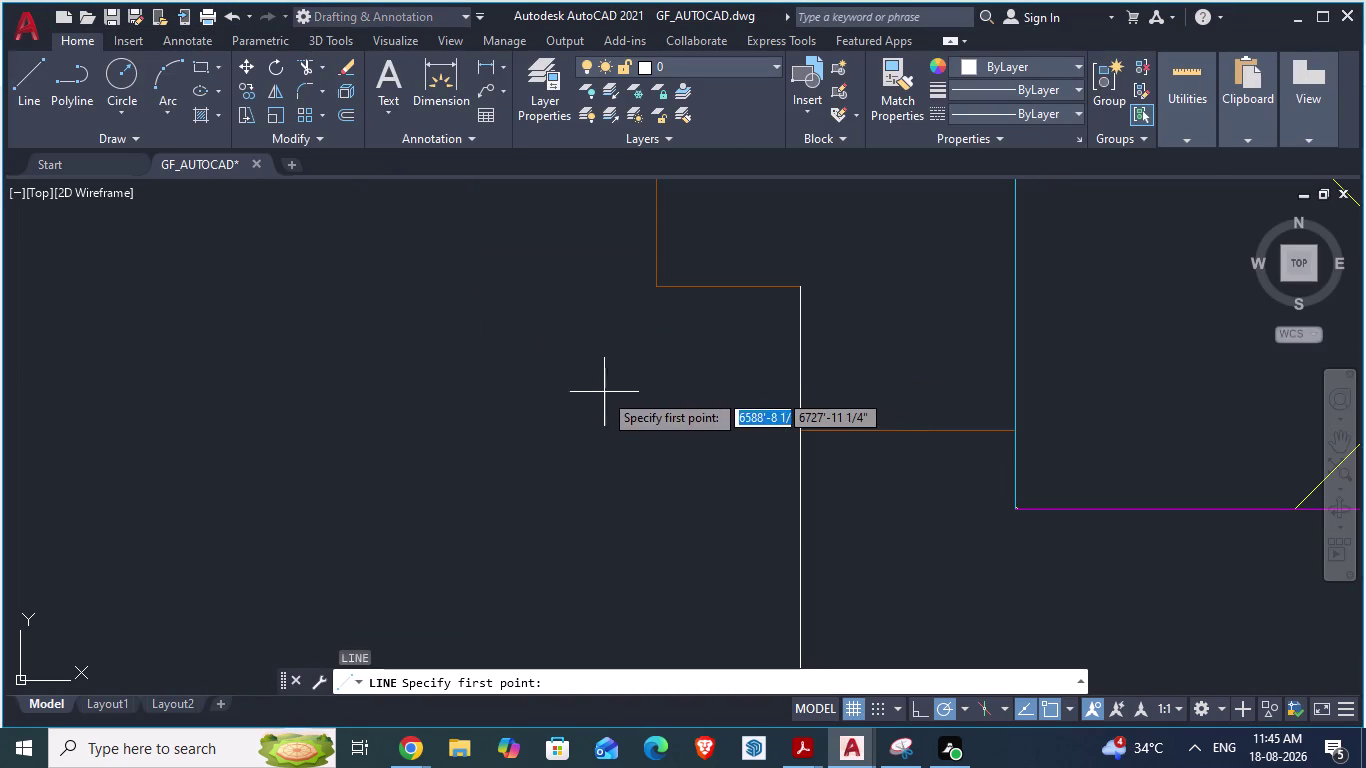
click(654, 293)
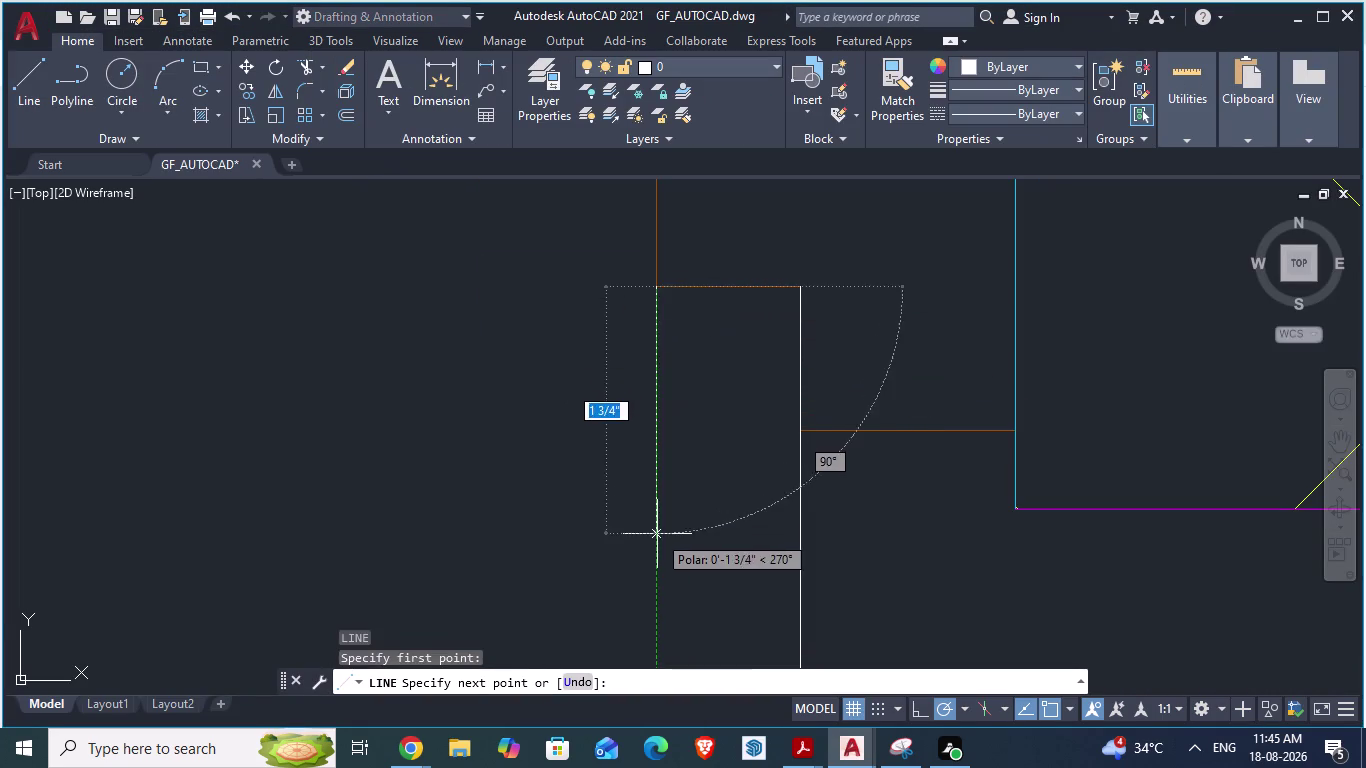
Pick an end point for the angled jamb line, then cancel it.
scroll(down, 3)
scroll(down, 3)
scroll(up, 3)
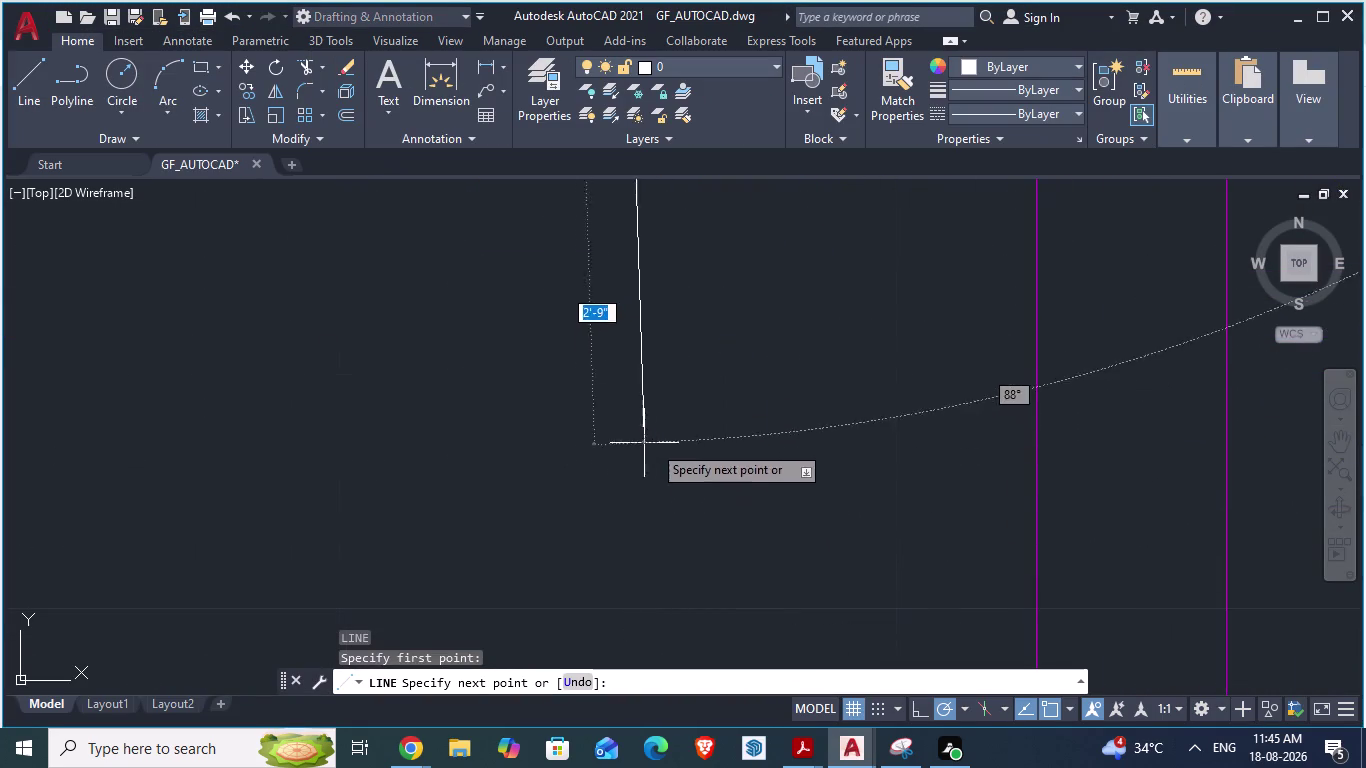
scroll(down, 3)
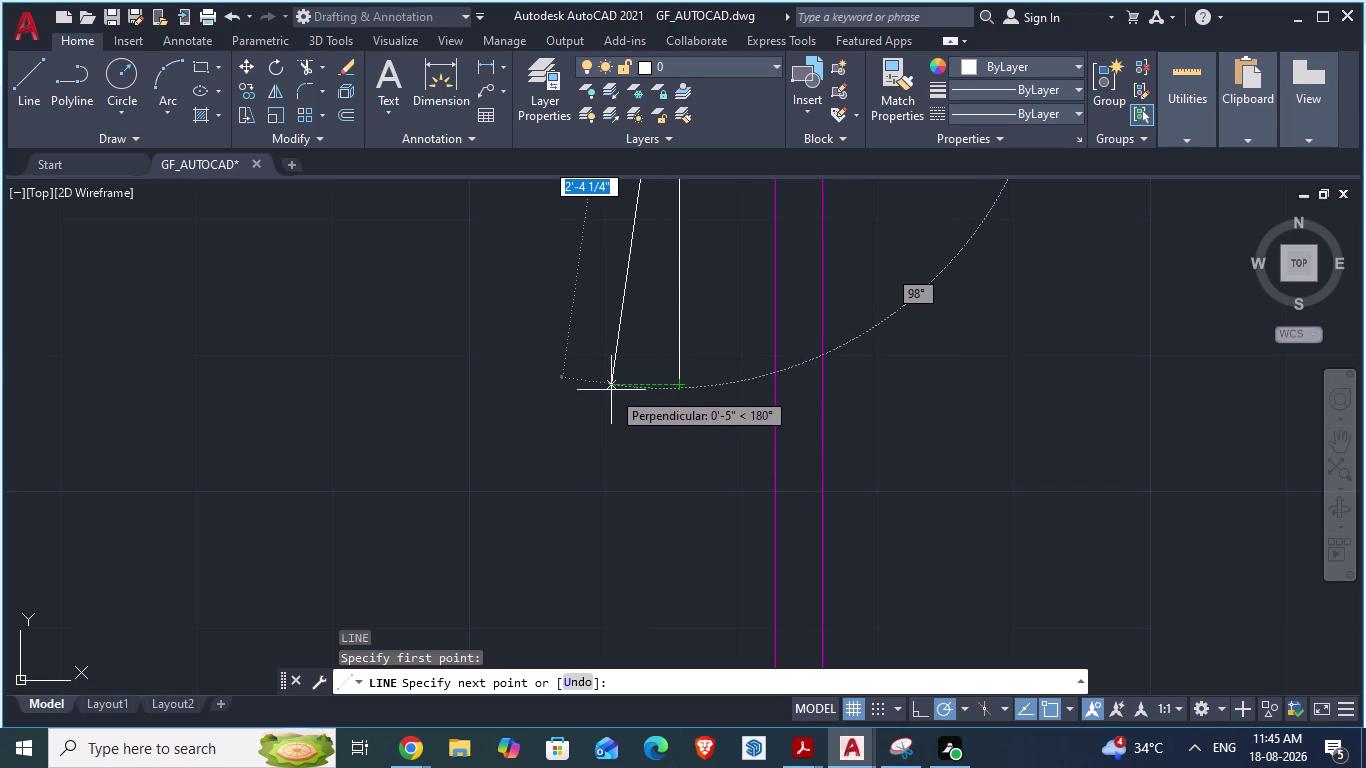
scroll(down, 3)
scroll(up, 3)
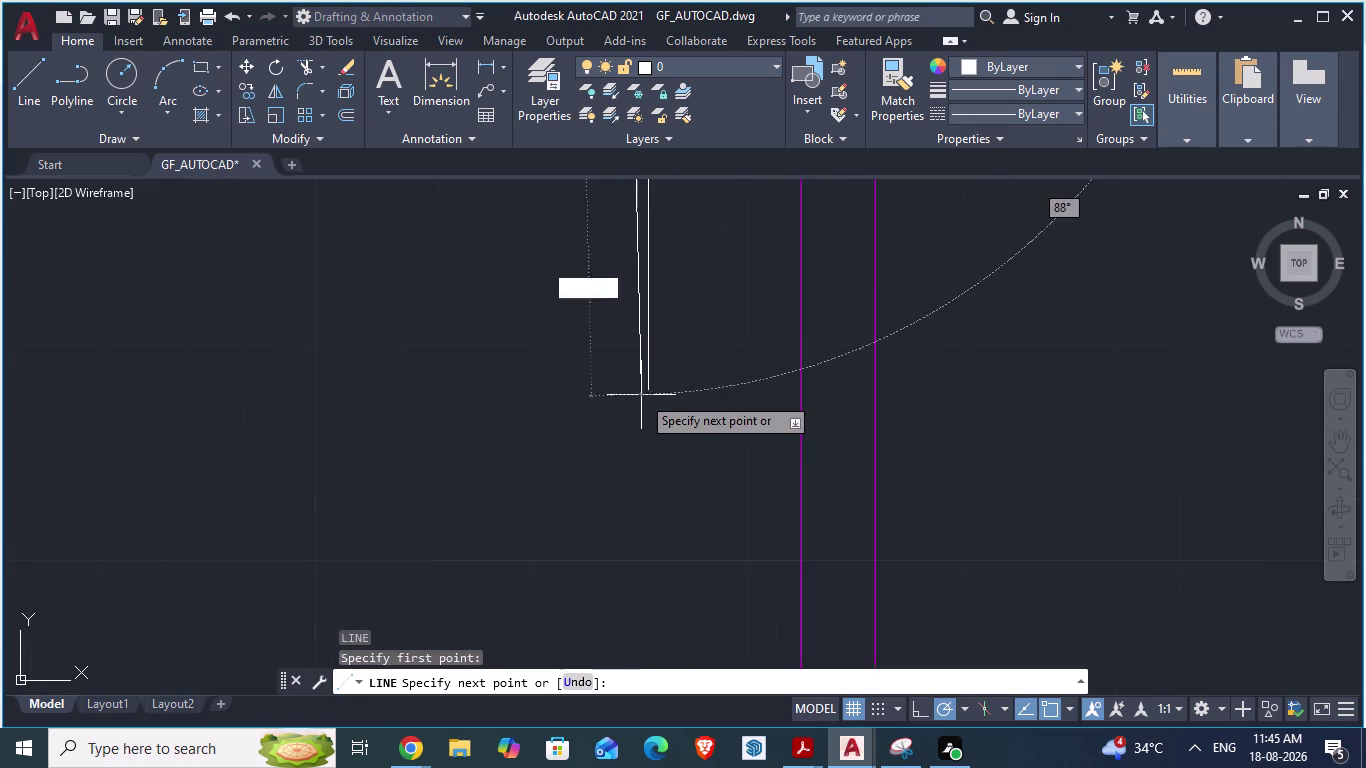
scroll(up, 3)
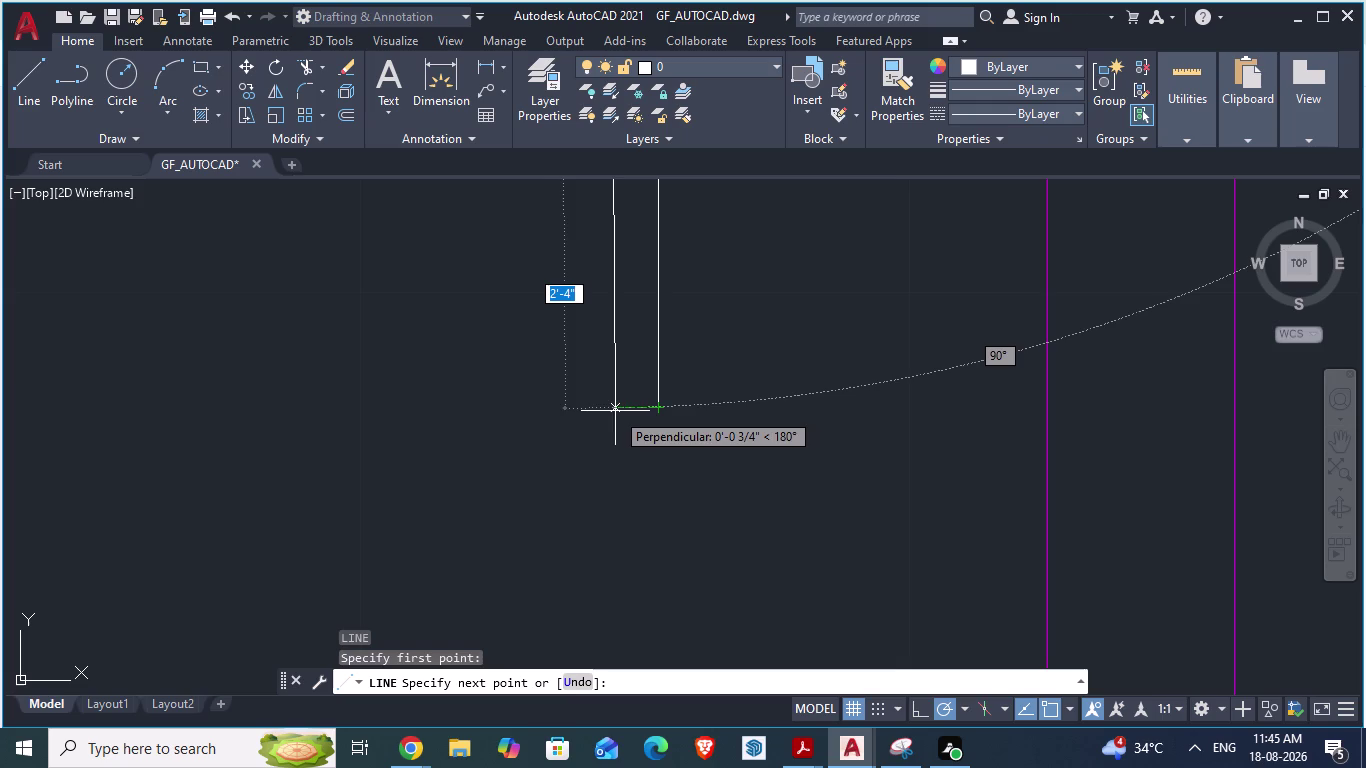
click(608, 411)
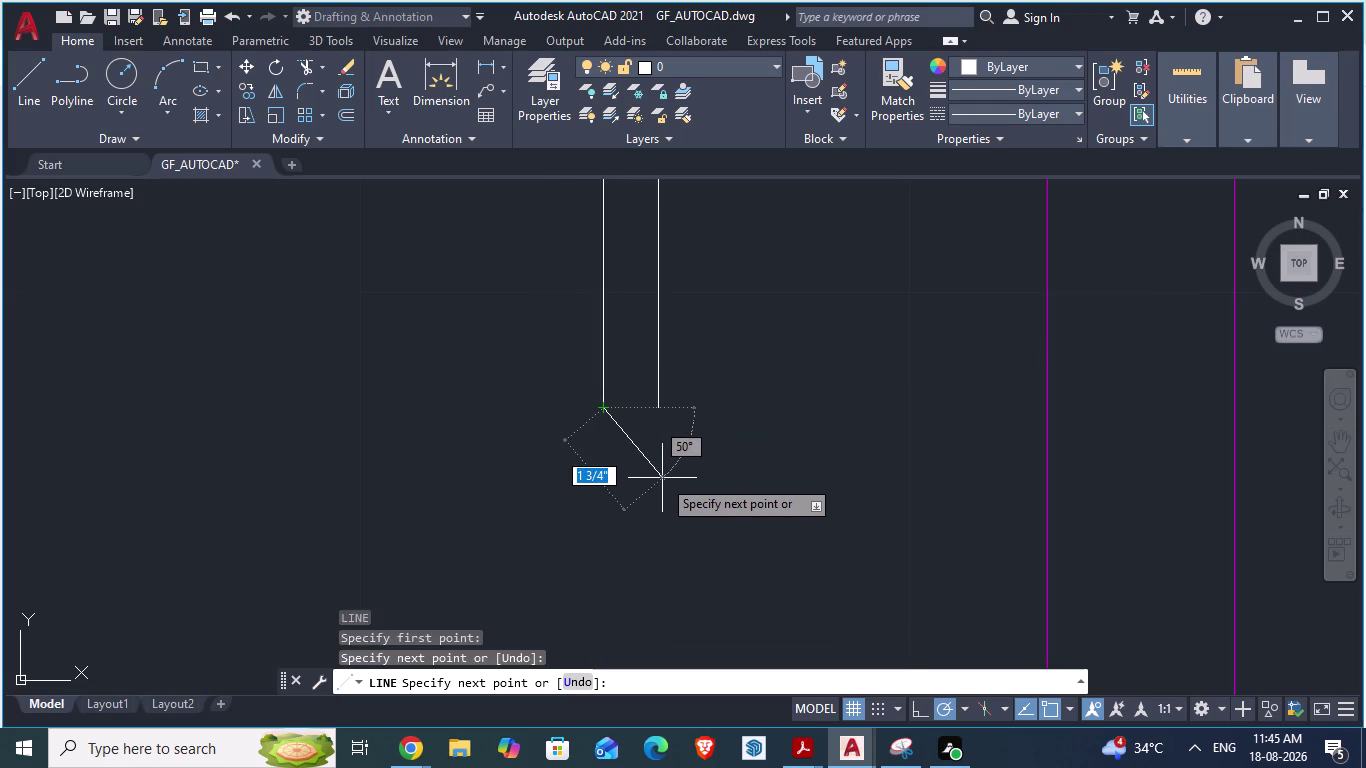
key(Escape)
Zoom in close on the jamb's top corner where the orange wall line meets it.
scroll(down, 3)
scroll(down, 3)
scroll(down, 3)
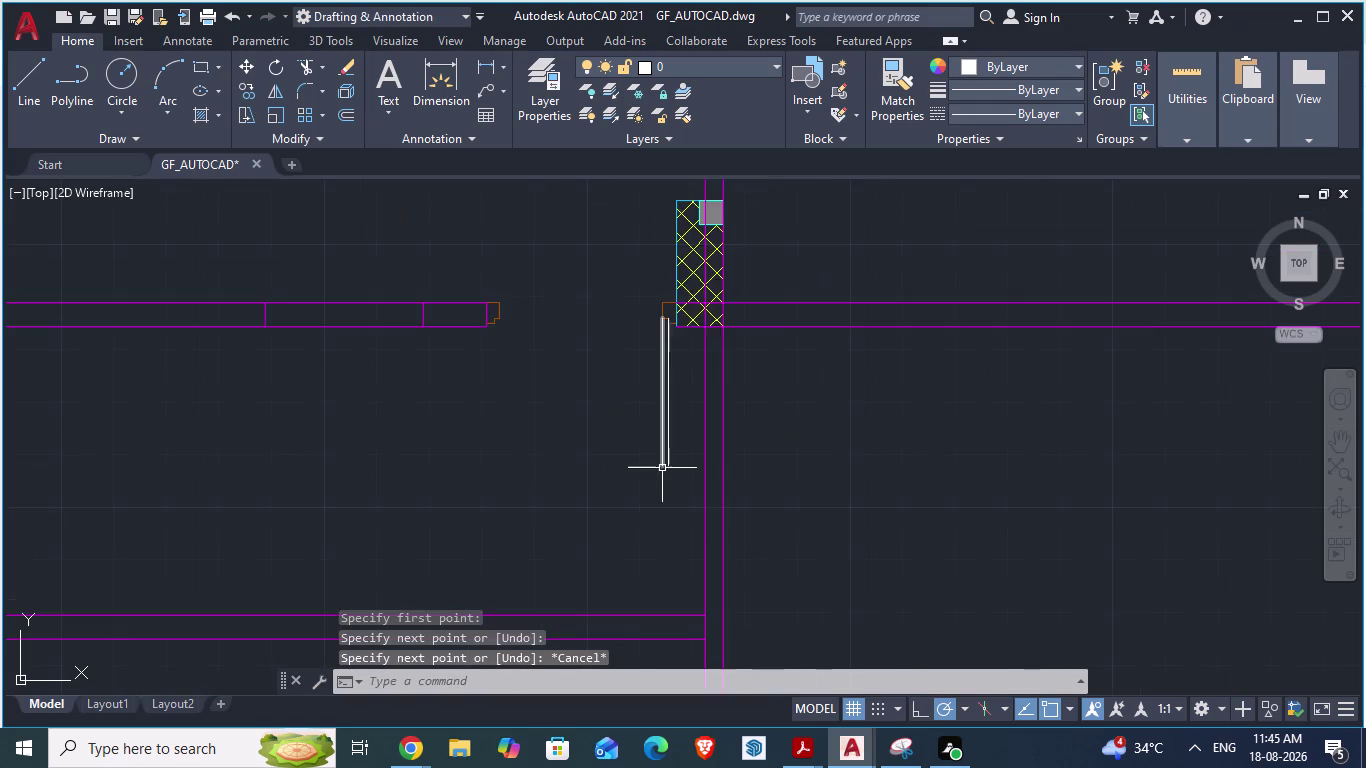
scroll(up, 3)
scroll(up, 3)
scroll(up, 3)
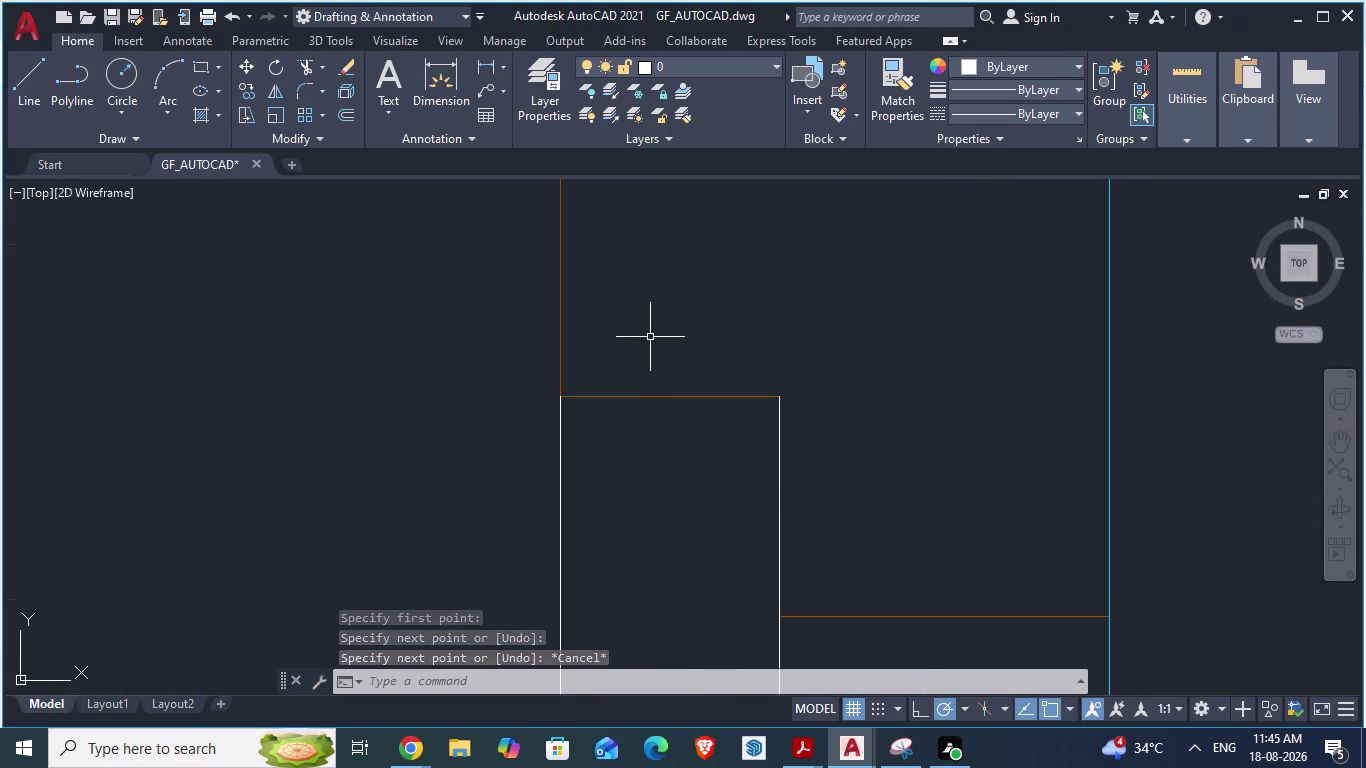
scroll(up, 3)
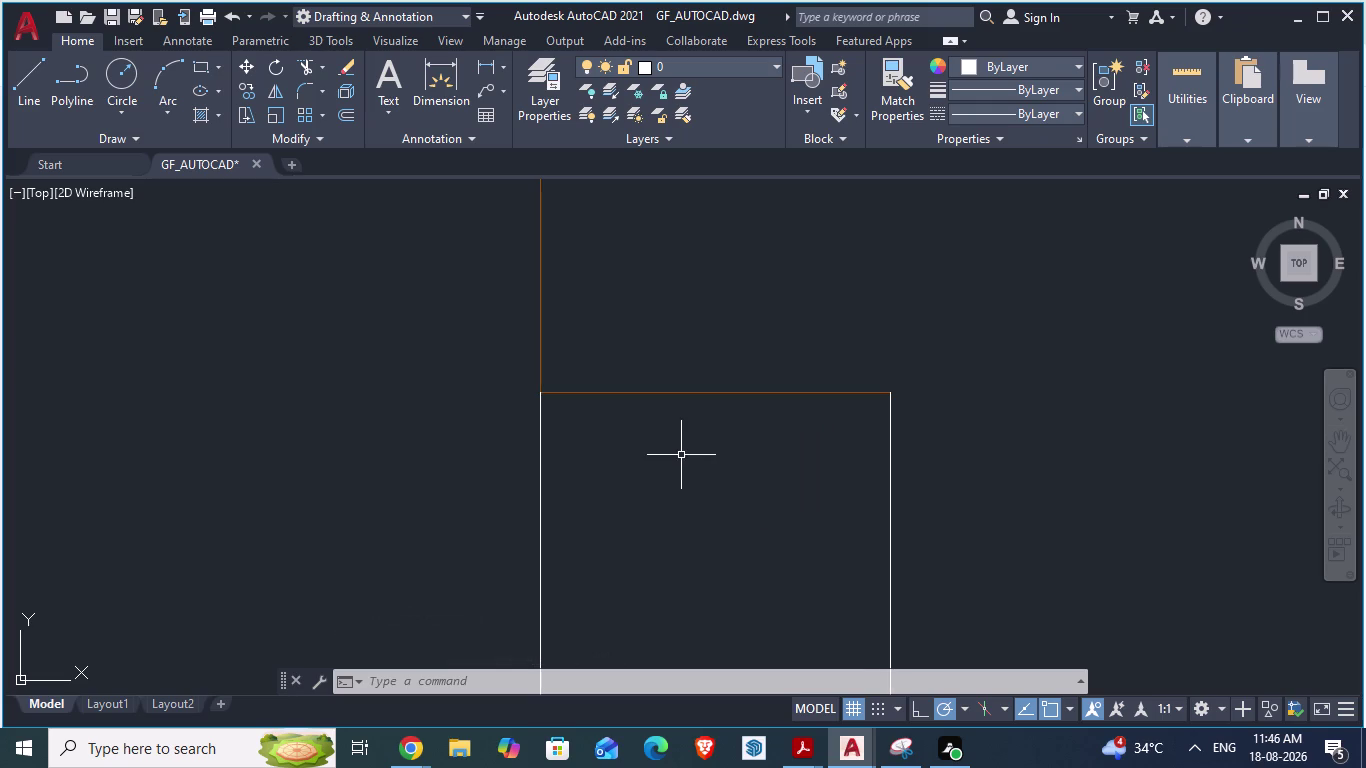
scroll(down, 3)
scroll(up, 3)
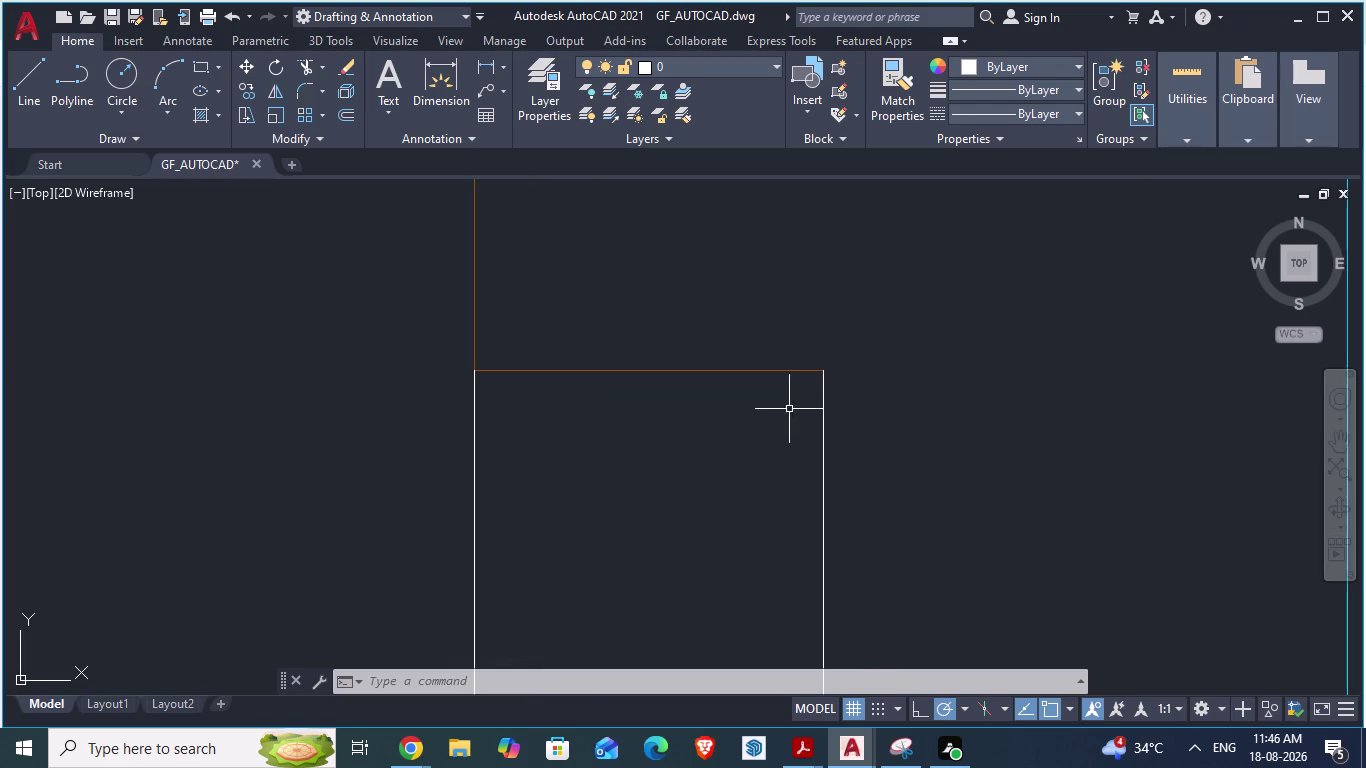
scroll(up, 3)
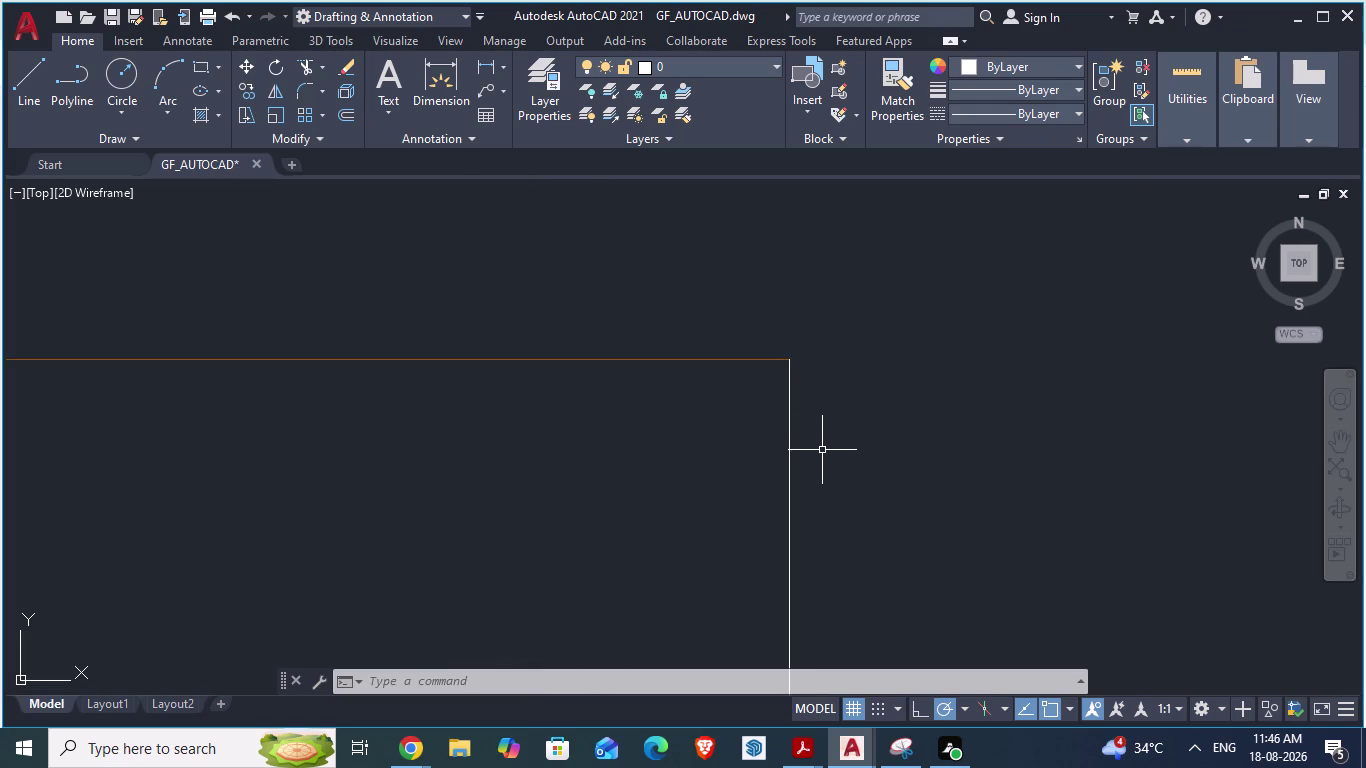
scroll(up, 3)
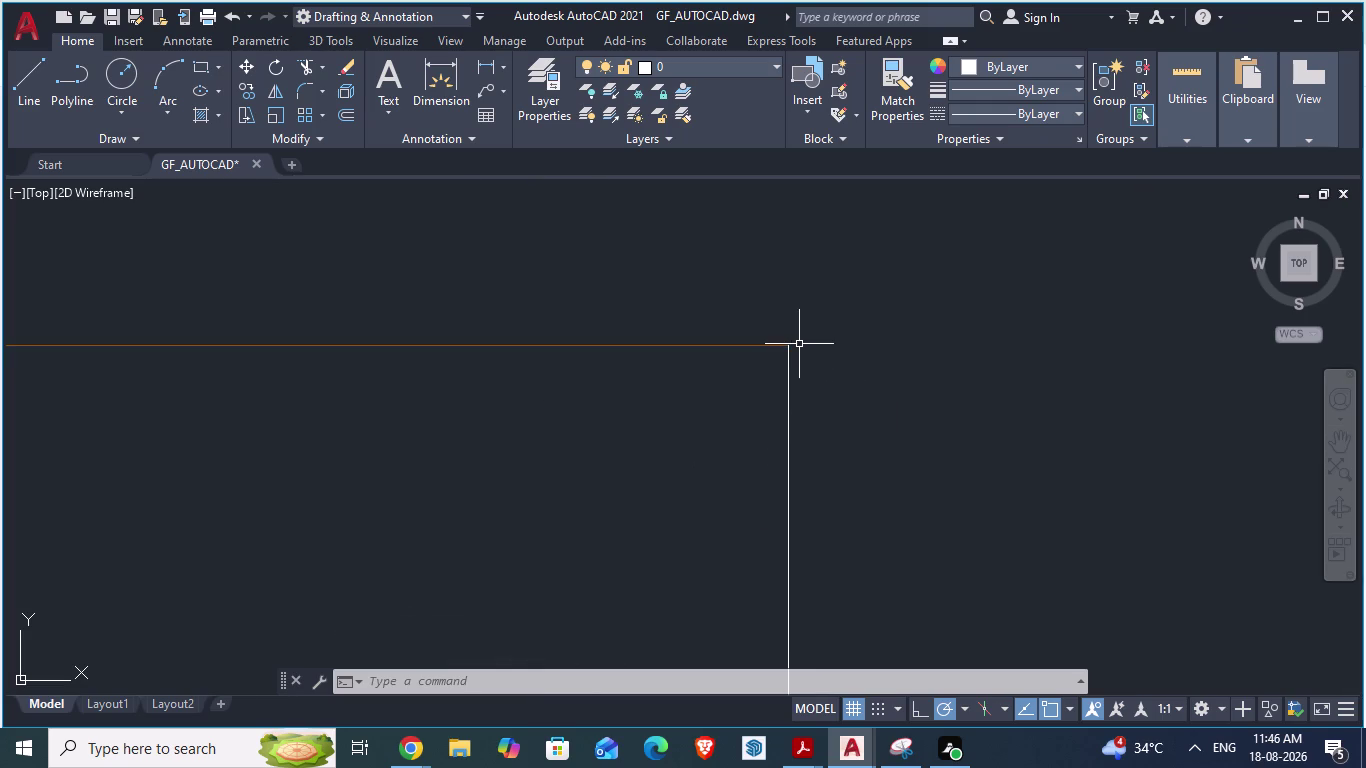
scroll(up, 3)
key(l)
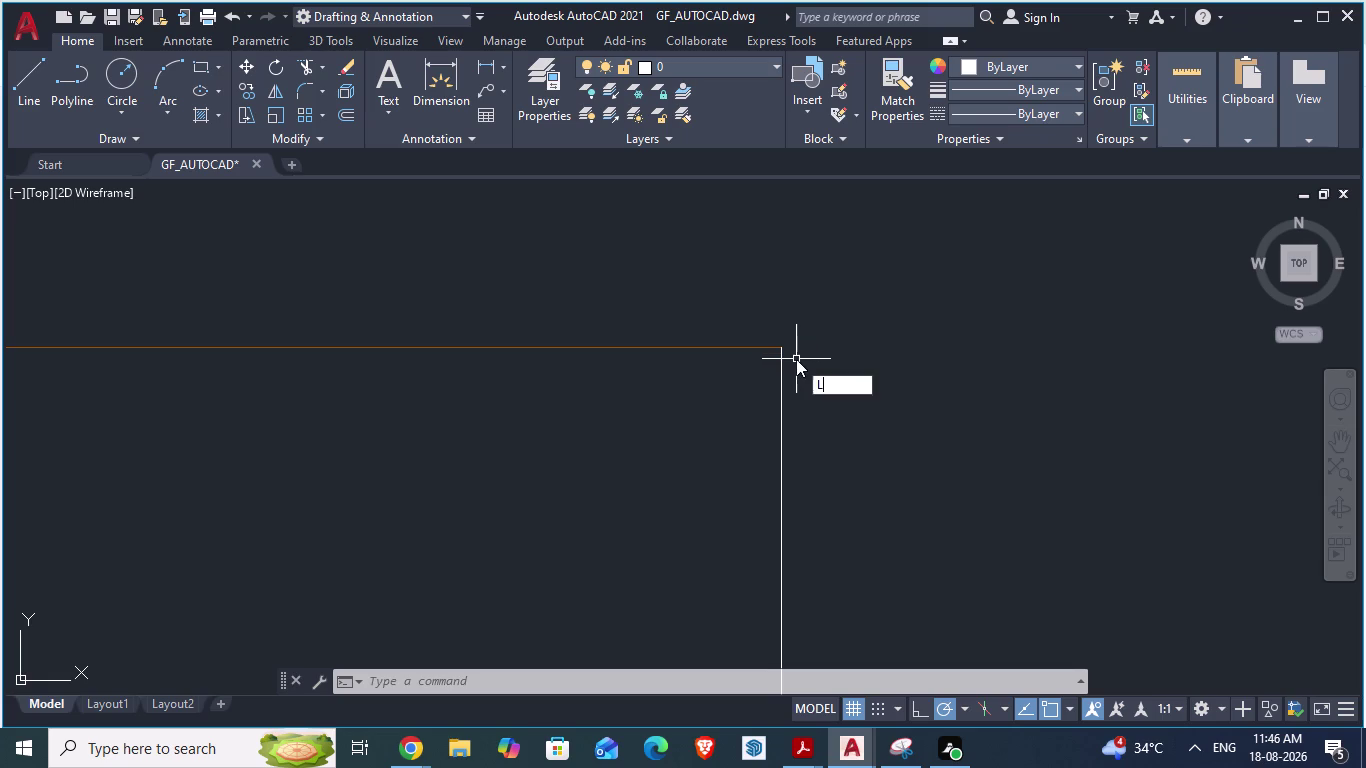
key(Return)
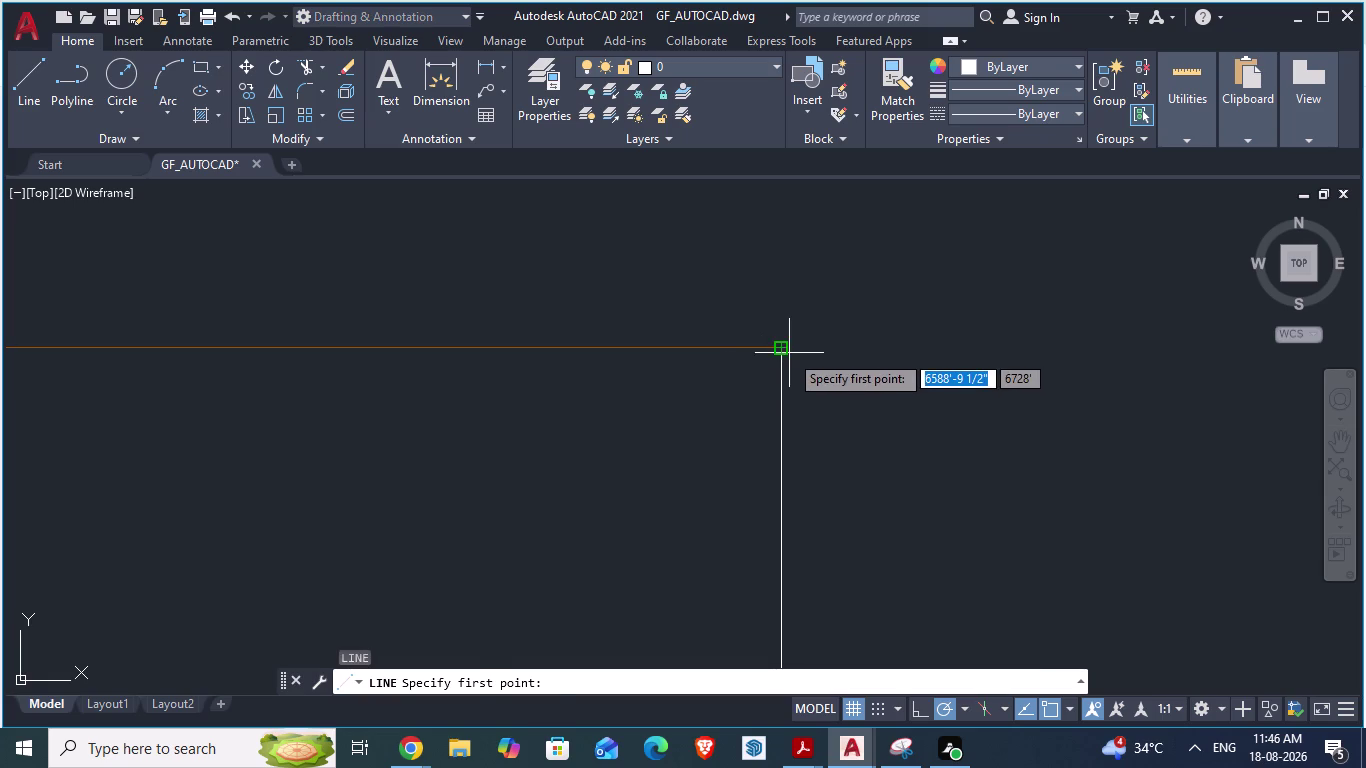
click(789, 353)
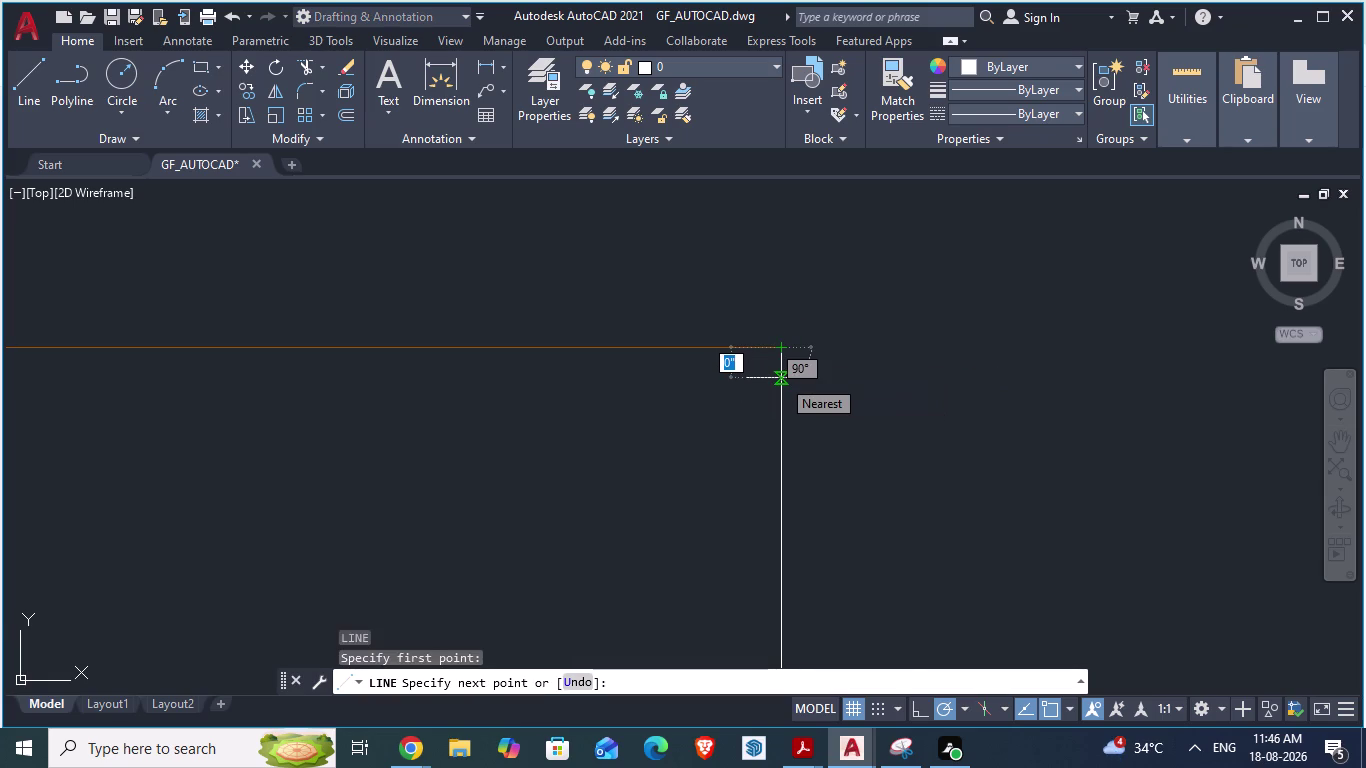
text(1")
key(Return)
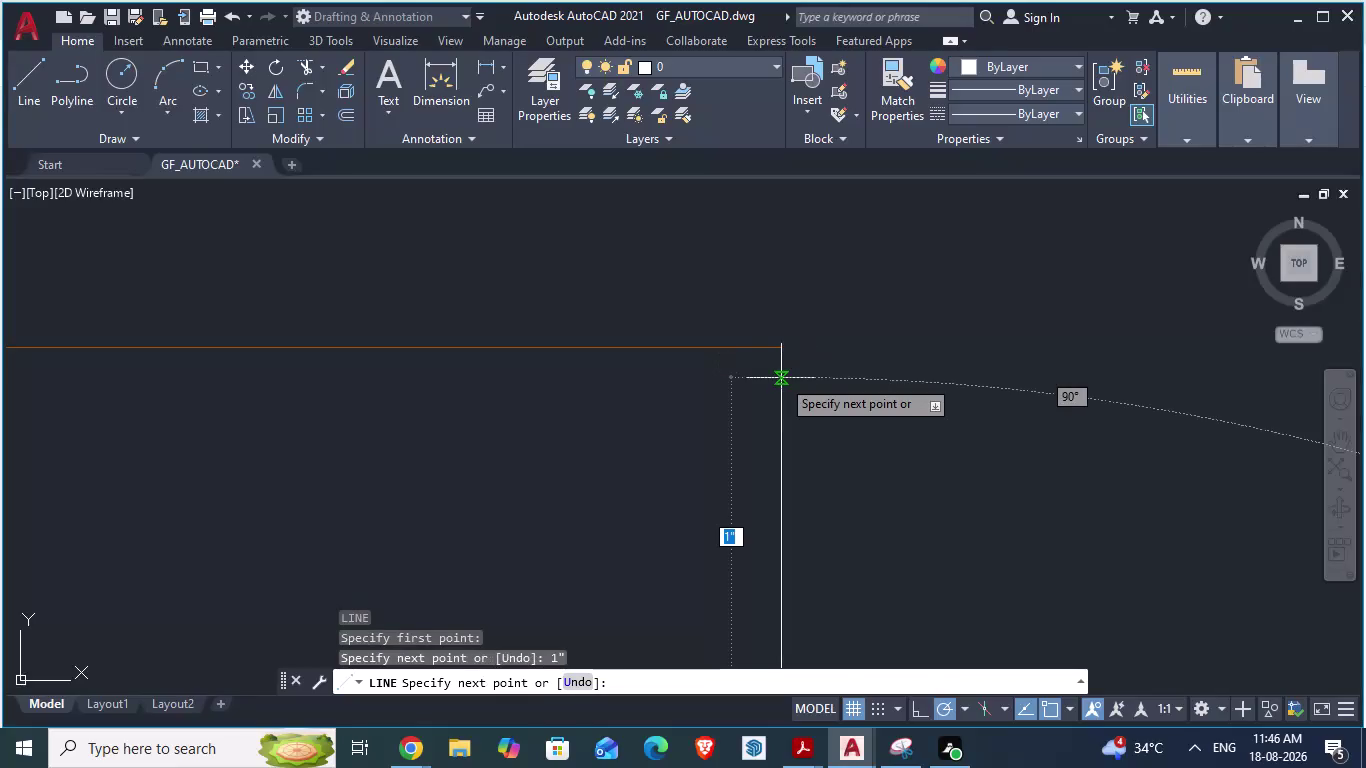
scroll(down, 3)
scroll(down, 3)
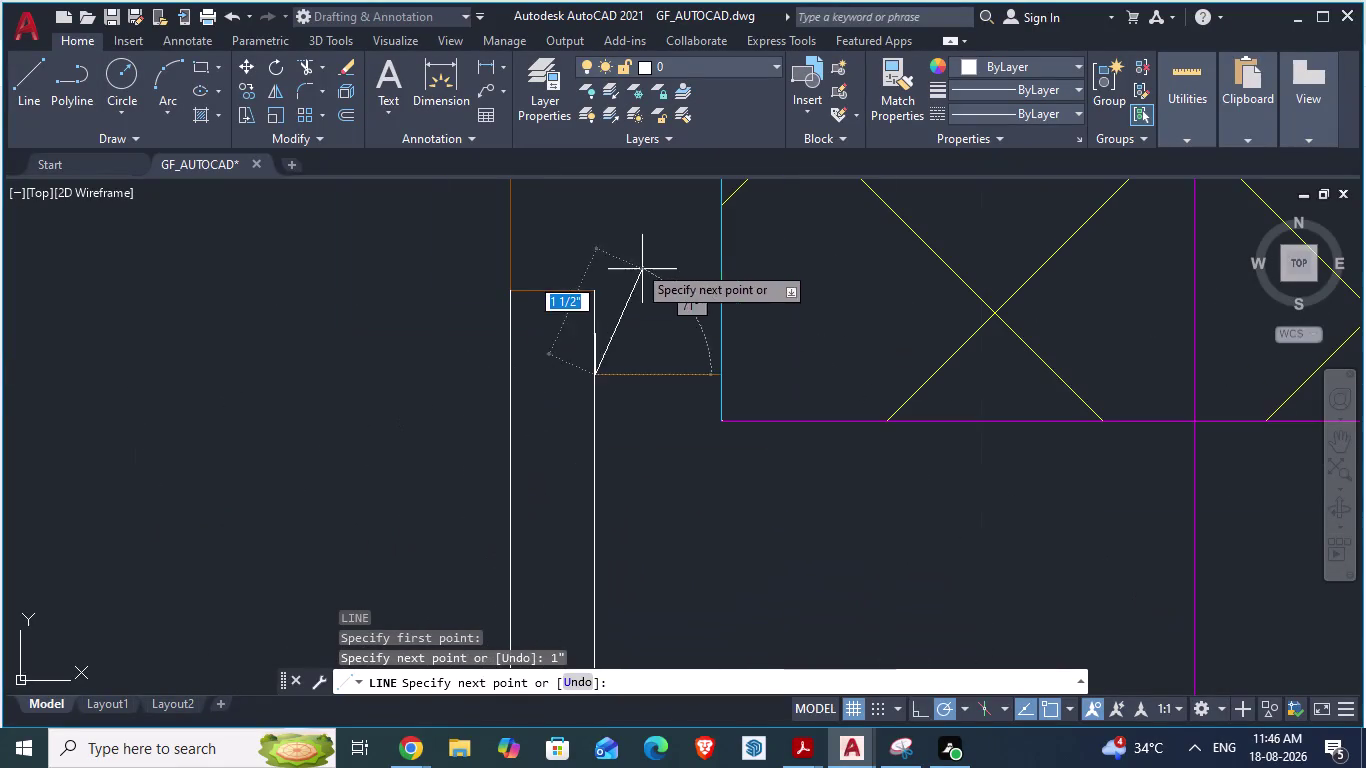
click(507, 373)
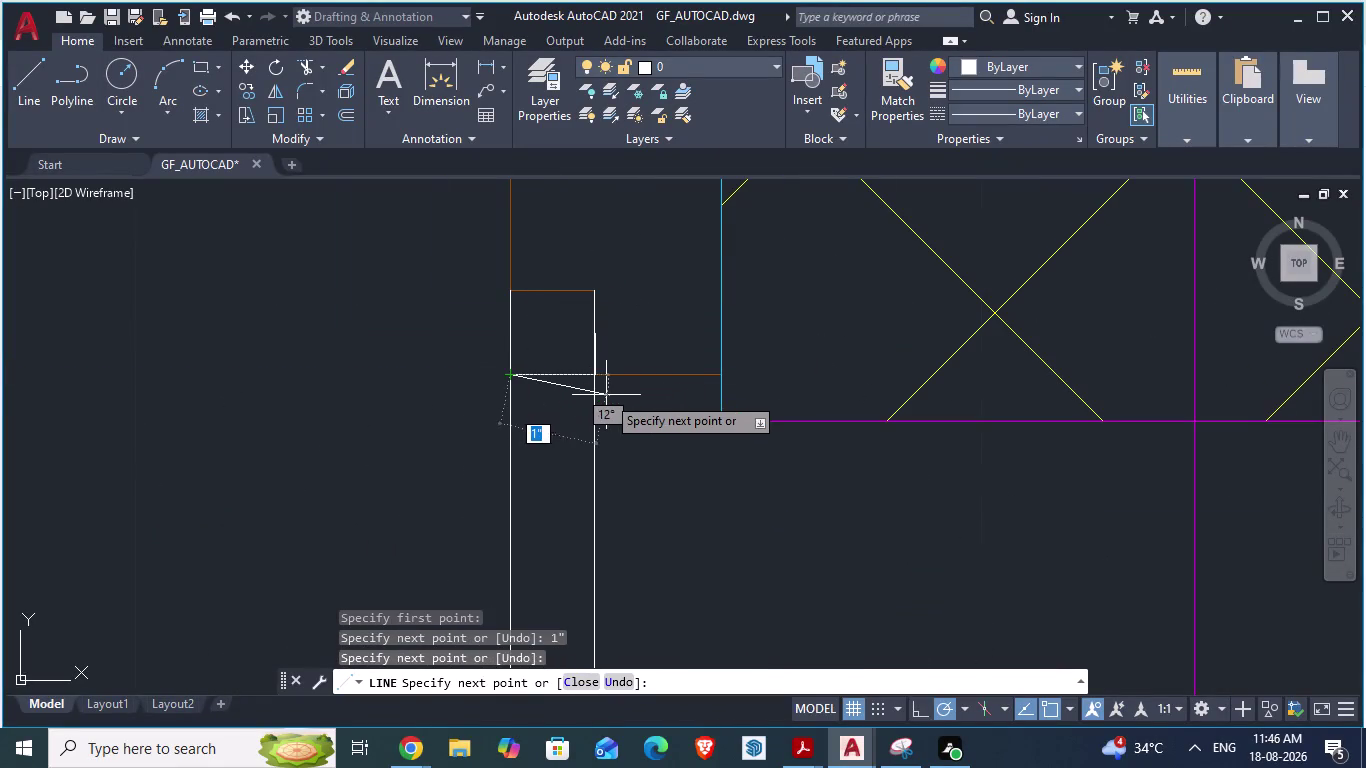
key(Escape)
scroll(up, 3)
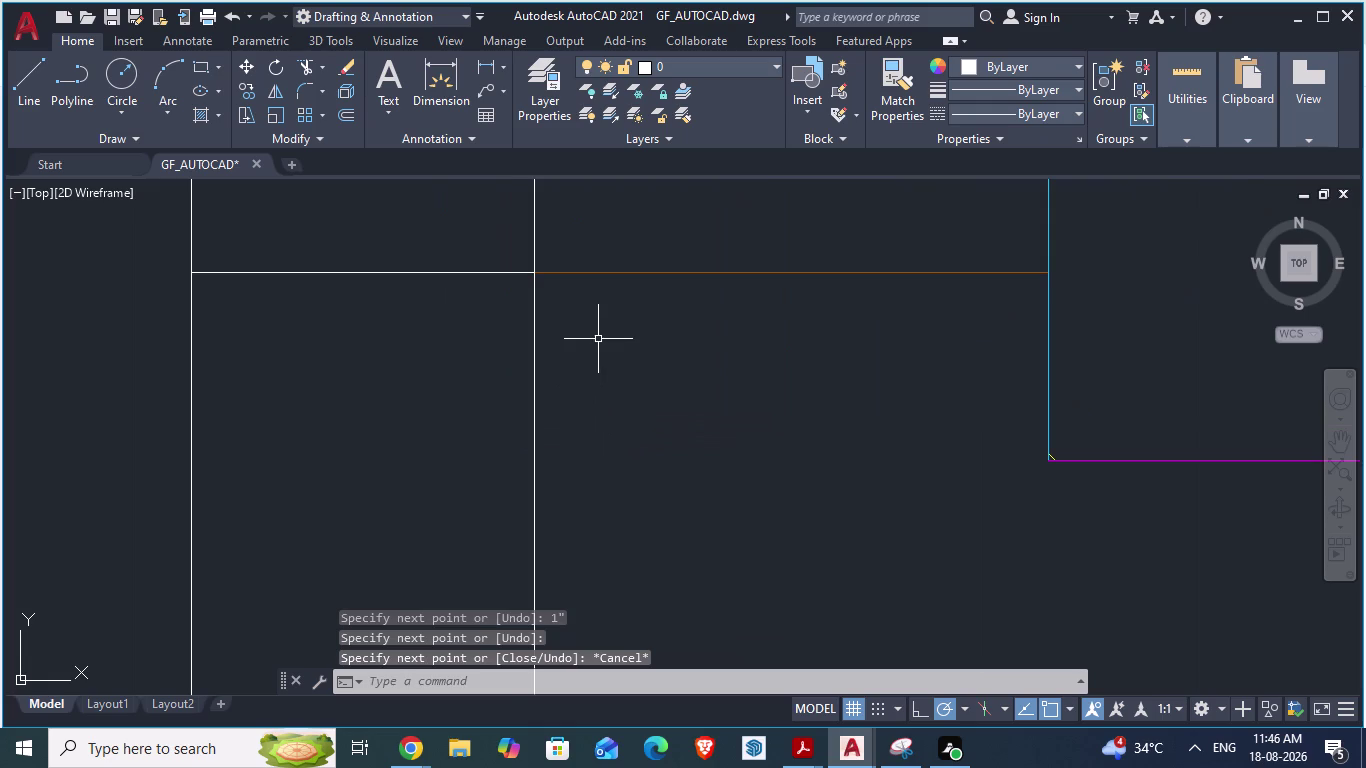
key(ctrl+z)
key(ctrl+z)
scroll(down, 3)
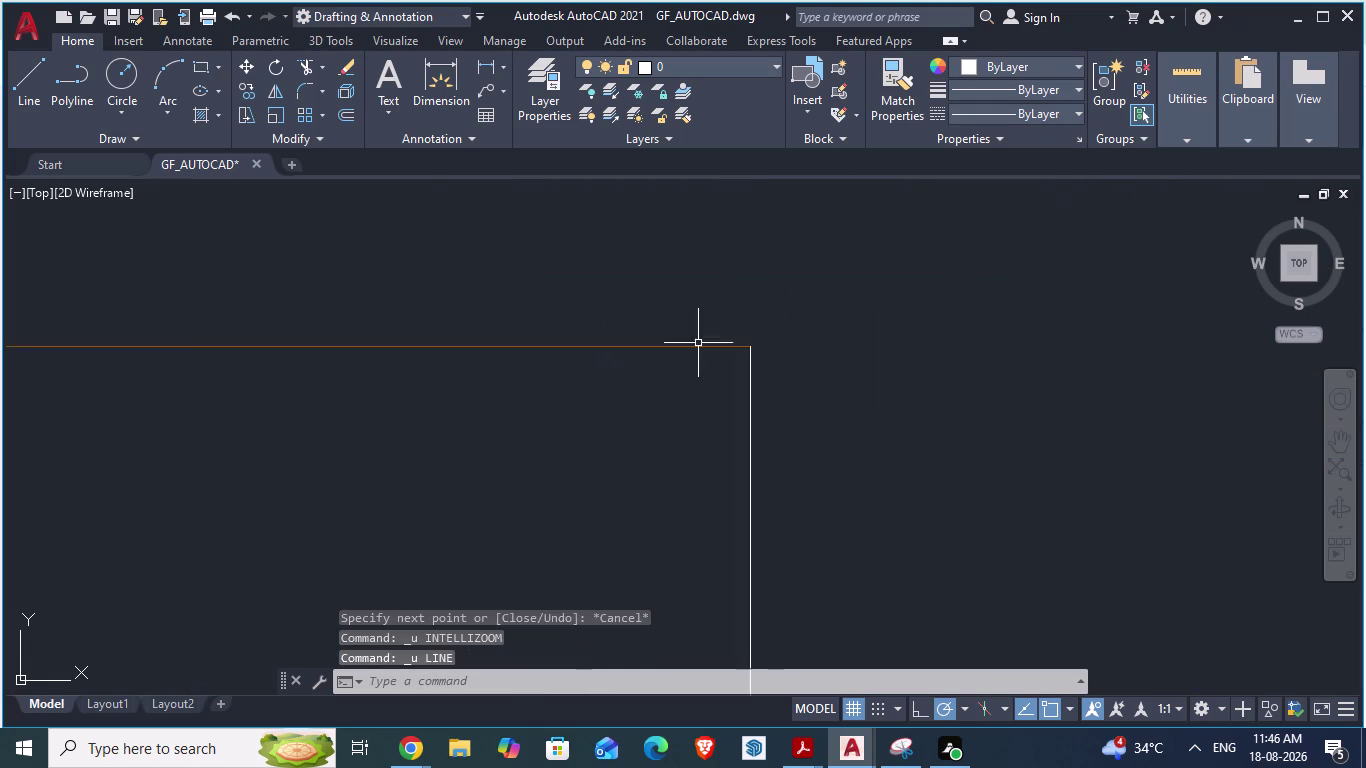
scroll(down, 3)
scroll(down, 3)
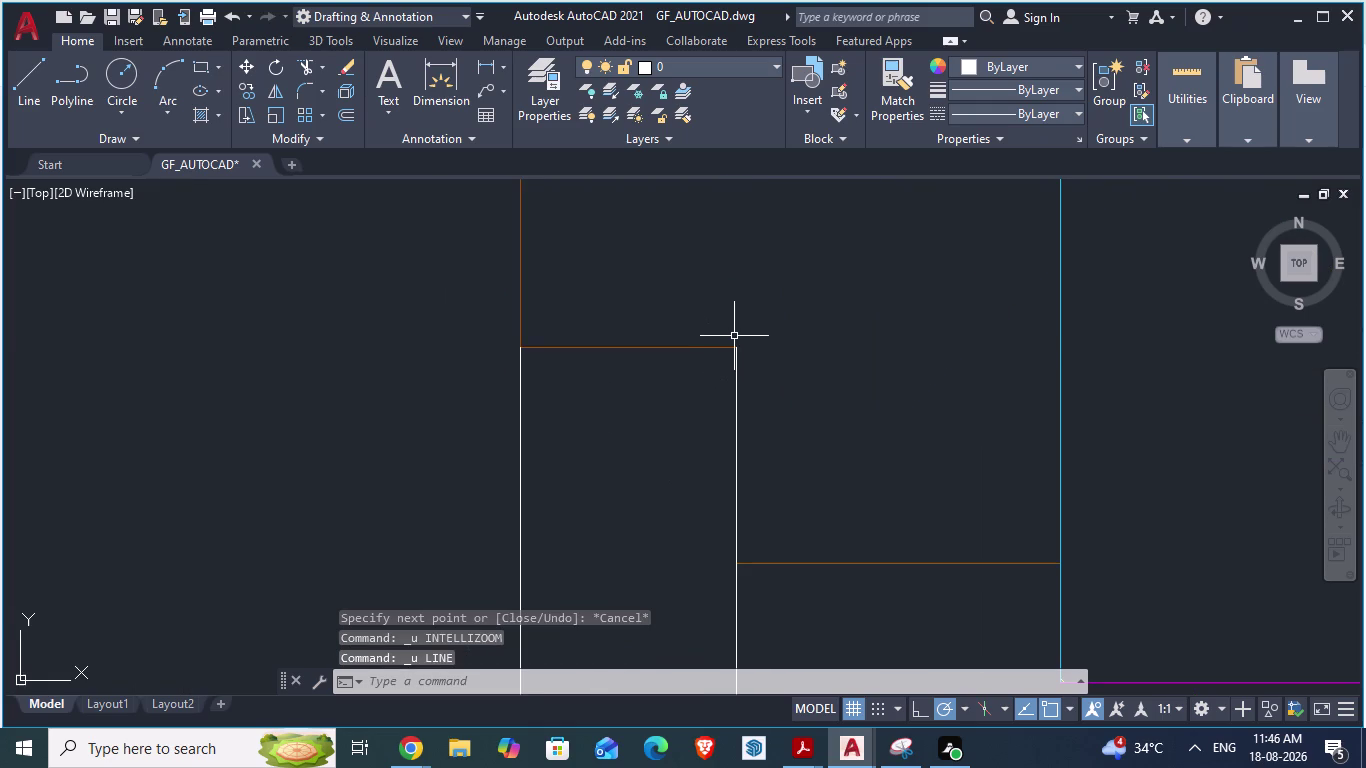
scroll(down, 3)
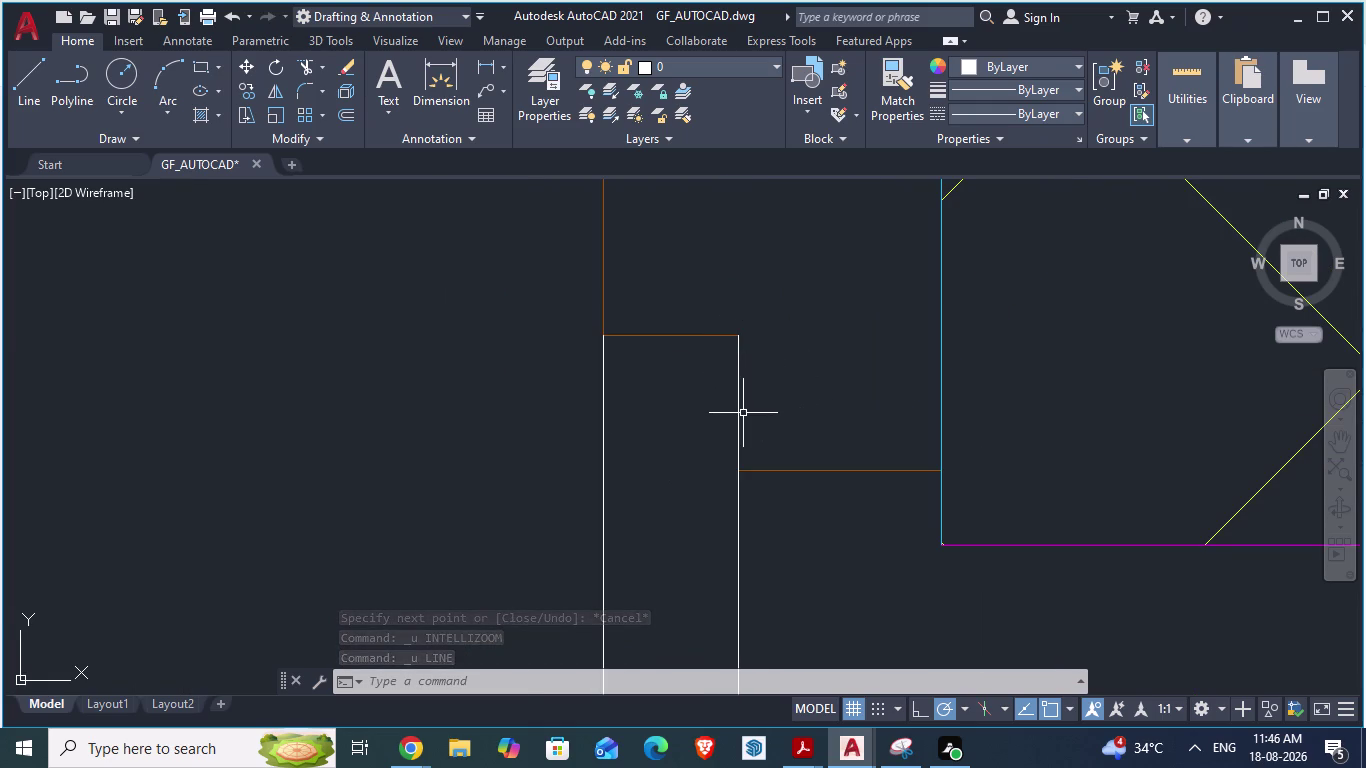
click(738, 412)
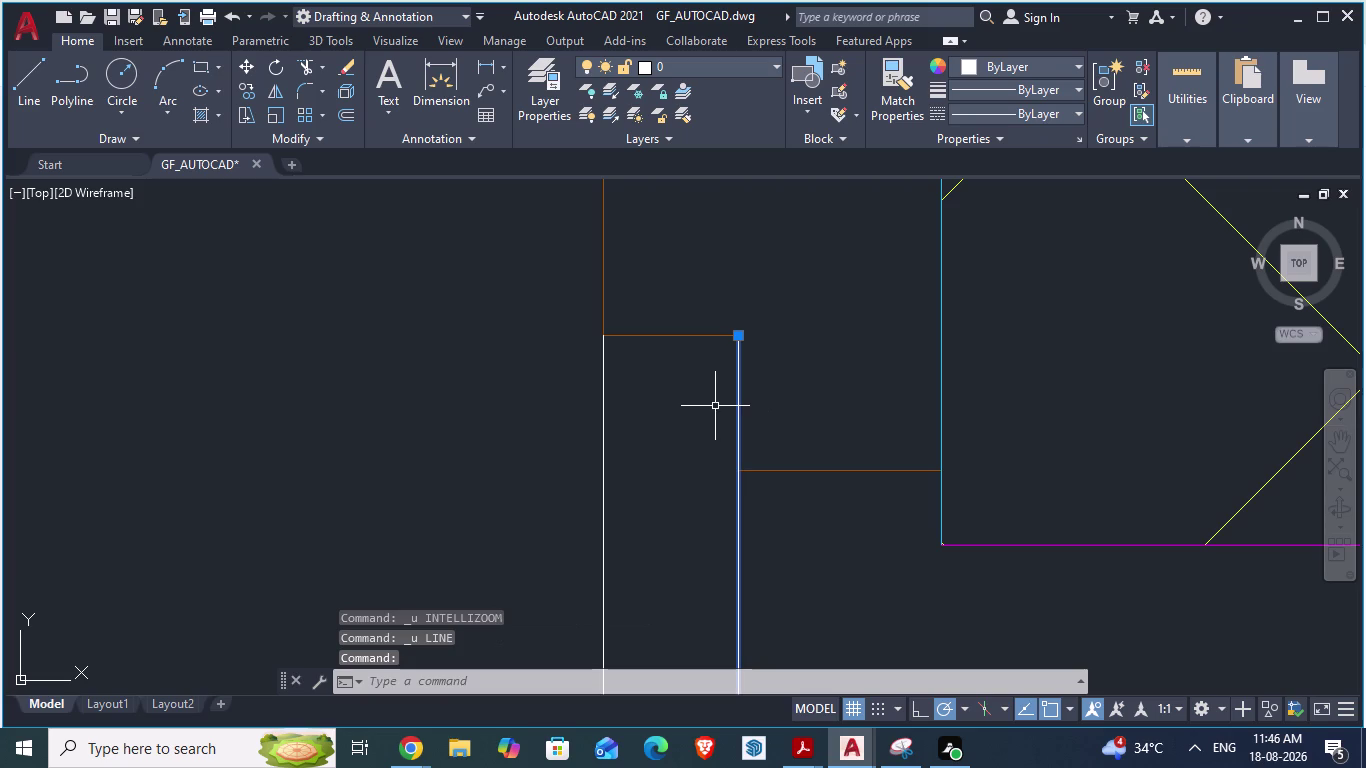
key(o)
key(Return)
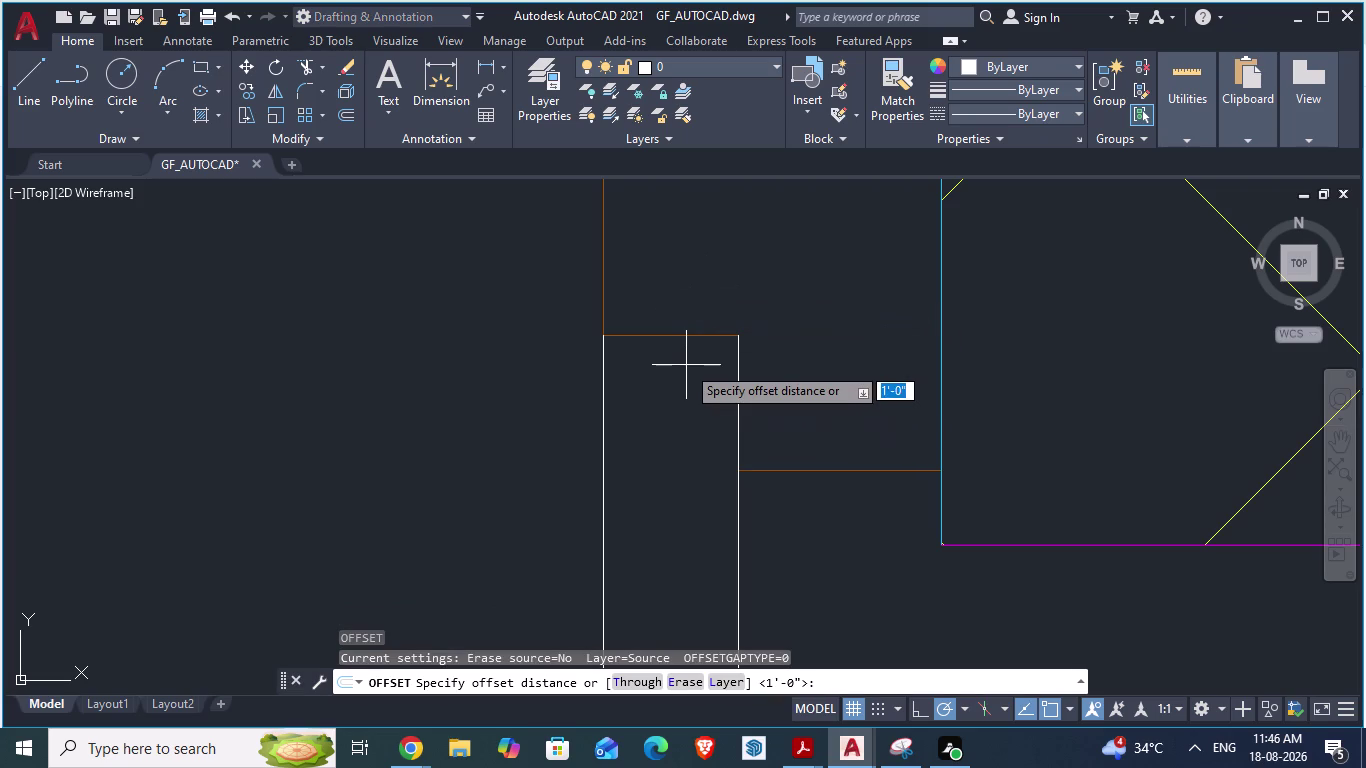
text(1")
key(Return)
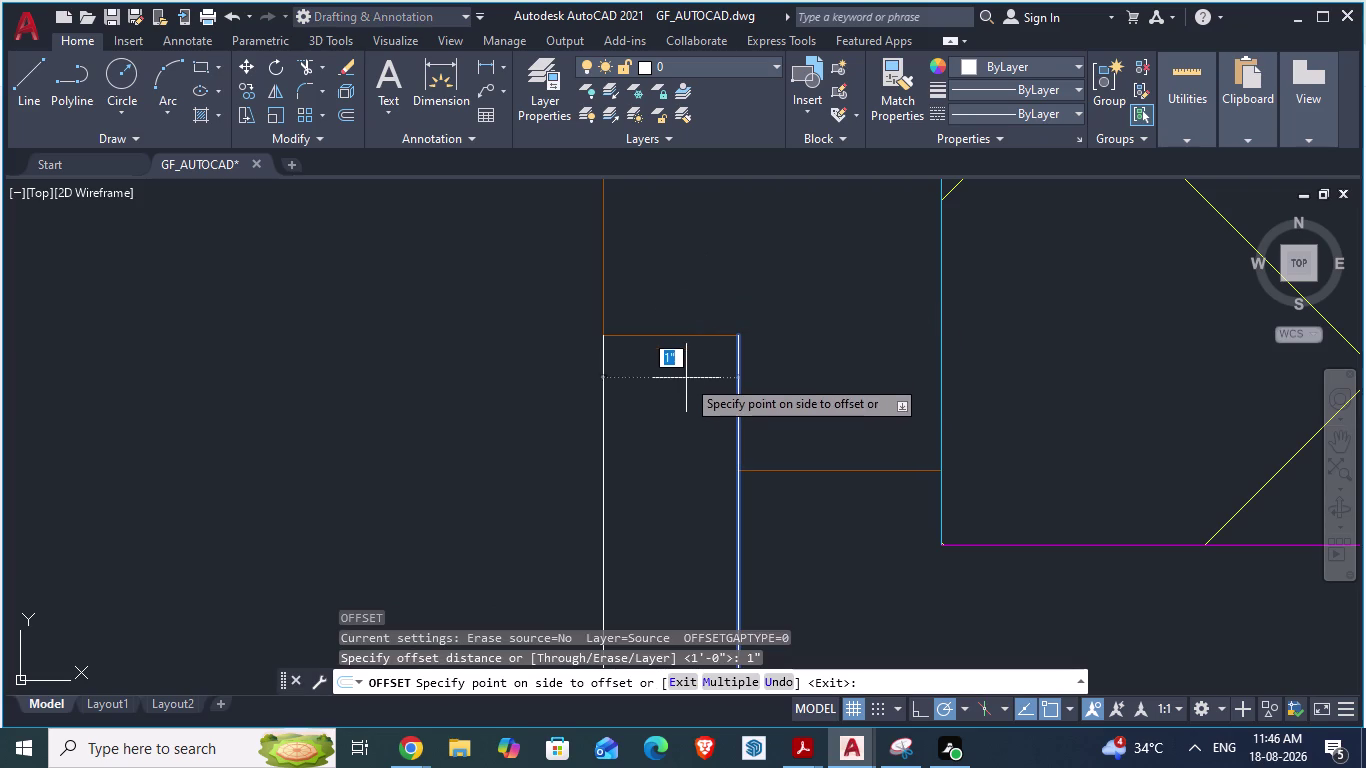
click(736, 389)
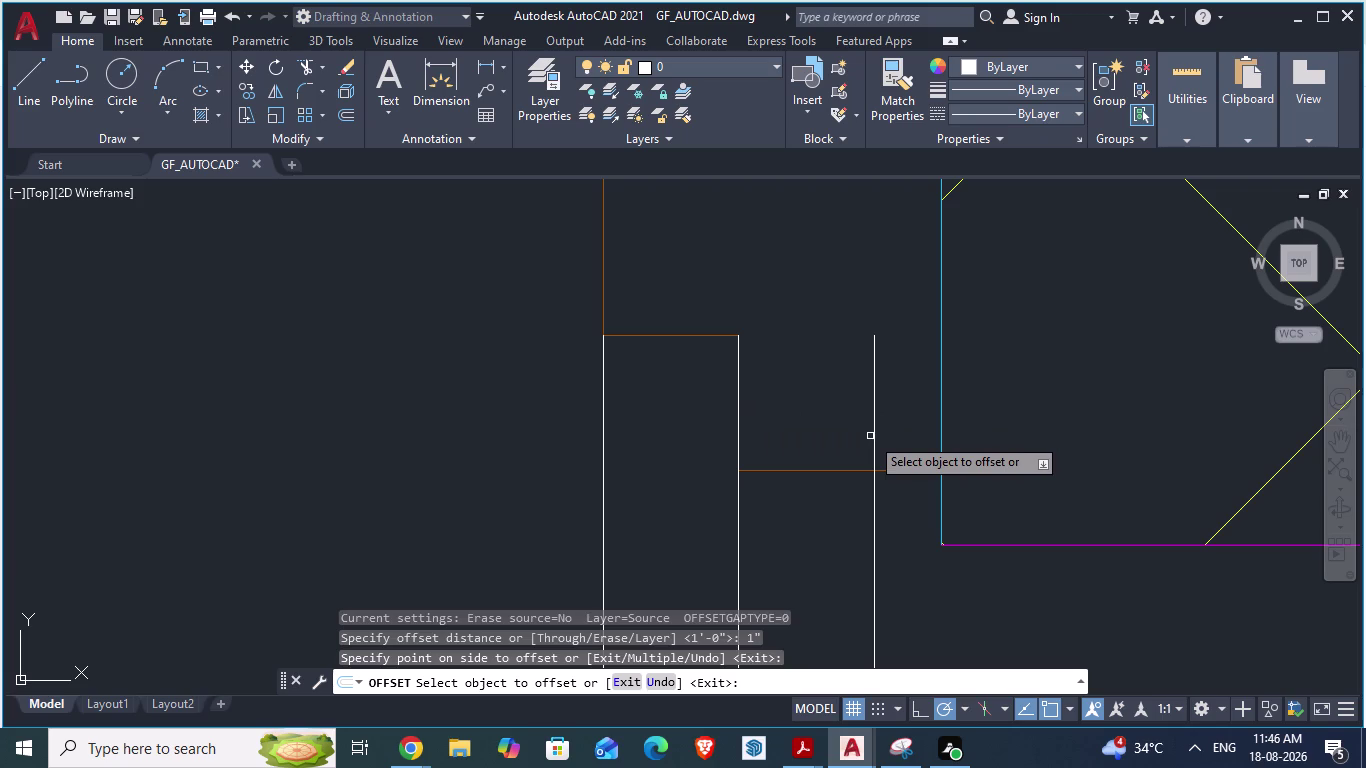
key(ctrl+z)
drag(741, 431, 693, 426)
click(672, 428)
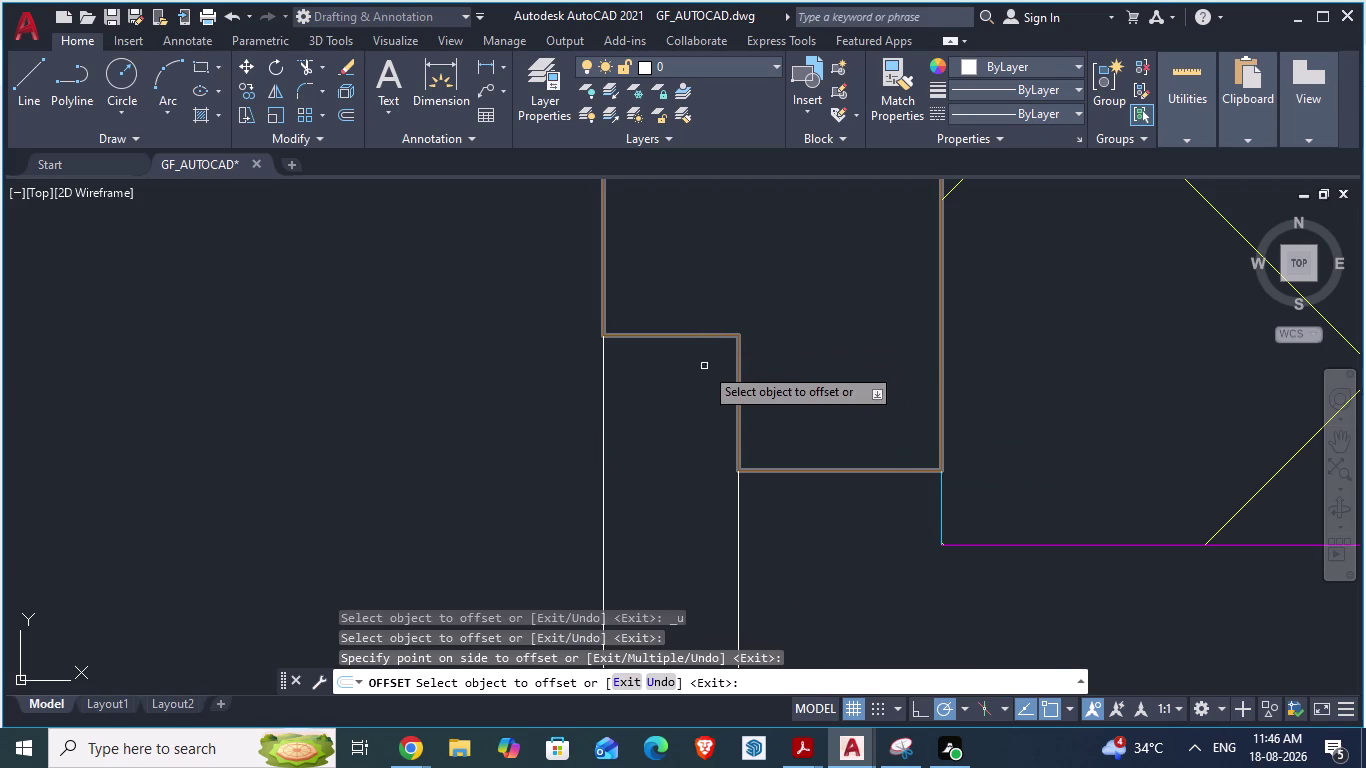
key(Escape)
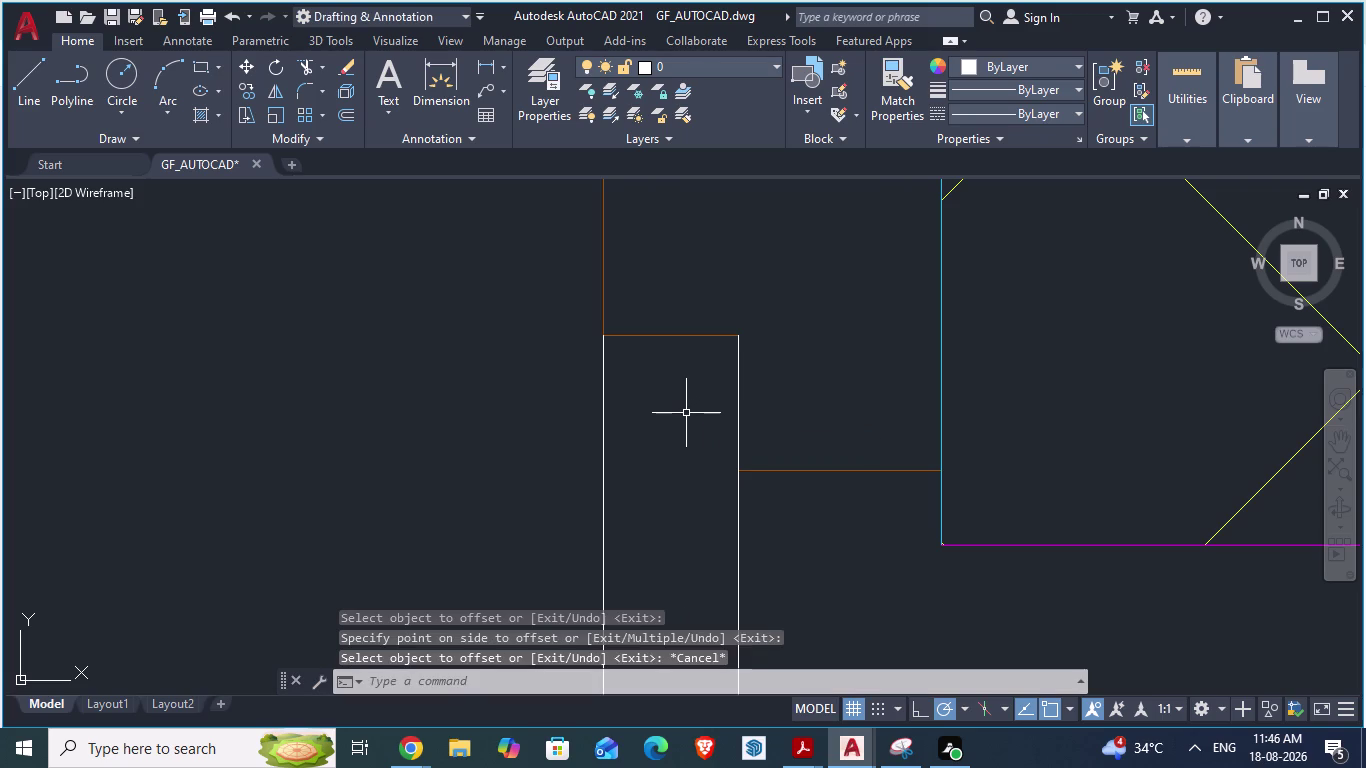
key(l)
key(Return)
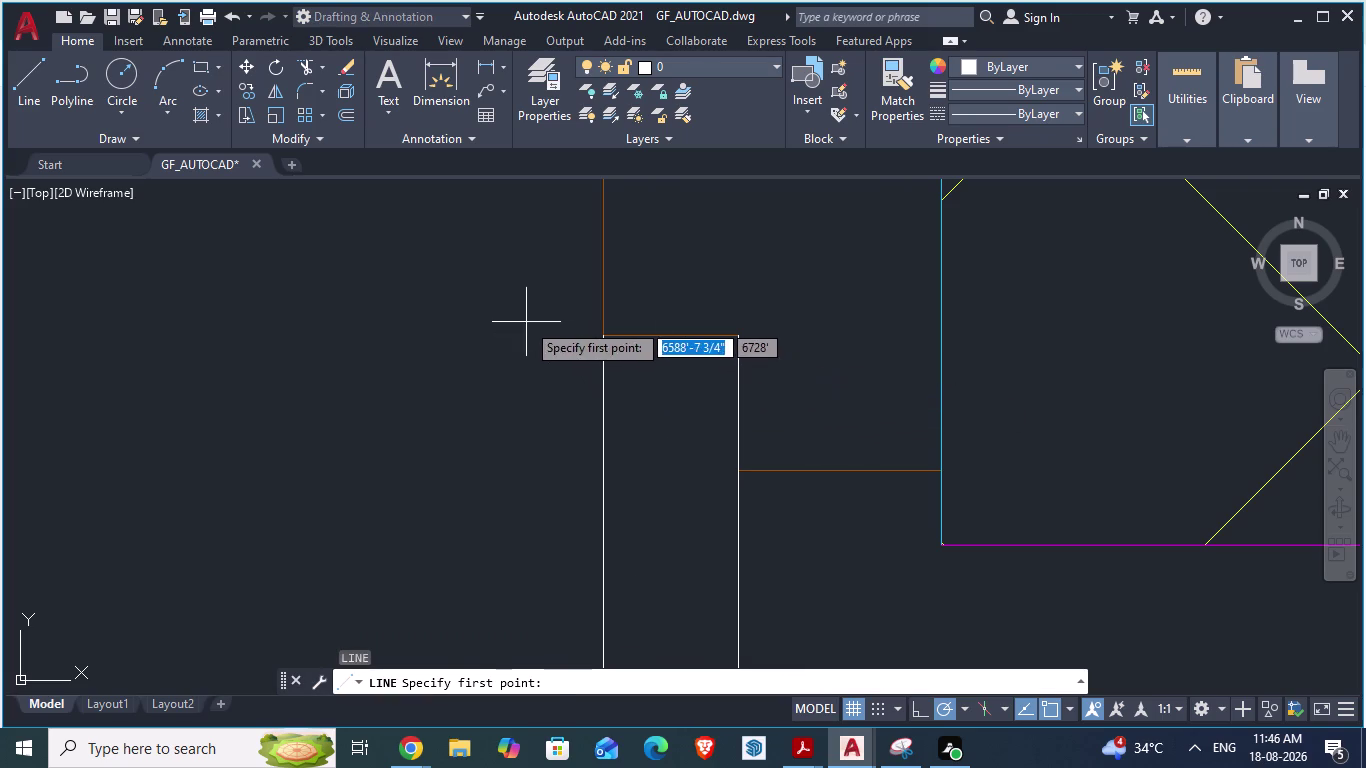
click(526, 322)
key(Escape)
scroll(up, 3)
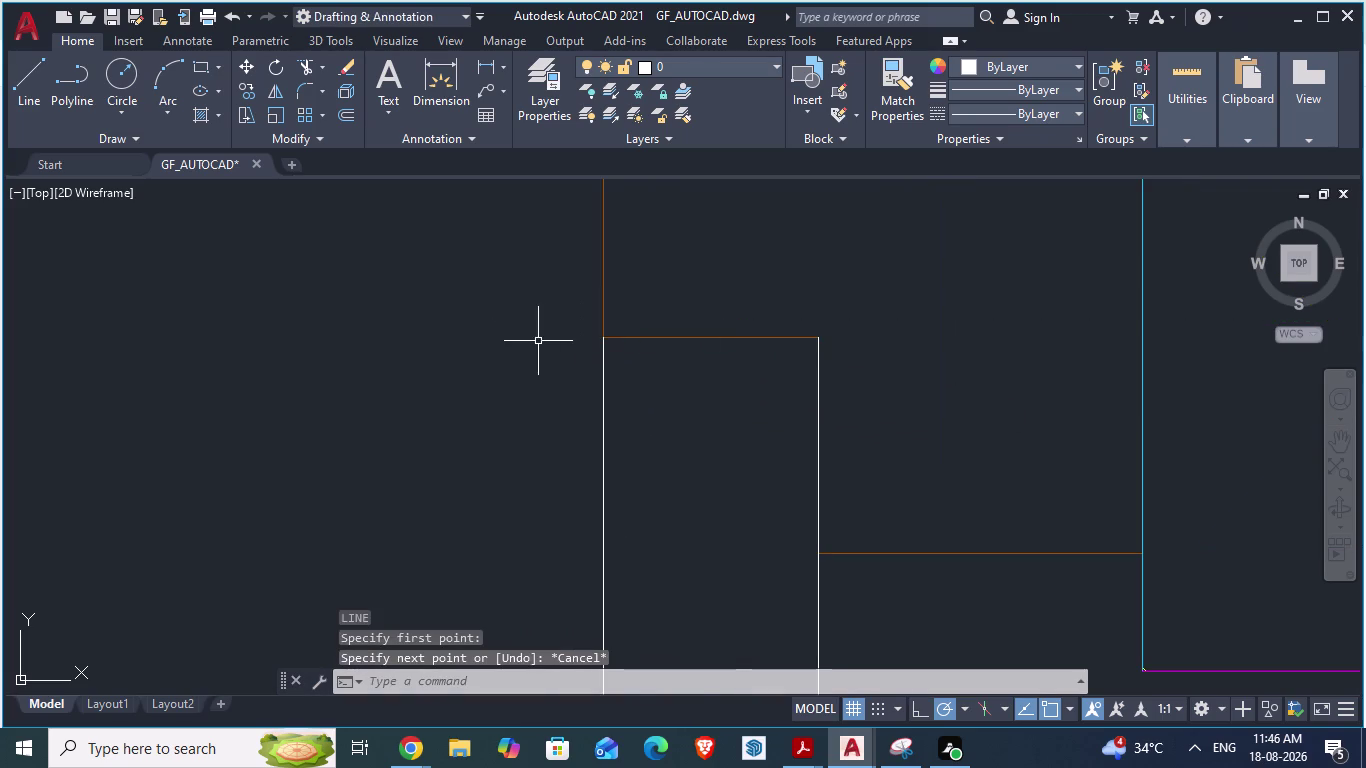
click(536, 341)
key(Escape)
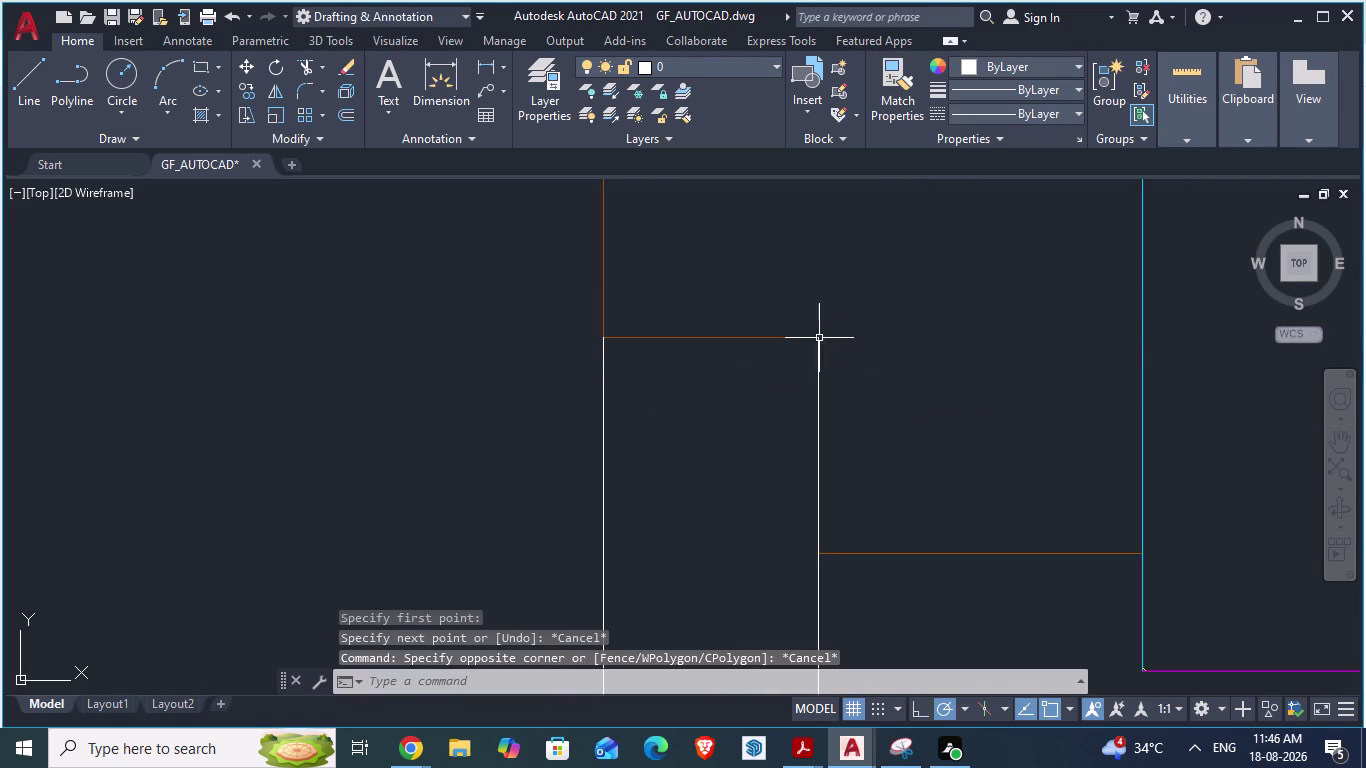
scroll(up, 3)
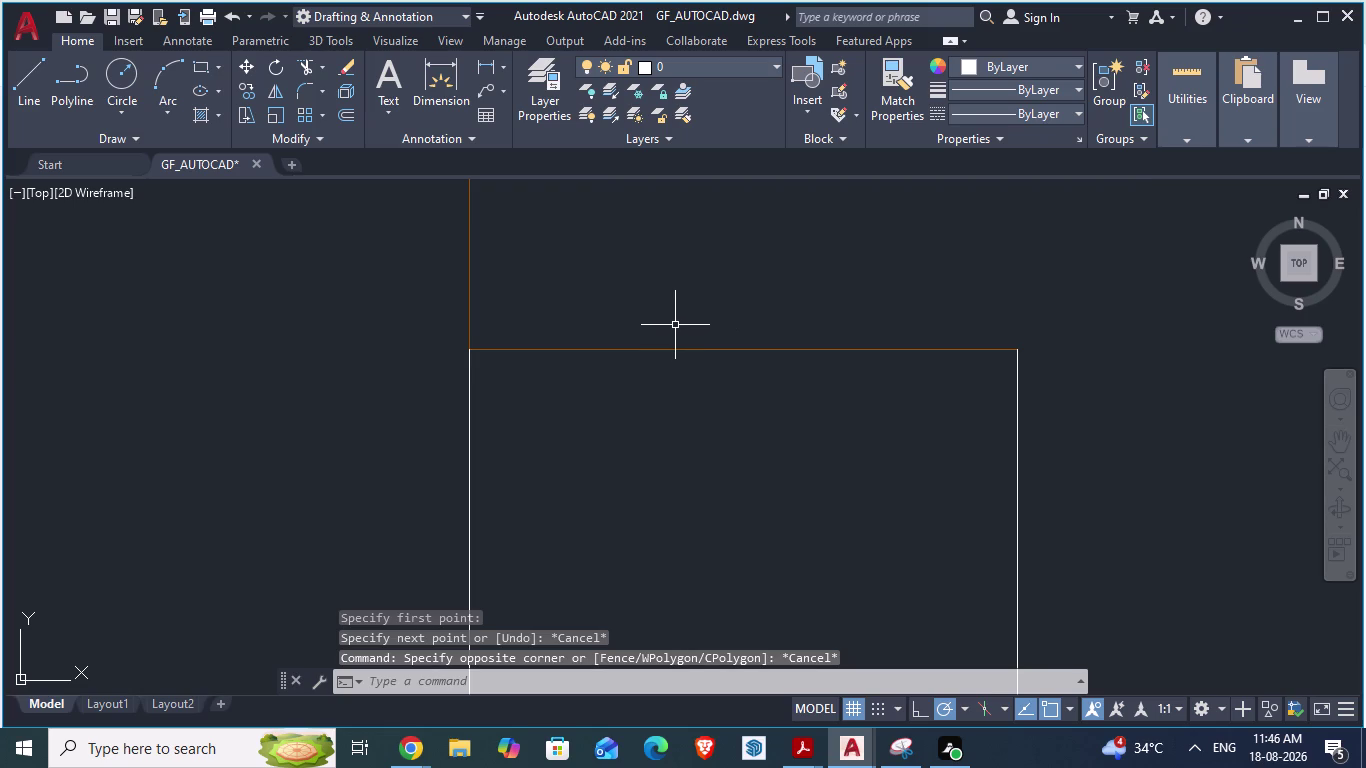